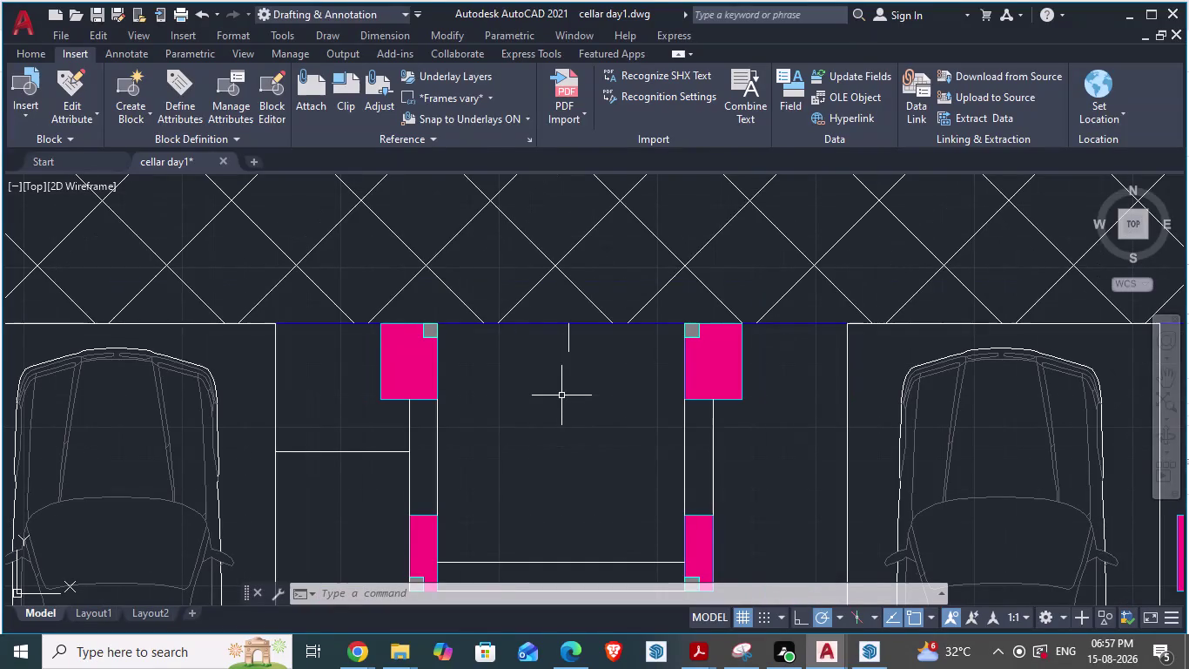
Draw a horizontal line from the right pink column's edge to the left column's edge.
scroll(up, 3)
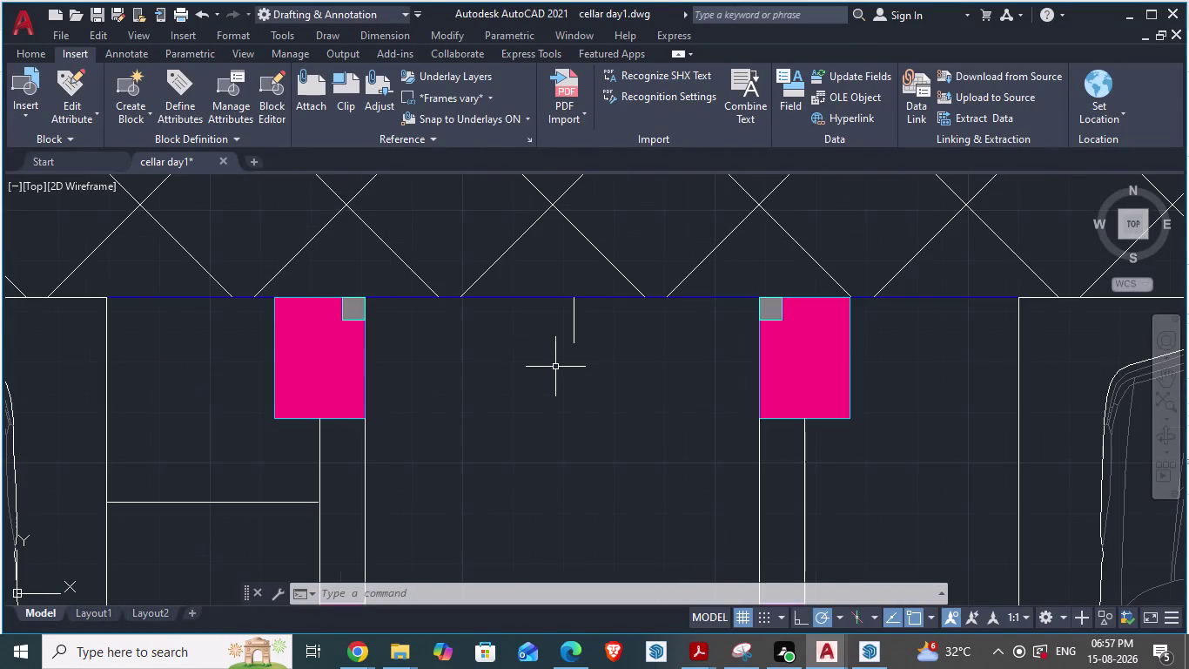
scroll(up, 3)
key(l)
key(Return)
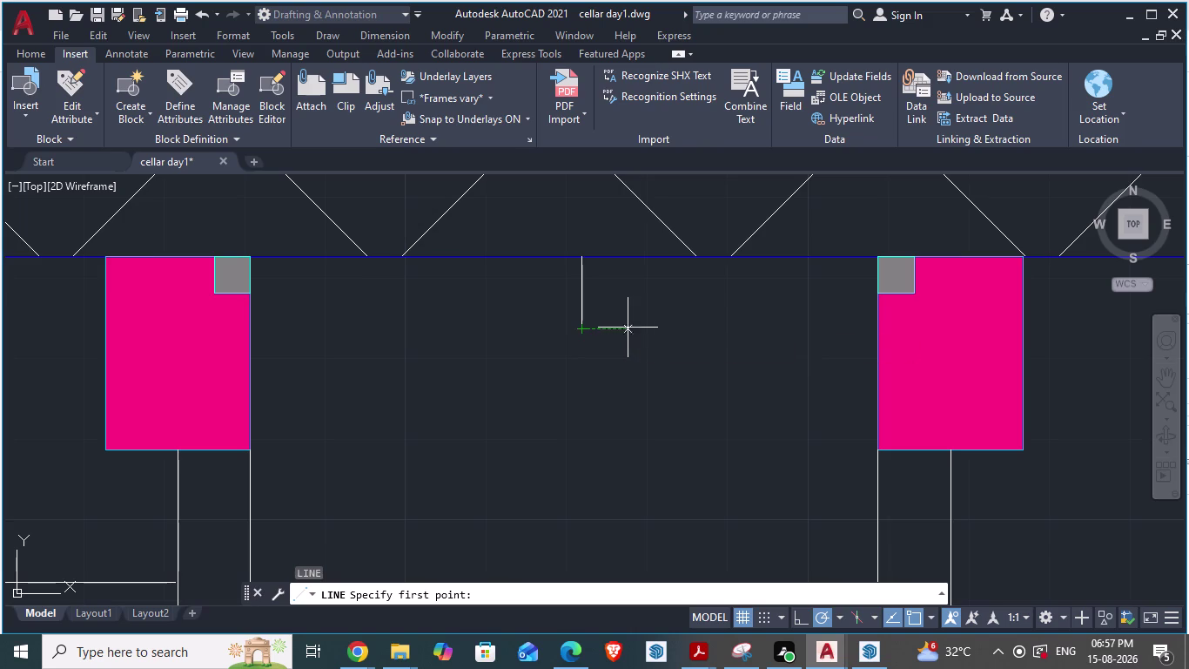
click(878, 331)
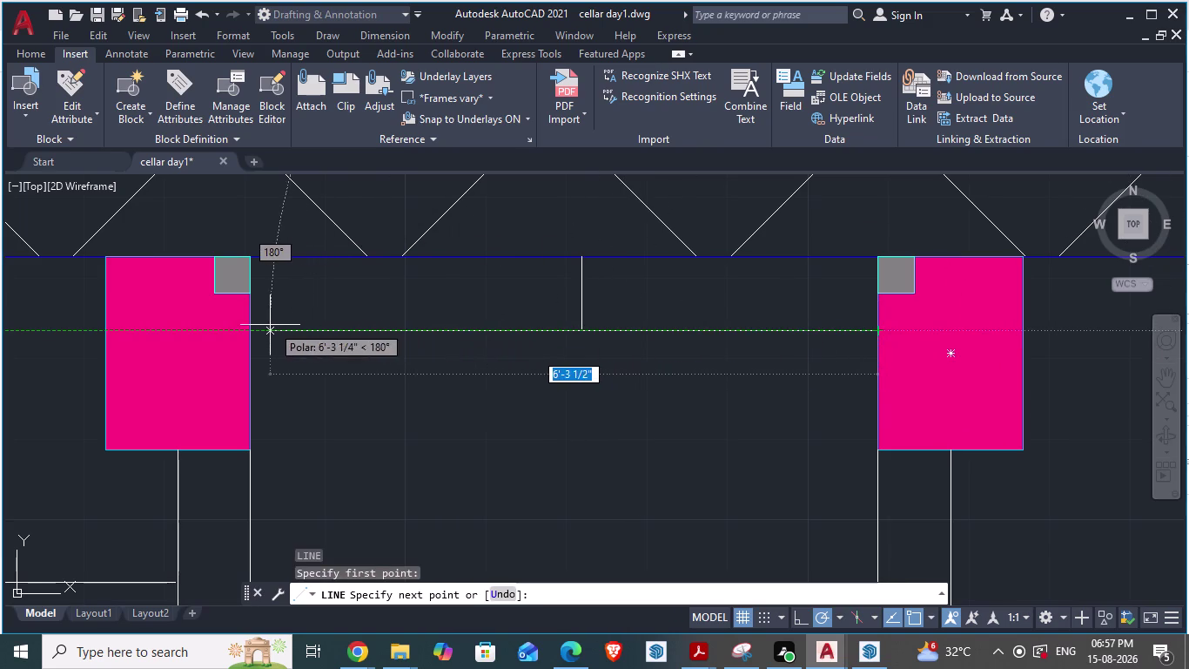
click(254, 326)
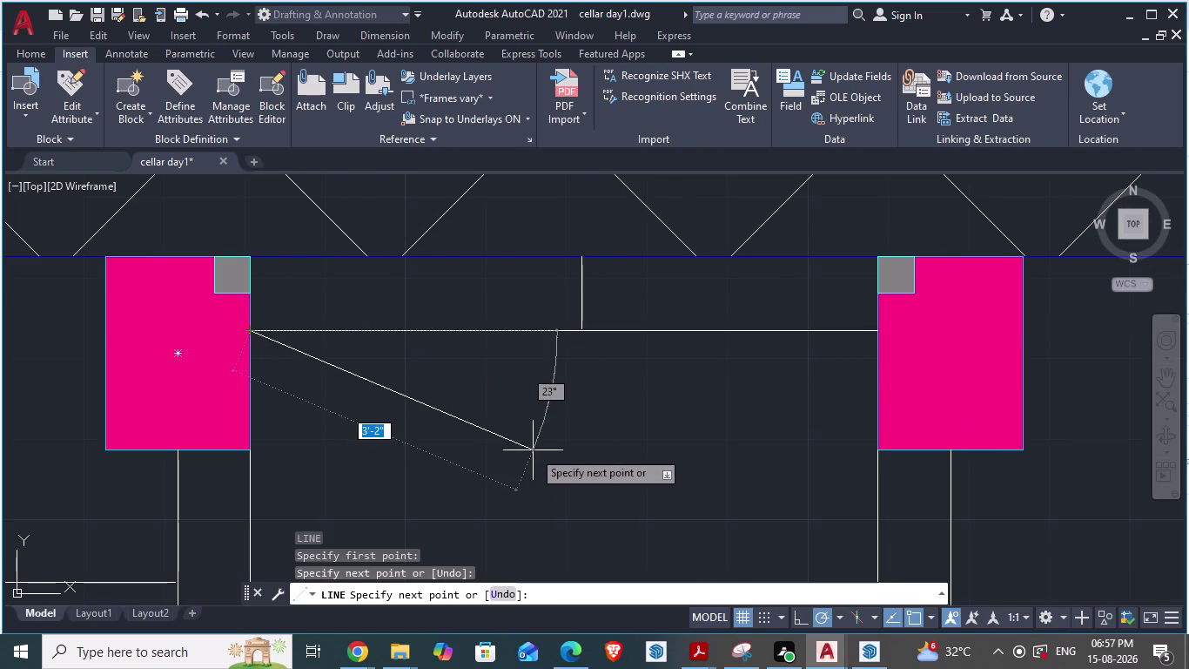
key(Escape)
Erase the short vertical line at the centre between the columns.
scroll(down, 3)
scroll(down, 3)
scroll(up, 3)
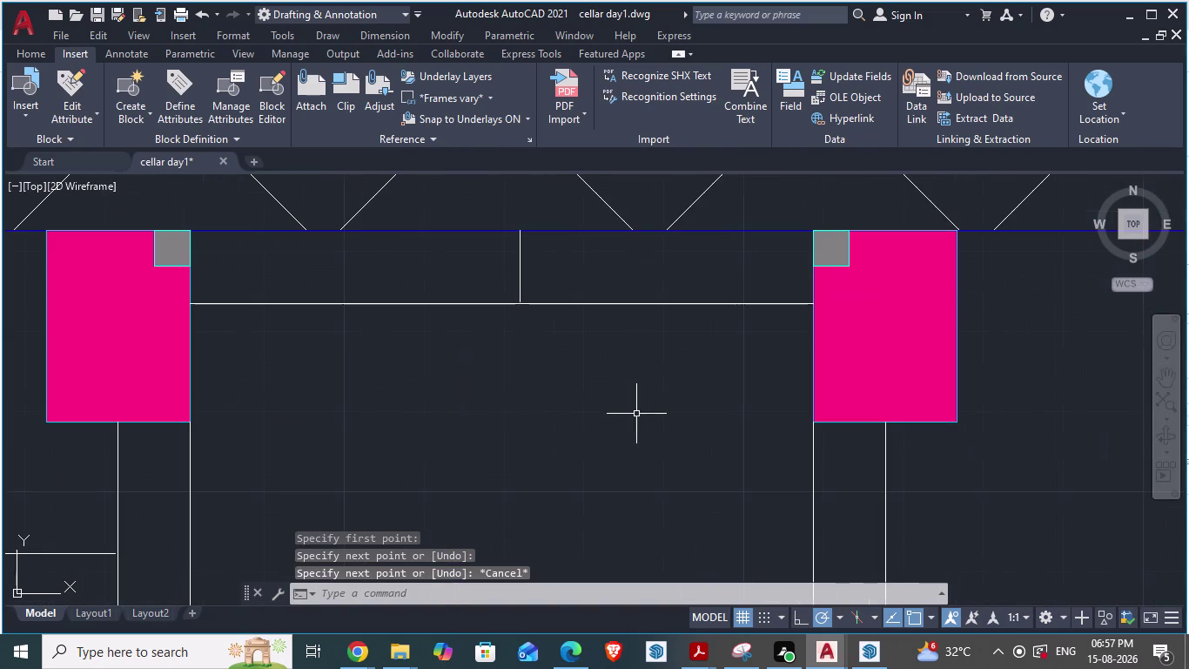
key(Escape)
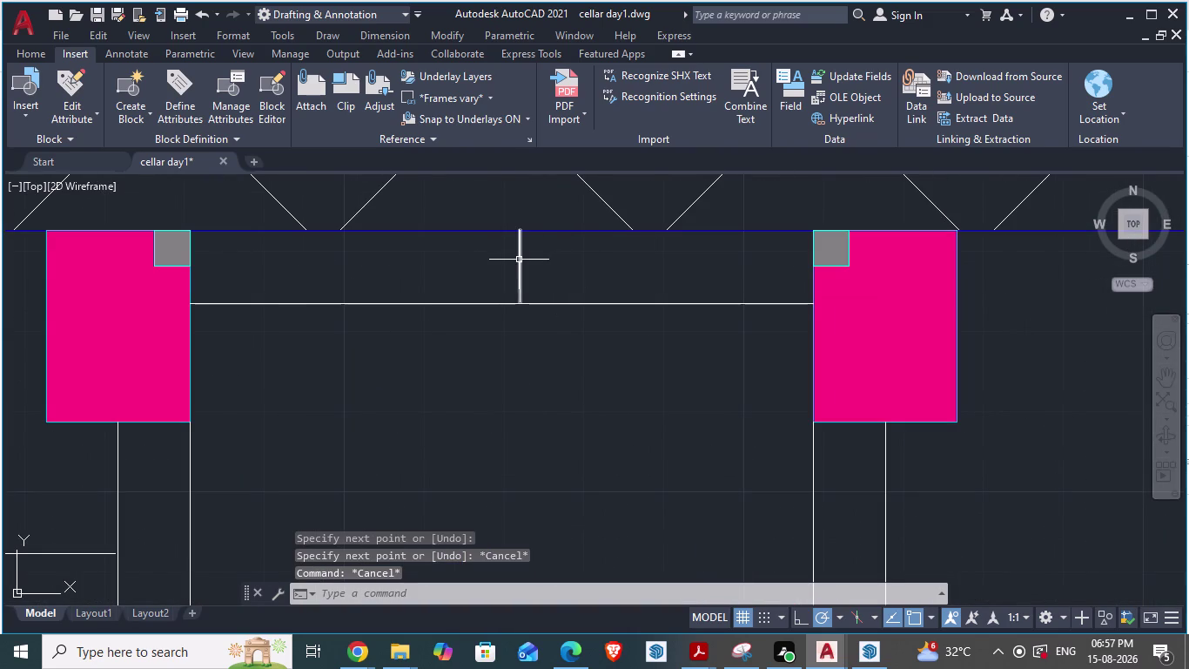
click(518, 259)
key(Delete)
scroll(down, 3)
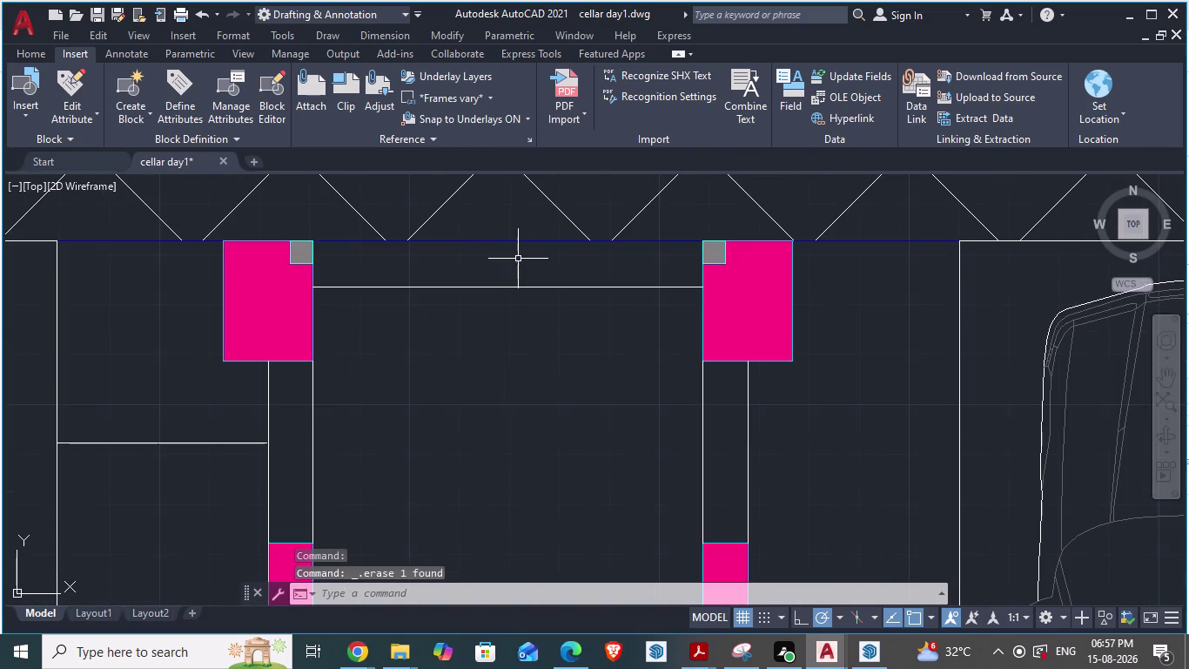
scroll(down, 3)
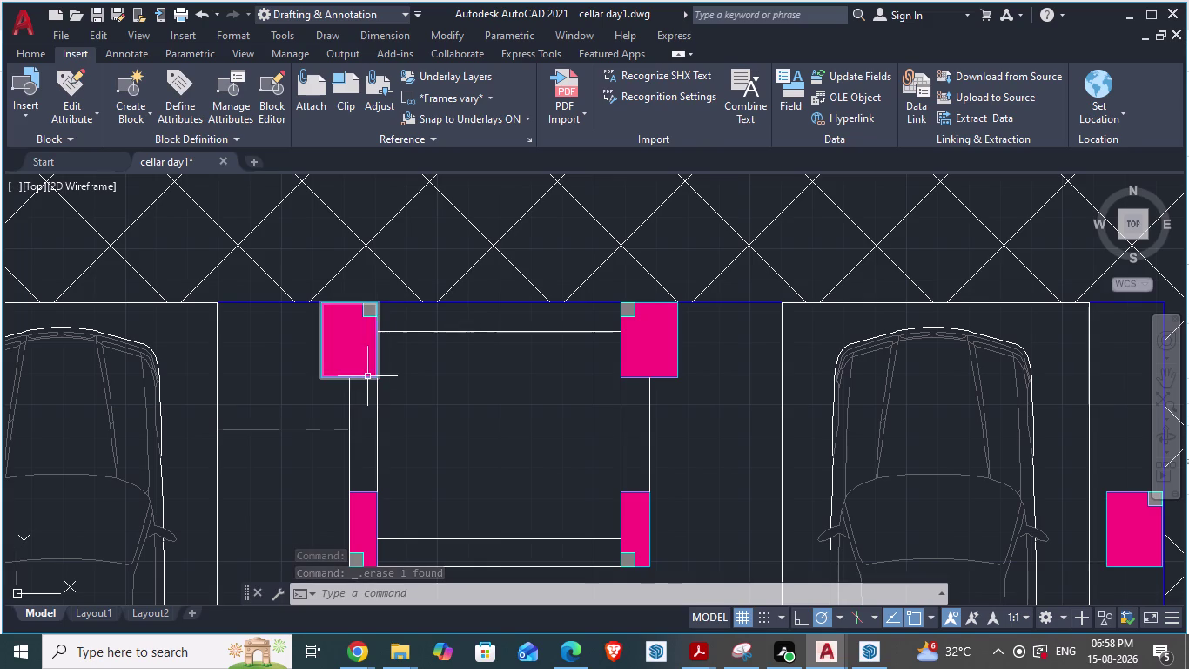
key(Escape)
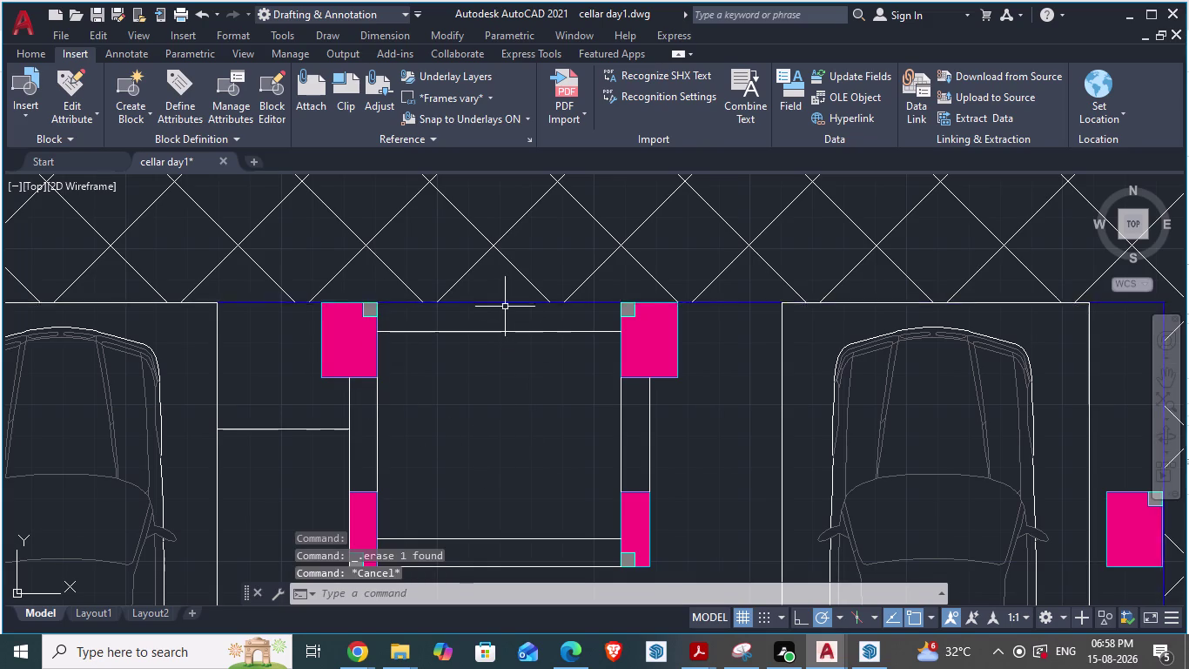
Start the HATCH command with the H alias.
scroll(up, 3)
click(492, 335)
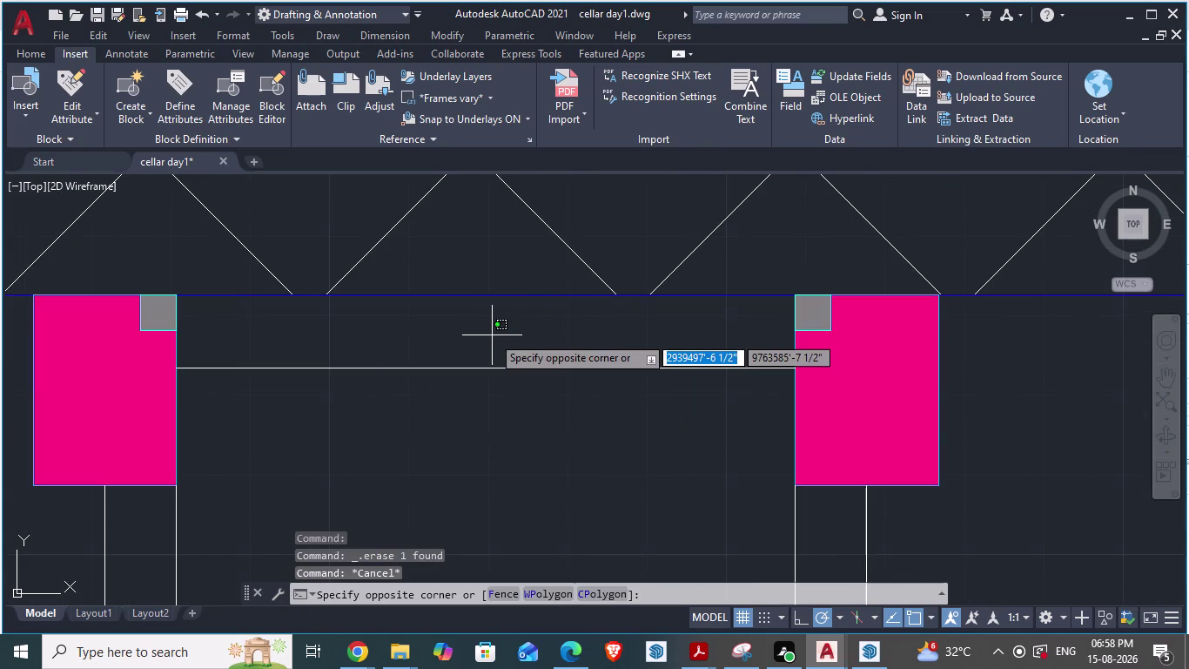
key(h)
key(Return)
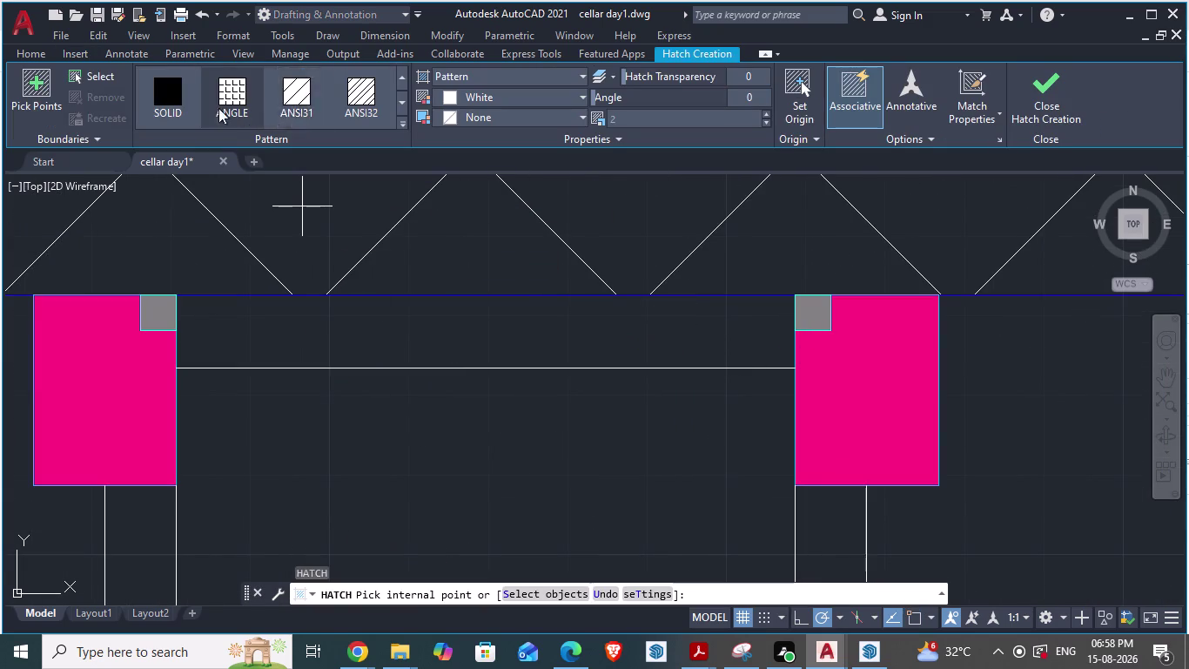
Apply a trial SOLID hatch to the strip between the columns.
click(164, 91)
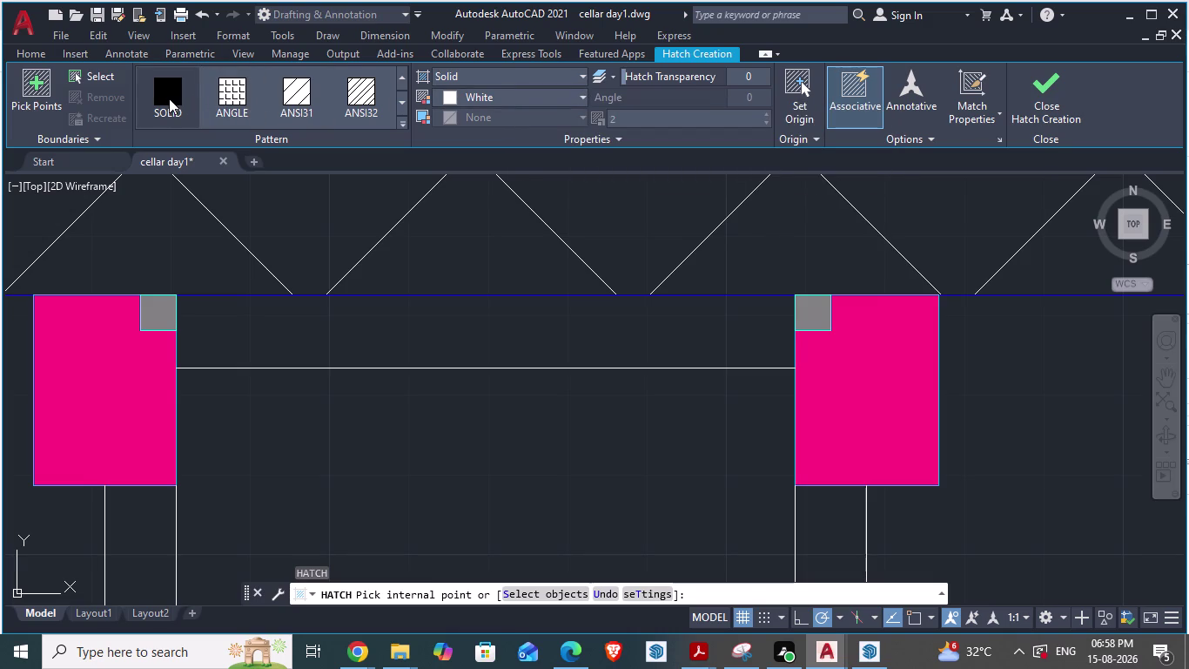
click(430, 322)
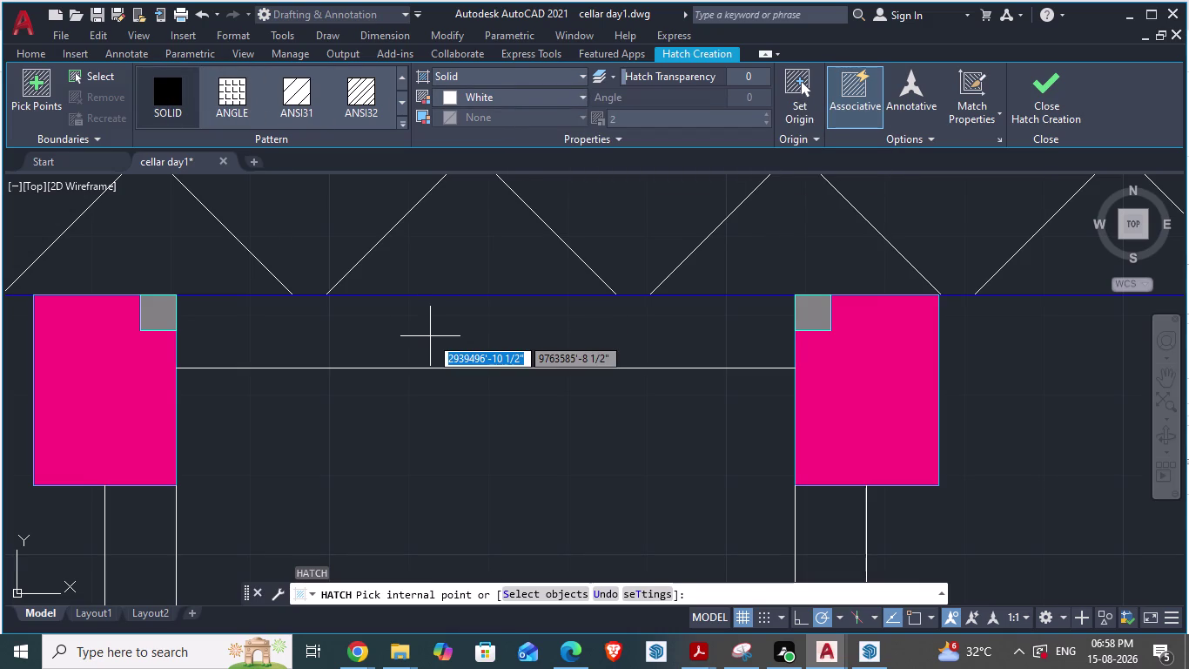
right_click(430, 323)
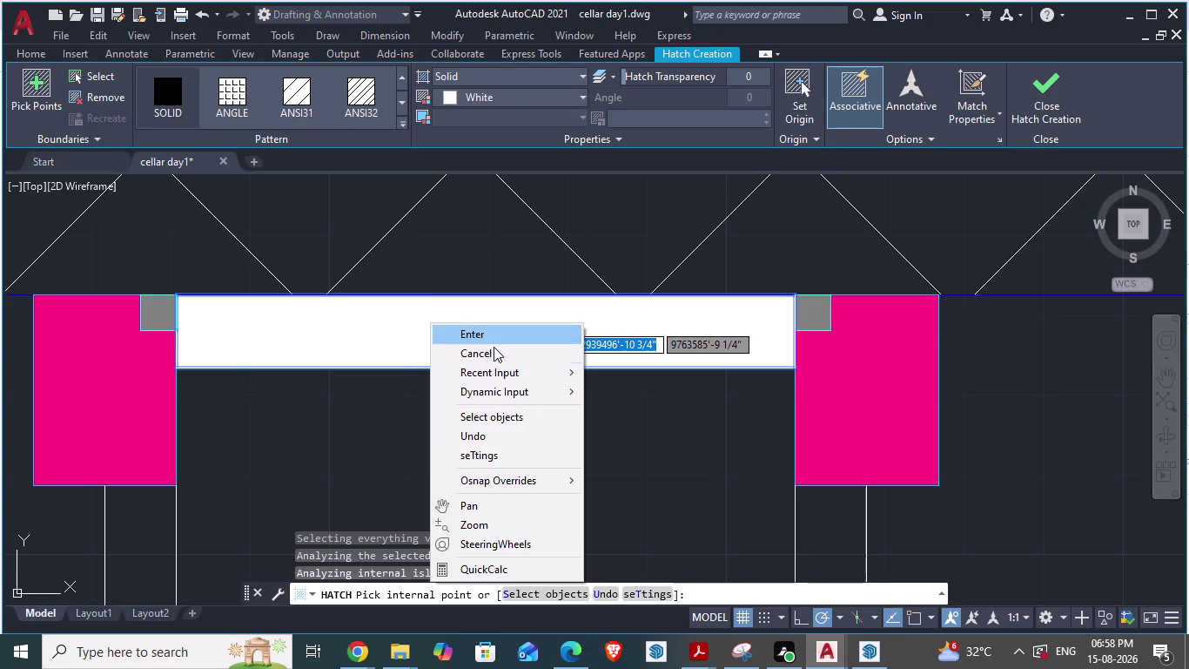
key(Escape)
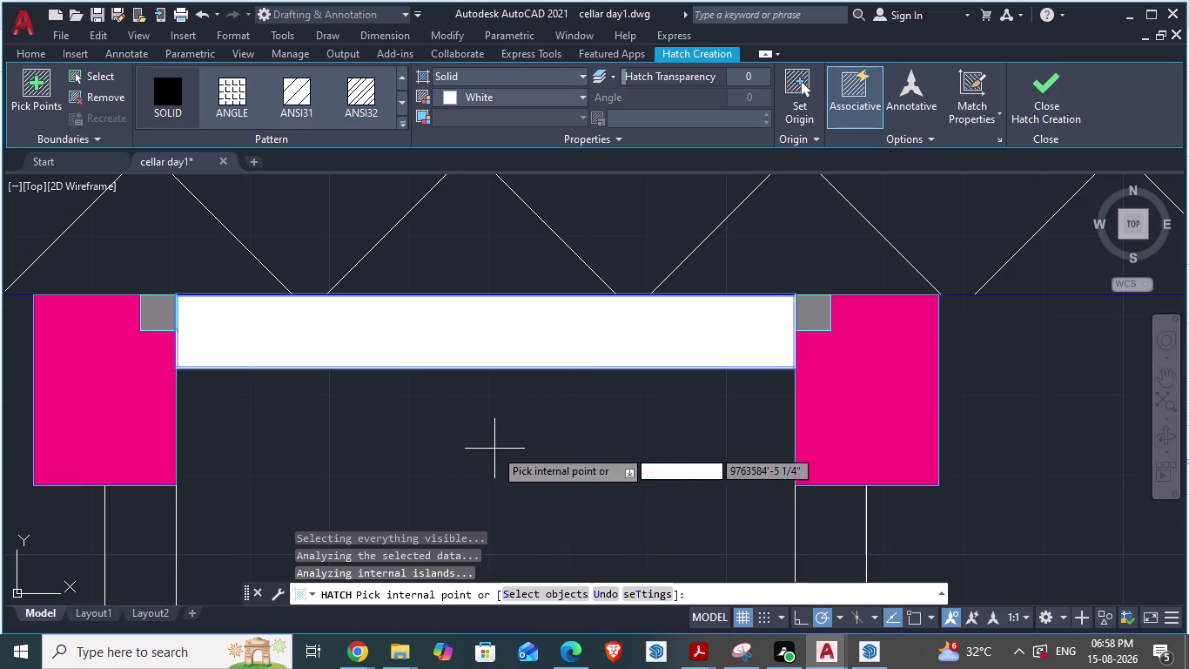
Undo the solid fill and switch to the reference drawing window.
key(ctrl+z)
scroll(down, 3)
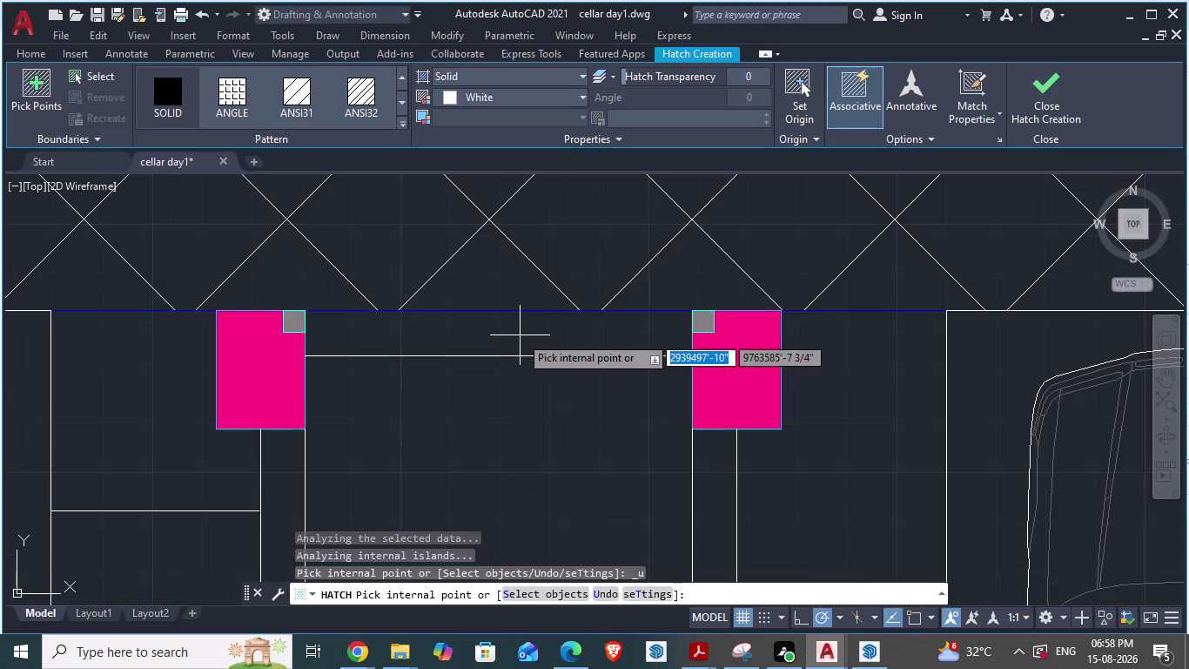
key(alt+Tab)
key(alt+Tab)
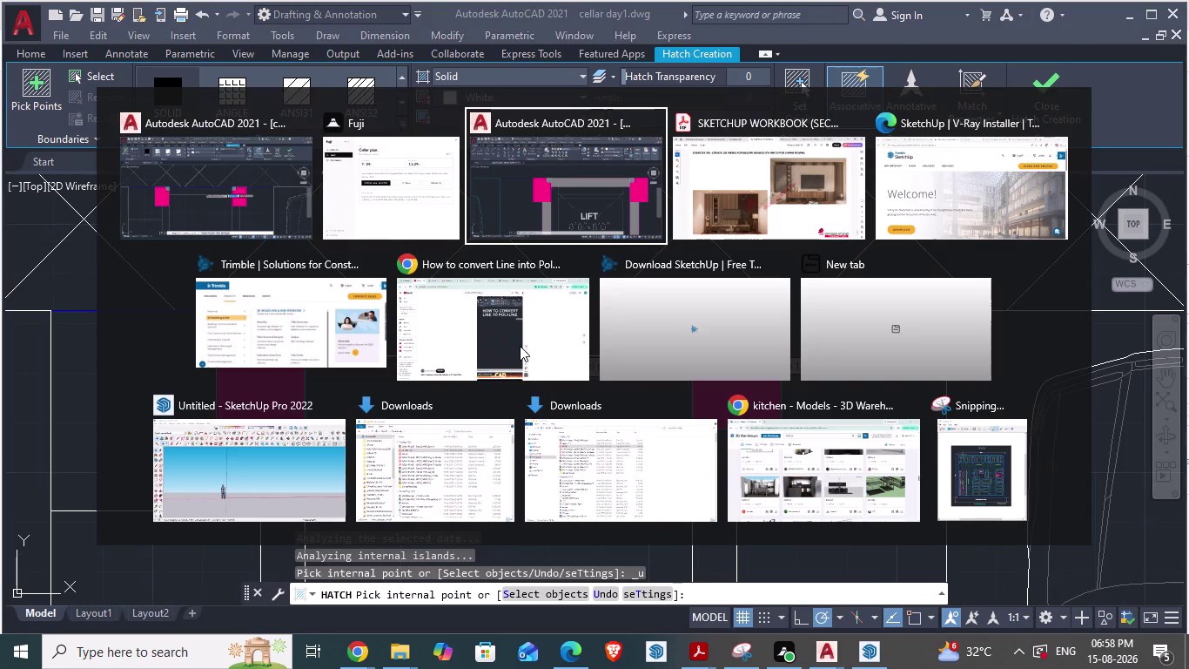
Open the lift's grey hatch in ARCH PLANS and inspect its colour without changing it.
scroll(down, 3)
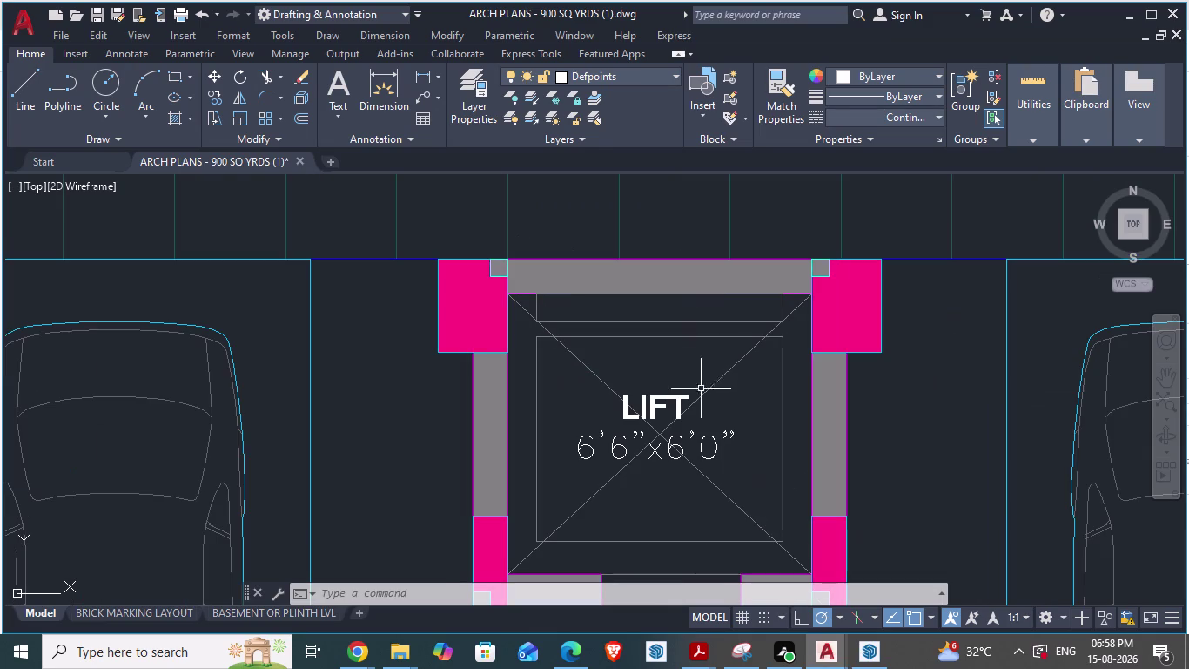
scroll(up, 3)
click(619, 203)
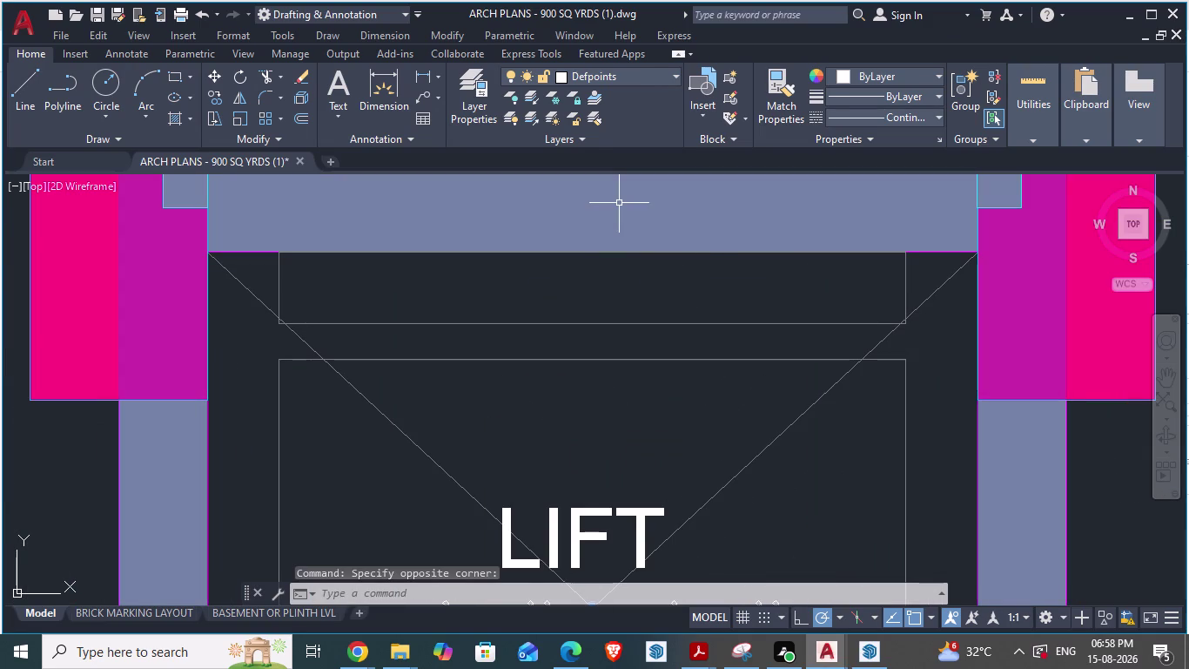
scroll(down, 3)
double_click(498, 323)
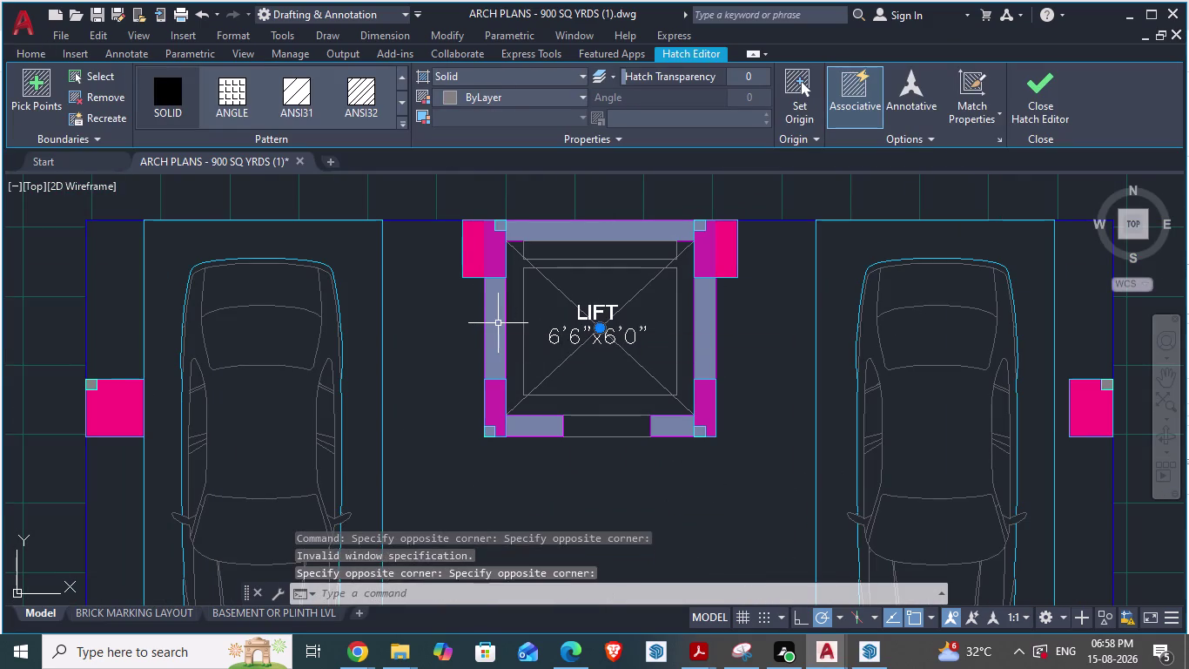
click(498, 323)
click(498, 323)
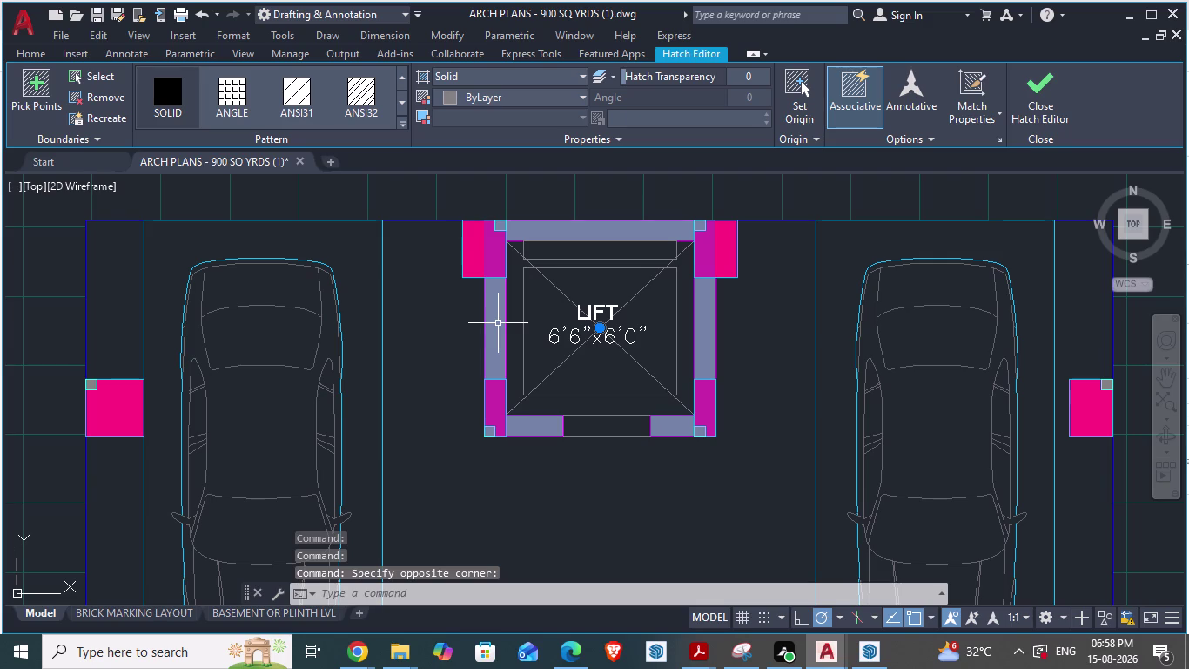
click(582, 97)
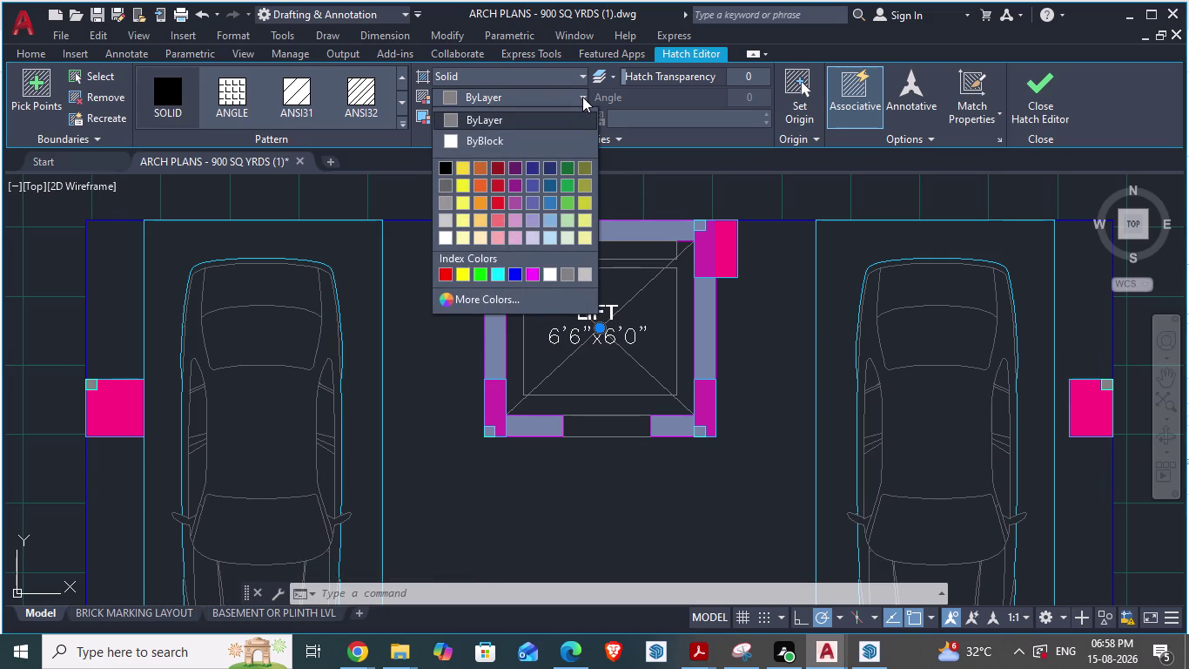
click(766, 420)
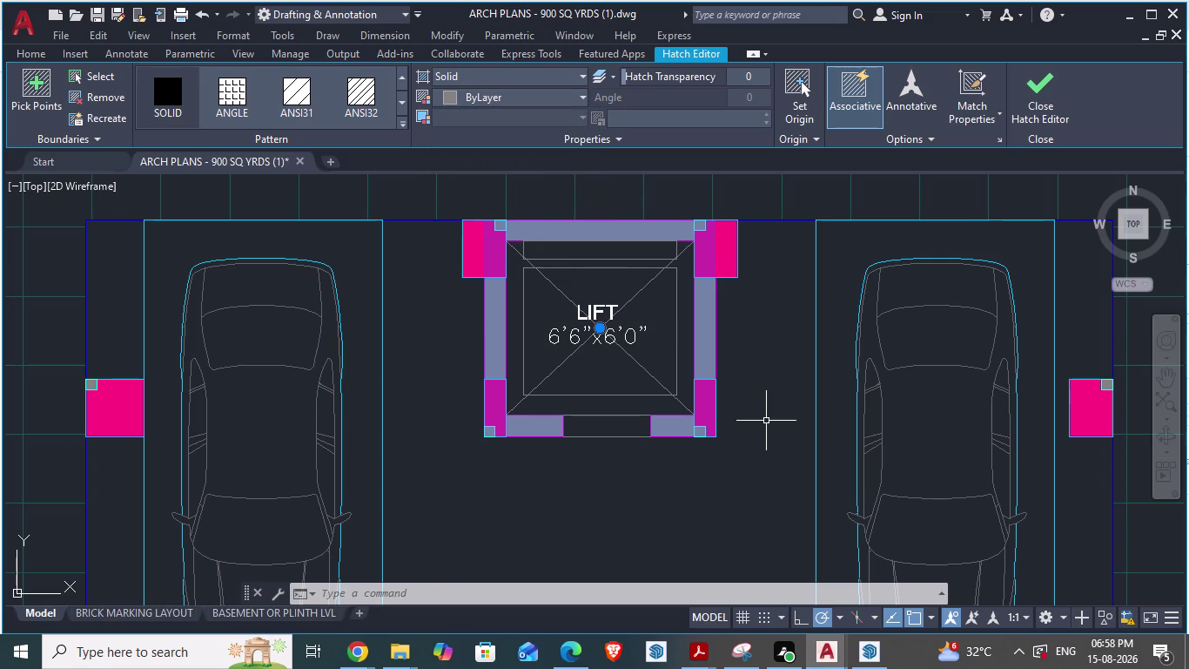
key(Escape)
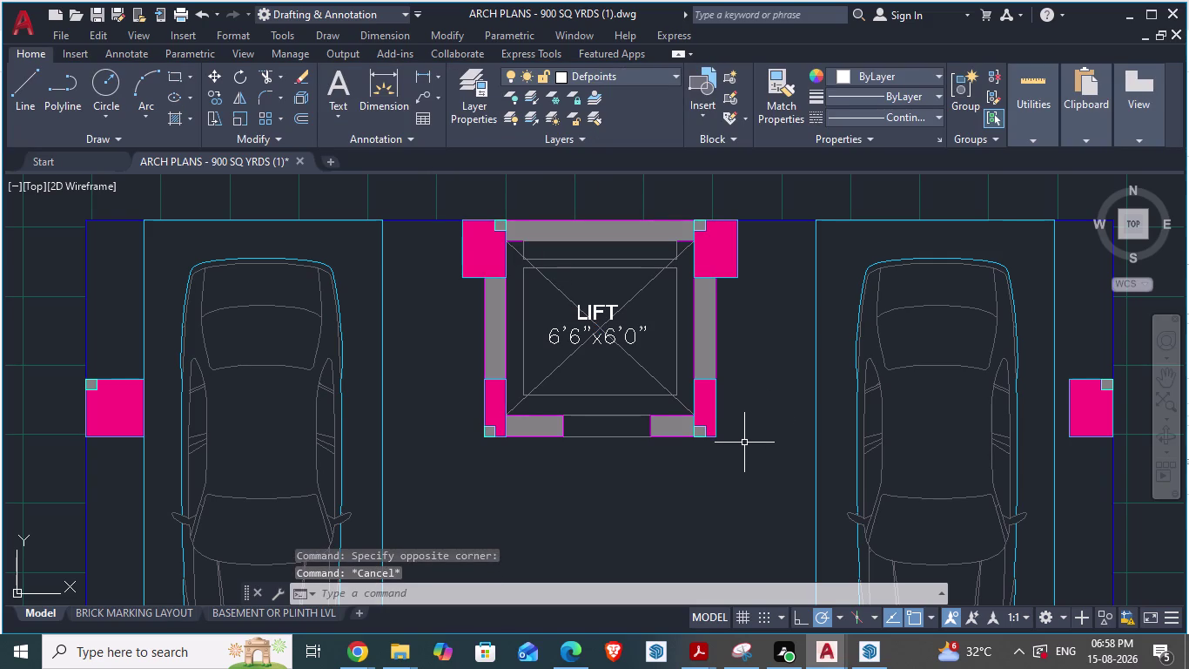
Select the inner top line of the lift.
scroll(up, 3)
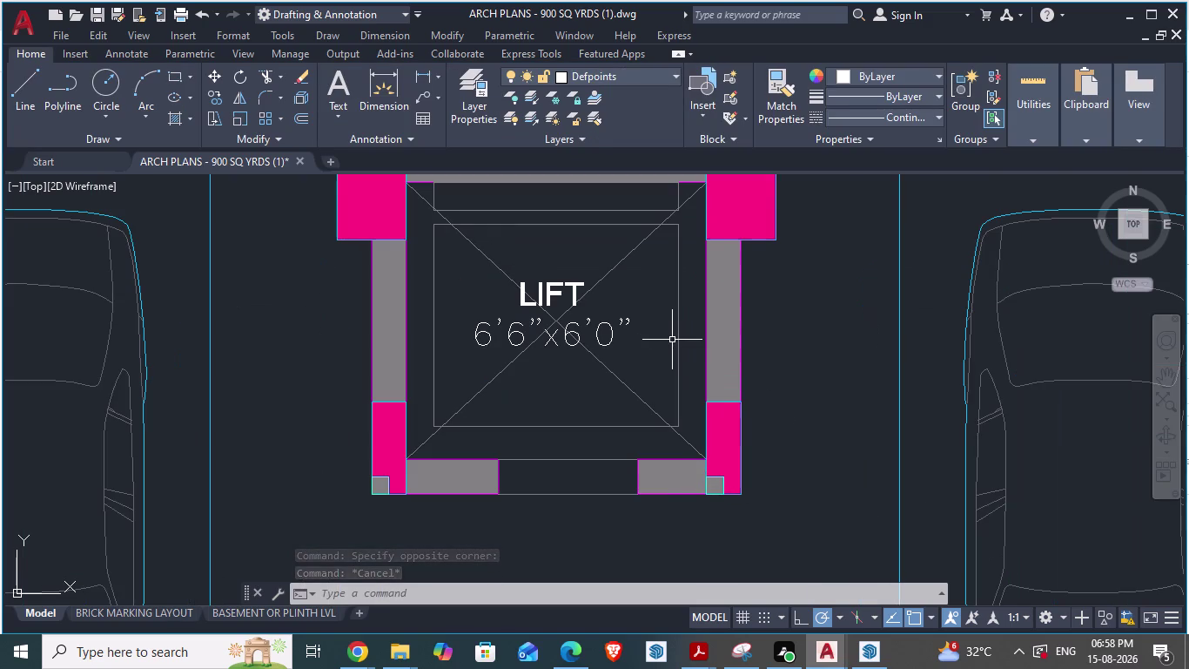
scroll(down, 3)
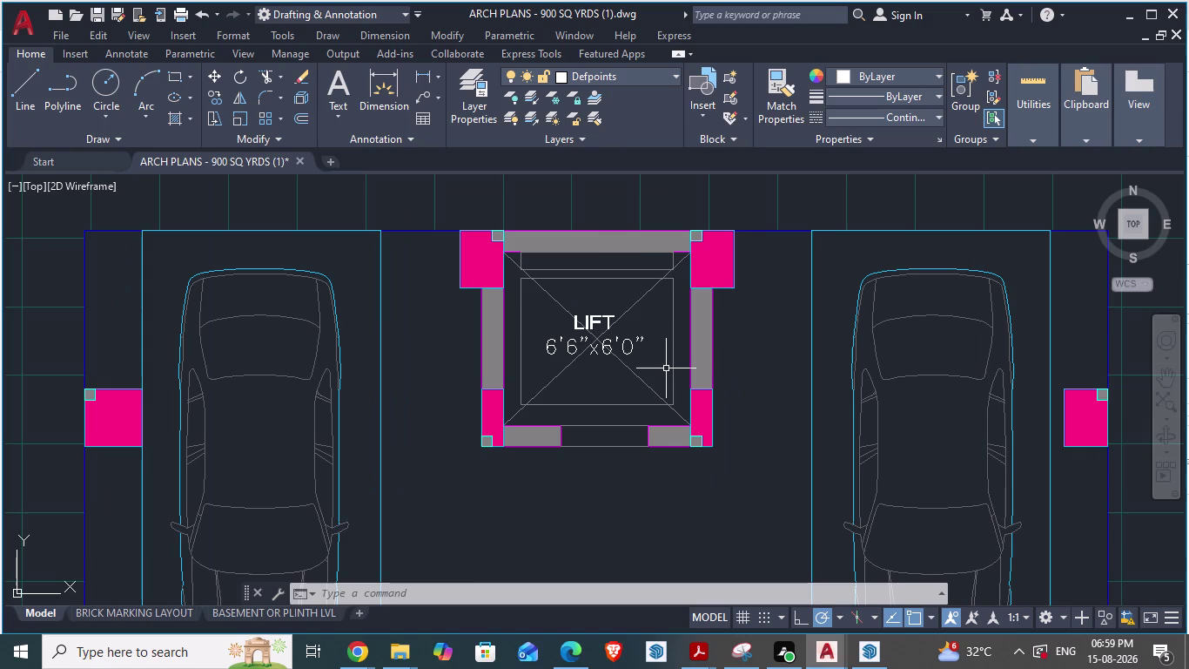
scroll(up, 3)
scroll(down, 3)
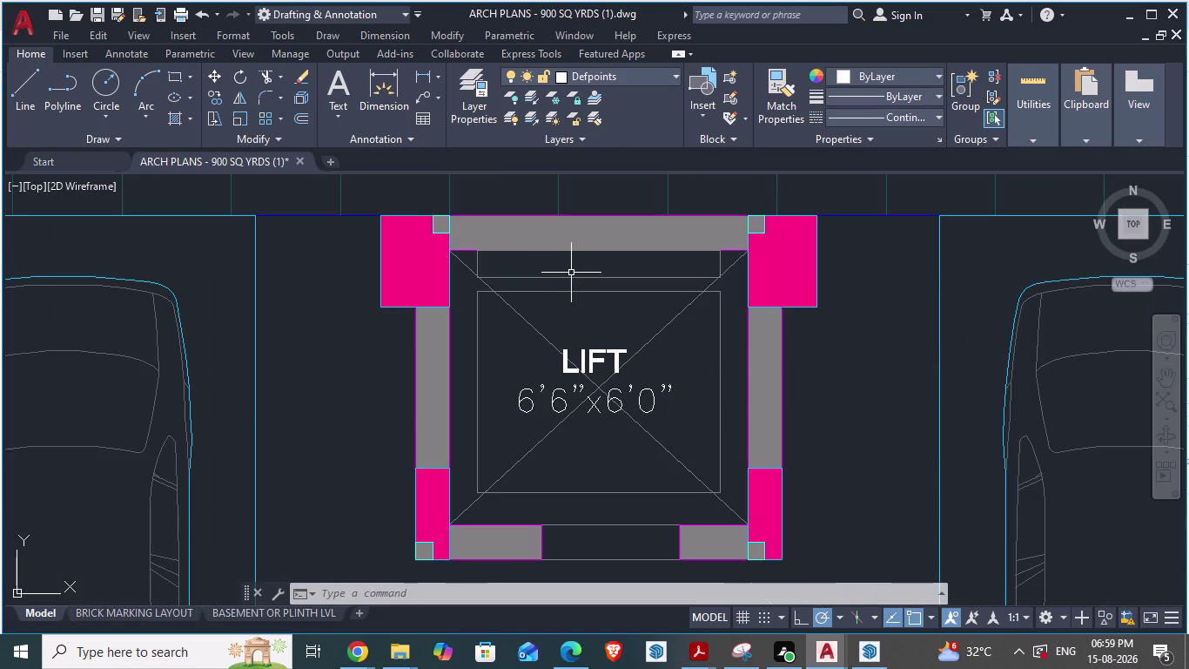
click(567, 278)
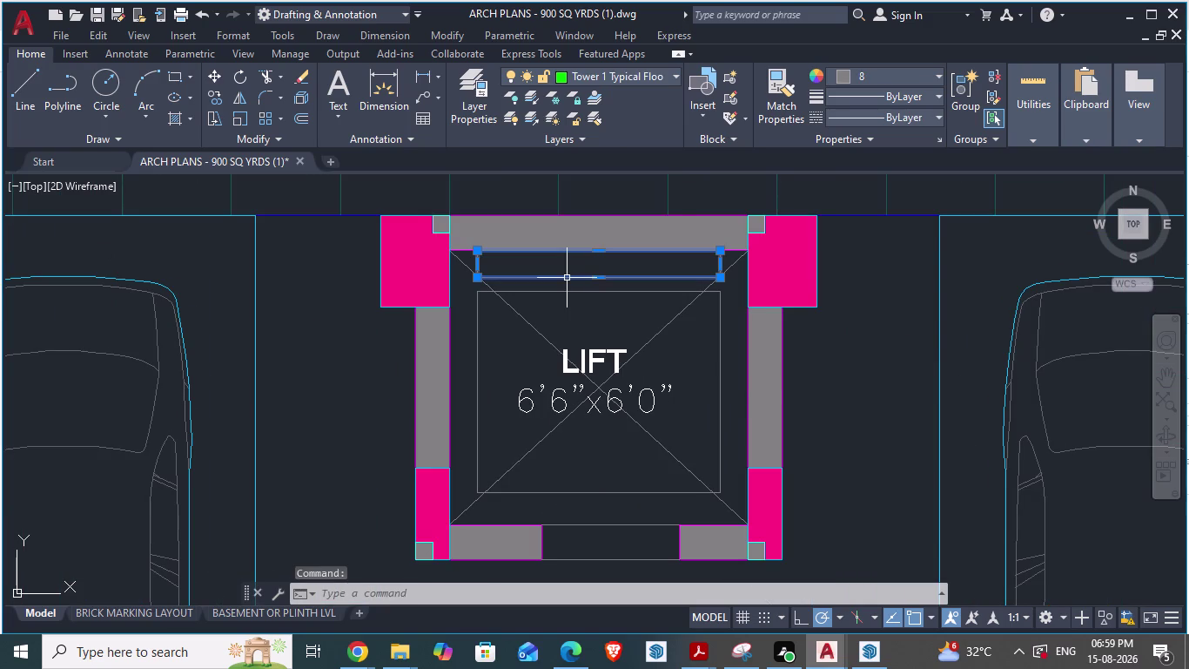
Start an aligned dimension at the lift's inner top corner, then cancel it.
key(Escape)
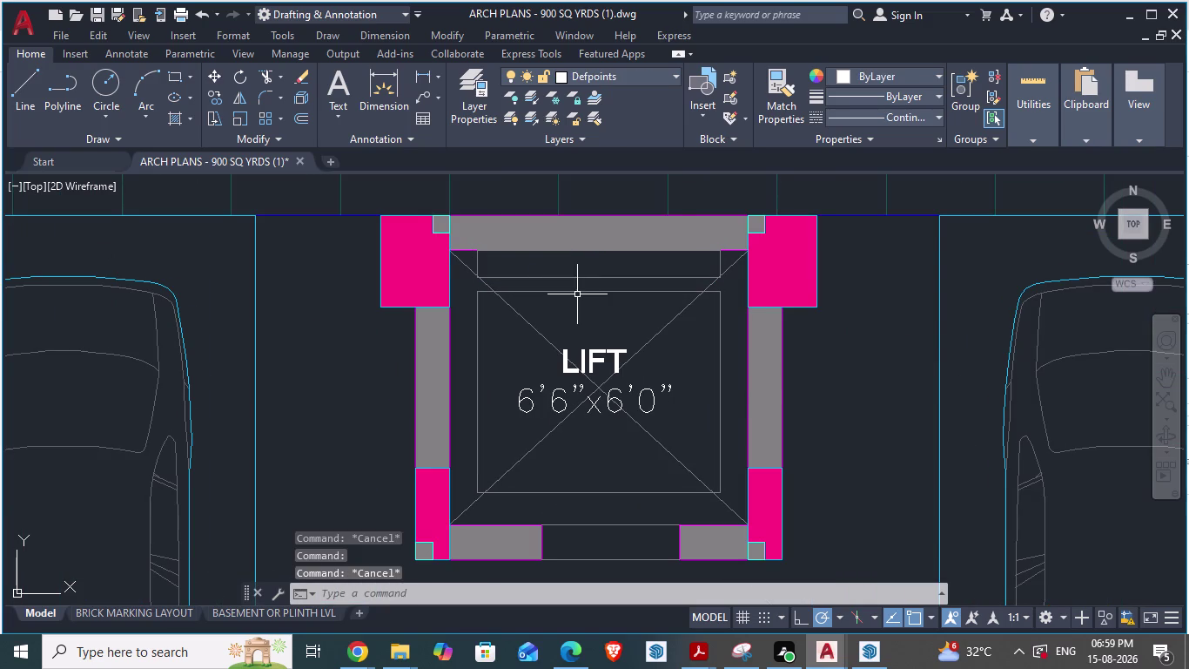
text(da)
key(Return)
scroll(up, 3)
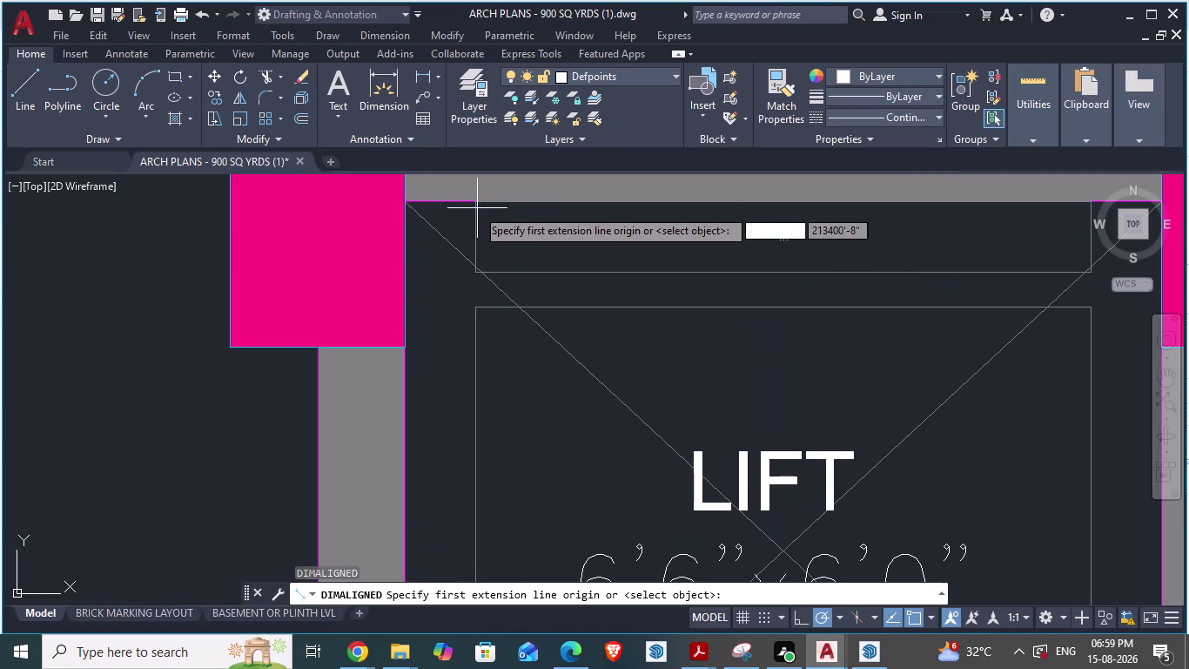
click(471, 208)
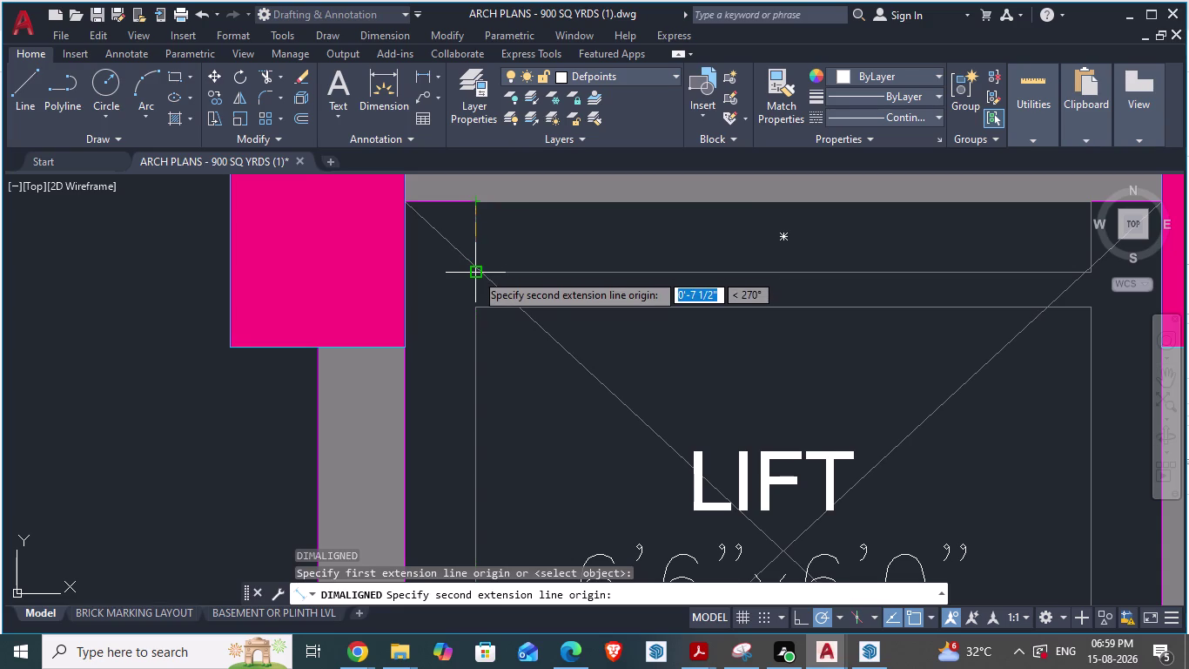
scroll(up, 3)
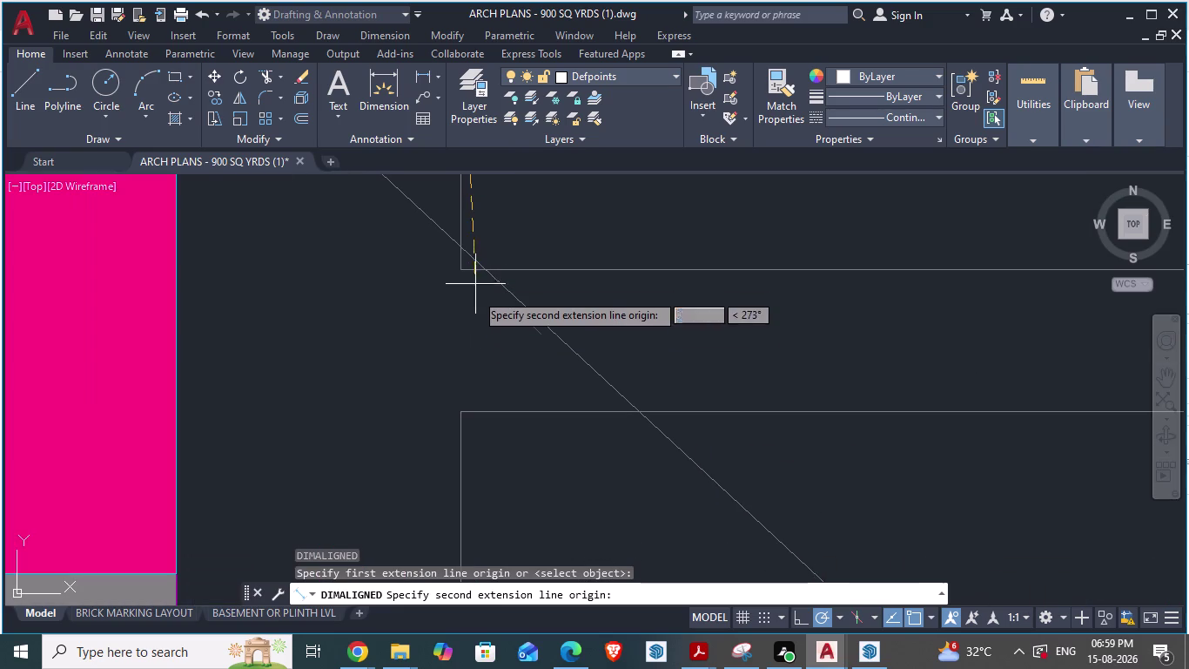
key(Escape)
scroll(down, 3)
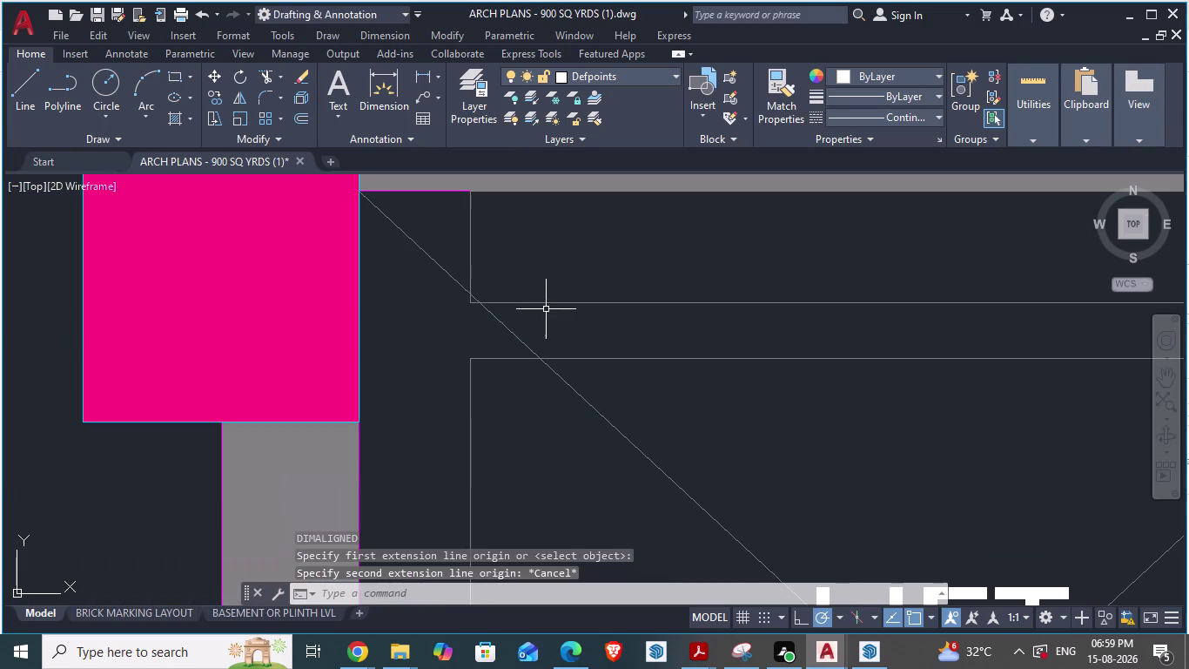
Select the handrail rectangle above the lift, then start and cancel another aligned dimension.
click(546, 304)
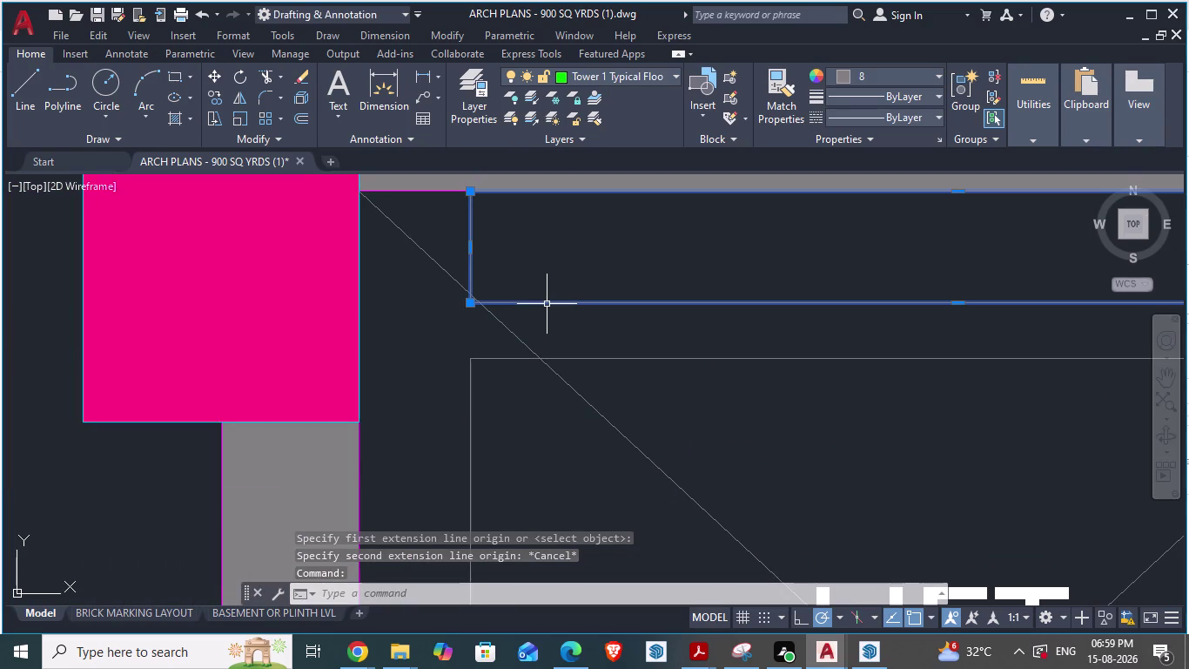
text(d)
text(a)
key(Return)
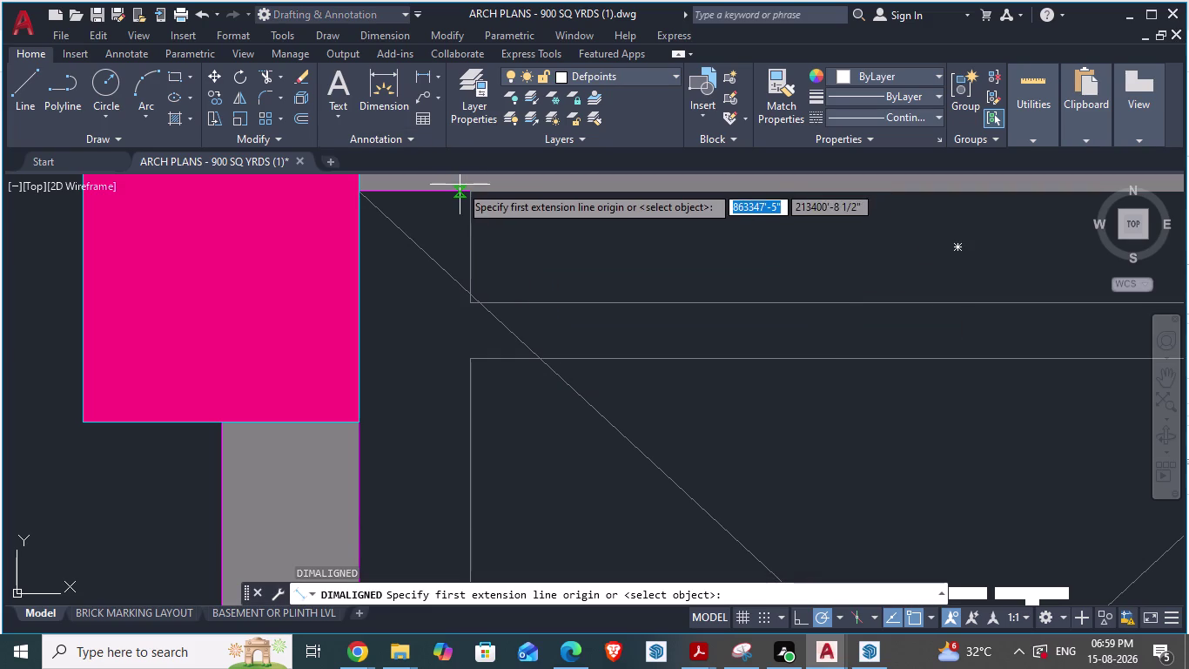
scroll(up, 3)
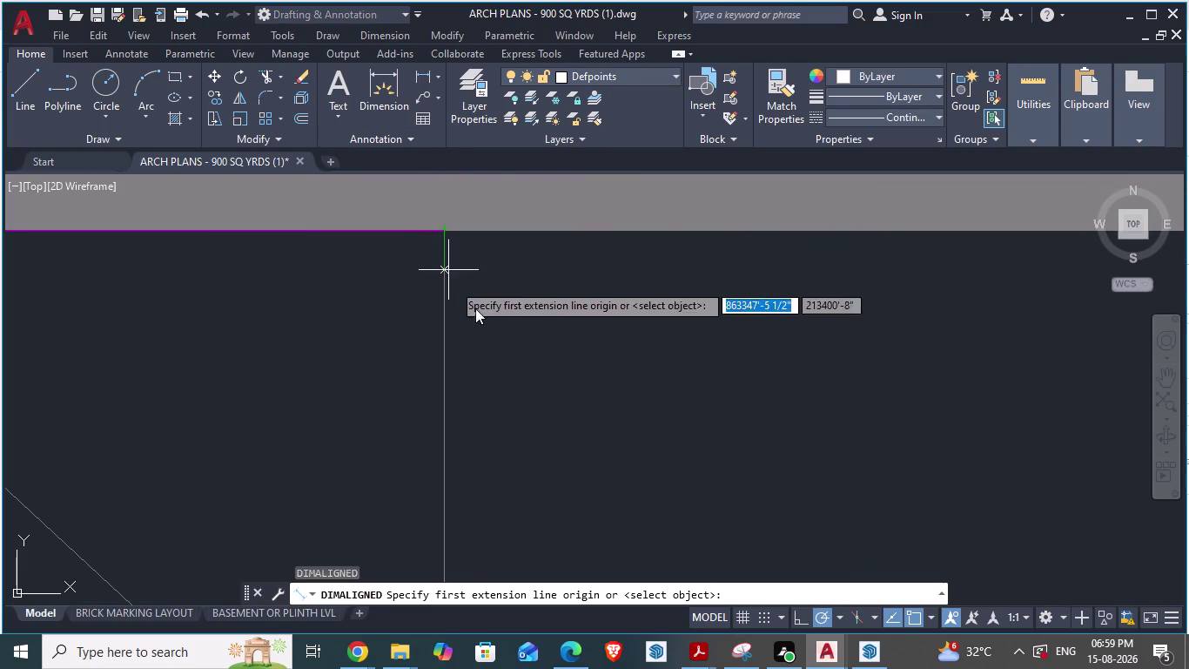
key(Escape)
Select the long vertical line and open the handrail rectangle's right-click menu.
click(442, 315)
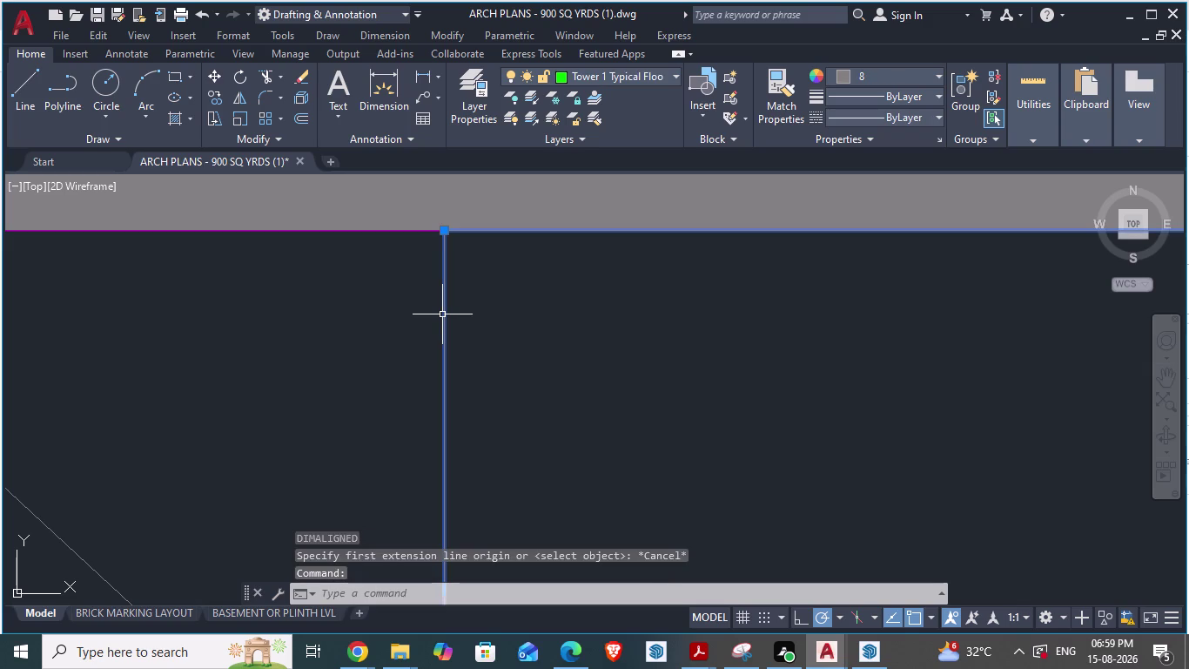
scroll(down, 3)
scroll(down, 3)
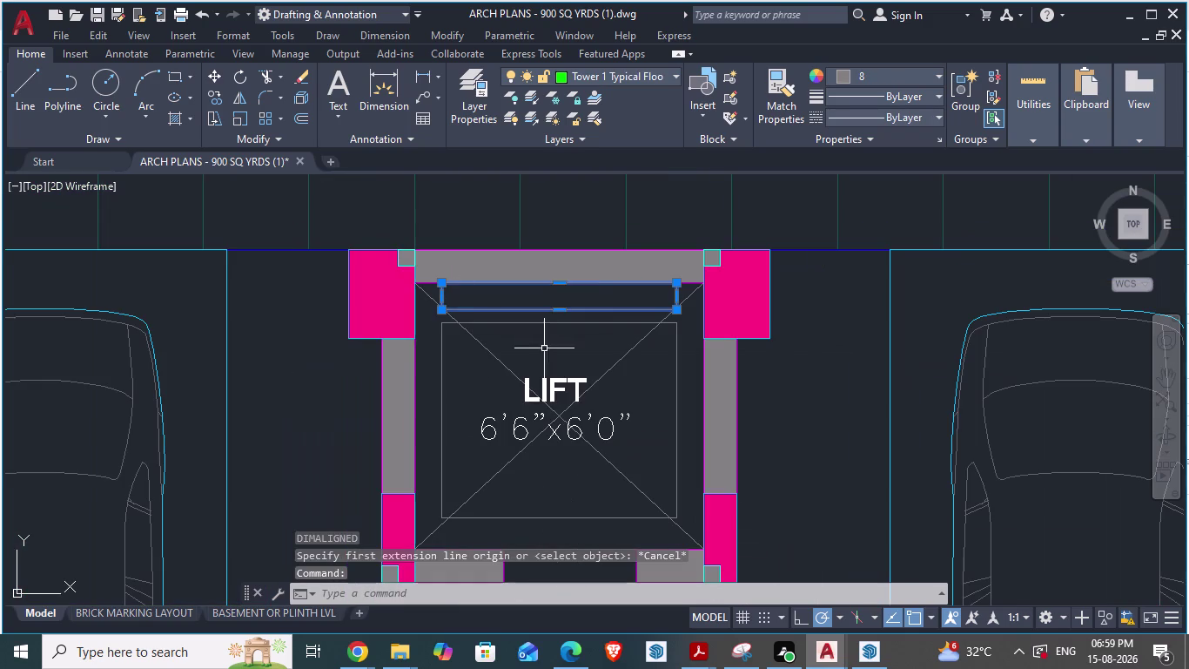
right_click(560, 306)
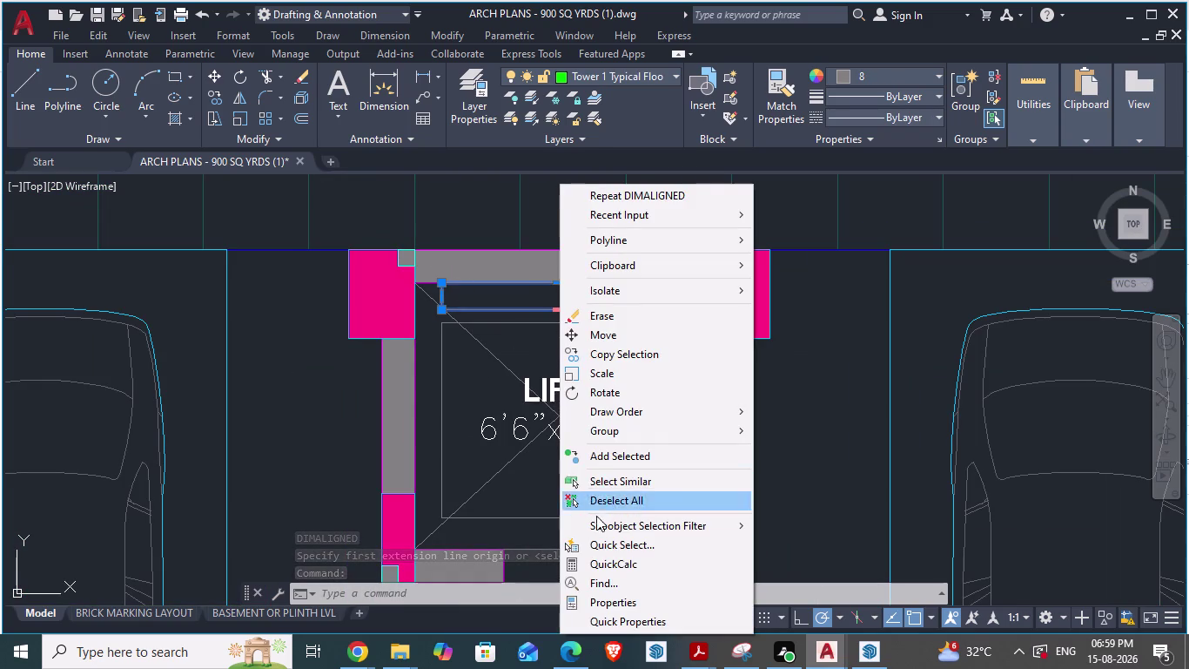
Read the handrail rectangle's properties, including its 11'-9 1/2" length, then close the palette.
click(604, 600)
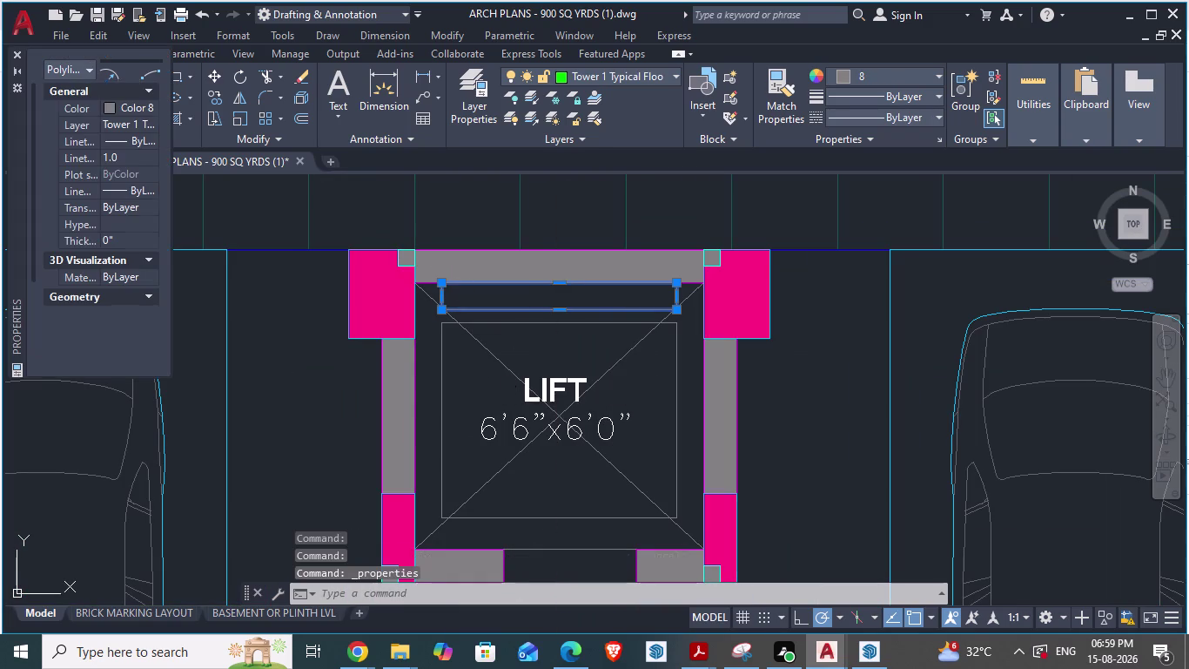
drag(171, 120, 471, 156)
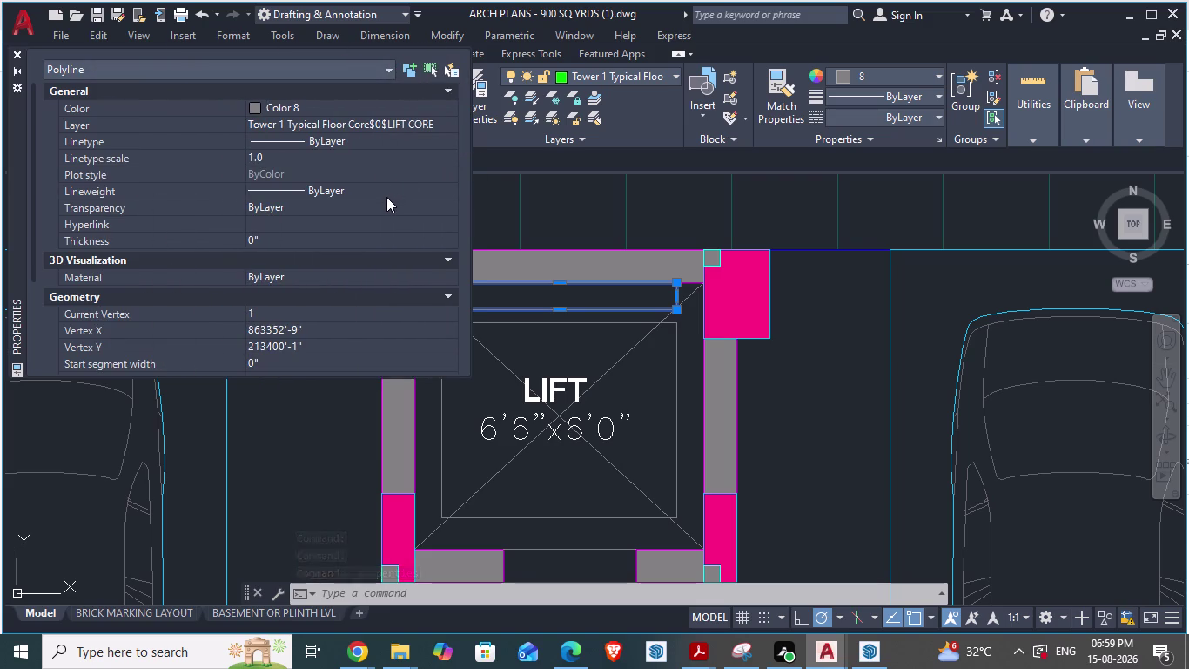
scroll(up, 3)
scroll(down, 3)
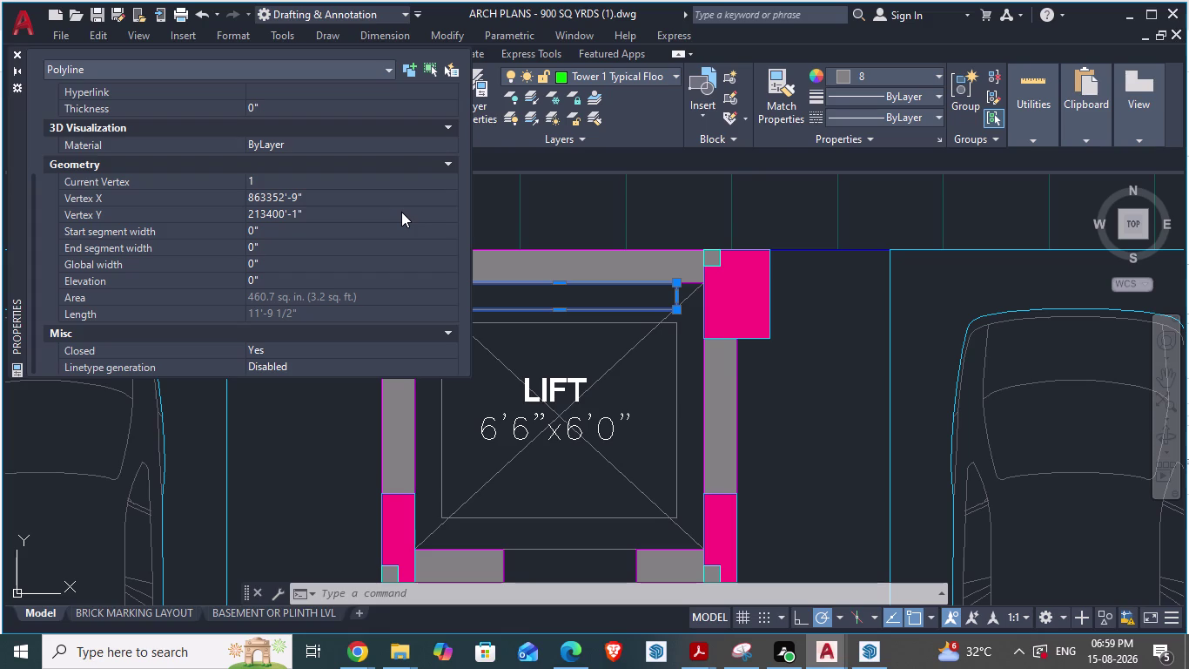
scroll(down, 3)
scroll(down, 3)
key(Escape)
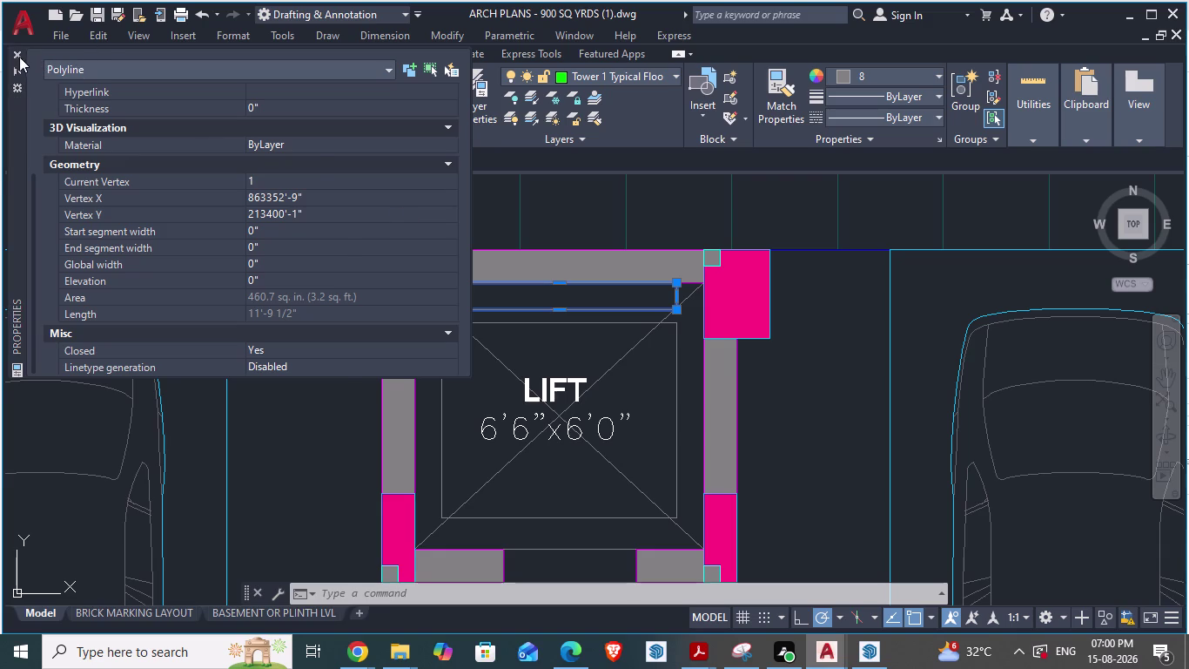
click(18, 56)
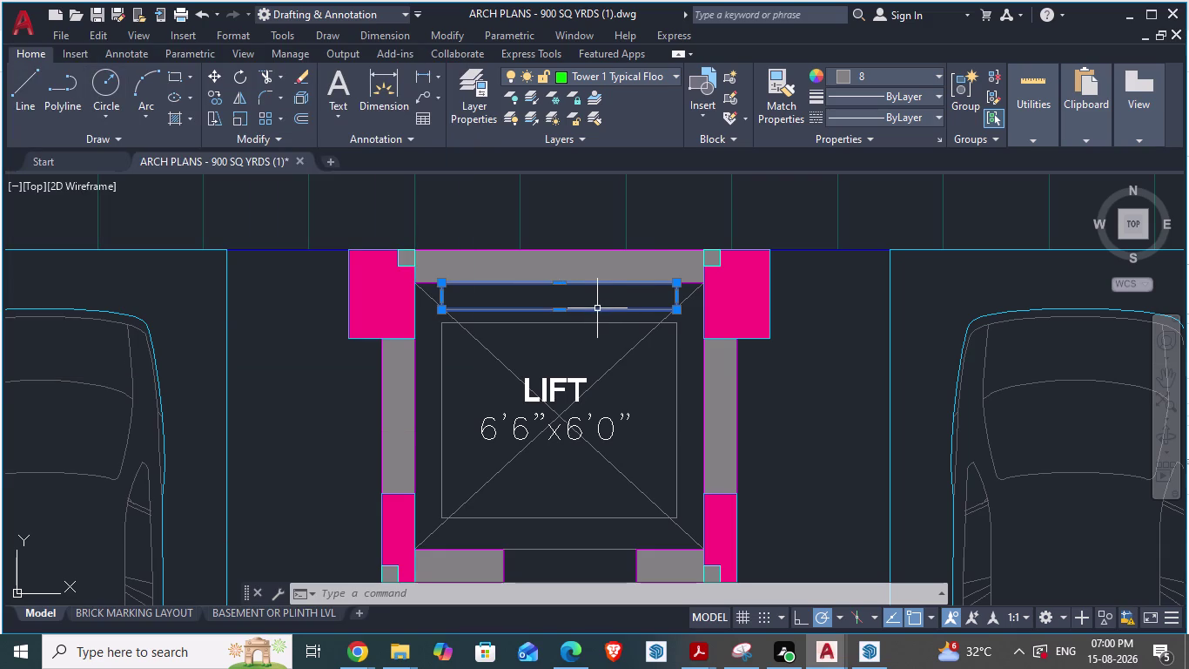
Cancel the accidental Move of the walls.
key(m)
click(635, 347)
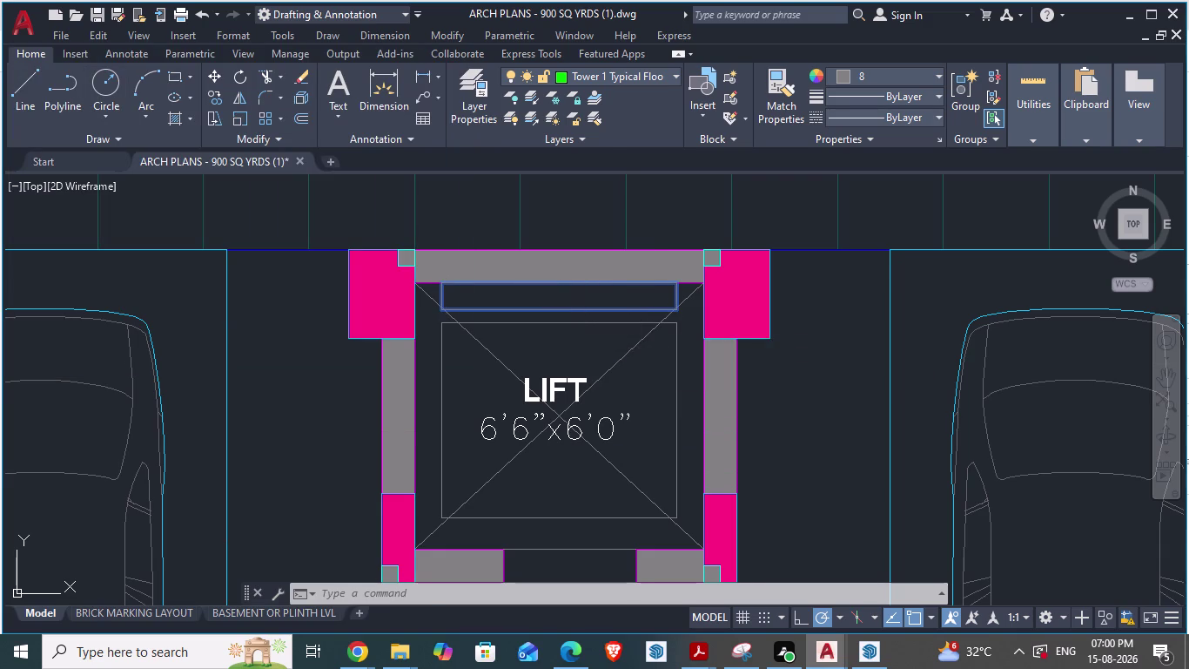
drag(676, 316, 700, 320)
click(700, 320)
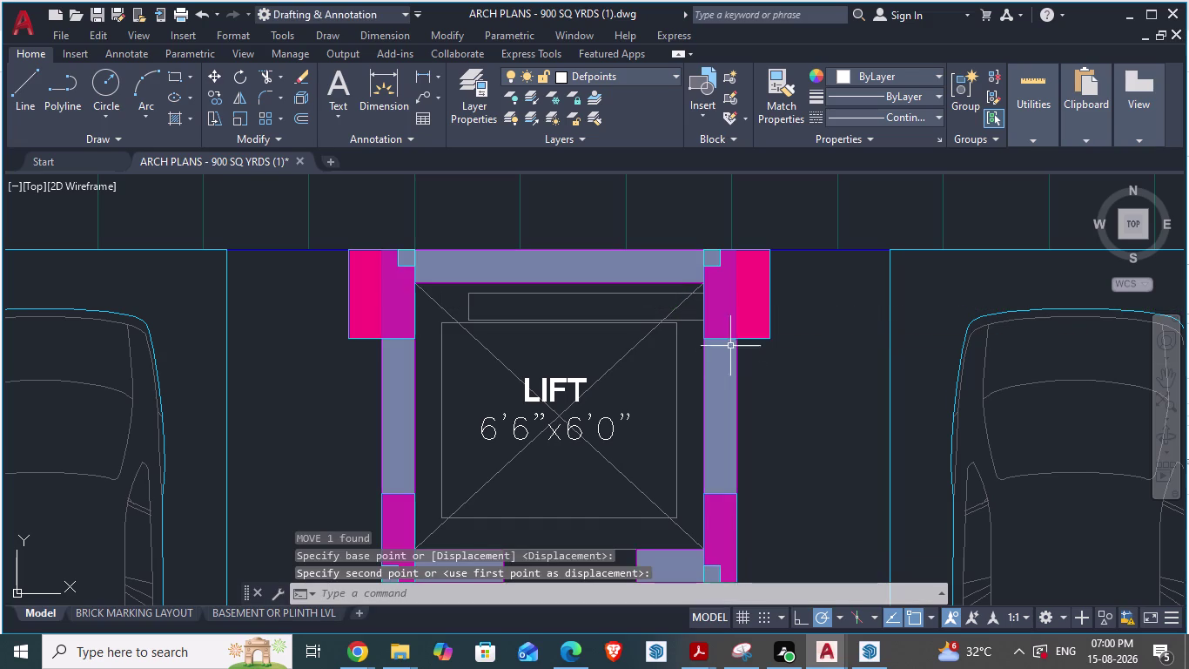
key(Escape)
scroll(up, 3)
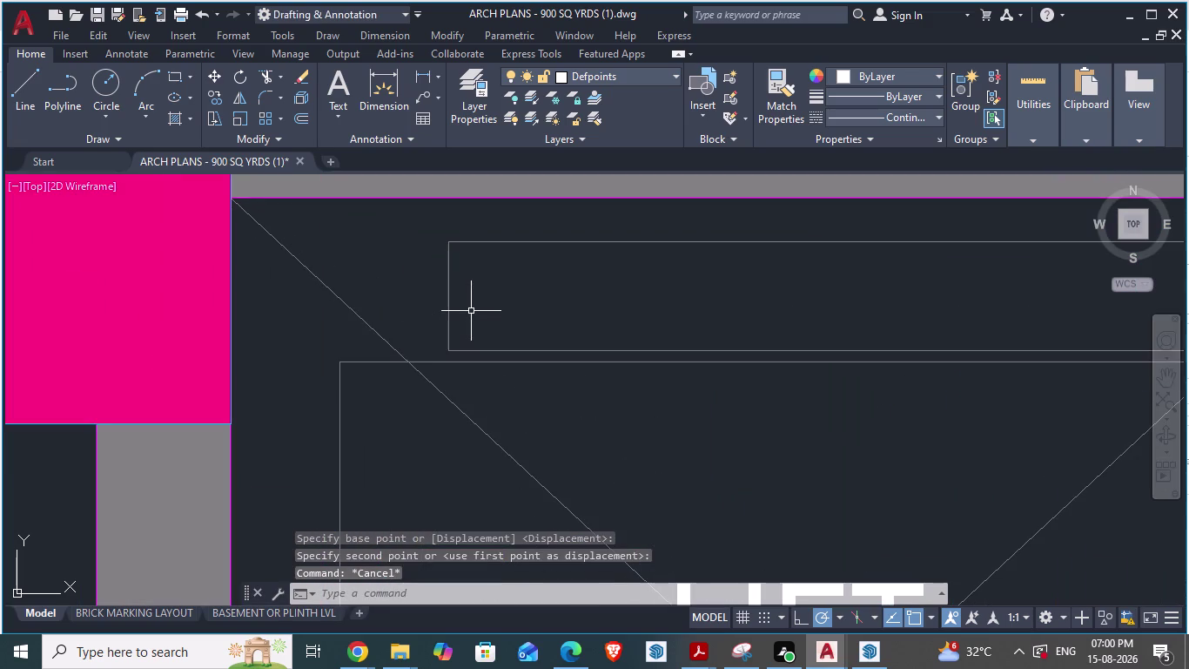
Dimension the rectangle's left end between its top-left and bottom-left corners, reading 7 1/4".
text(da)
key(Return)
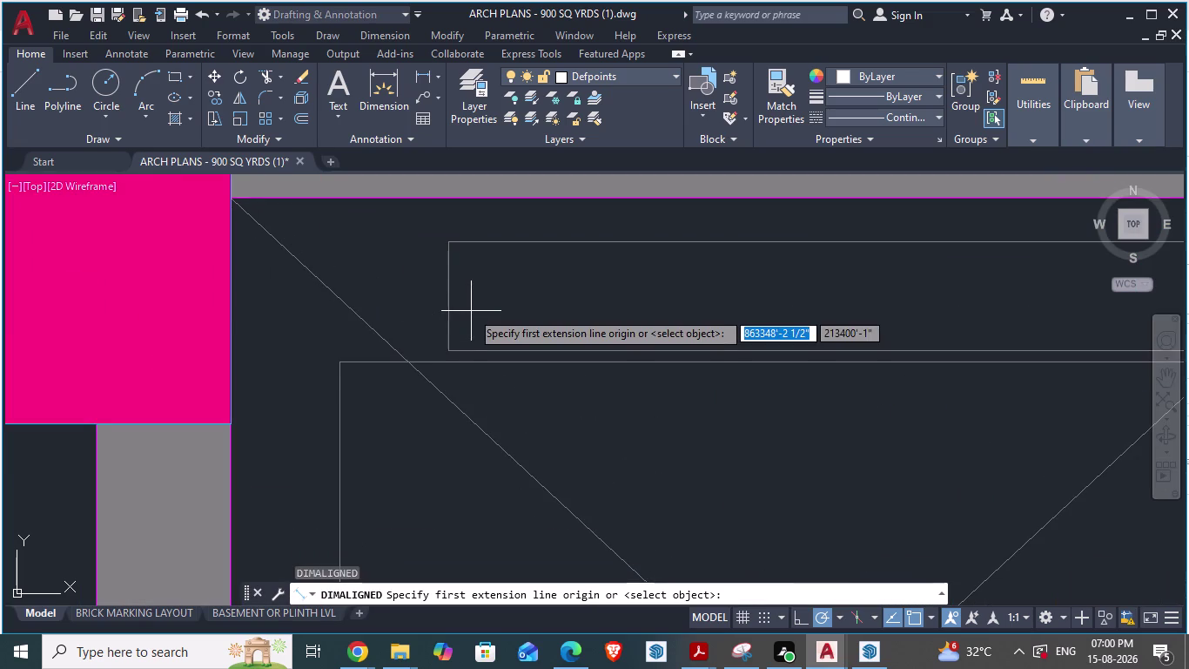
click(449, 243)
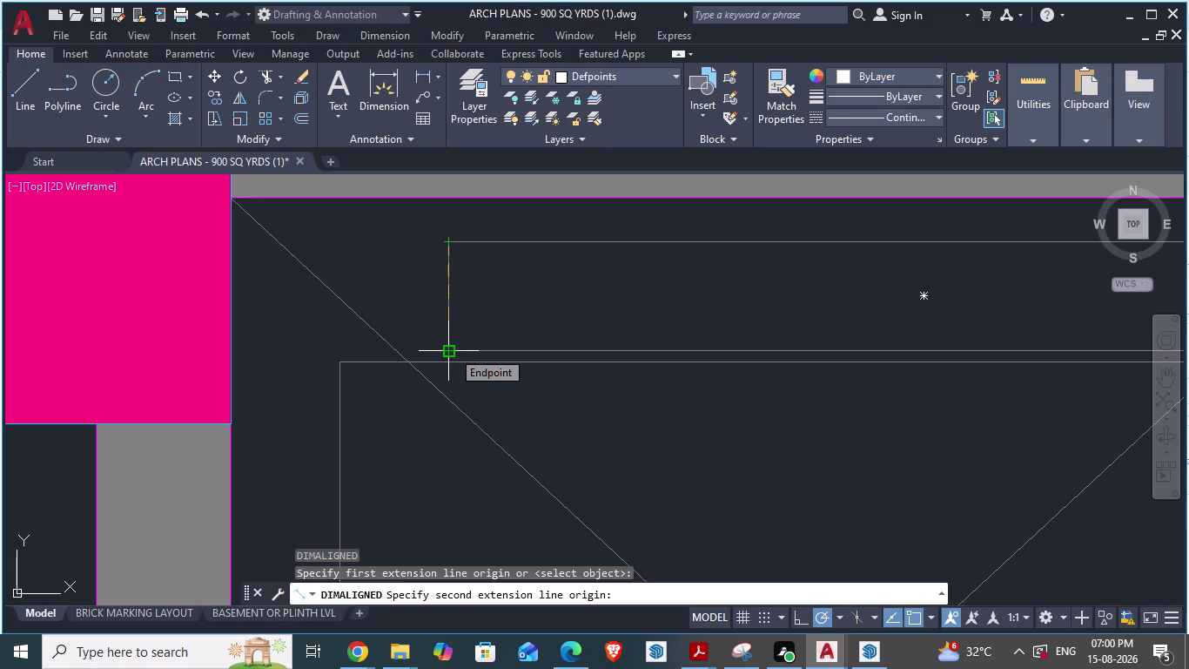
click(452, 350)
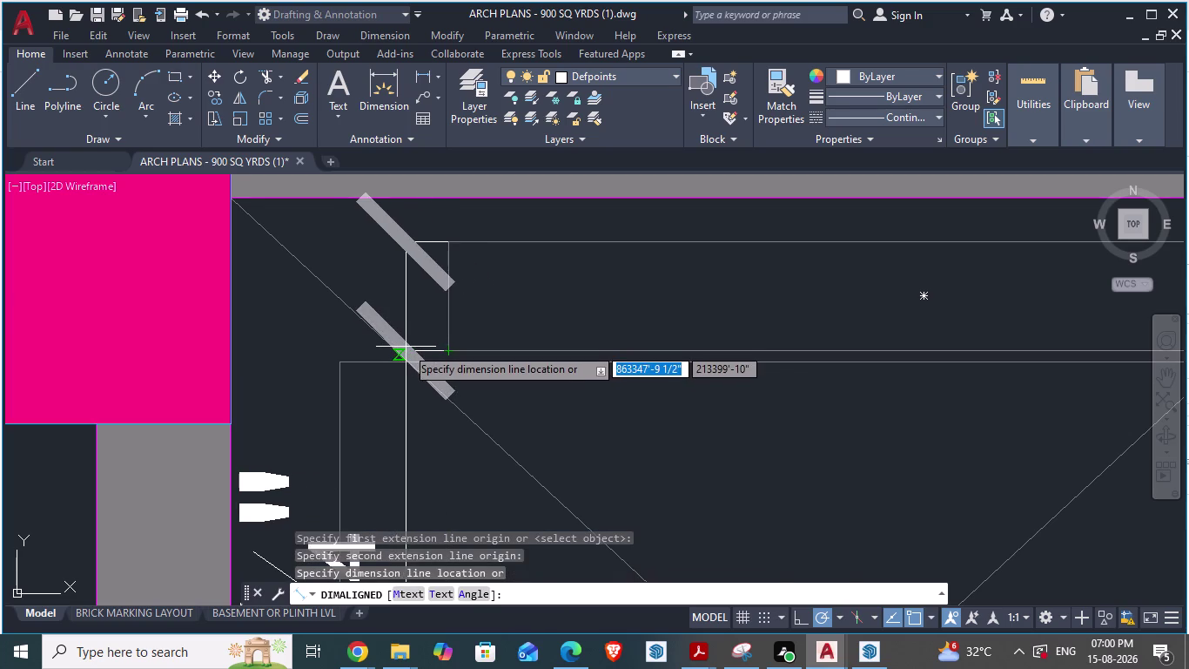
click(405, 346)
scroll(down, 3)
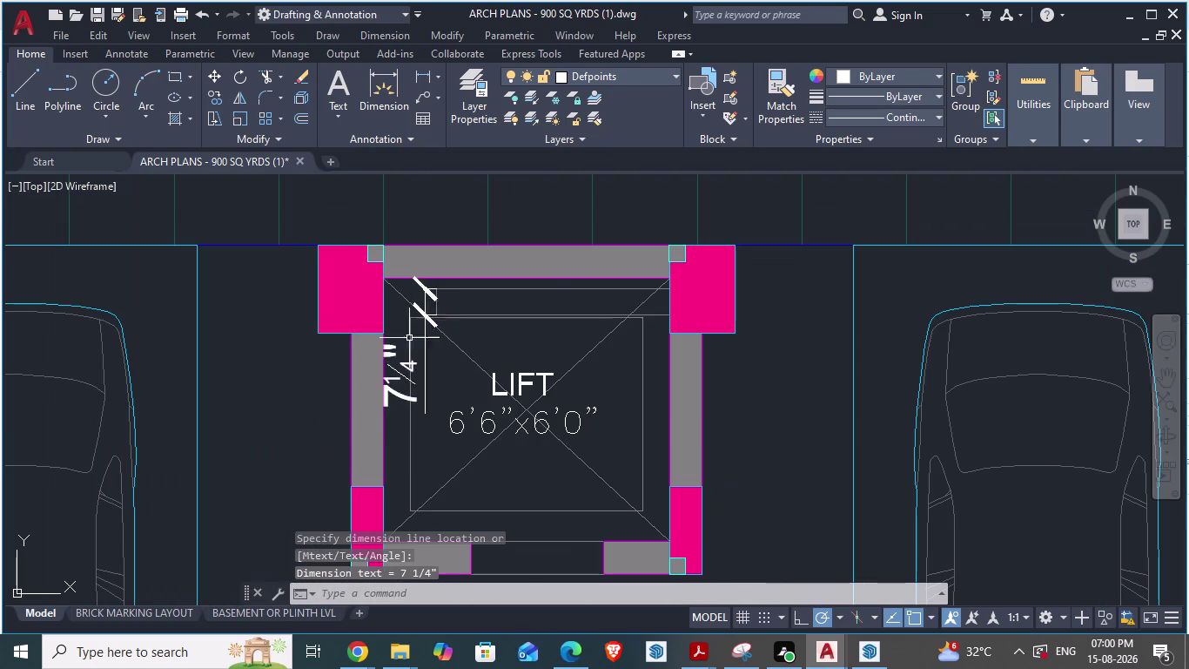
scroll(up, 3)
scroll(up, 3)
scroll(down, 3)
scroll(down, 3)
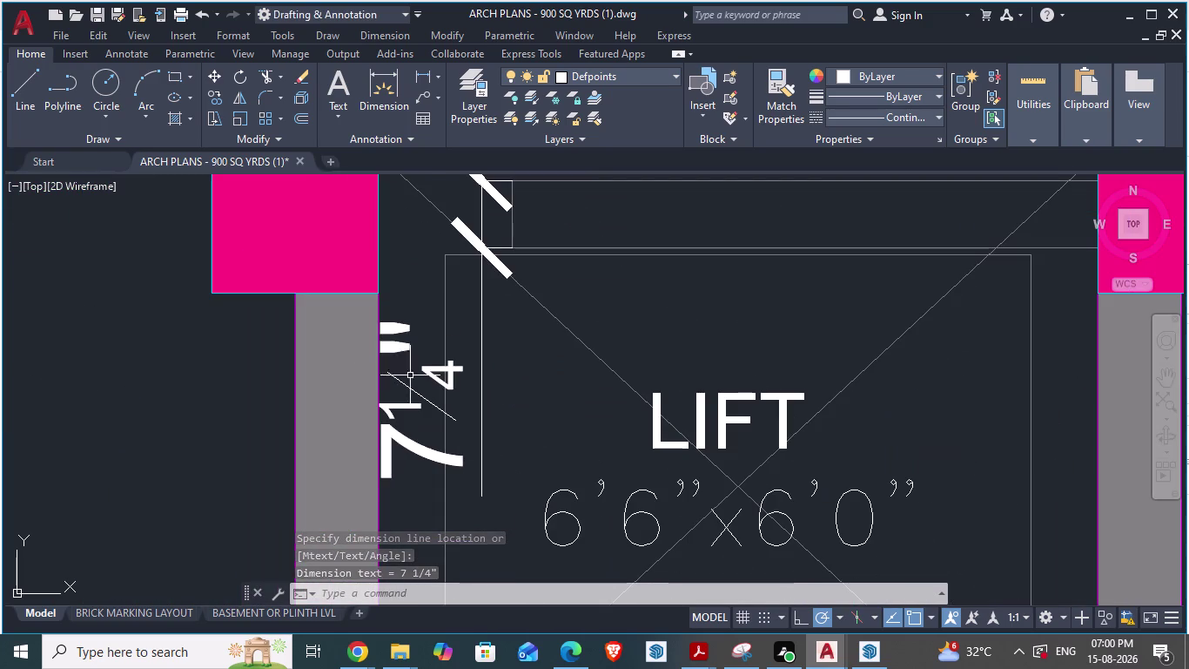
scroll(down, 3)
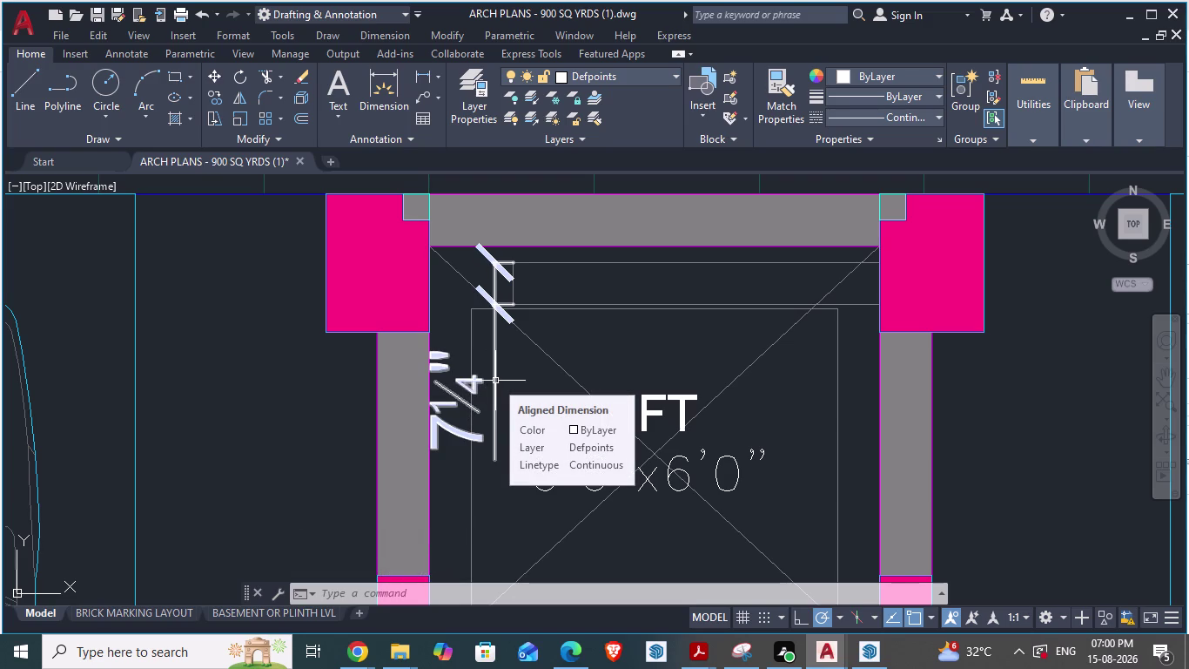
key(ctrl+z)
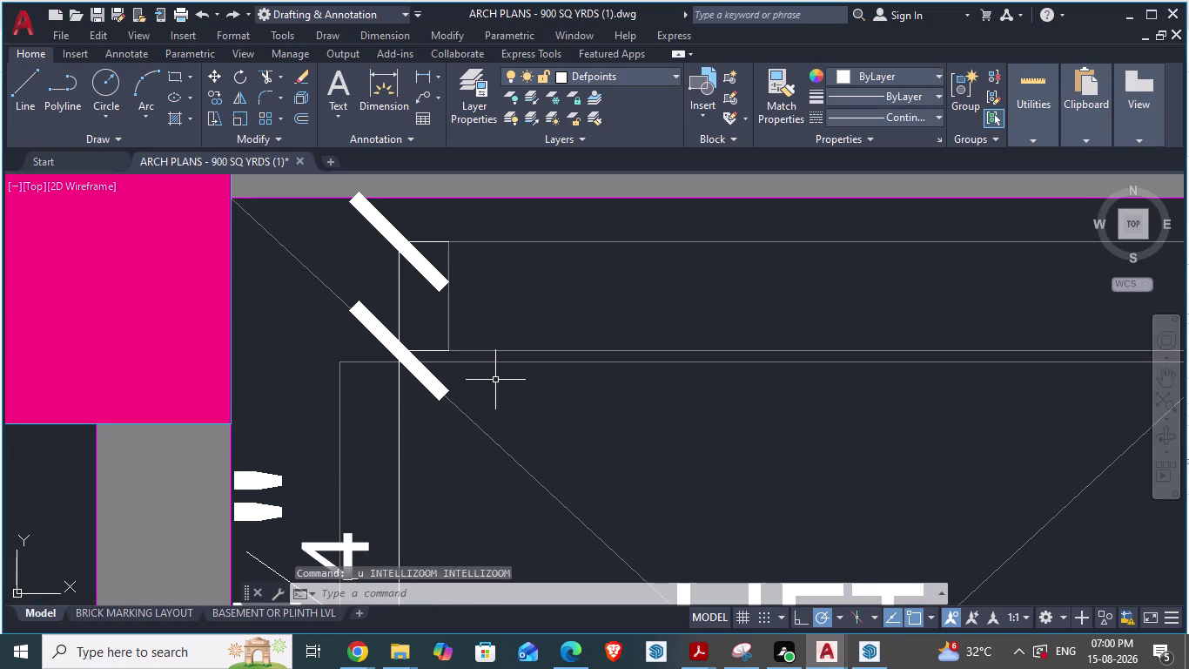
Undo the 7 1/4" dimension, re-pick the left corners, then cancel before placing it.
key(ctrl+z)
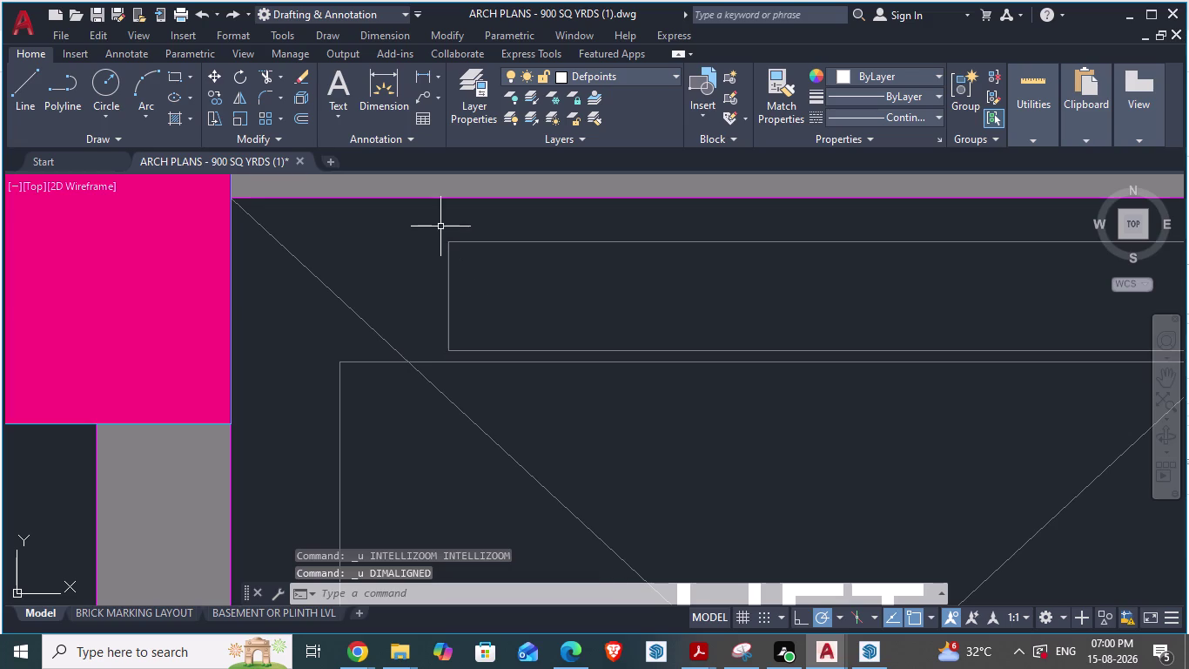
text(da)
key(Return)
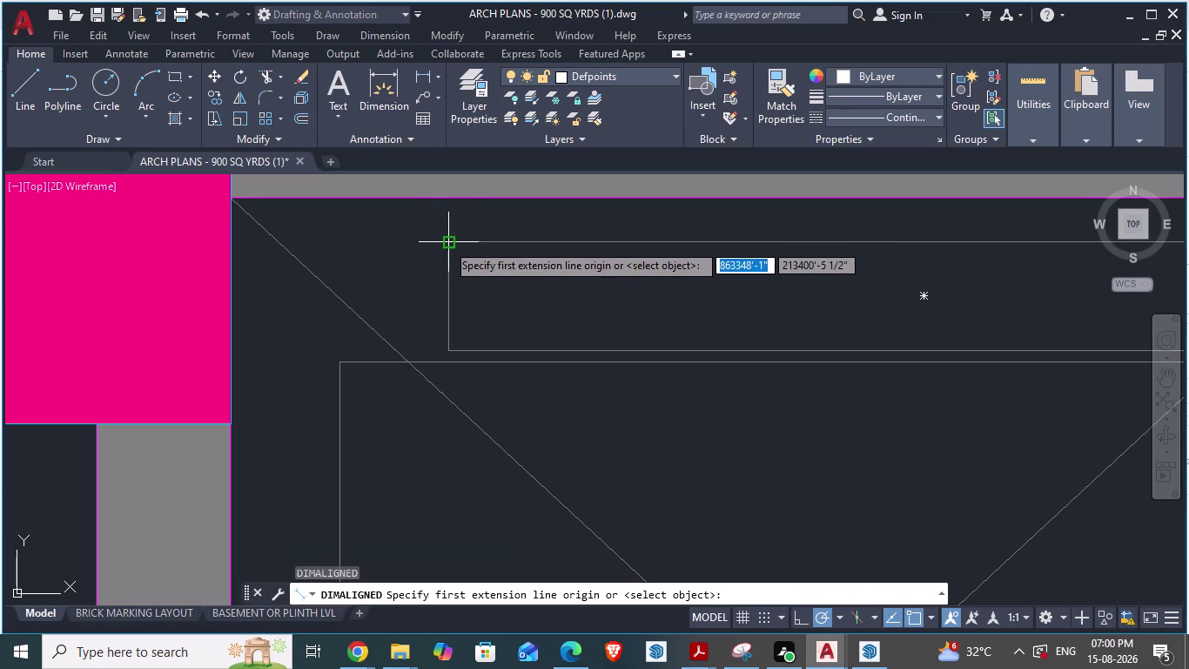
click(447, 243)
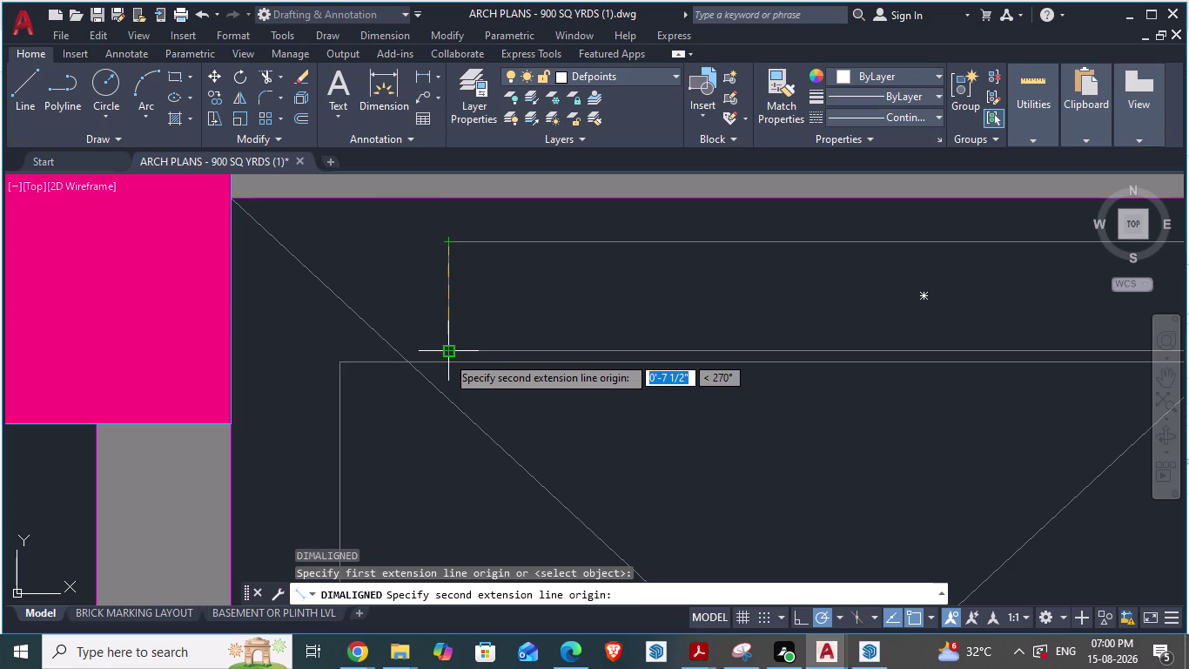
click(446, 355)
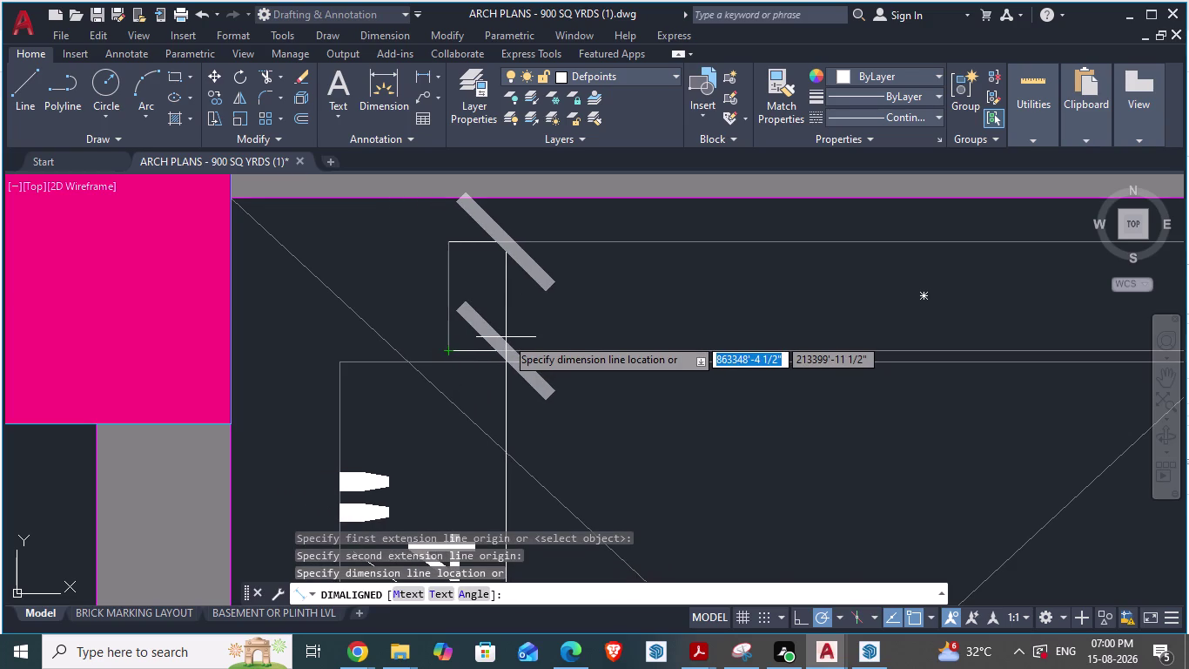
key(Escape)
Start another aligned dimension from a point at the left, then cancel it.
scroll(down, 3)
scroll(down, 3)
text(da)
key(Return)
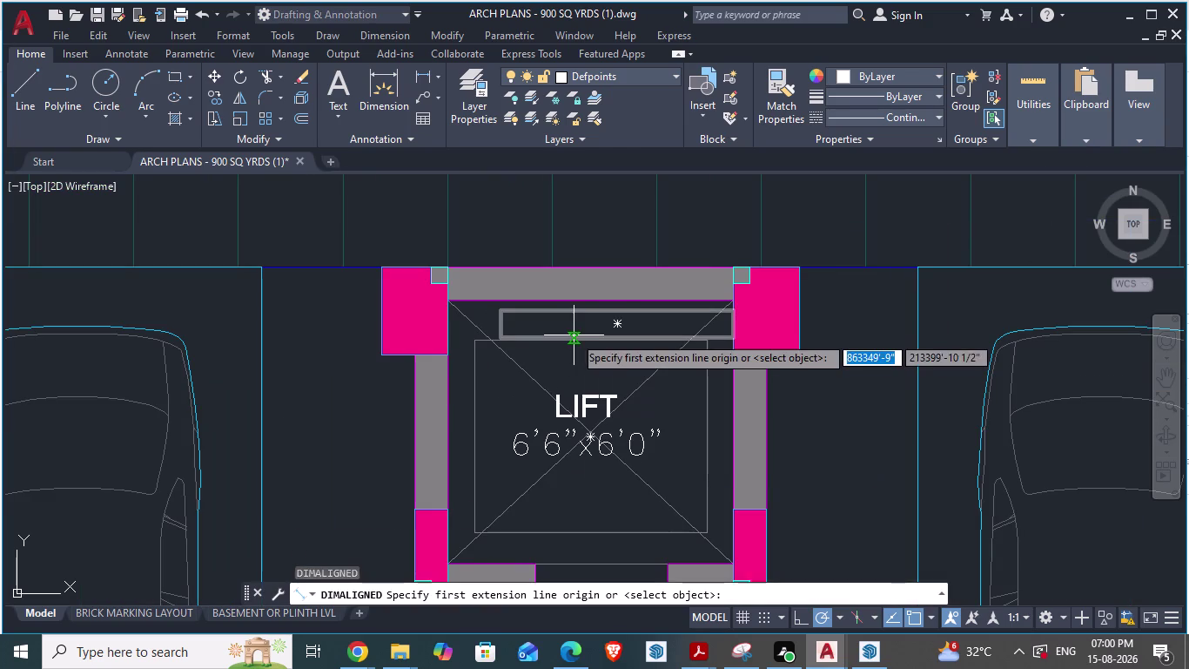
scroll(up, 3)
scroll(down, 3)
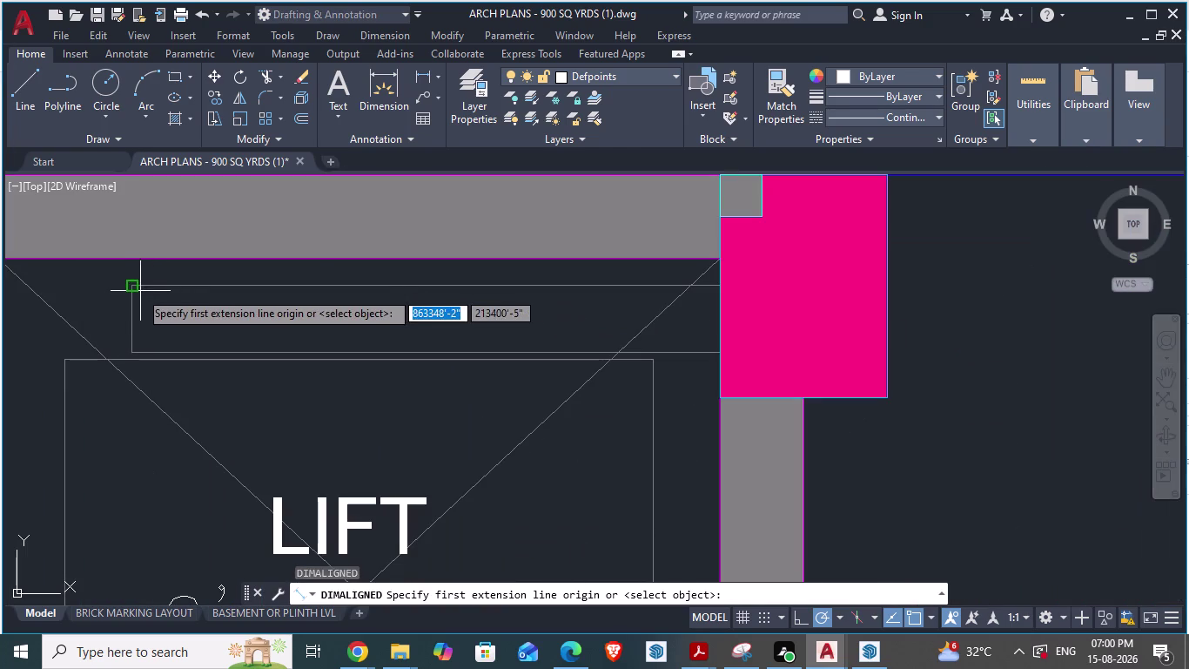
click(129, 288)
scroll(up, 3)
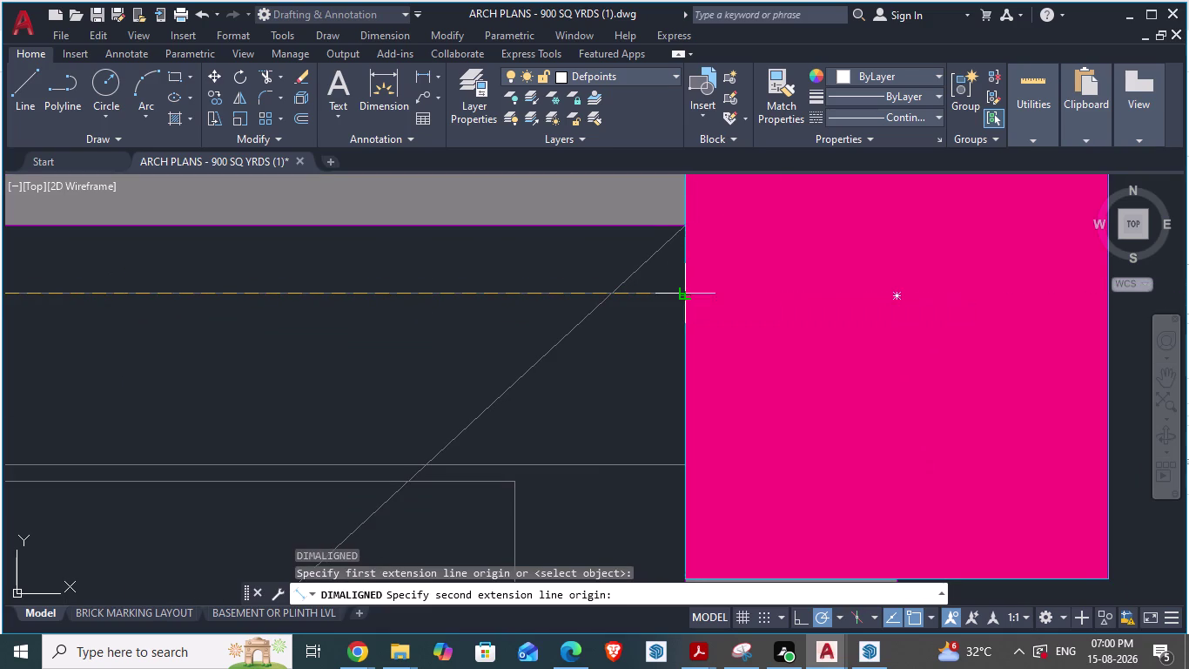
key(Escape)
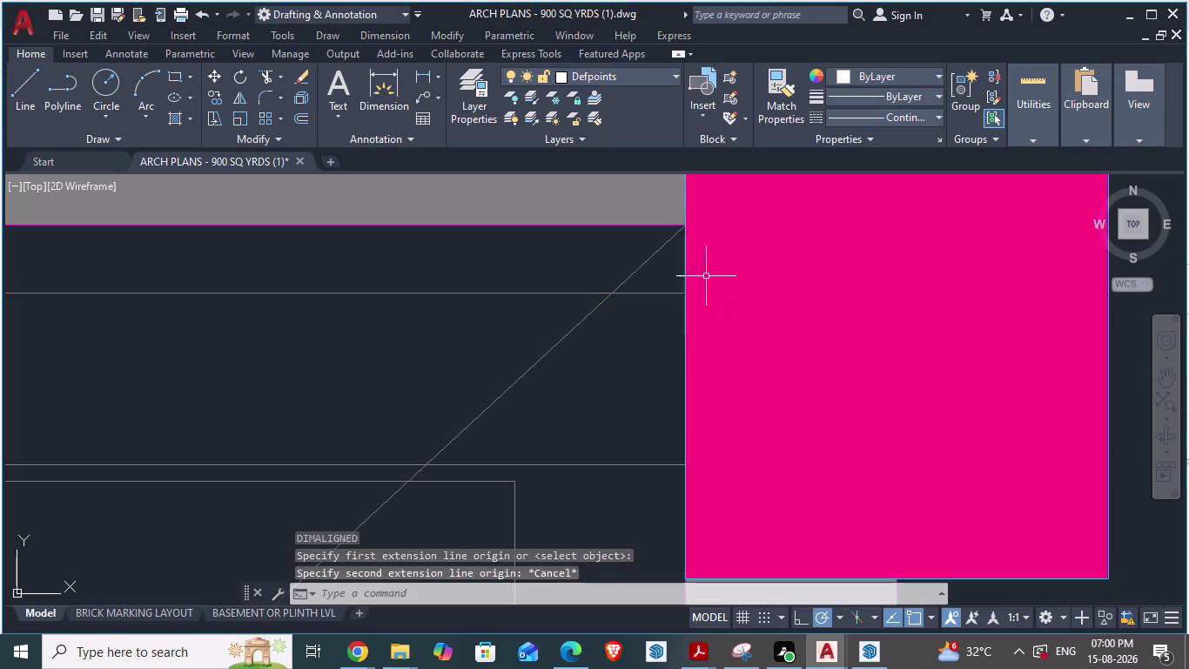
Save the ARCH PLANS - 900 SQ YRDS (1) drawing using the SA (Save As) command.
scroll(down, 3)
scroll(up, 3)
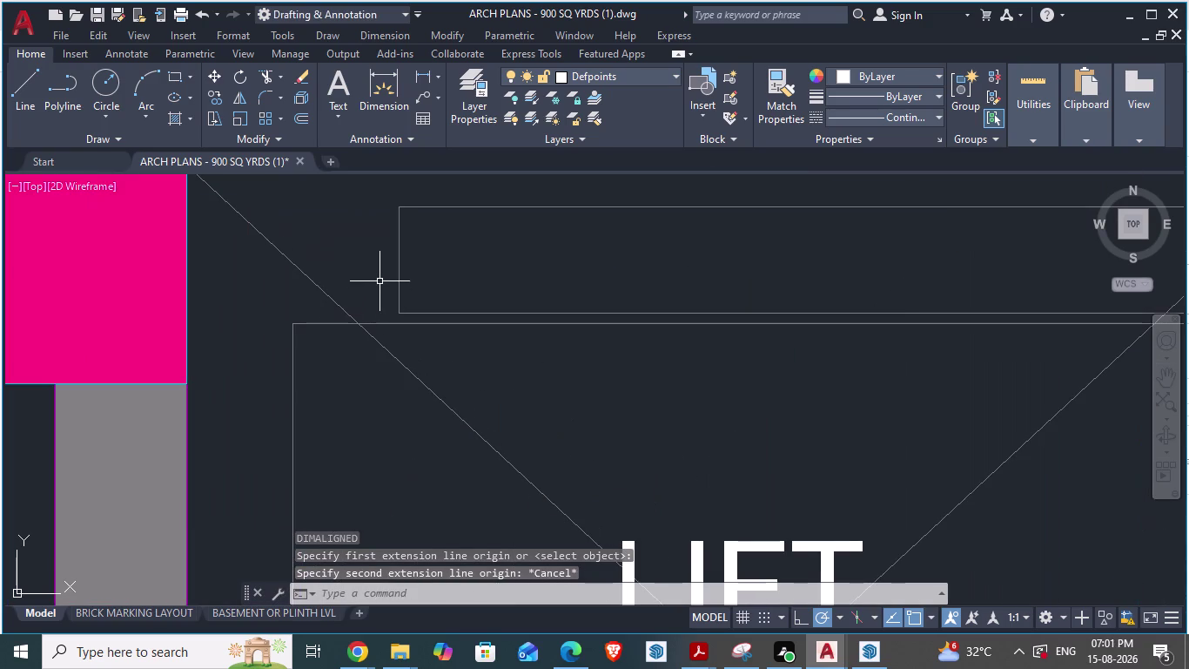
text(sa)
key(Return)
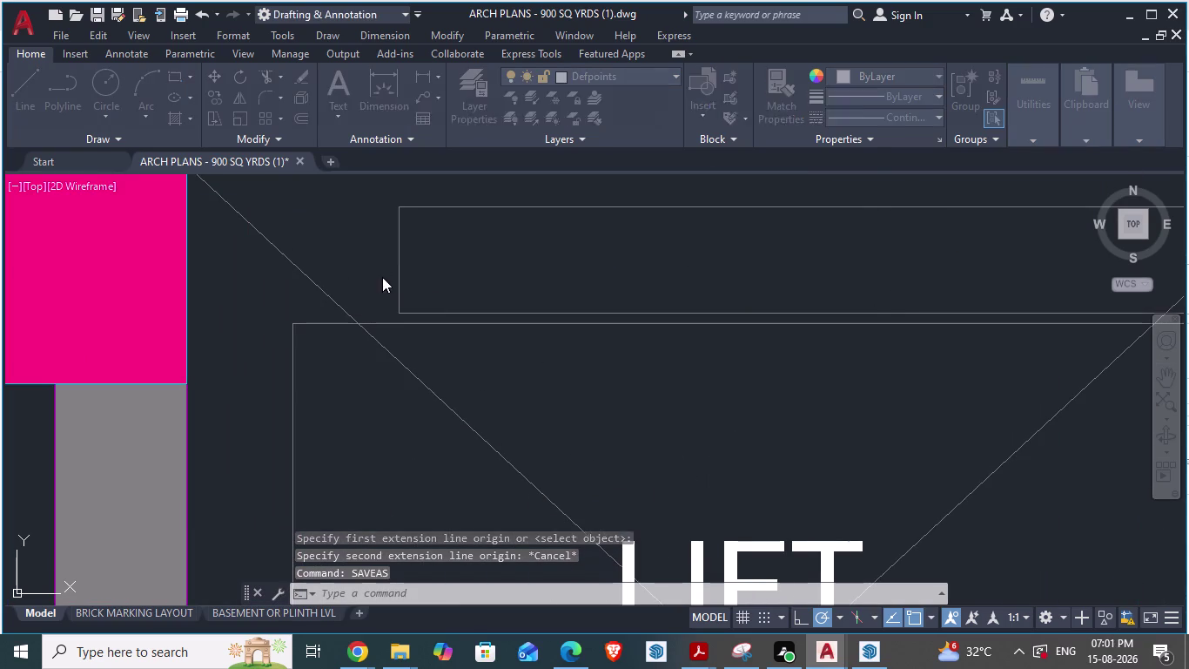
click(821, 516)
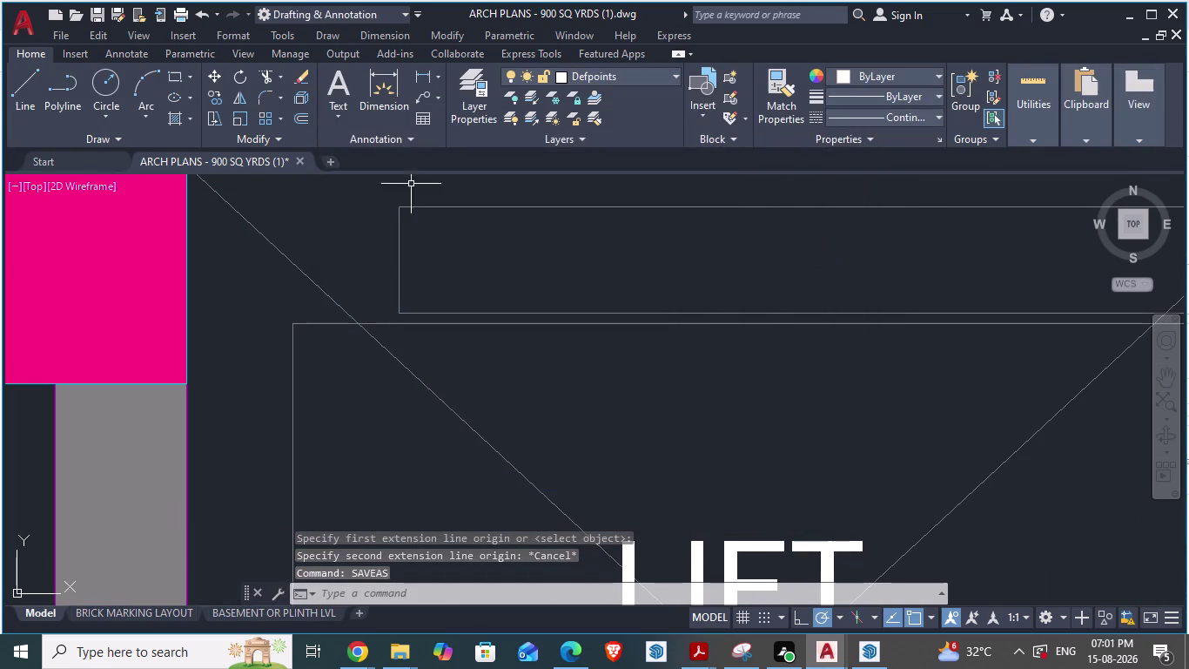
click(400, 206)
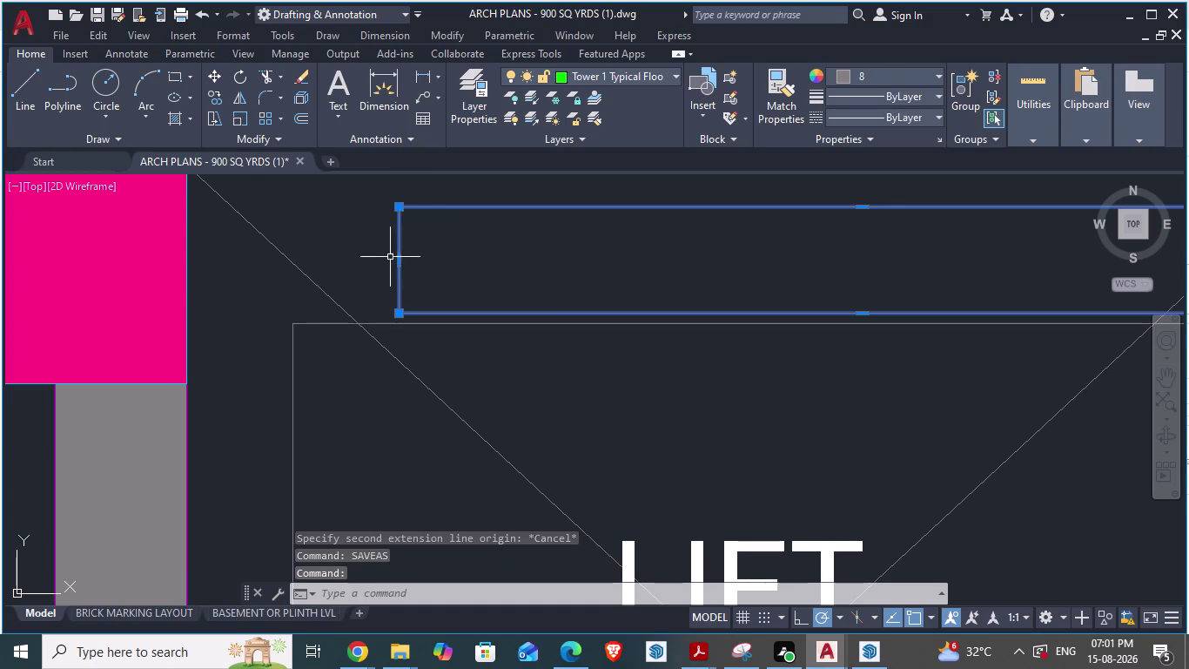
click(402, 209)
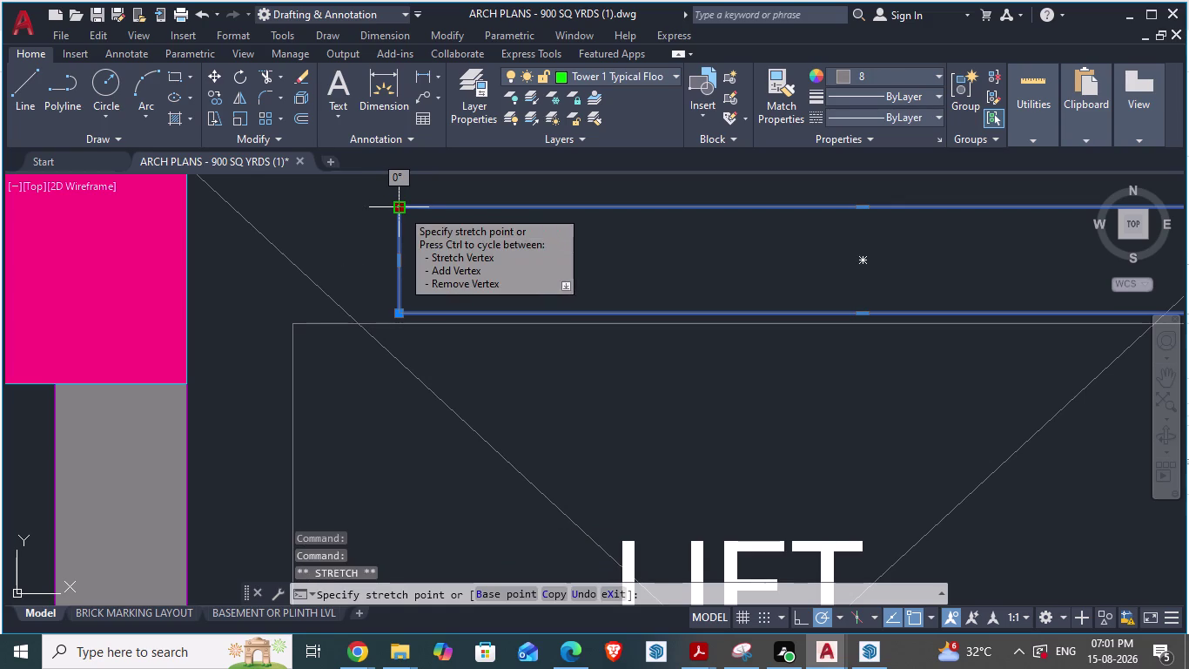
click(399, 210)
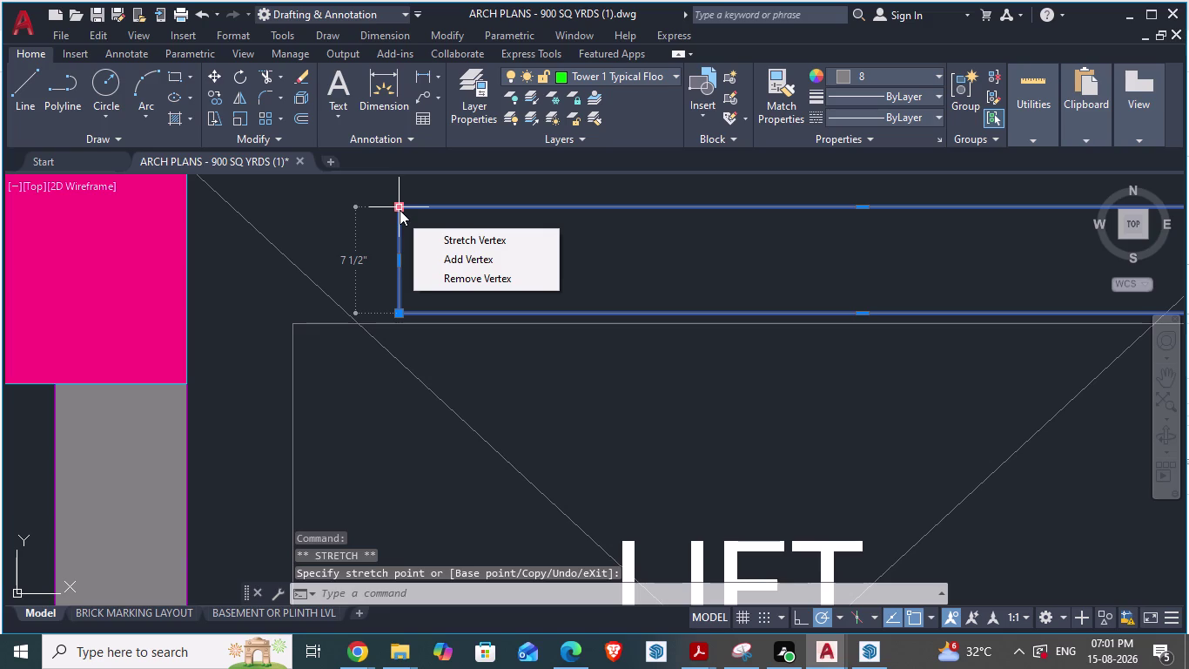
scroll(down, 3)
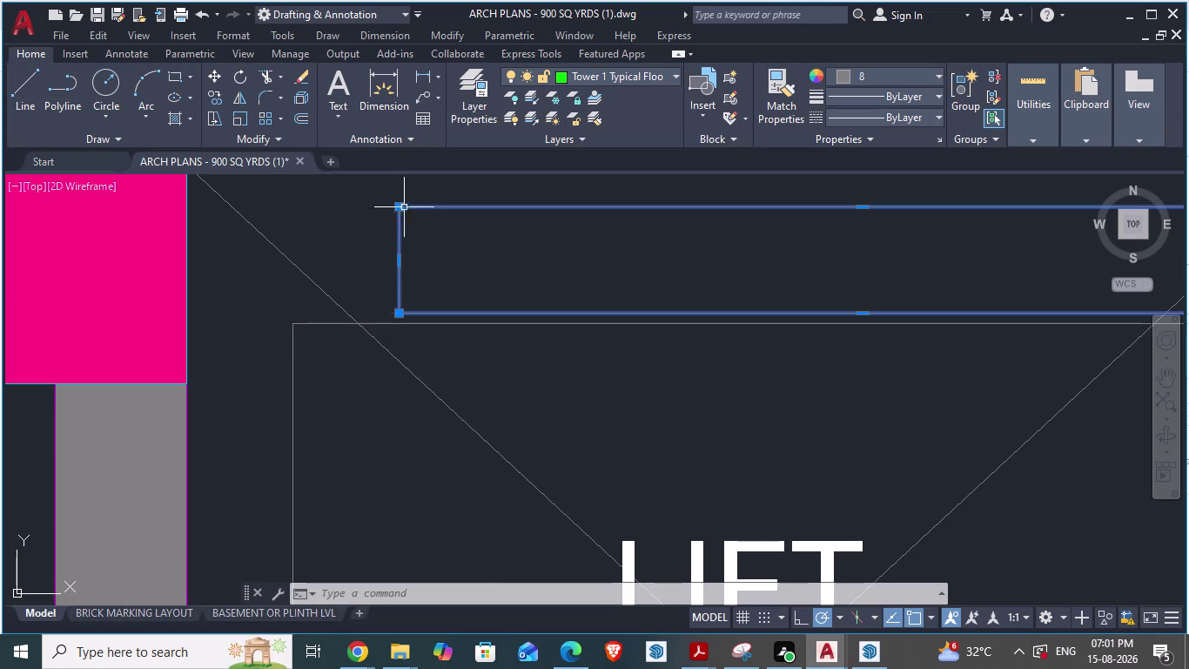
scroll(down, 3)
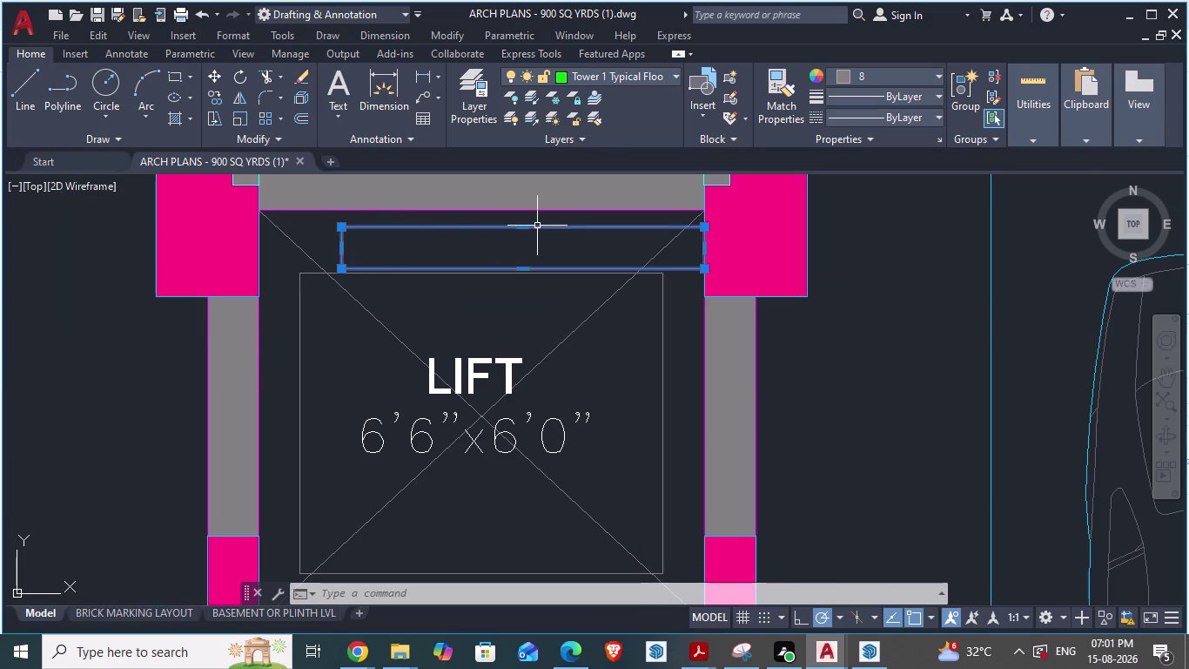
scroll(down, 3)
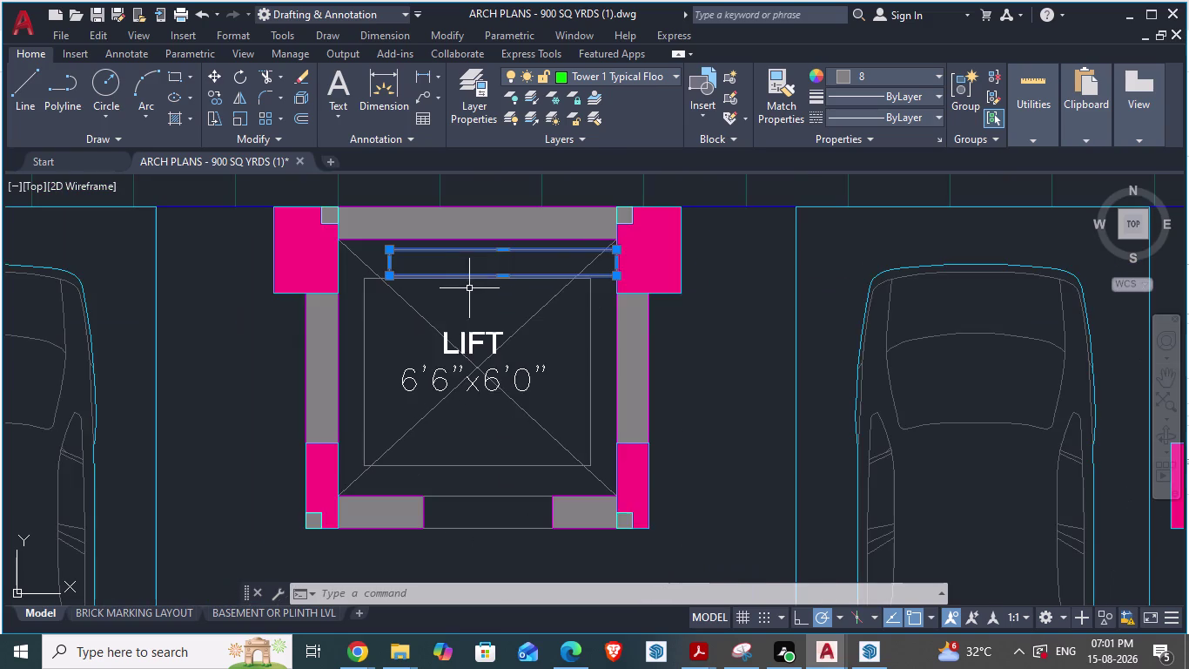
scroll(up, 3)
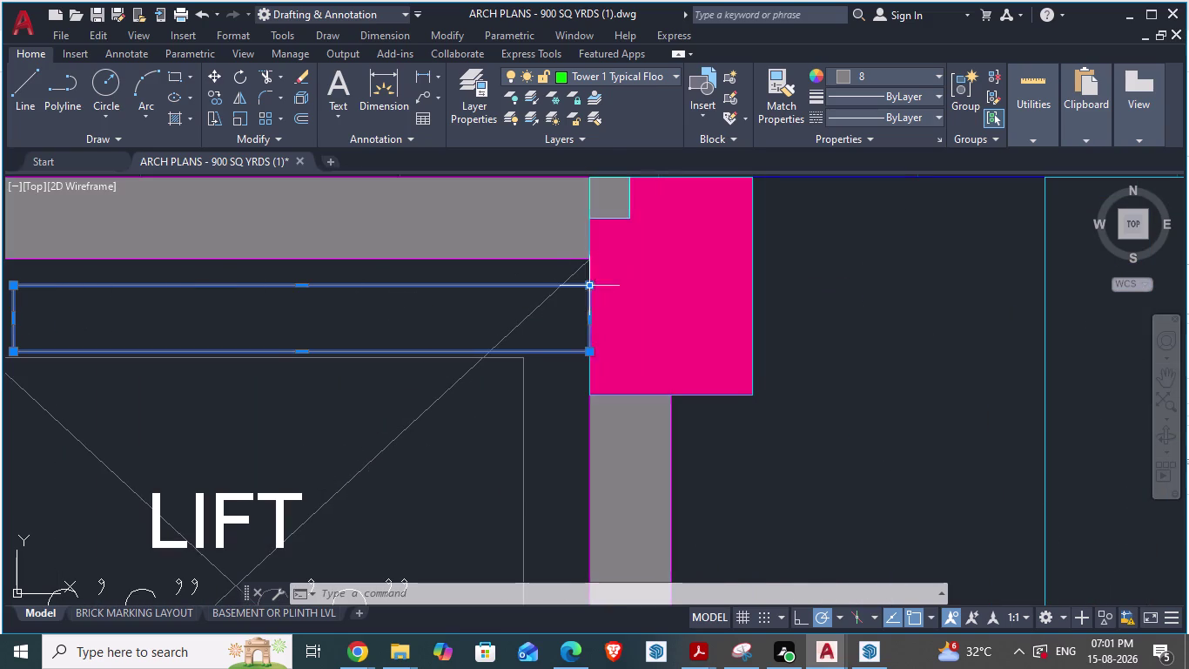
click(586, 289)
scroll(down, 3)
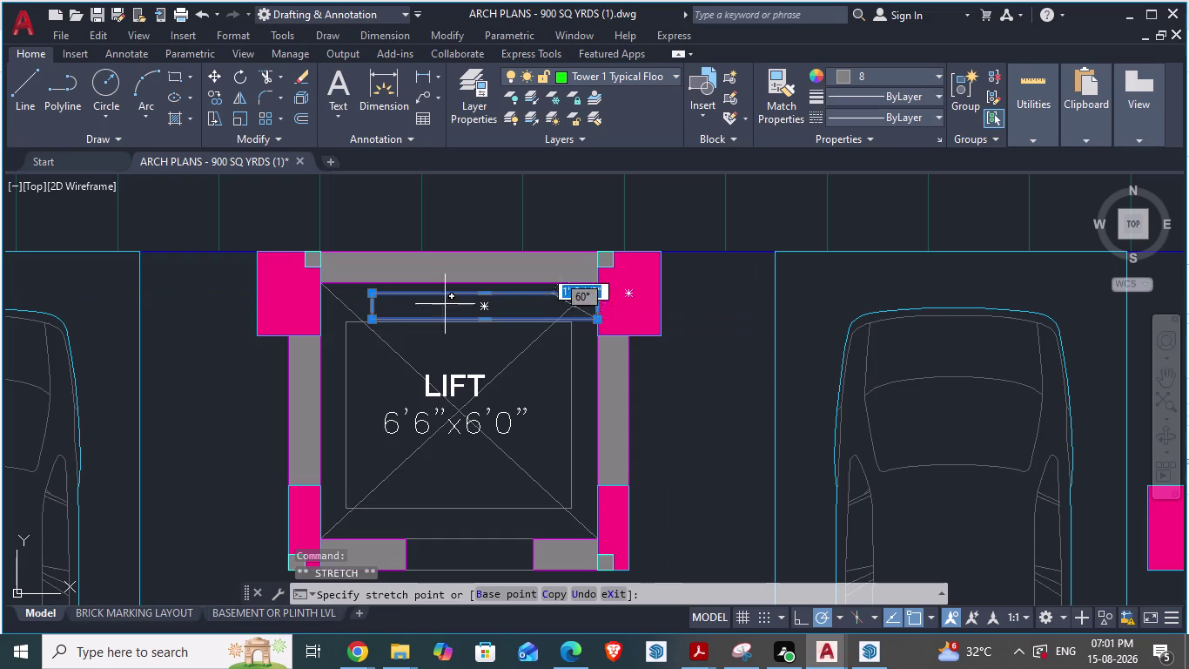
scroll(up, 3)
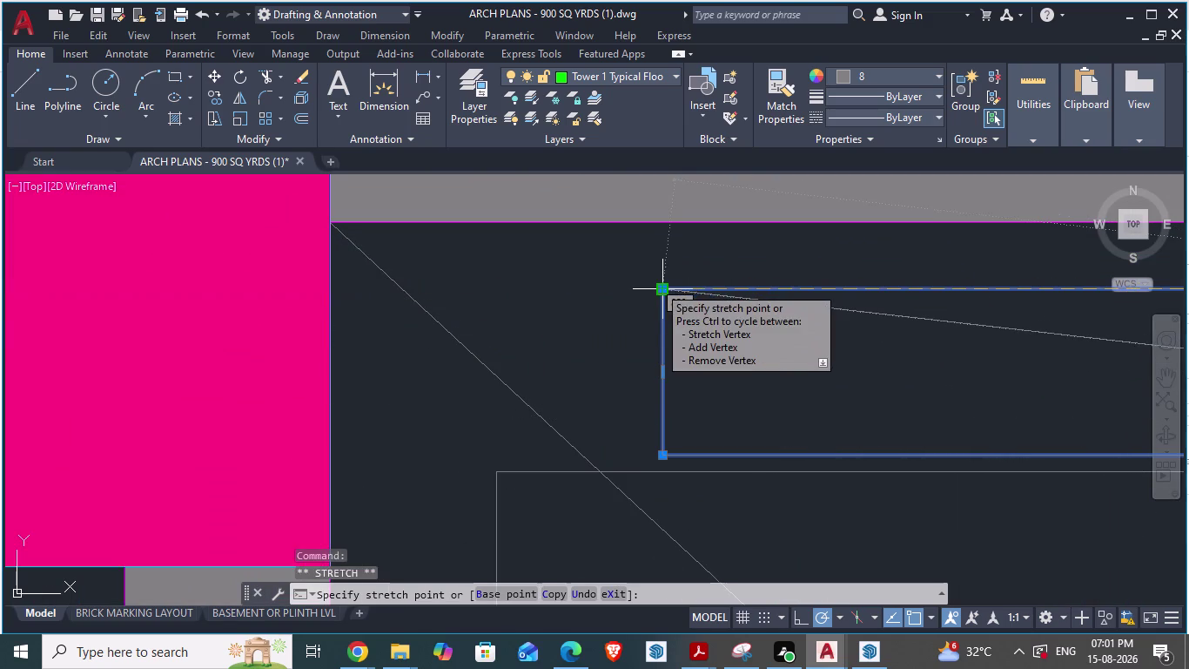
click(658, 286)
scroll(down, 3)
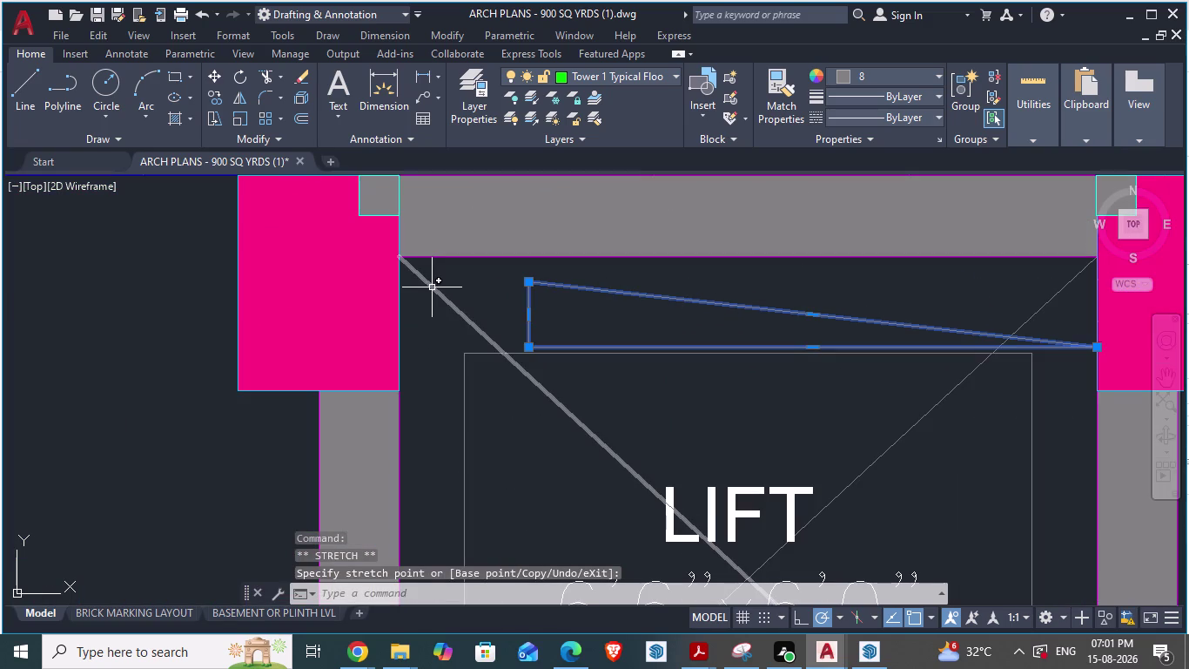
key(ctrl+z)
key(ctrl+z)
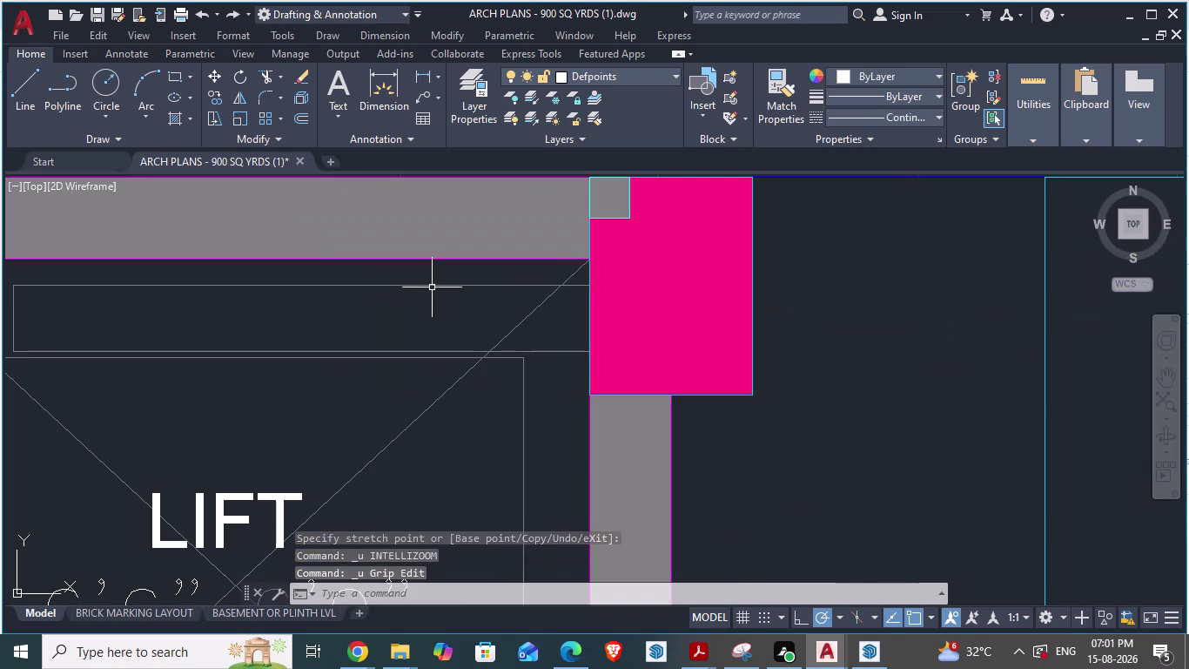
scroll(down, 3)
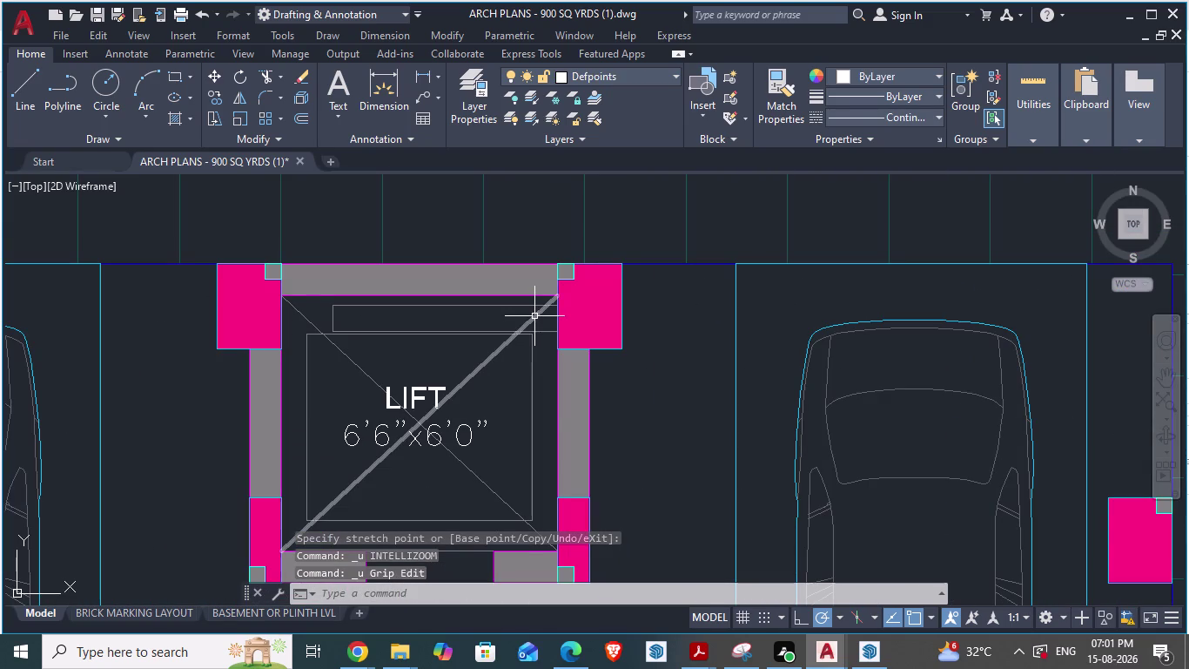
key(alt+Tab)
scroll(up, 3)
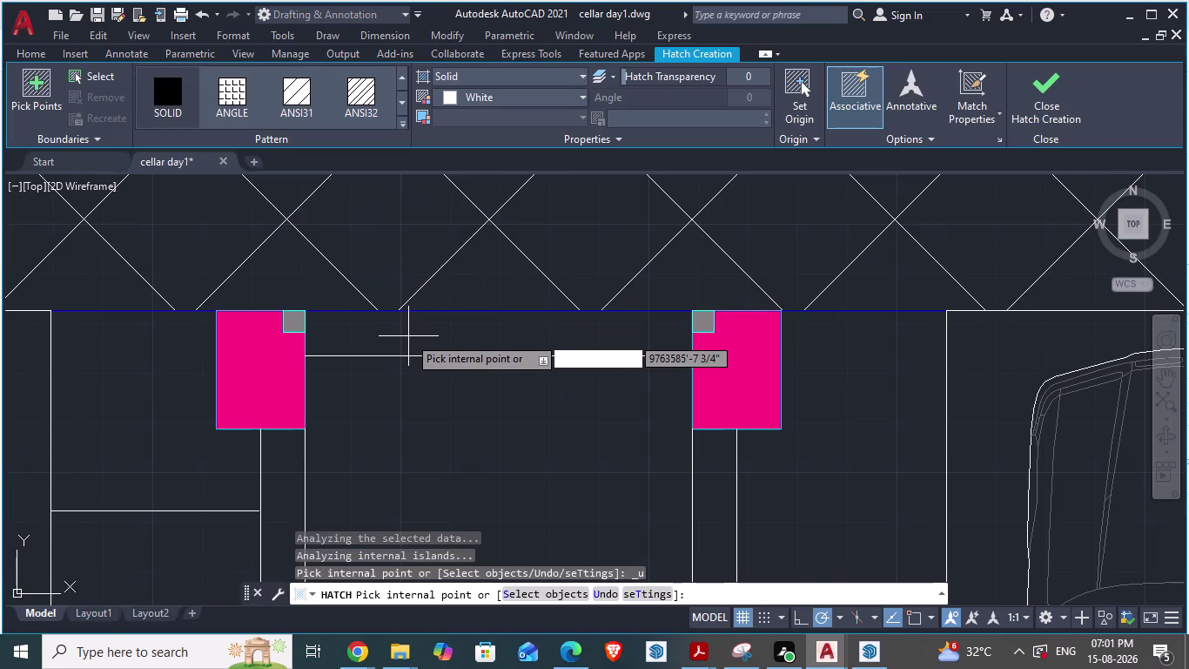
scroll(up, 3)
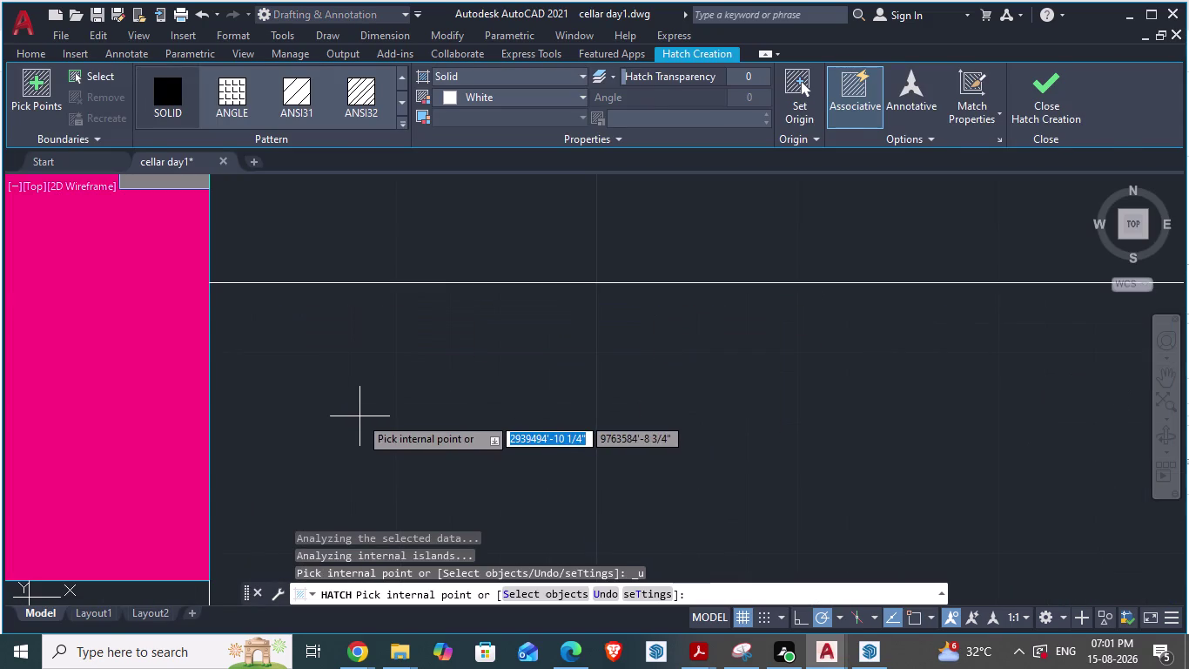
key(Escape)
scroll(down, 3)
scroll(down, 3)
scroll(up, 3)
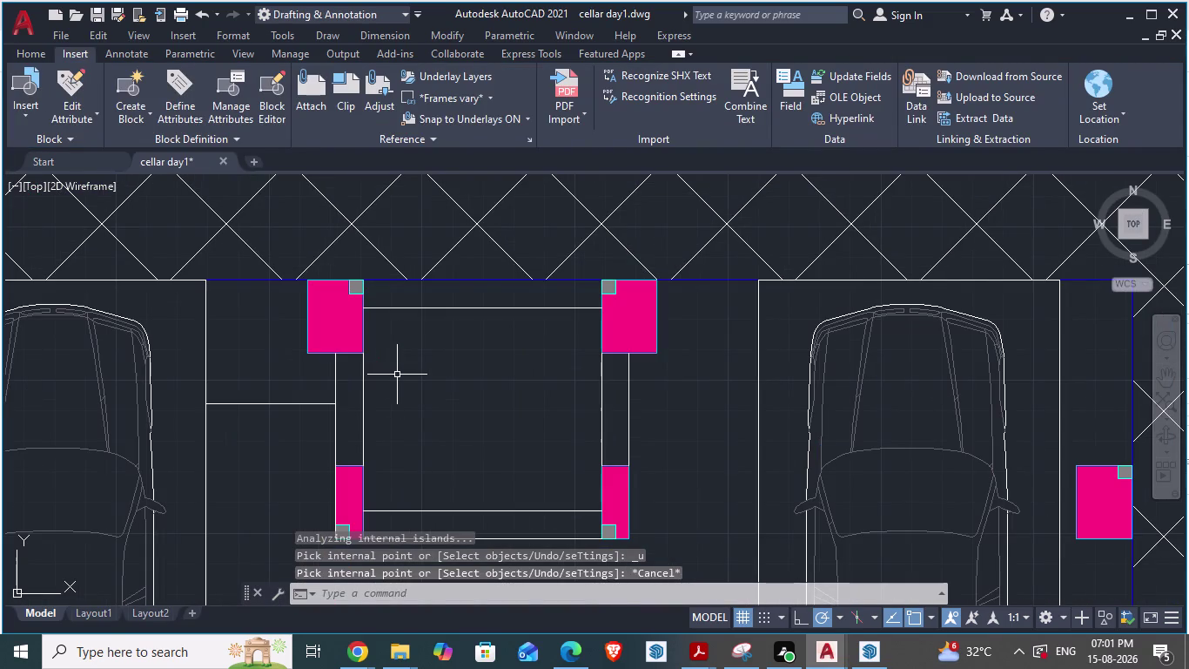
key(alt+Tab)
scroll(up, 3)
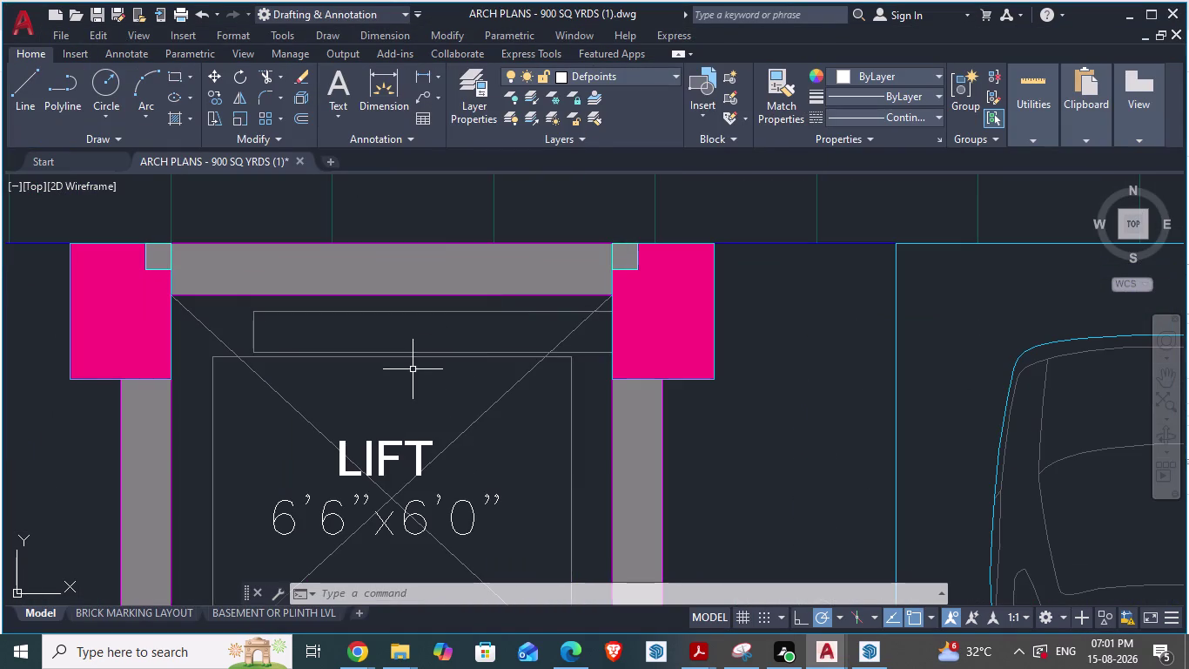
Try an aligned dimension from the handrail rectangle's corner, then cancel it.
click(404, 350)
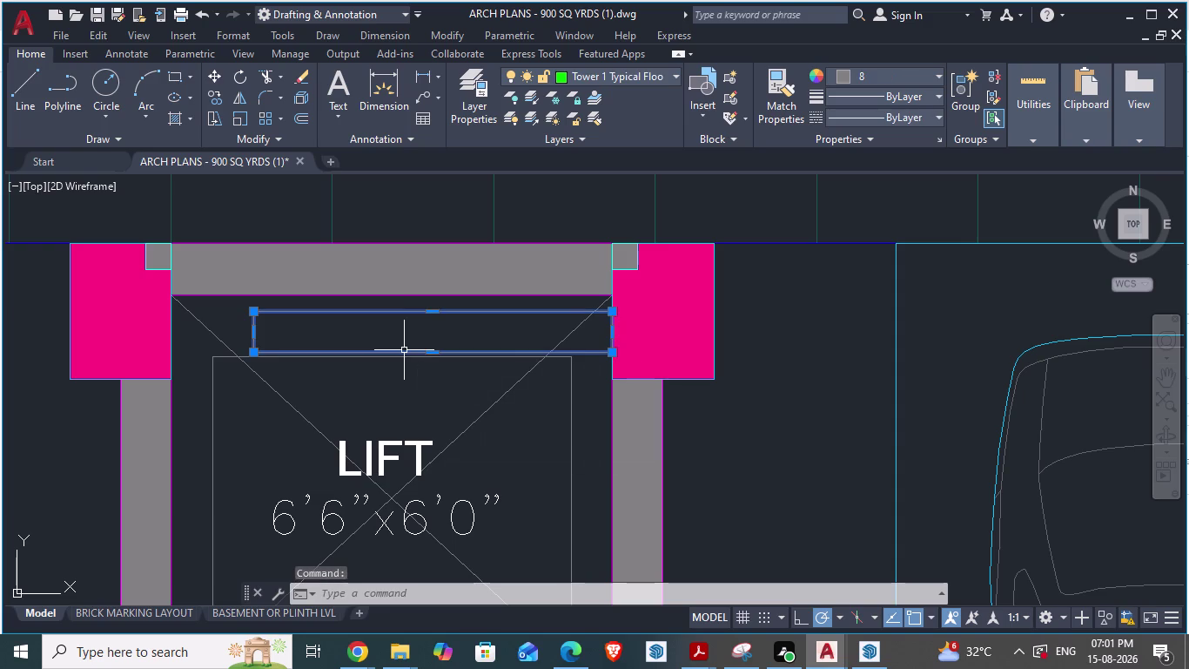
text(da)
key(Return)
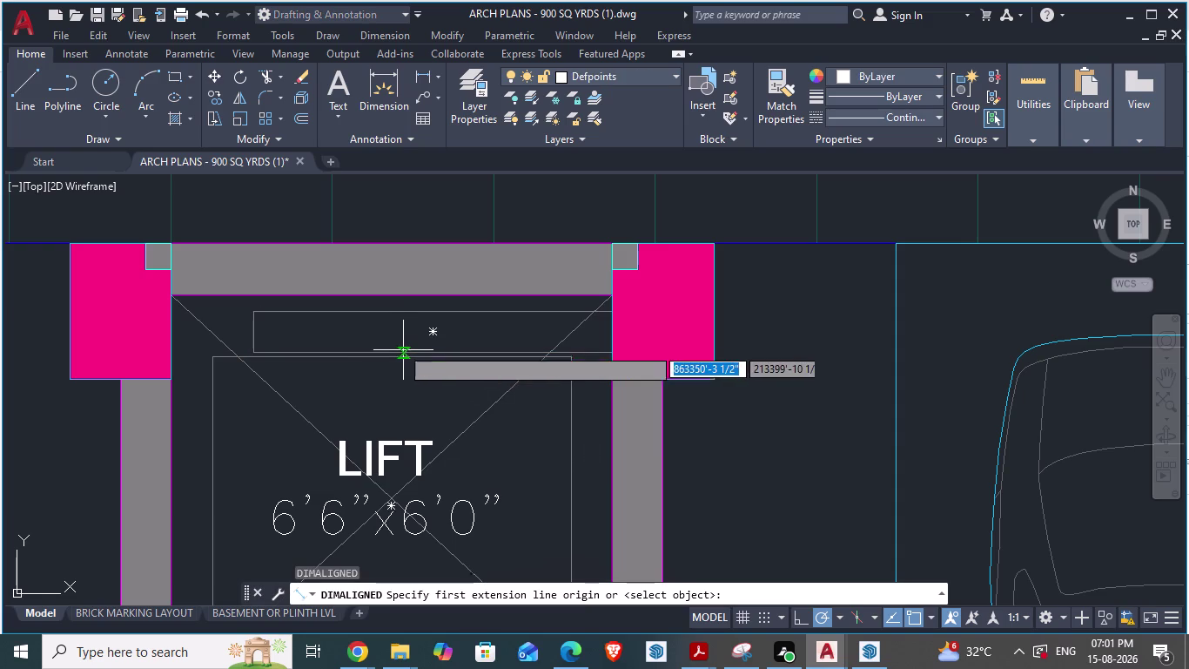
scroll(up, 3)
click(178, 360)
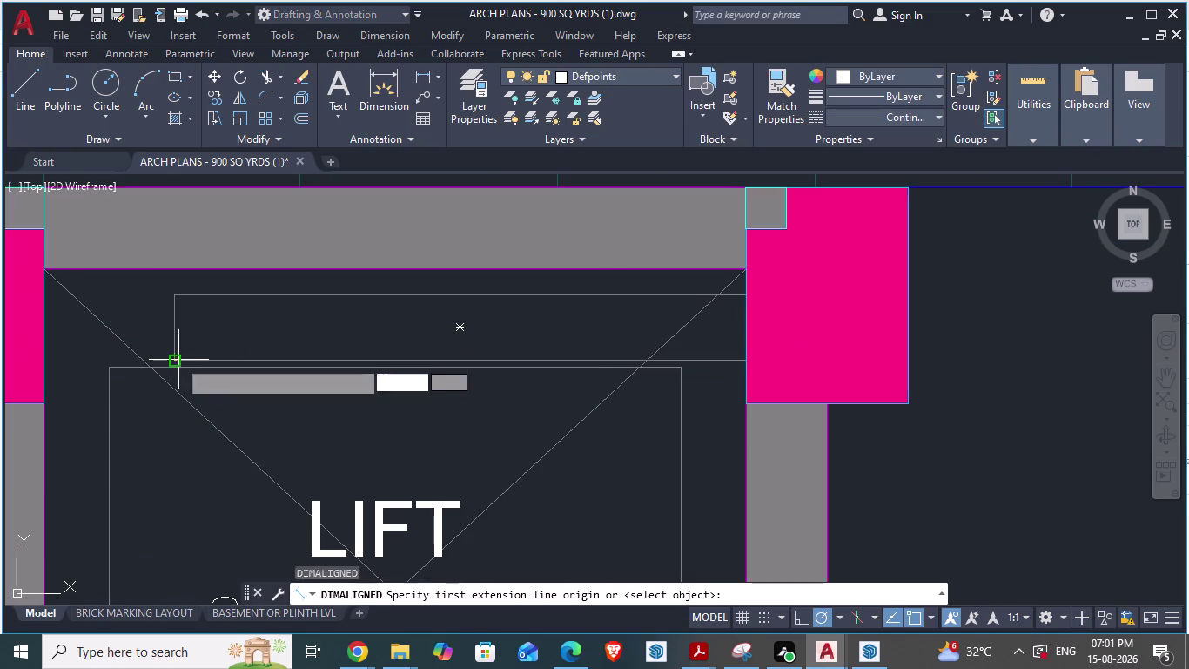
scroll(up, 3)
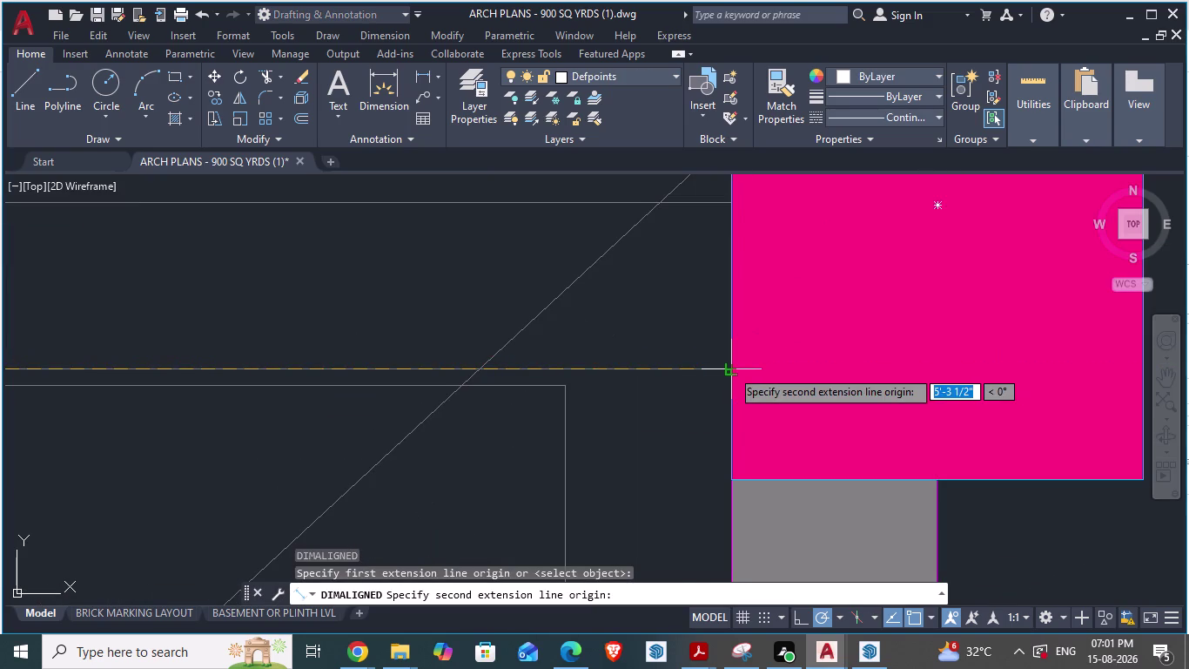
scroll(up, 3)
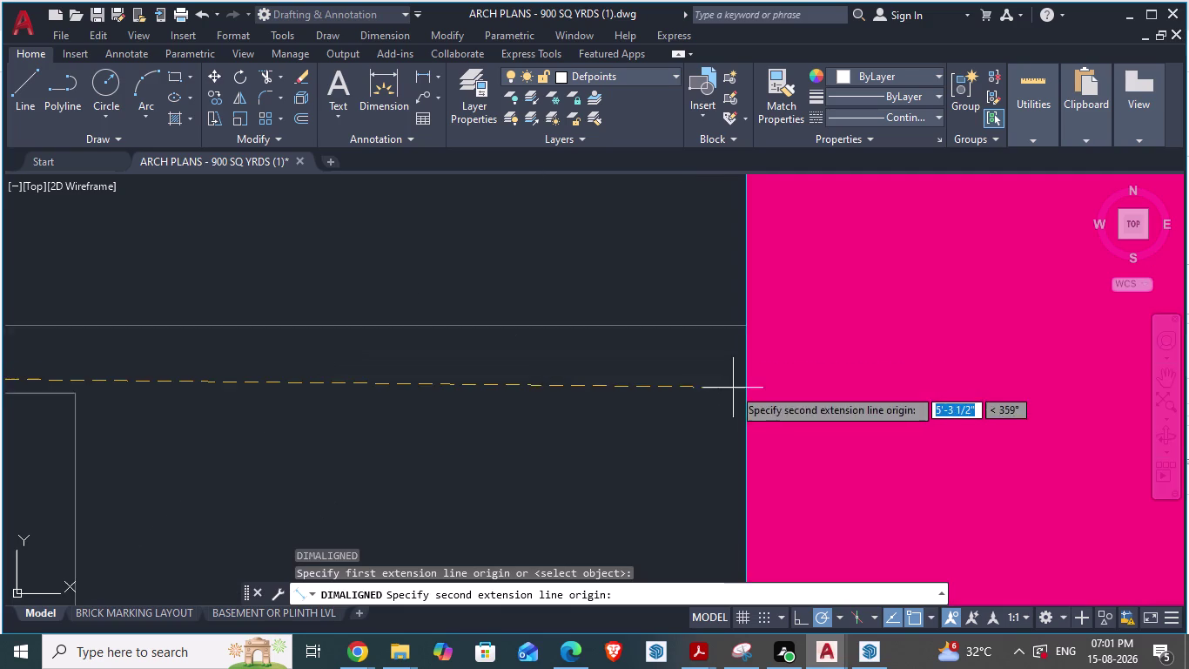
scroll(up, 3)
scroll(up, 3)
scroll(up, 3)
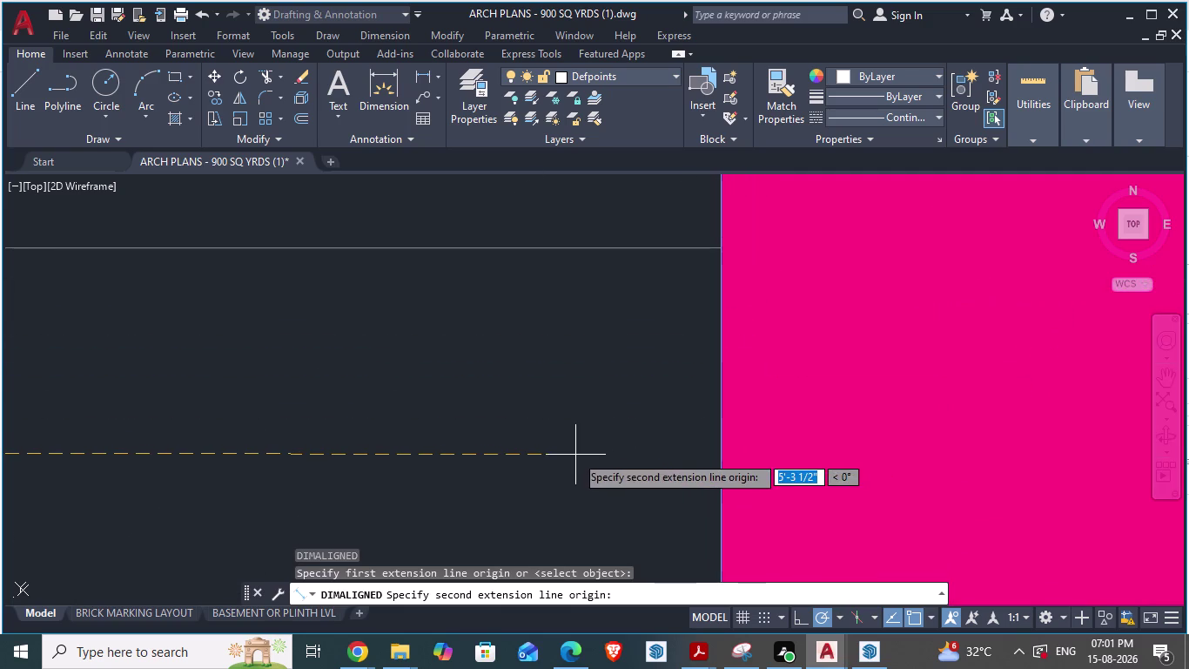
key(Escape)
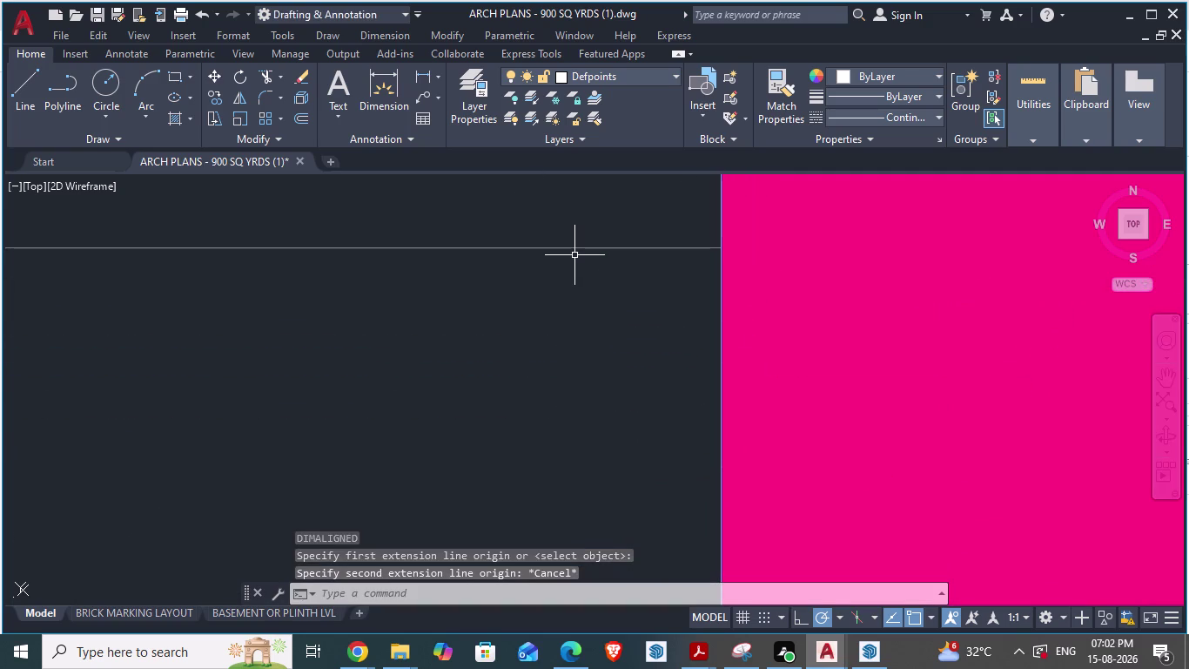
Select the handrail line beside the wall and begin moving it, then cancel the move.
drag(572, 249, 559, 252)
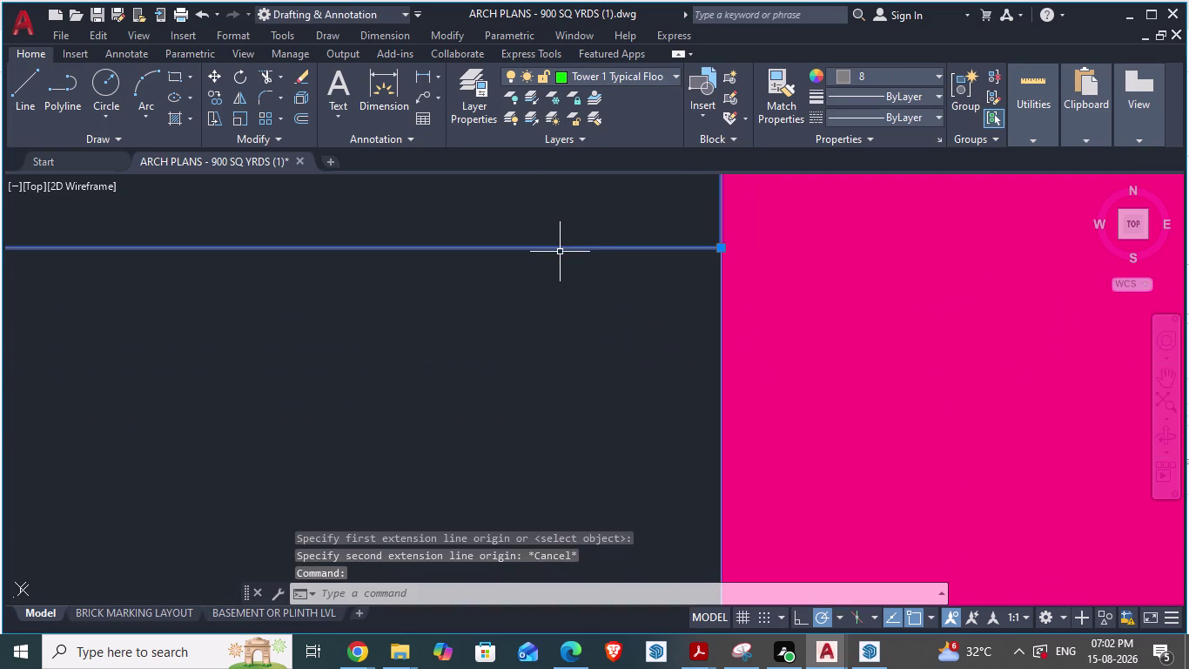
key(m)
key(Return)
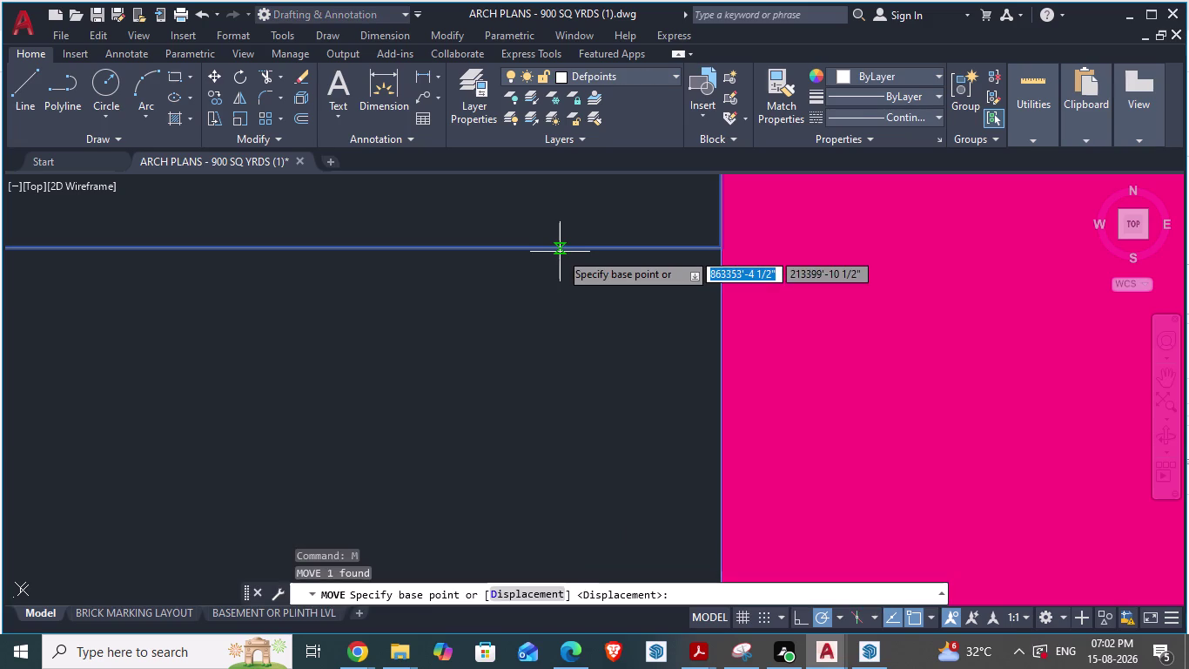
drag(560, 251, 548, 257)
click(546, 261)
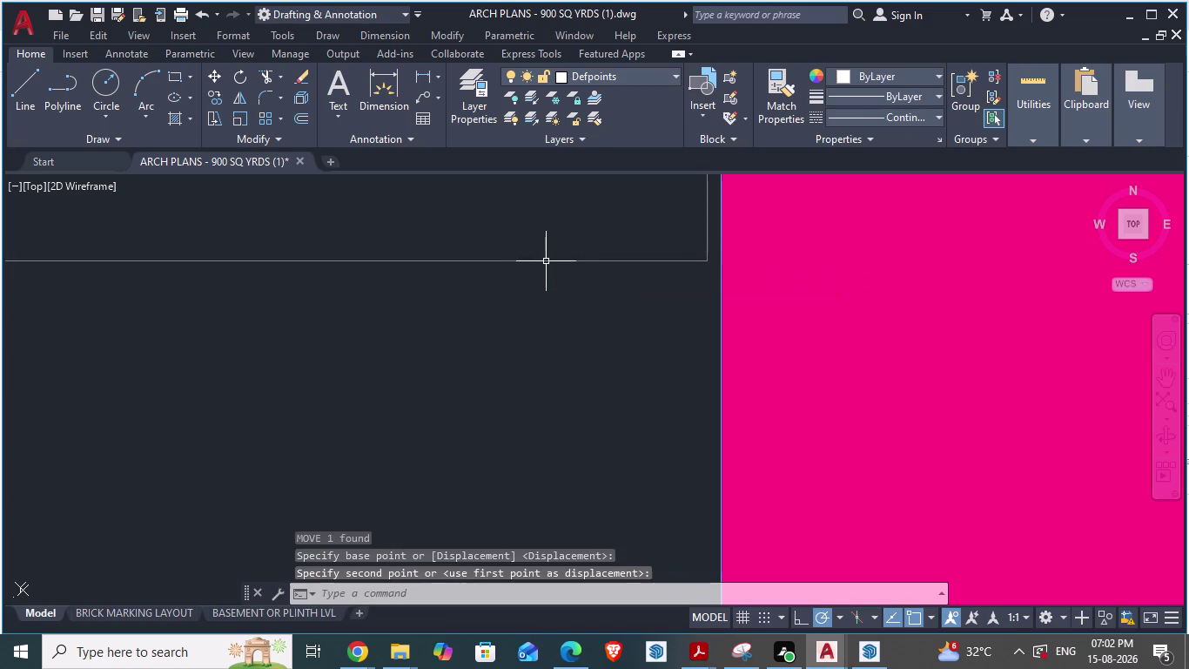
key(Escape)
scroll(down, 3)
scroll(down, 3)
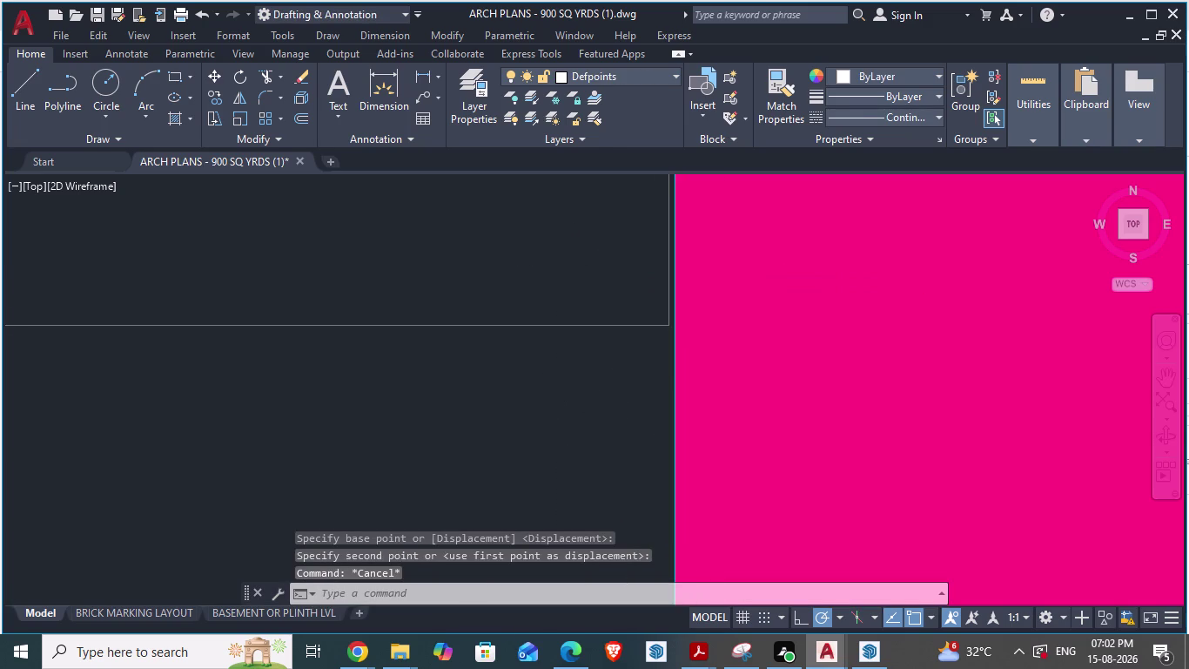
scroll(down, 3)
scroll(down, 3)
scroll(down, 3)
scroll(down, 3)
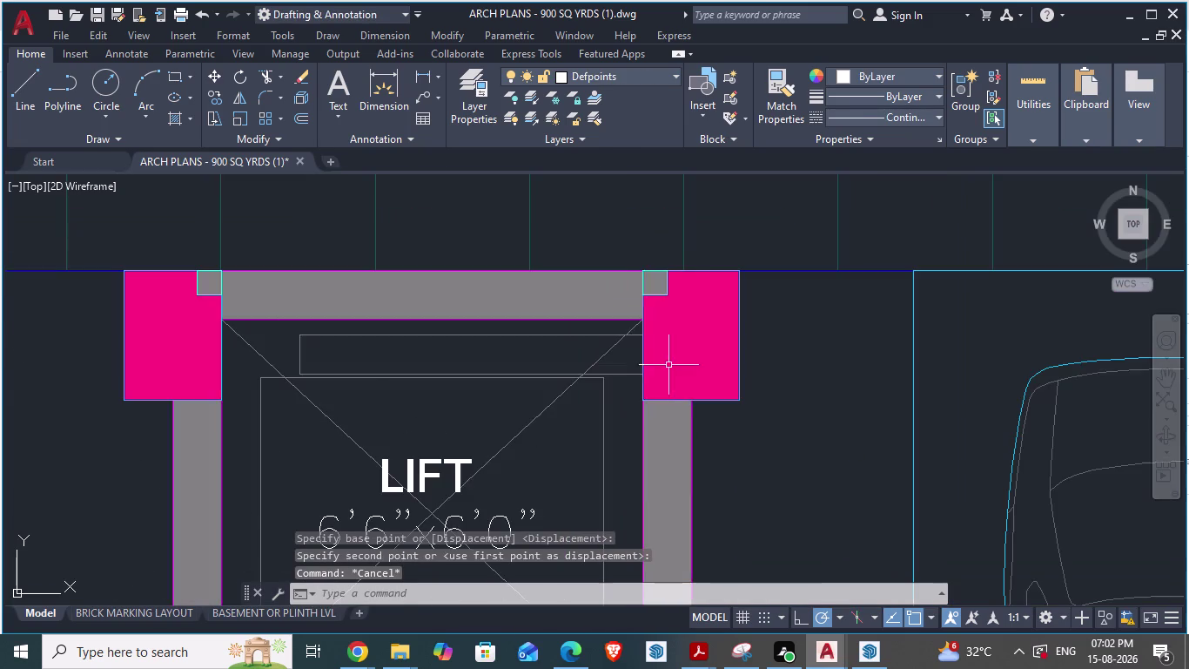
scroll(up, 3)
Read a line's length with an aligned dimension to its far endpoint, without placing it.
text(da)
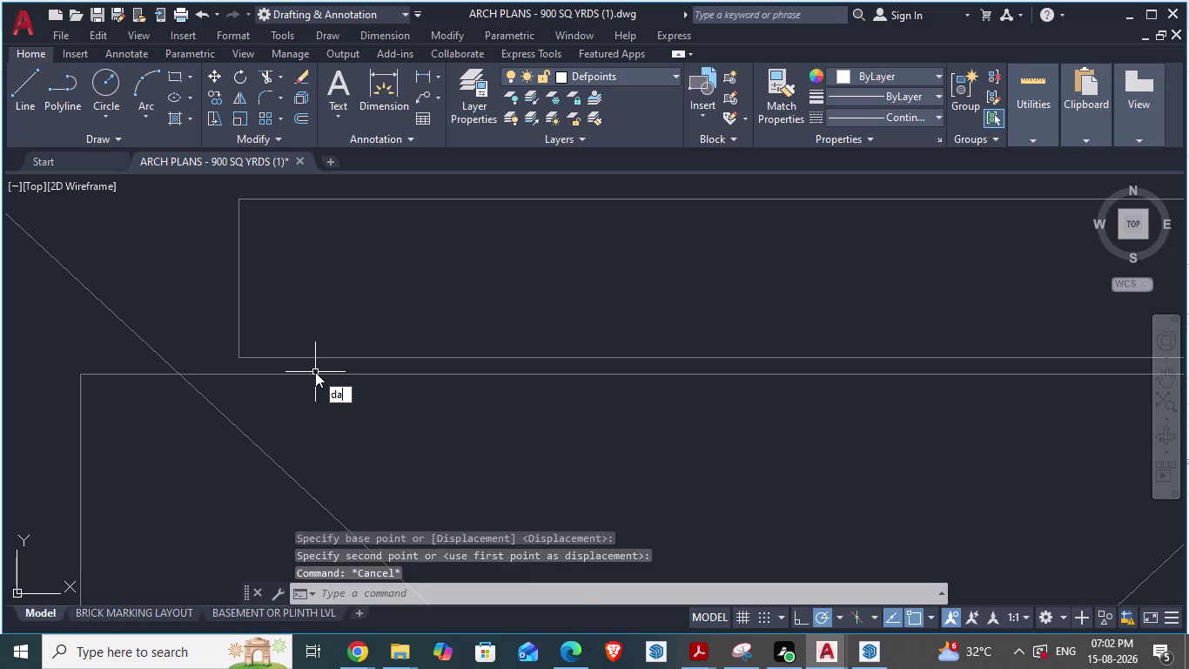
key(Return)
scroll(up, 3)
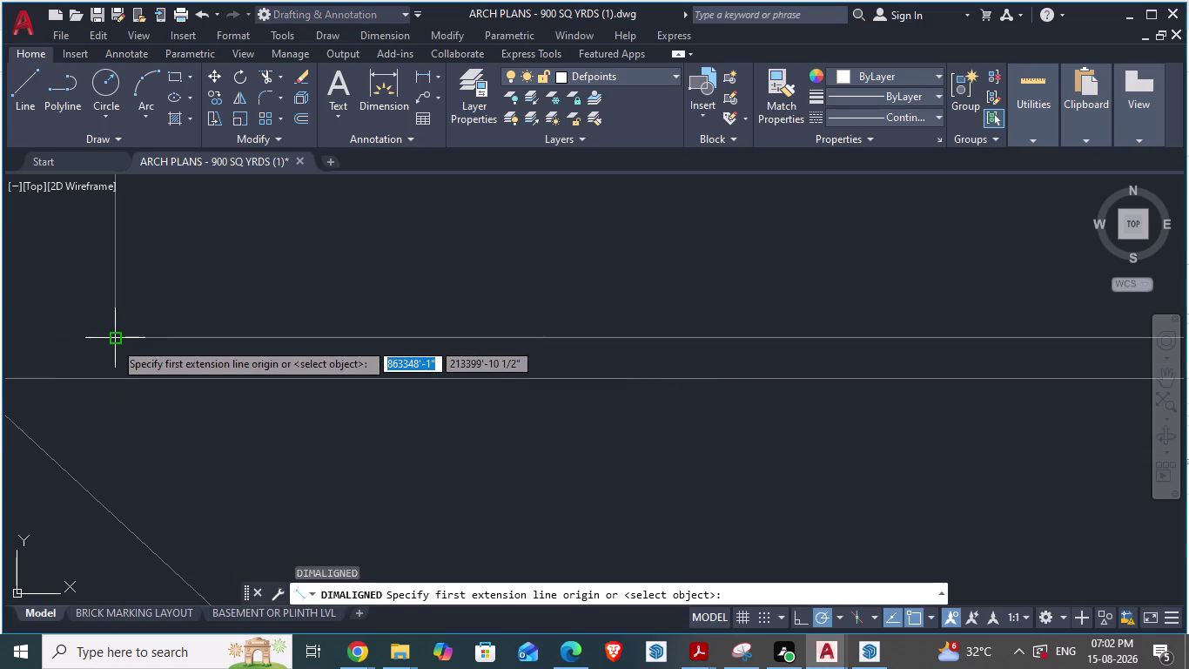
click(120, 342)
scroll(down, 3)
scroll(up, 3)
scroll(down, 3)
scroll(down, 3)
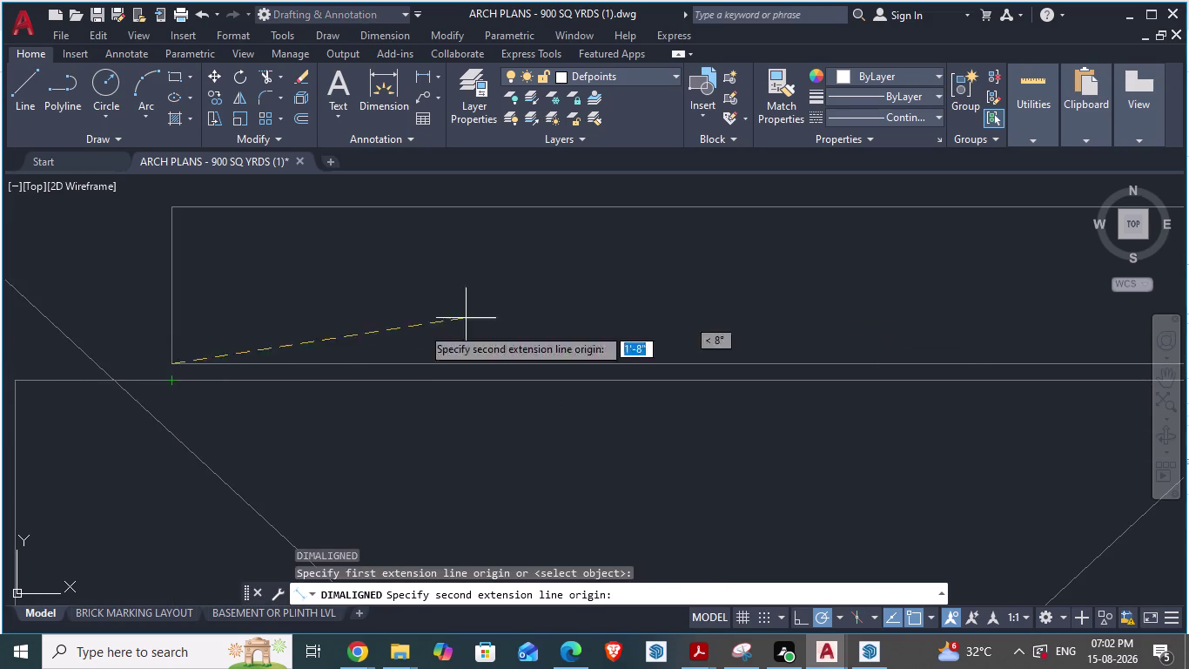
scroll(down, 3)
scroll(up, 3)
scroll(up, 3)
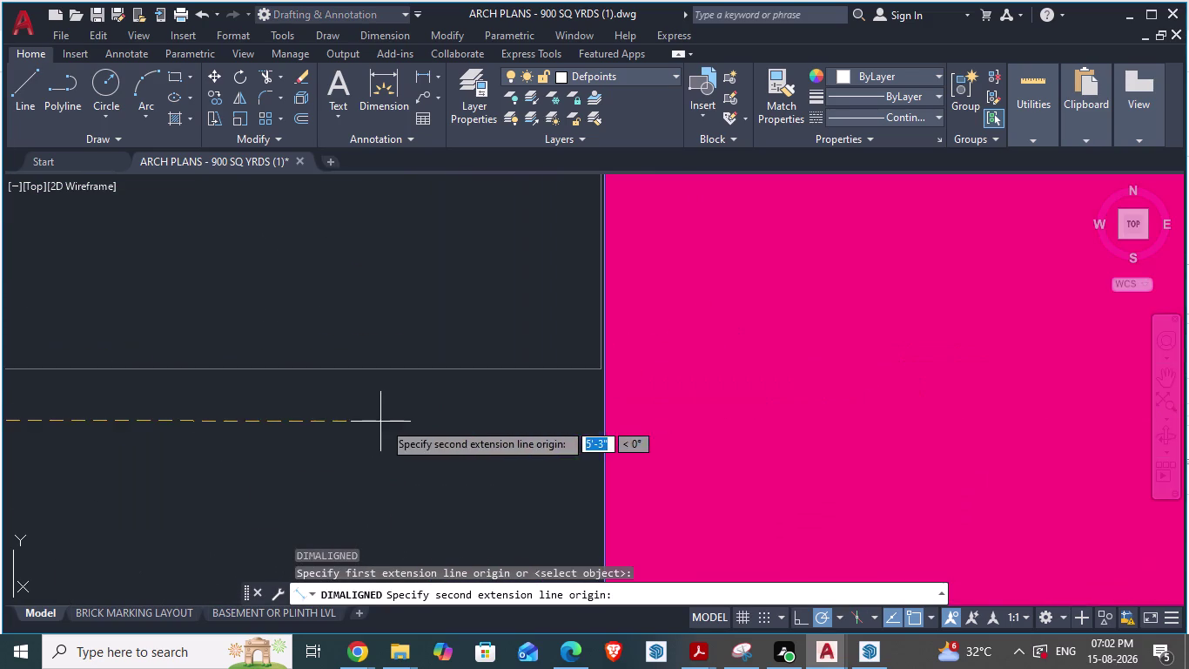
scroll(up, 3)
scroll(up, 3)
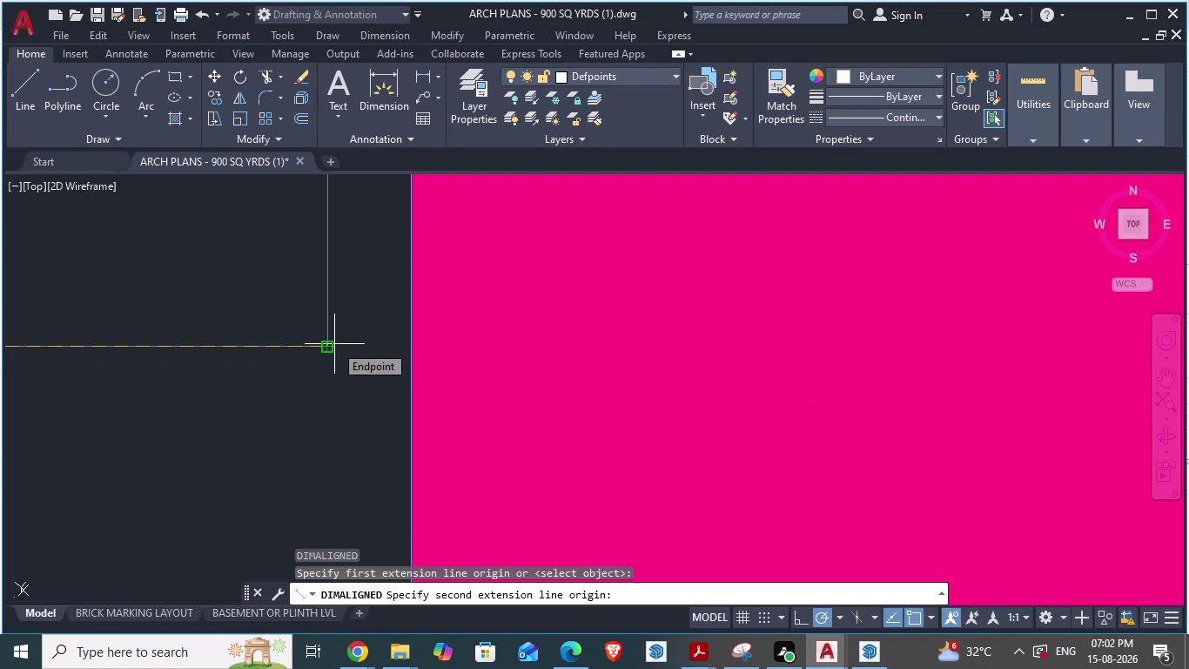
click(335, 344)
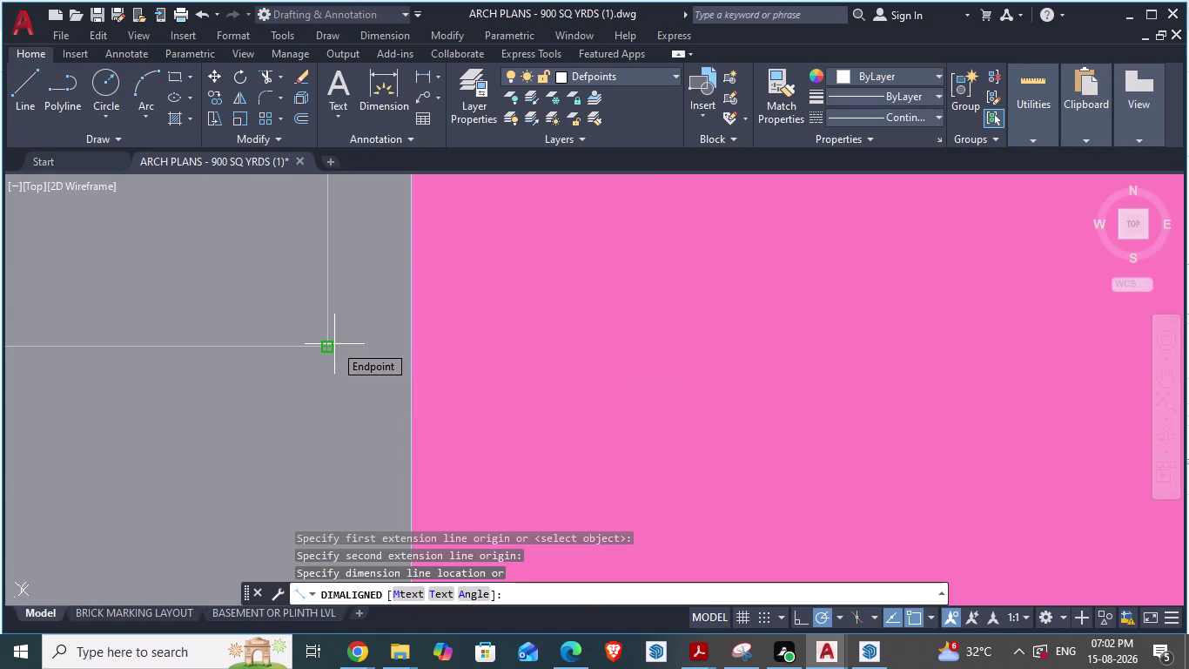
key(Escape)
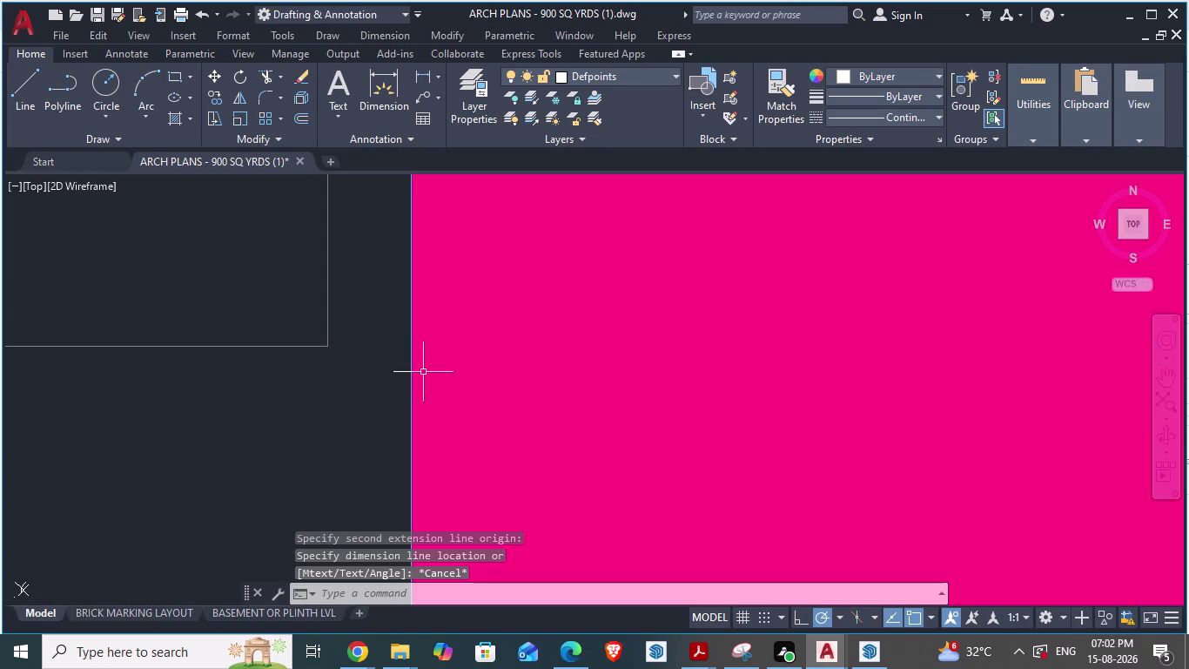
scroll(down, 3)
scroll(down, 3)
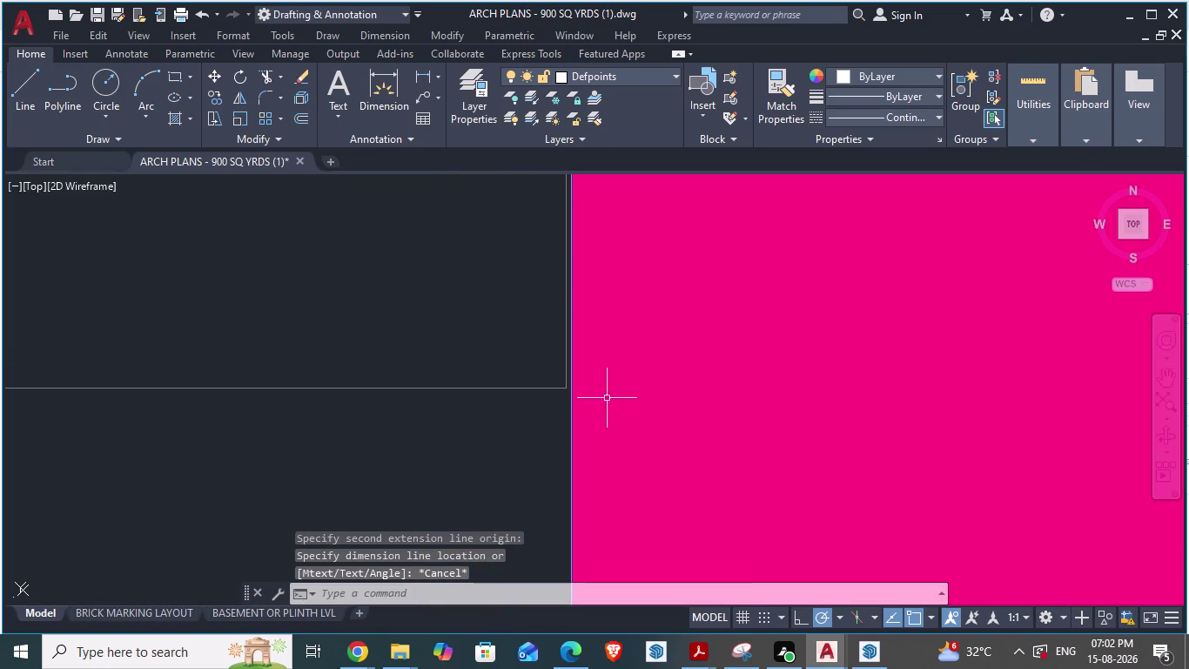
Measure another line between its two endpoints with DA, cancelling before placement.
text(da)
key(Return)
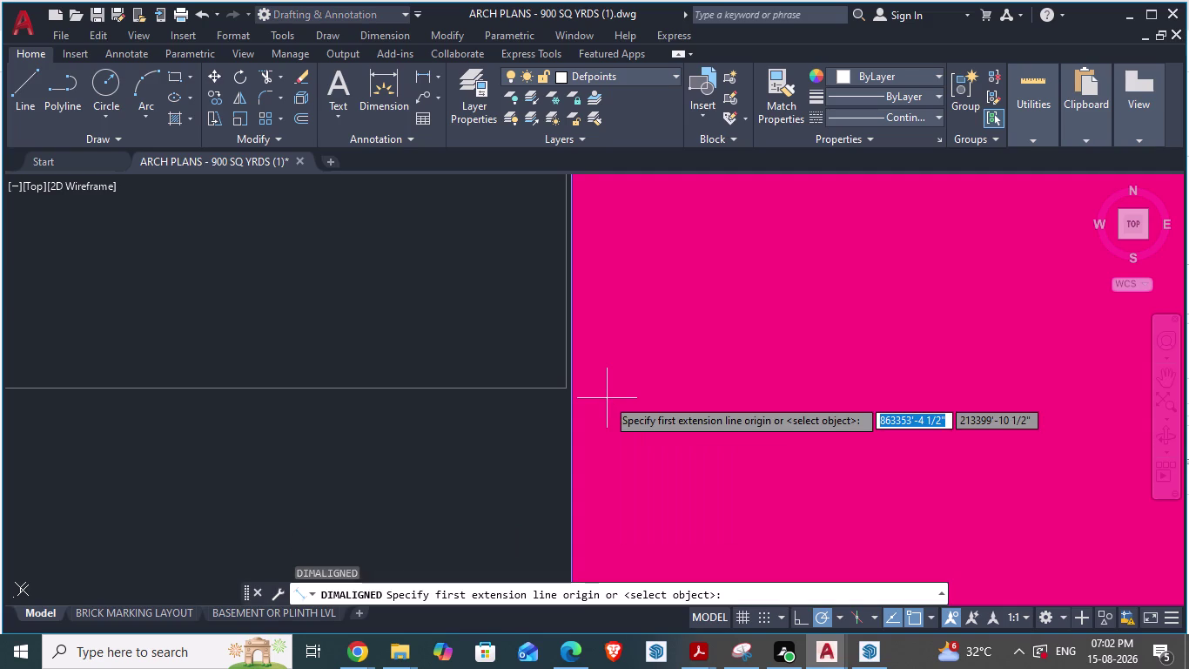
scroll(down, 3)
scroll(down, 3)
scroll(up, 3)
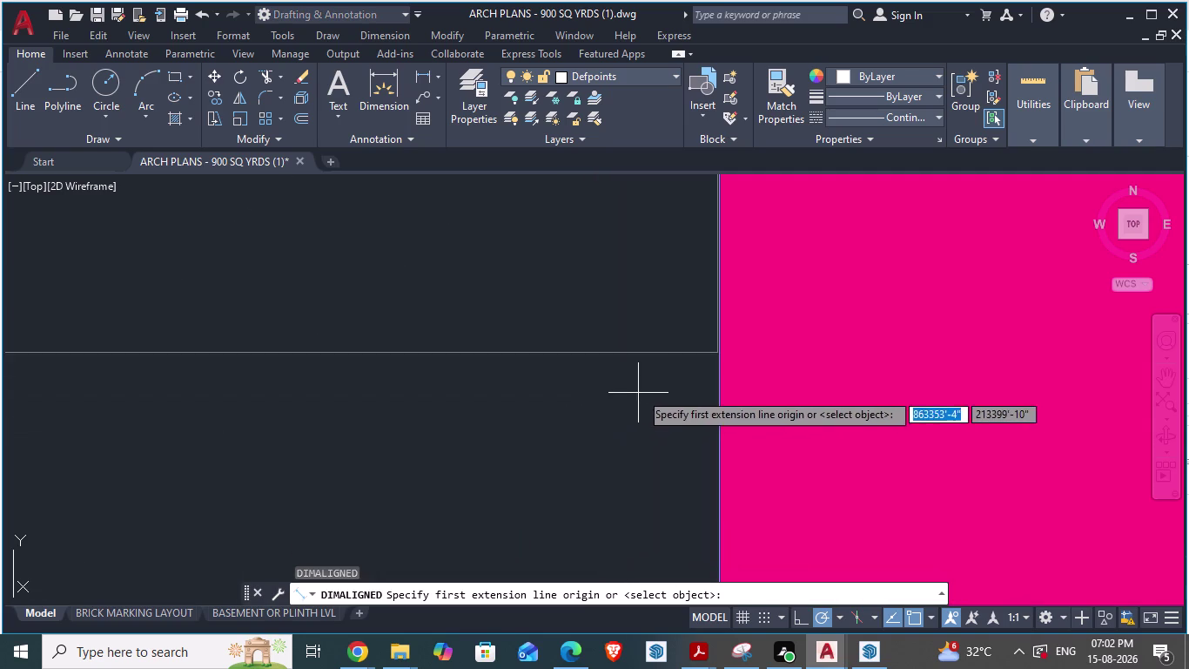
scroll(up, 3)
click(481, 412)
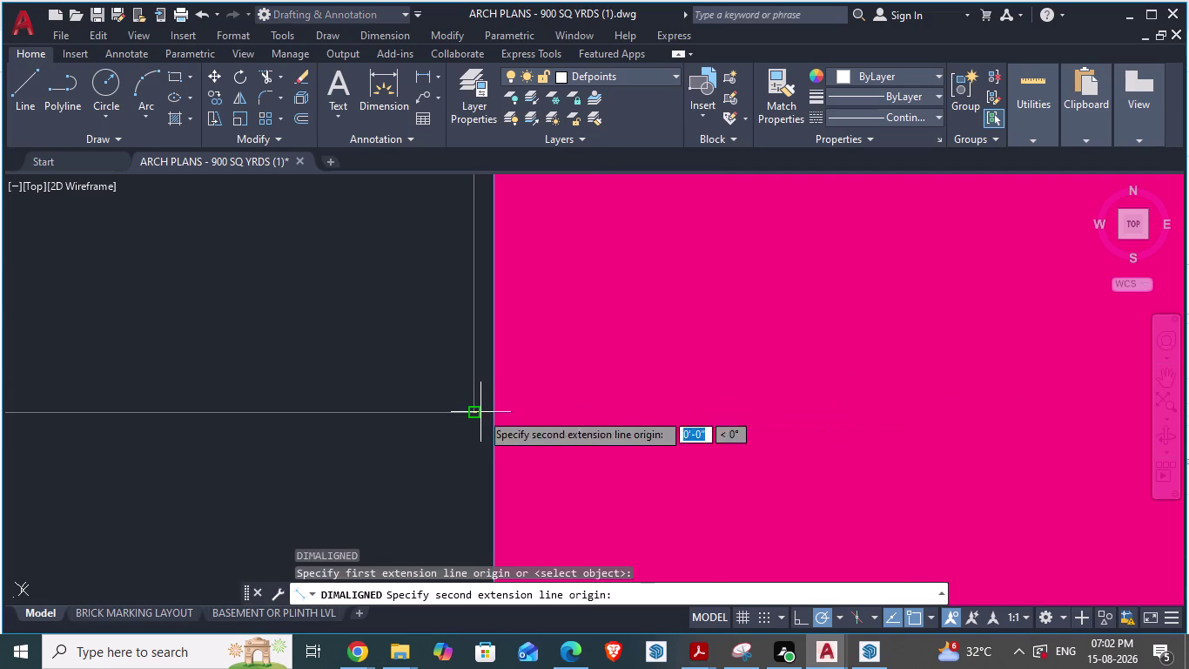
scroll(down, 3)
scroll(up, 3)
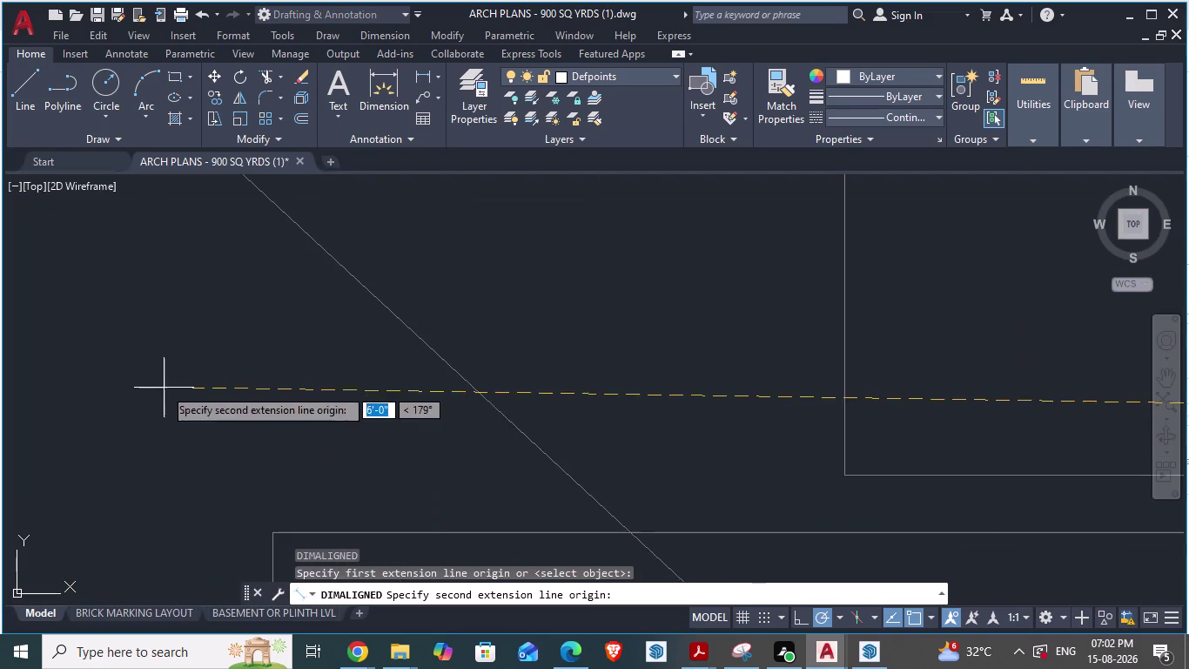
scroll(up, 3)
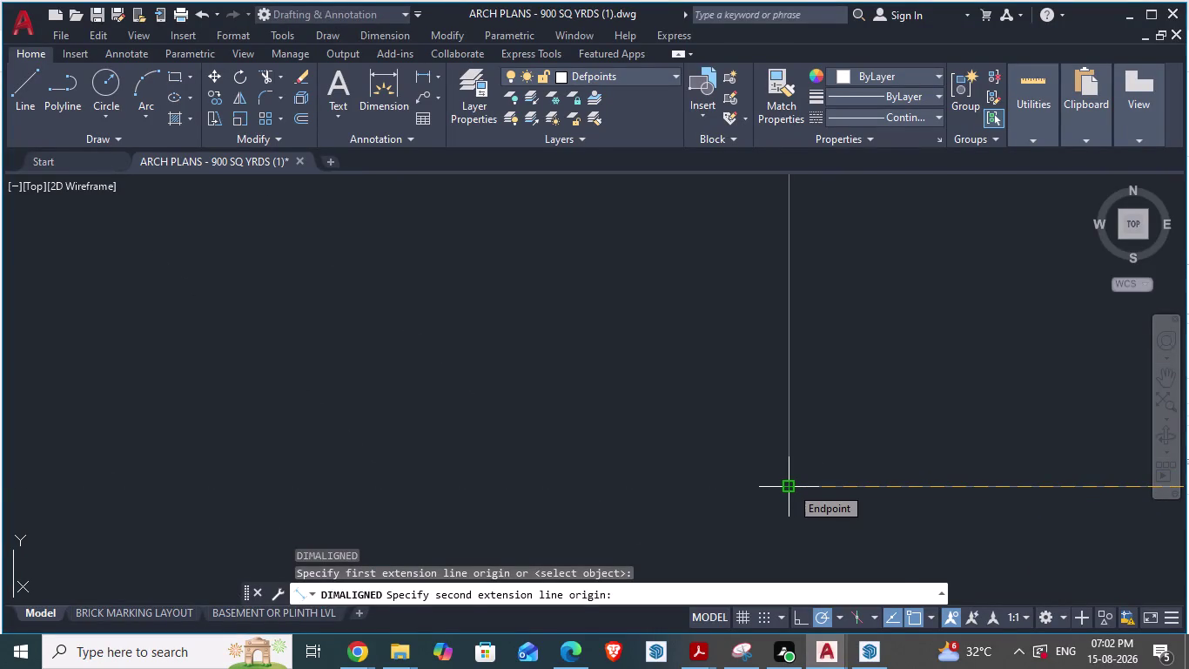
click(791, 486)
scroll(down, 3)
scroll(up, 3)
scroll(down, 3)
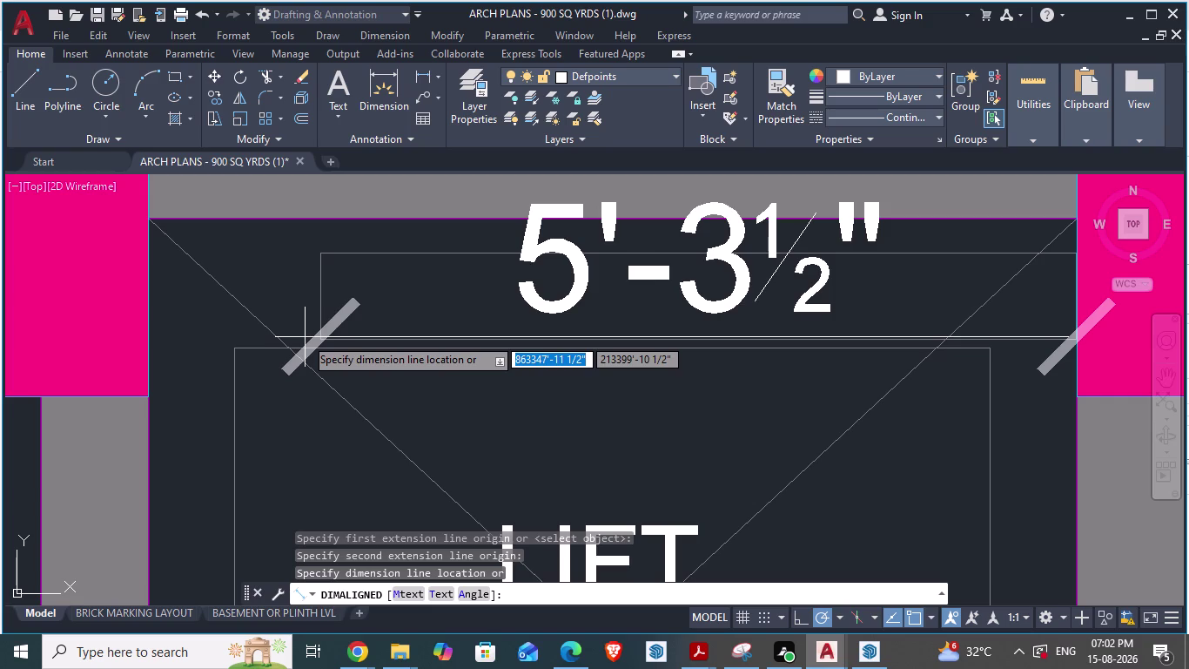
key(Escape)
Start a dimension at the short vertical line's top, cancel it, and bring up the window list.
text(d)
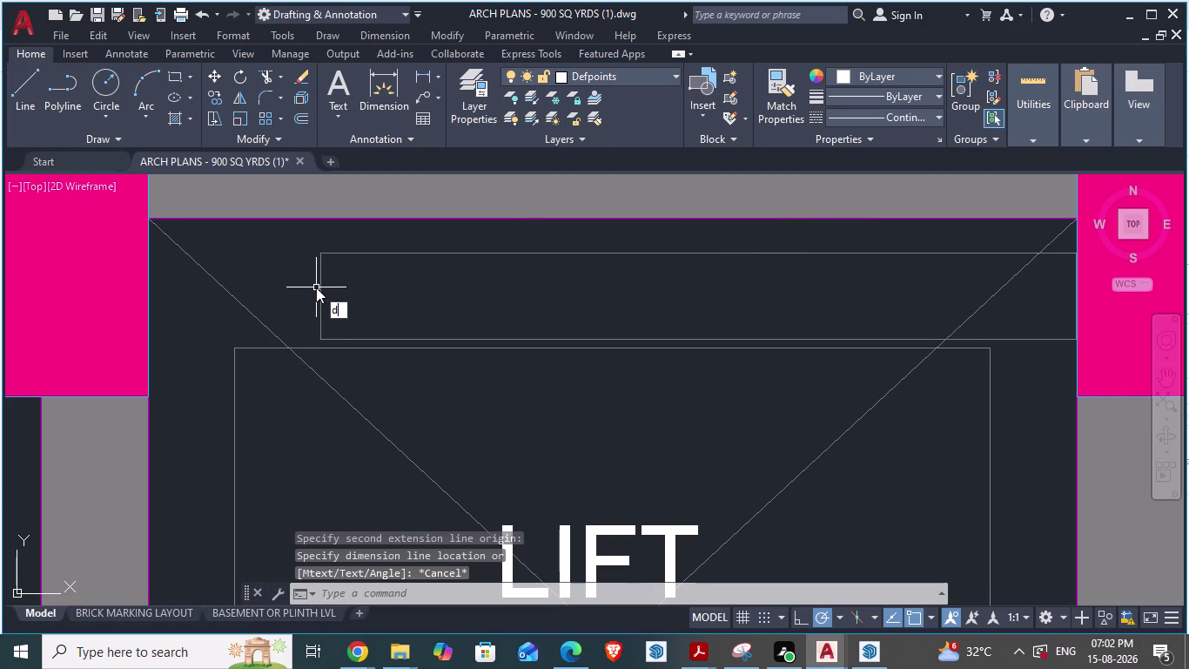
text(a)
key(Return)
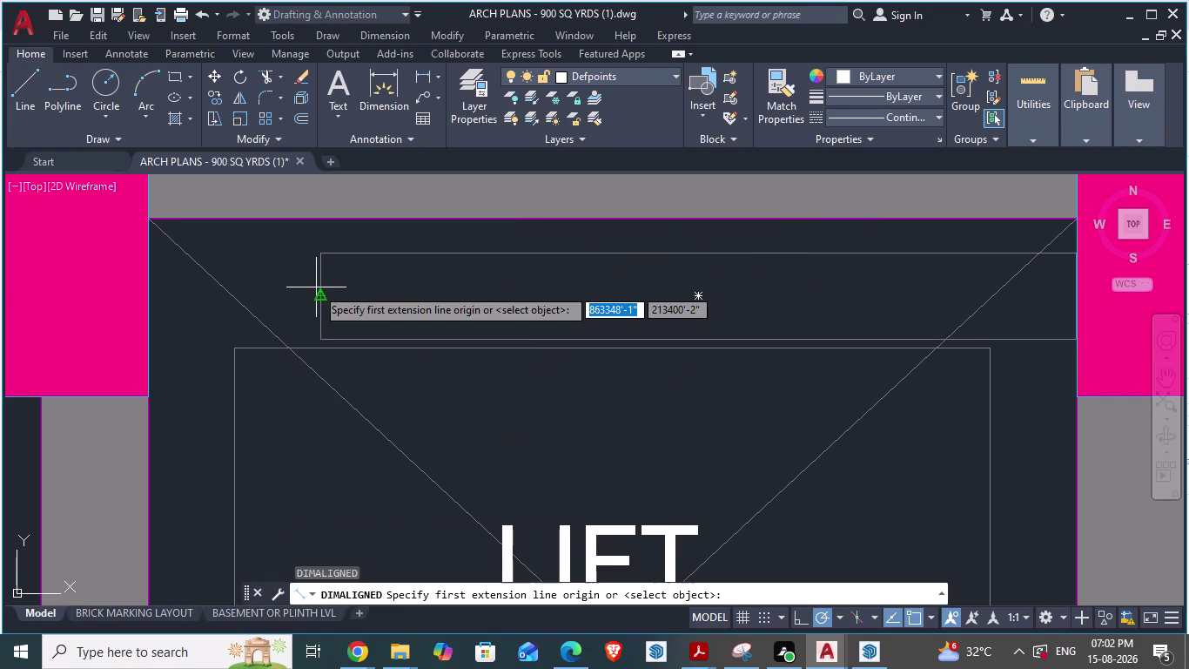
click(320, 258)
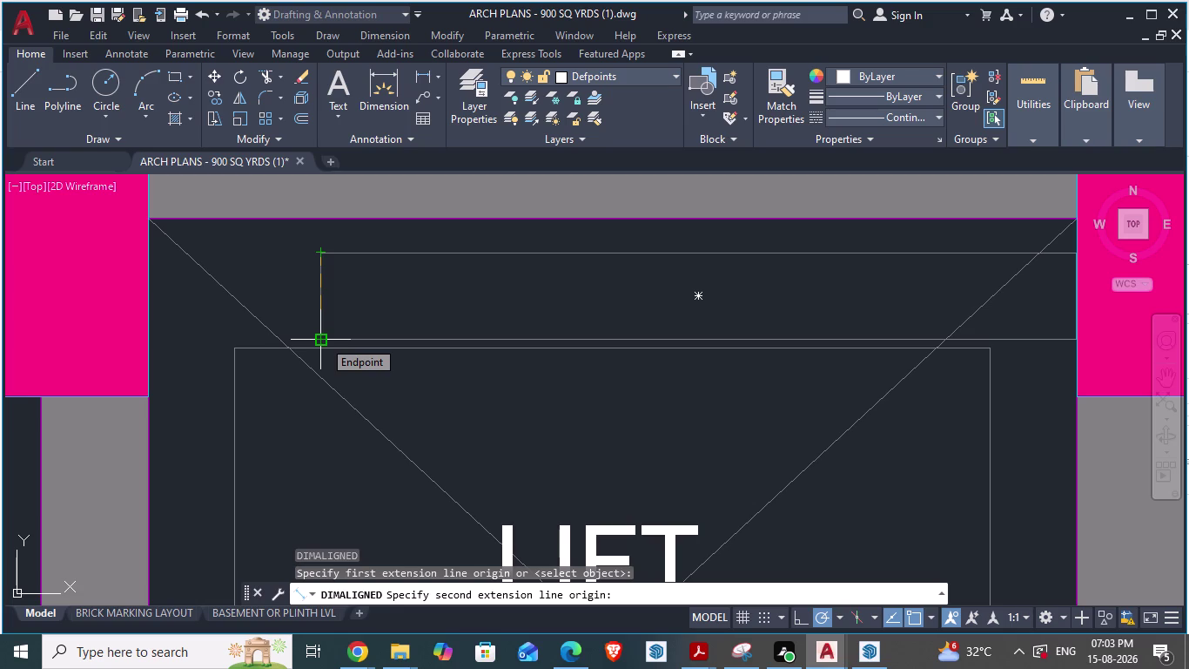
key(Escape)
key(alt+Tab)
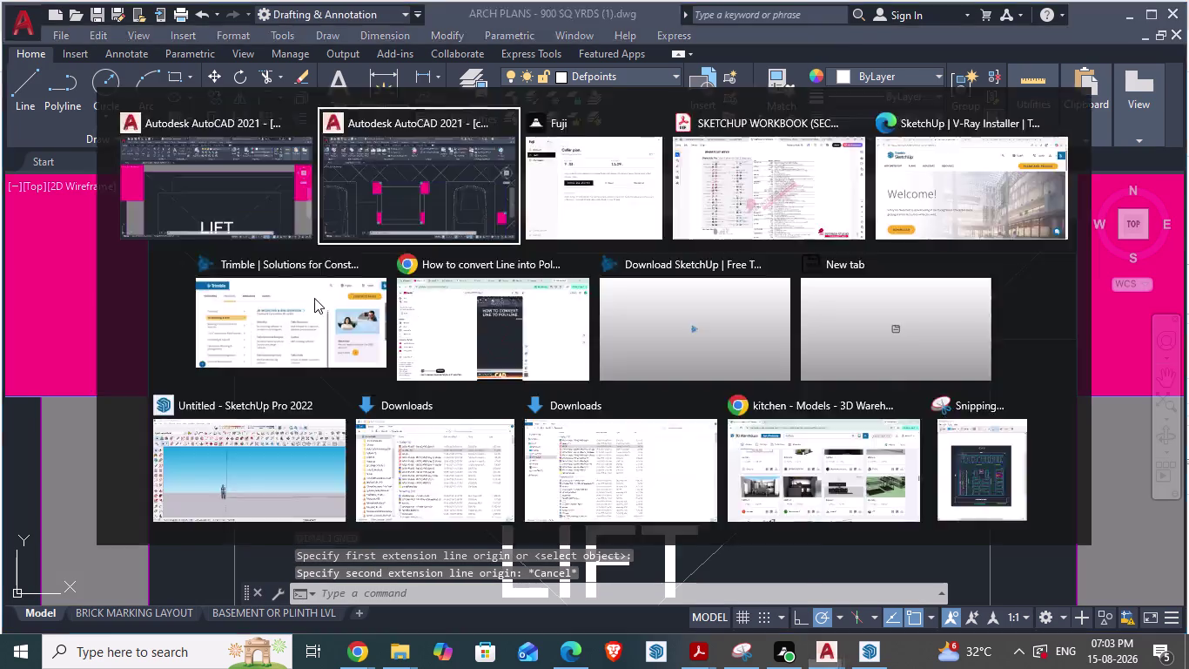
Draw a trial rectangle between the pillars with a 7'0.5" width.
scroll(down, 3)
scroll(up, 3)
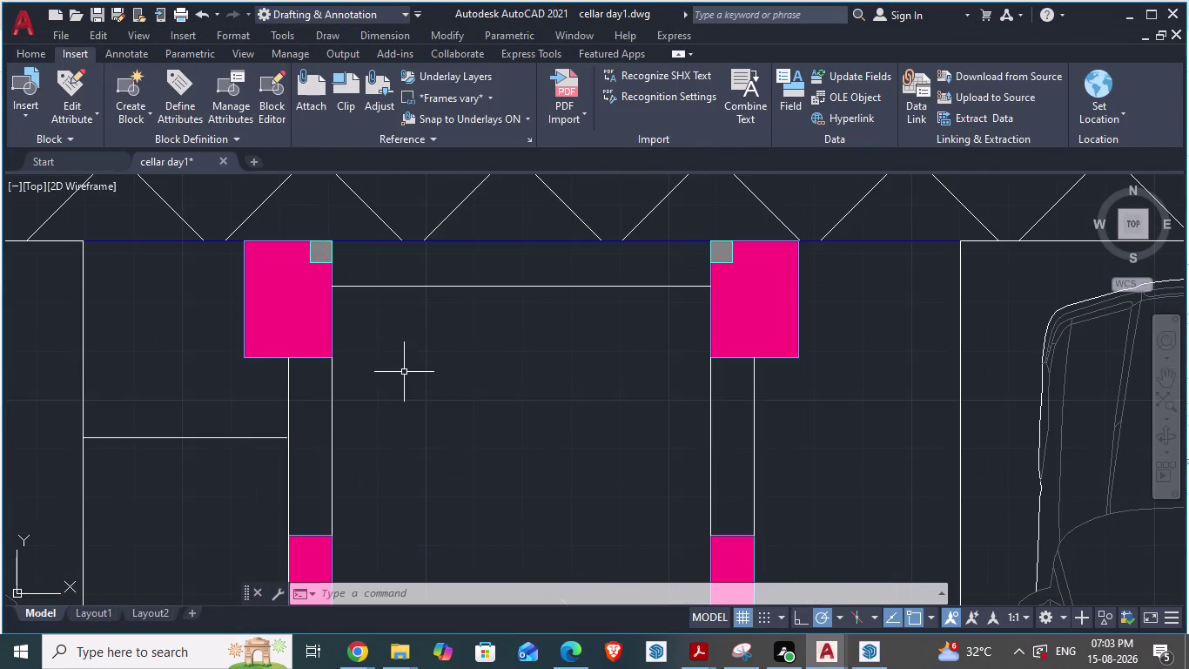
text(rec)
key(Return)
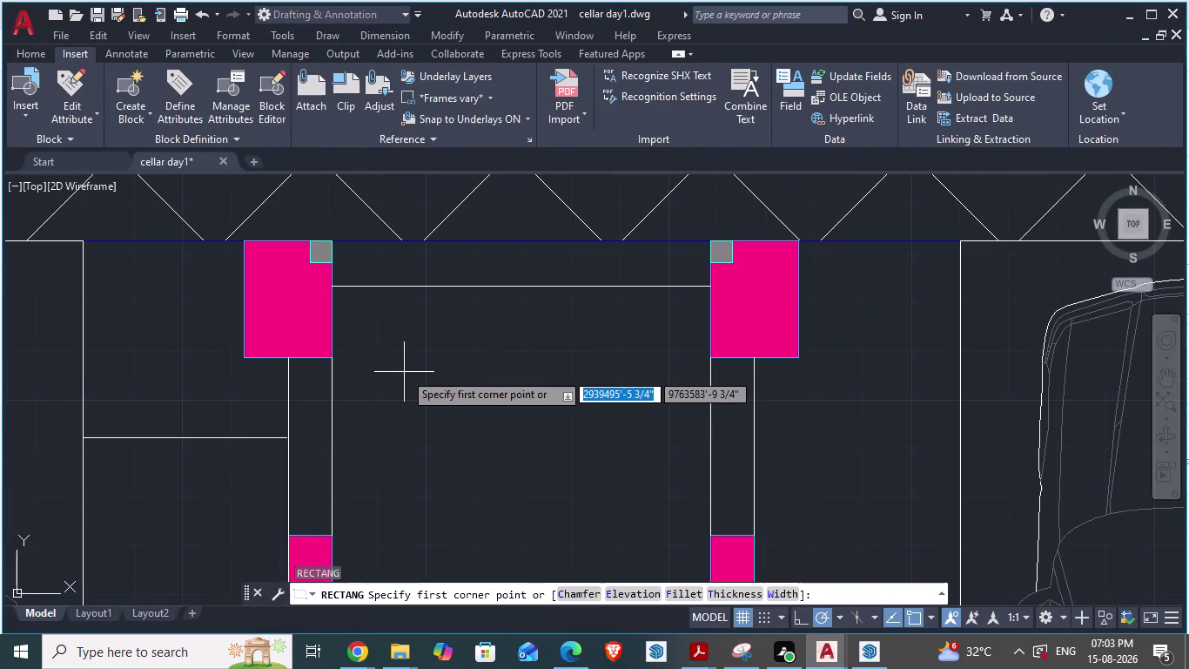
click(406, 336)
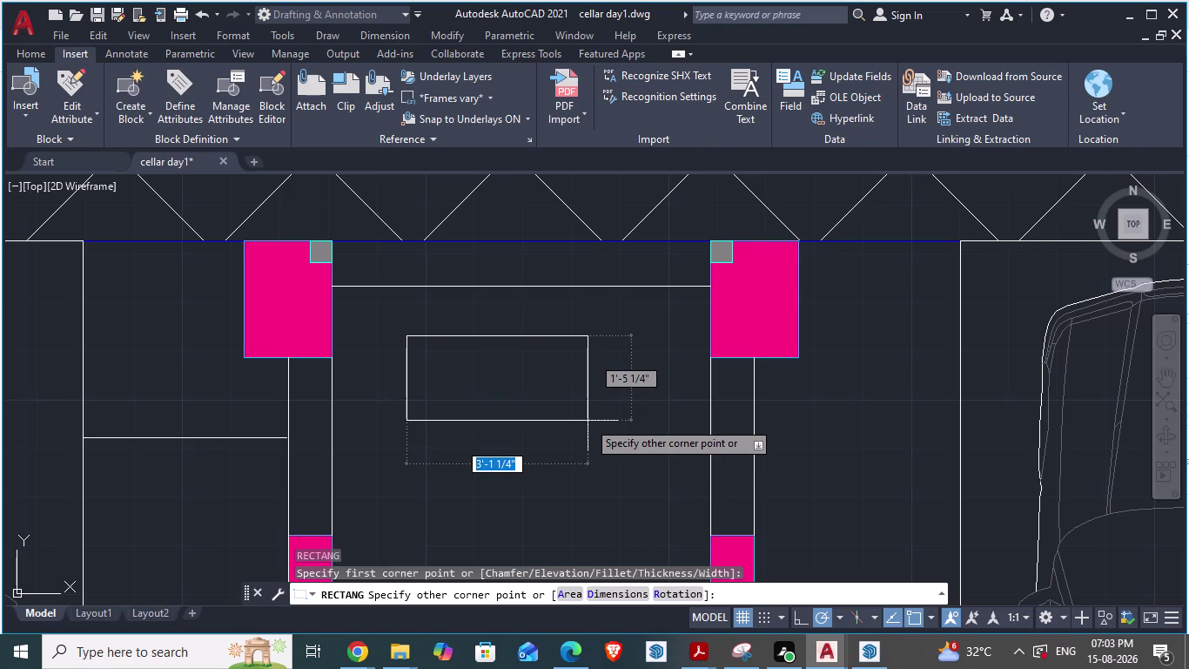
text(5')
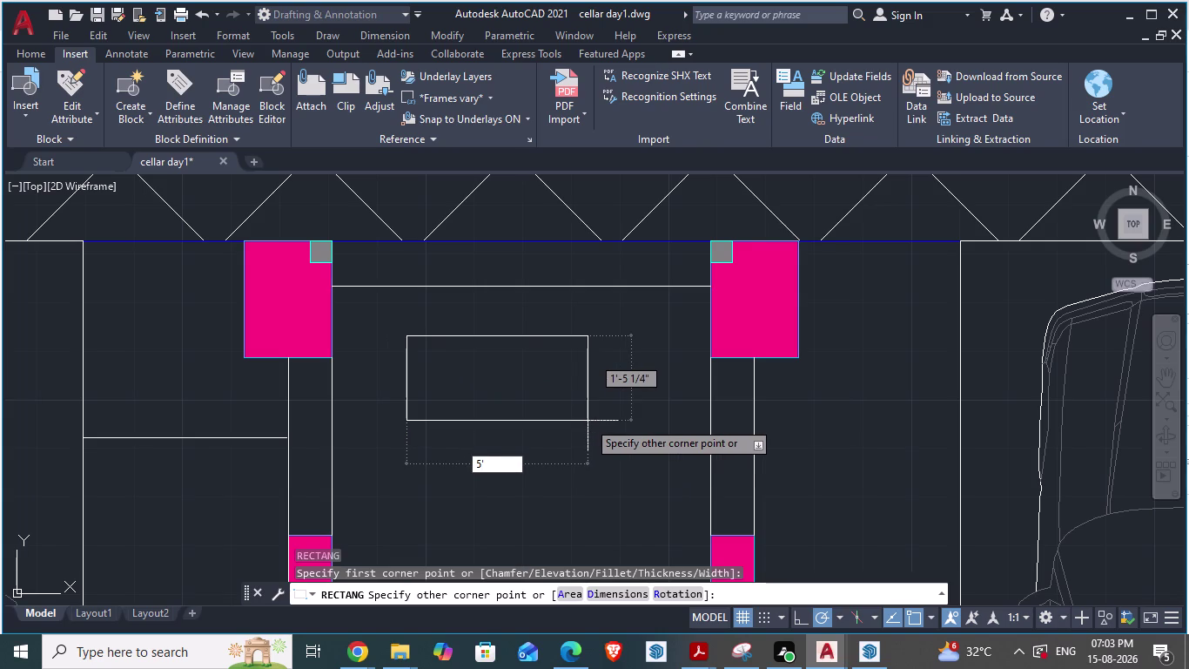
key(BackSpace)
key(BackSpace)
key(BackSpace)
text(7)
text(')
text(0)
text(.5")
key(Return)
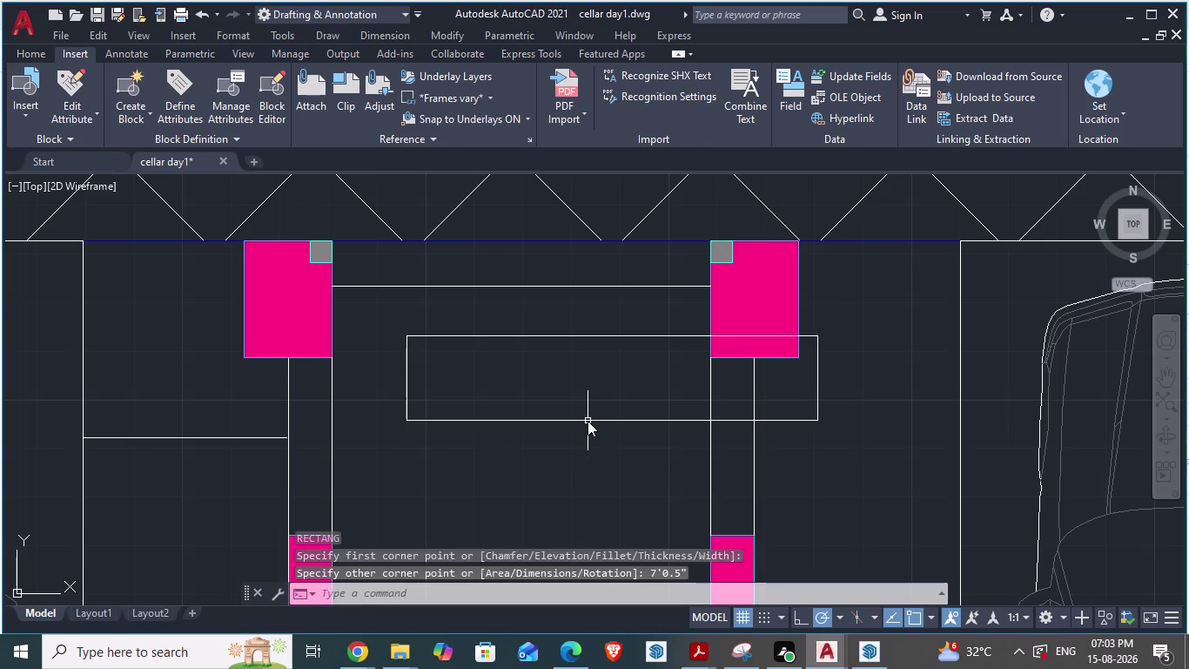
Compare the trial rectangle against the reference plan, then delete it.
key(alt+Tab)
scroll(down, 3)
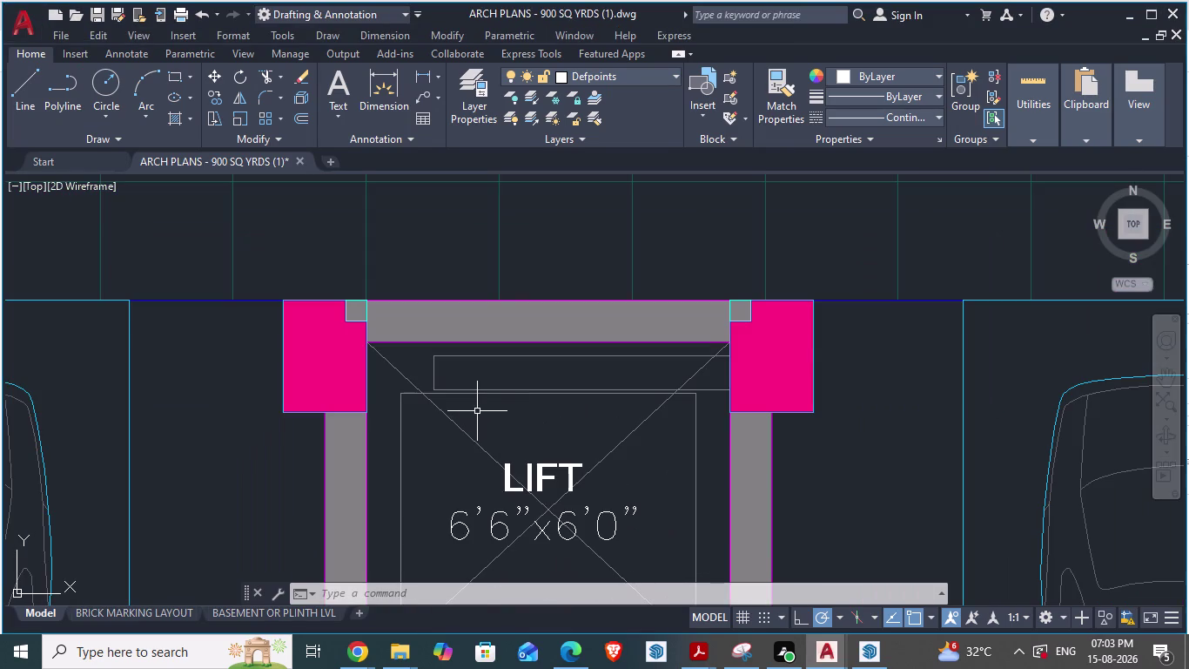
key(alt+Tab)
click(501, 422)
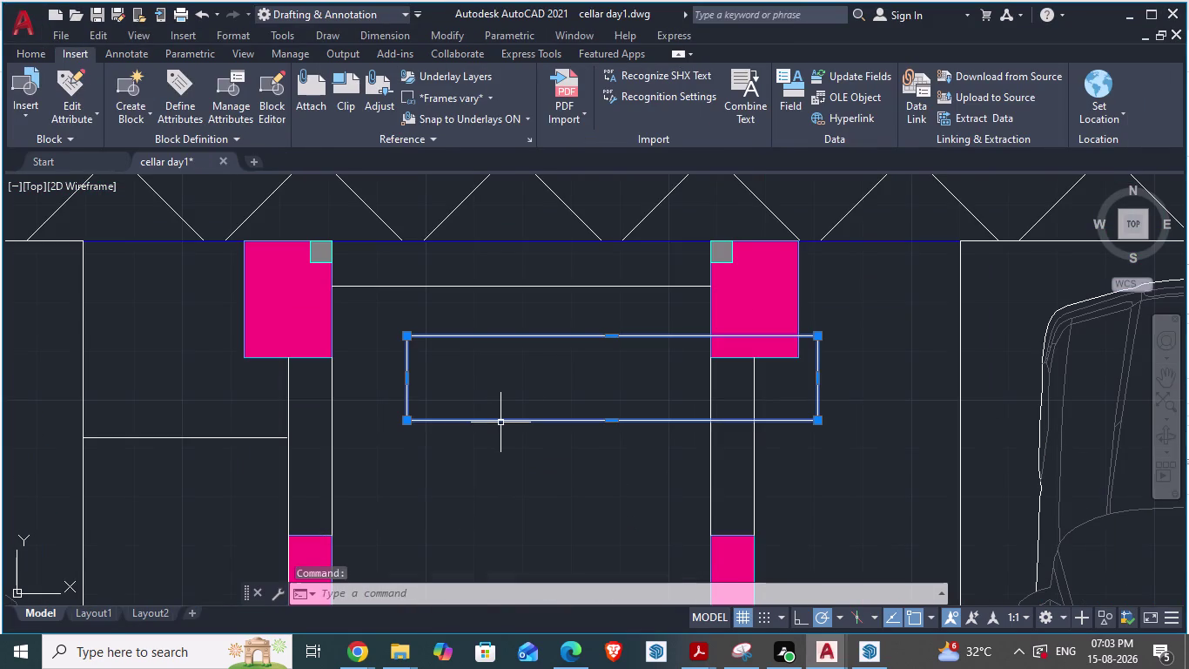
key(Delete)
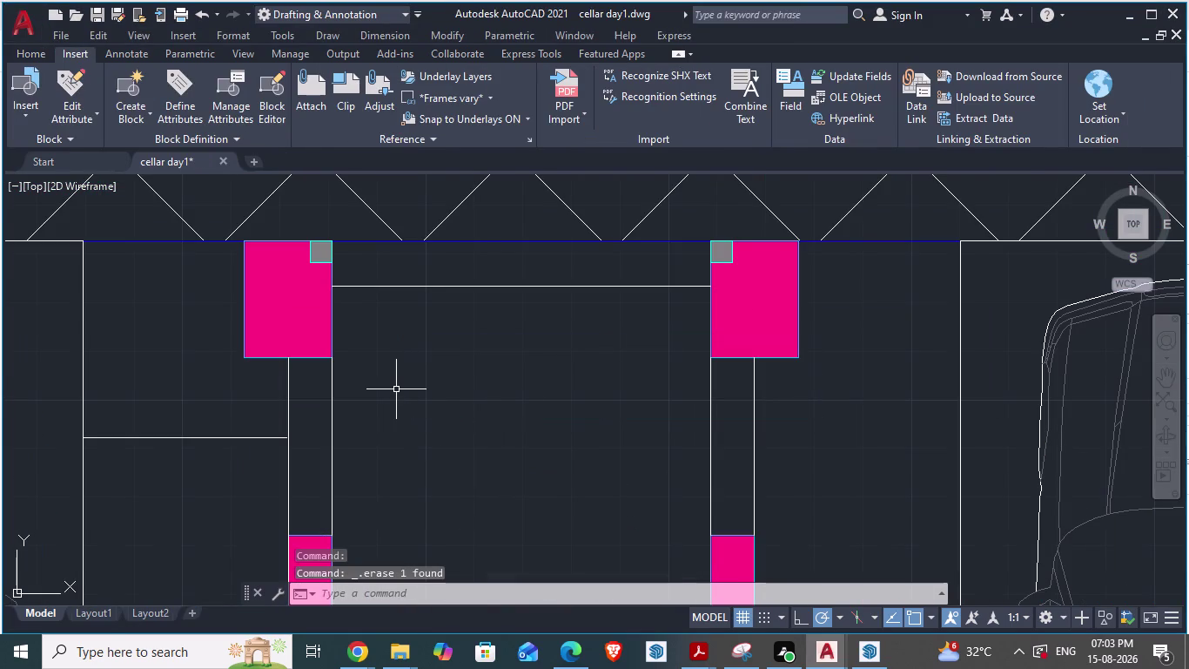
scroll(down, 3)
Start a new rectangle with its first corner between the columns.
text(rec)
key(Return)
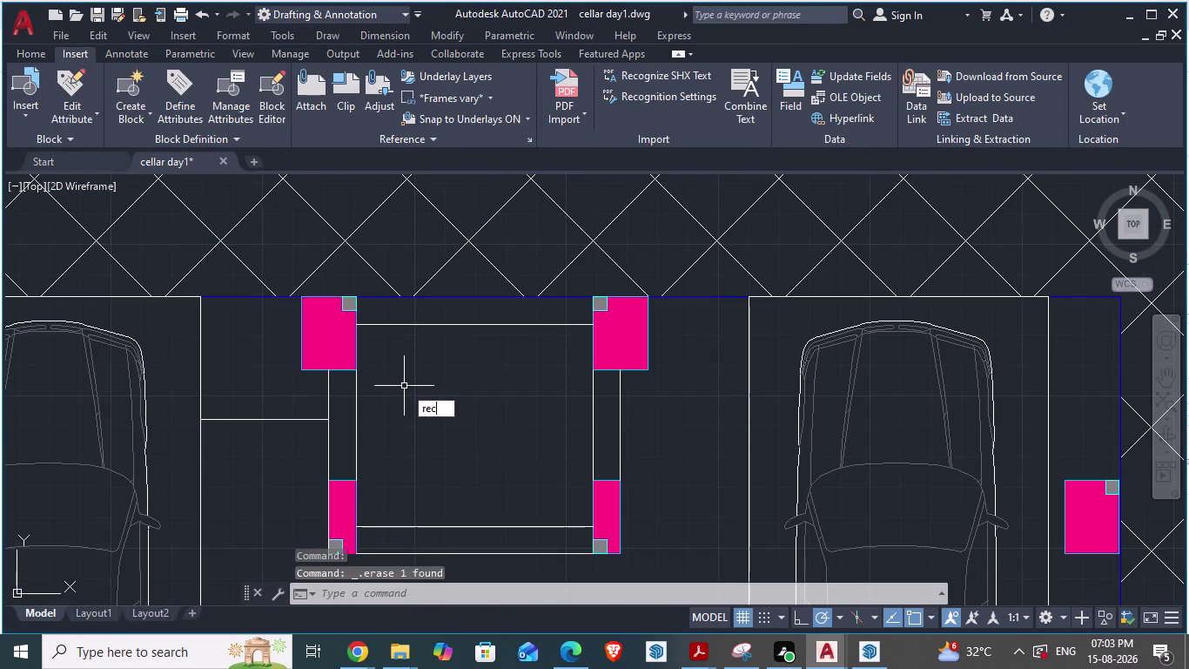
click(404, 358)
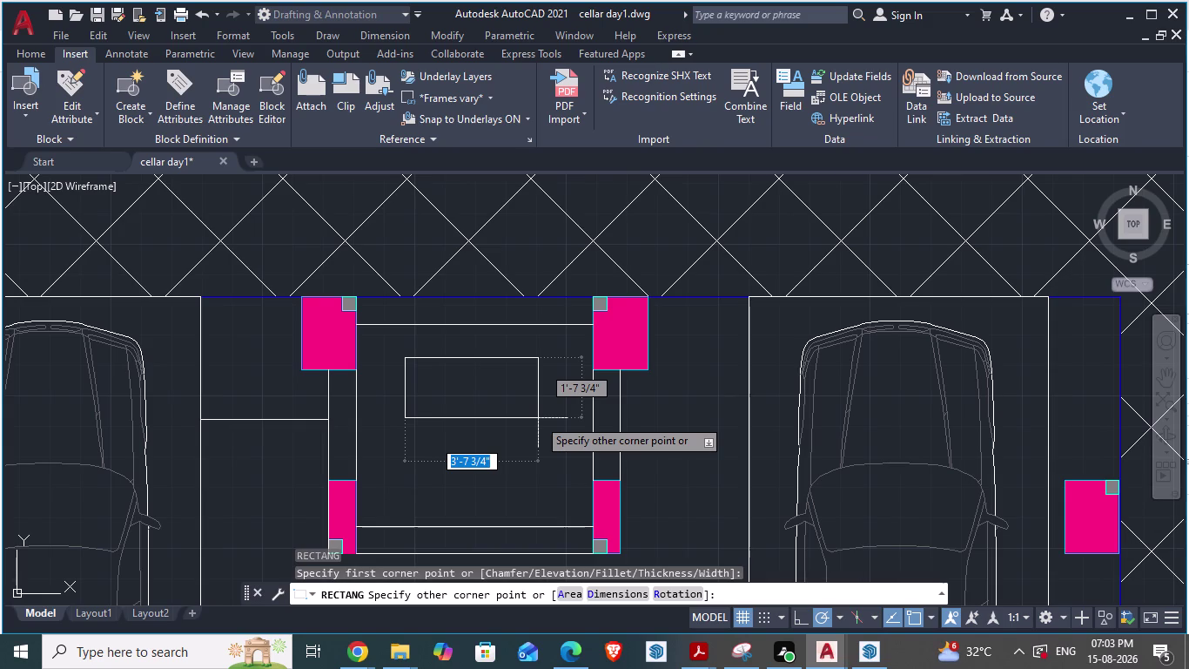
In the reference plan, measure the line above the lift with DA (about 5'-3 1/2").
key(alt+Tab)
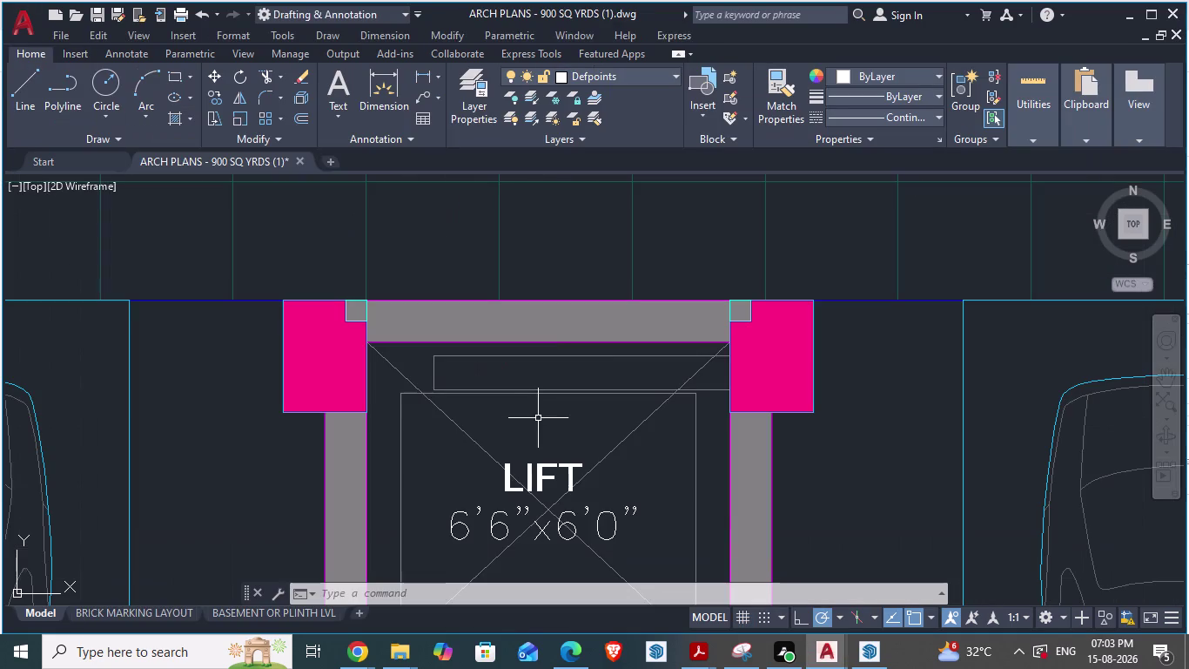
scroll(down, 3)
scroll(up, 3)
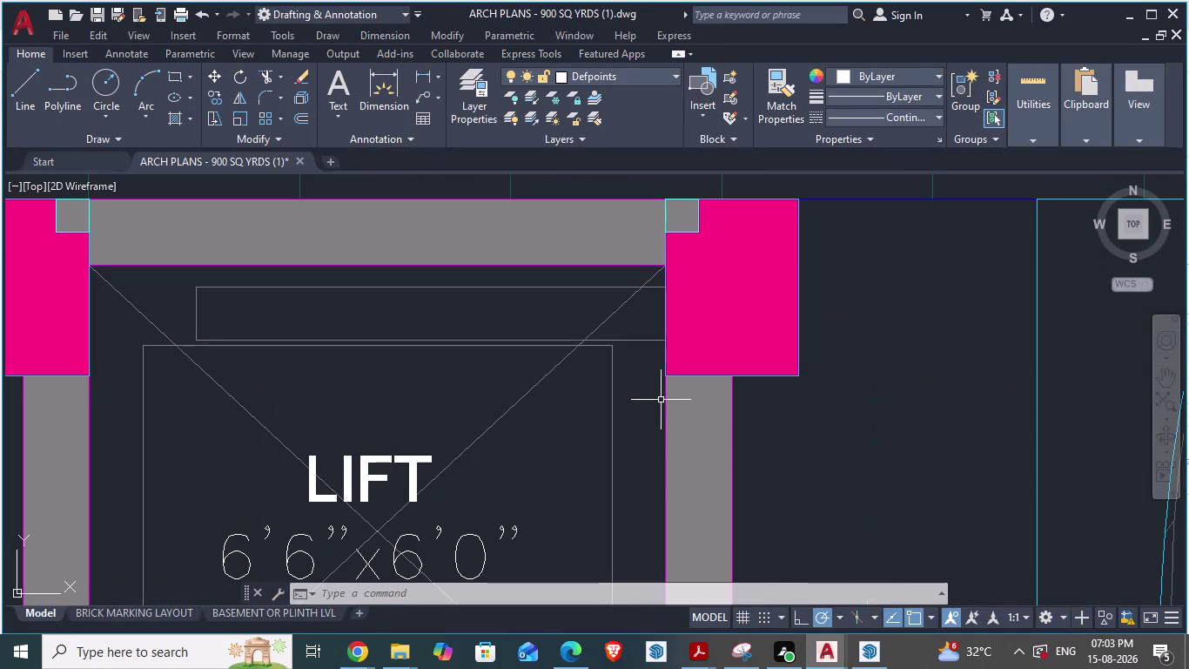
text(da)
key(Return)
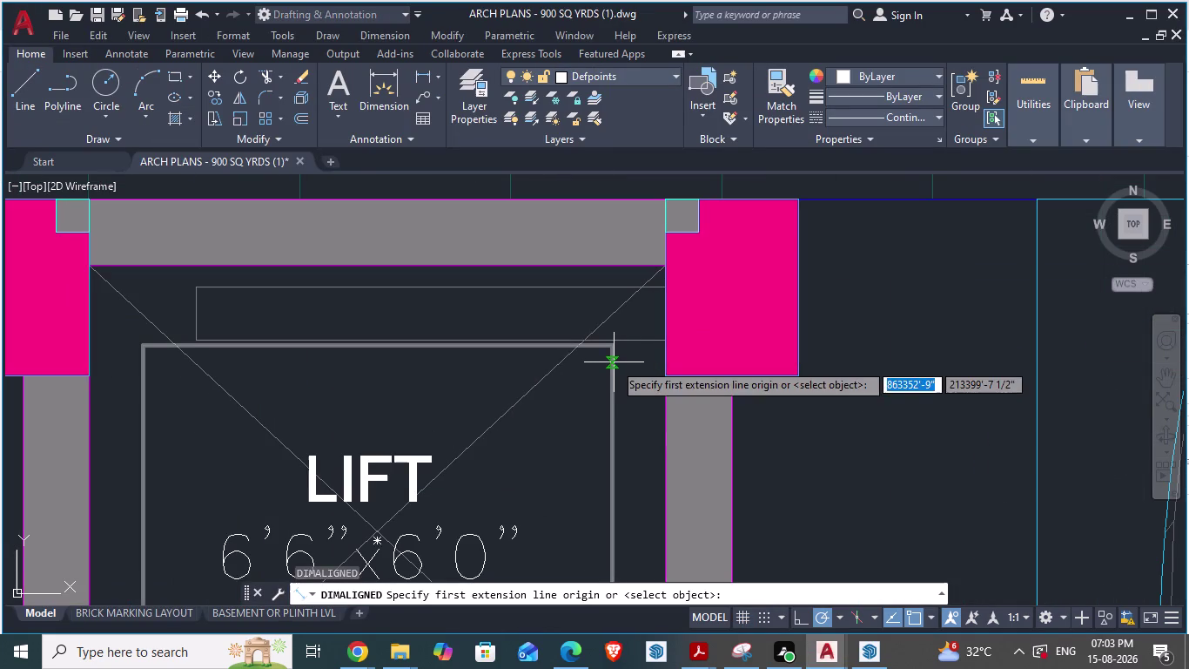
click(195, 284)
scroll(up, 3)
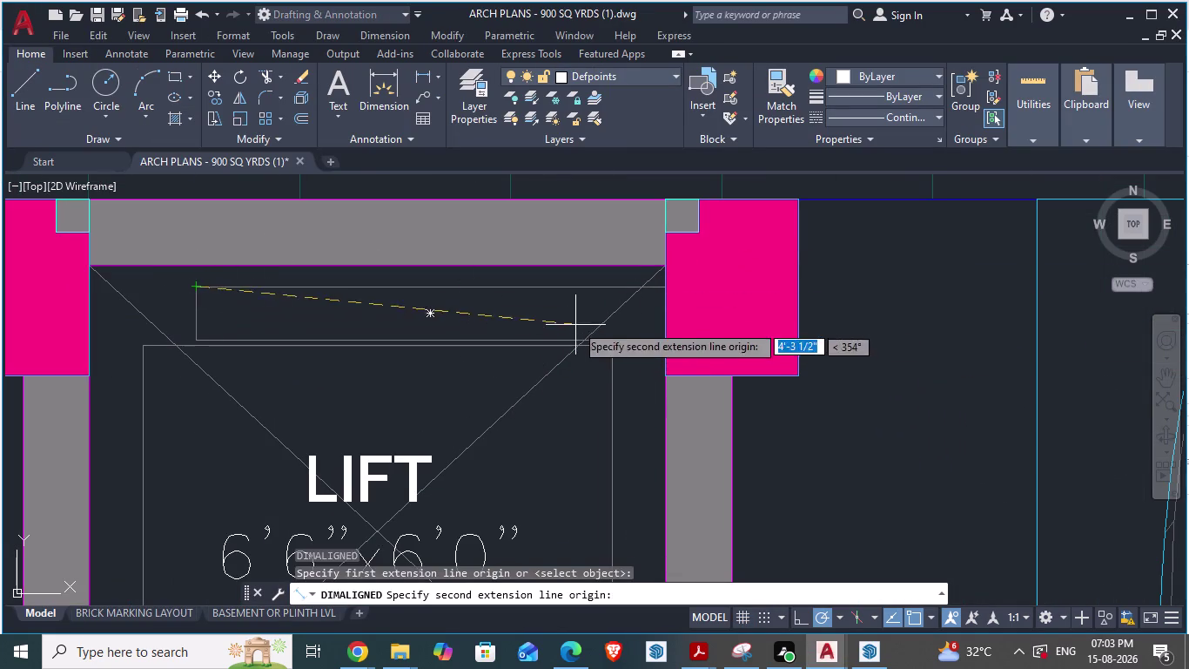
scroll(up, 3)
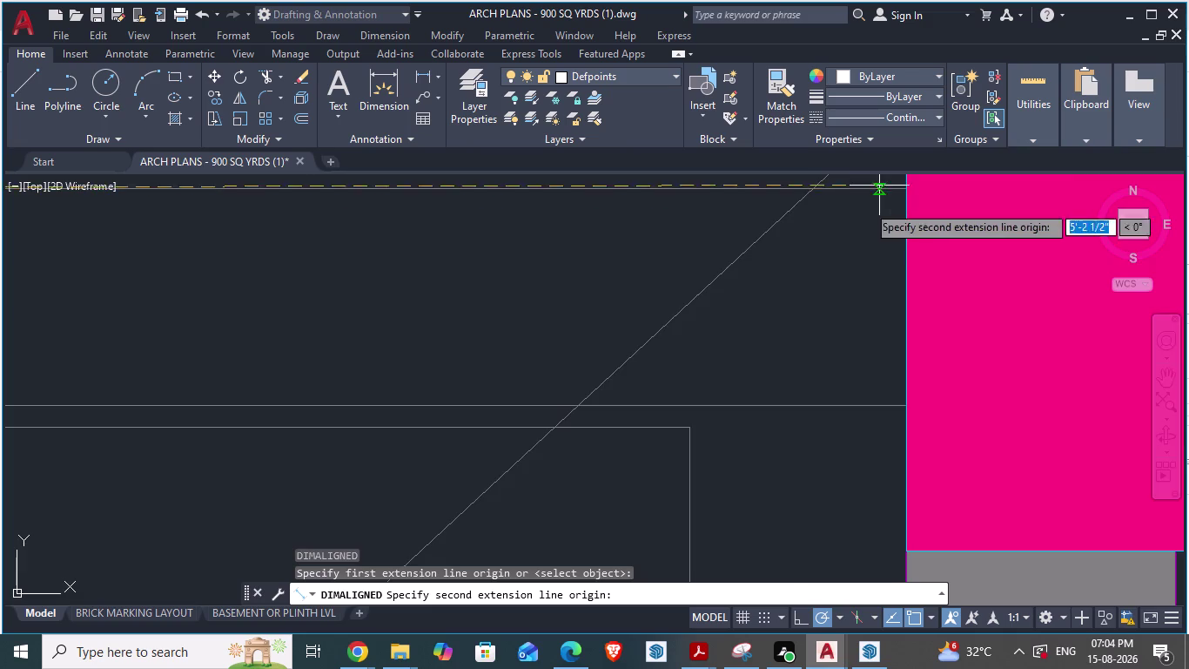
scroll(down, 3)
scroll(up, 3)
scroll(down, 3)
scroll(up, 3)
scroll(up, 3)
scroll(up, 3)
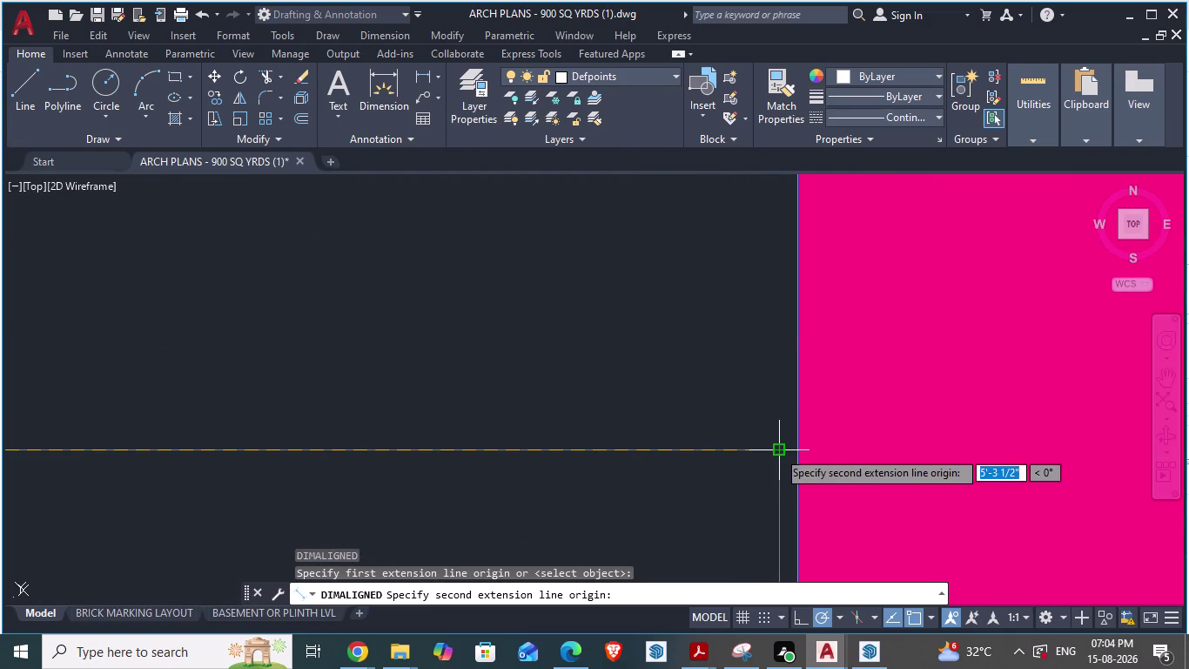
key(alt+Tab)
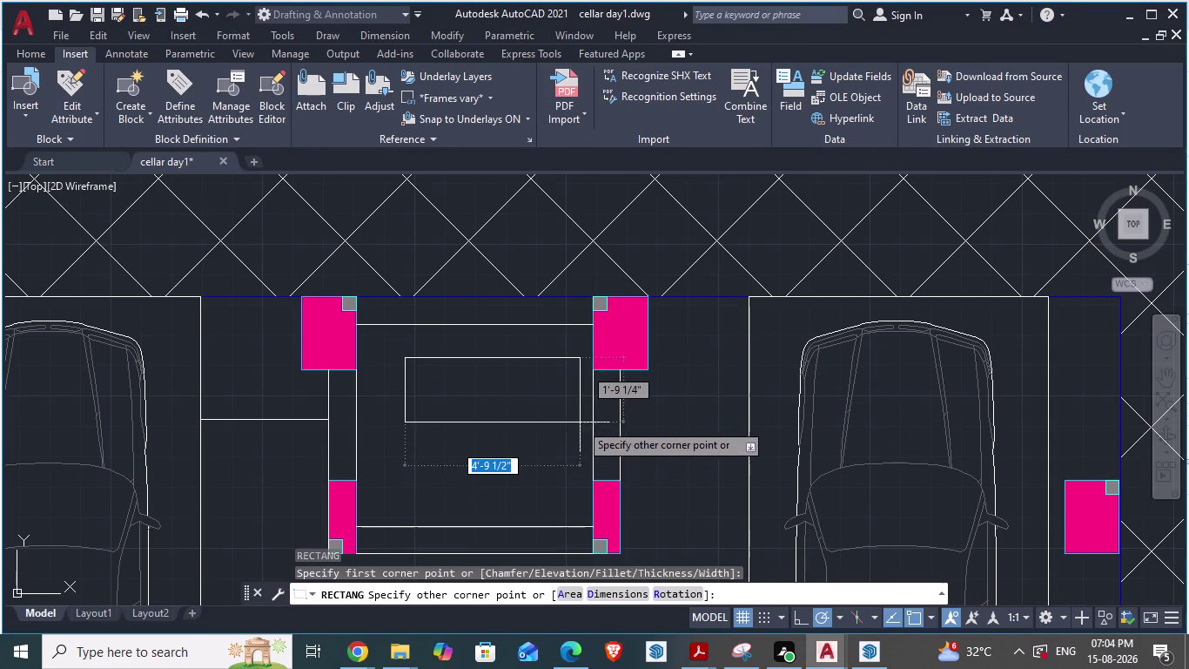
Complete the rectangle at 5'3.5" wide by 7.5" high.
text(5')
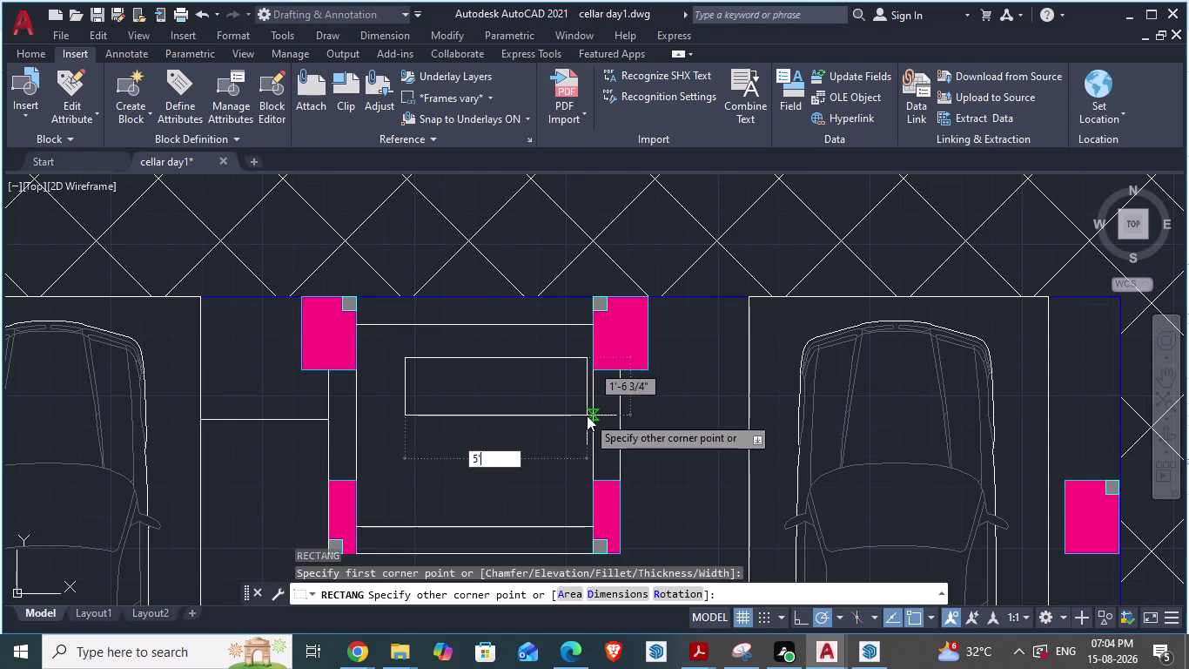
text(3)
text(.5)
key(shift+quotedbl)
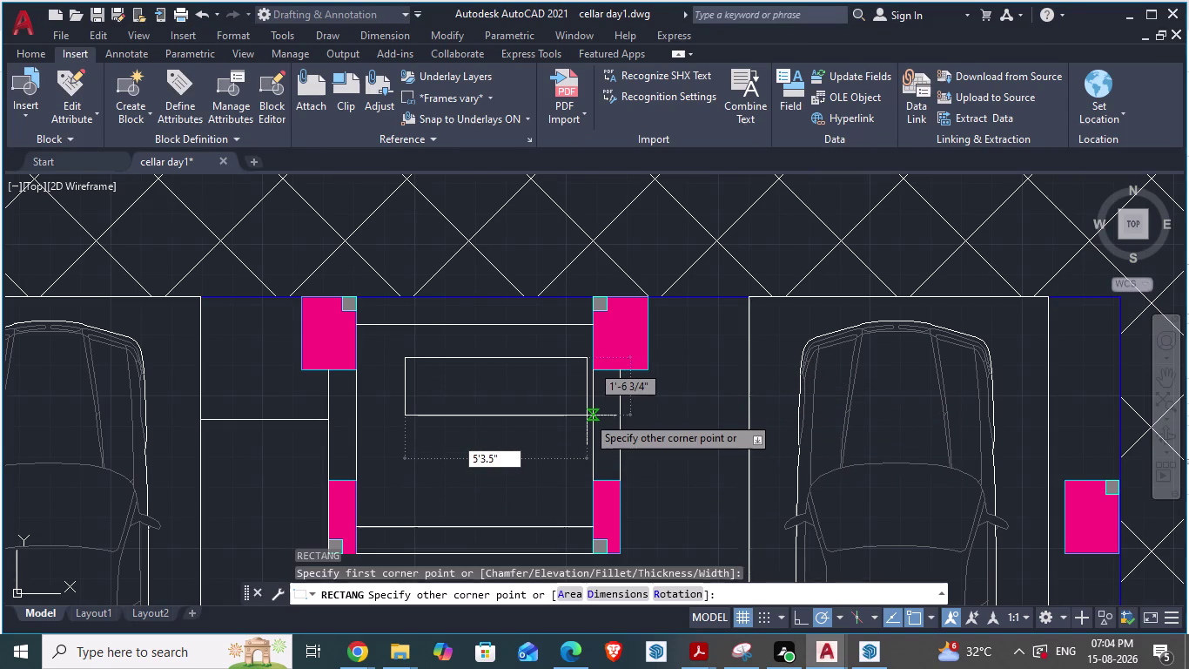
key(comma)
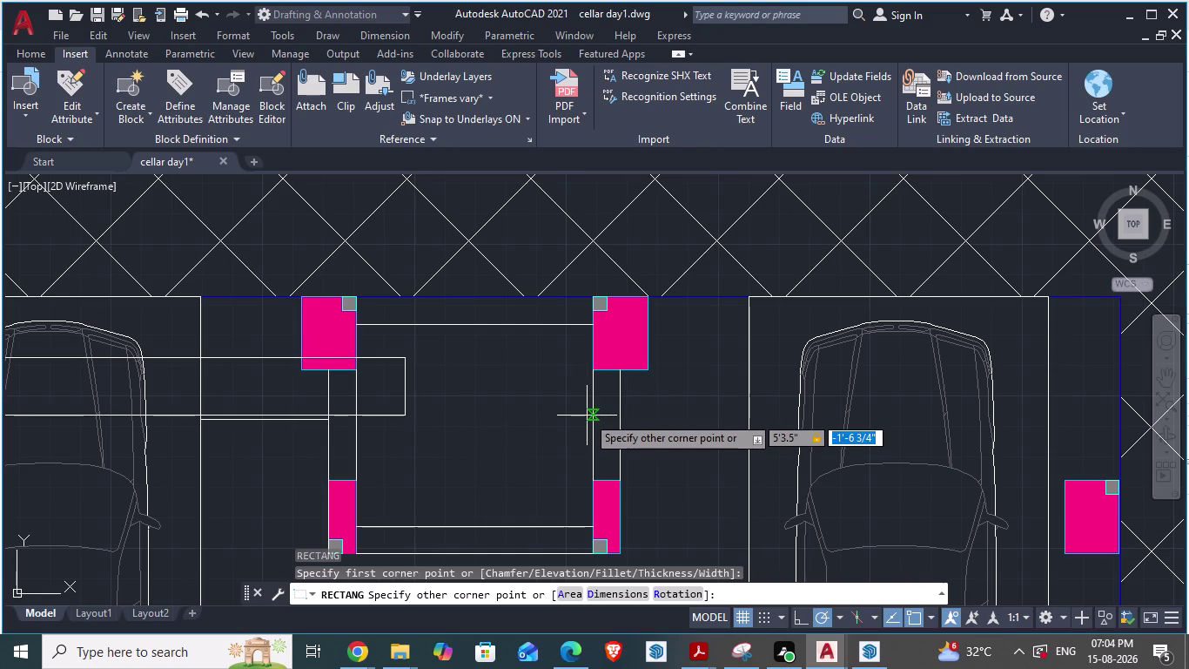
text(7.5)
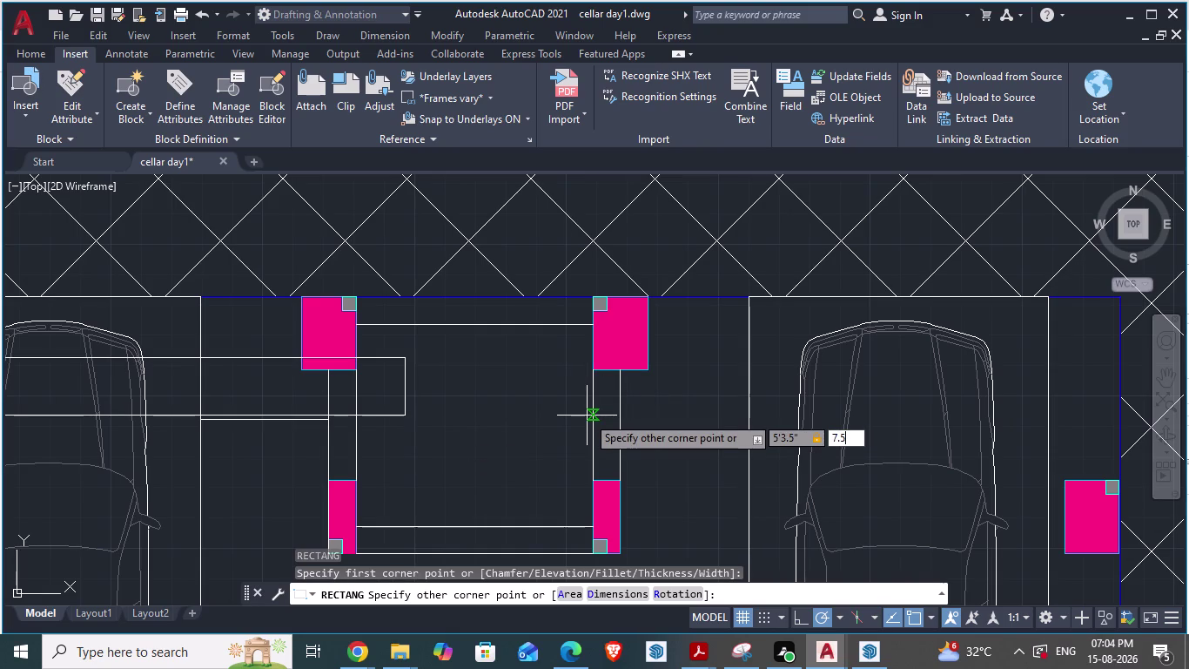
key(shift+quotedbl)
key(Return)
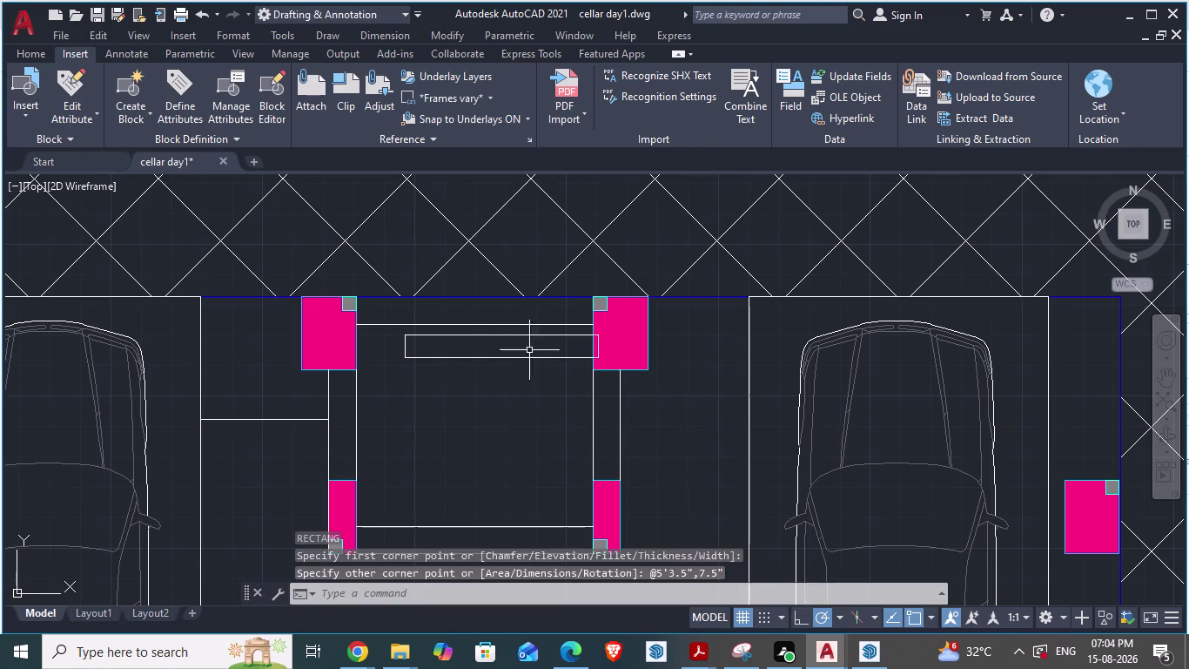
Select the rectangle and start moving it, using its corner as the base point.
scroll(up, 3)
click(484, 427)
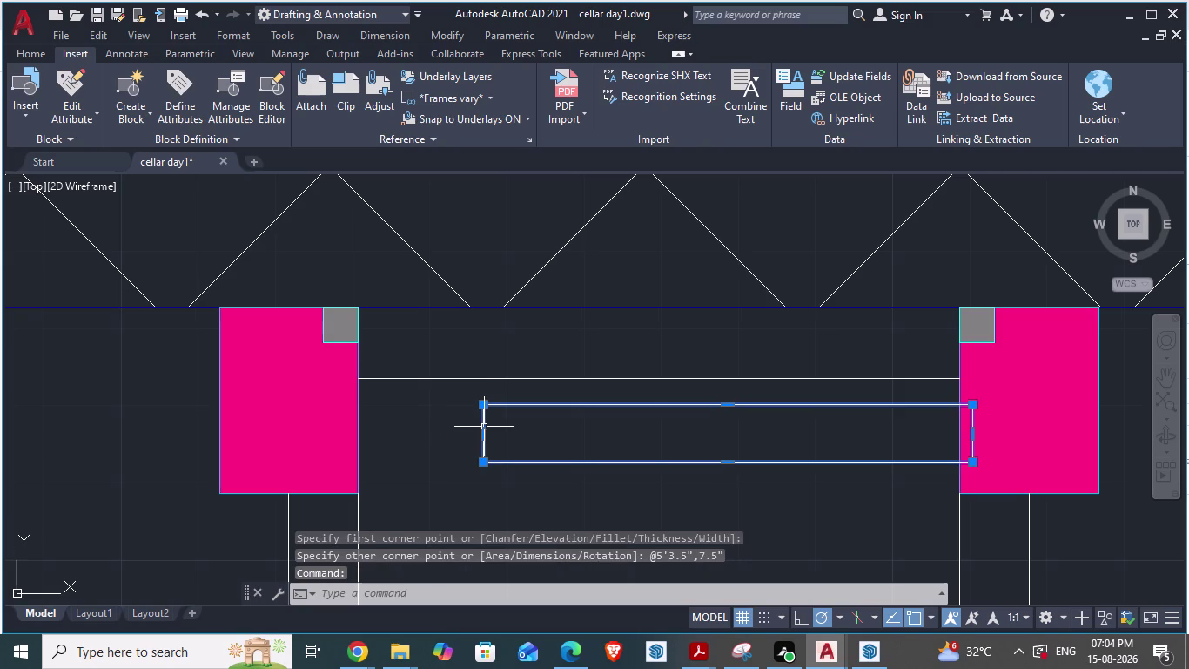
key(m)
key(Return)
scroll(up, 3)
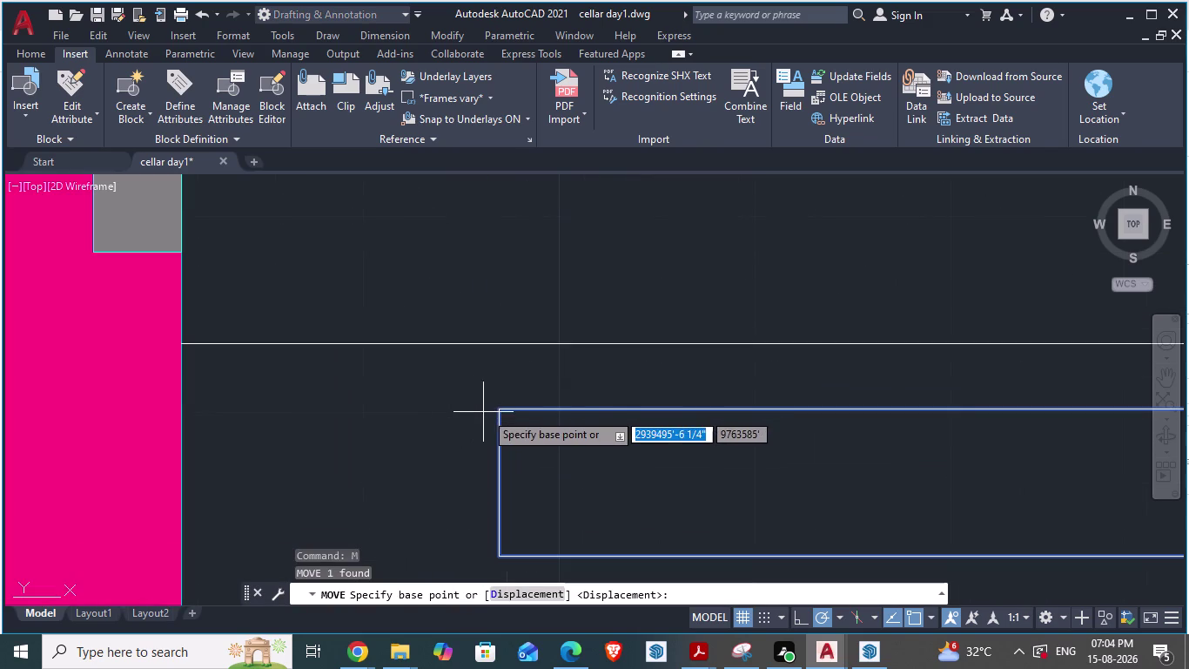
drag(495, 409, 333, 346)
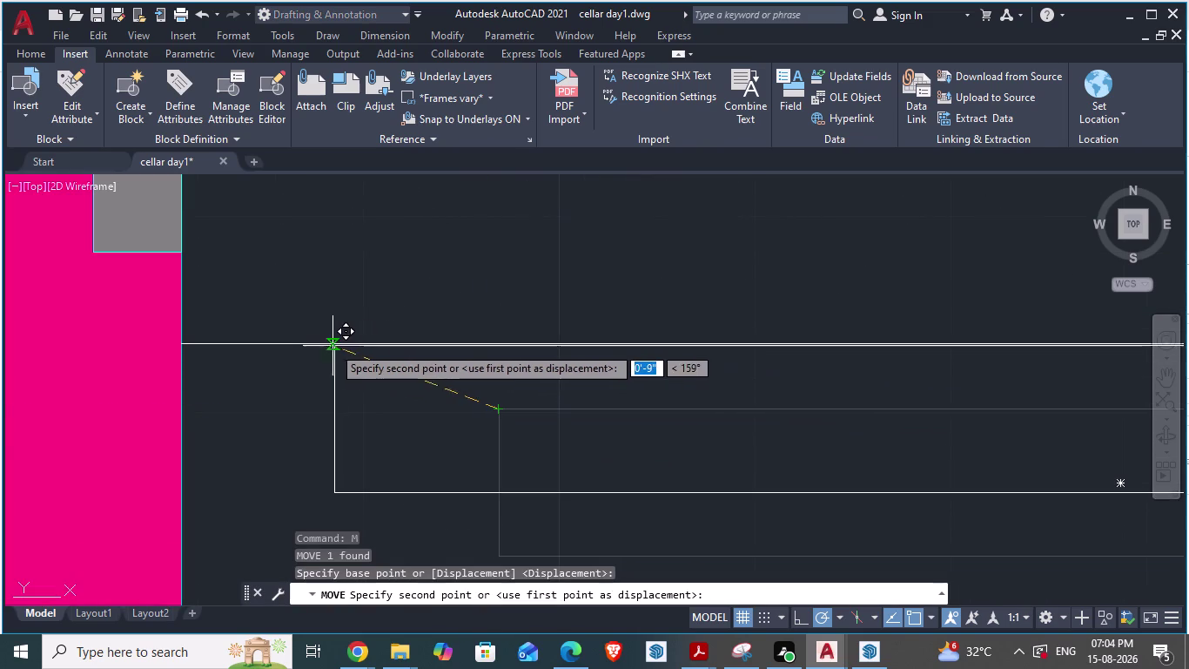
drag(332, 346, 290, 343)
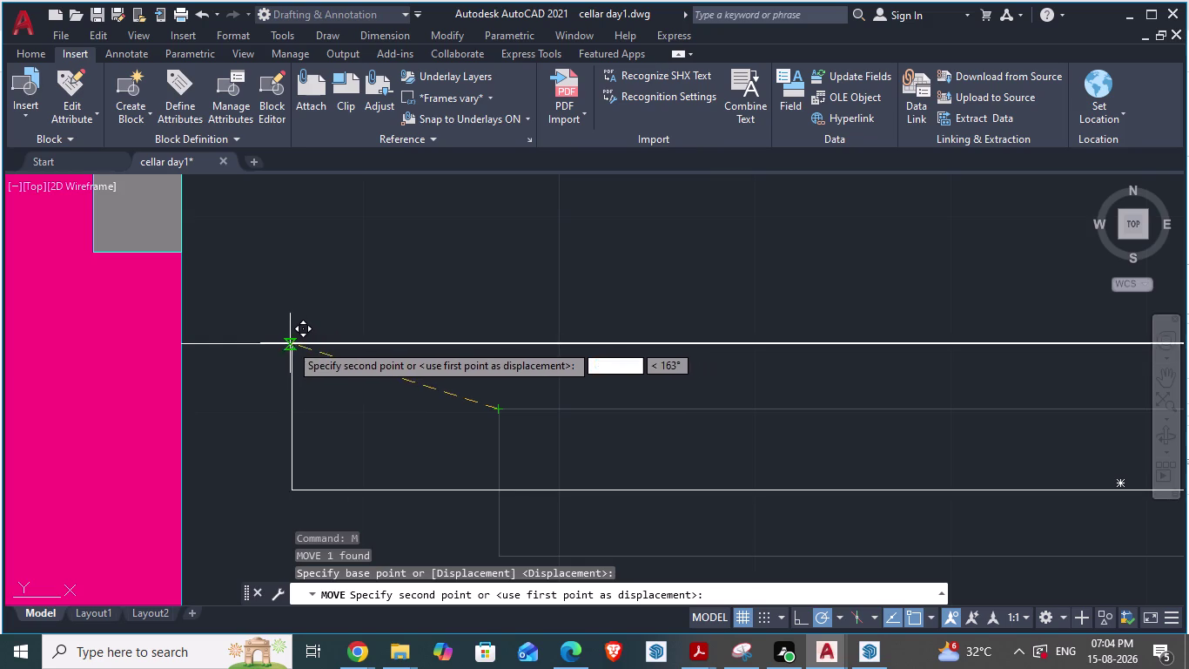
drag(290, 343, 186, 347)
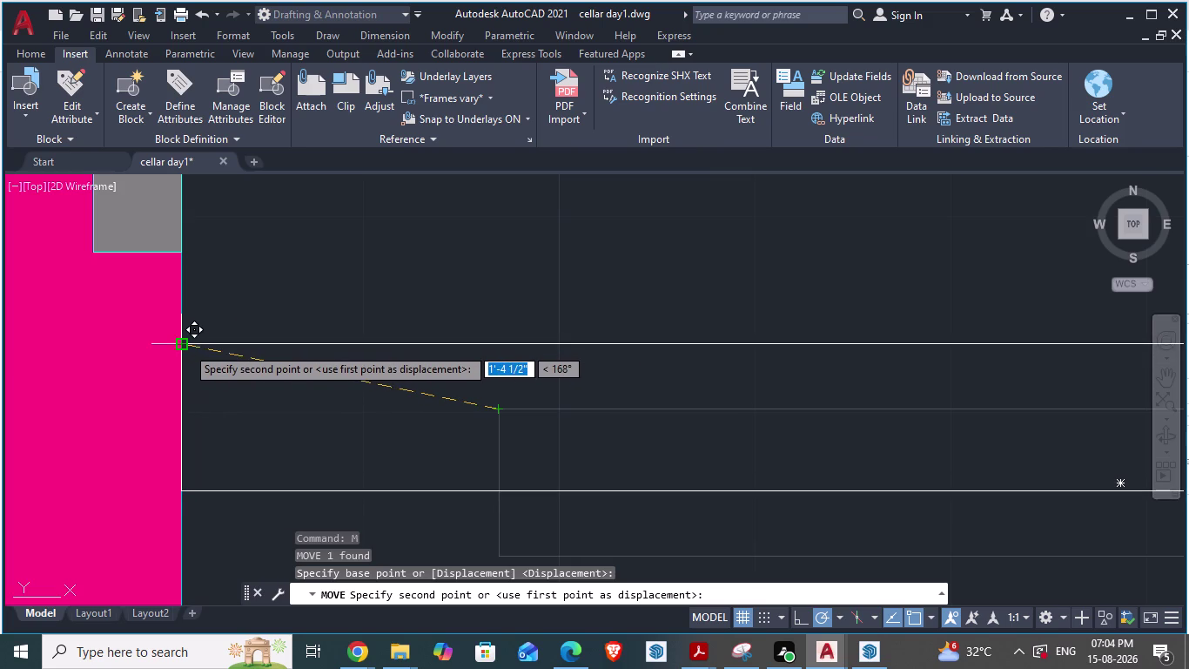
drag(187, 346, 177, 345)
Place the rectangle against the column face, then switch to the reference plan.
scroll(down, 3)
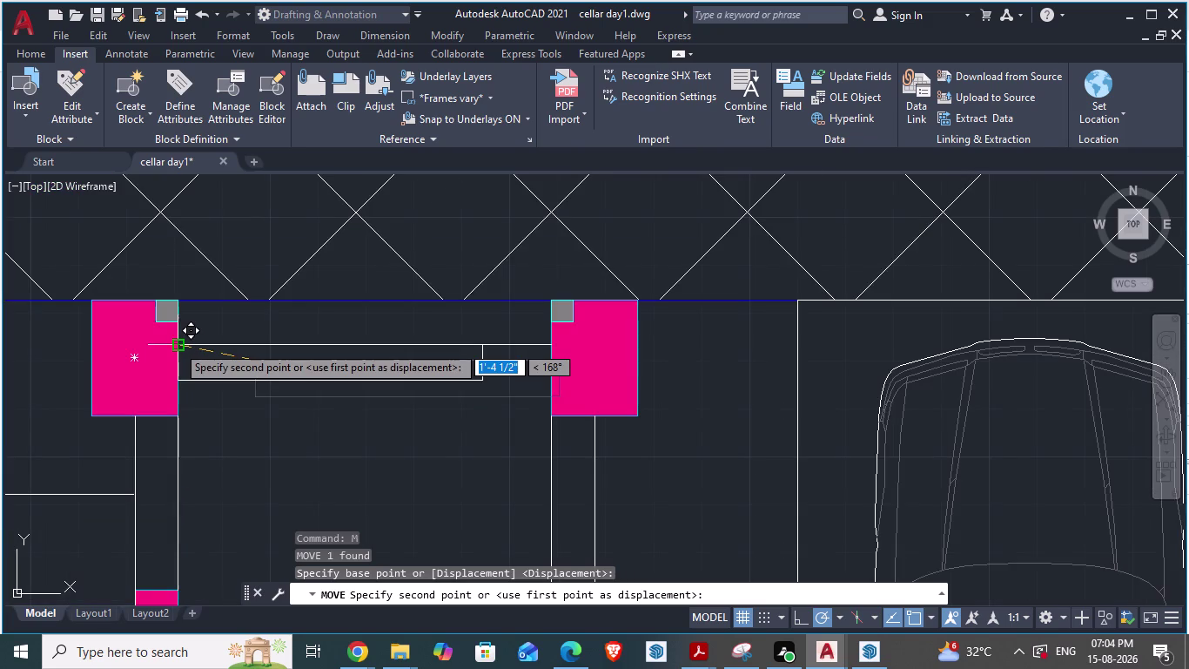
scroll(up, 3)
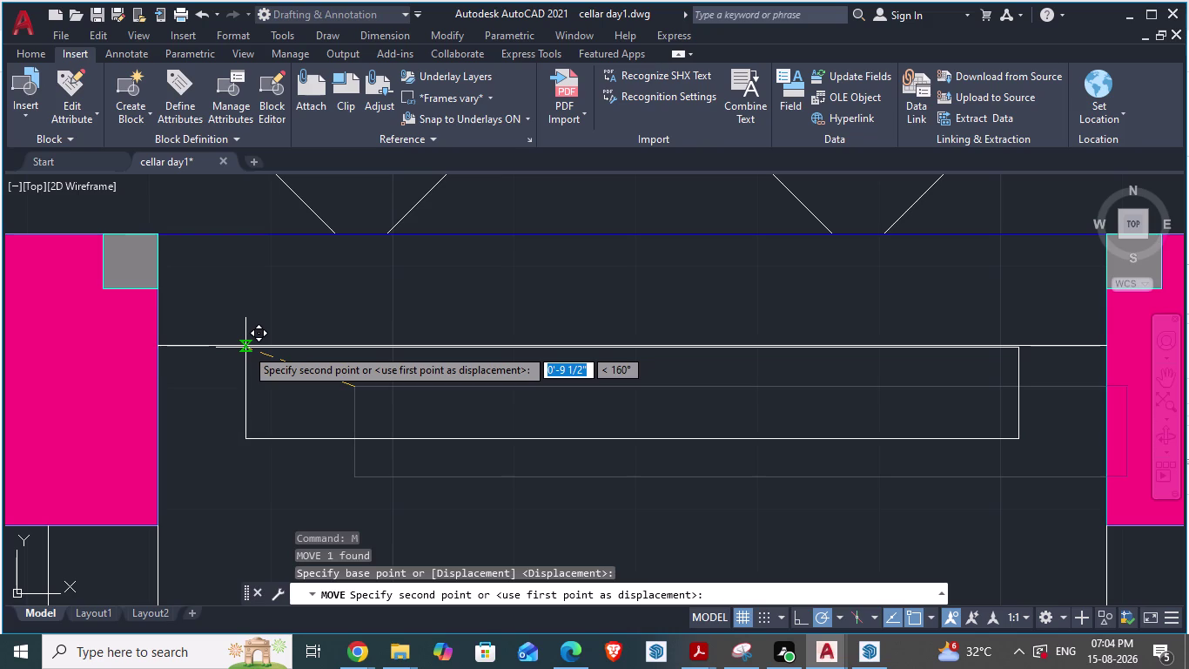
scroll(up, 3)
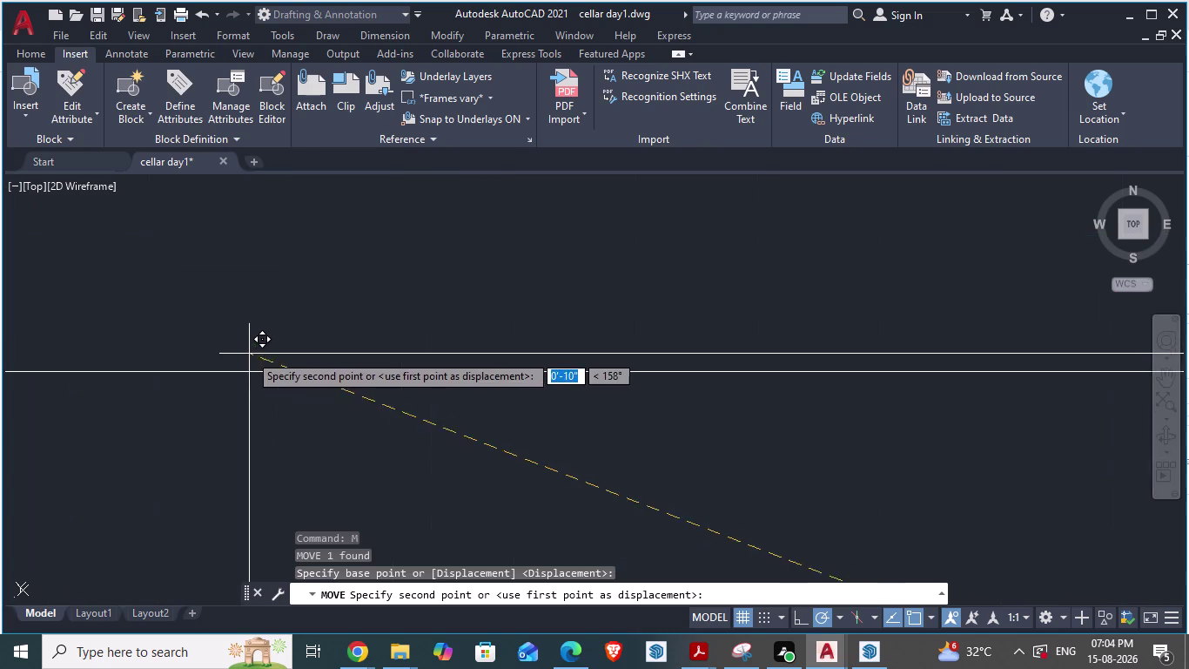
scroll(up, 3)
scroll(down, 3)
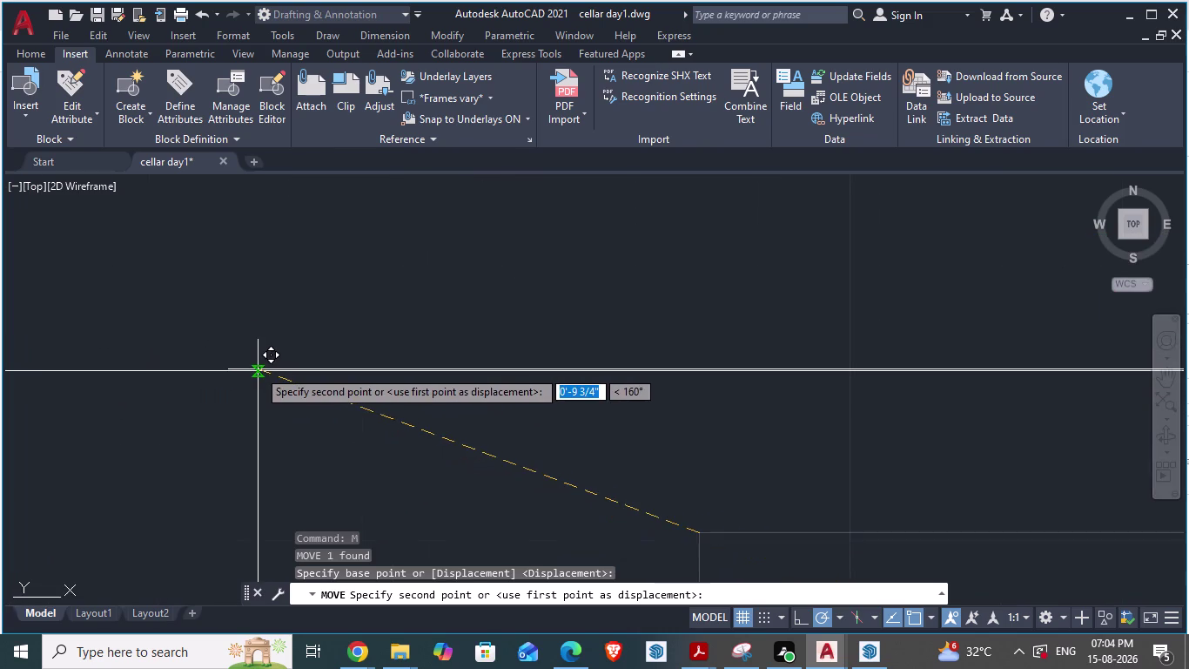
scroll(down, 3)
scroll(up, 3)
scroll(up, 3)
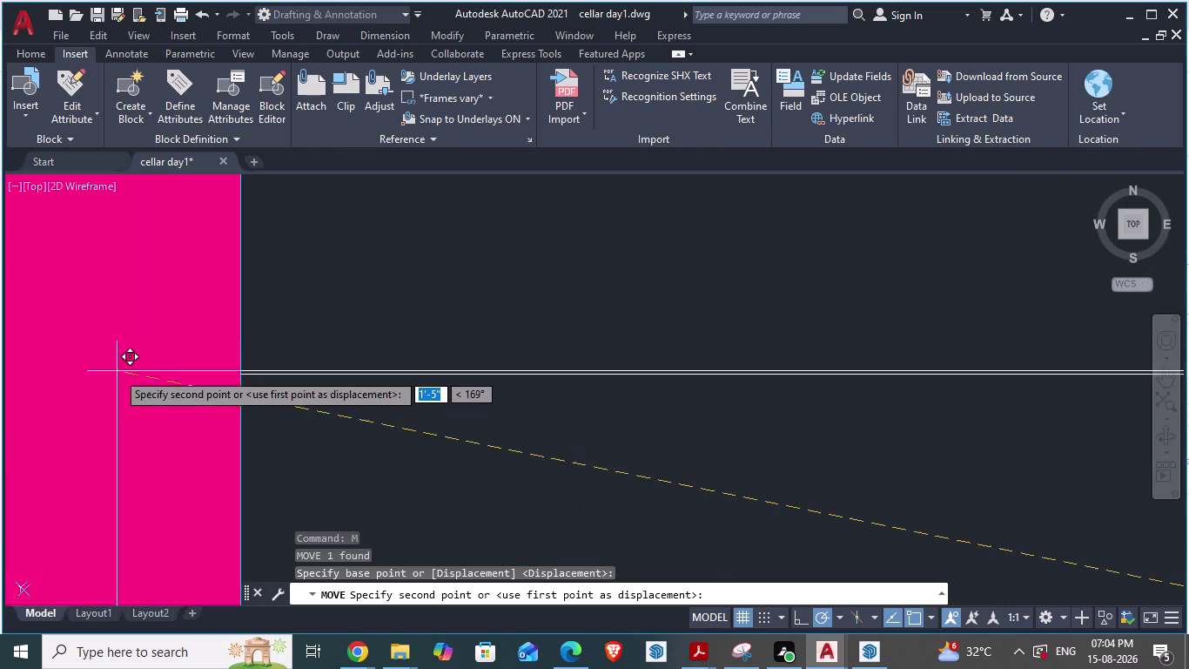
scroll(up, 3)
scroll(down, 3)
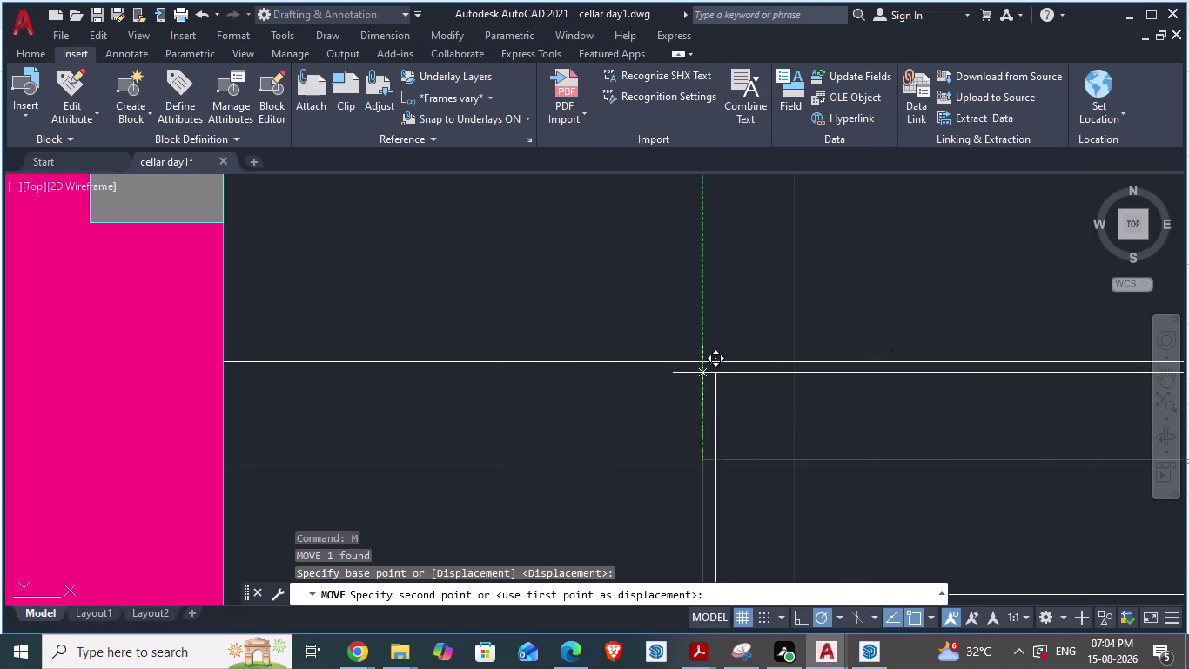
scroll(down, 3)
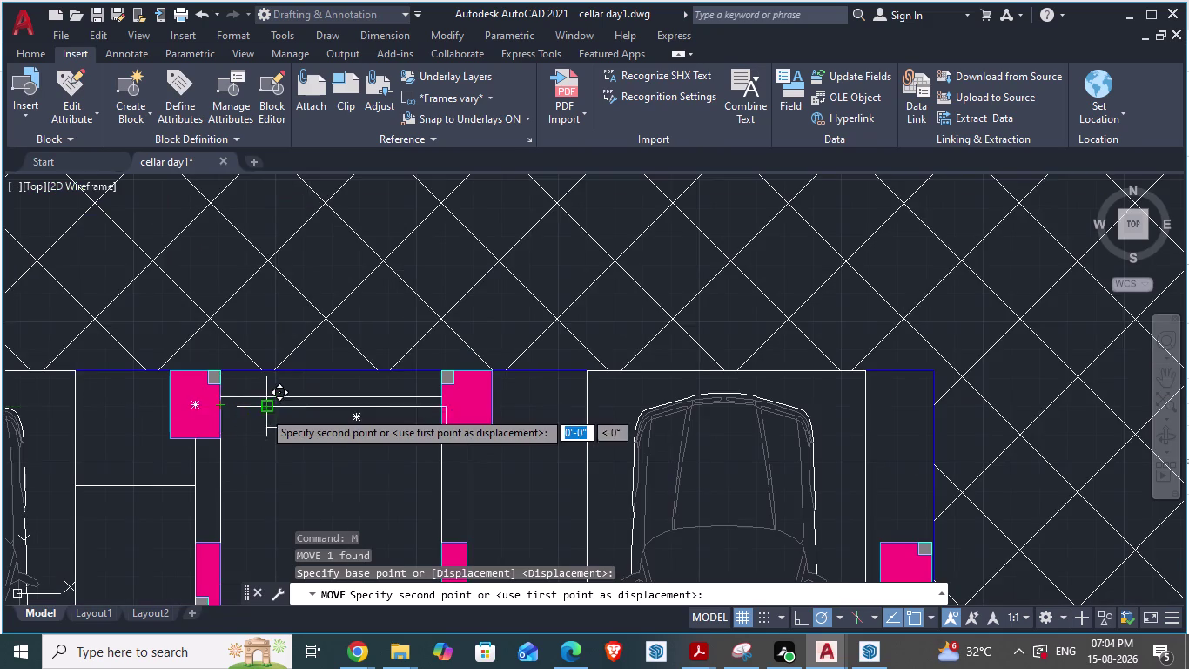
scroll(up, 3)
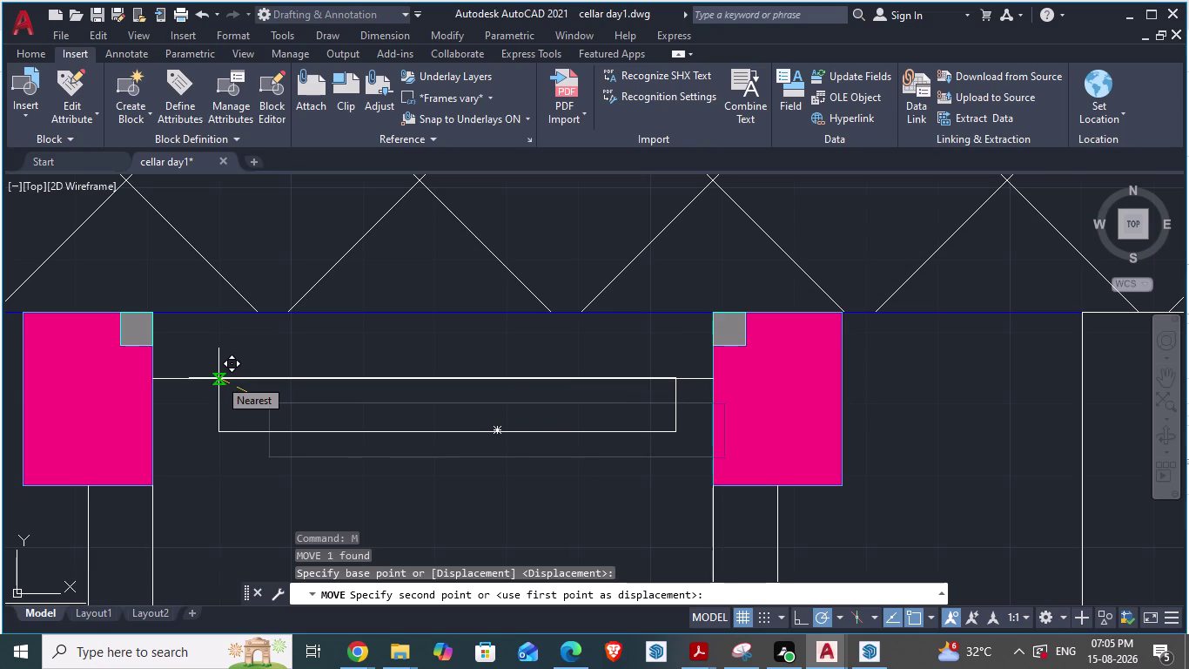
click(219, 378)
scroll(down, 3)
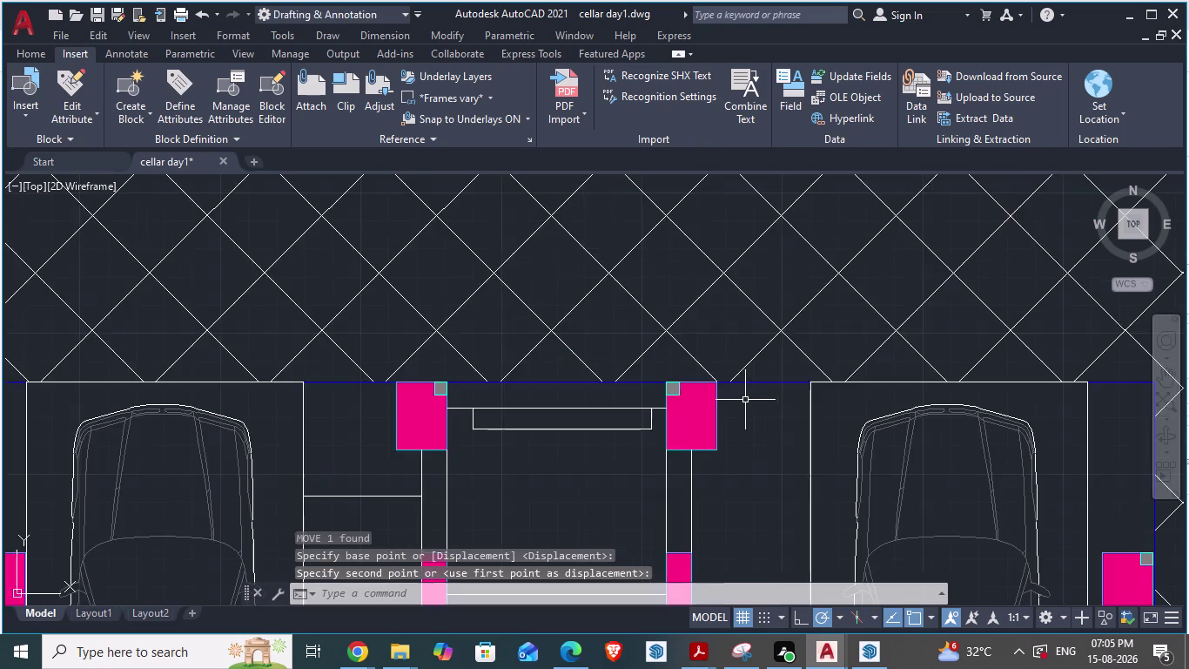
scroll(up, 3)
key(alt+Tab)
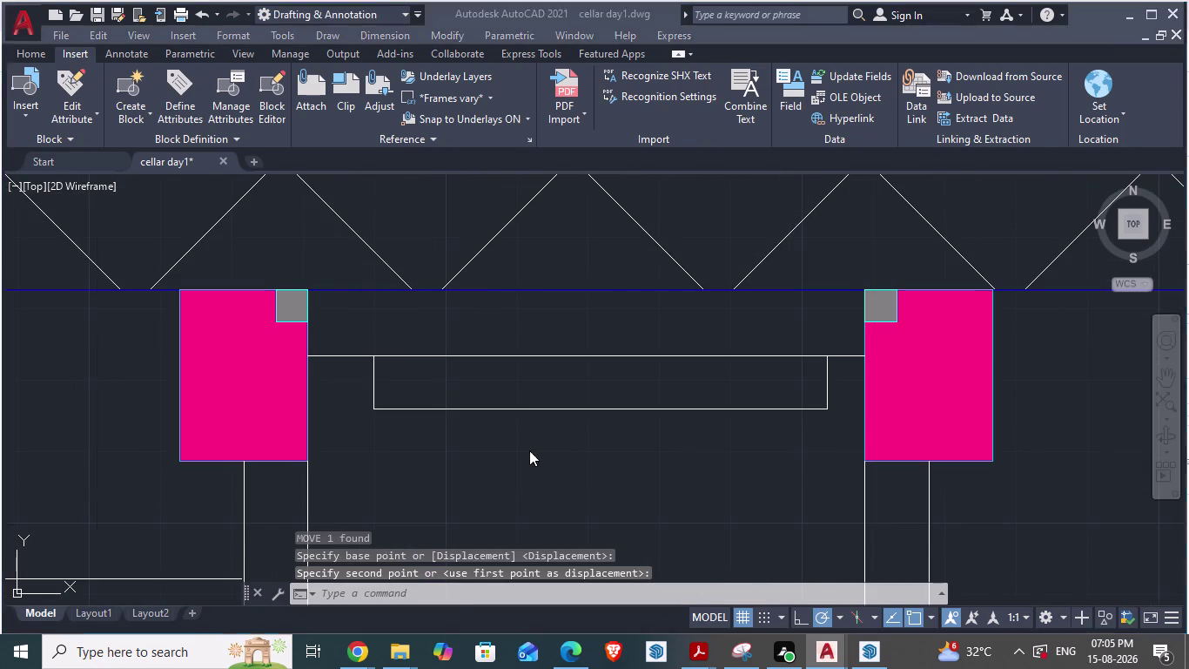
scroll(down, 3)
Cancel the aligned dimension in the reference plan and undo eight recent steps.
scroll(down, 3)
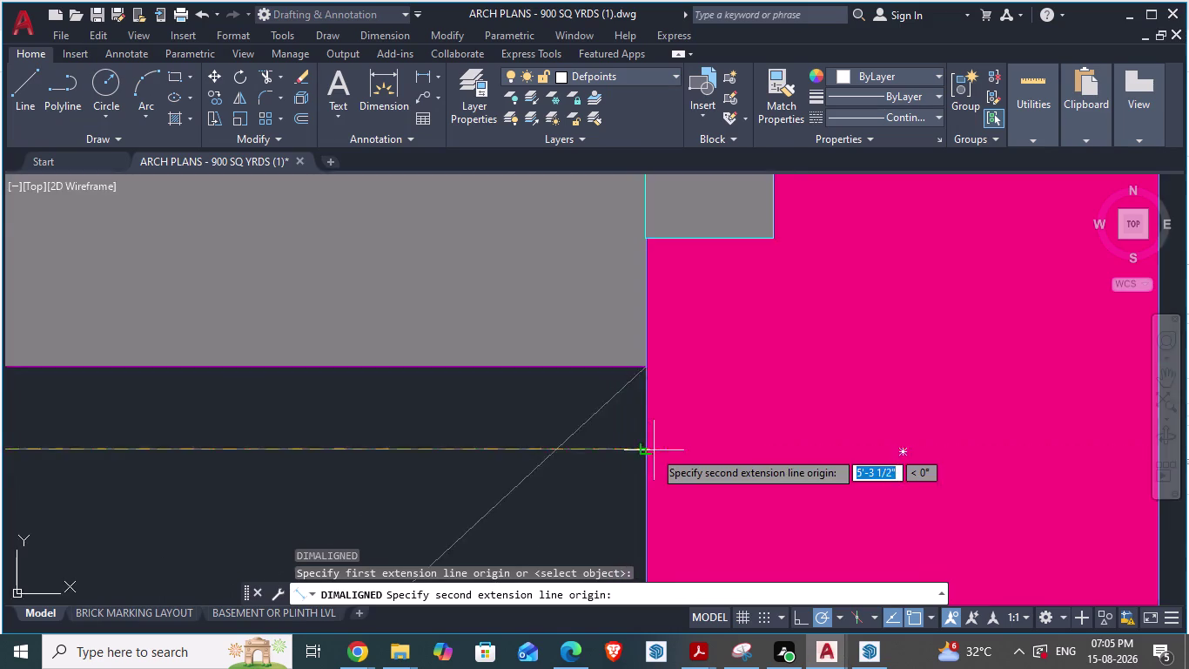
scroll(down, 3)
scroll(up, 3)
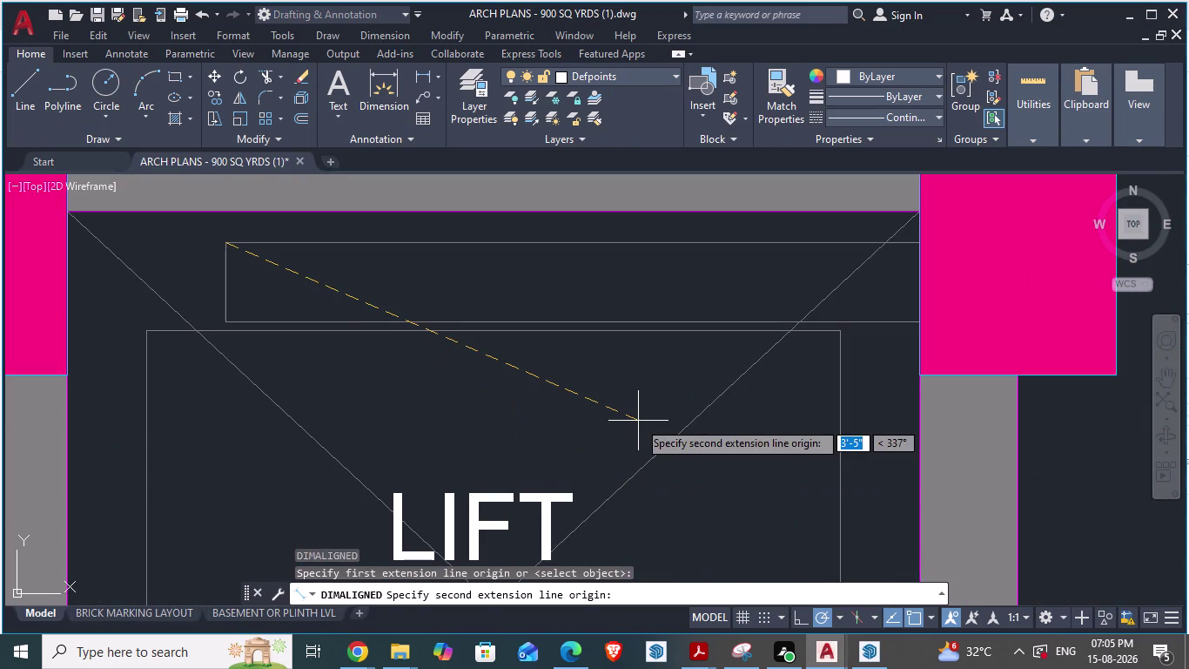
key(Escape)
key(ctrl+z)
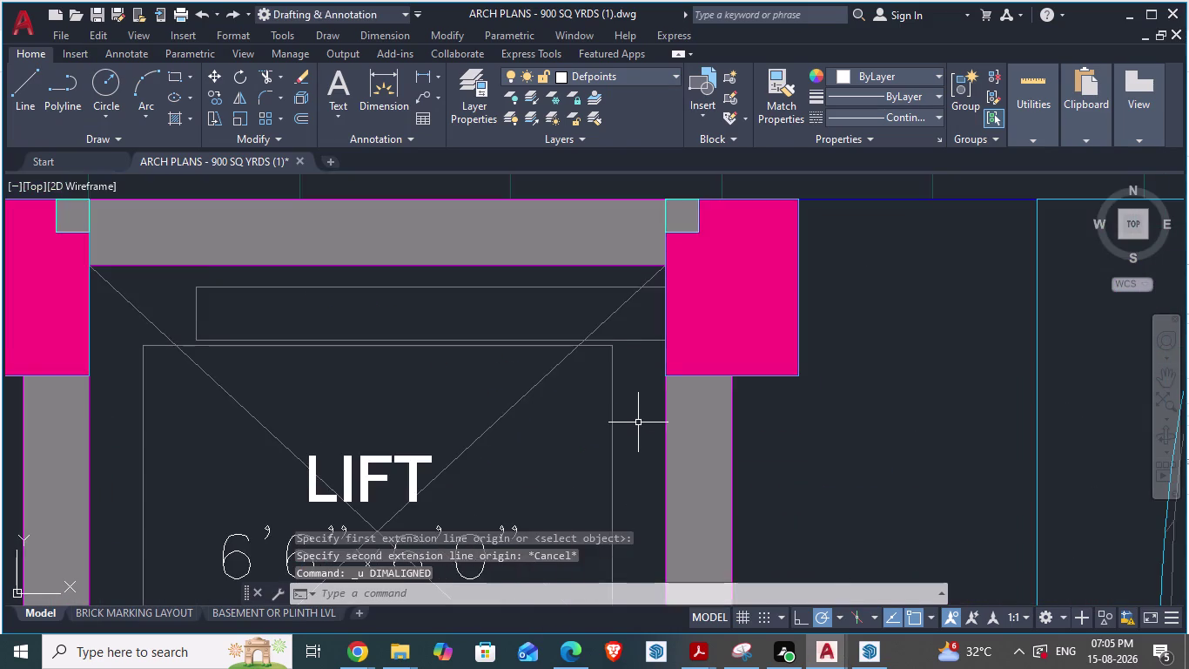
key(ctrl+z)
key(ctrl+z)
key(ctrl+z)
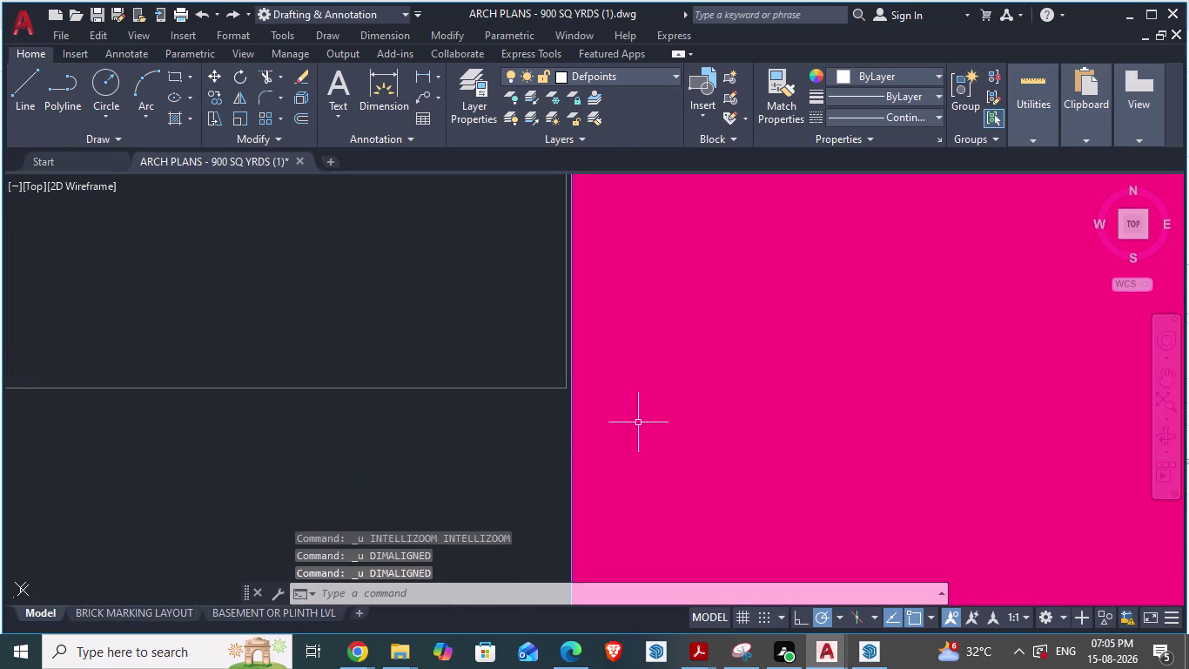
key(ctrl+z)
key(ctrl+z)
key(ctrl+z)
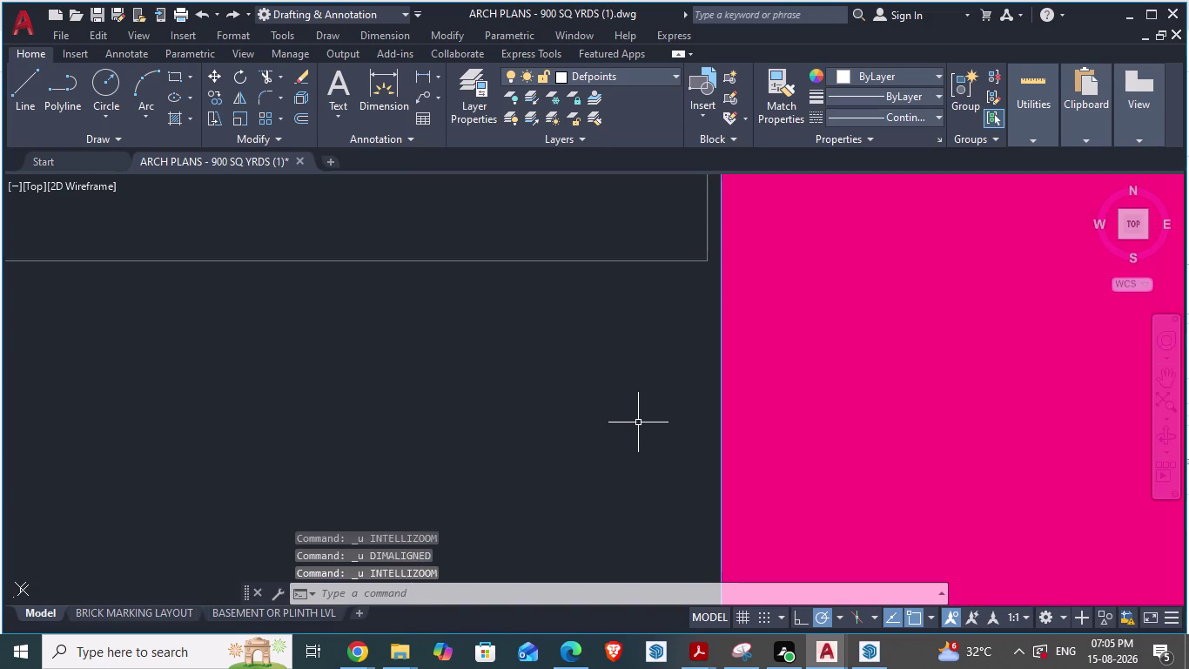
key(ctrl+z)
Undo thirteen more earlier edits in the reference plan, including the earlier move.
scroll(down, 3)
scroll(down, 3)
scroll(down, 3)
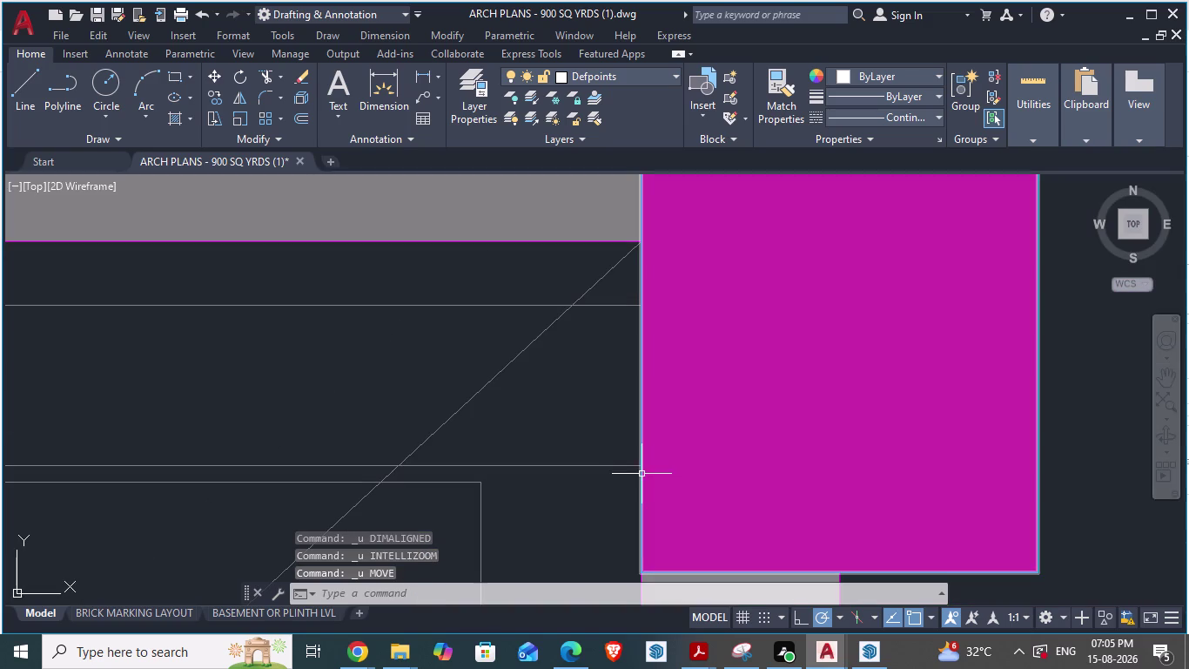
scroll(down, 3)
key(ctrl+z)
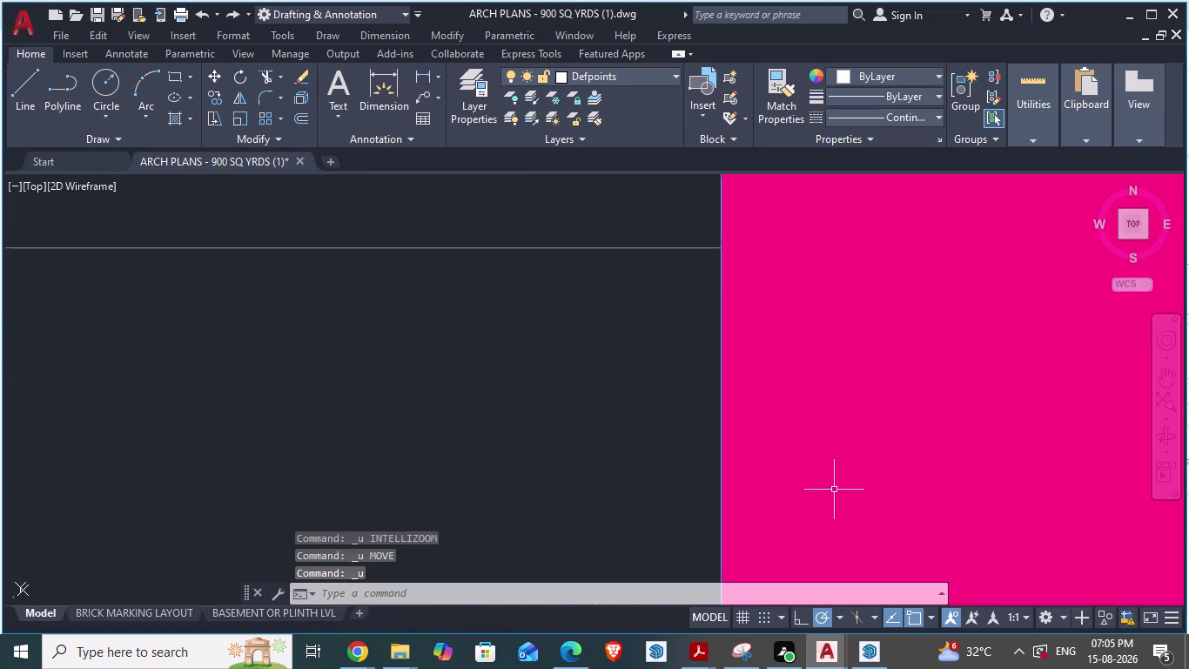
key(ctrl+z)
key(ctrl+z)
key(ctrl+z)
key(ctrl+z)
key(ctrl+z)
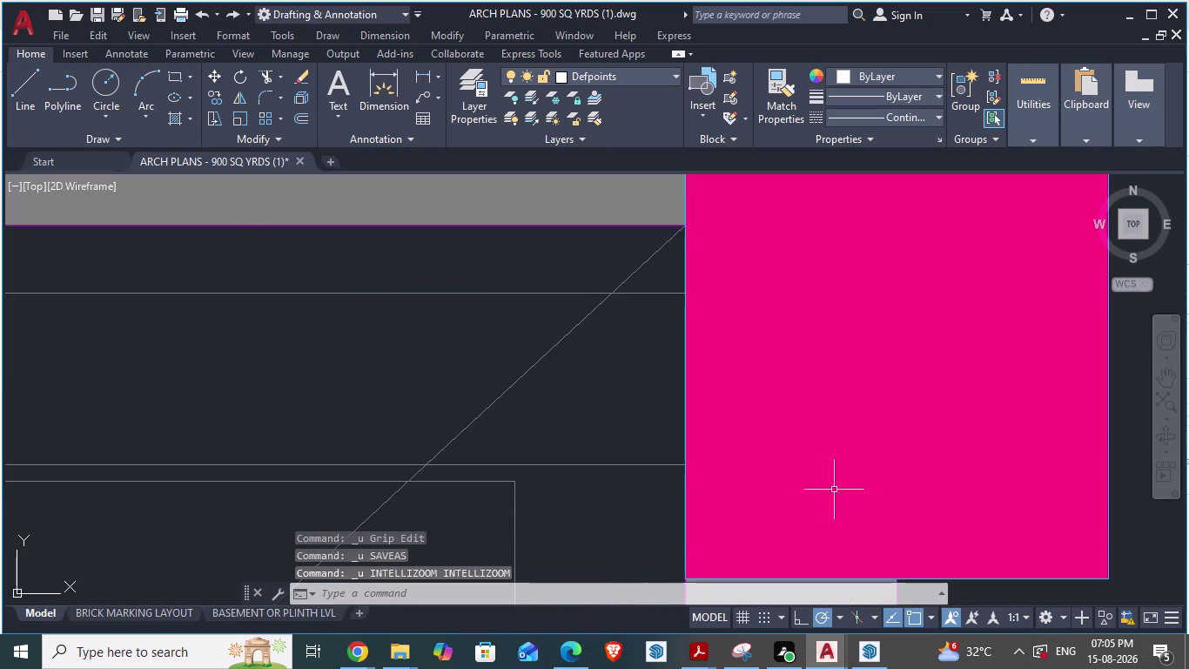
key(ctrl+z)
key(ctrl+z)
key(ctrl+z)
key(ctrl+z)
key(ctrl+z)
key(ctrl+z)
key(ctrl+z)
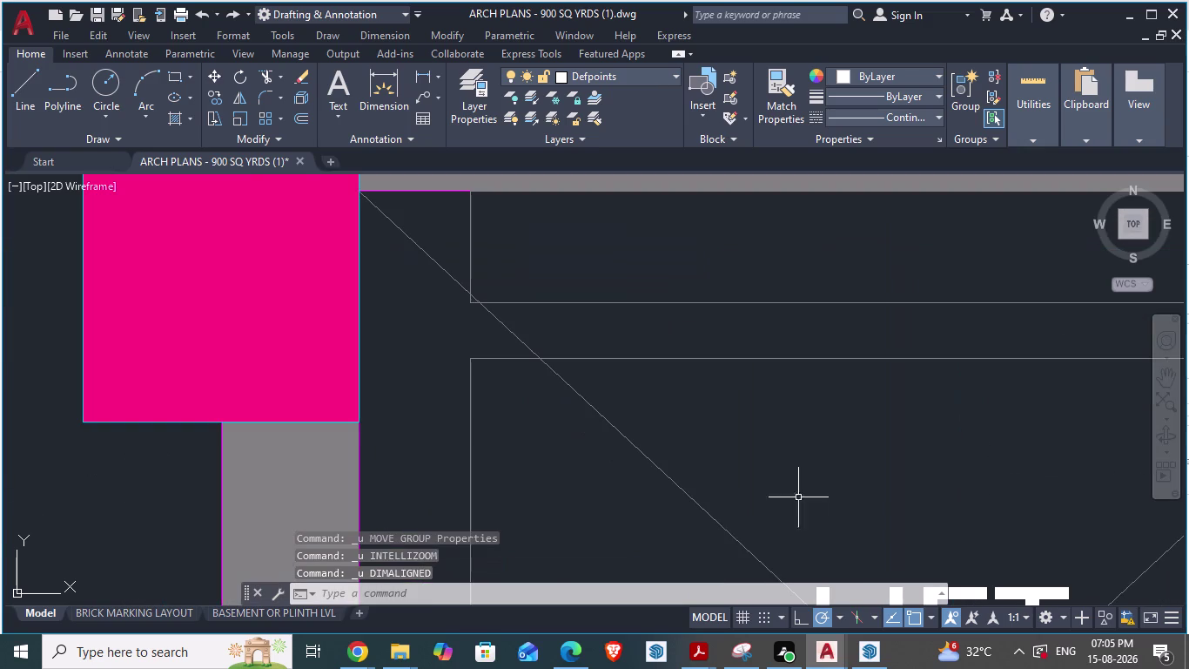
scroll(down, 3)
scroll(up, 3)
scroll(up, 3)
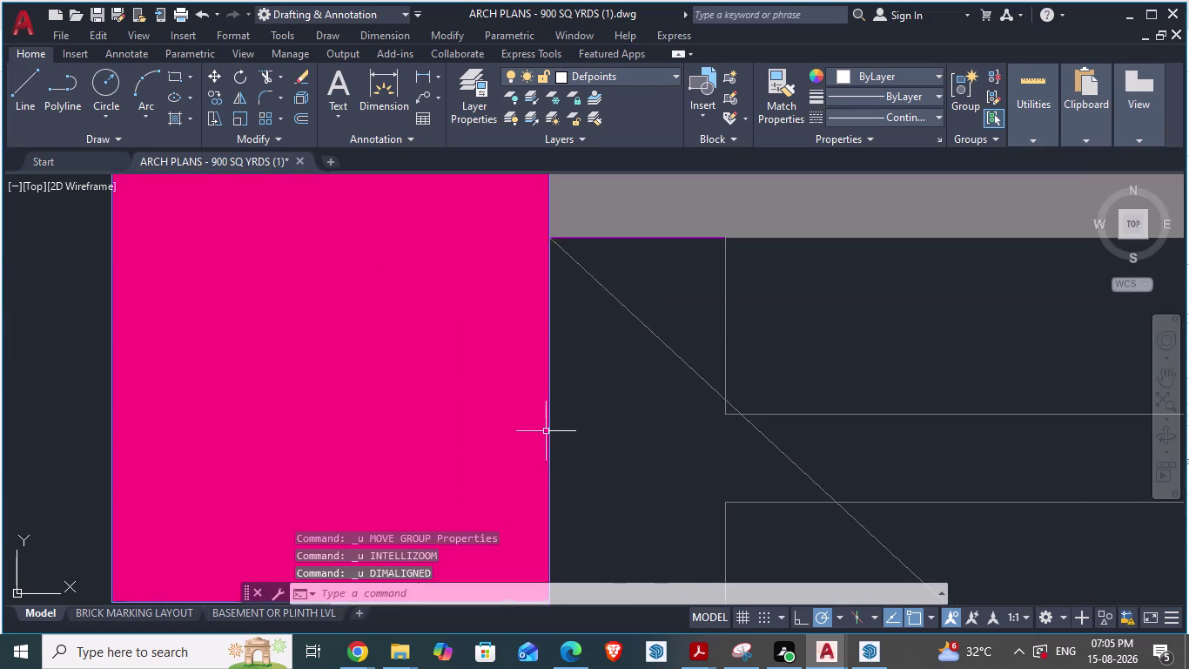
scroll(down, 3)
scroll(up, 3)
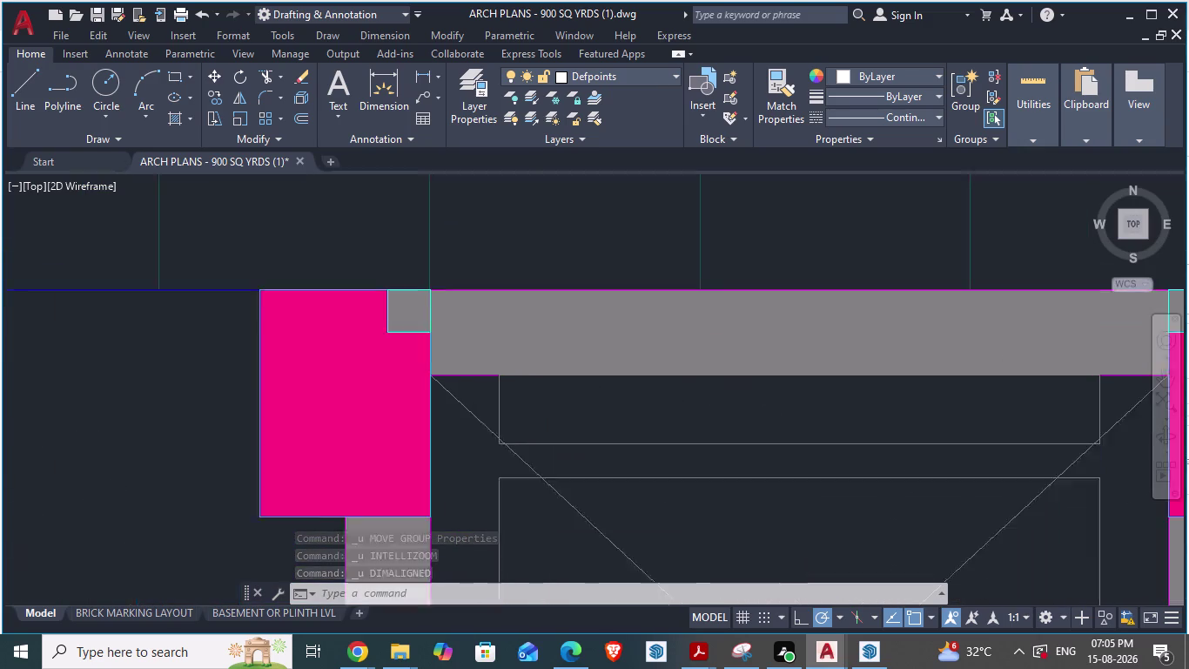
Start a line at the wall corner, cancel it, and switch to the cellar day1 drawing.
key(l)
key(Return)
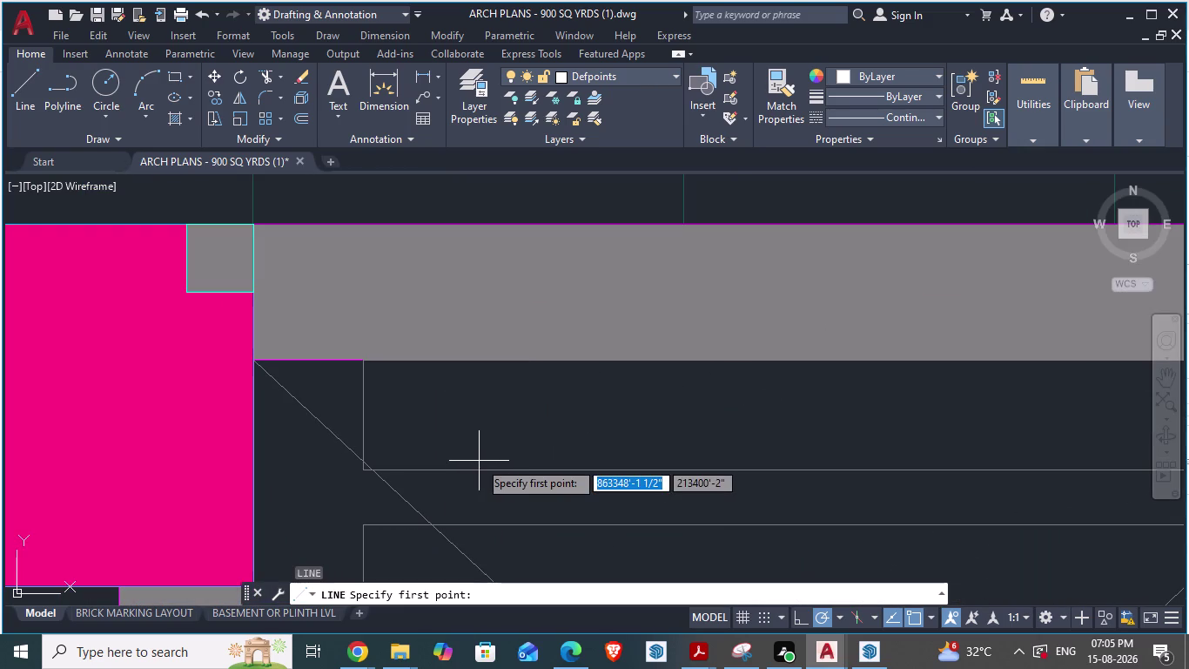
click(253, 430)
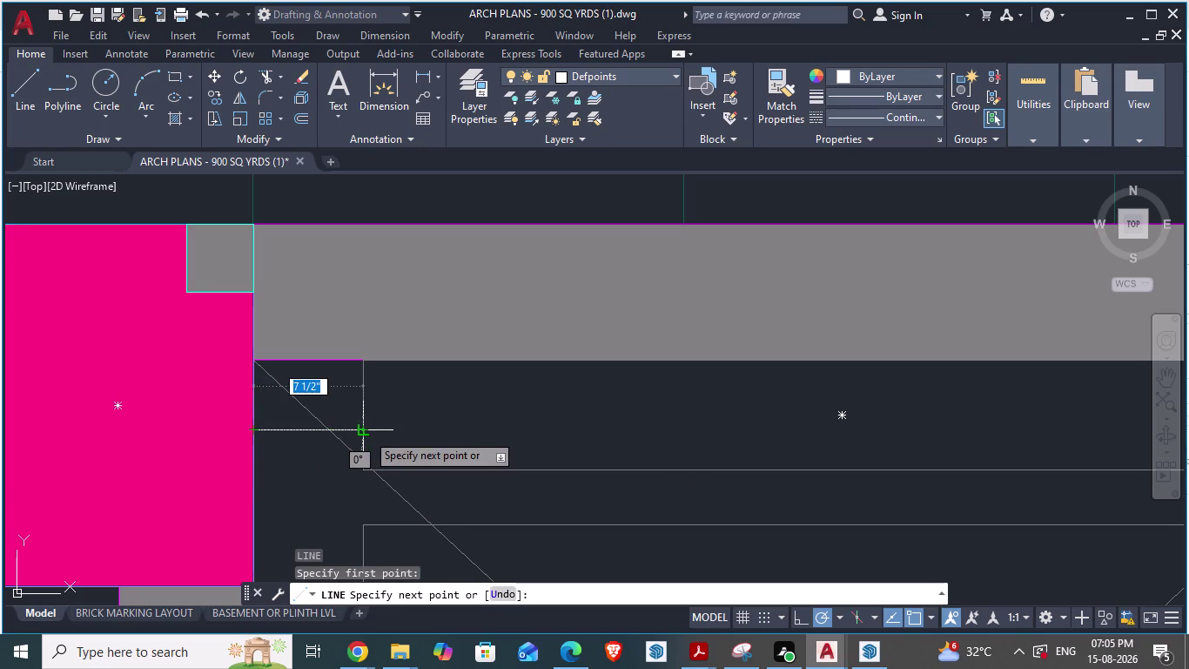
key(Escape)
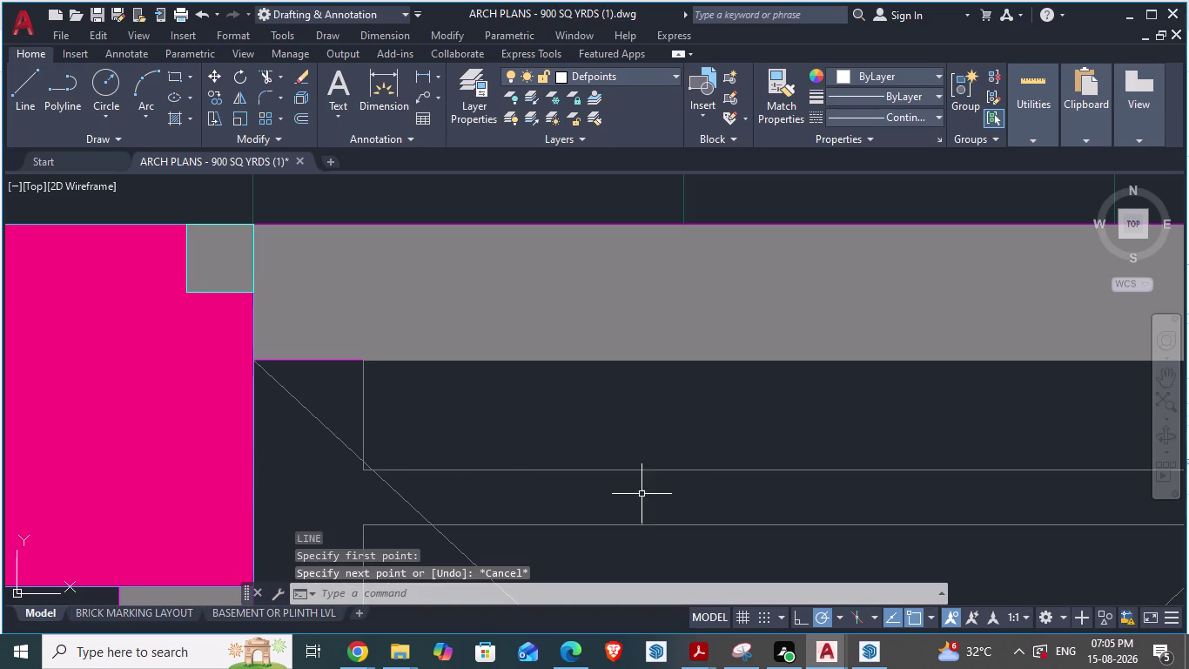
key(alt+Tab)
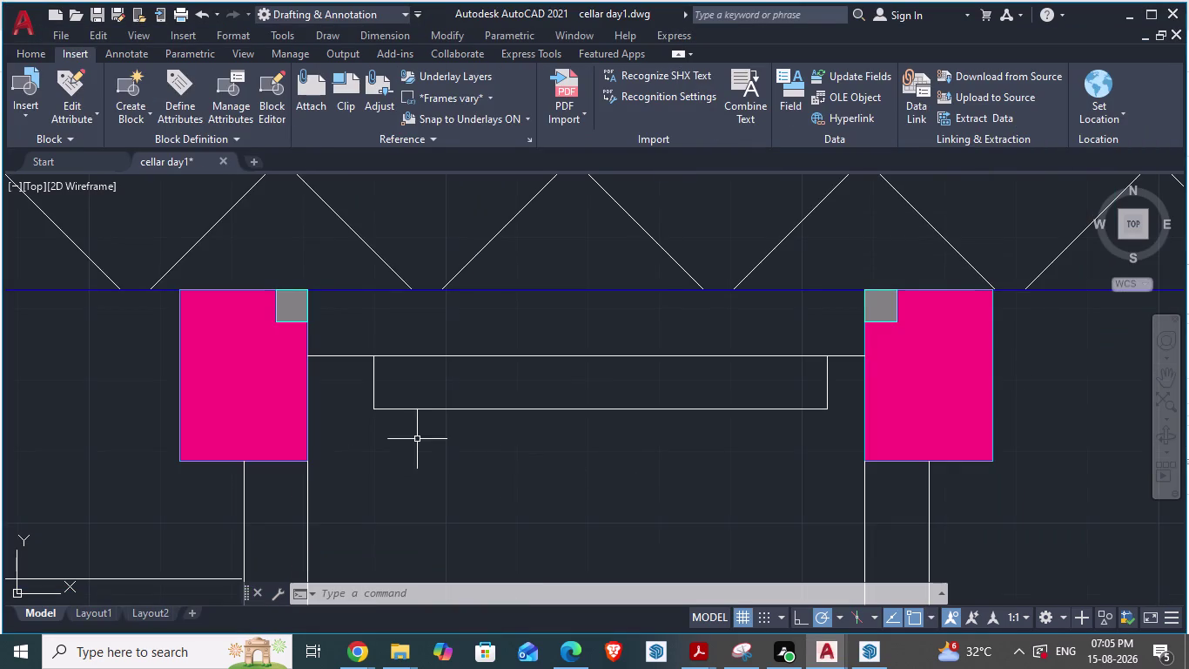
Place a 7 1/2" aligned dimension starting from the pink column's edge.
scroll(up, 3)
text(d)
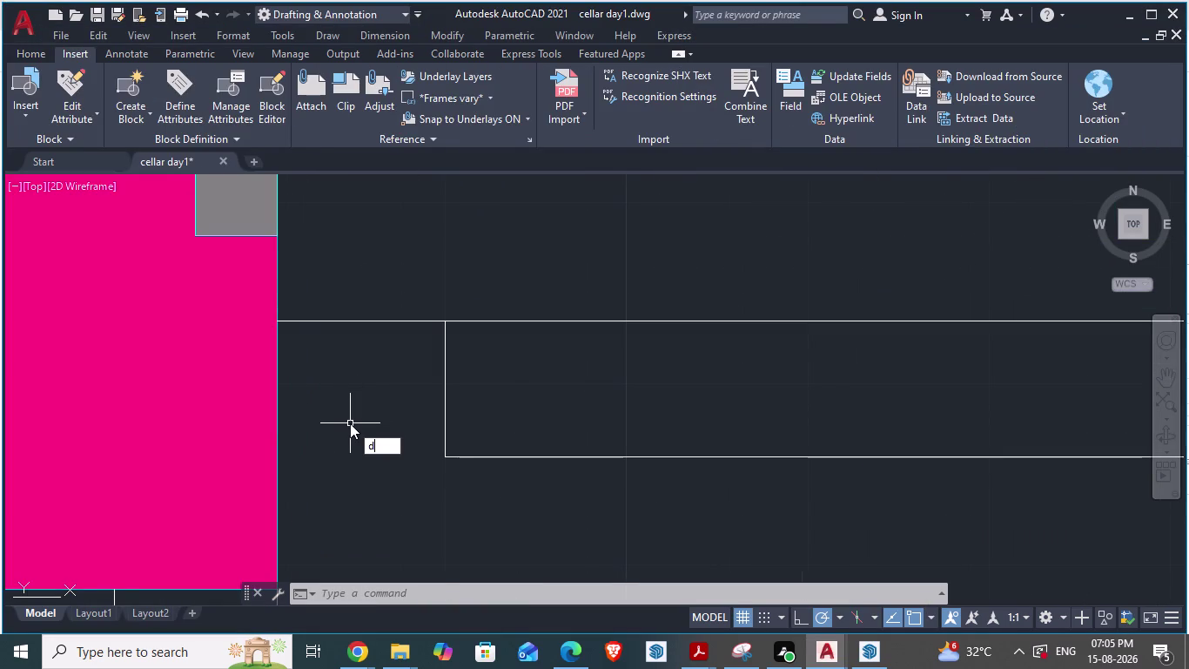
text(a)
key(Return)
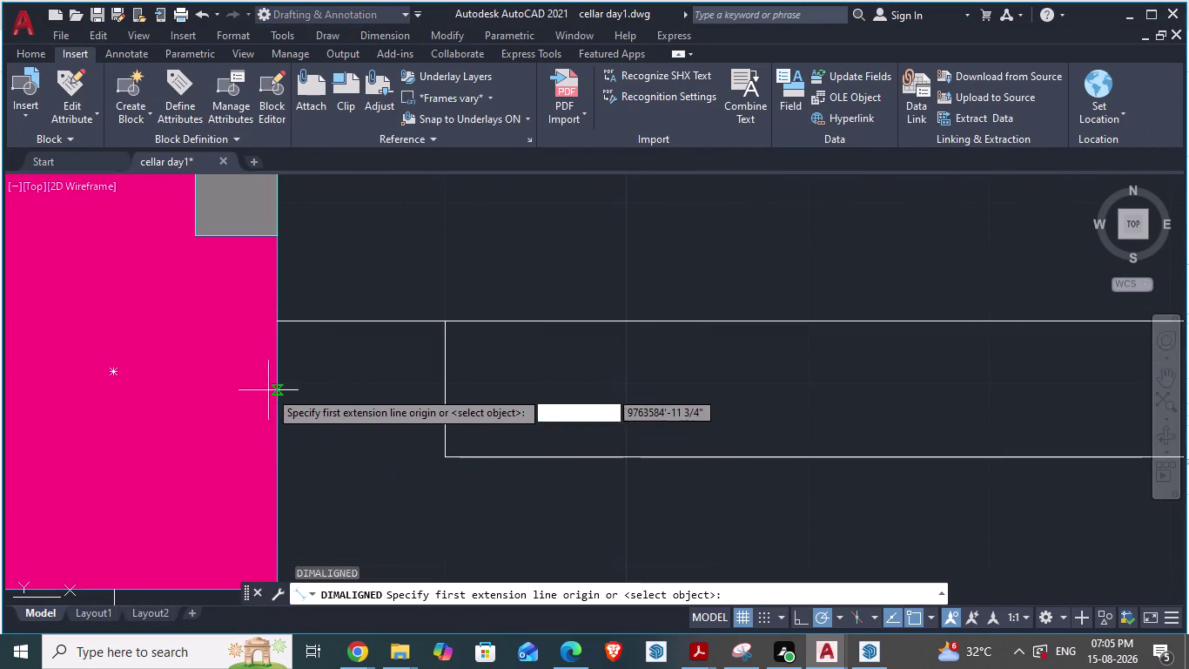
click(276, 390)
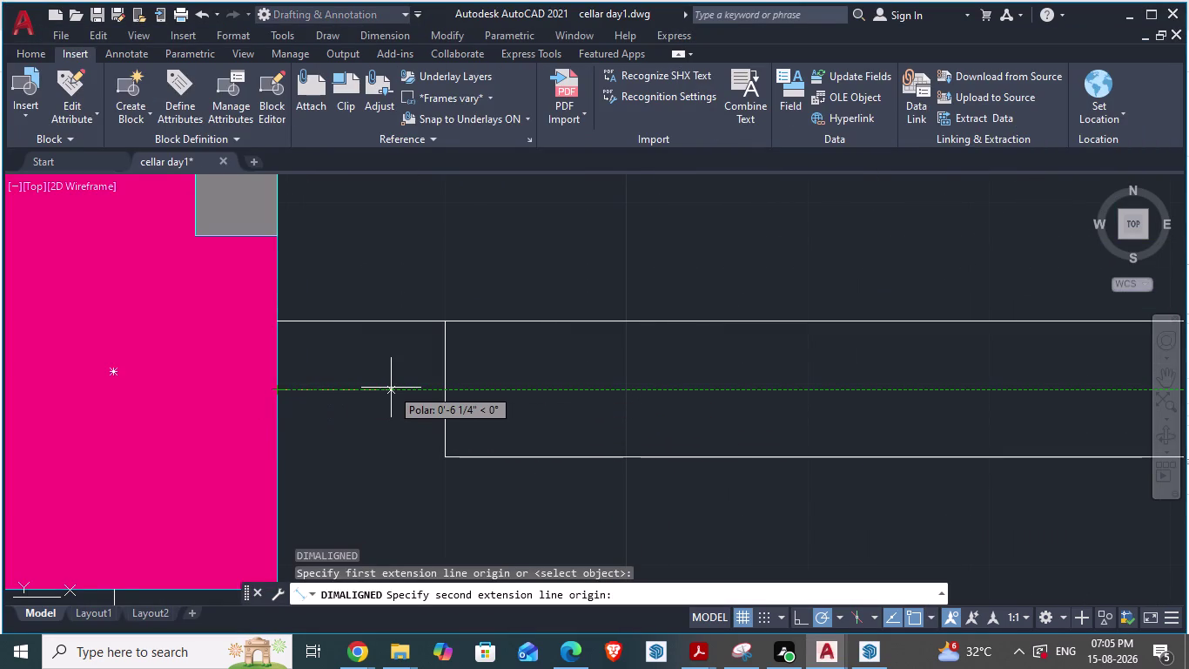
text(7.)
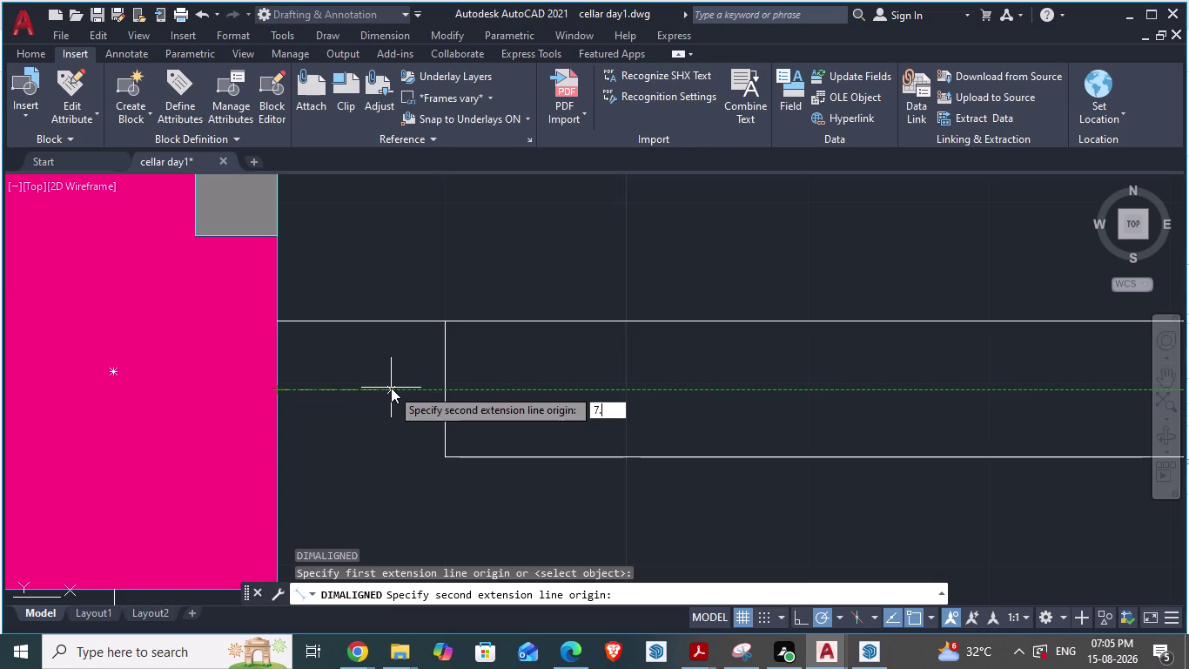
text(5")
key(Return)
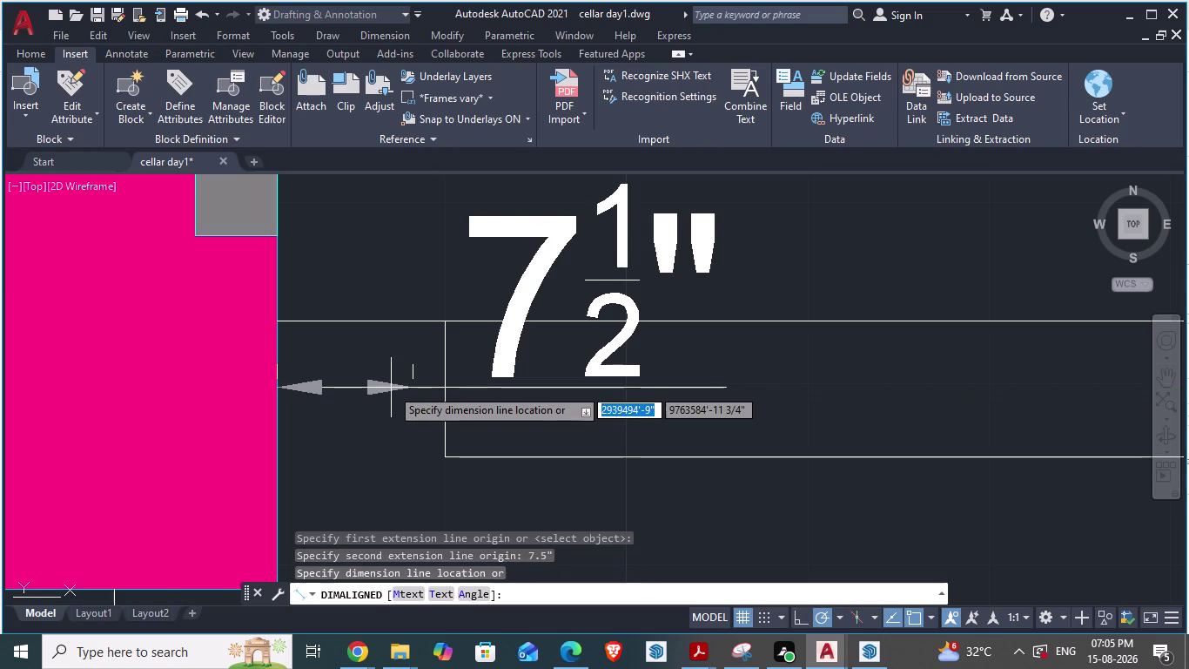
click(416, 447)
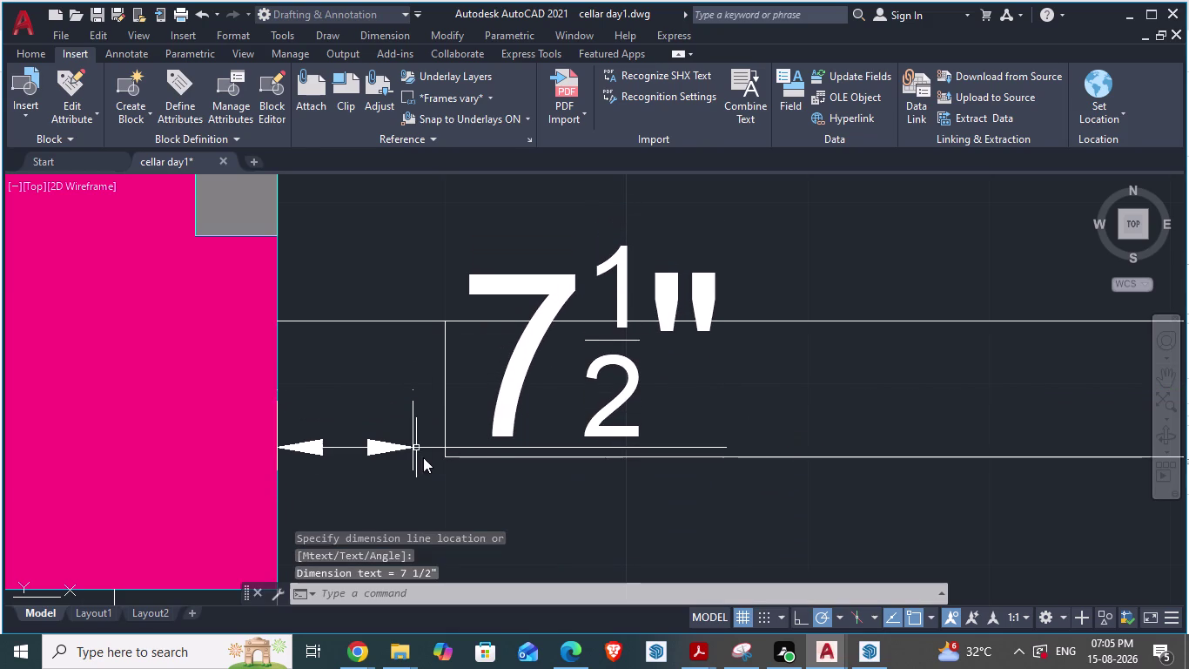
Select the handrail rectangle and start moving it with M.
key(Escape)
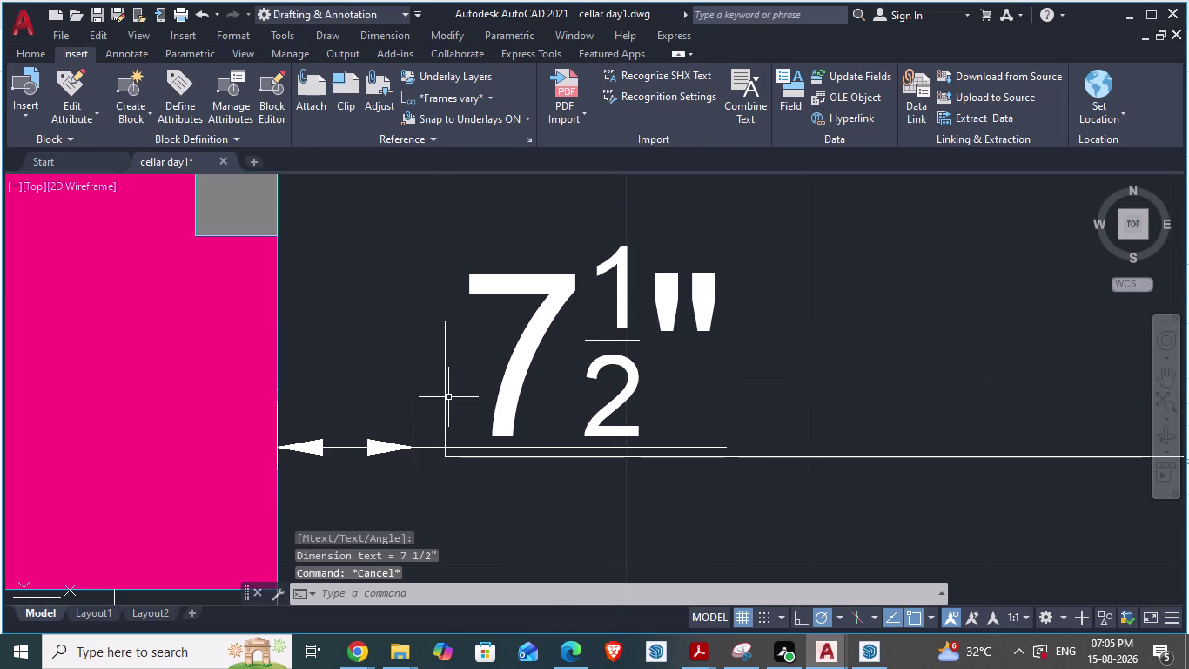
click(448, 397)
click(443, 403)
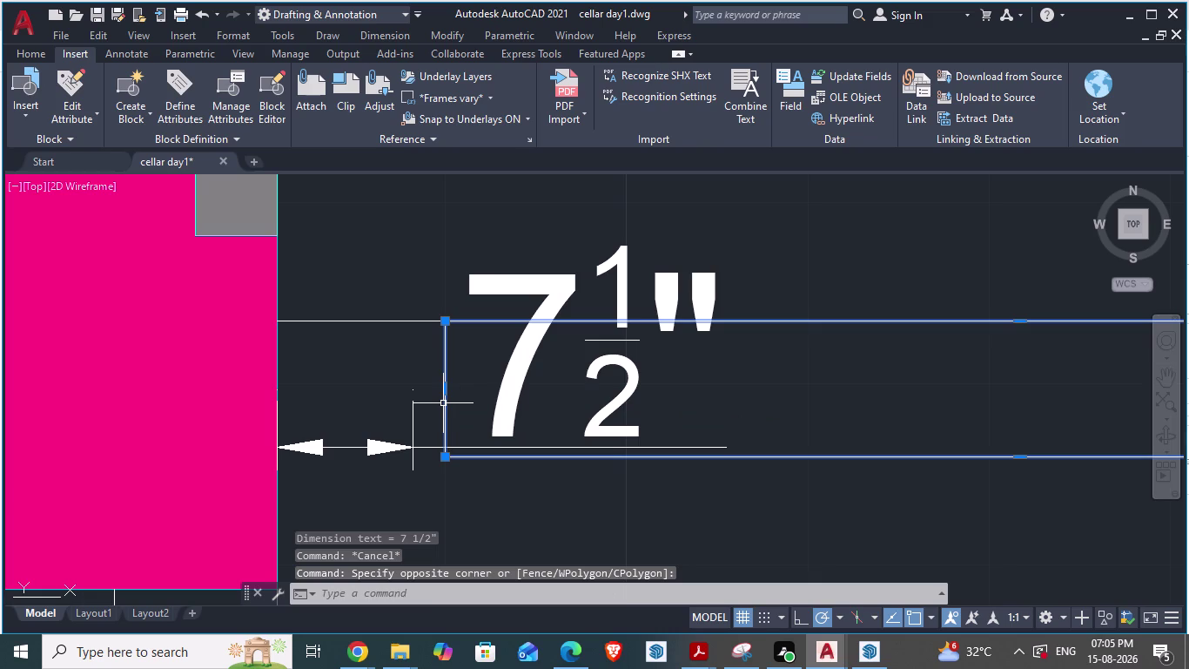
key(m)
key(Return)
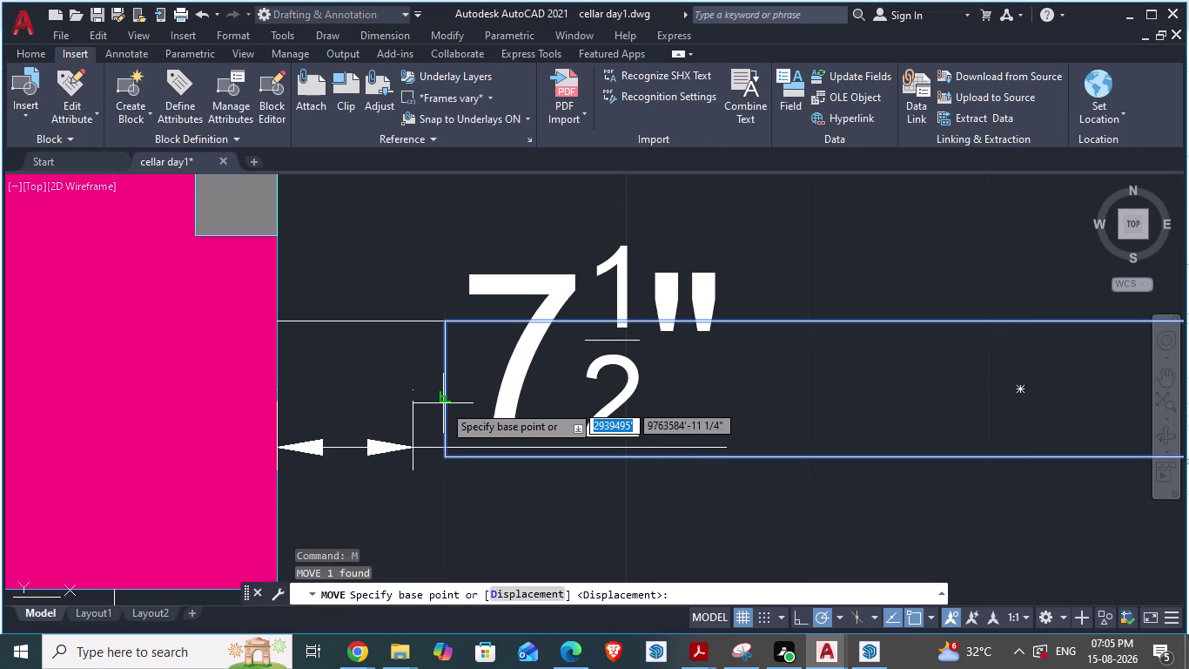
Move the handrail rectangle from its corner up to the dimension's end.
scroll(up, 3)
drag(450, 321, 372, 520)
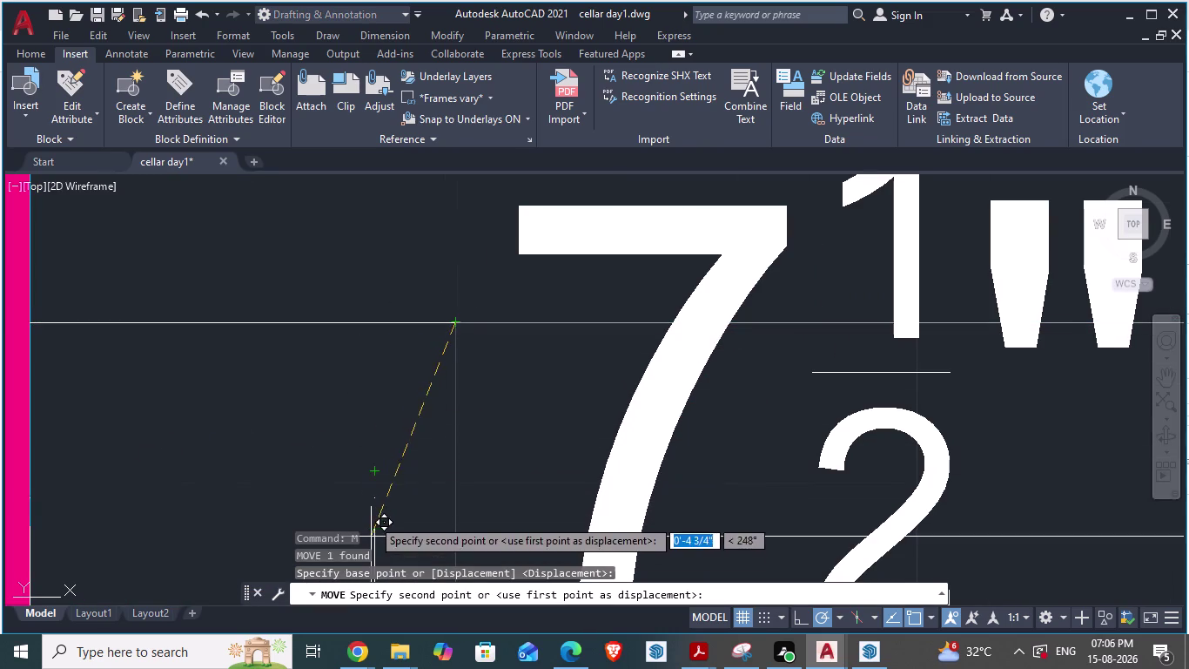
drag(372, 520, 368, 332)
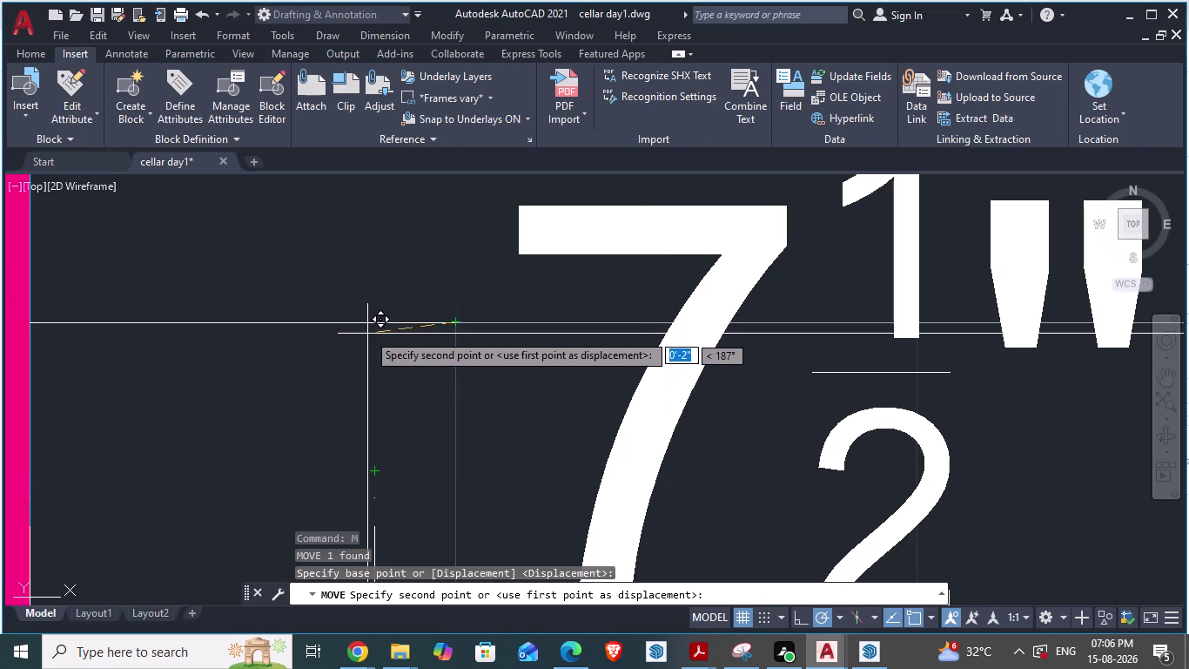
drag(367, 333, 368, 329)
click(367, 329)
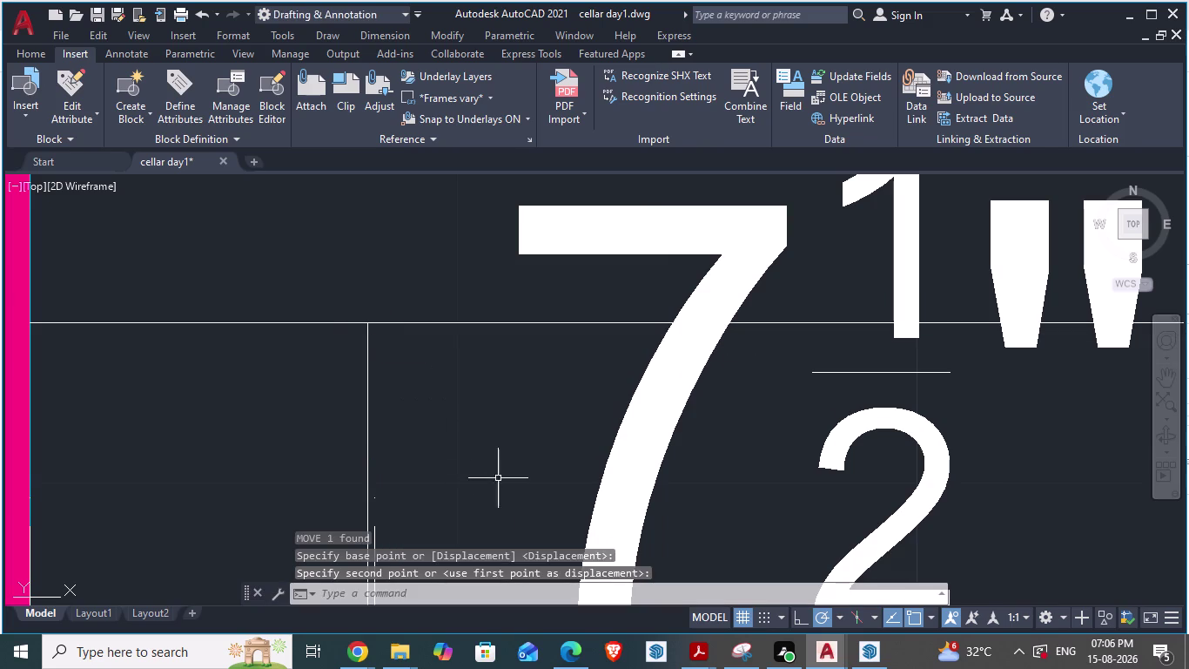
Reselect the handrail rectangle and nudge it slightly with a second move.
scroll(down, 3)
scroll(up, 3)
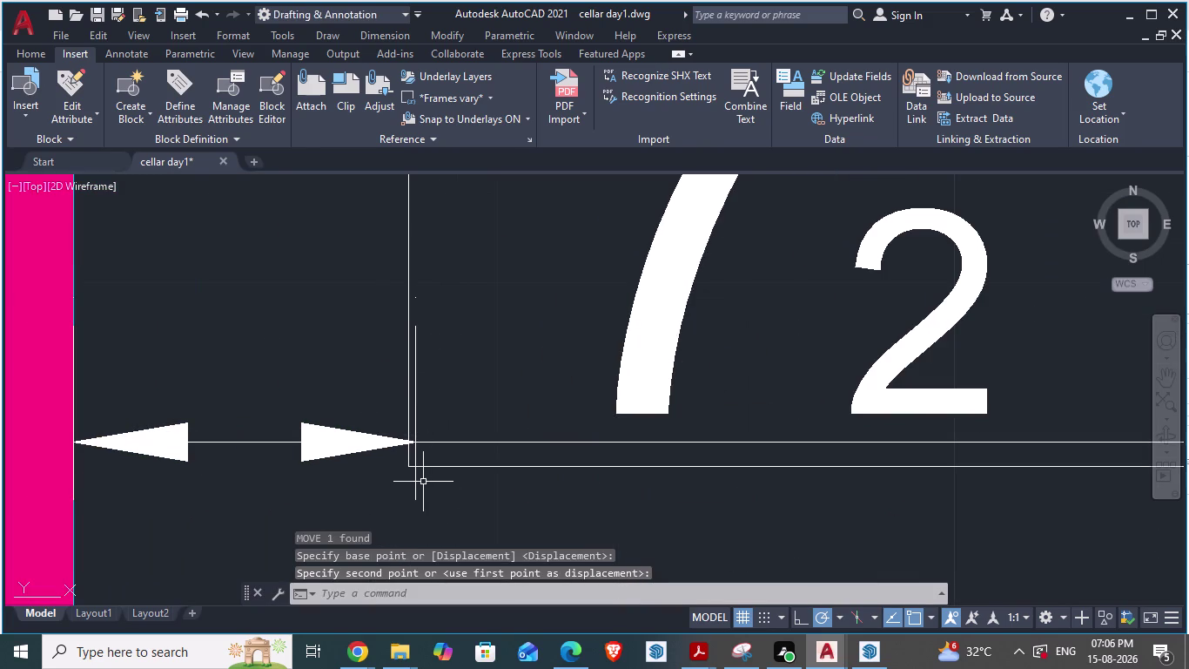
scroll(down, 3)
scroll(down, 3)
scroll(up, 3)
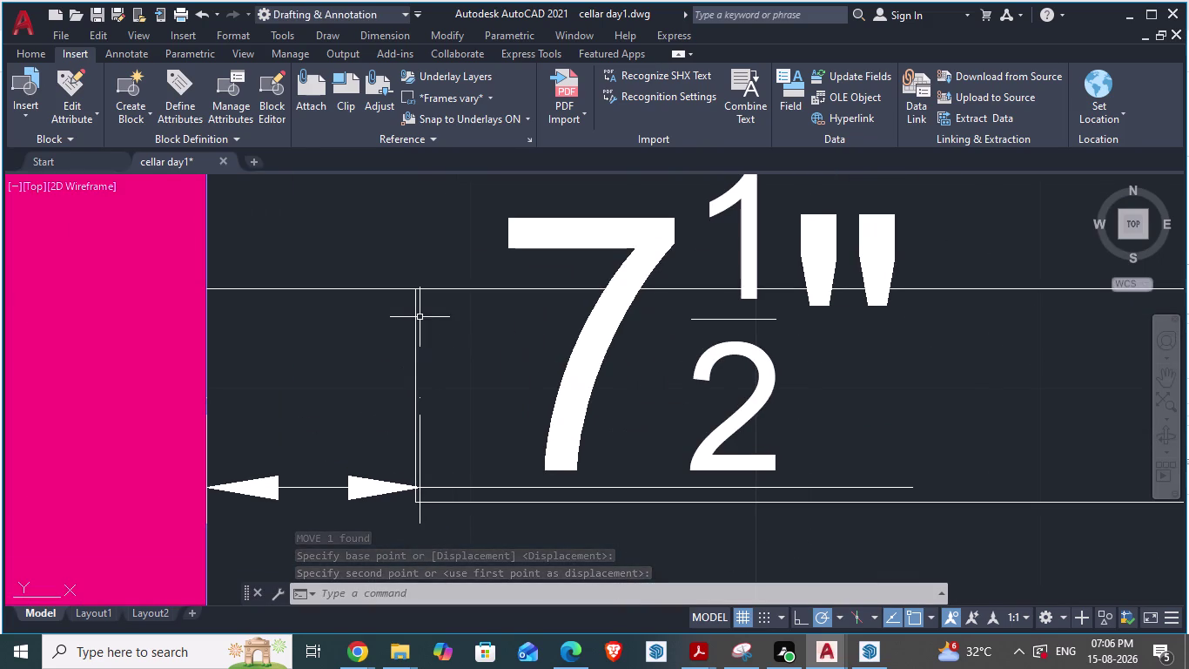
click(414, 321)
key(m)
key(Return)
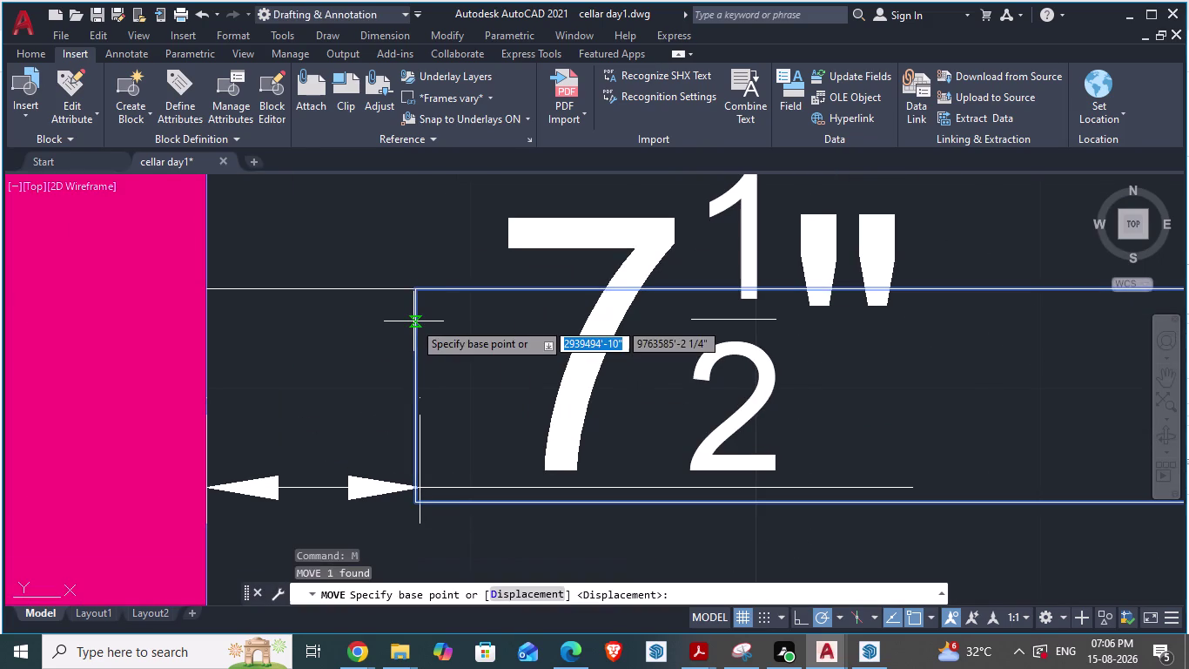
scroll(up, 3)
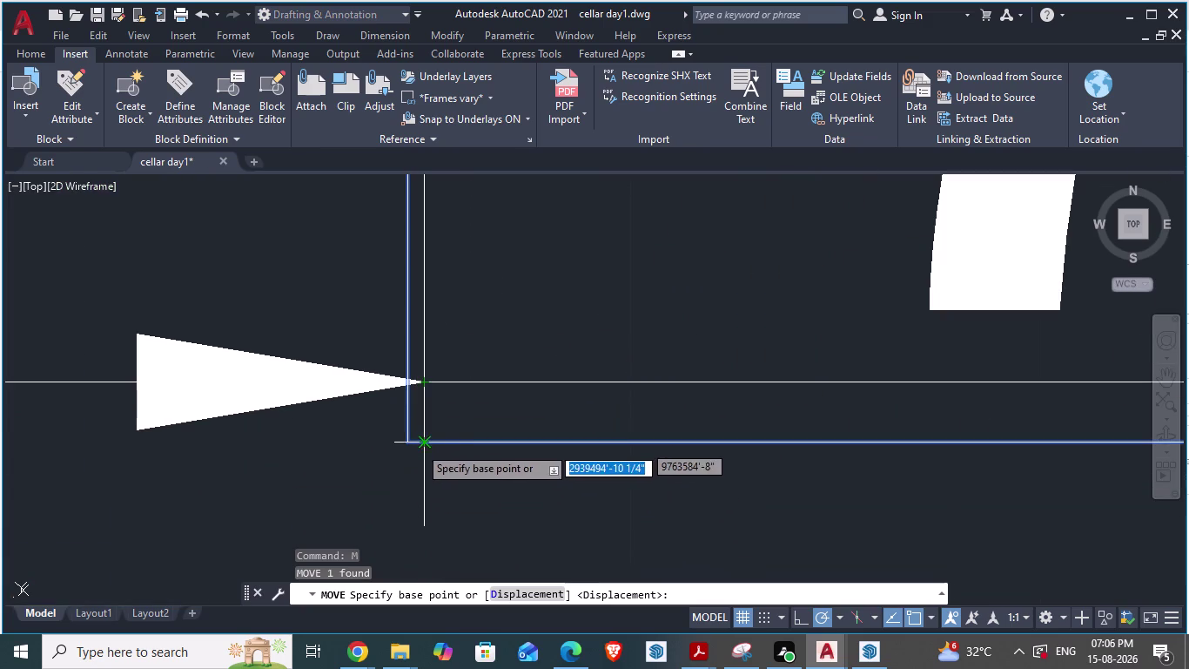
scroll(down, 3)
scroll(down, 3)
scroll(down, 3)
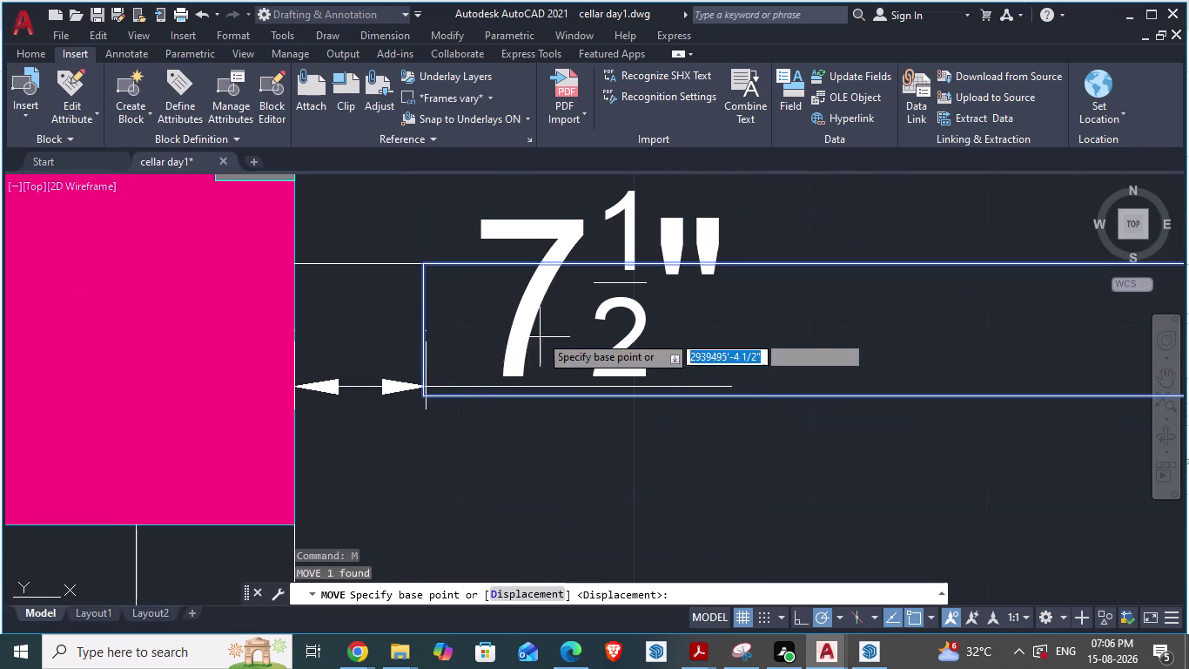
scroll(up, 3)
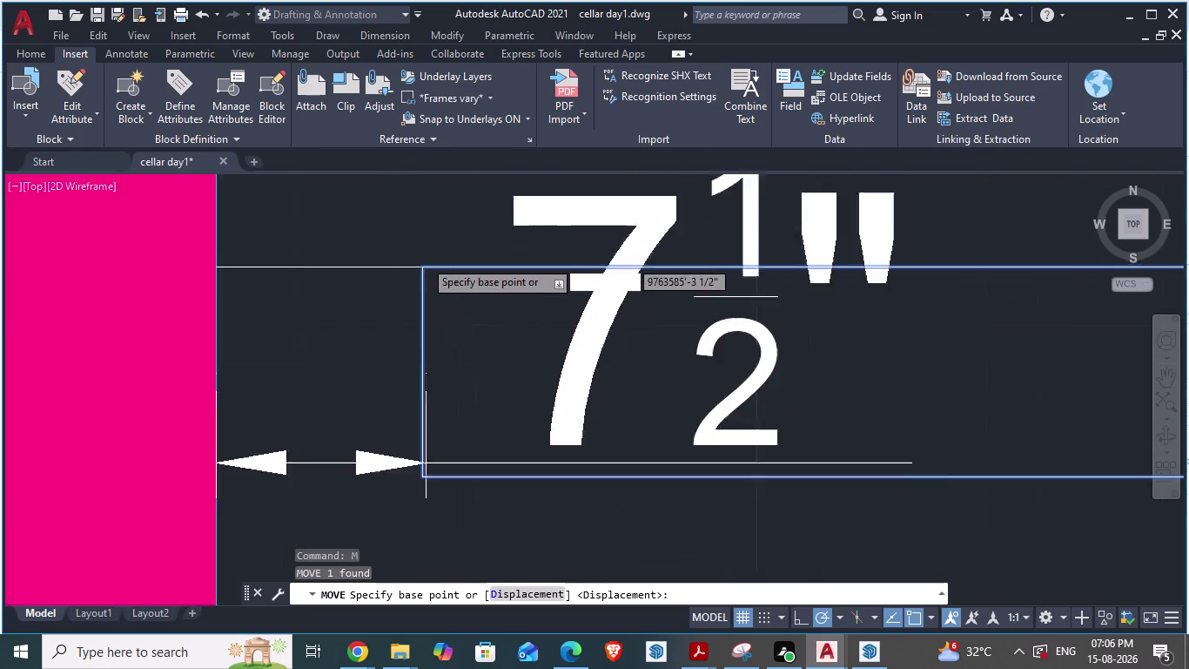
click(421, 273)
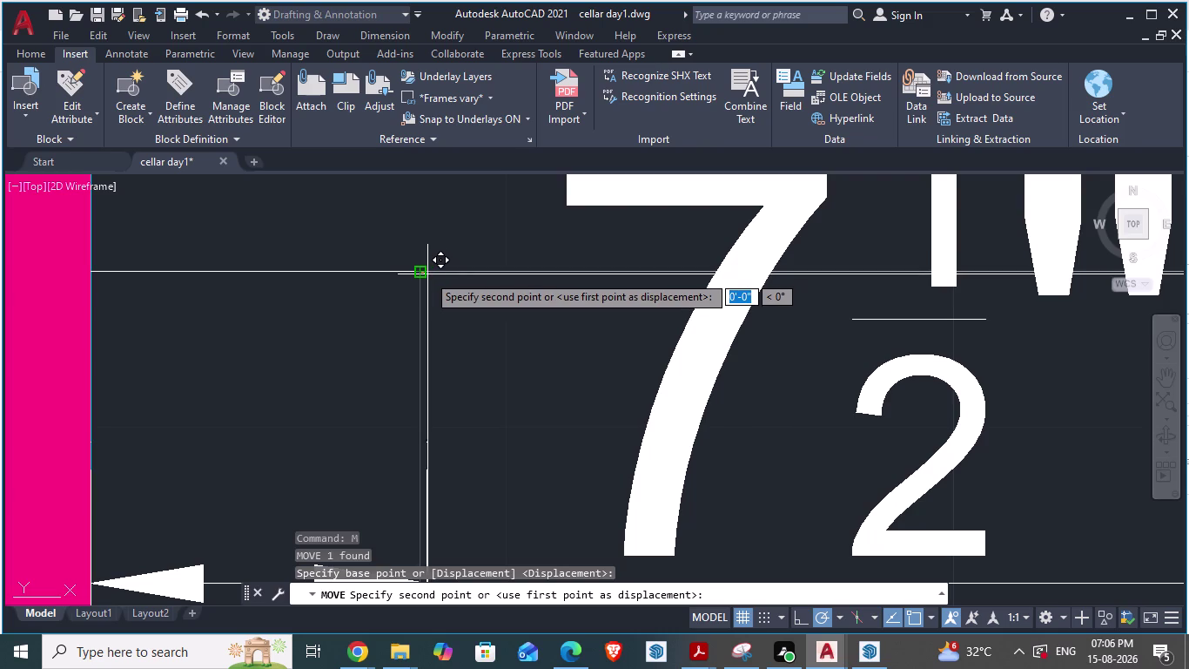
click(426, 275)
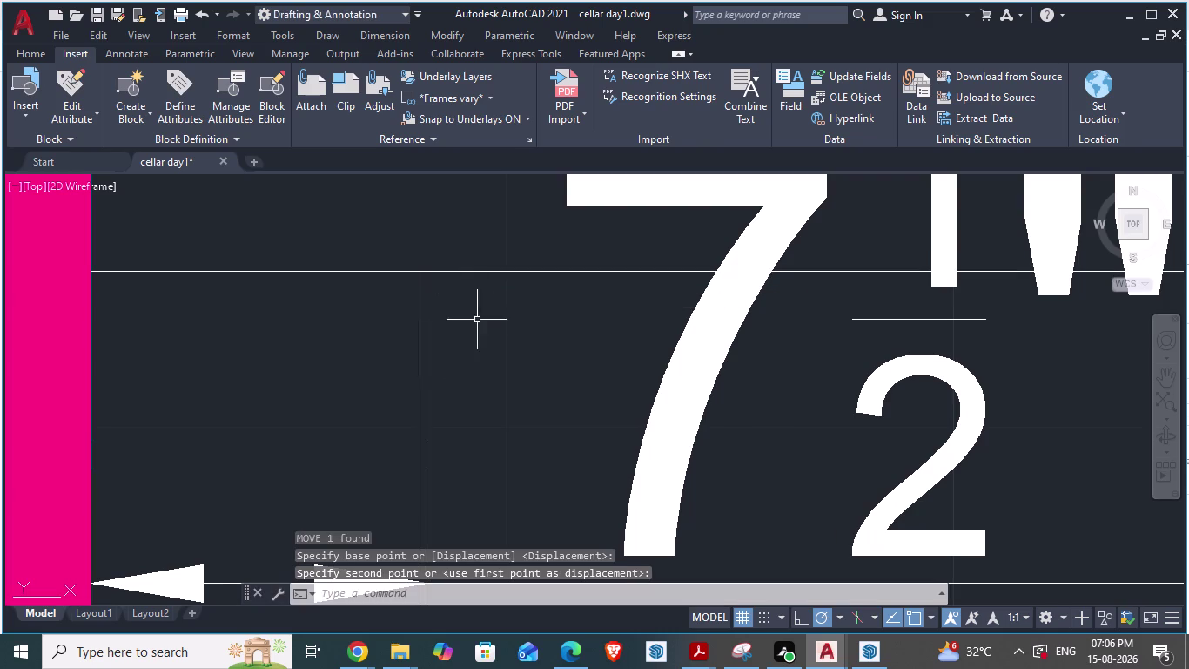
Start and cancel several further move attempts, clearing the selection each time.
scroll(down, 3)
scroll(up, 3)
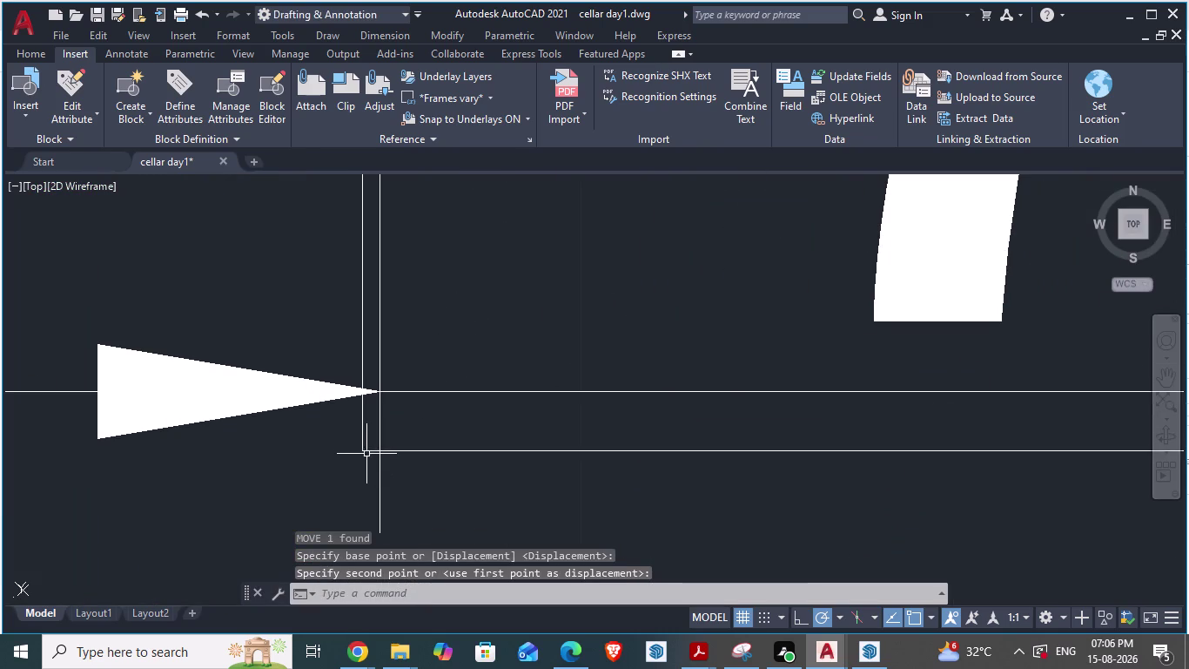
key(m)
key(Return)
key(Escape)
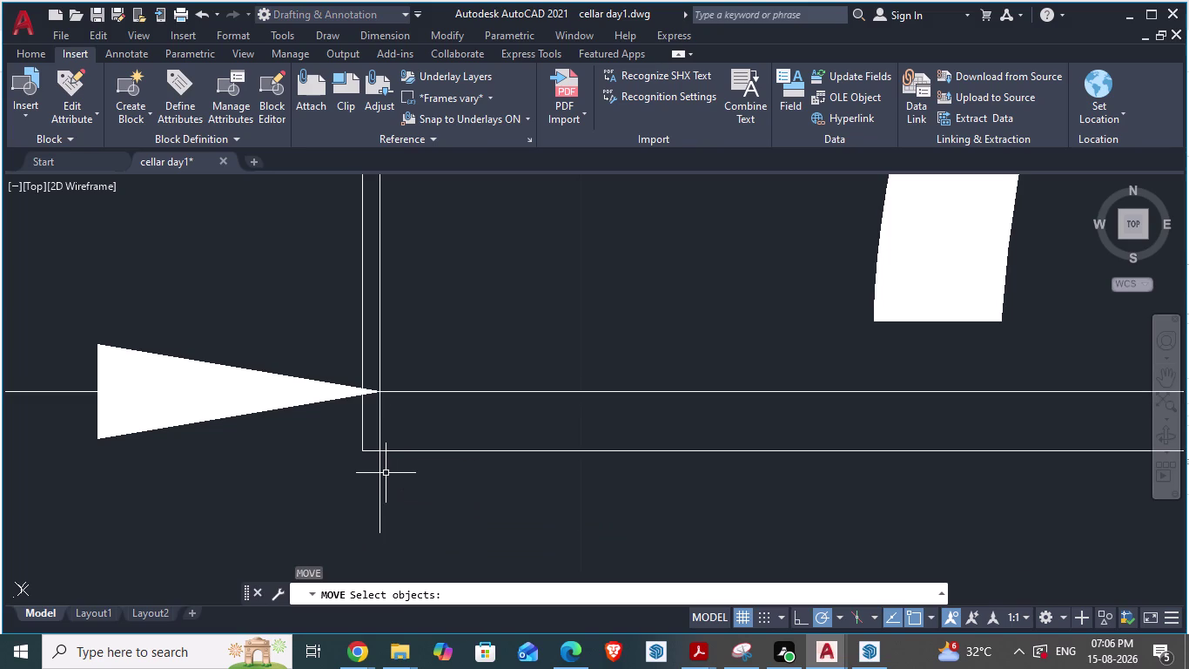
key(m)
key(Return)
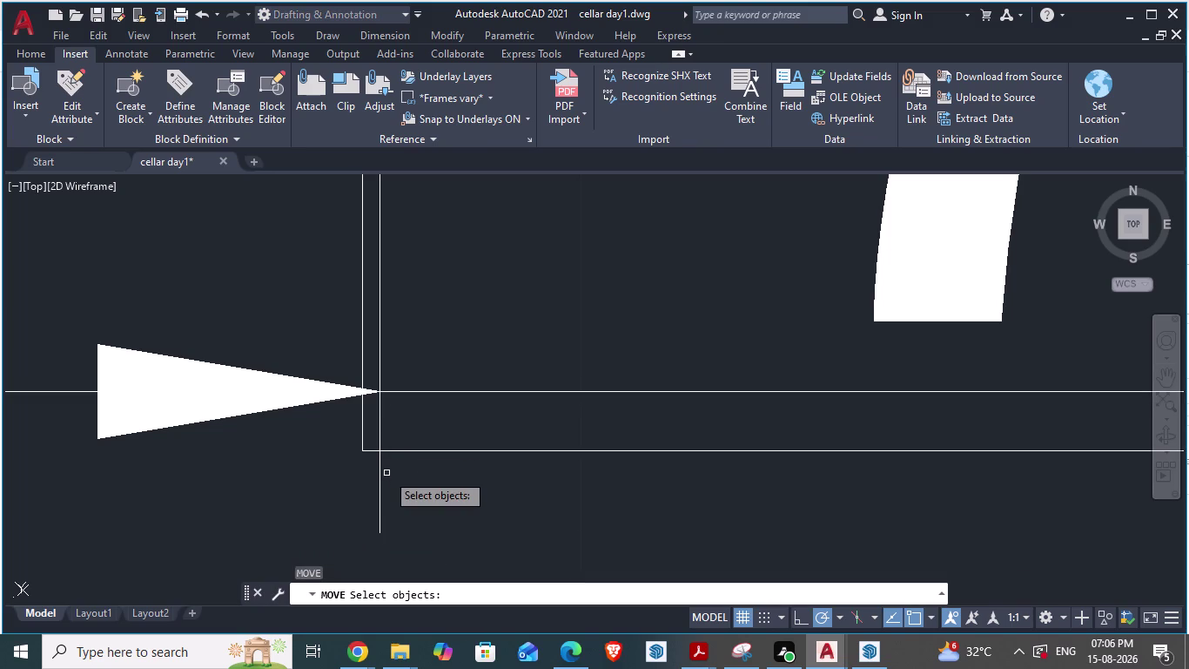
key(Escape)
key(Escape)
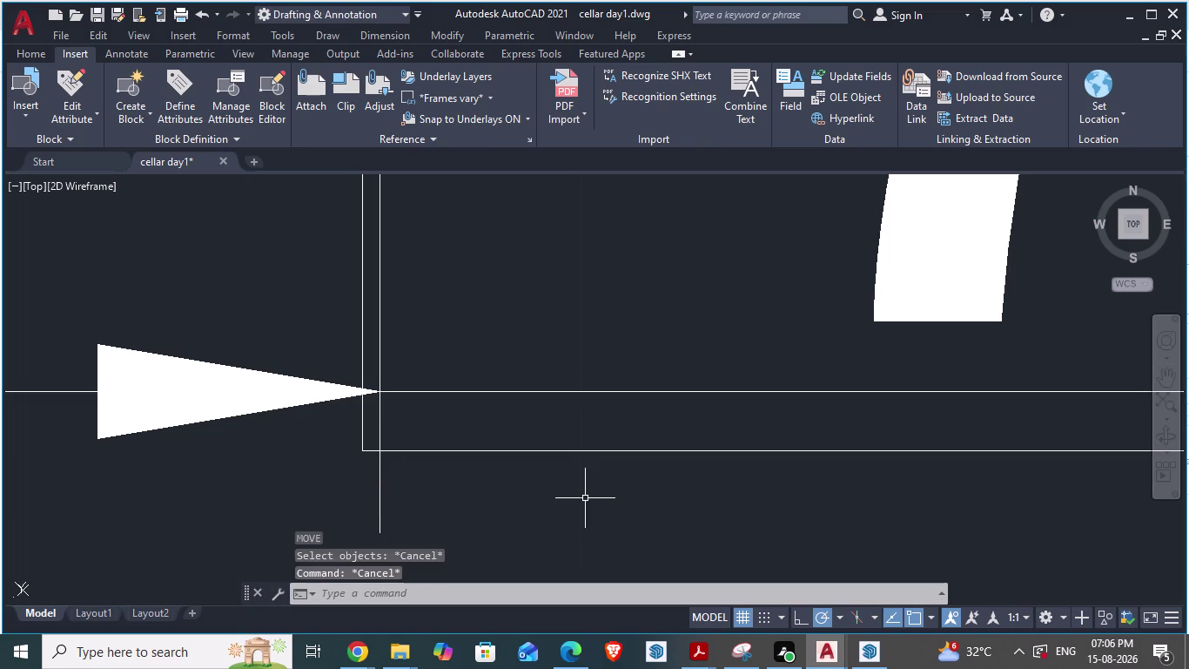
key(Escape)
key(m)
key(Return)
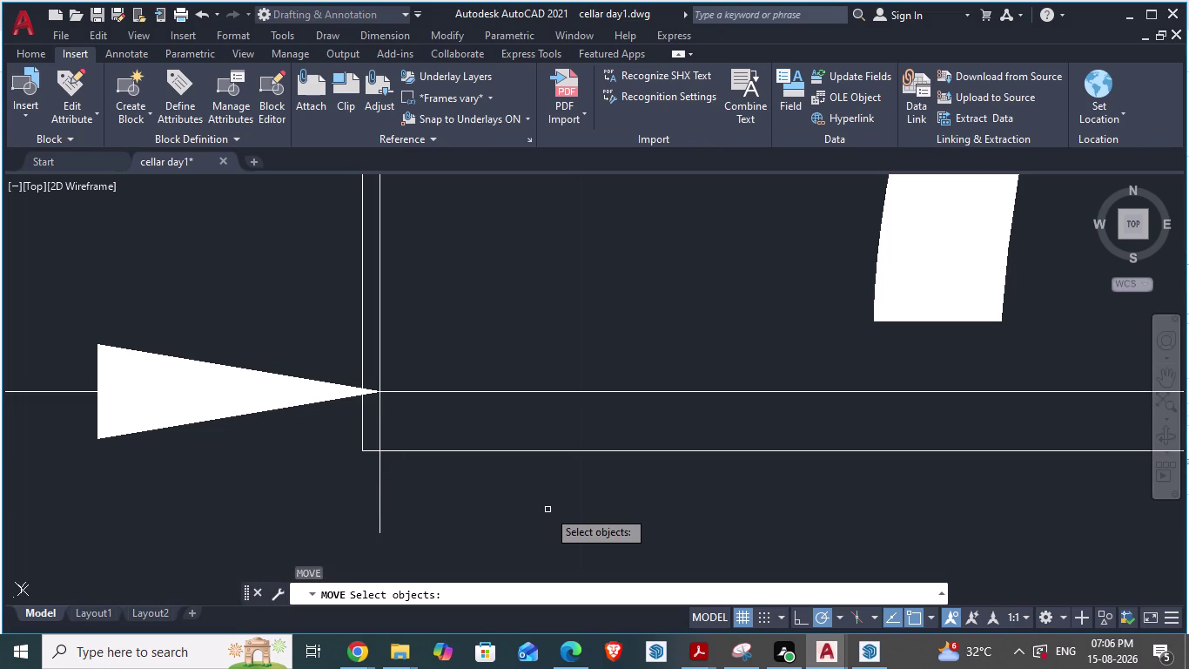
click(363, 449)
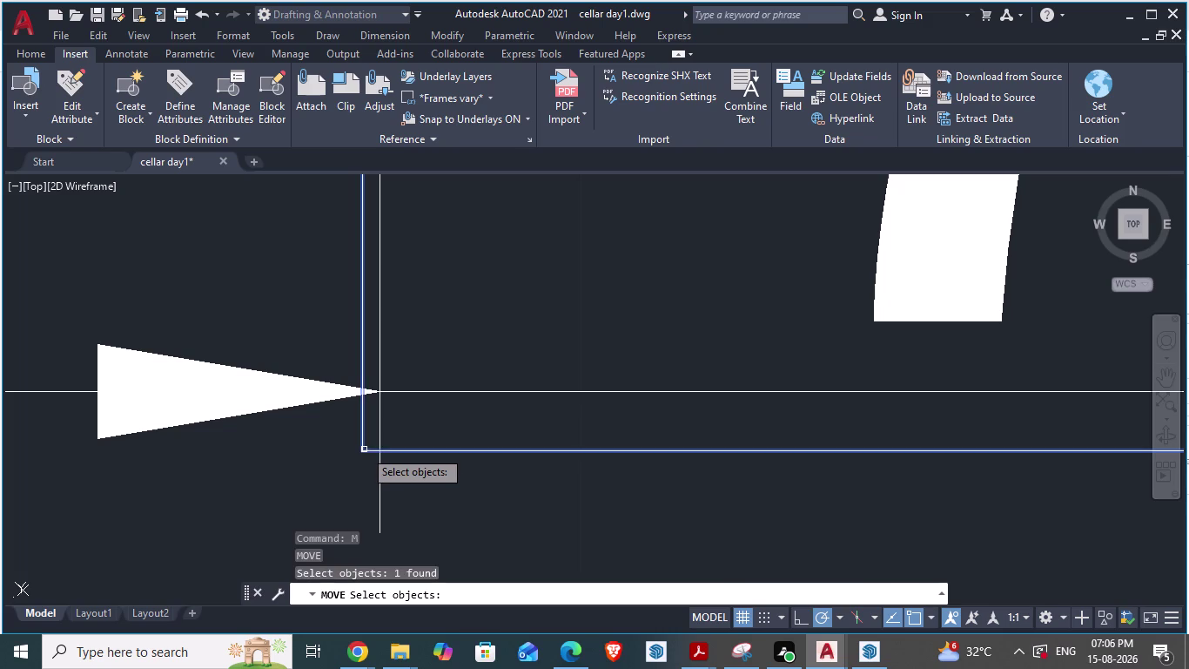
key(Escape)
key(Escape)
key(Escape)
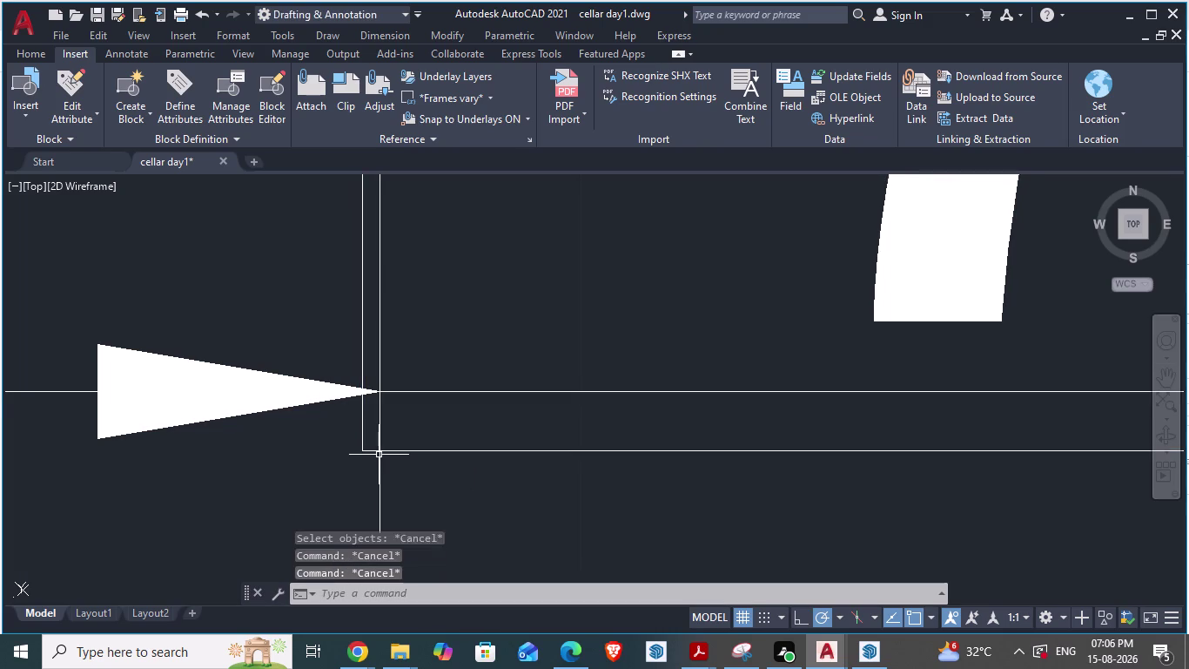
key(Escape)
key(Escape)
click(194, 545)
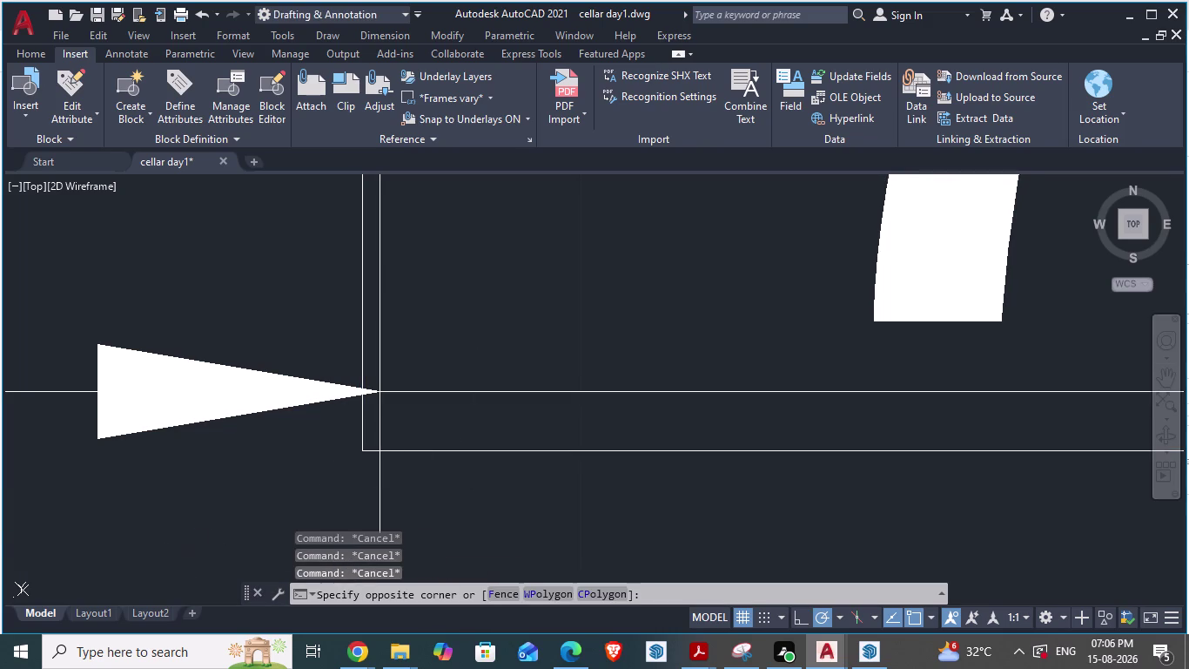
key(m)
key(Return)
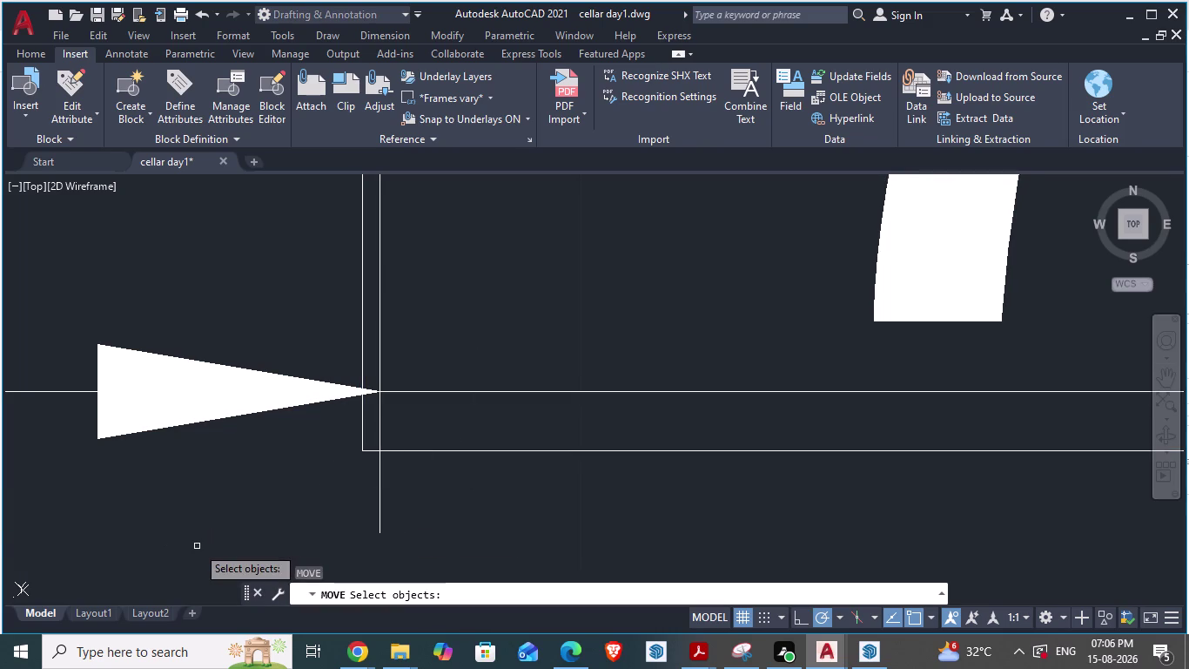
key(Escape)
key(Escape)
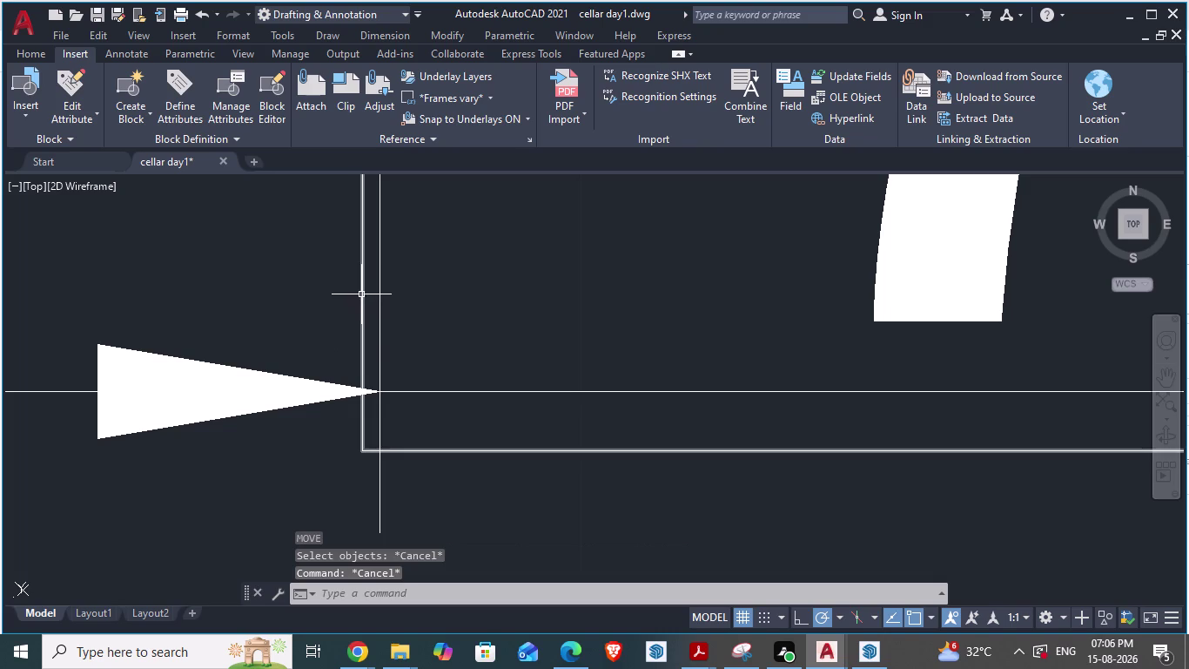
Move the vertical handrail line so its lower end meets the adjacent line's endpoint.
click(361, 295)
key(m)
key(Return)
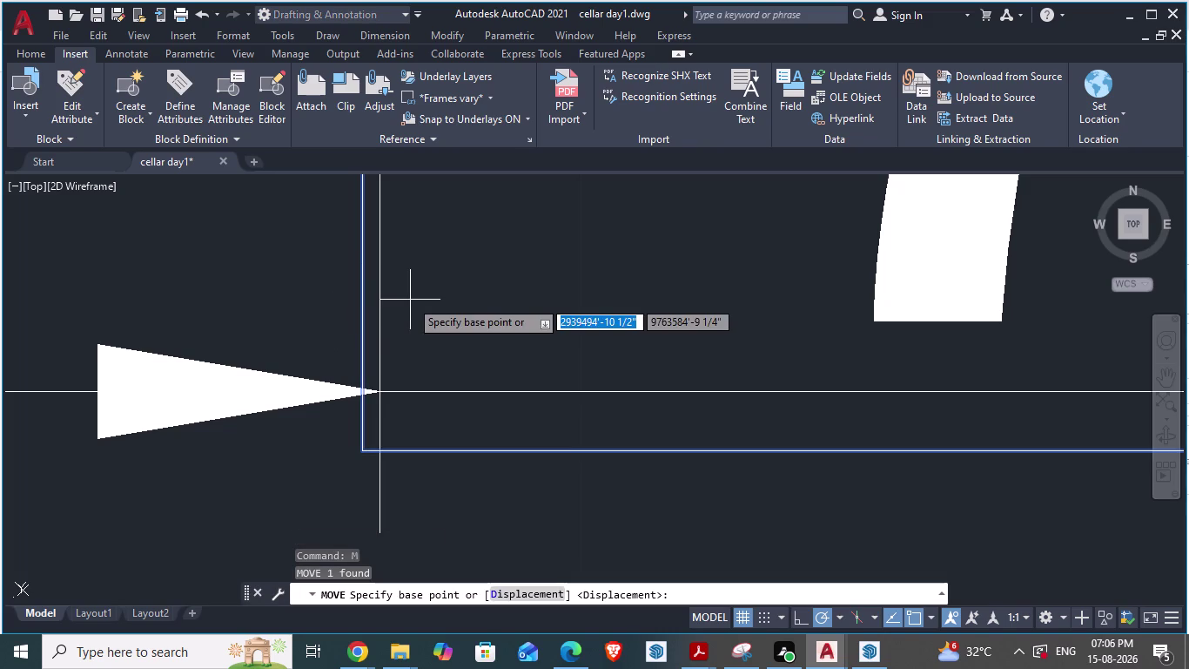
scroll(up, 3)
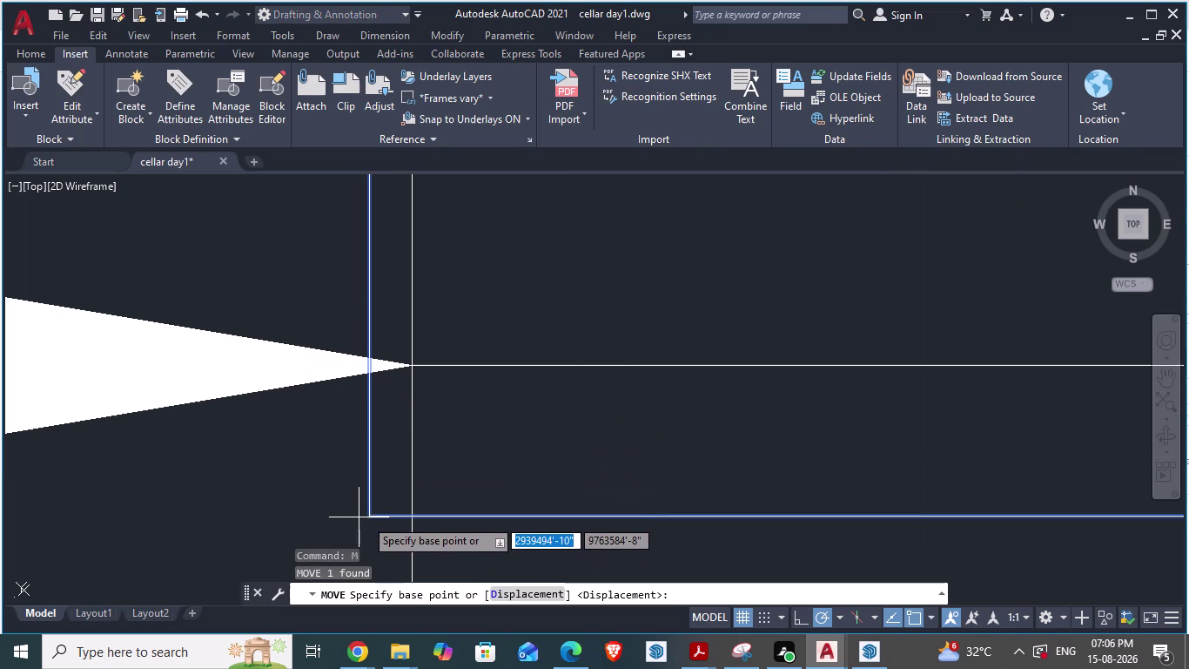
drag(375, 518, 406, 518)
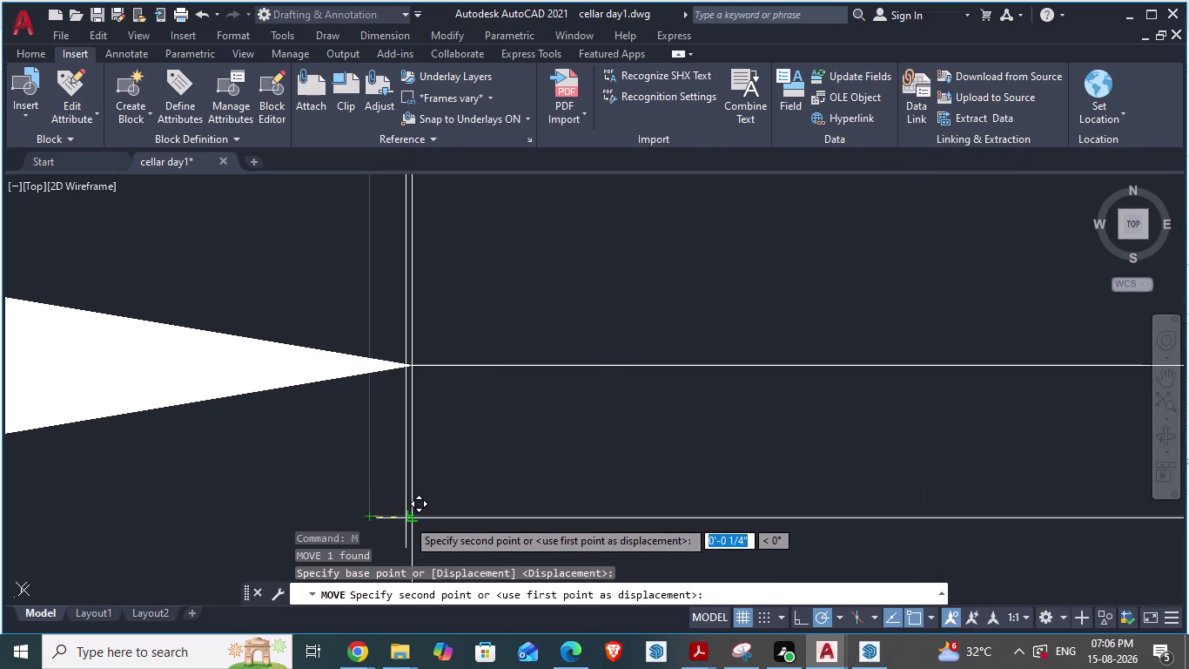
drag(406, 518, 417, 518)
click(417, 519)
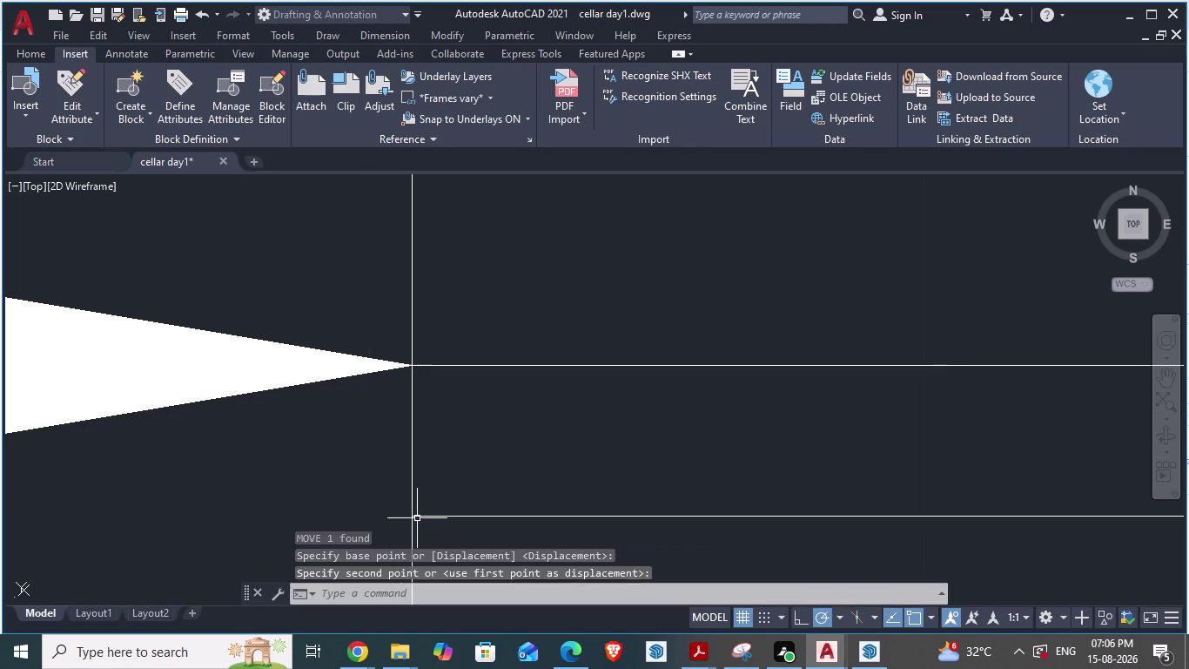
scroll(down, 3)
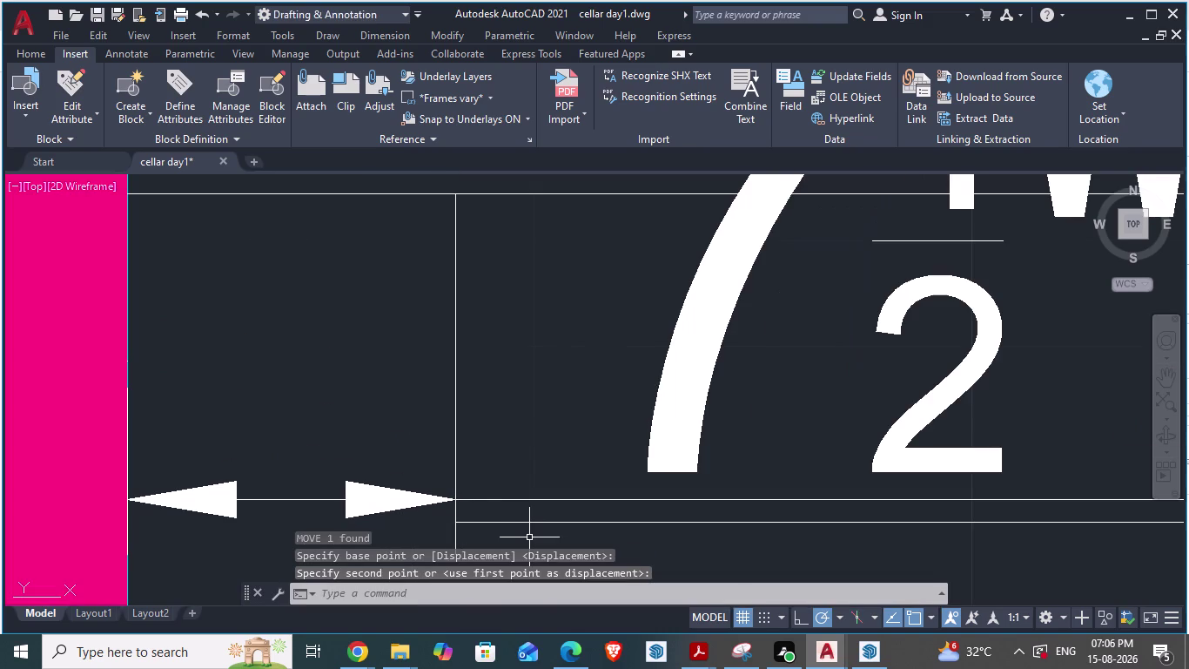
Select the 7½" dimension after a few missed selection windows and delete it.
key(Escape)
click(361, 501)
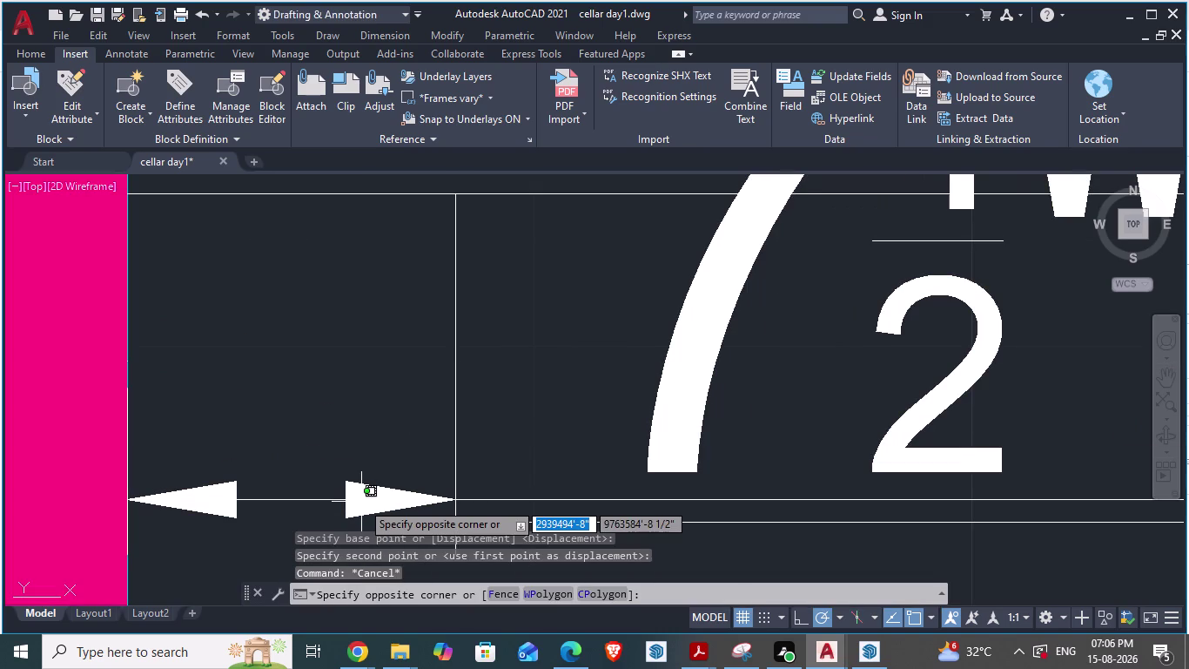
key(Delete)
key(Escape)
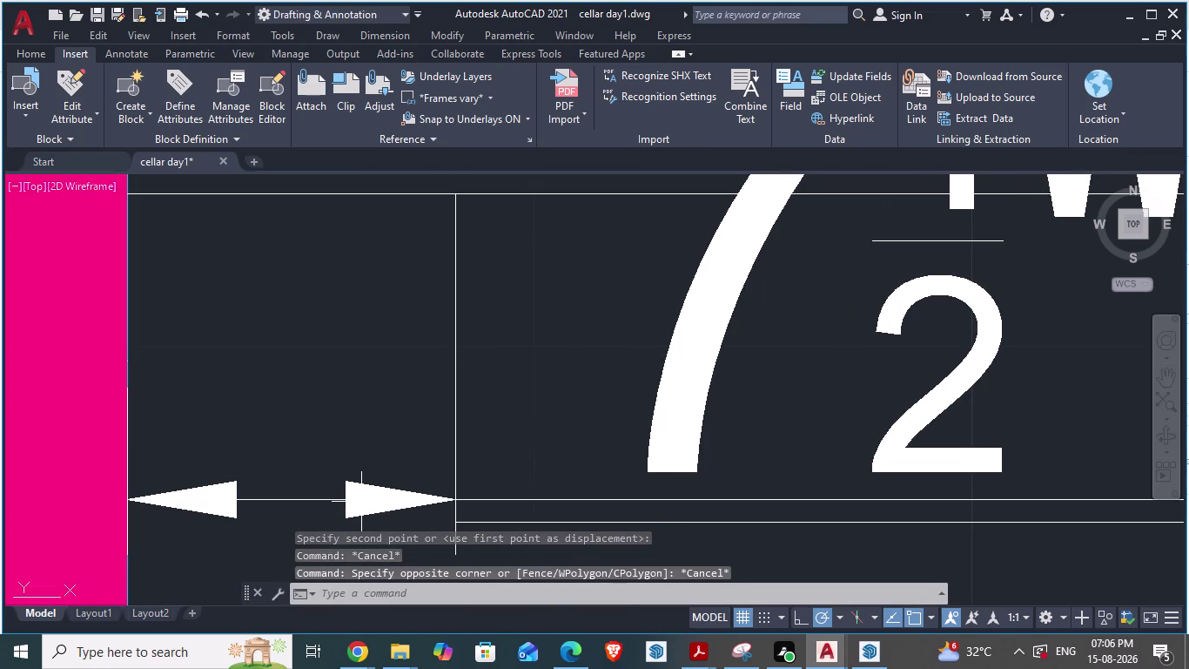
click(178, 503)
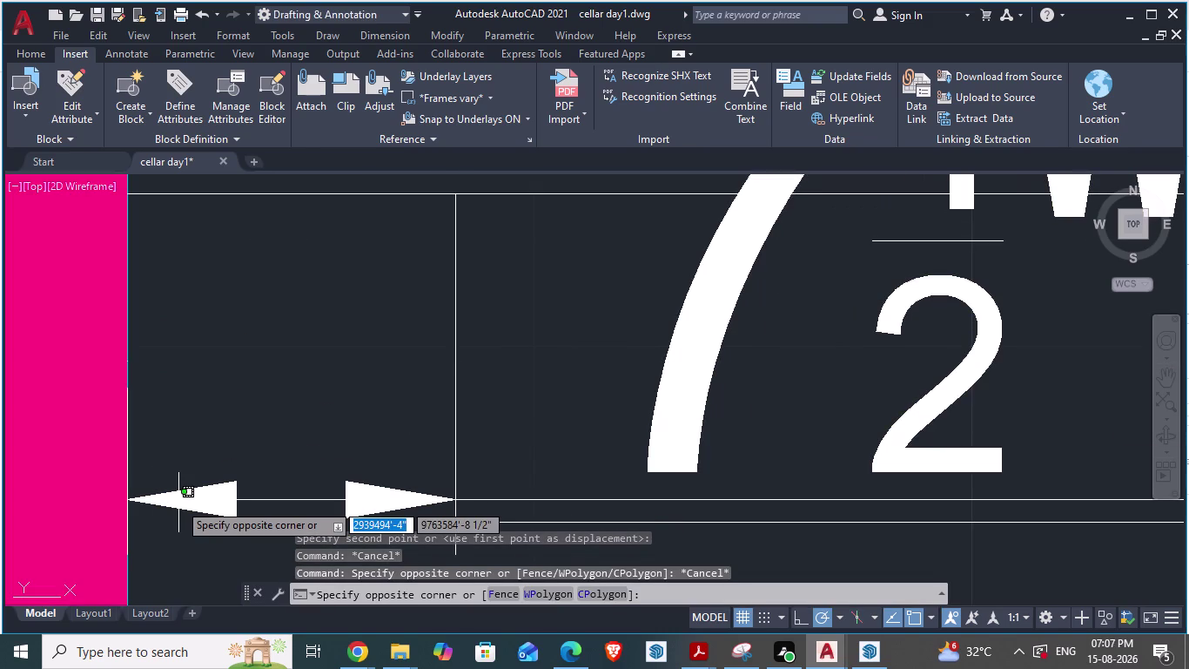
key(Escape)
key(Escape)
click(200, 503)
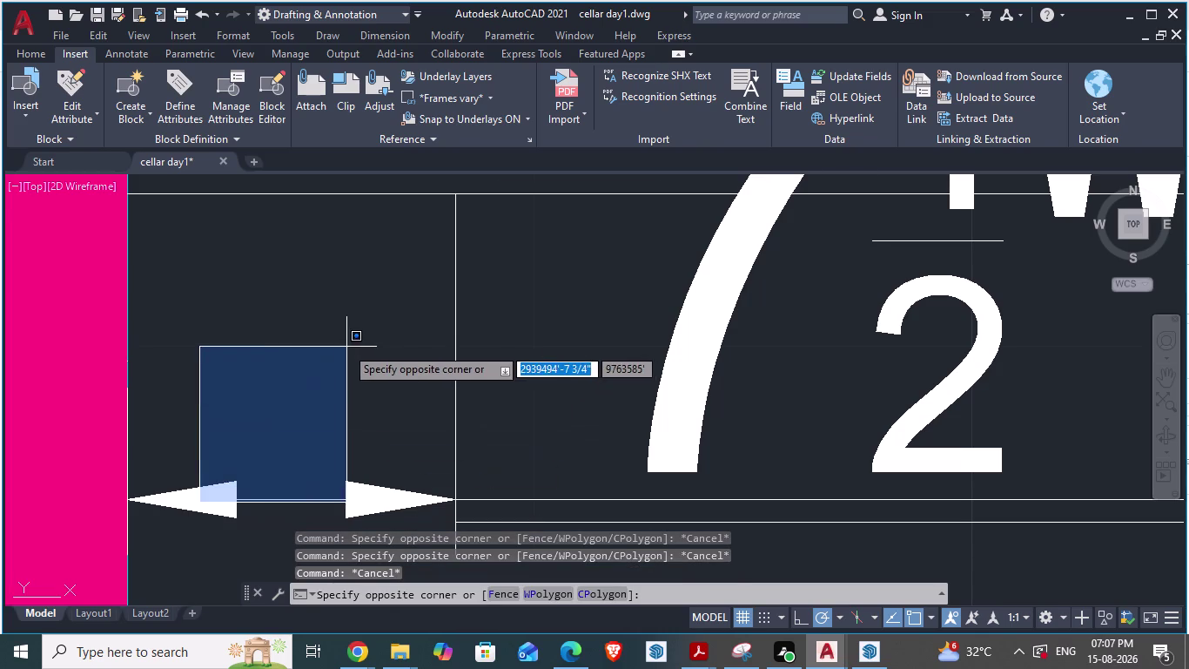
scroll(down, 3)
key(Escape)
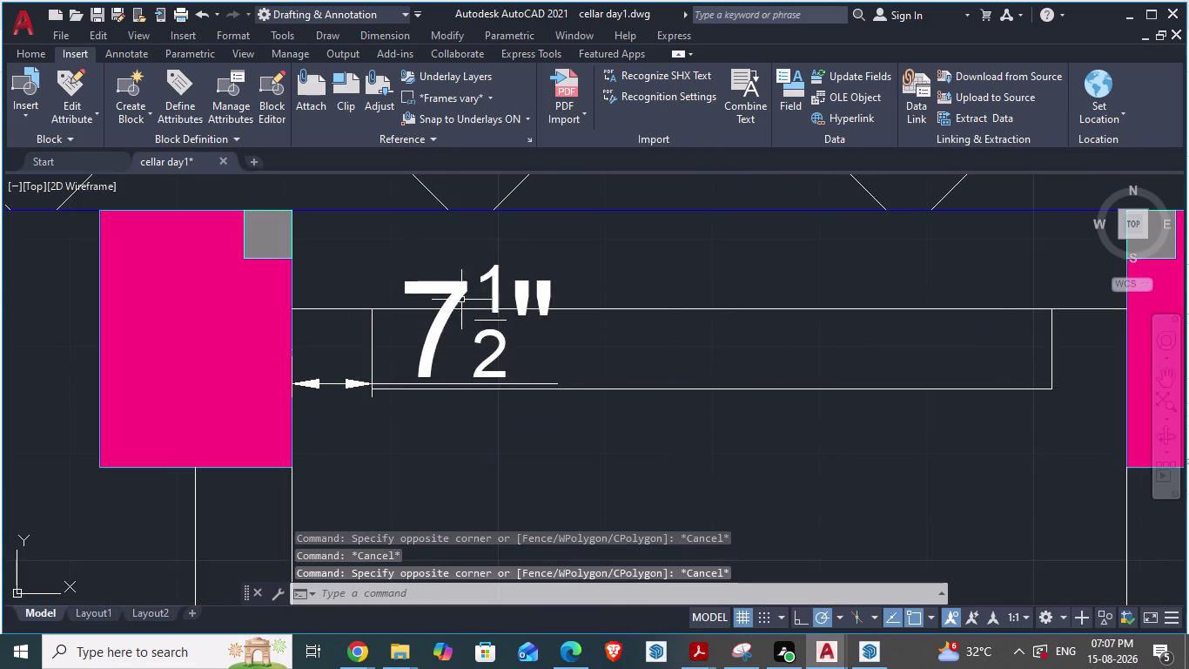
click(449, 294)
key(Delete)
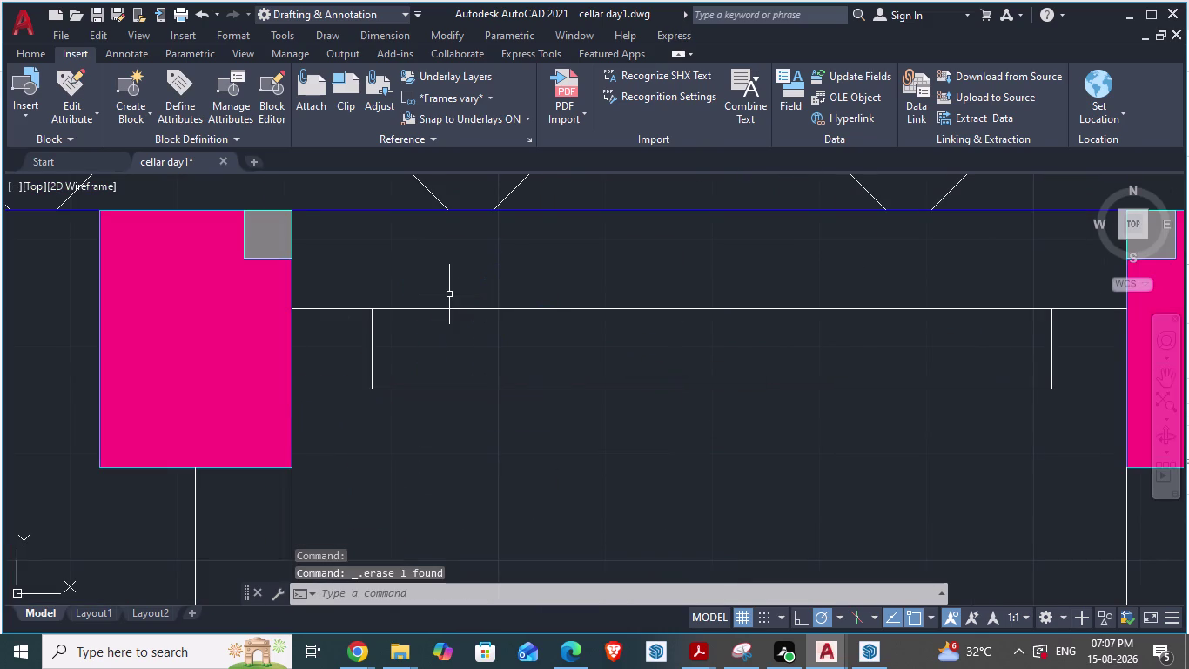
scroll(down, 3)
key(Escape)
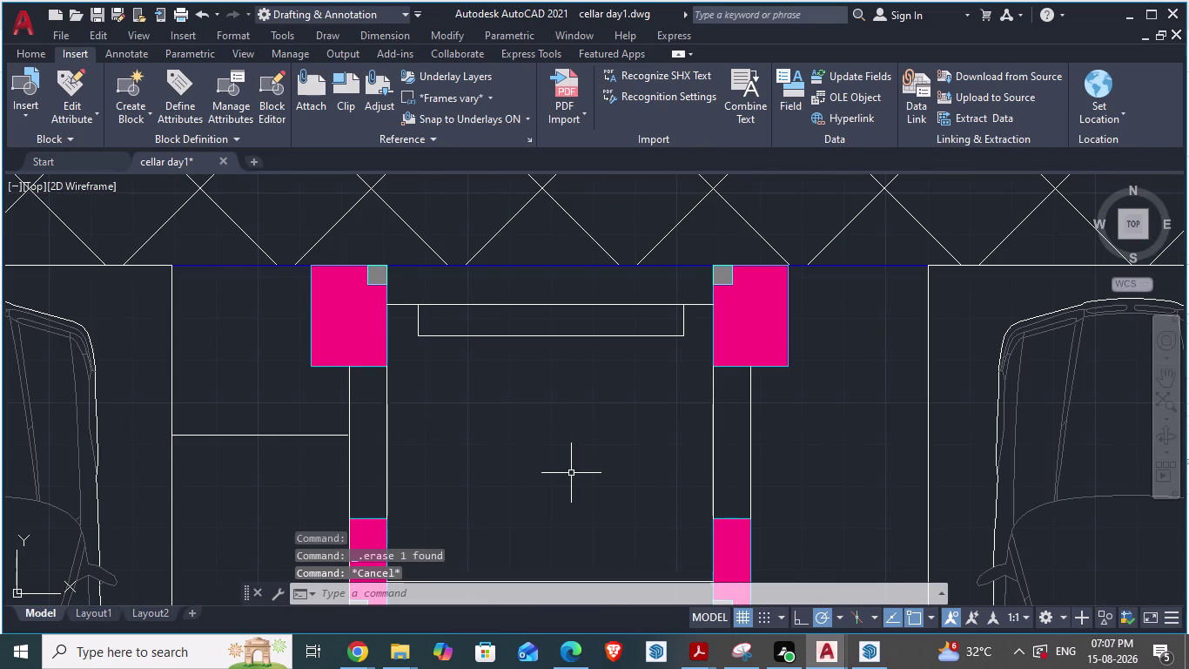
key(alt+Tab)
scroll(down, 3)
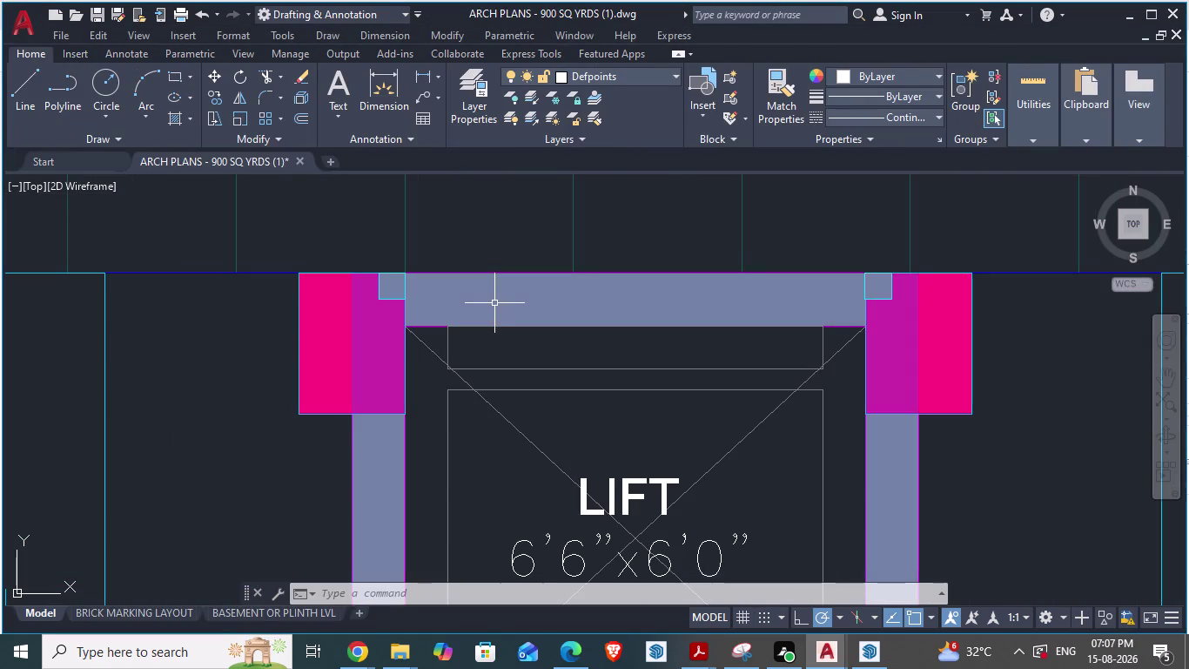
scroll(up, 3)
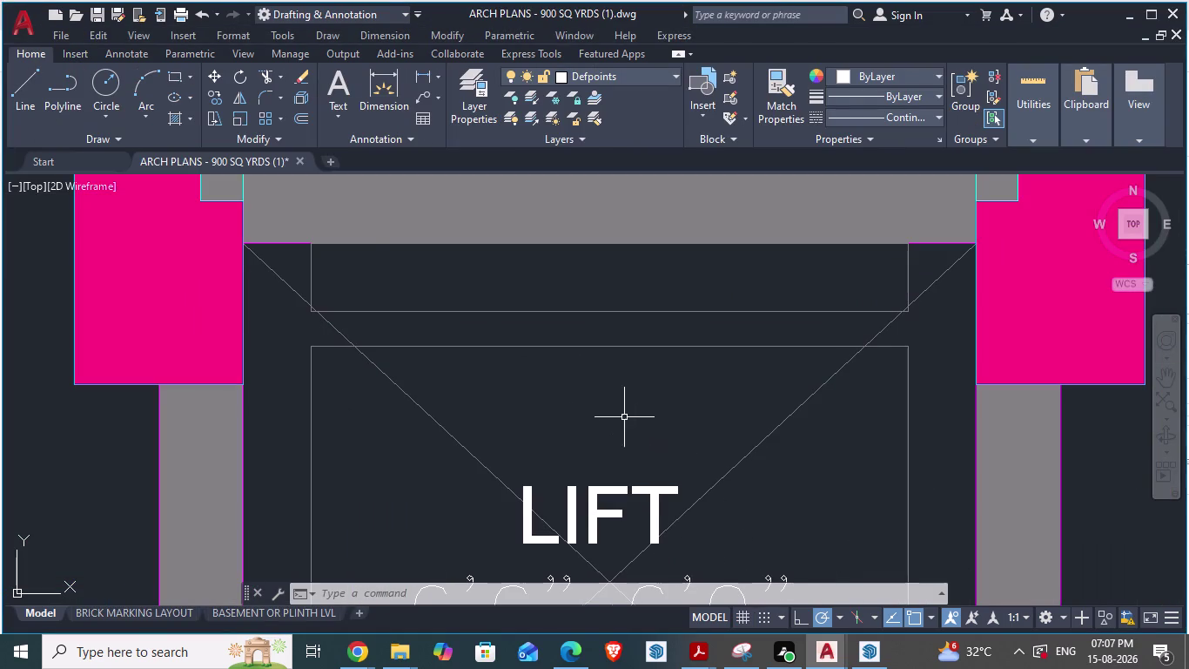
scroll(down, 3)
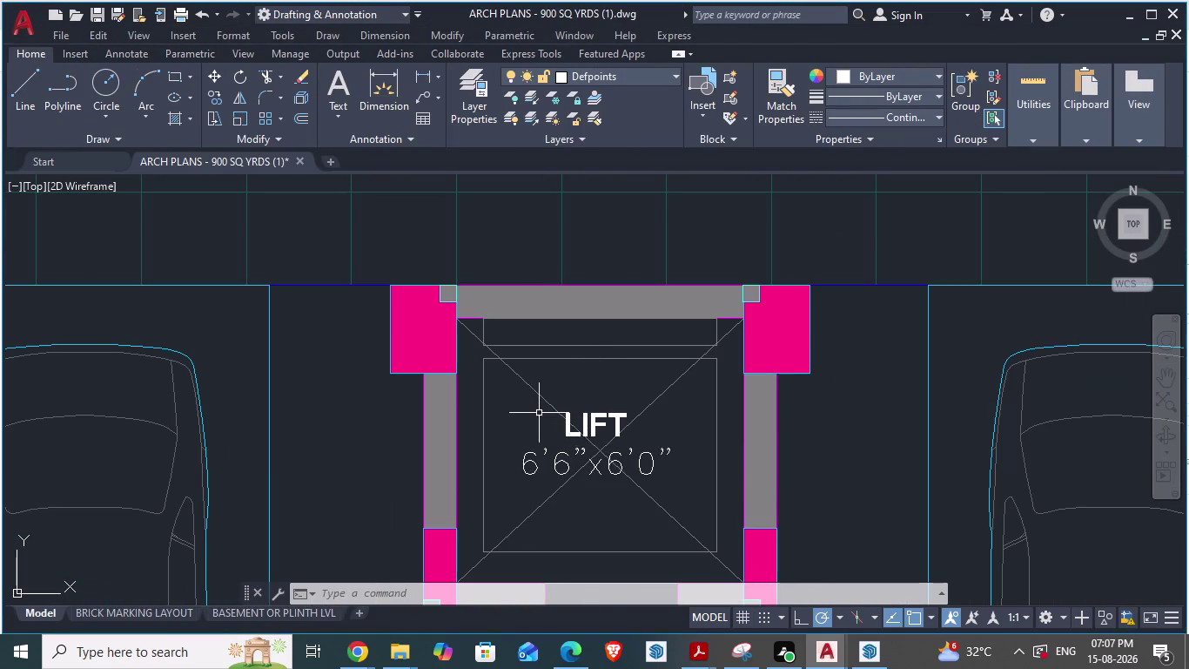
scroll(up, 3)
text(d)
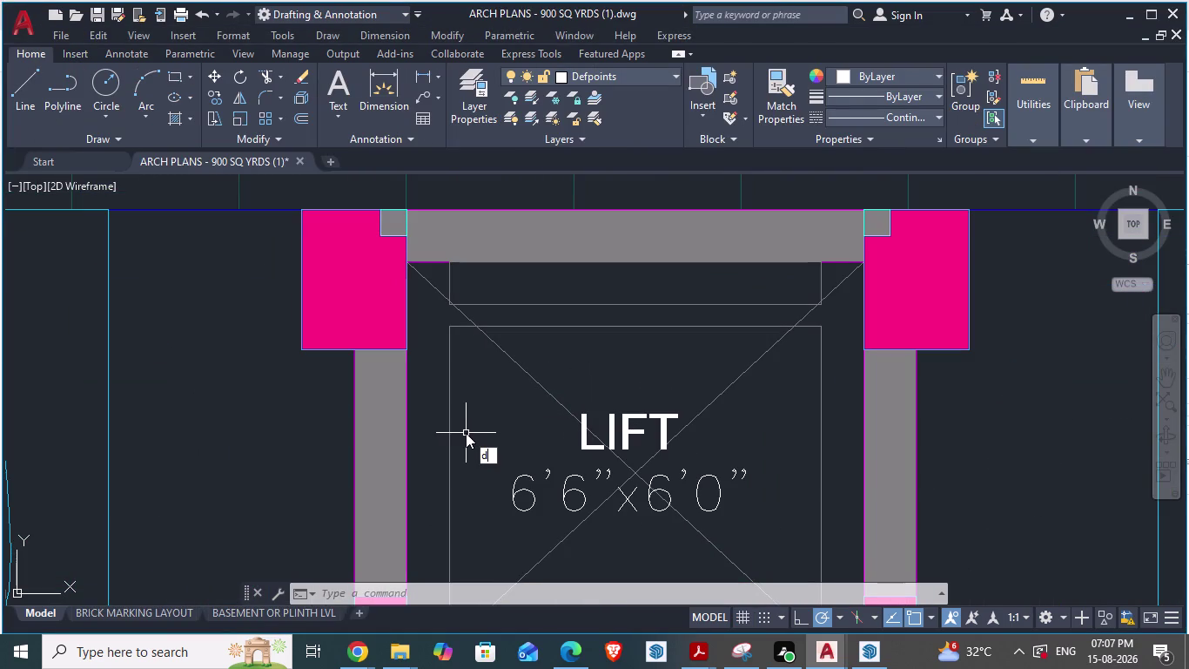
text(a)
key(Return)
scroll(up, 3)
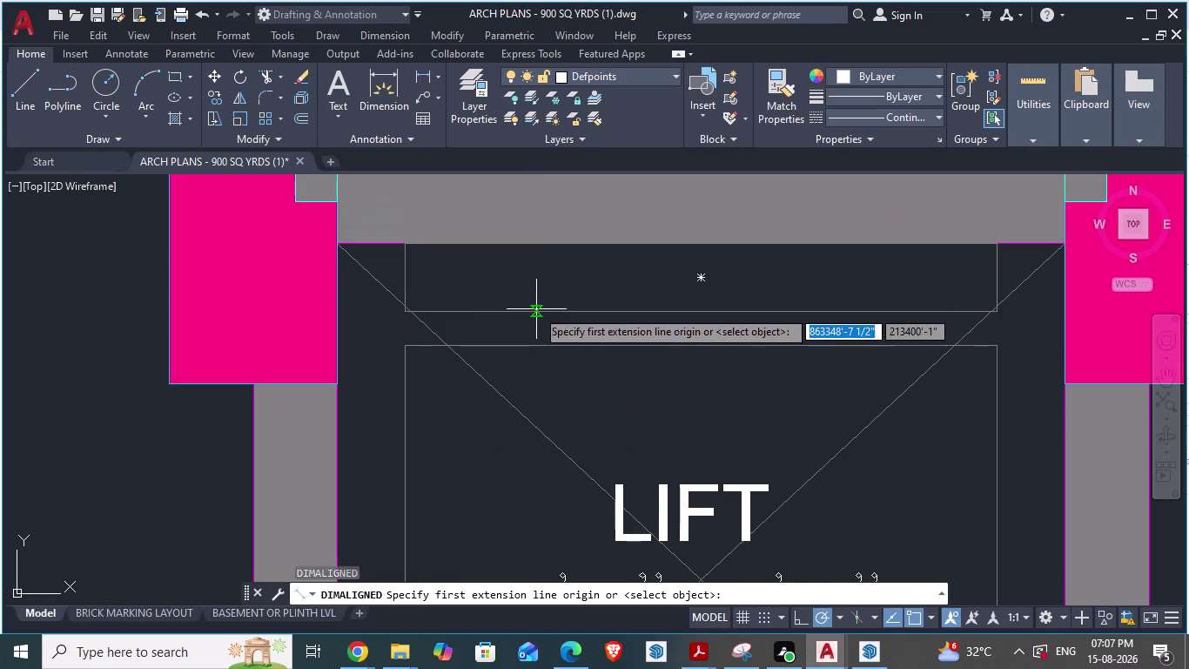
click(537, 309)
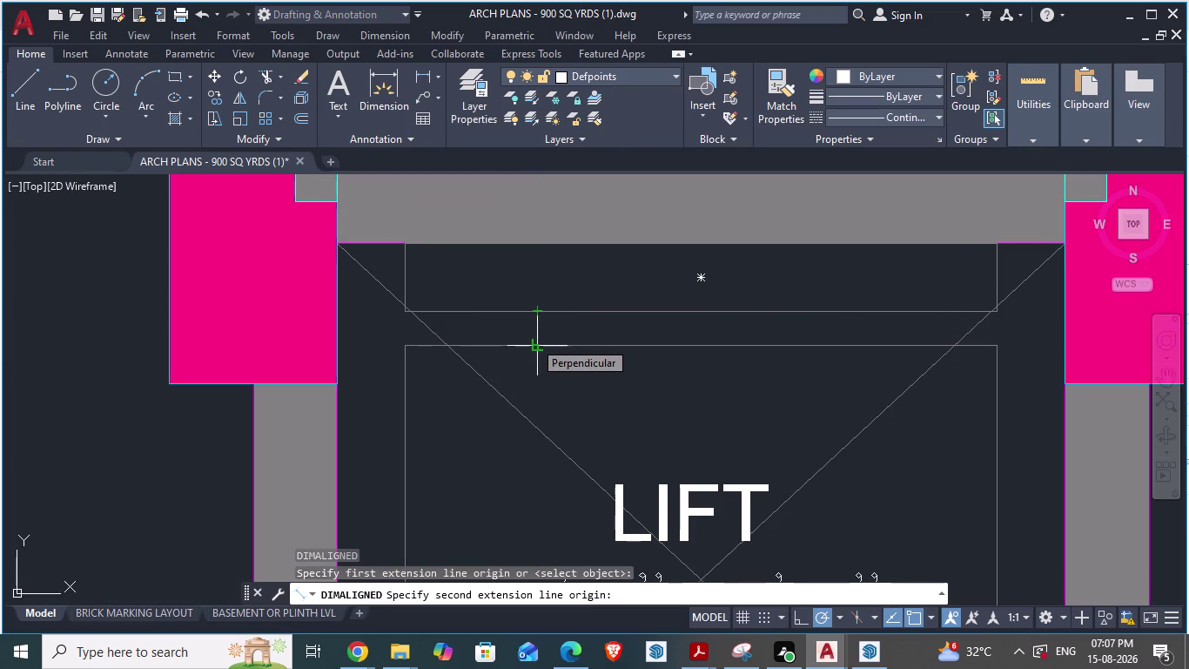
key(Escape)
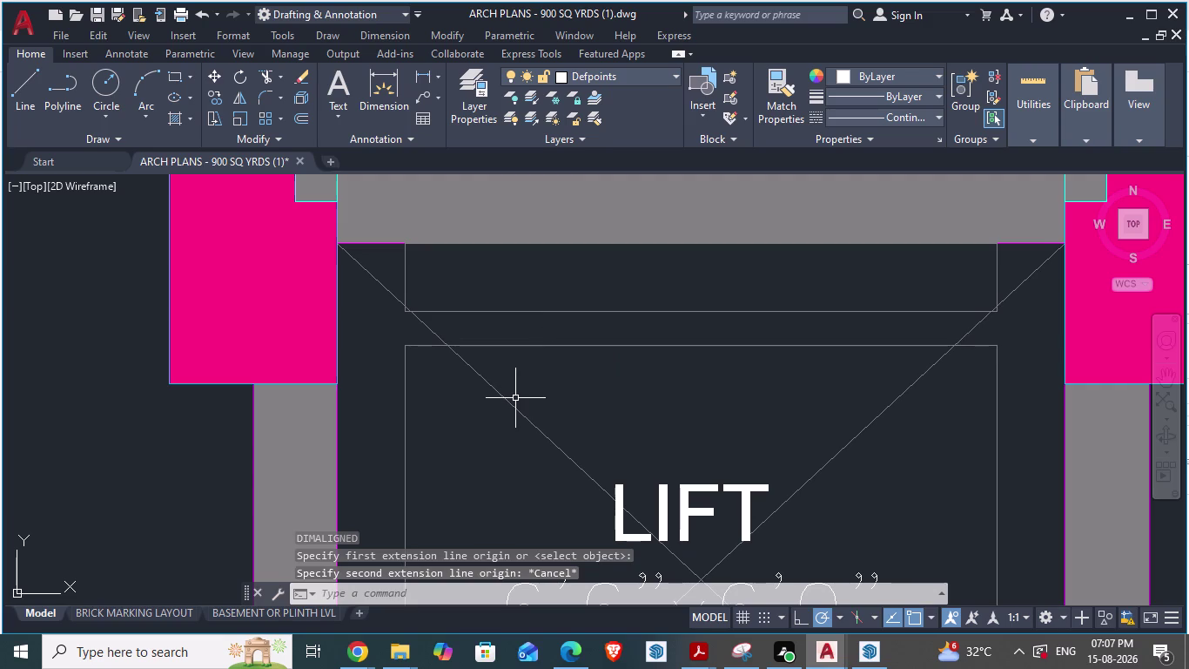
text(da)
key(Return)
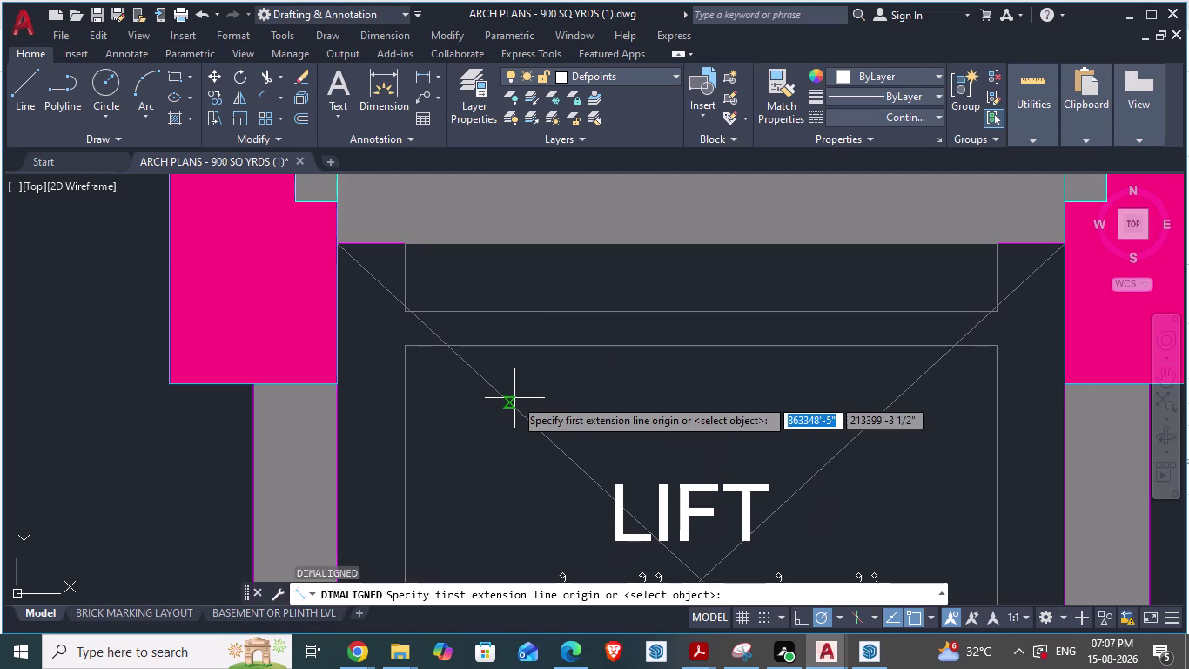
click(406, 351)
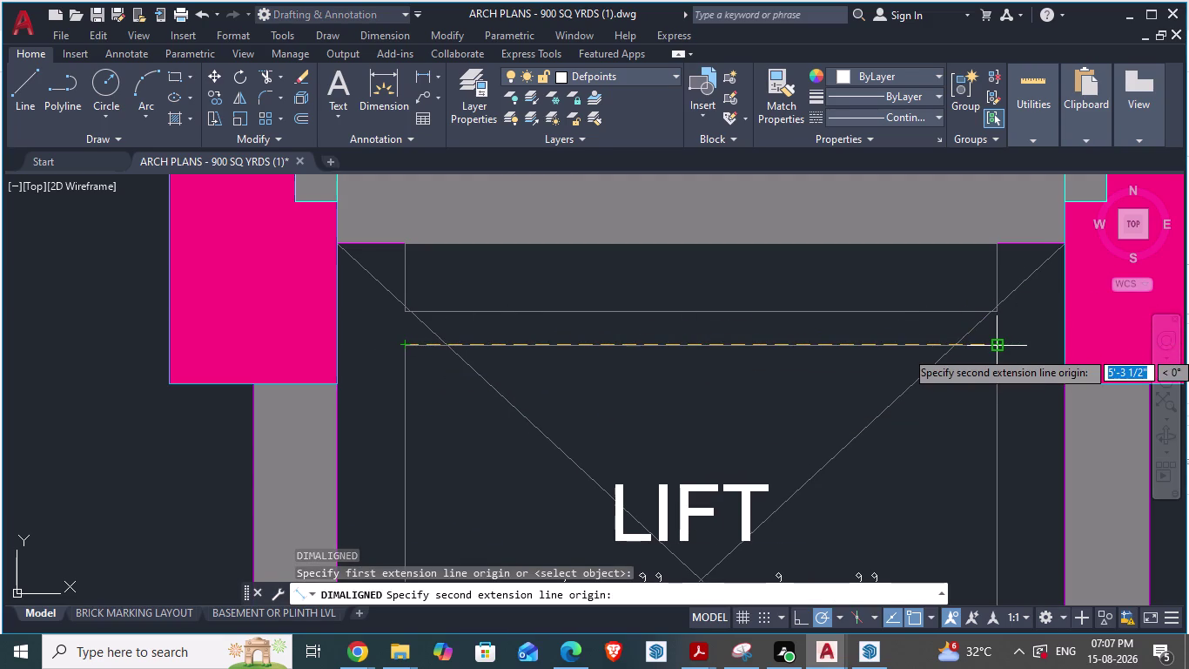
key(Escape)
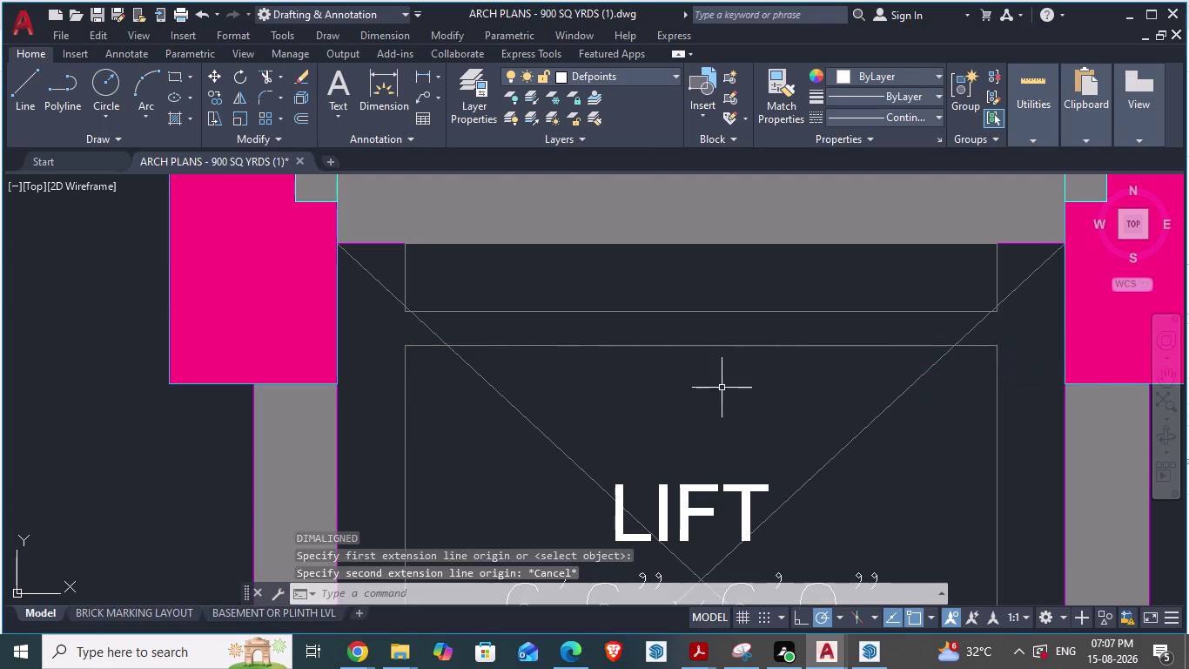
scroll(down, 3)
scroll(up, 3)
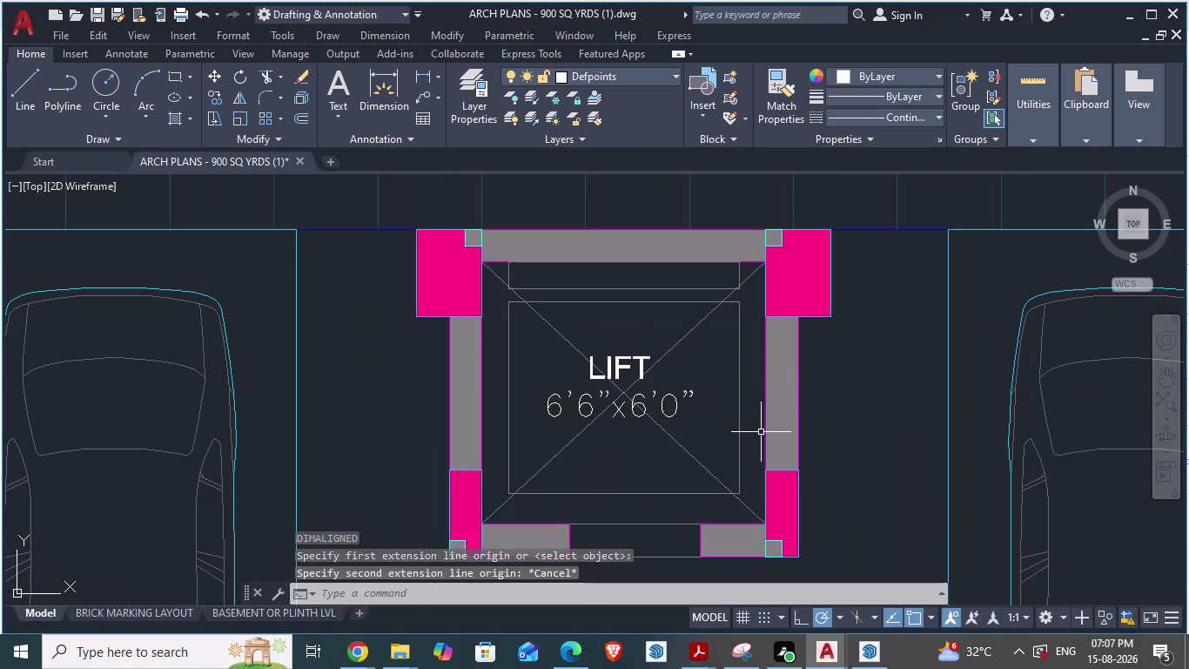
text(d)
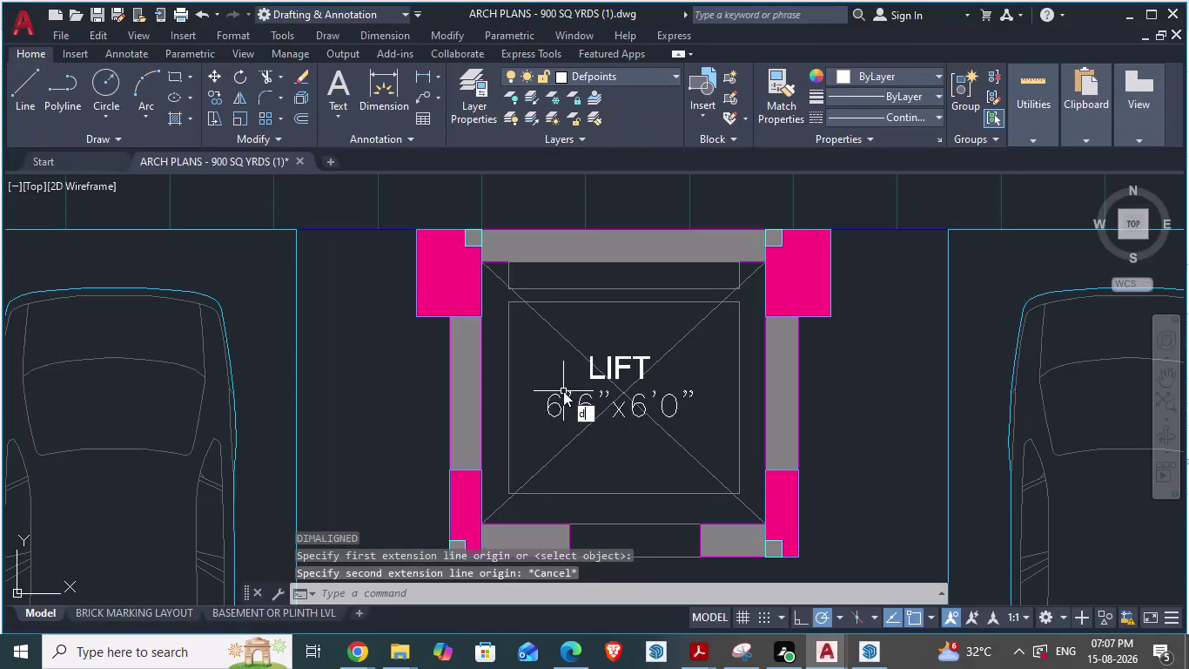
text(a)
key(Return)
scroll(up, 3)
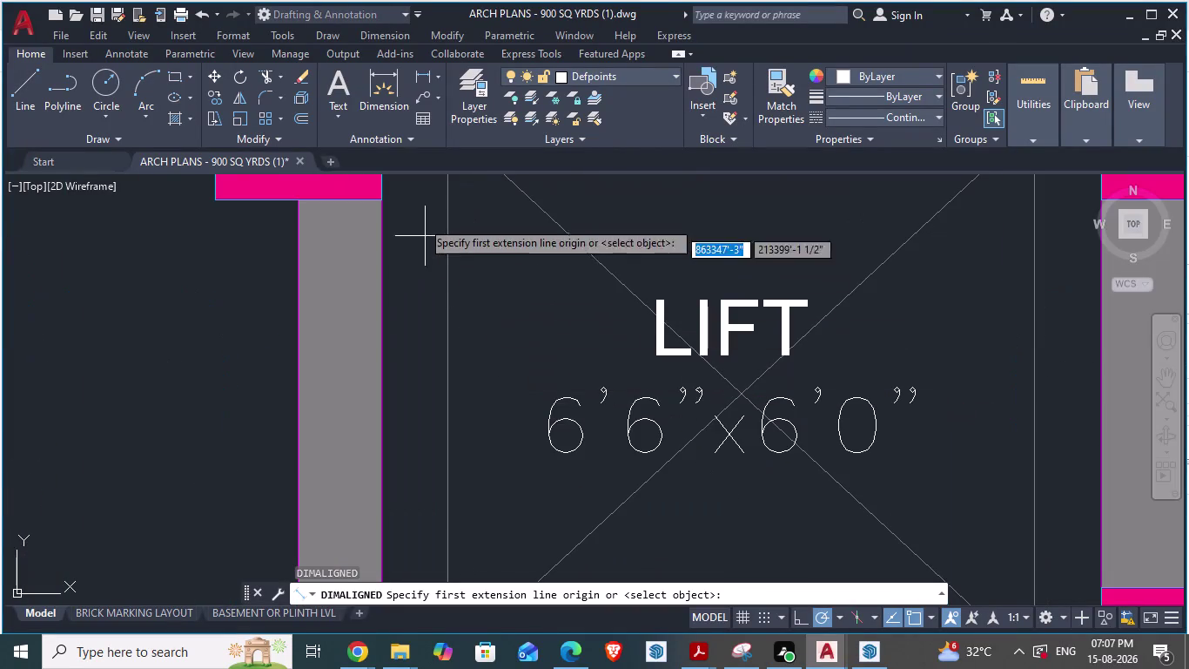
scroll(down, 3)
click(484, 251)
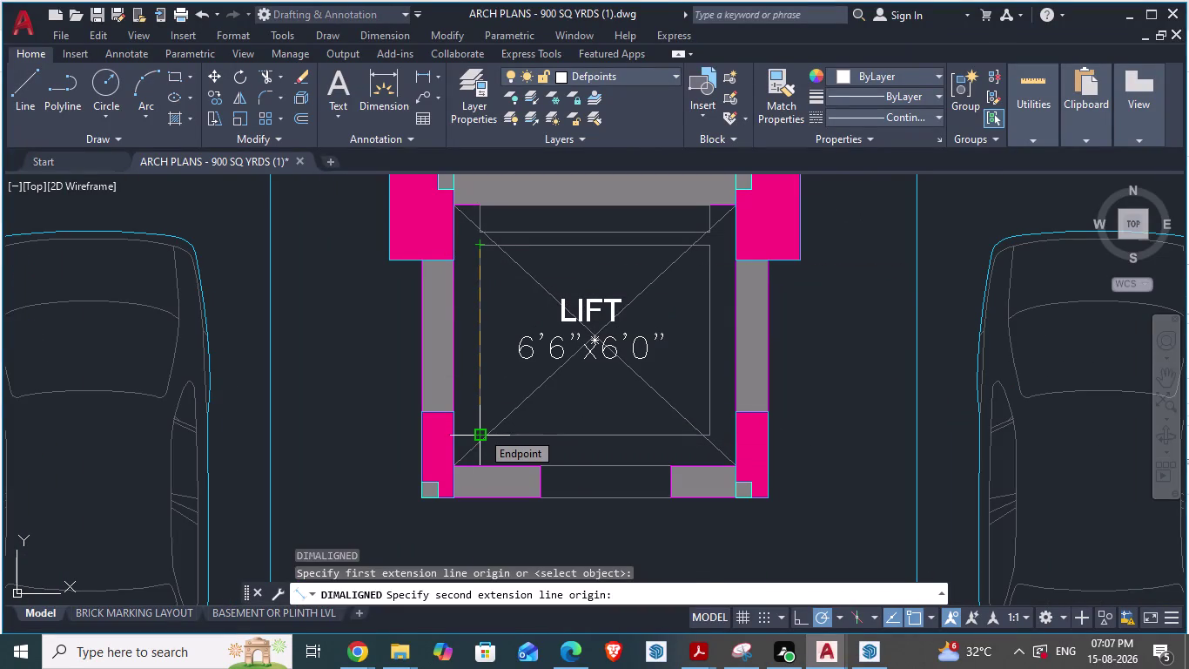
key(Escape)
key(alt+Tab)
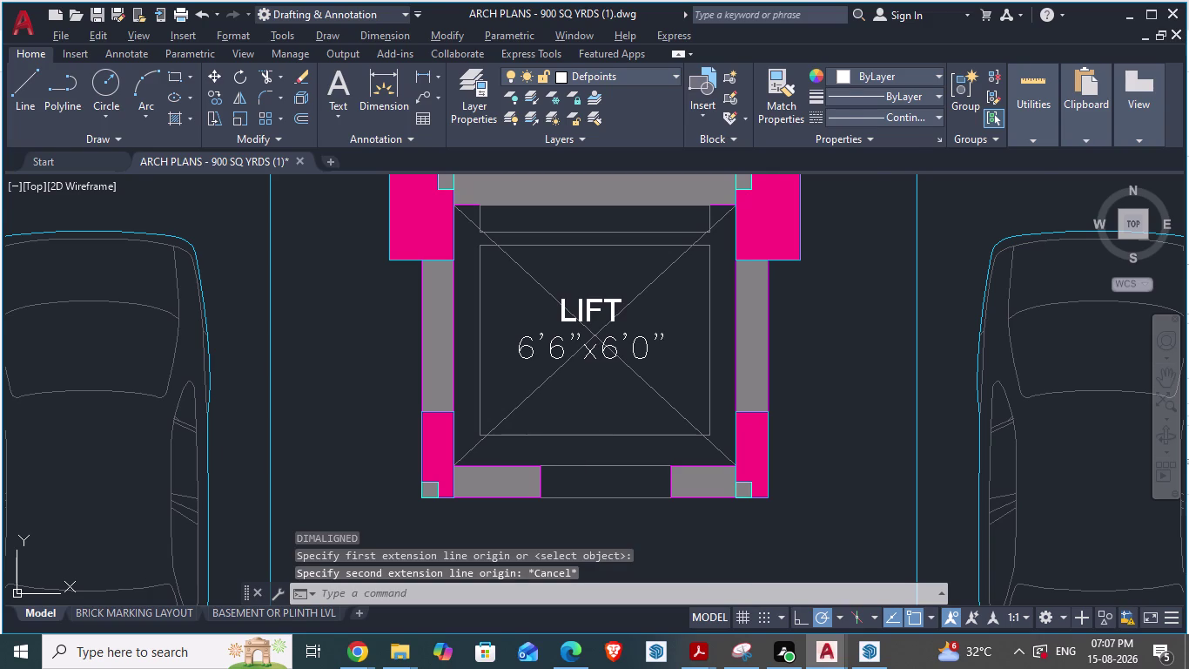
scroll(up, 3)
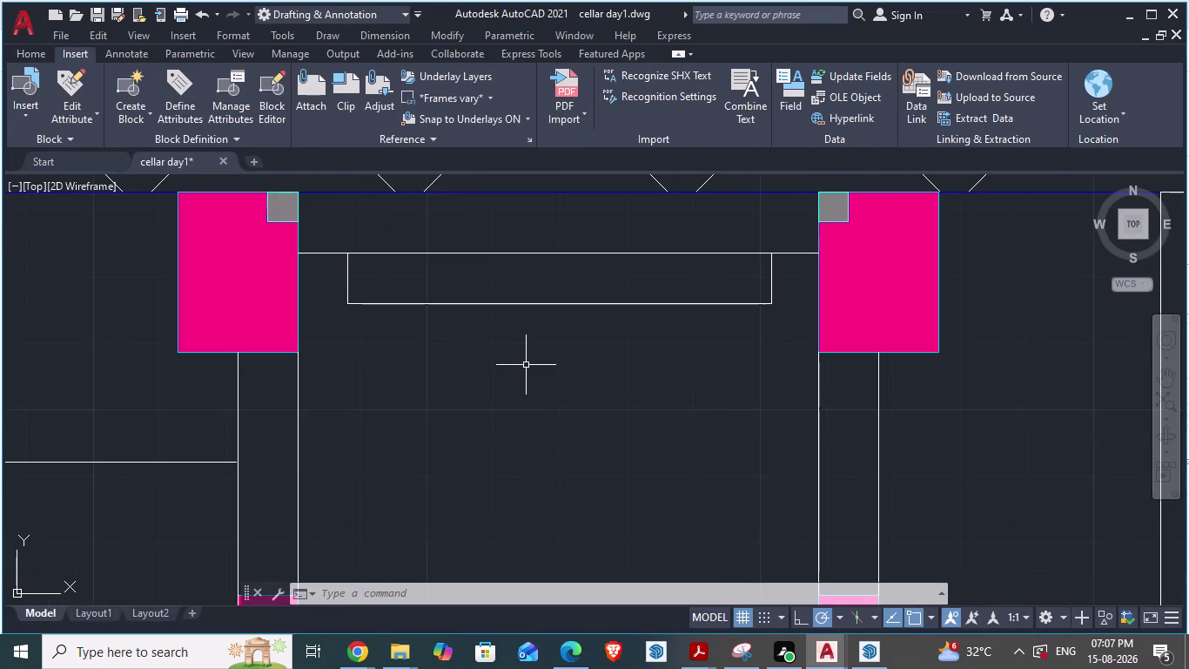
Draw a 3.5" line segment starting at the handrail edge.
key(l)
key(Return)
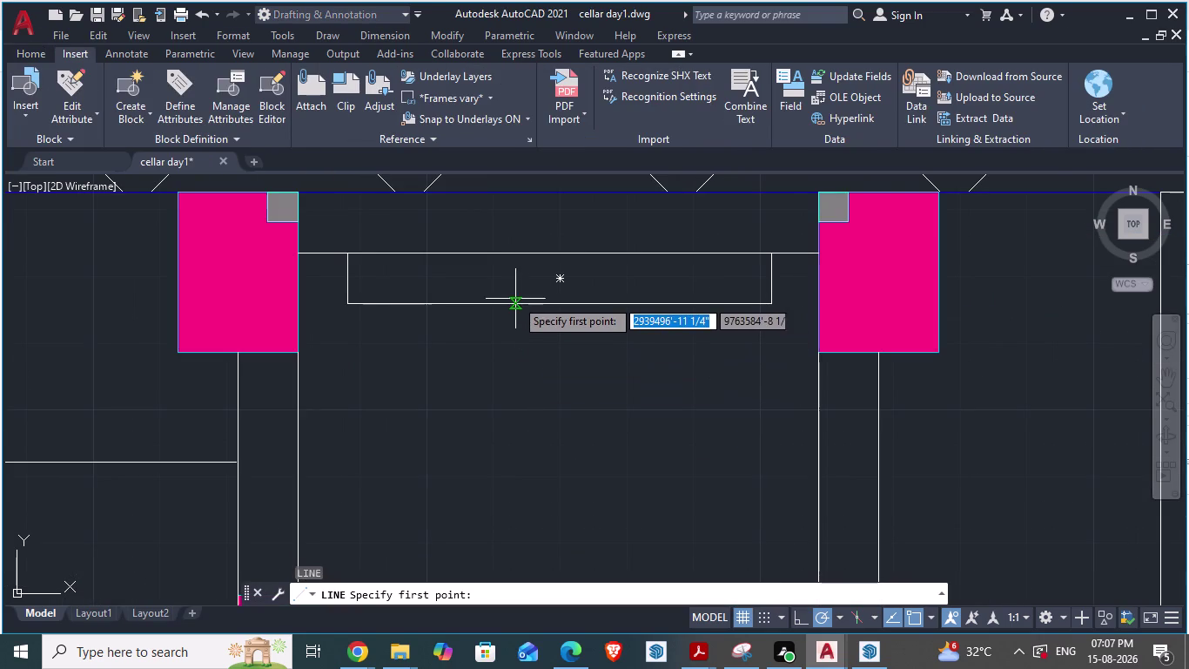
click(516, 306)
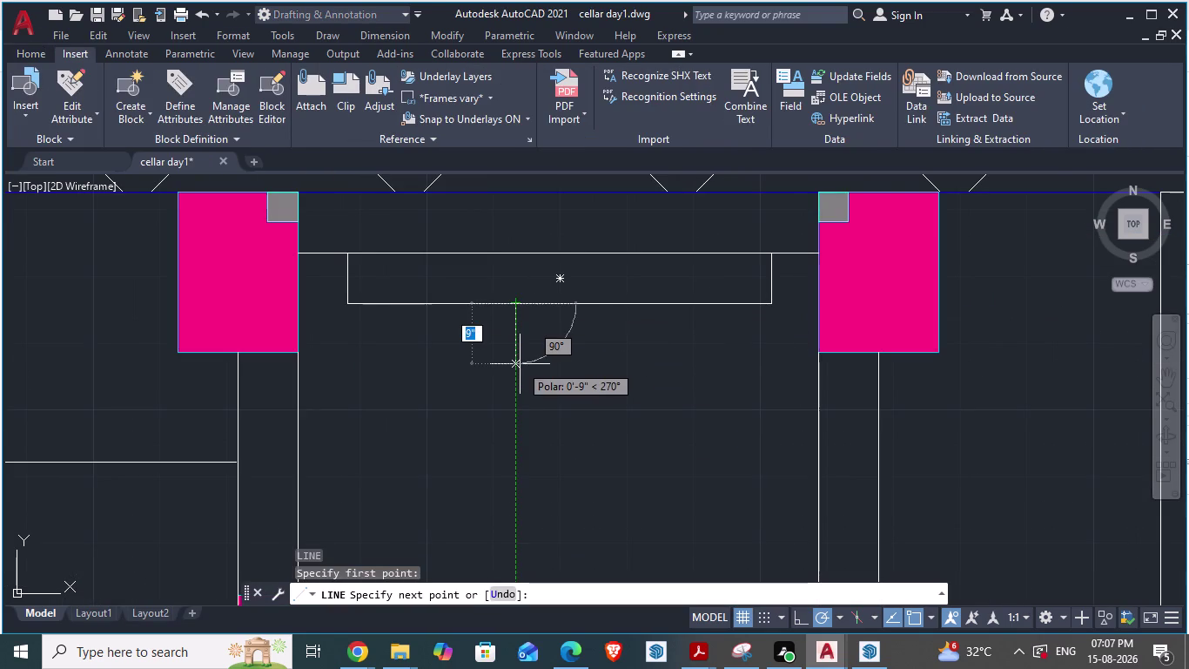
text(35)
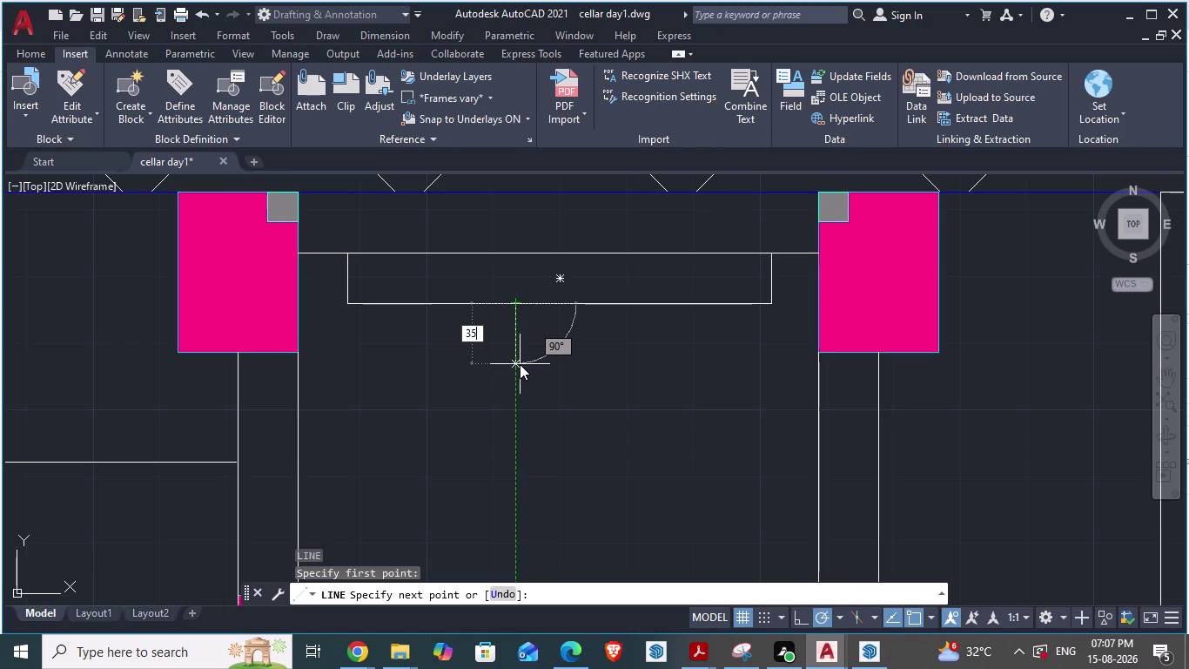
key(BackSpace)
key(period)
key(5)
key(shift+quotedbl)
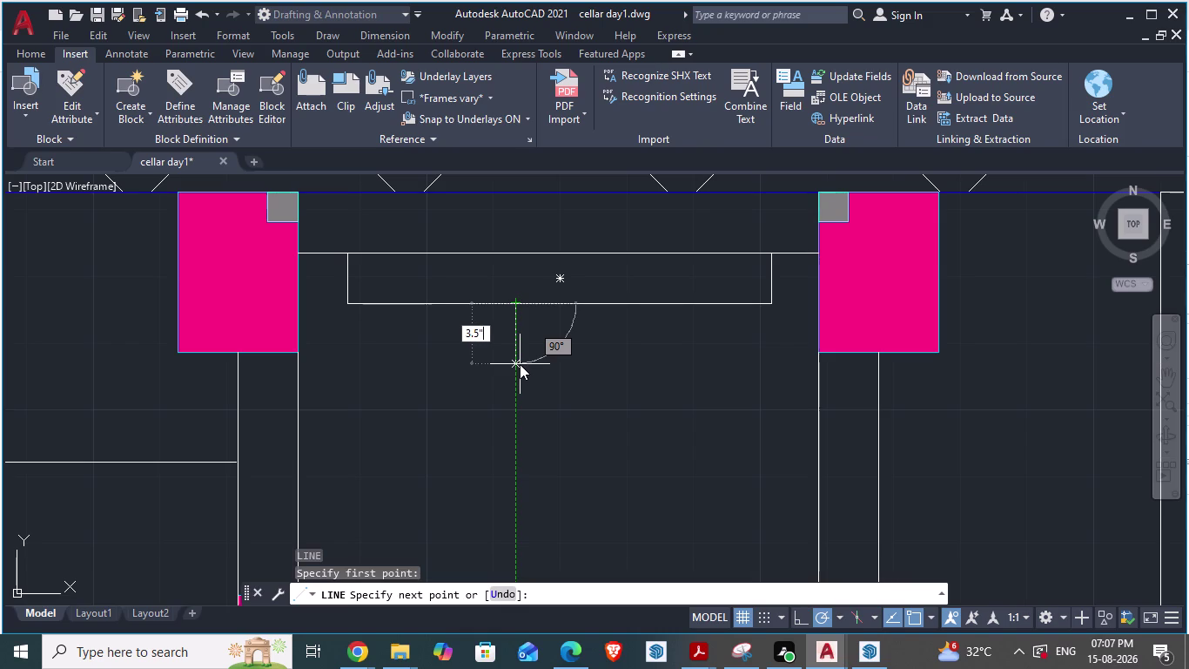
key(Return)
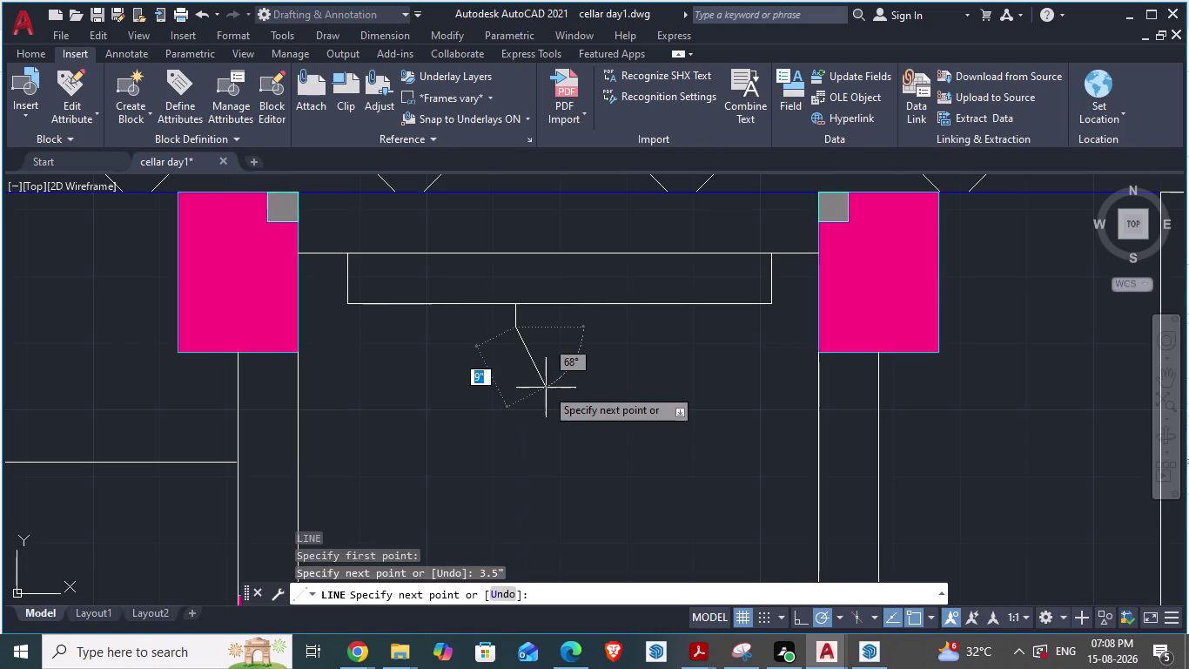
key(Escape)
scroll(down, 3)
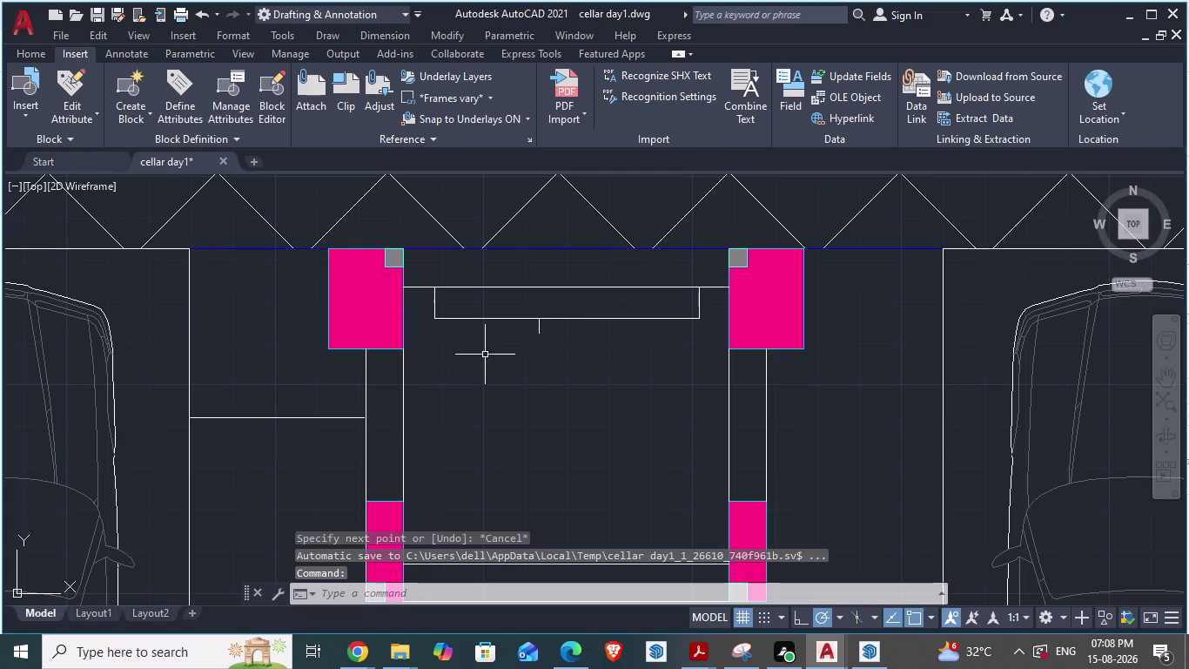
Draw a horizontal line from the left edge to the right edge under the rectangle.
key(l)
key(Return)
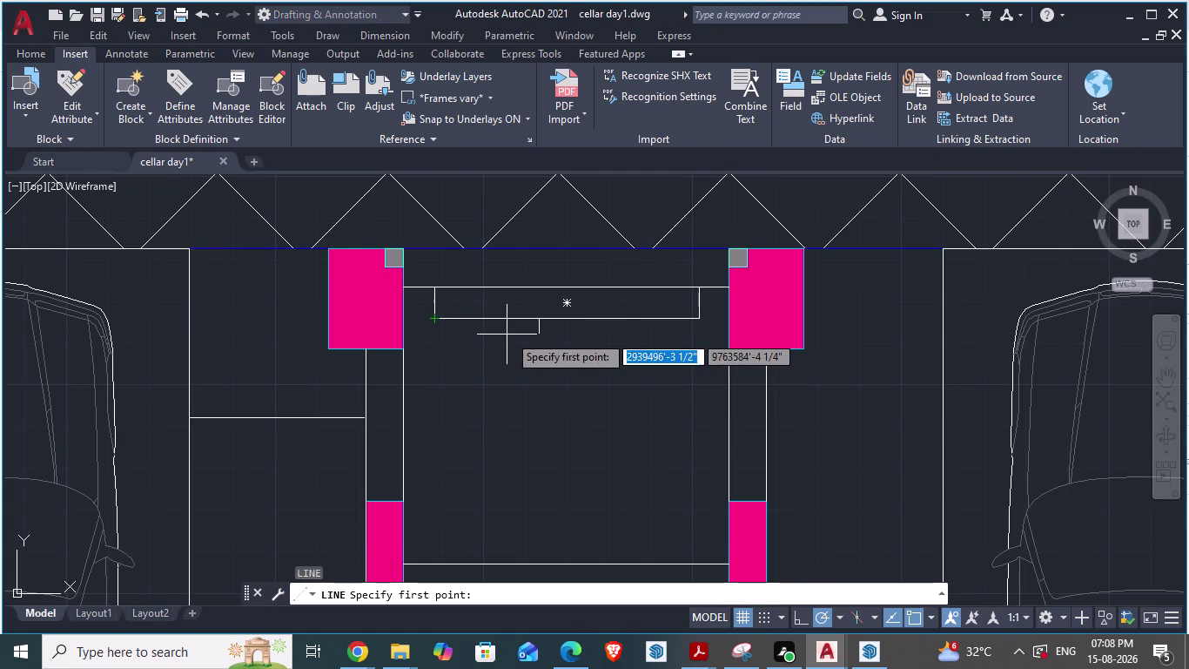
scroll(up, 3)
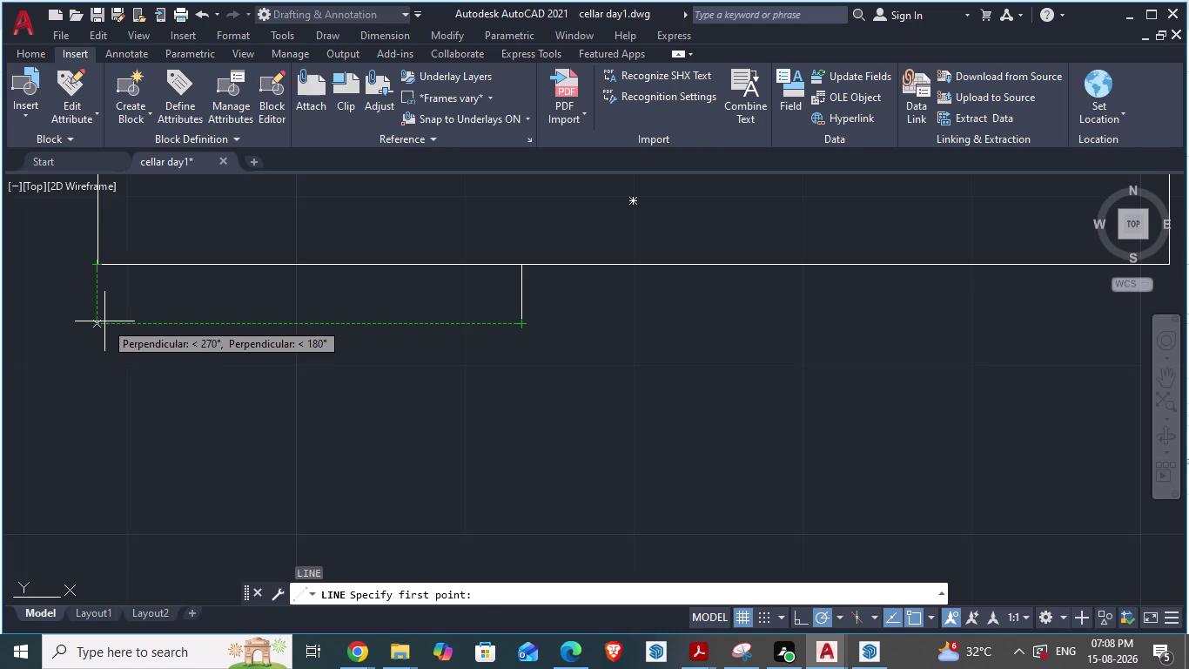
click(104, 321)
scroll(down, 3)
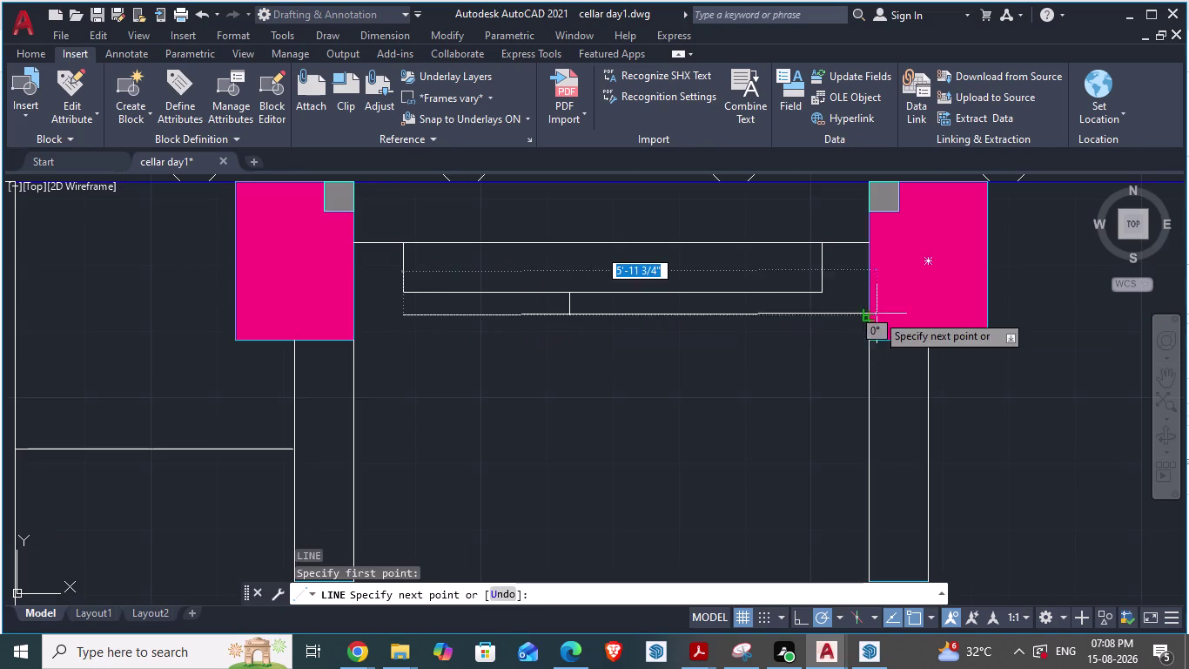
scroll(up, 3)
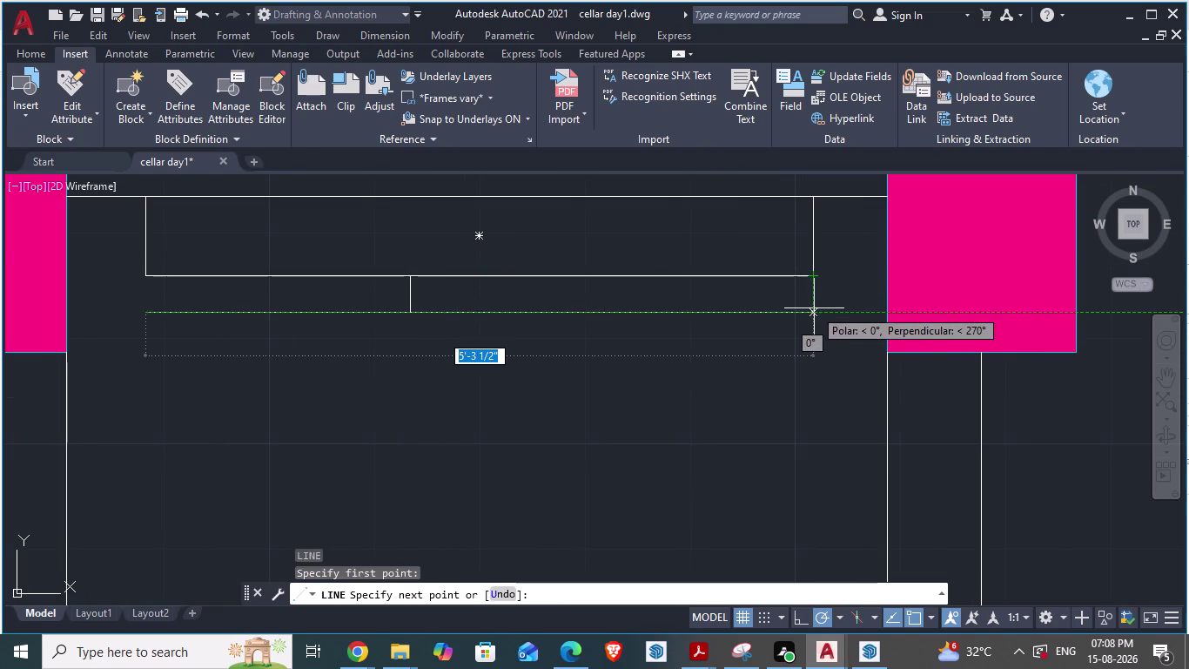
click(814, 308)
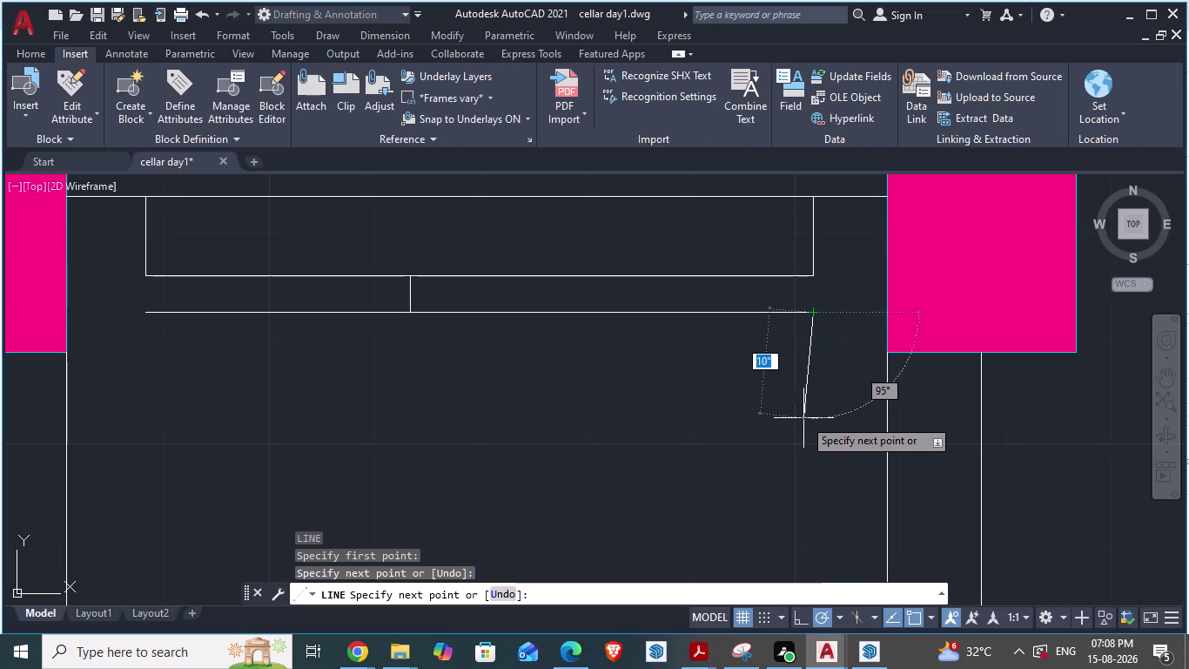
key(Escape)
scroll(down, 3)
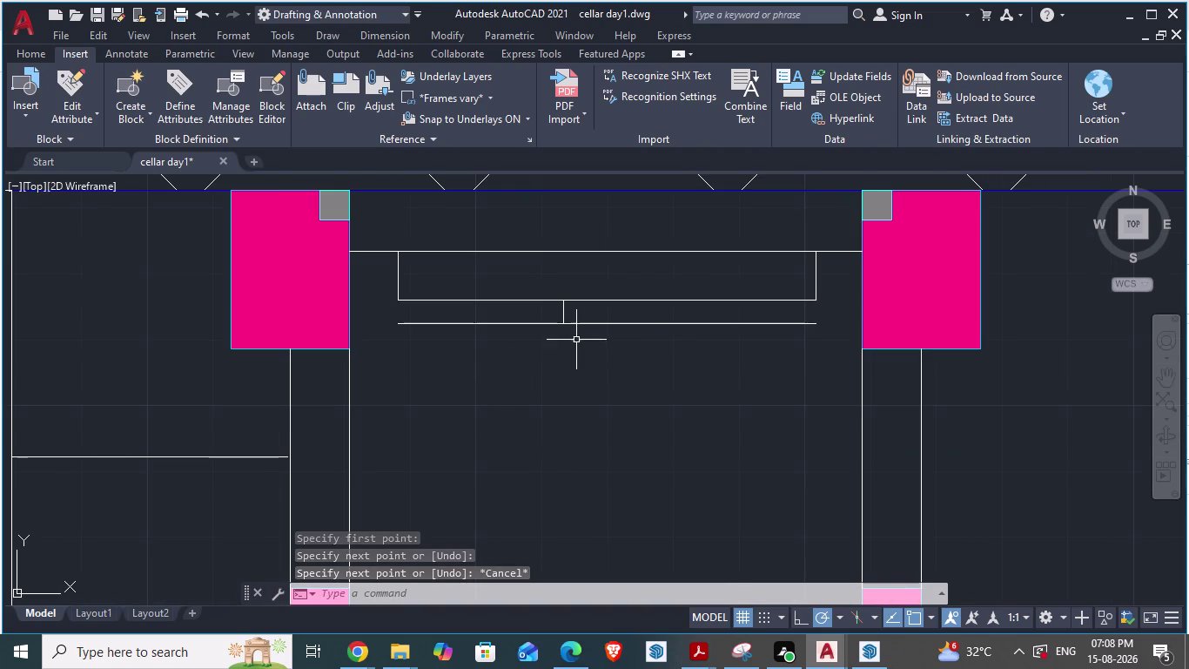
Erase the short 3.5" vertical stub.
key(Escape)
click(564, 312)
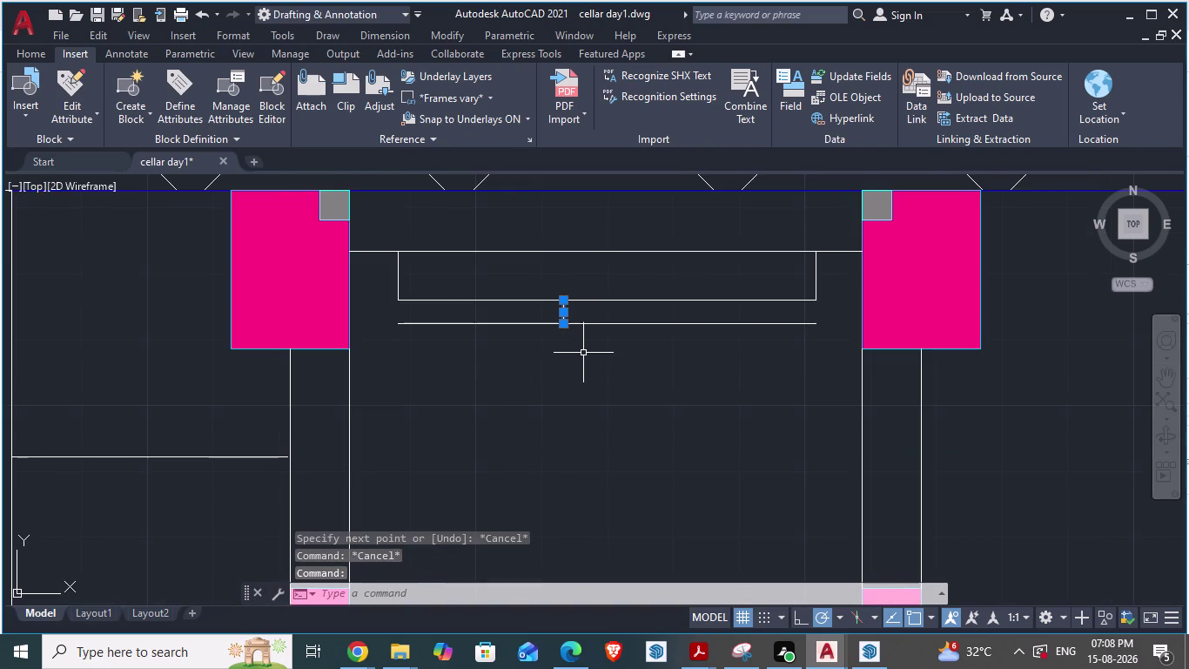
key(Delete)
scroll(down, 3)
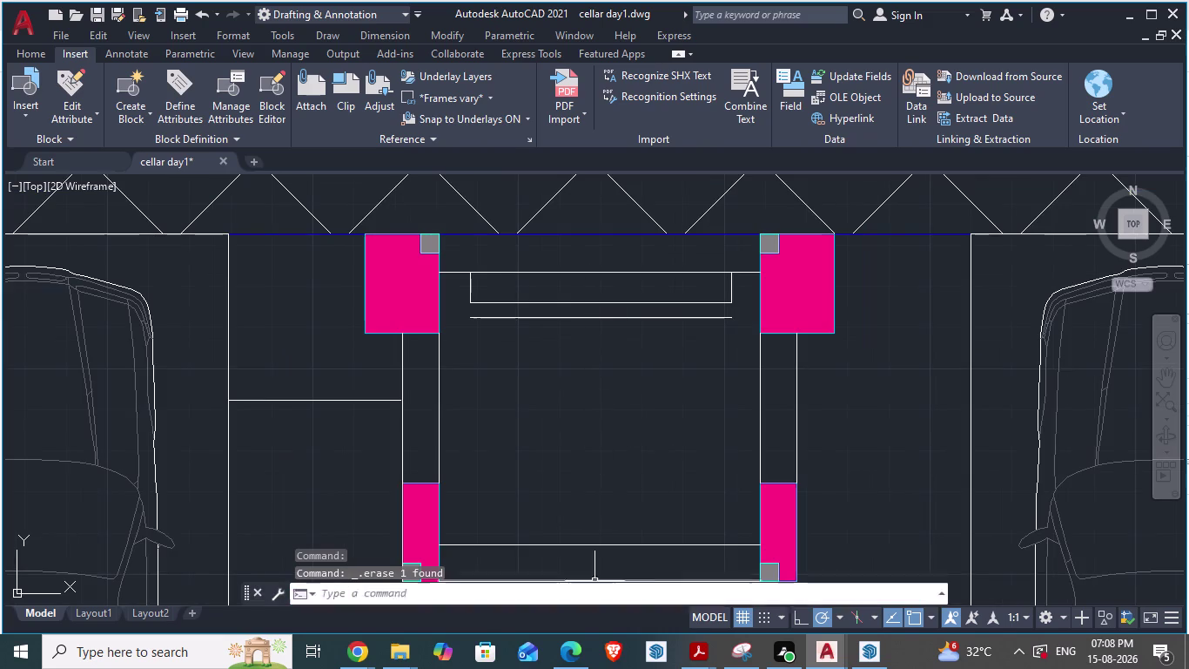
key(alt+Tab)
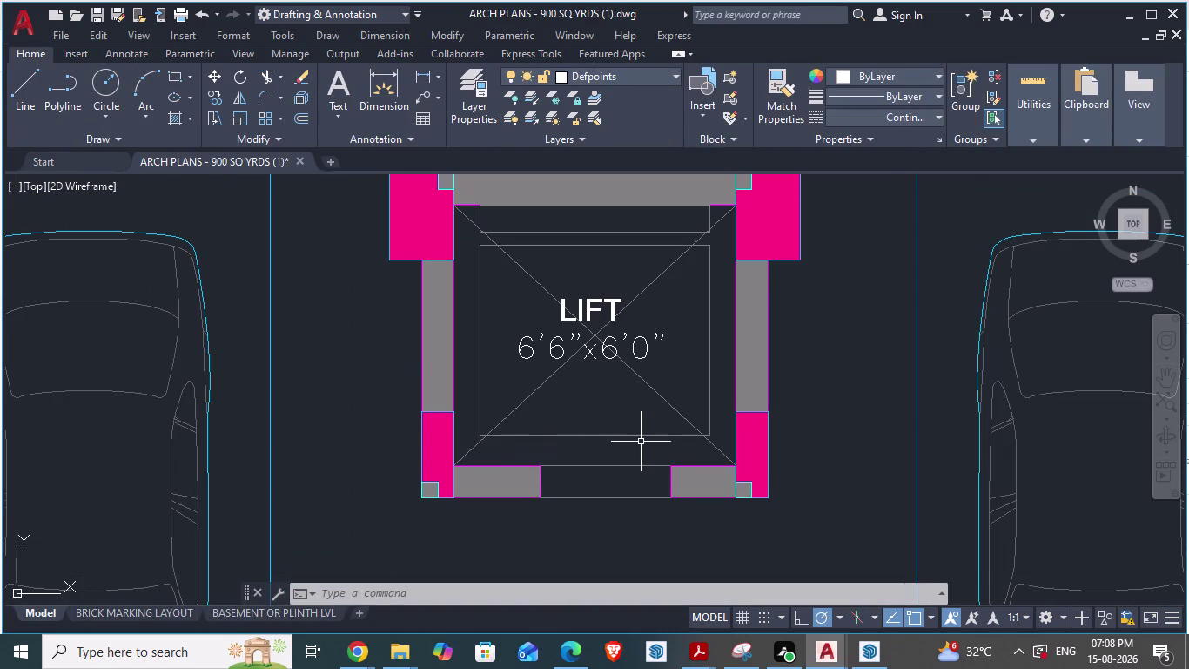
text(da)
key(Return)
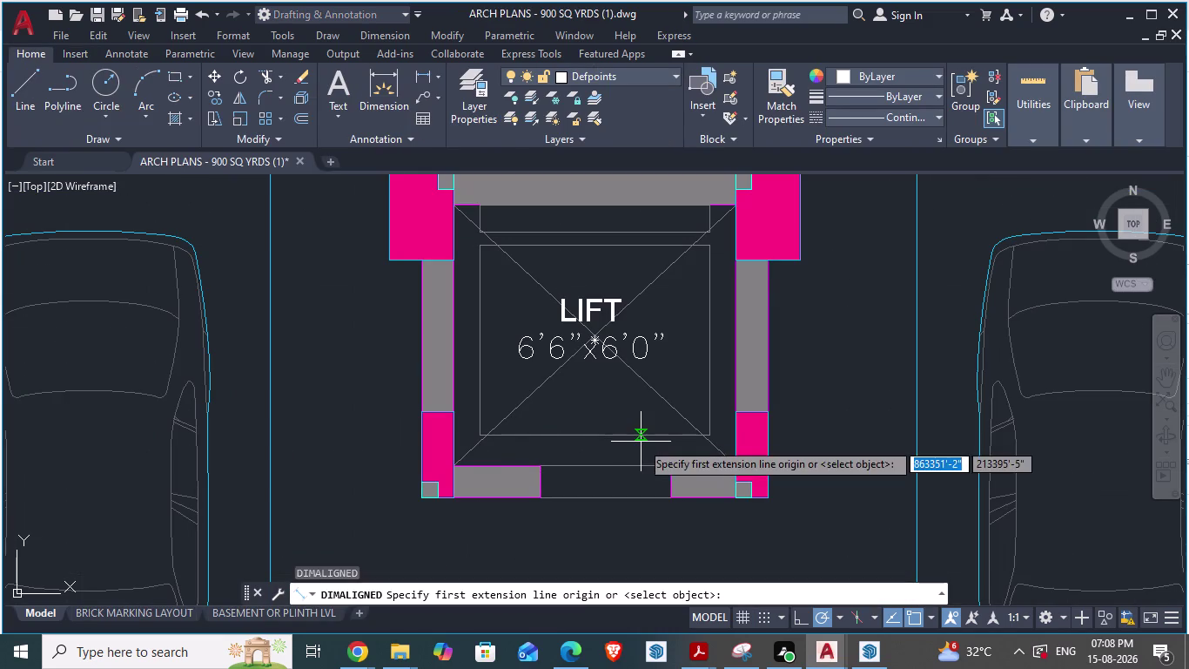
click(479, 251)
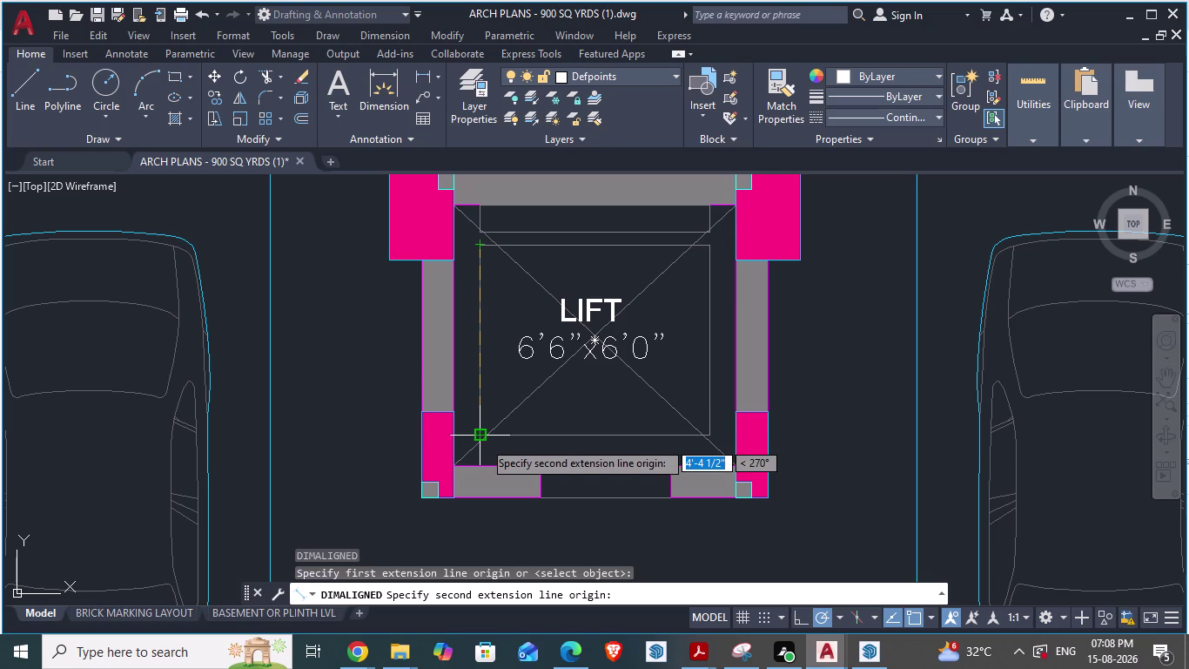
key(alt+Tab)
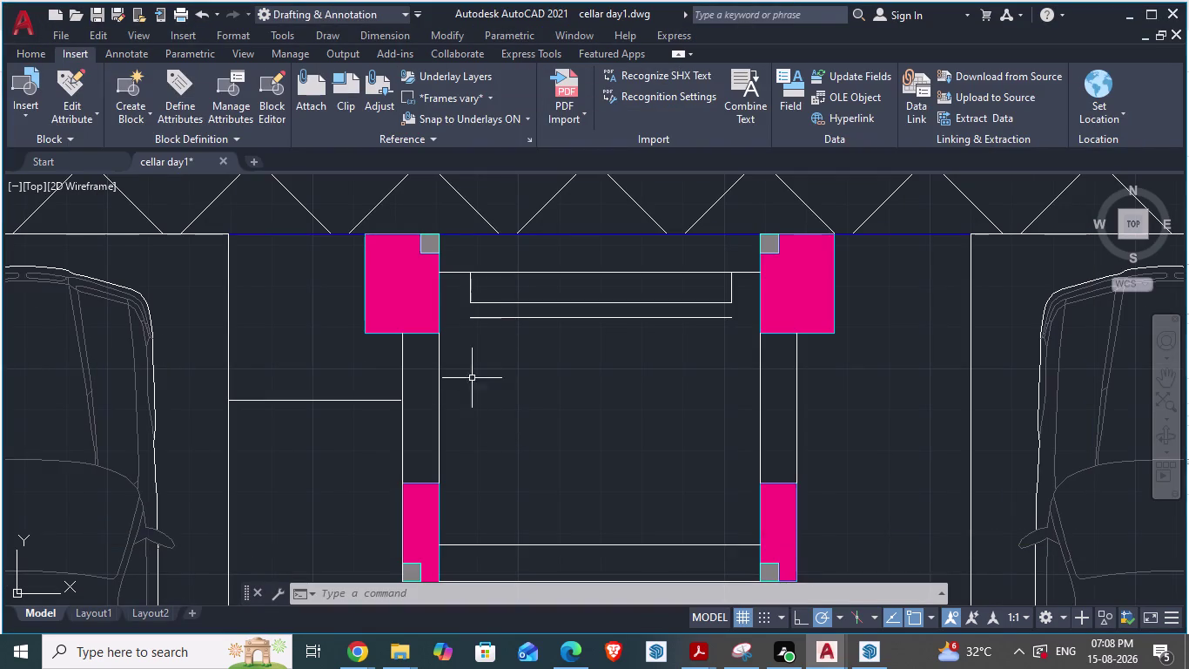
key(Escape)
key(l)
Draw the lift outline below the landing line with a 4'-4 1/2" downward side, closing its corners.
key(Return)
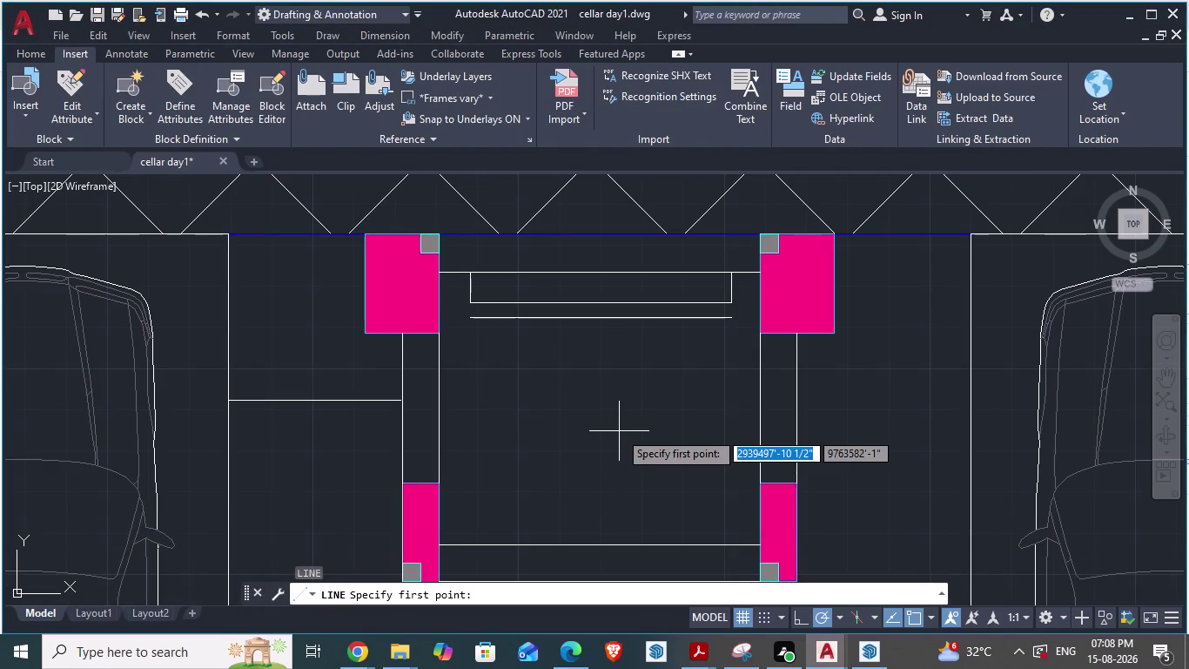
click(473, 317)
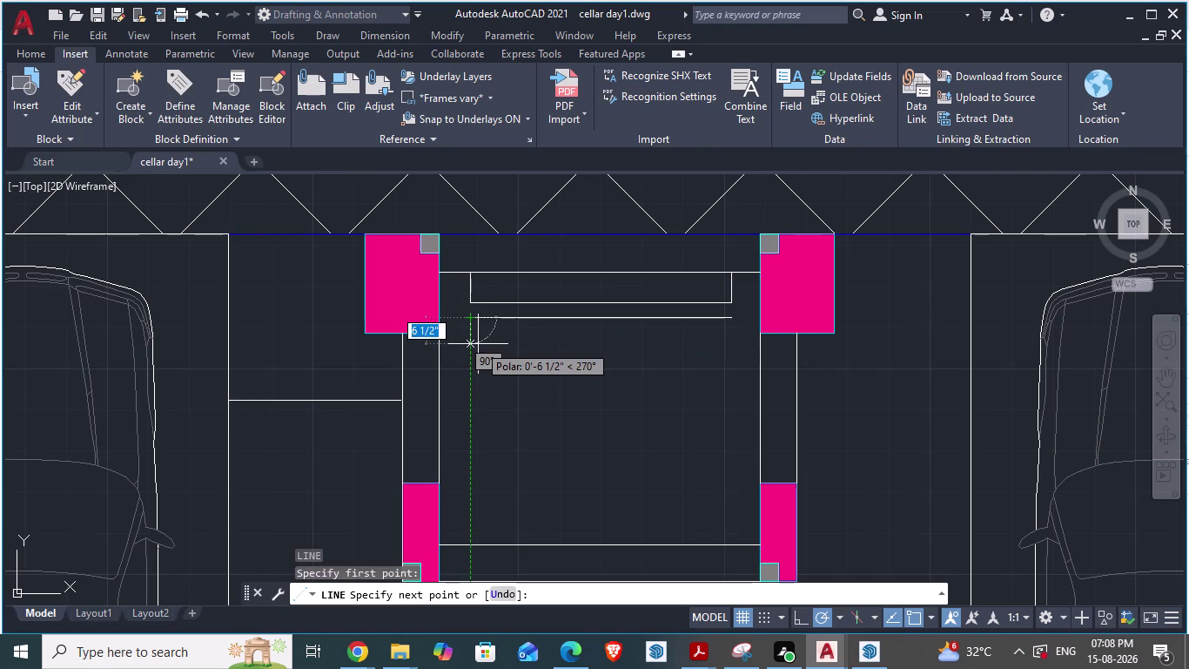
text(4')
text(4.)
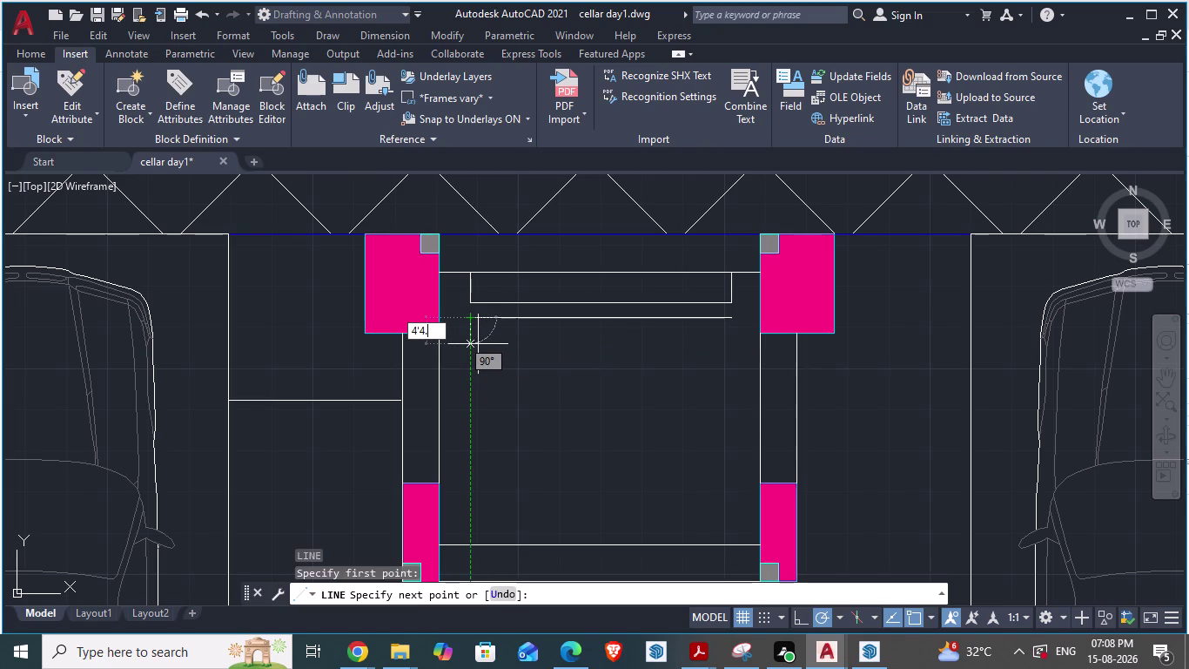
text(5")
key(Return)
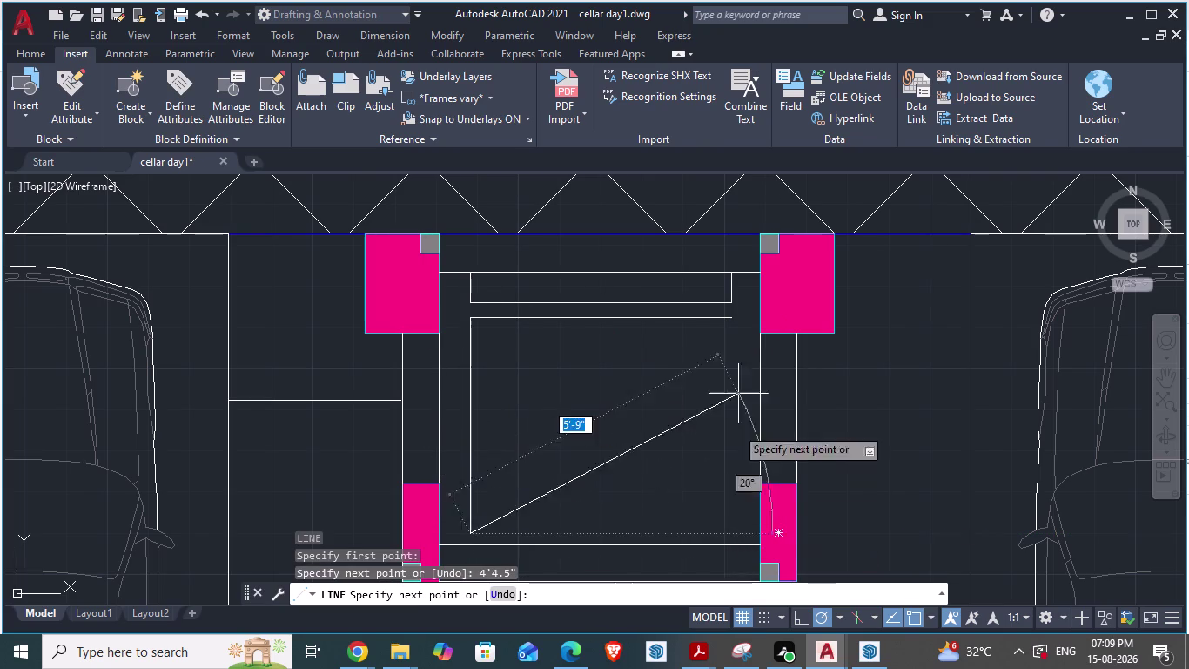
scroll(down, 3)
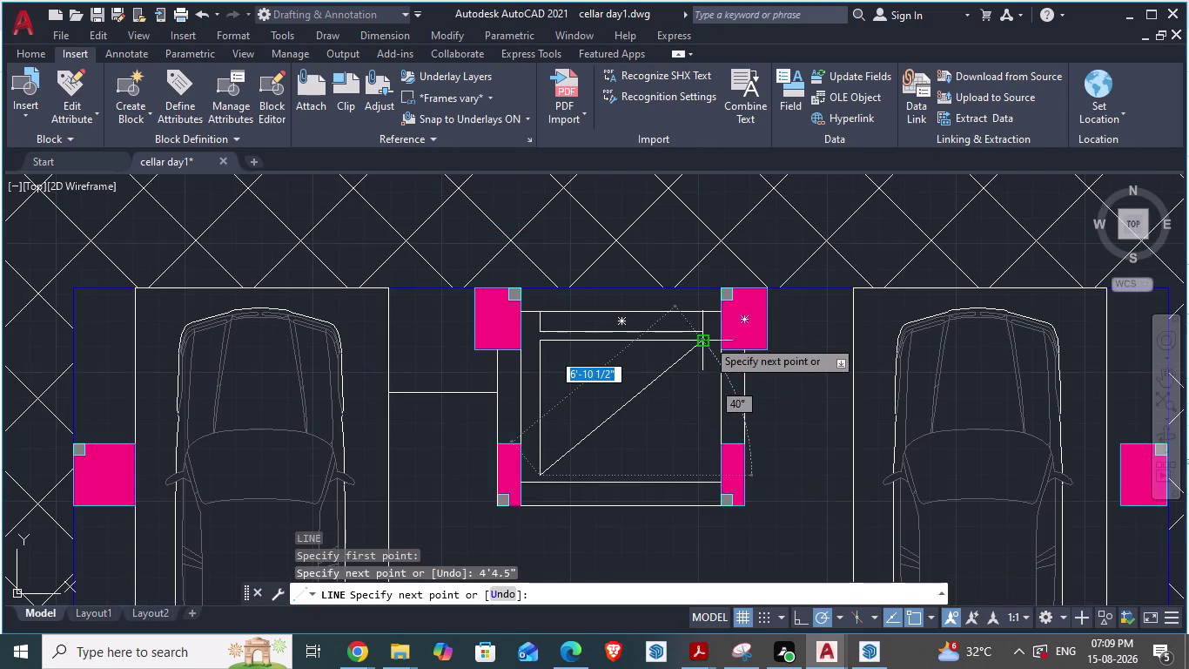
click(705, 468)
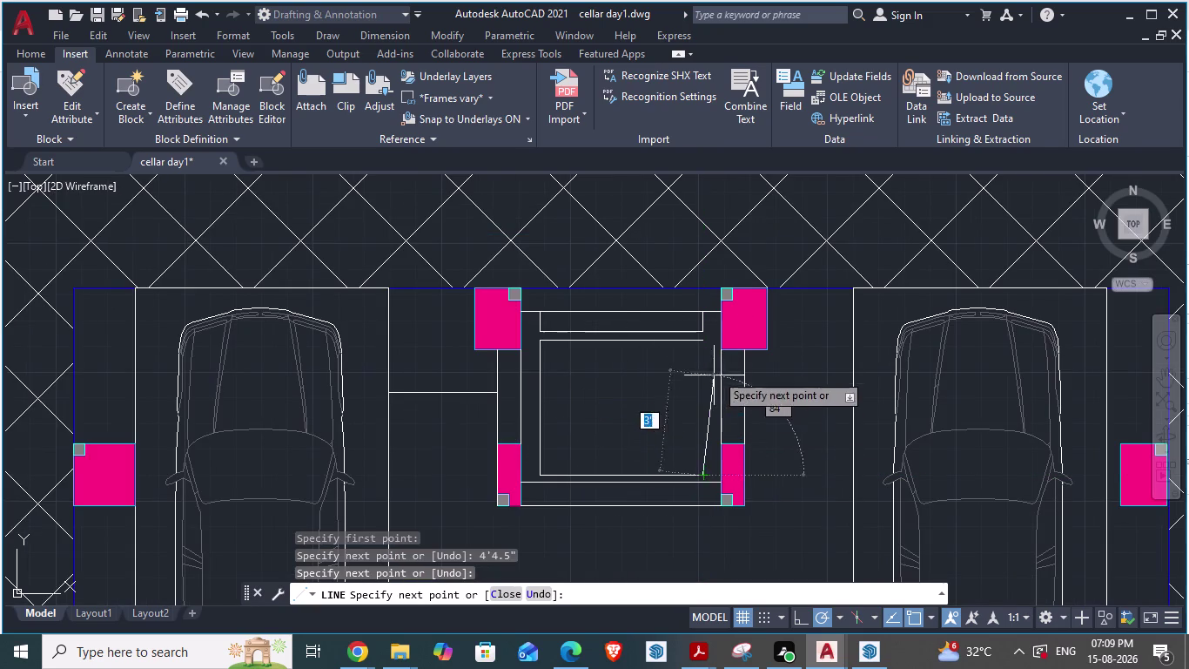
click(702, 346)
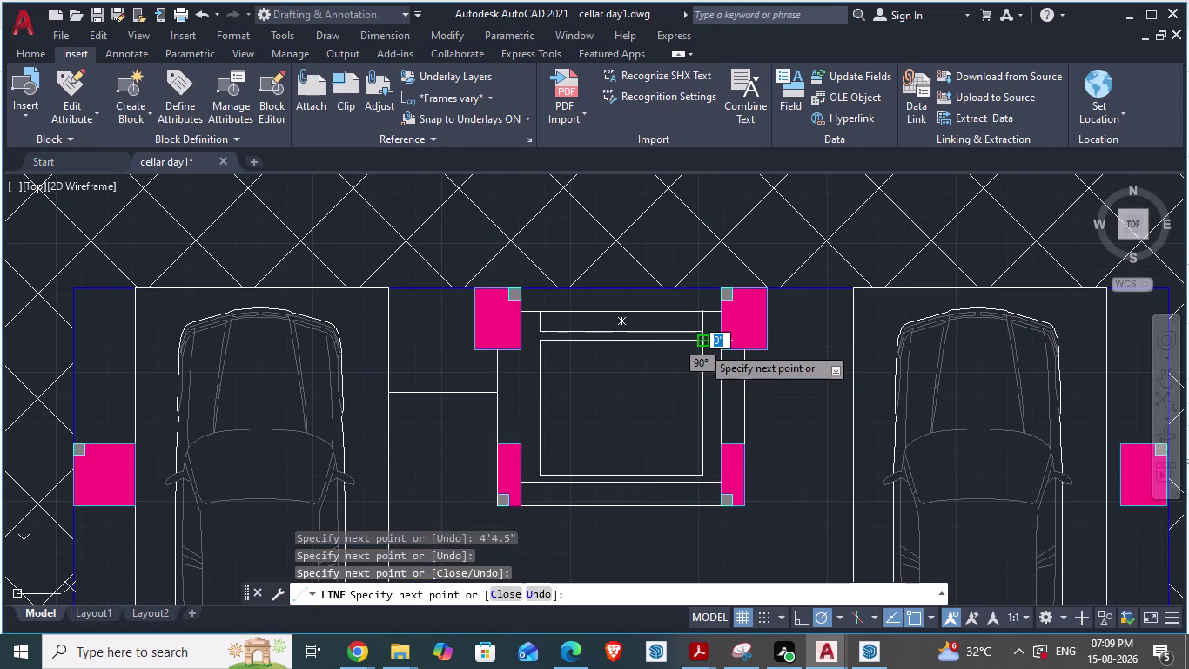
key(Escape)
scroll(up, 3)
scroll(down, 3)
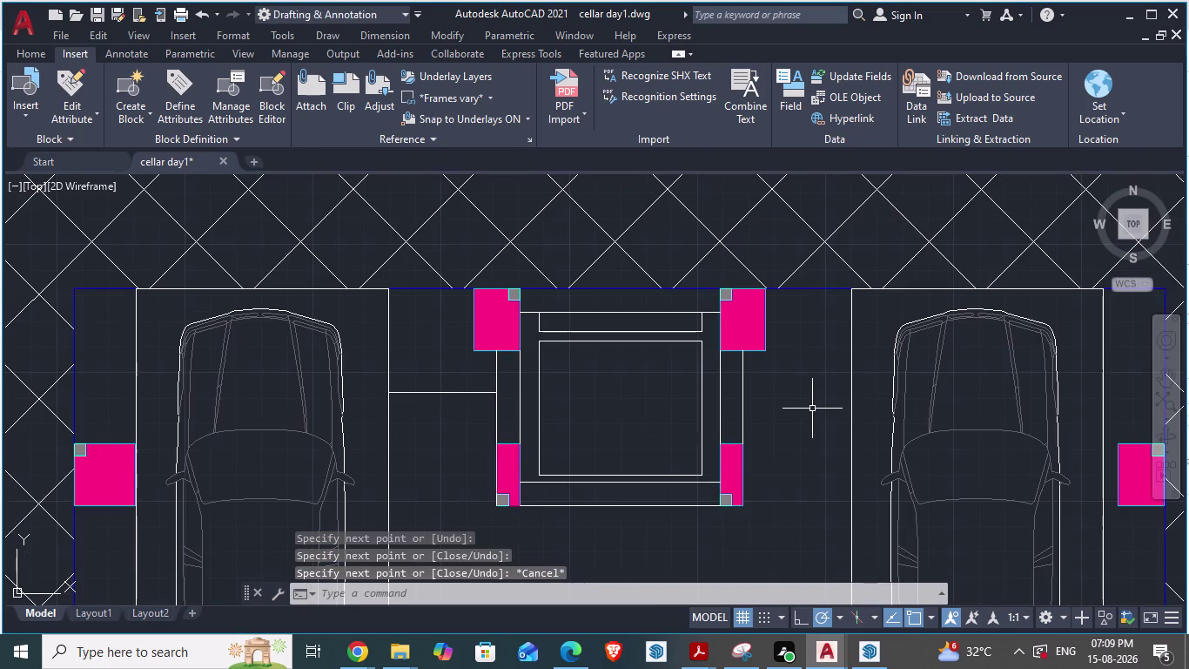
key(alt+Tab)
Try an aligned dimension (DA) from the rectangle's top inner corner, then cancel it.
key(alt+Tab)
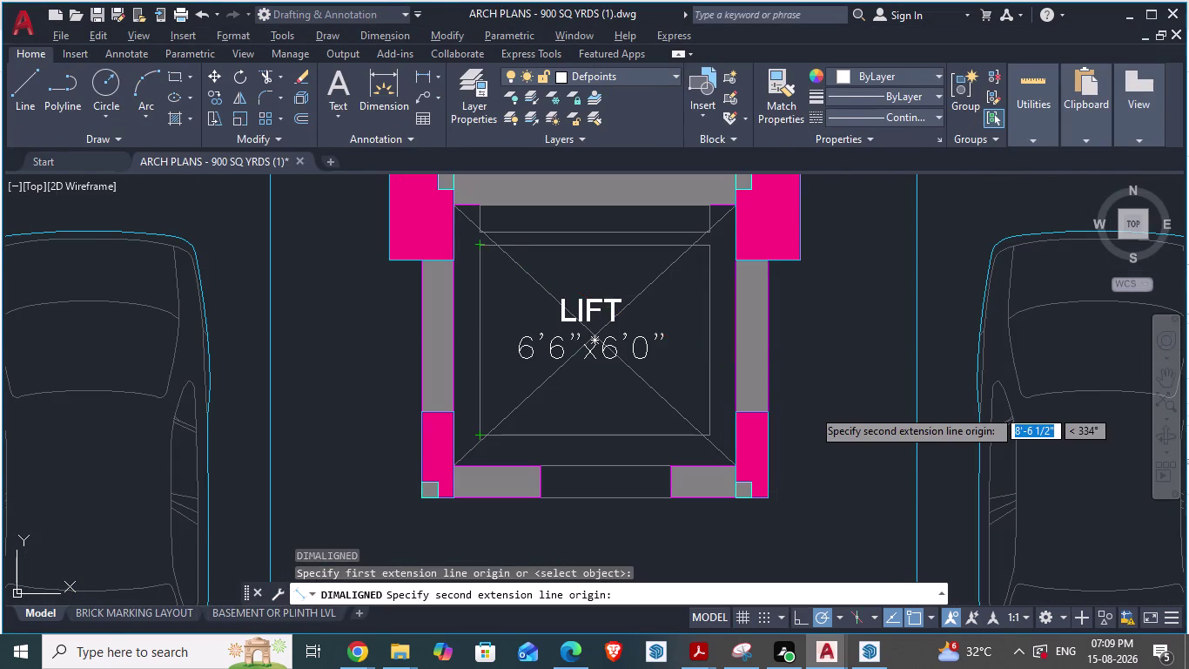
scroll(down, 3)
scroll(up, 3)
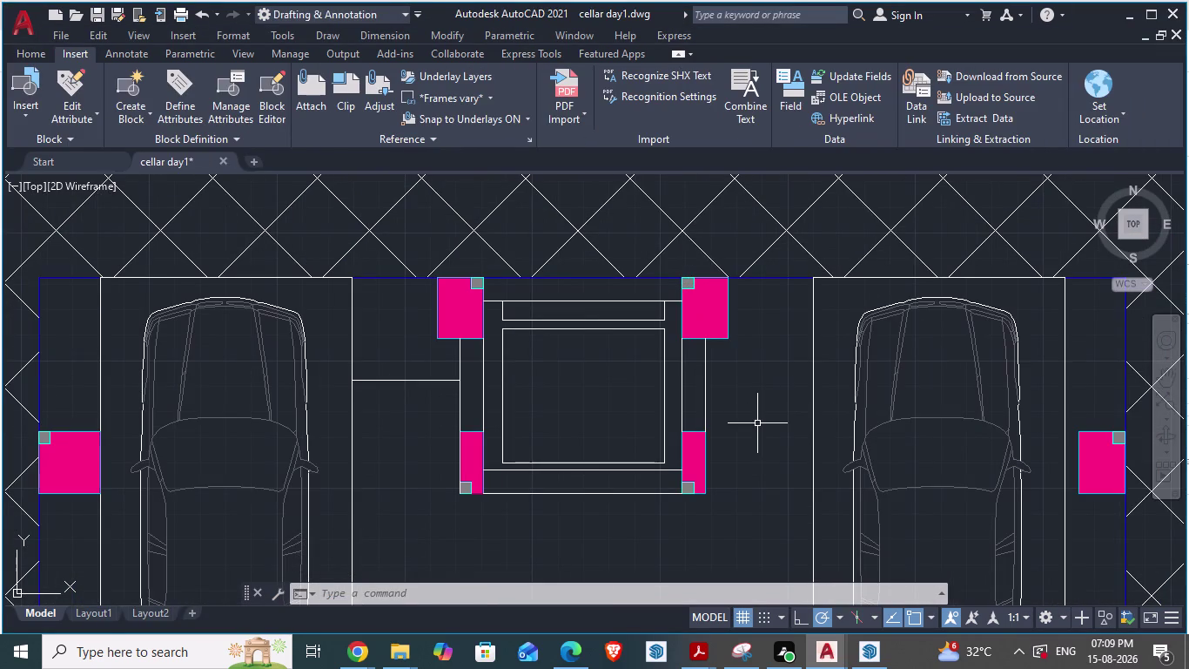
text(da)
key(Return)
scroll(down, 3)
scroll(up, 3)
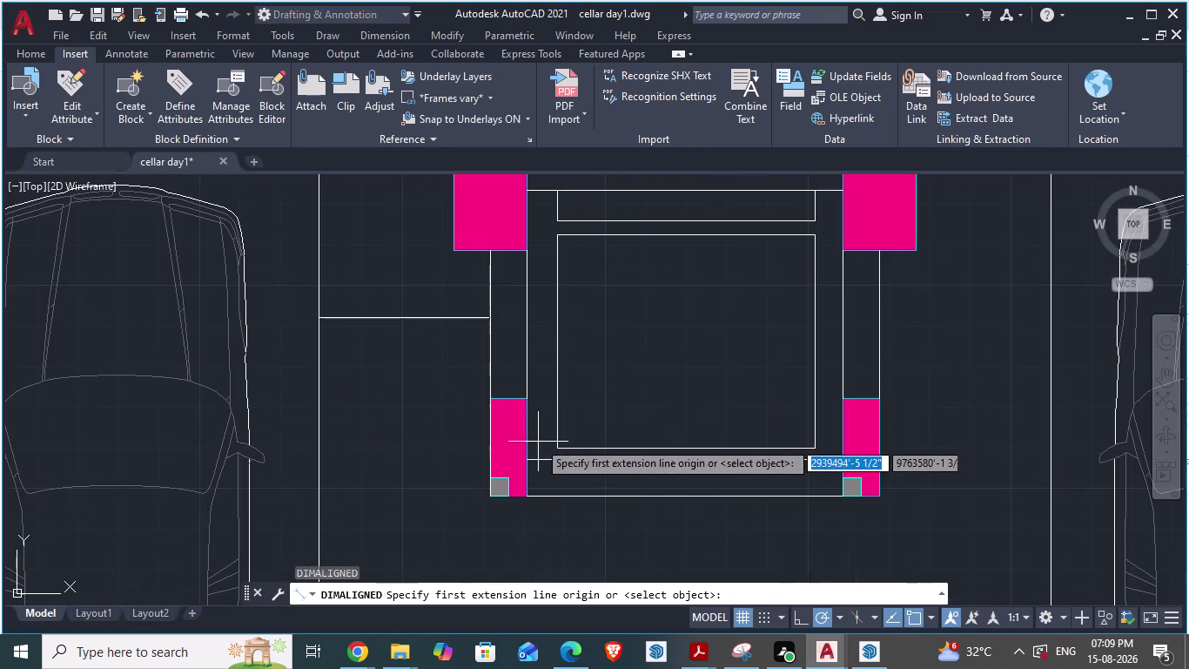
click(557, 238)
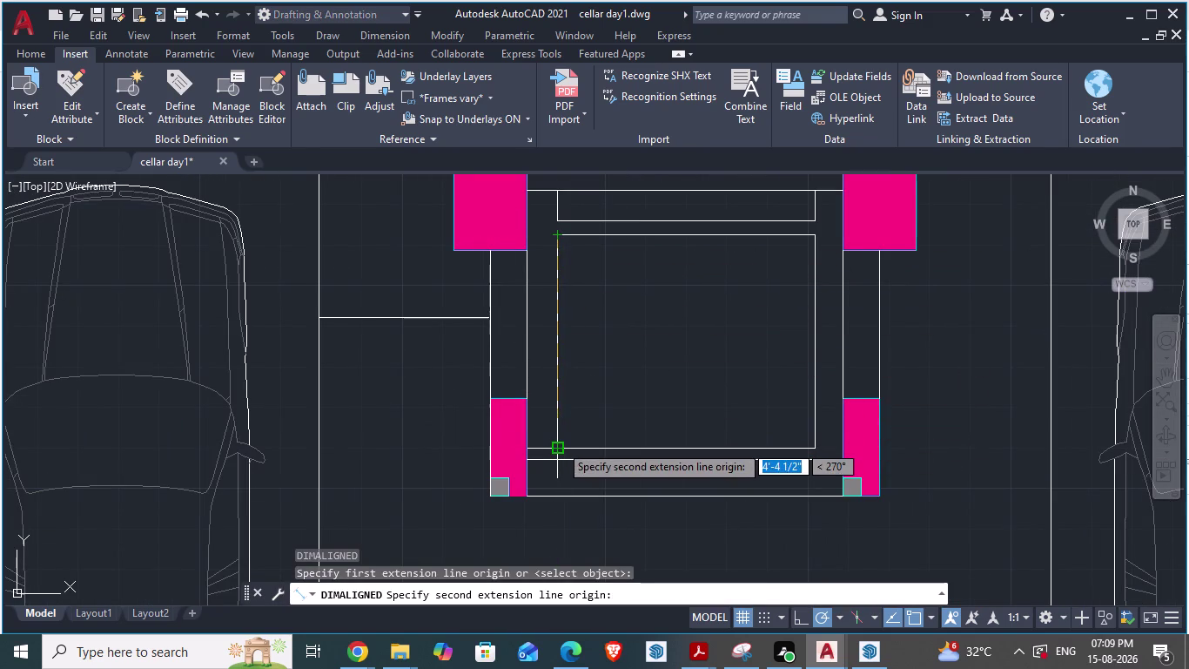
key(Escape)
scroll(down, 3)
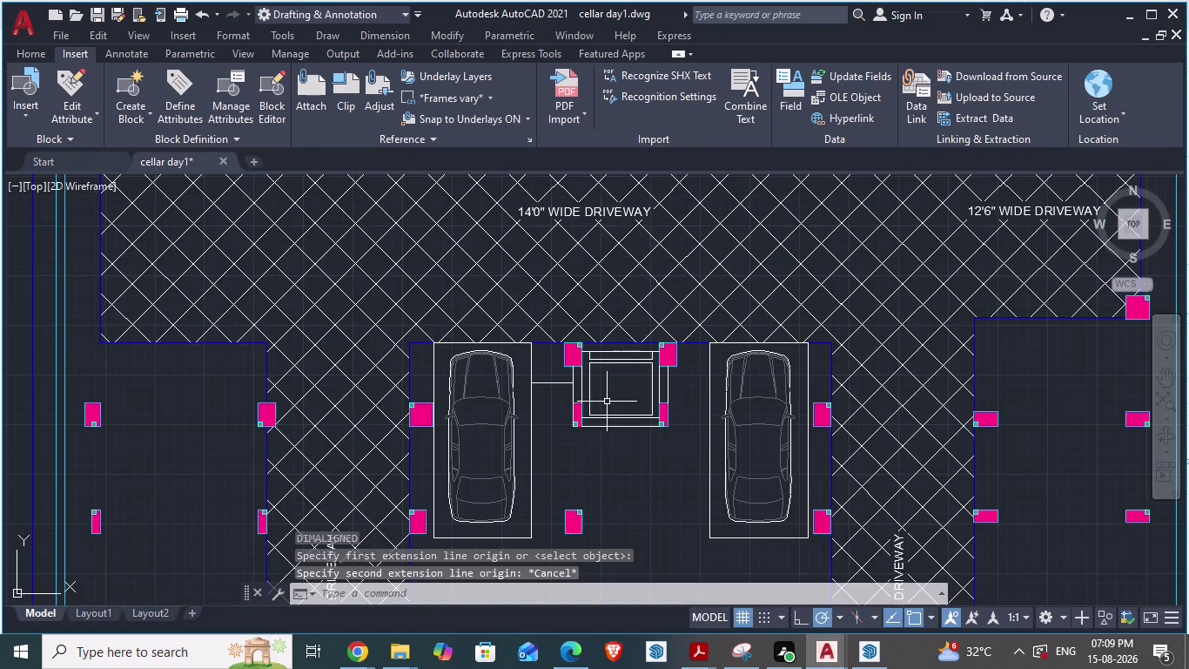
Cancel the reference-plan measurement, return to cellar day1 and start a new line.
key(alt+Tab)
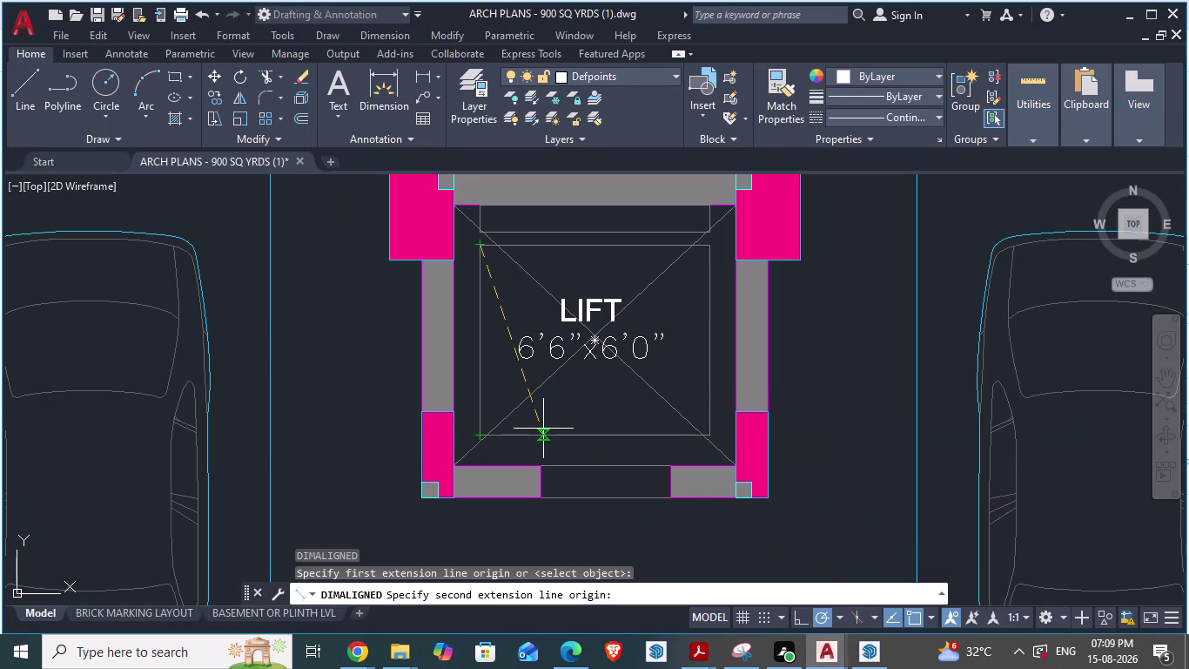
key(Escape)
scroll(down, 3)
scroll(up, 3)
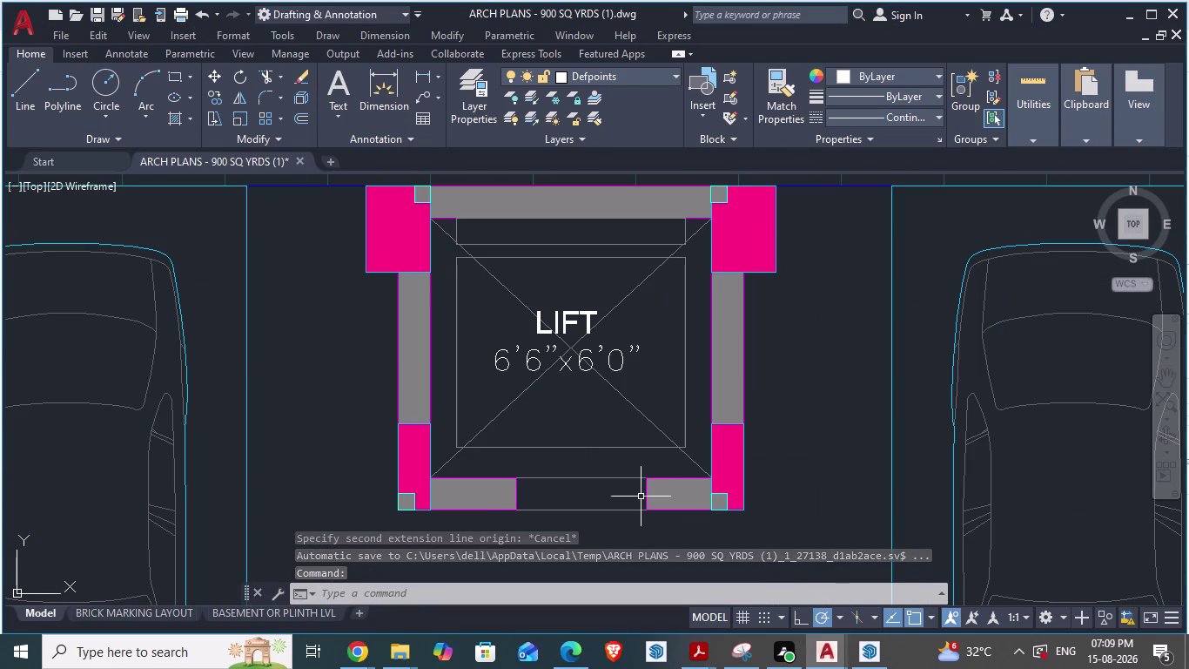
key(alt+Tab)
scroll(up, 3)
scroll(up, 3)
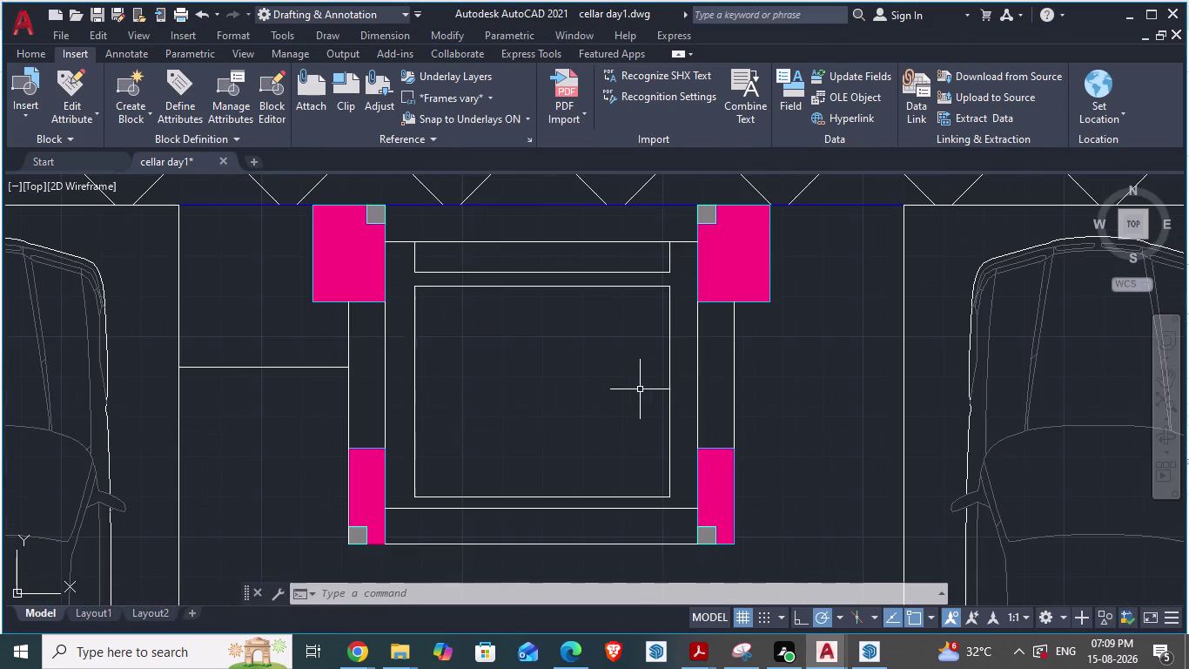
key(alt+Tab)
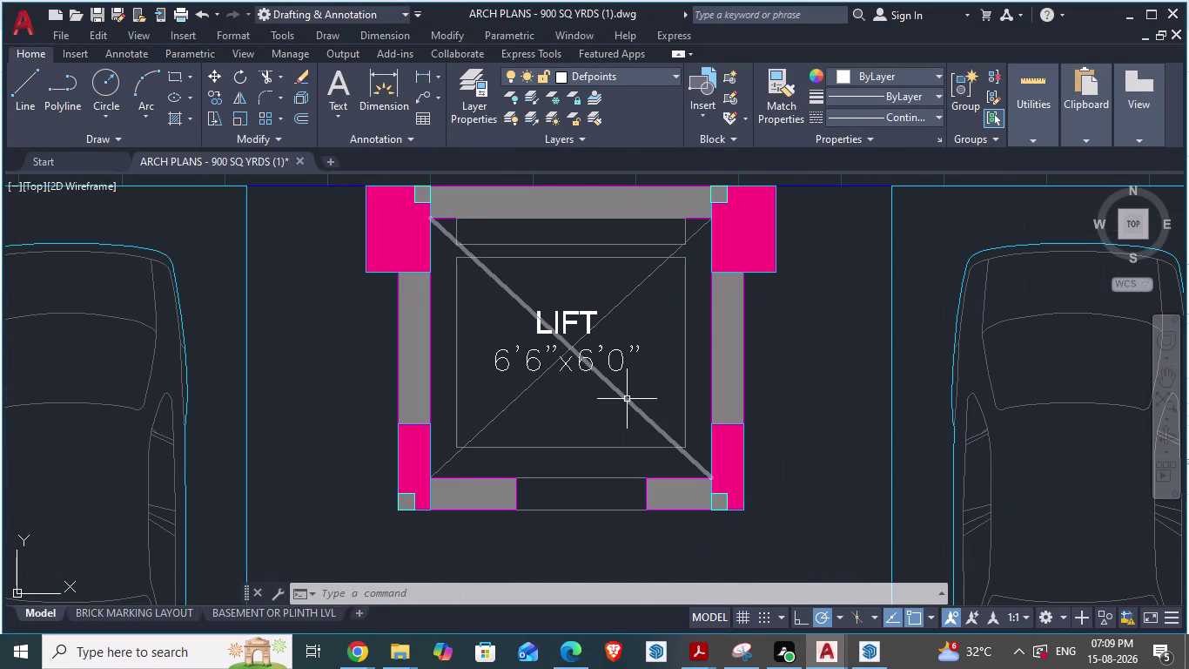
key(alt+Tab)
key(l)
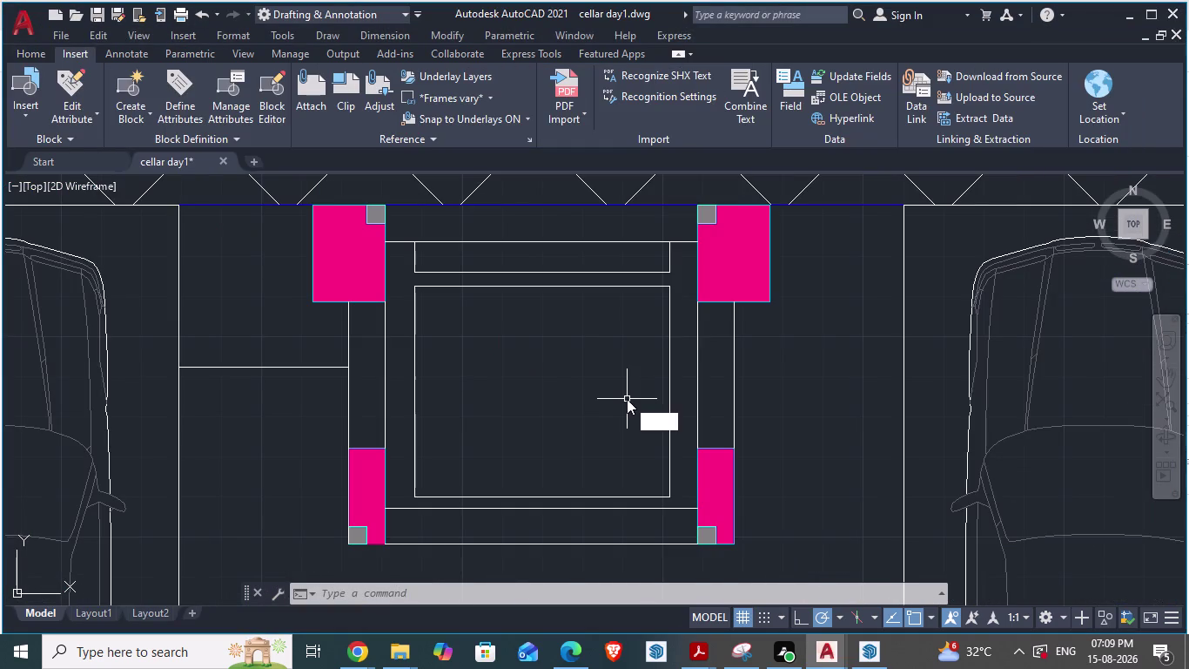
key(Return)
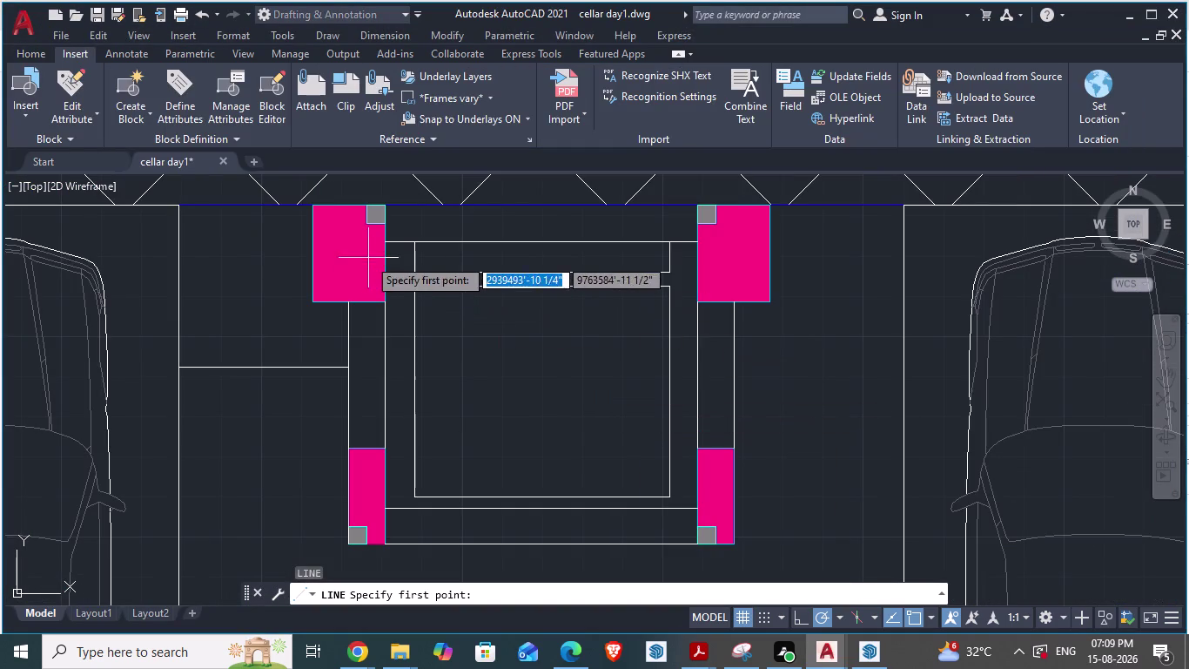
Draw both corner-to-corner diagonals across the lift outline, forming an X.
click(391, 242)
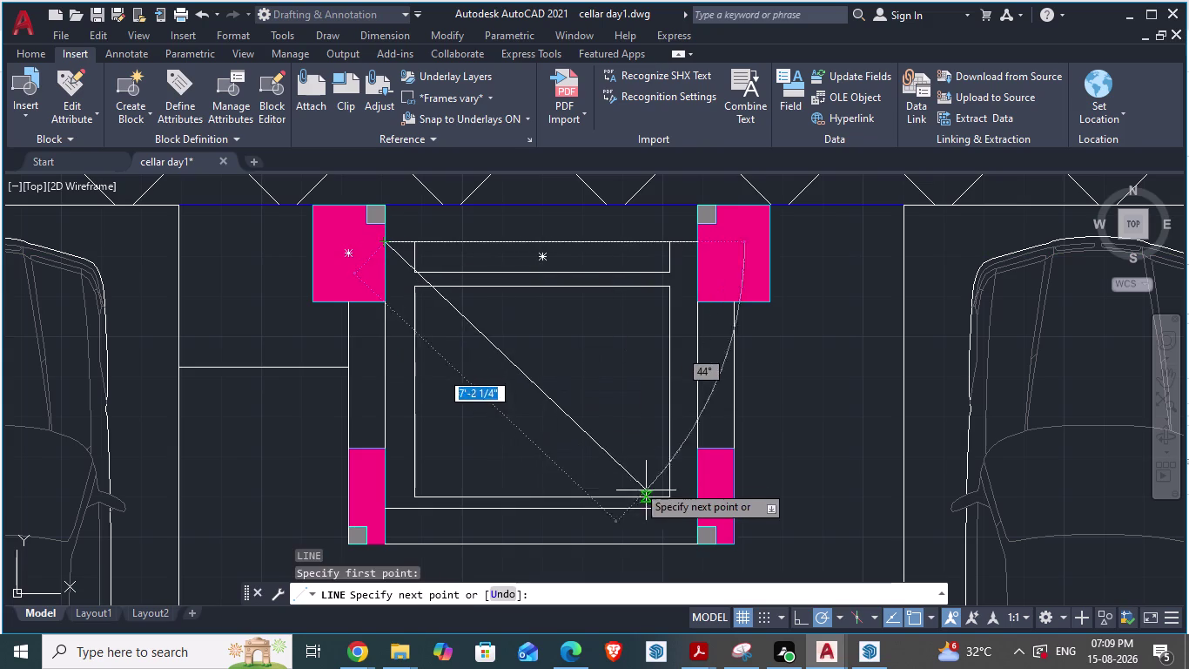
click(694, 511)
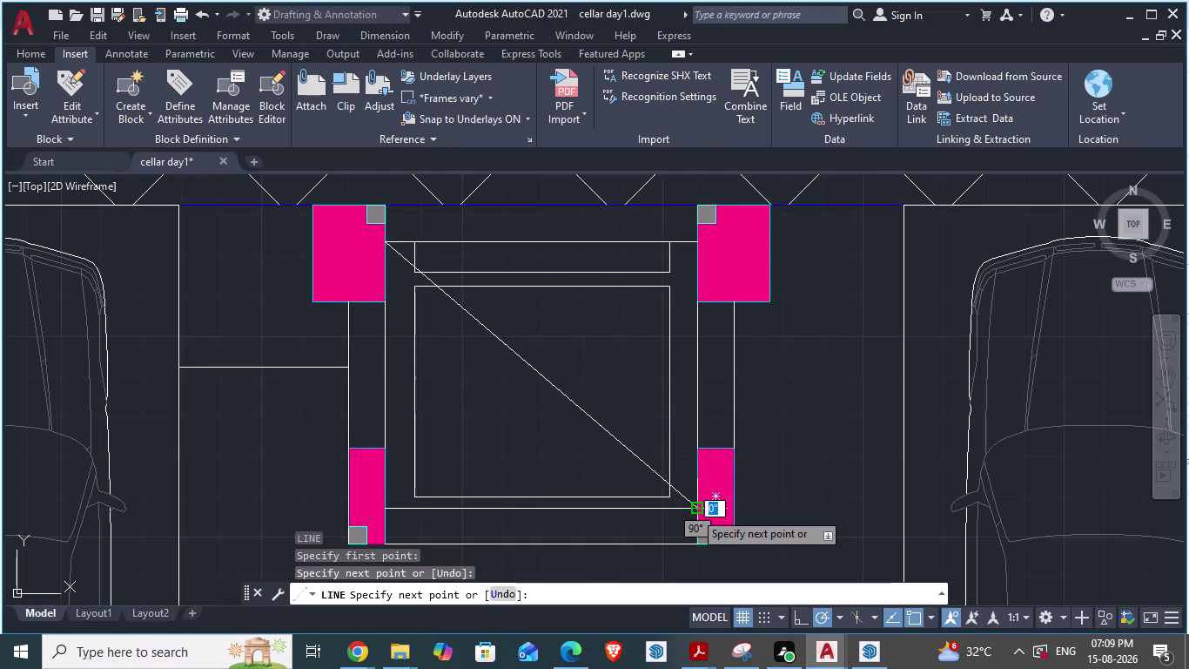
key(Escape)
key(l)
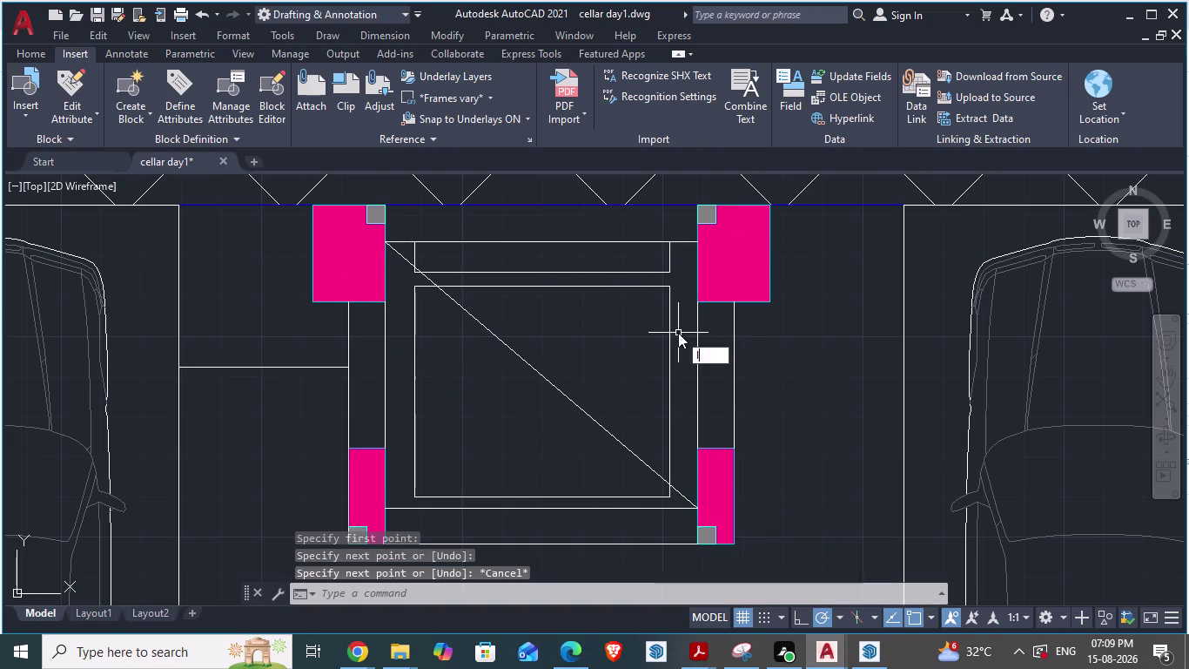
key(Return)
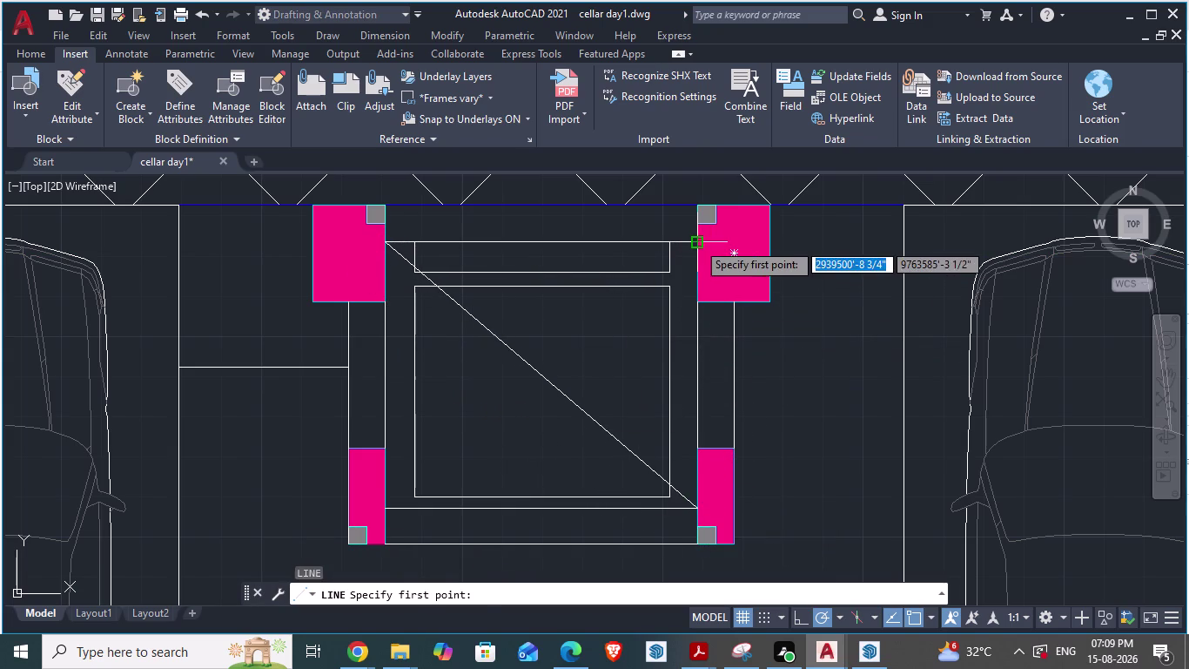
click(697, 242)
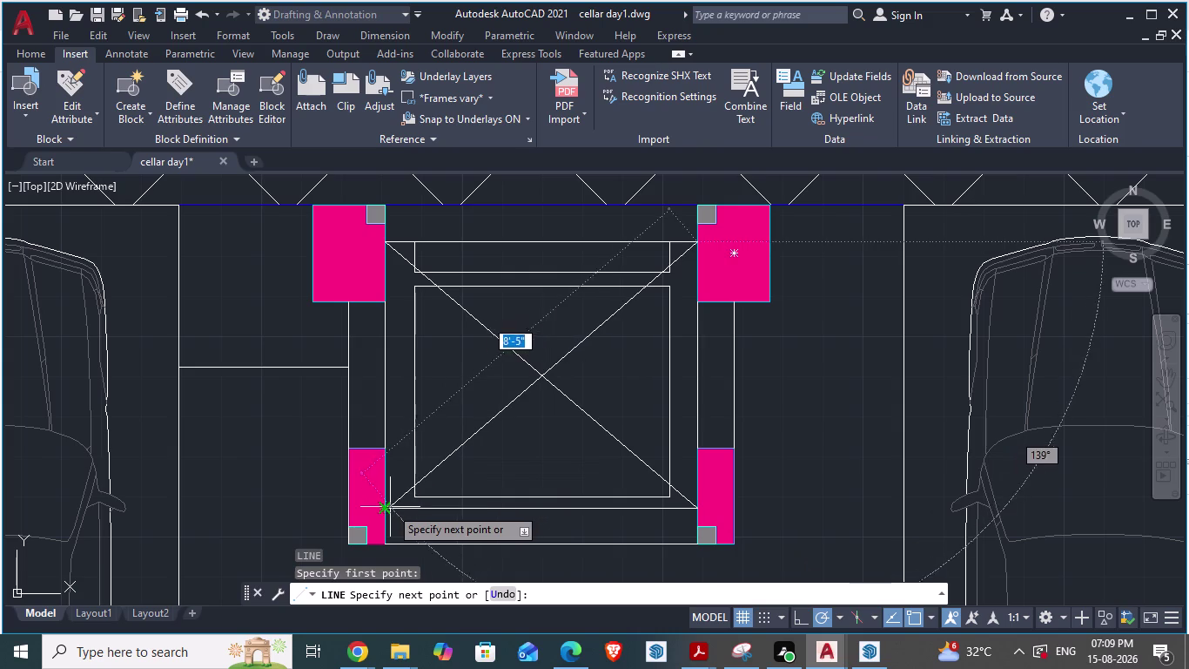
click(390, 507)
key(Escape)
scroll(down, 3)
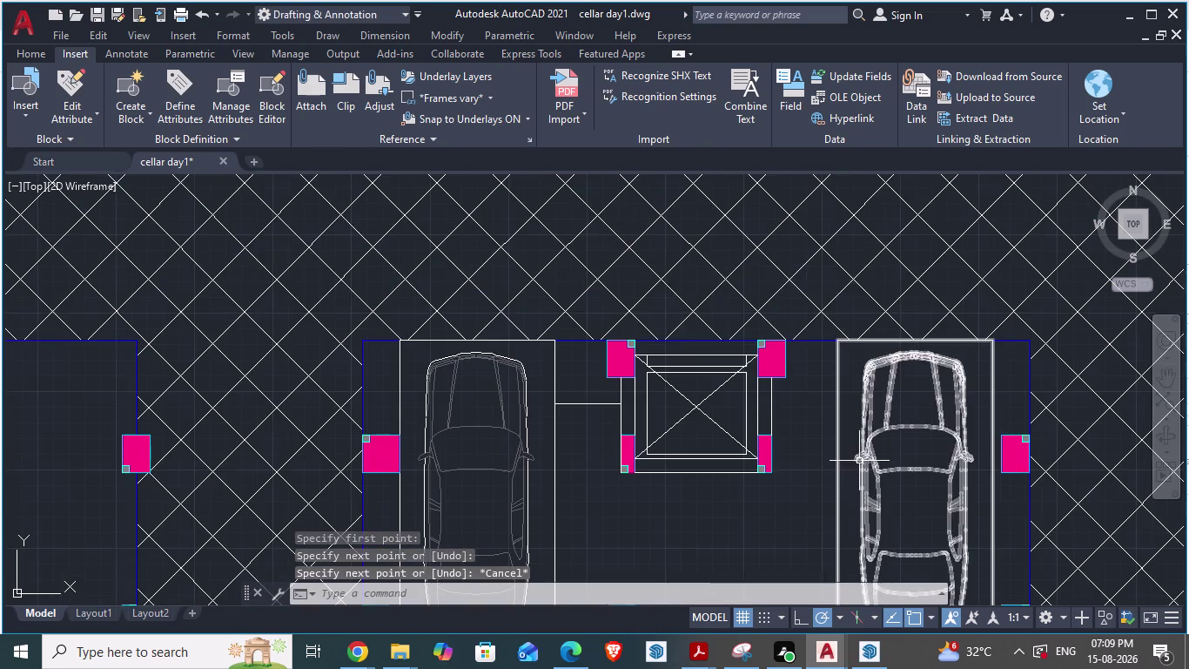
scroll(up, 3)
Compare the crossed lift with the reference plan and return to cellar day1.
key(alt+Tab)
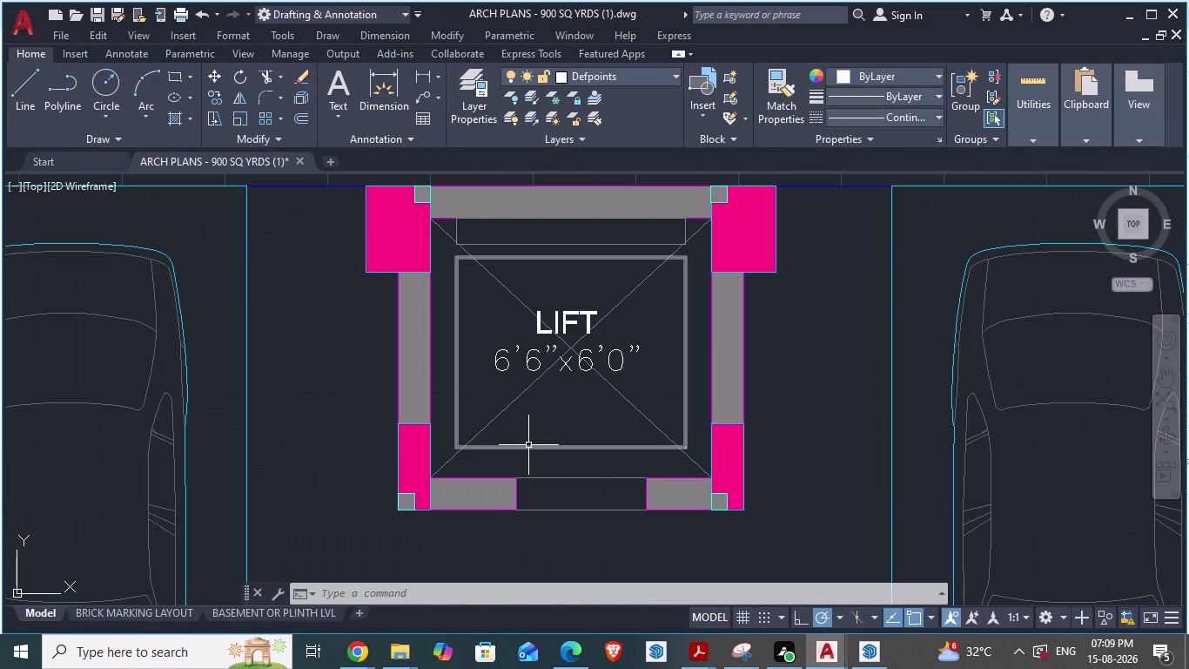
key(alt+Tab)
scroll(down, 3)
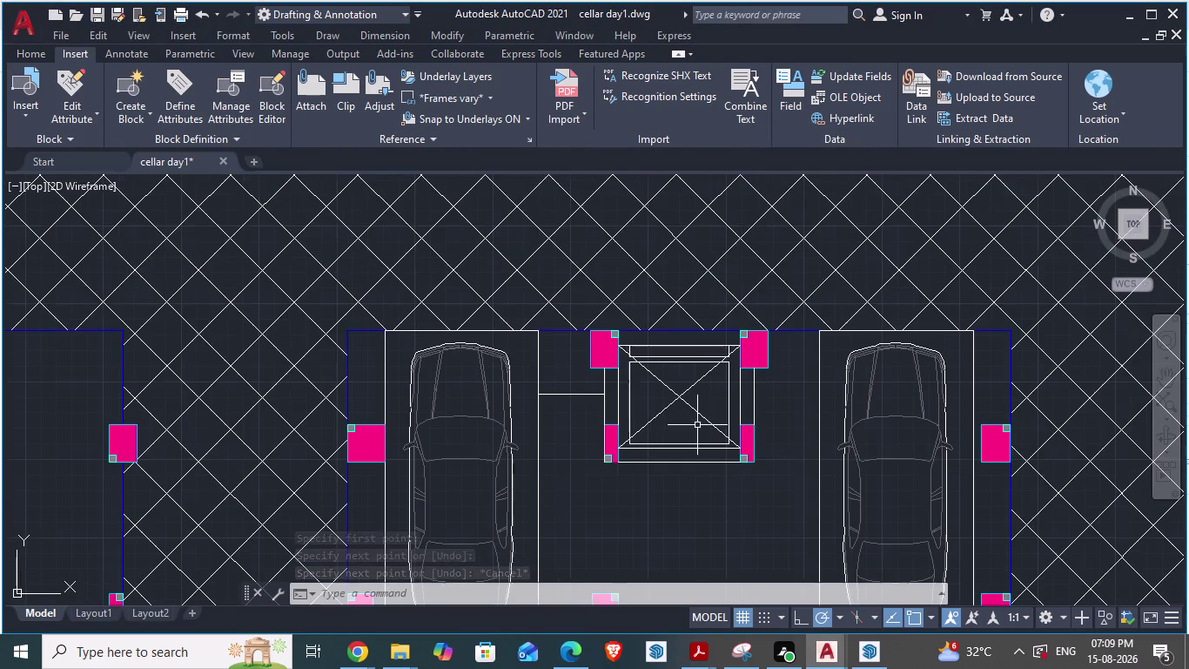
key(Escape)
scroll(up, 3)
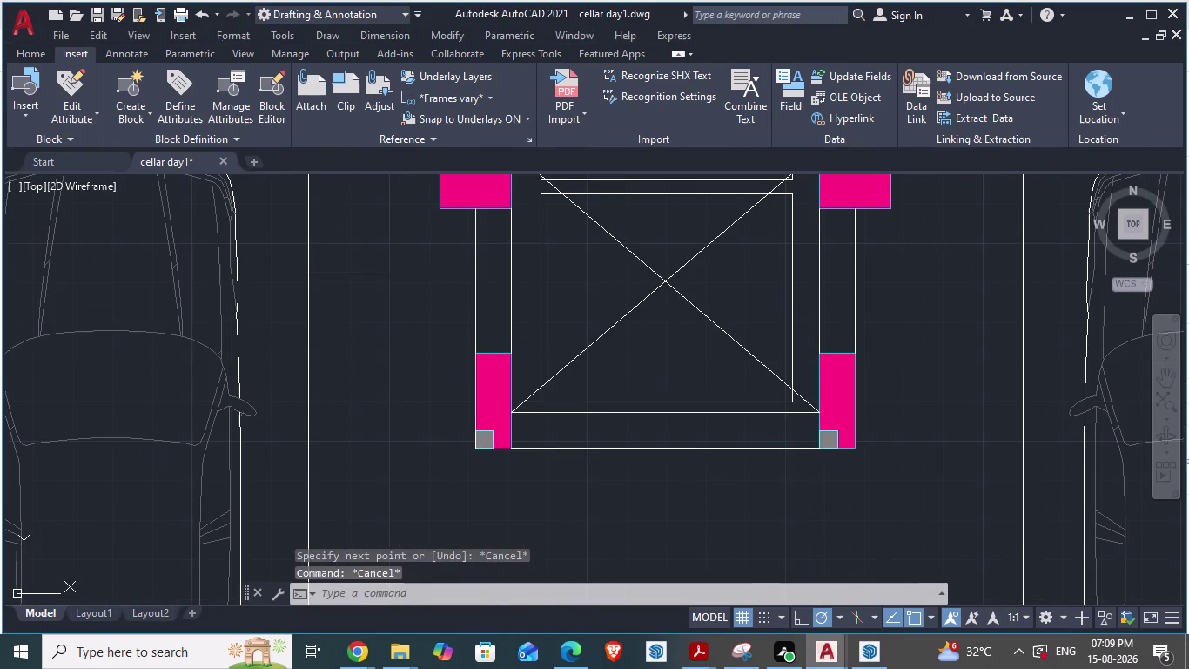
key(alt+Tab)
key(alt+Tab)
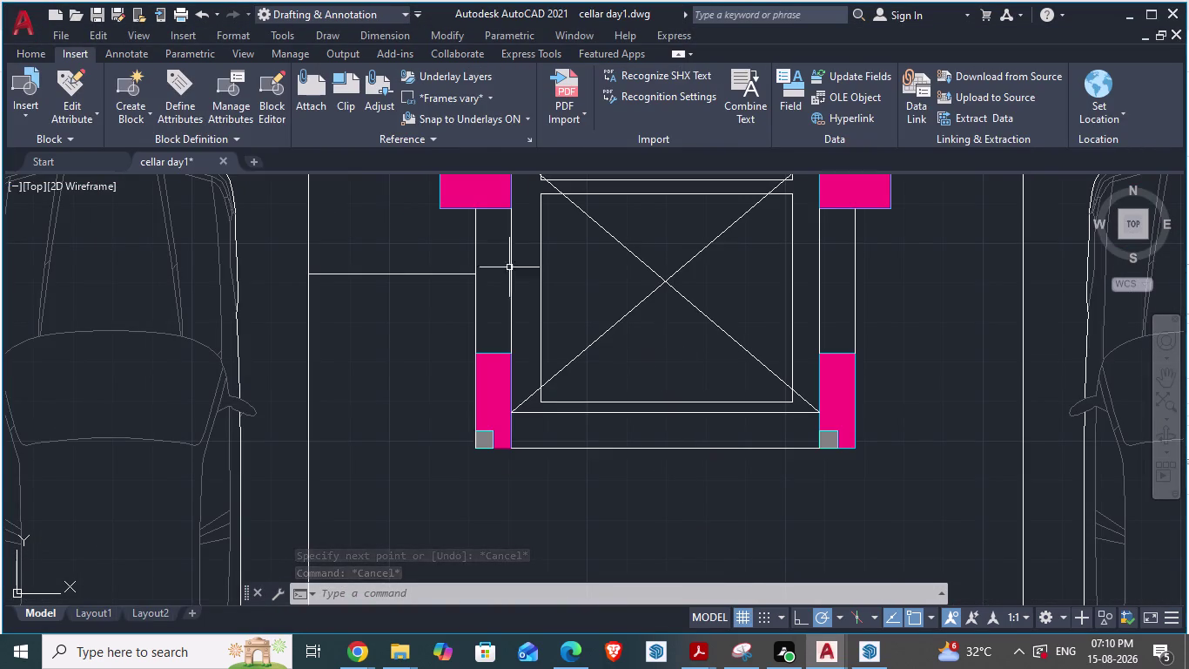
click(25, 53)
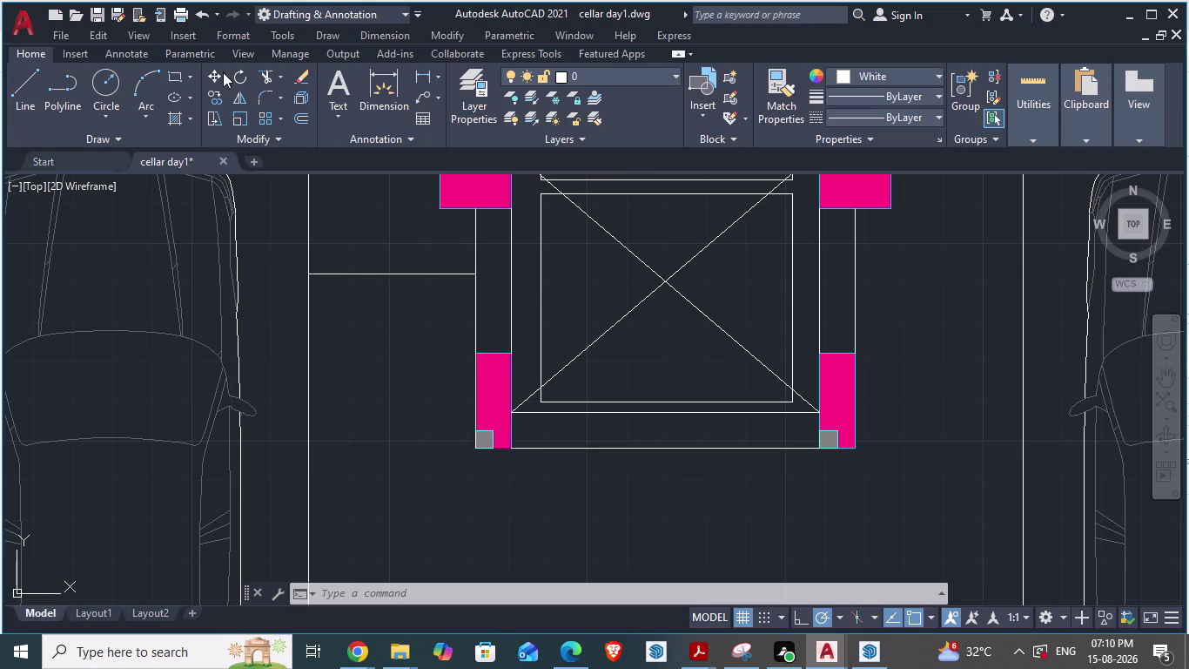
Start a multiline text box inside the lift, then cancel it.
click(347, 92)
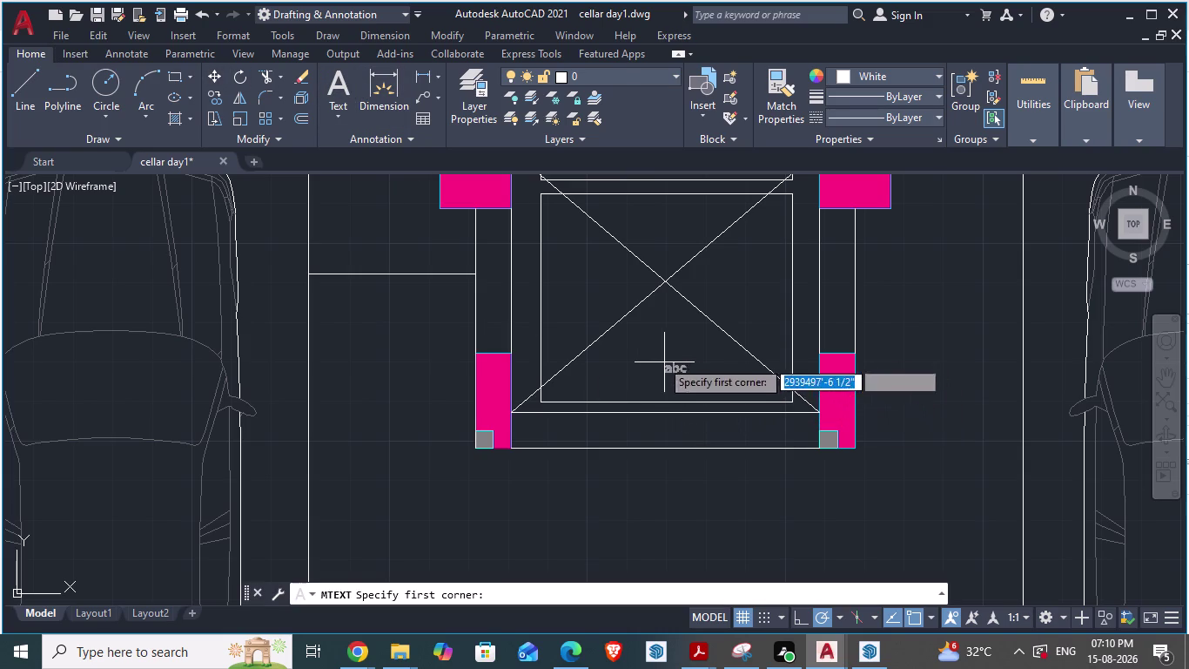
click(630, 332)
click(712, 367)
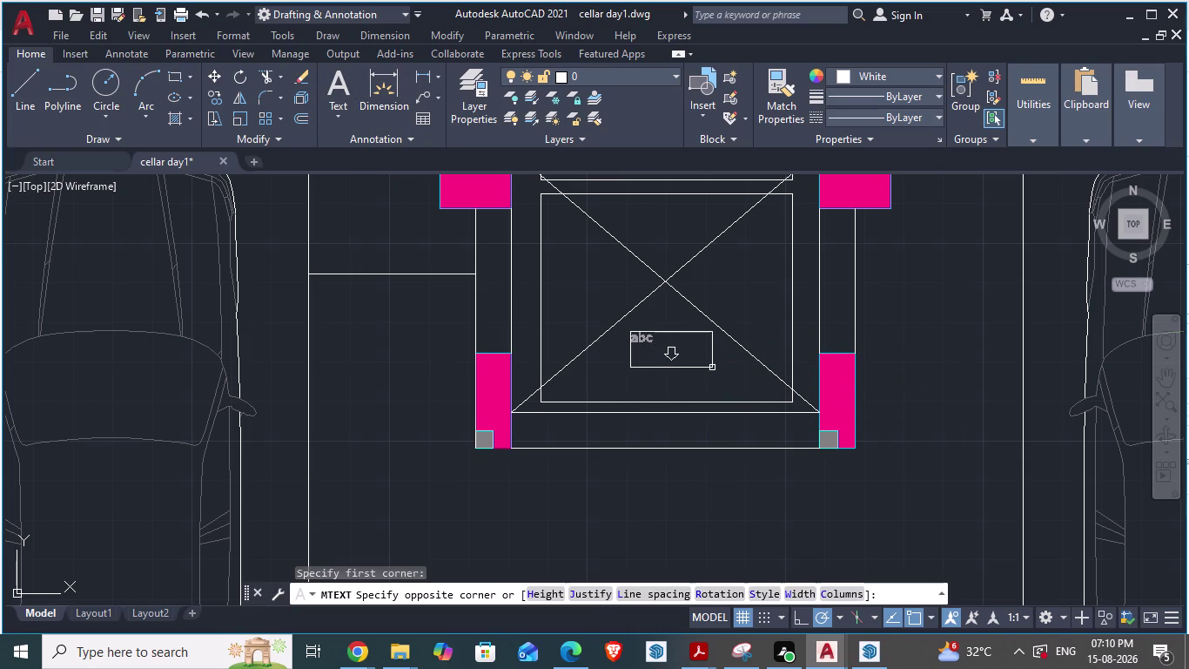
click(713, 367)
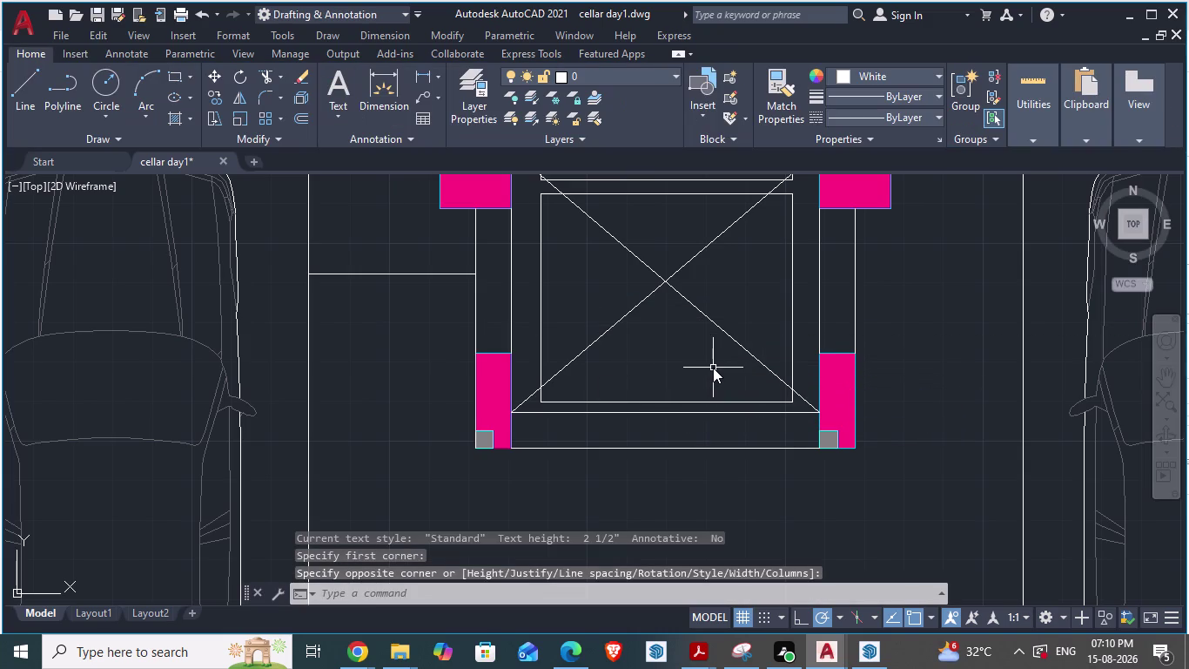
key(Escape)
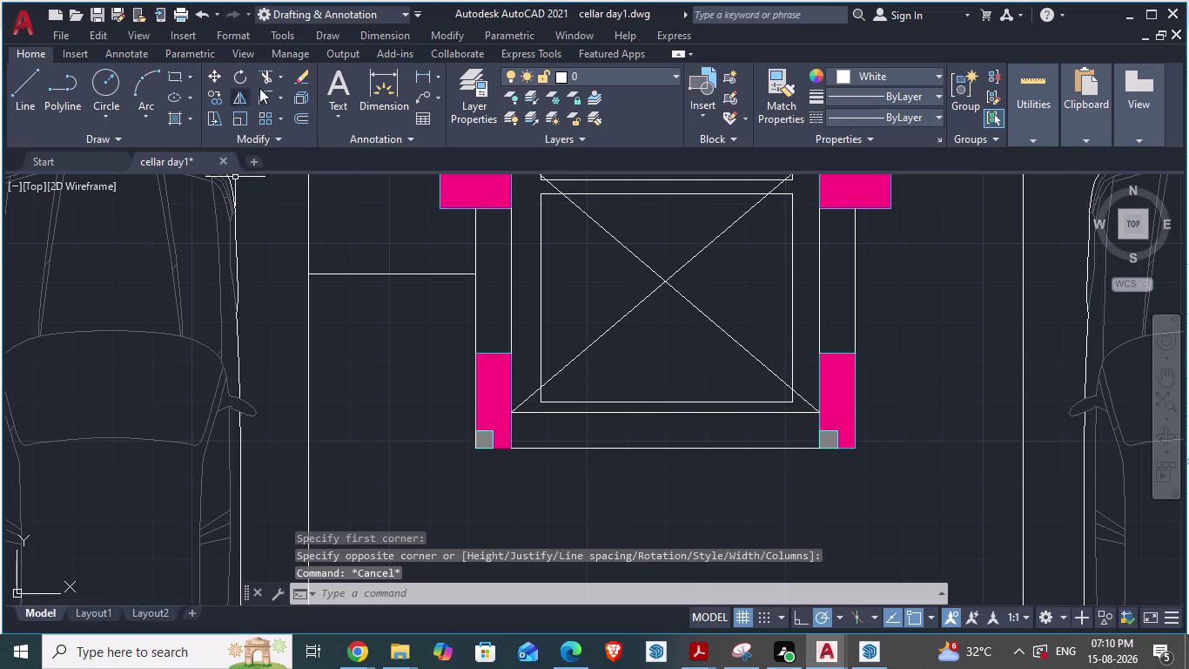
Type LIFT in a text box inside the lift and choose its text height.
click(330, 92)
click(596, 350)
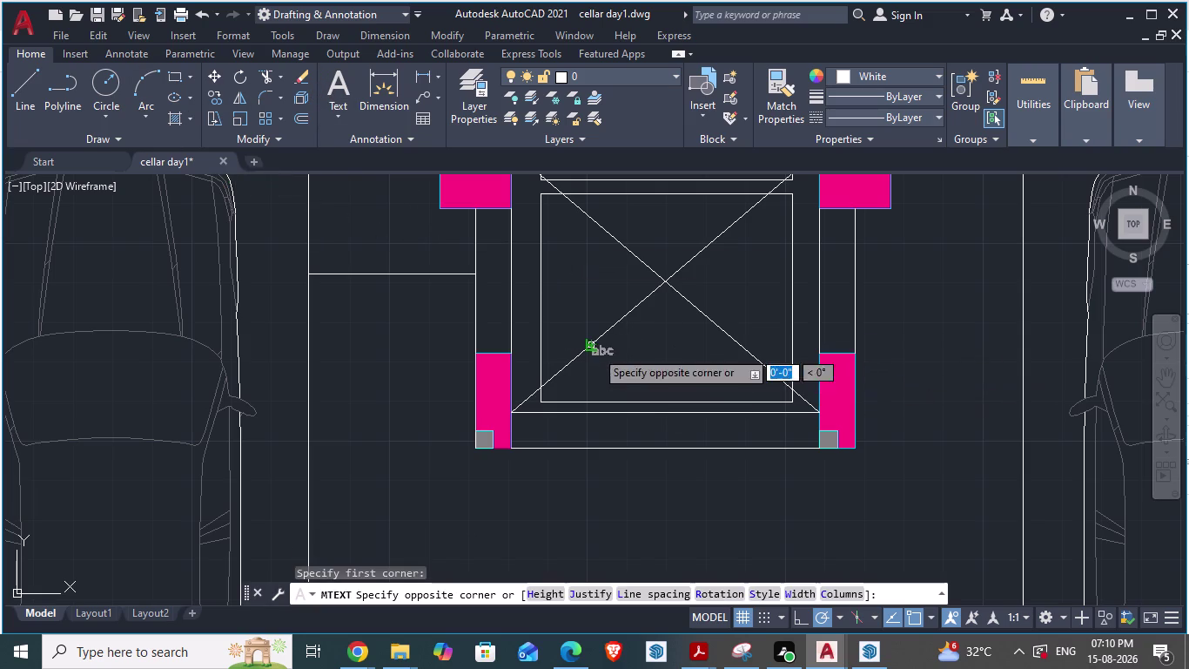
click(732, 386)
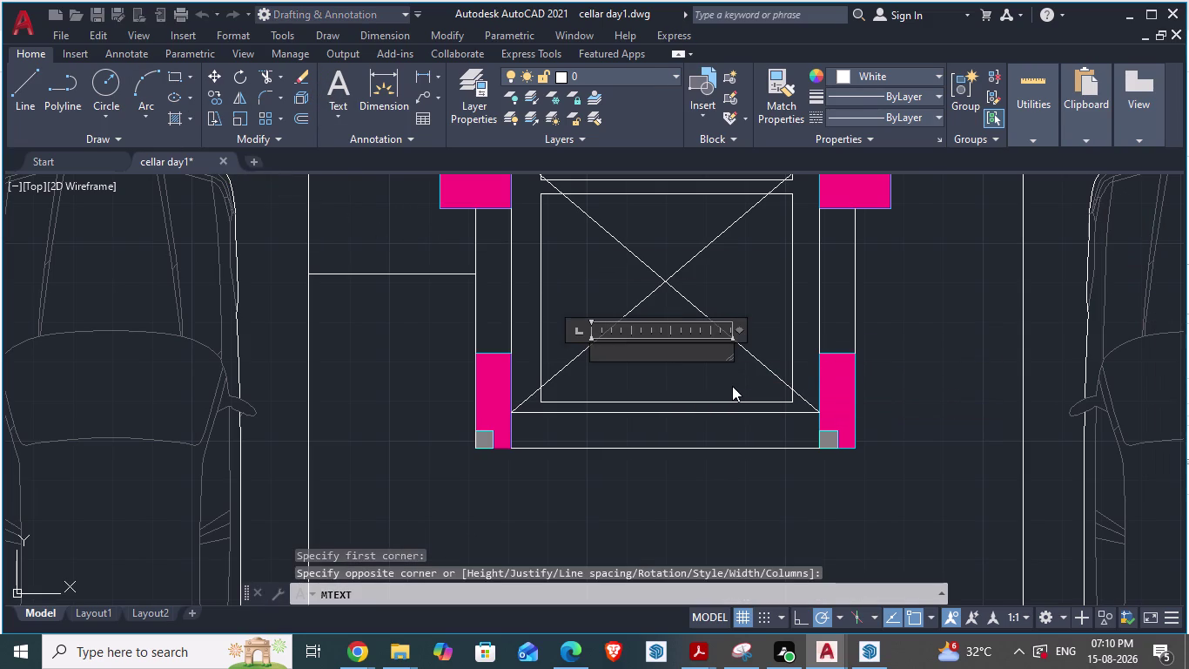
text(L)
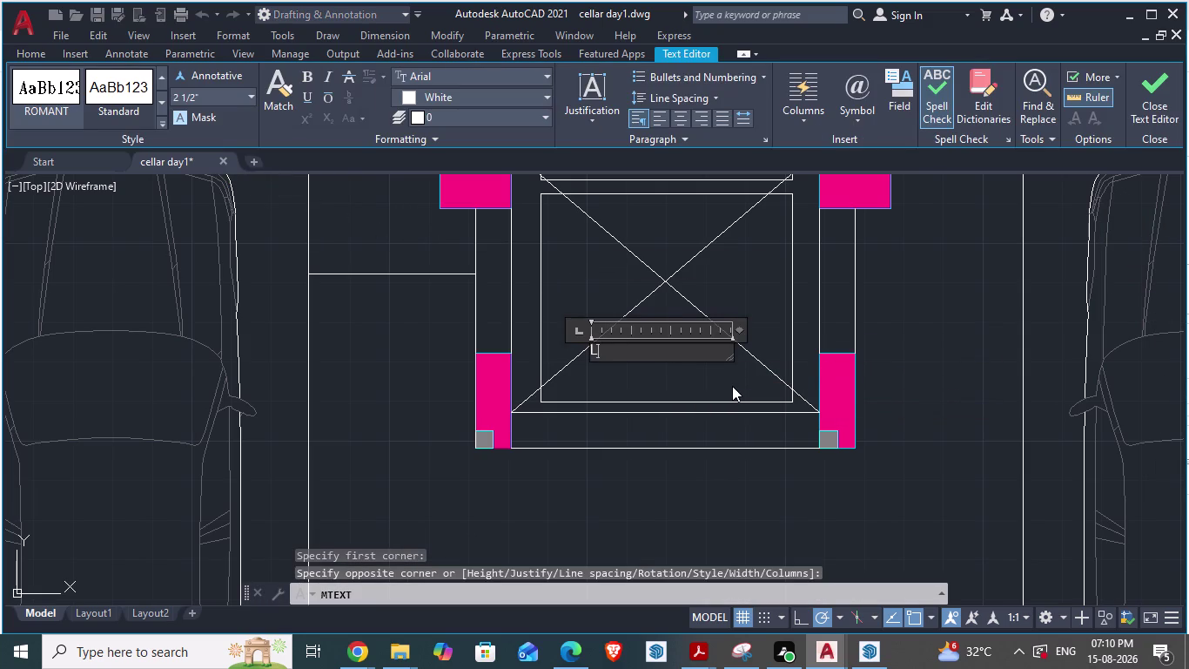
text(IFT)
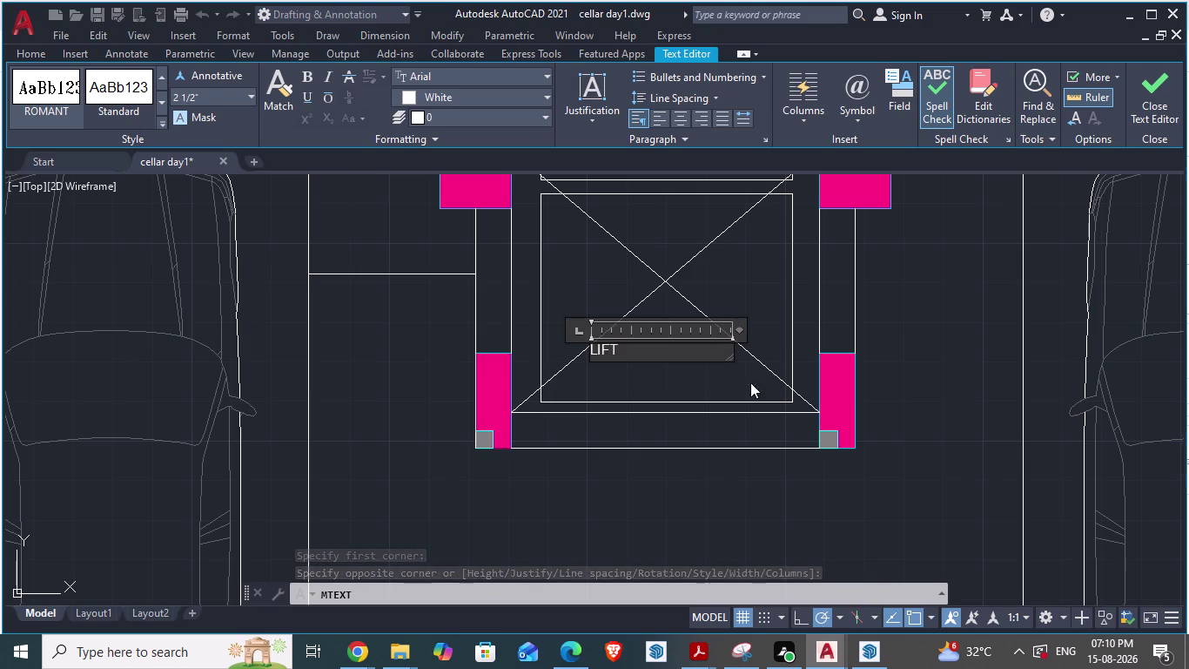
click(253, 95)
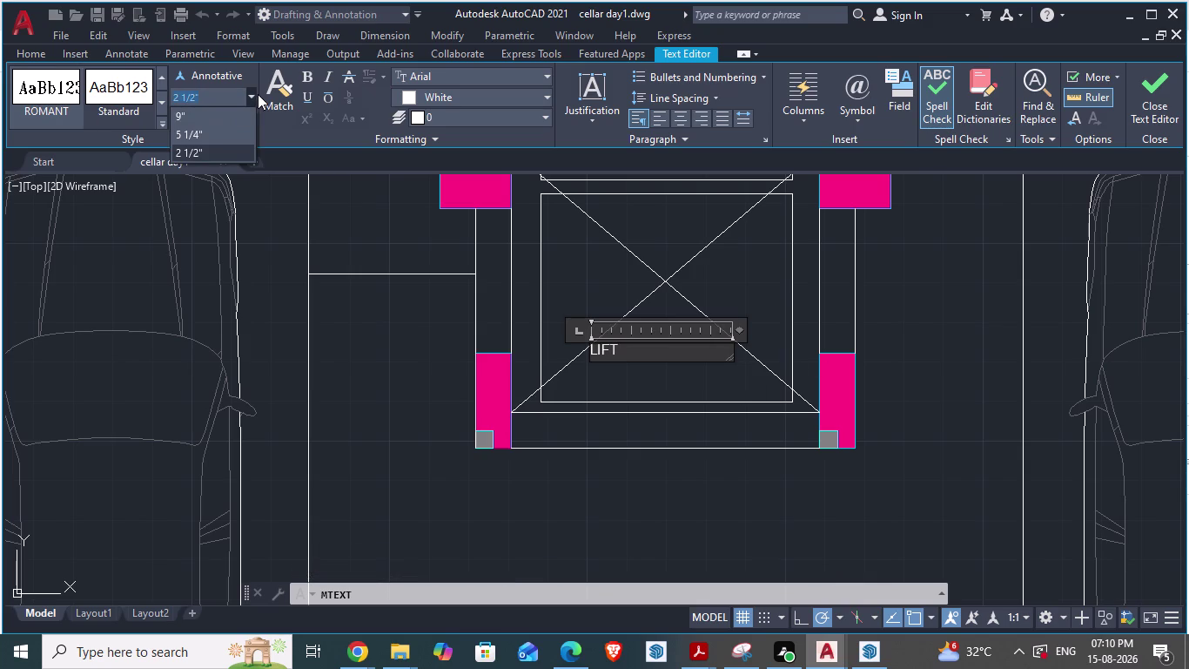
click(207, 116)
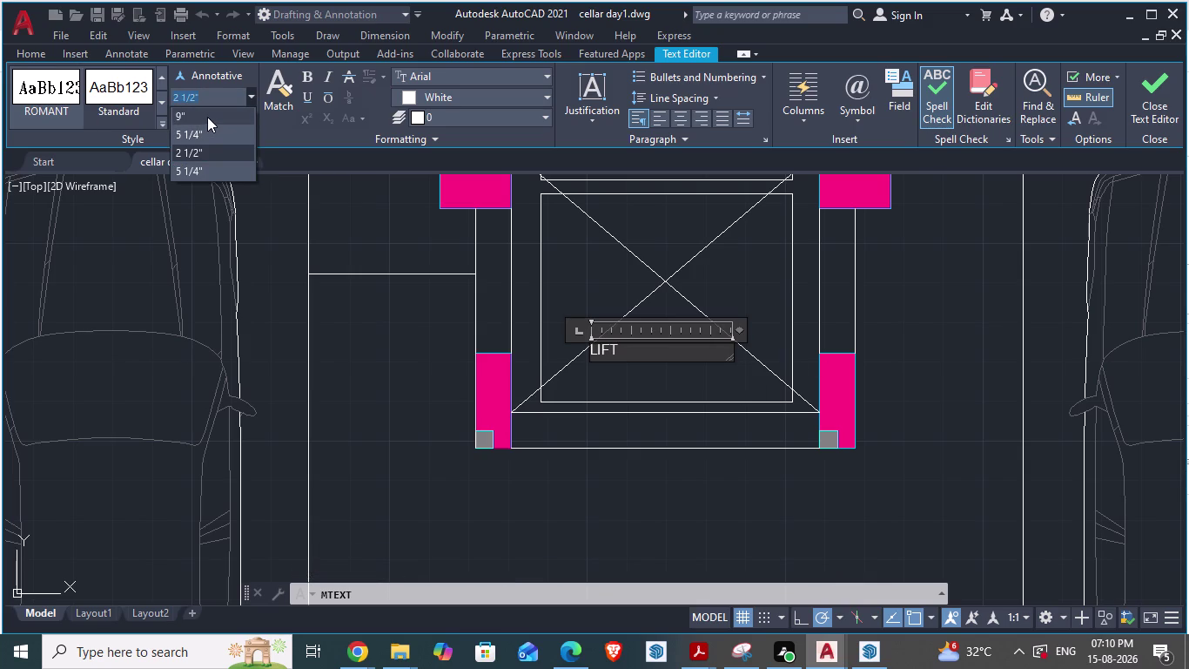
click(707, 373)
click(608, 350)
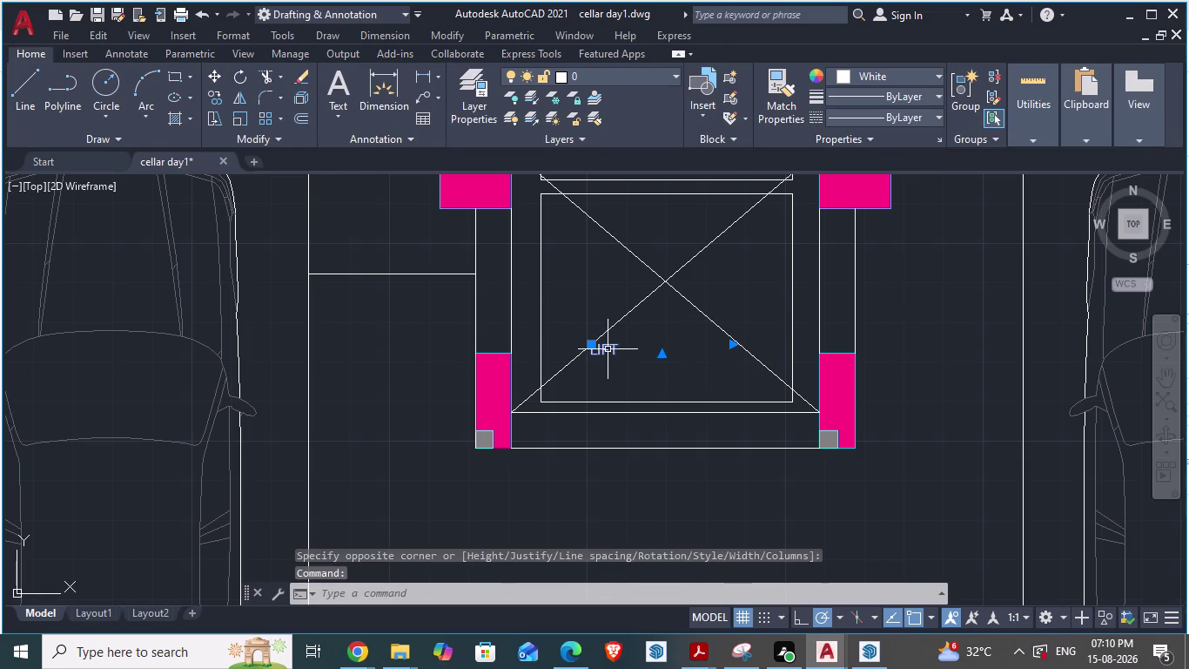
double_click(604, 345)
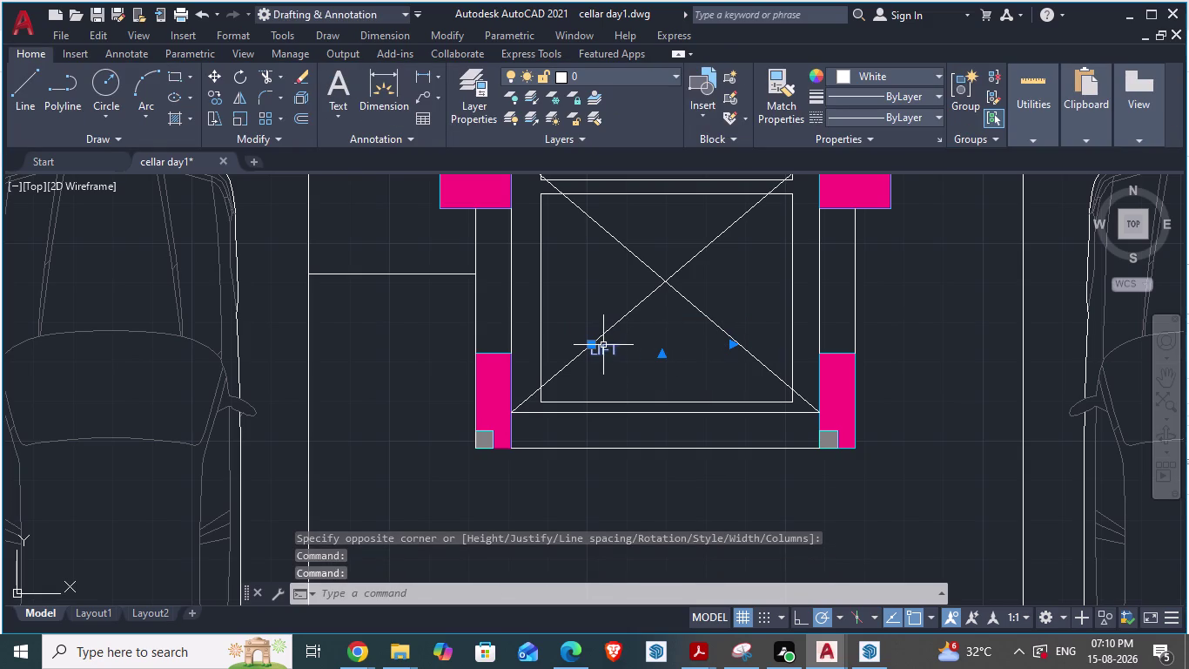
Close the LIFT label editor and select the label.
drag(737, 331, 625, 337)
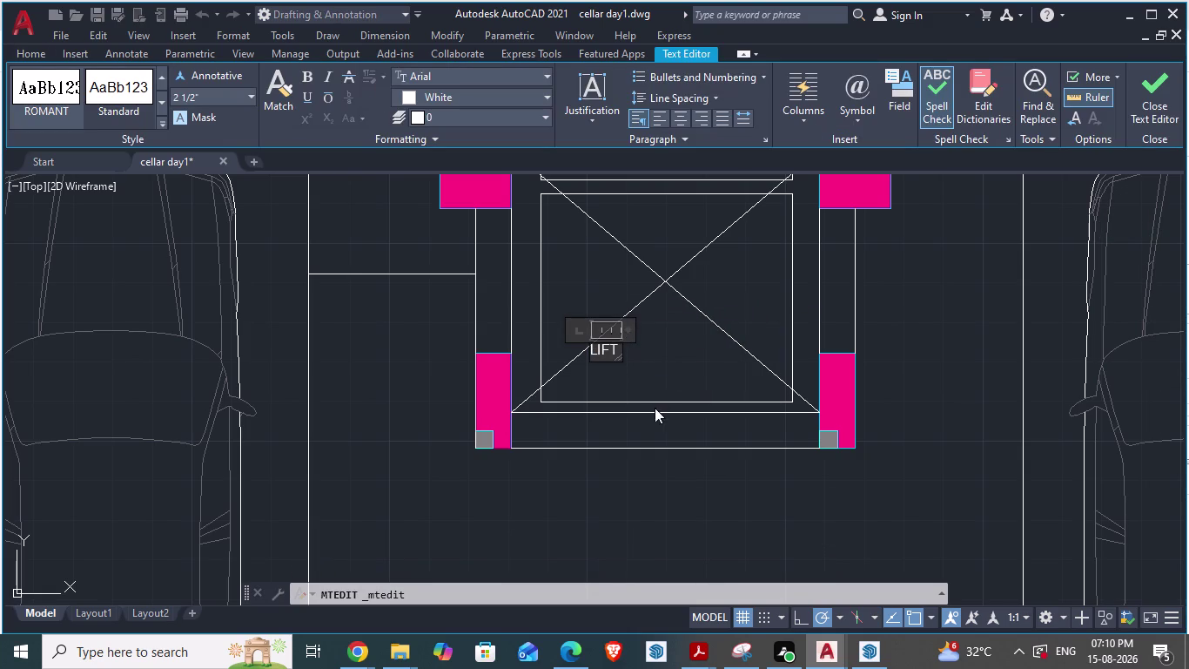
key(Escape)
click(756, 326)
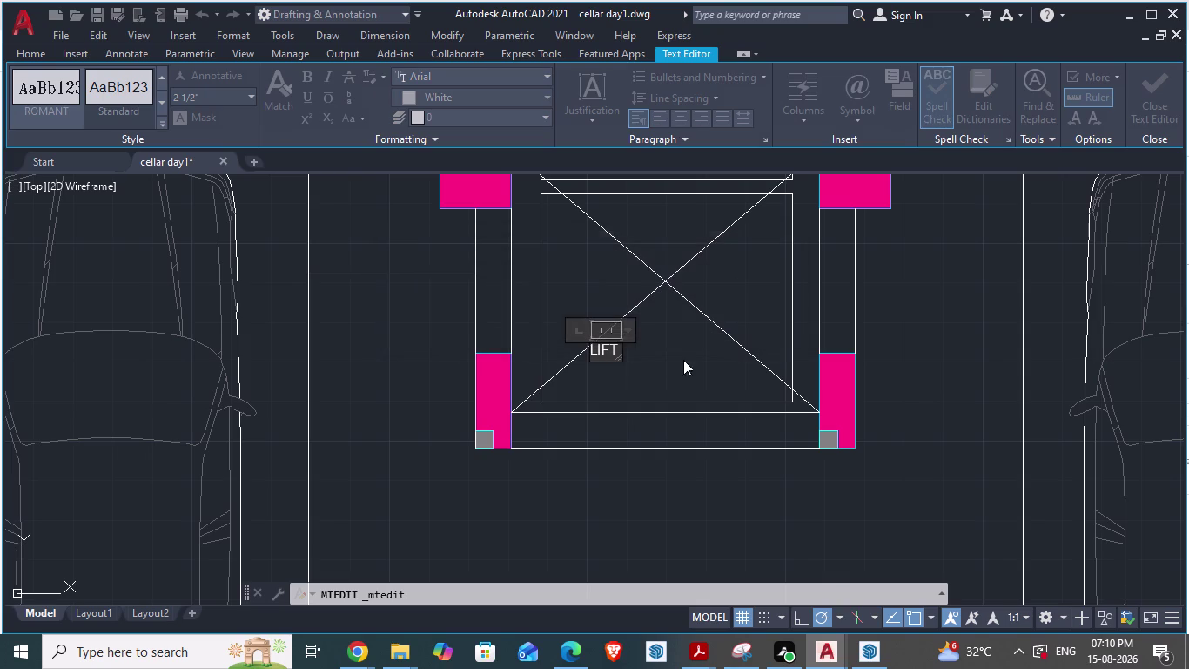
click(614, 383)
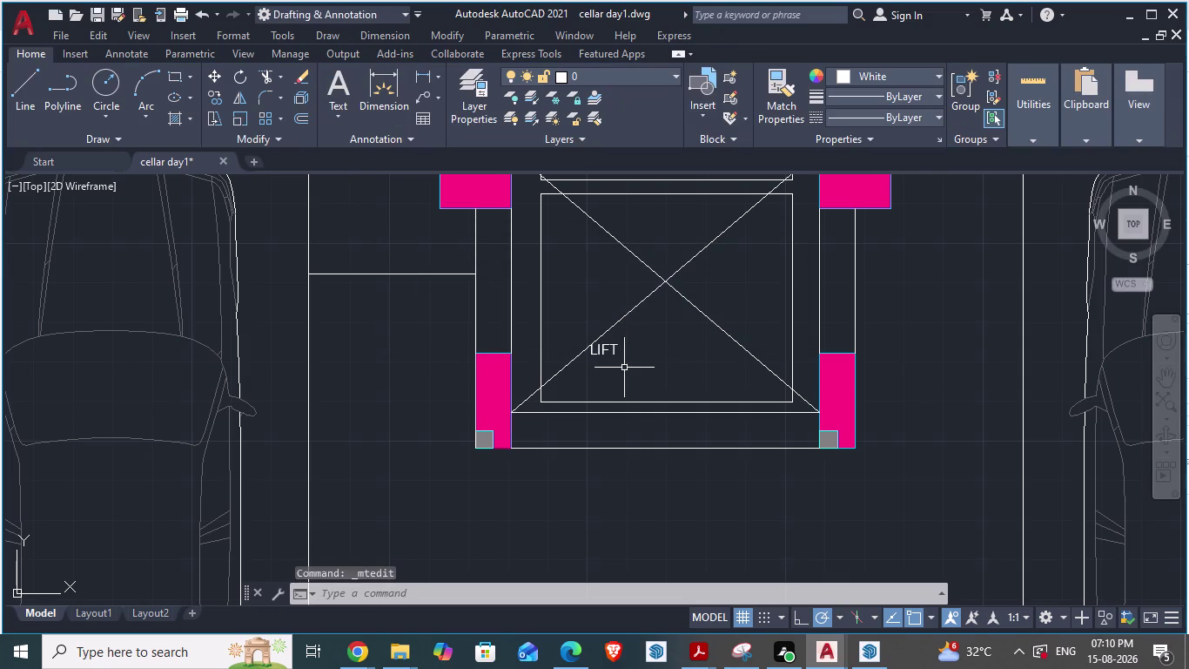
click(617, 352)
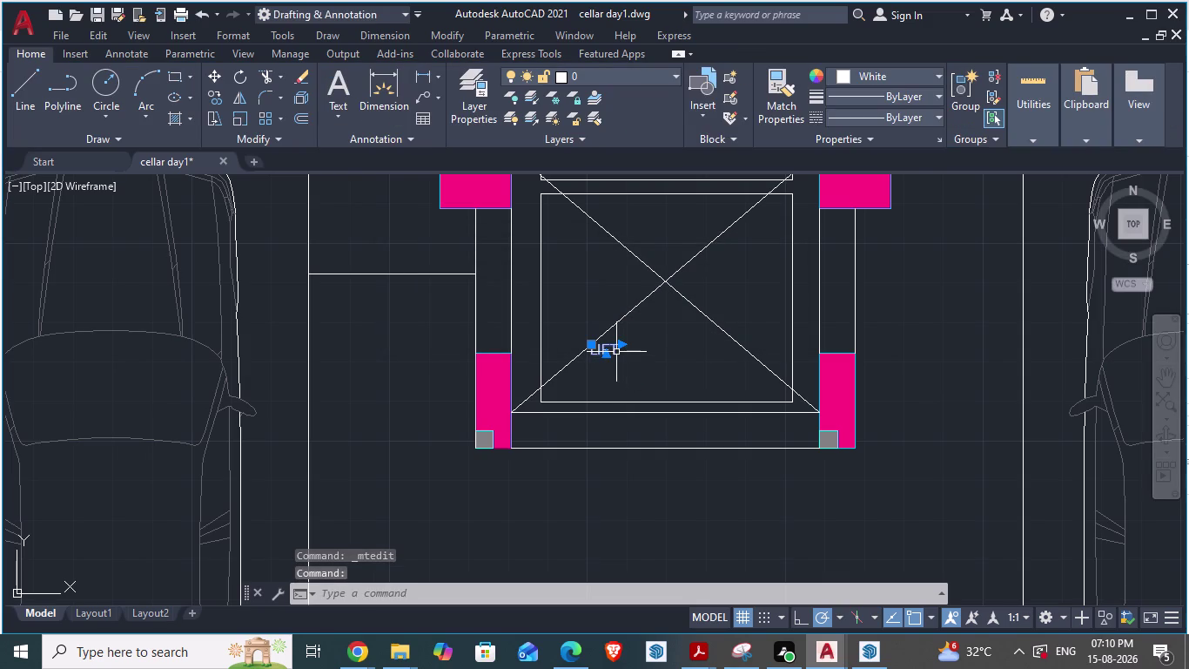
Move the LIFT label (M) toward the middle of the crossed lift outline.
key(m)
key(Return)
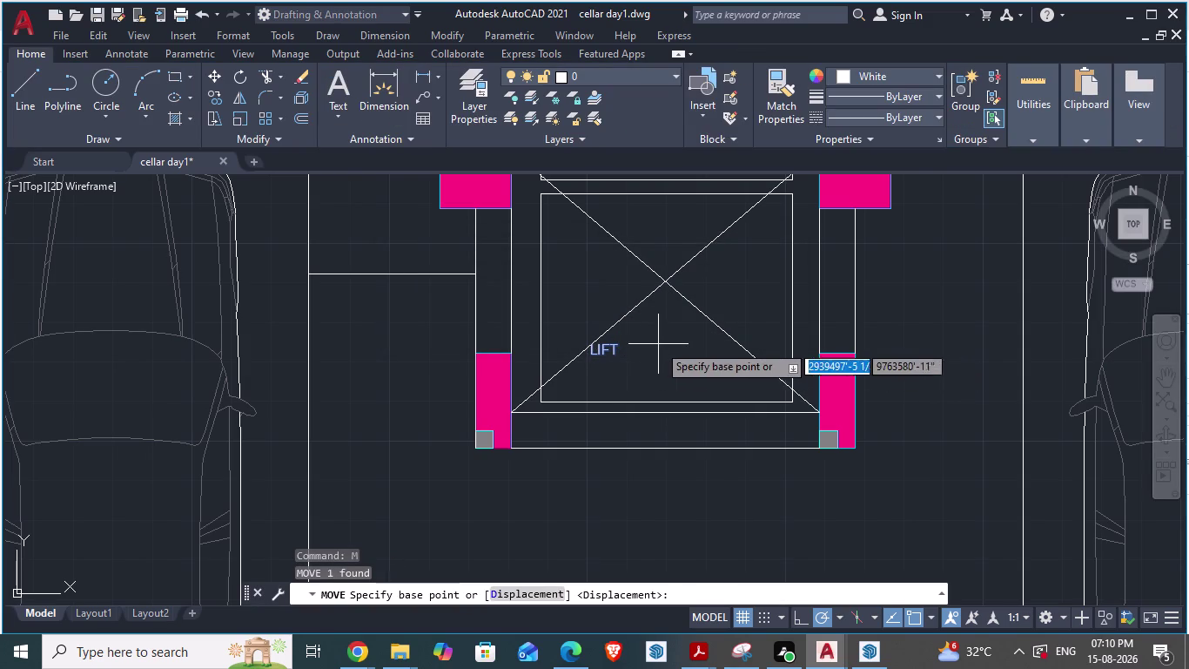
scroll(up, 3)
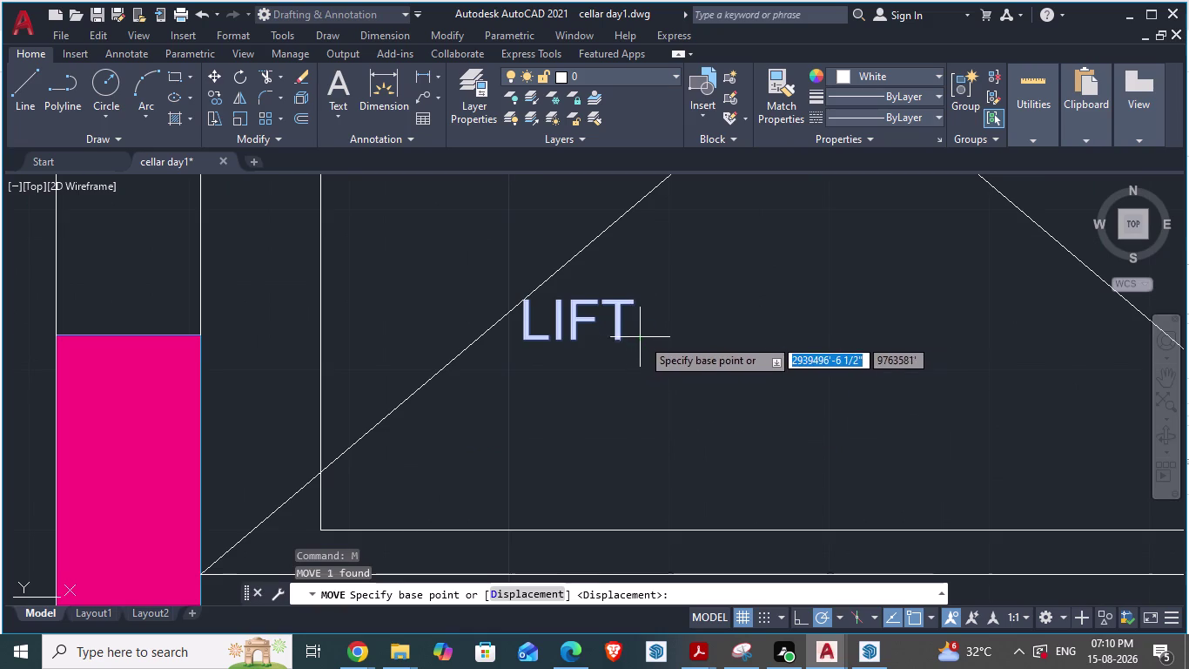
drag(642, 338, 902, 301)
click(902, 301)
scroll(down, 3)
scroll(down, 3)
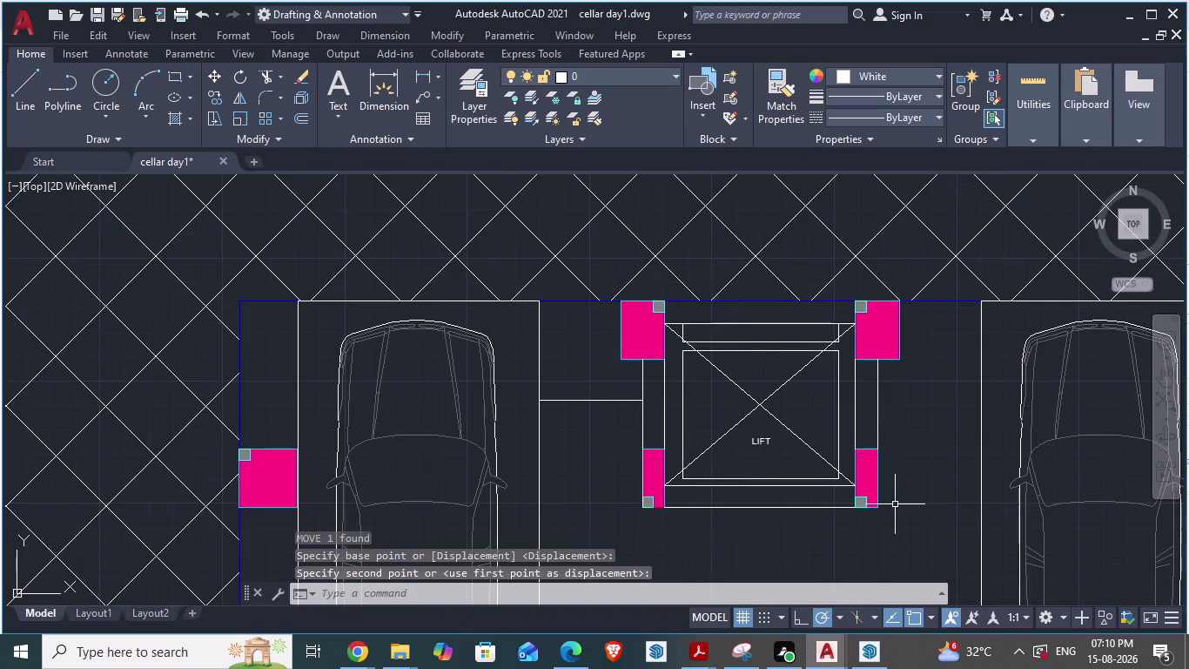
Save cellar day1, zoom around the ARCH PLANS cellar floor, then return to cellar day1.
key(ctrl+s)
key(alt+Tab)
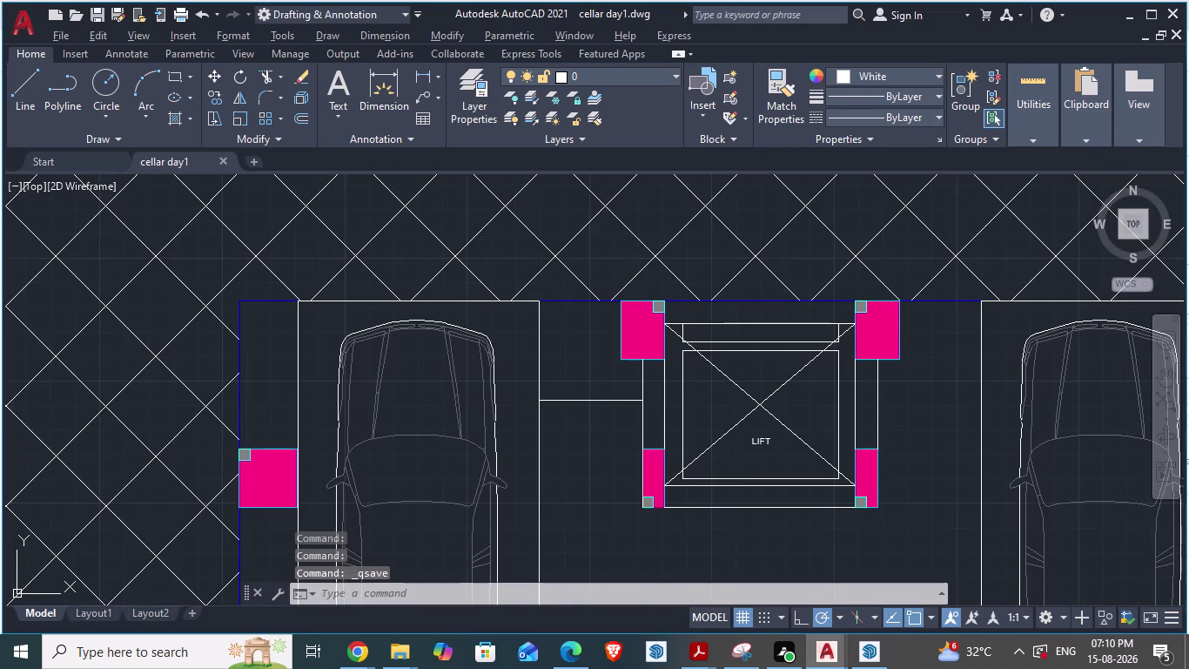
scroll(down, 3)
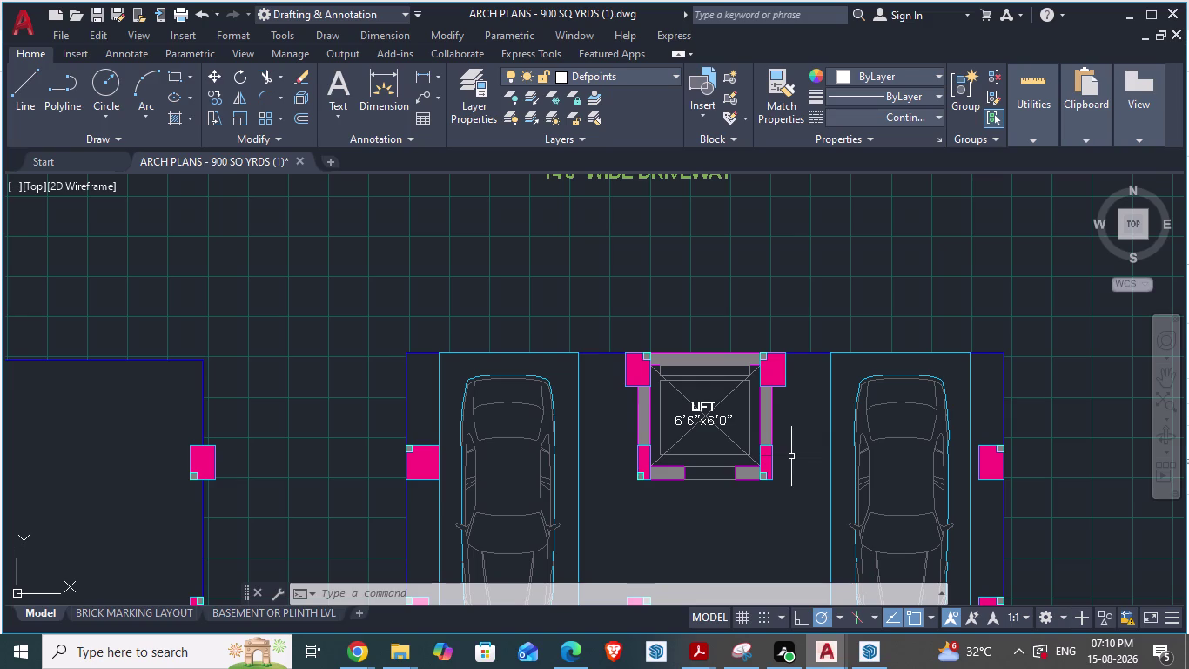
scroll(down, 3)
scroll(down, 3)
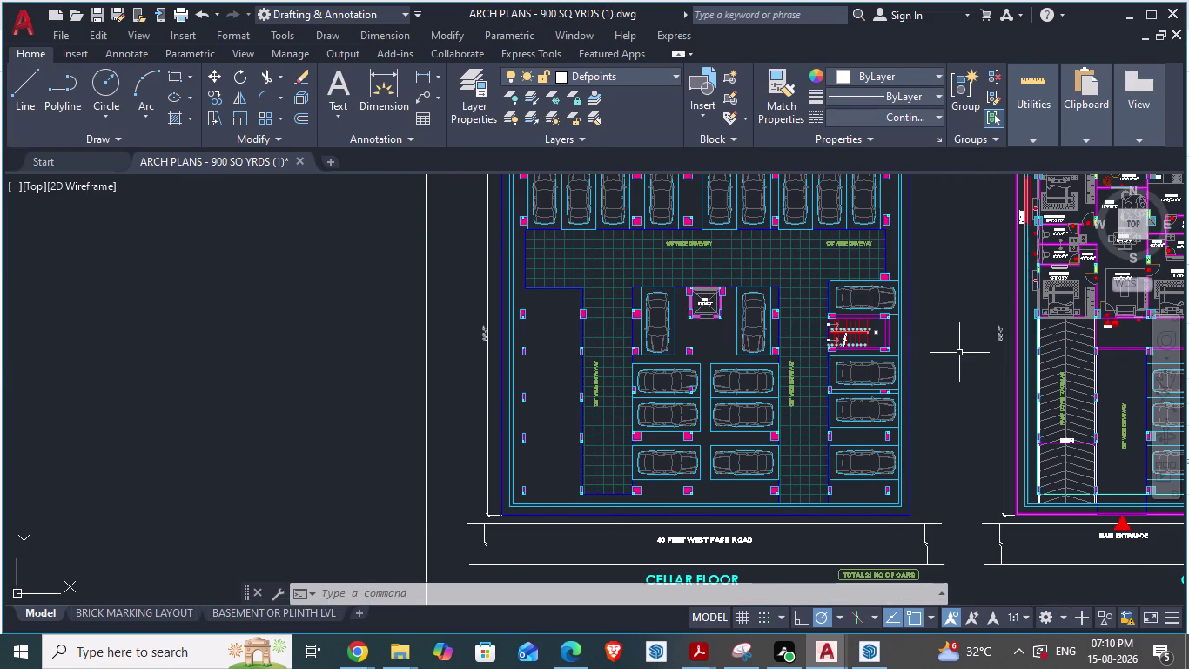
scroll(up, 3)
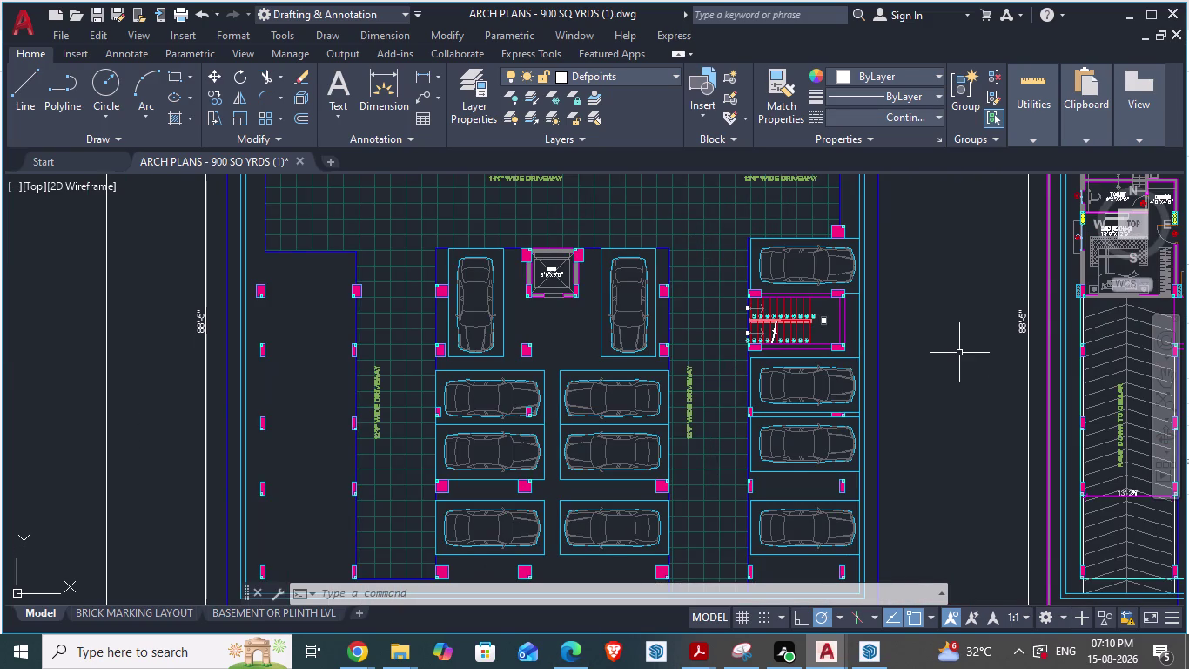
scroll(up, 3)
scroll(down, 3)
scroll(up, 3)
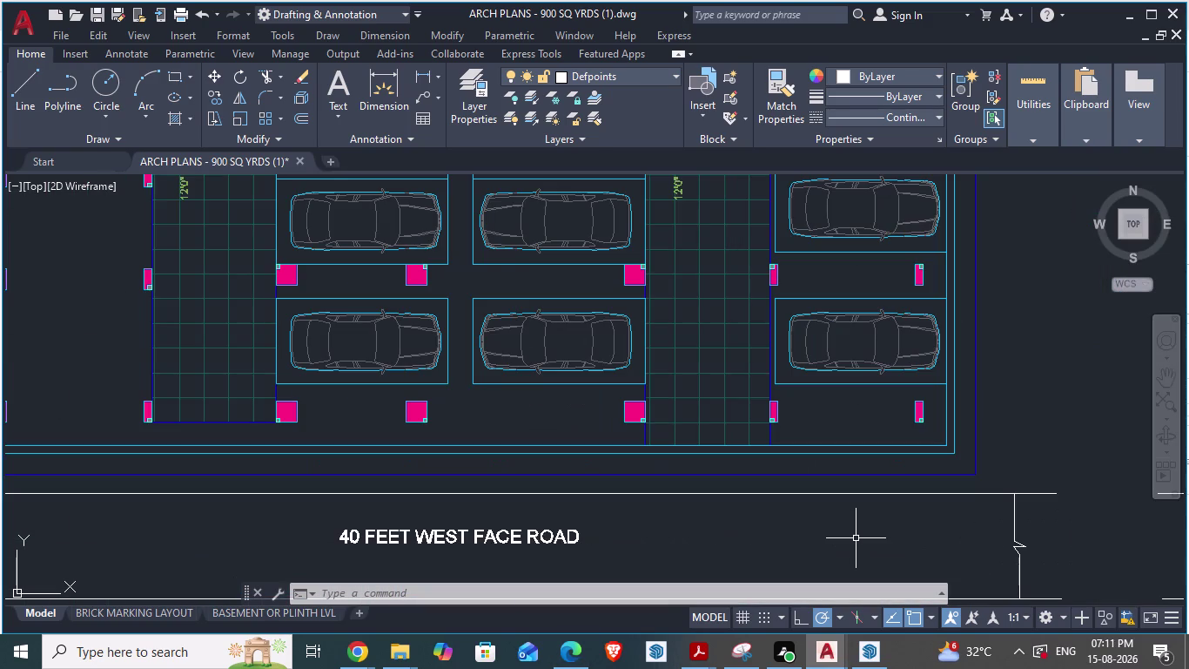
scroll(down, 3)
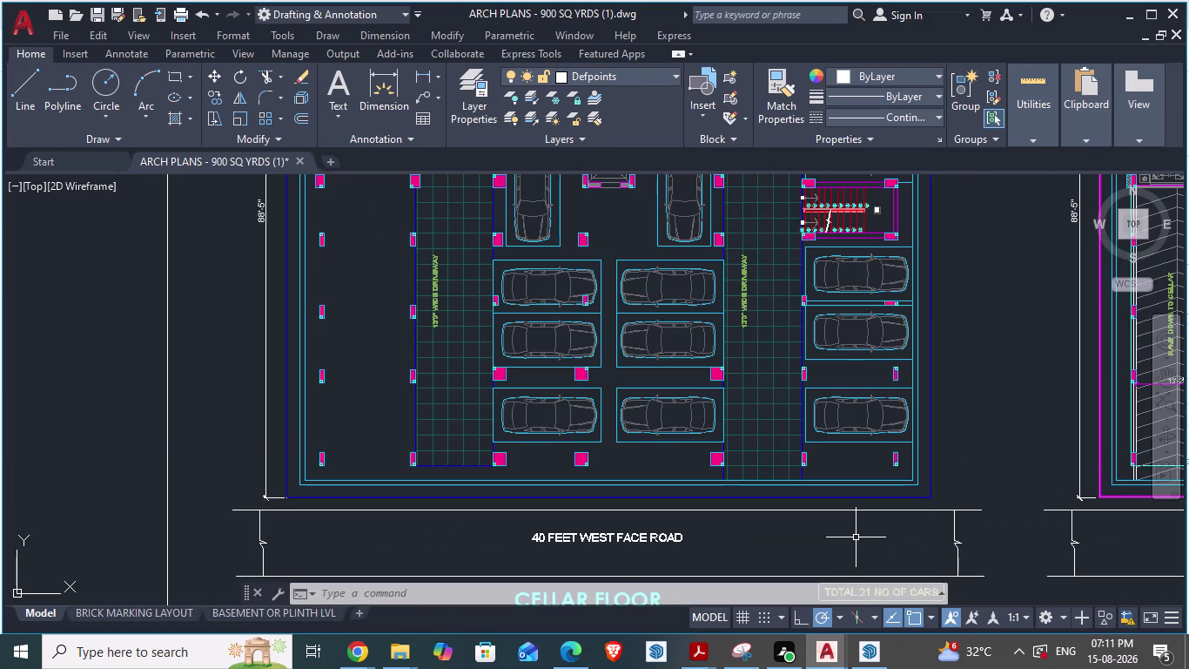
key(alt+Tab)
scroll(down, 3)
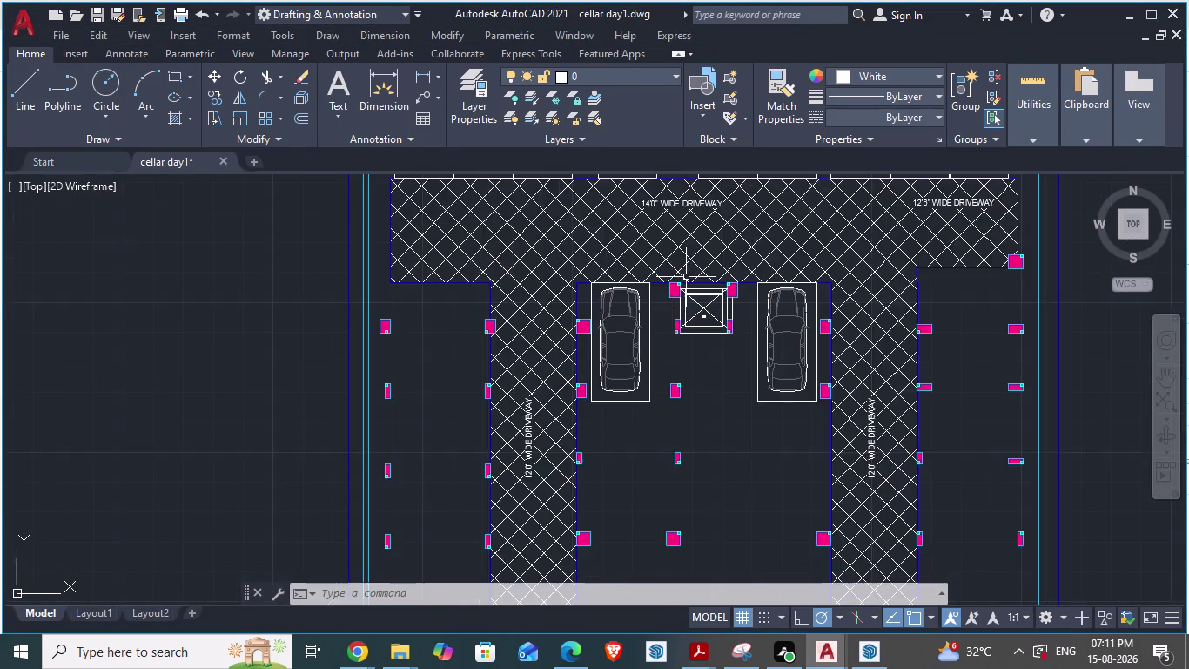
Draw a vertical guide line between the upper and lower columns.
scroll(down, 3)
scroll(up, 3)
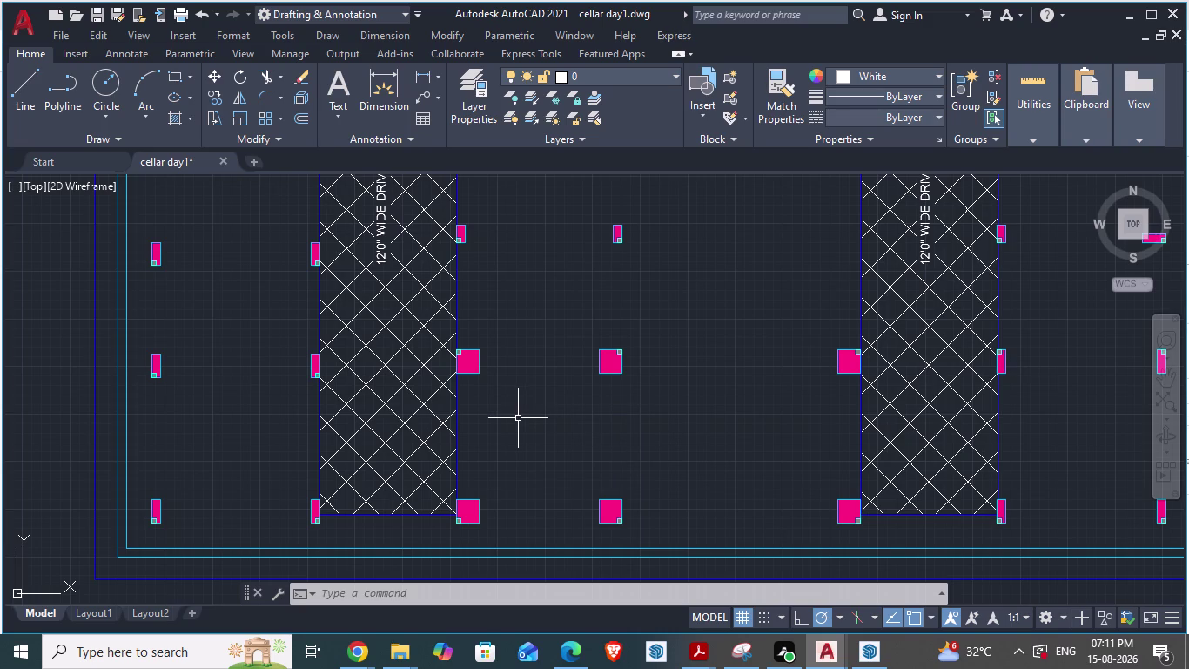
key(l)
key(Return)
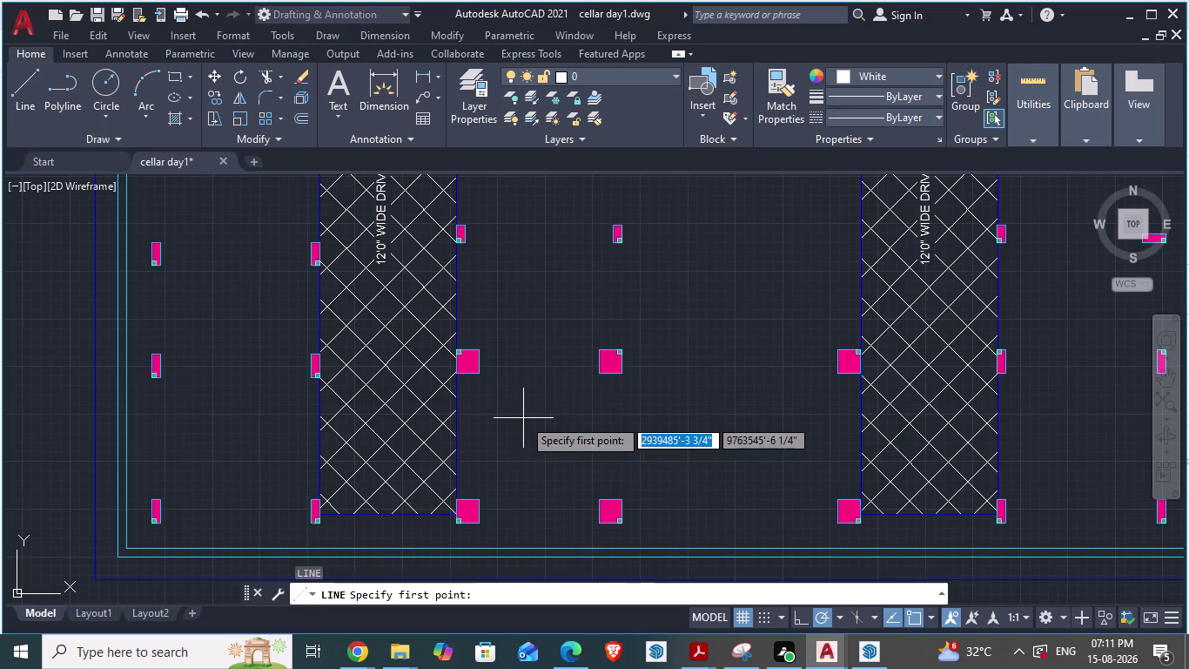
click(480, 373)
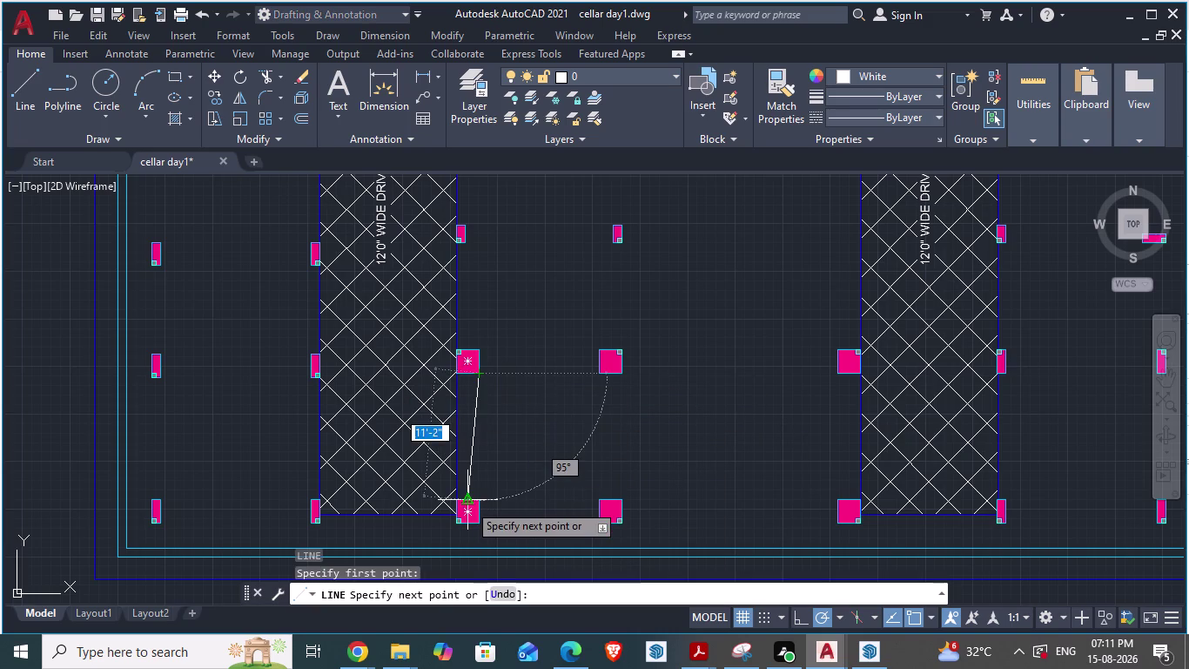
click(479, 500)
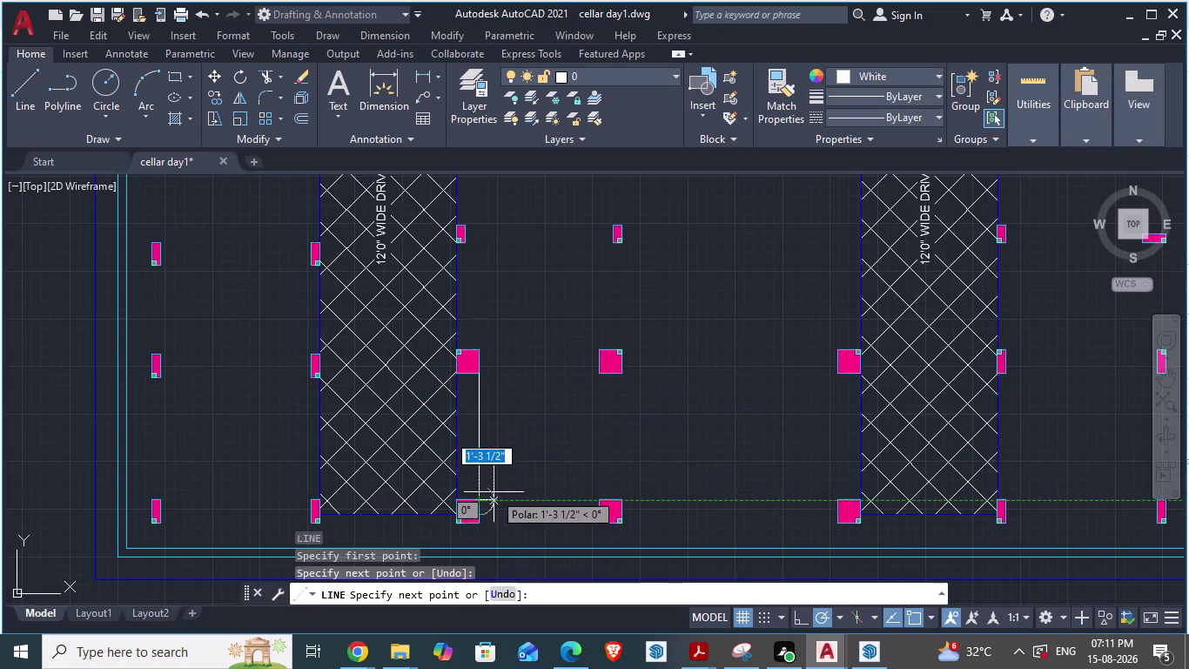
key(Escape)
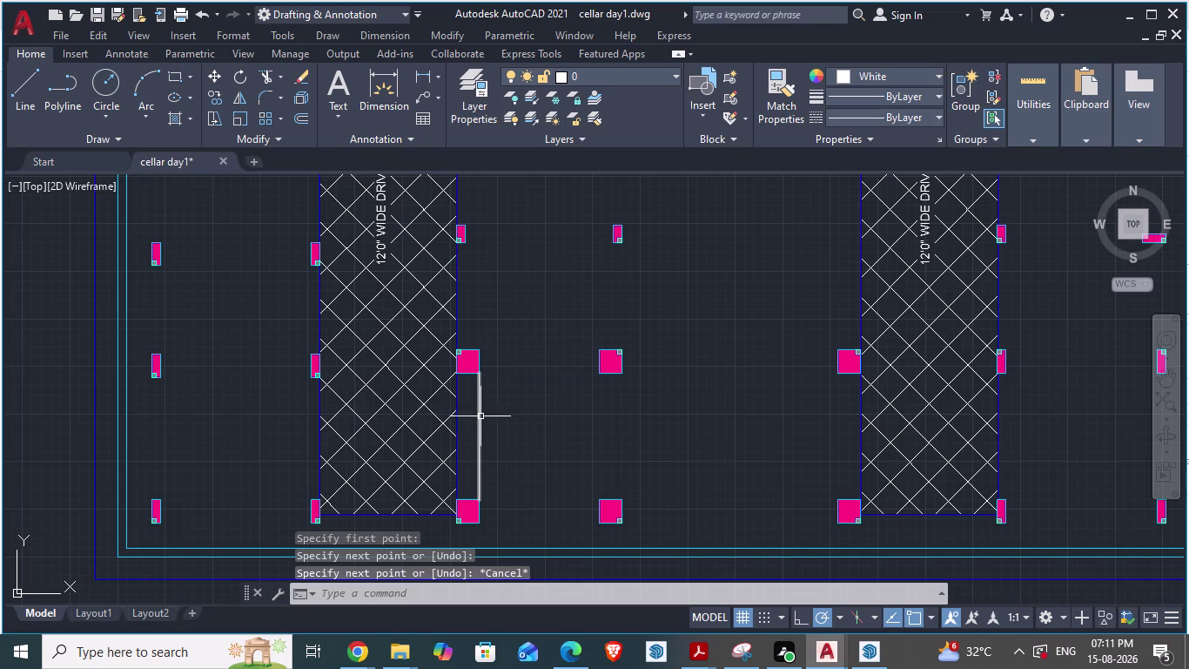
Draw a horizontal line across the bay from the guide line's midpoint.
scroll(up, 3)
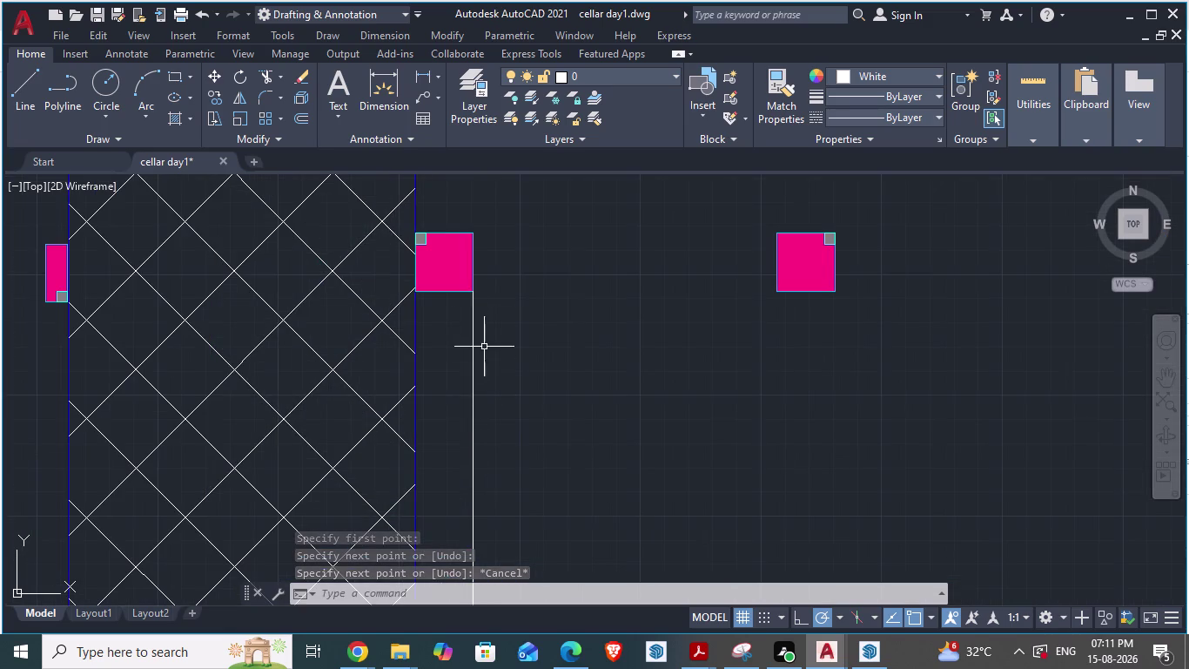
scroll(down, 3)
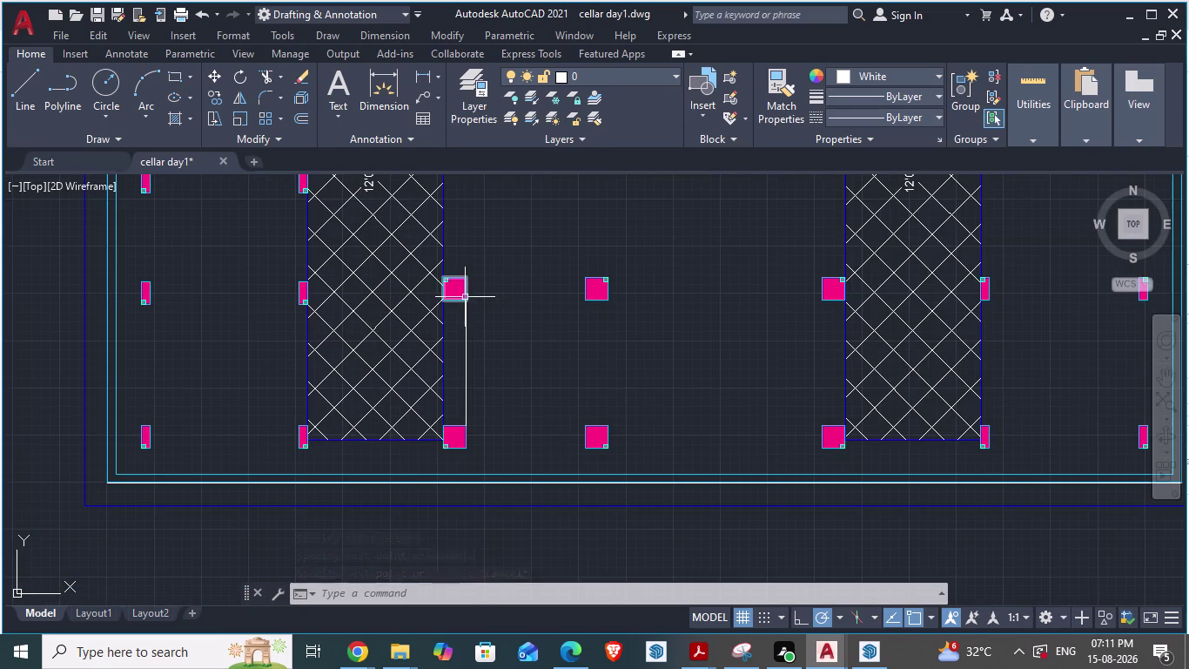
click(463, 337)
click(464, 335)
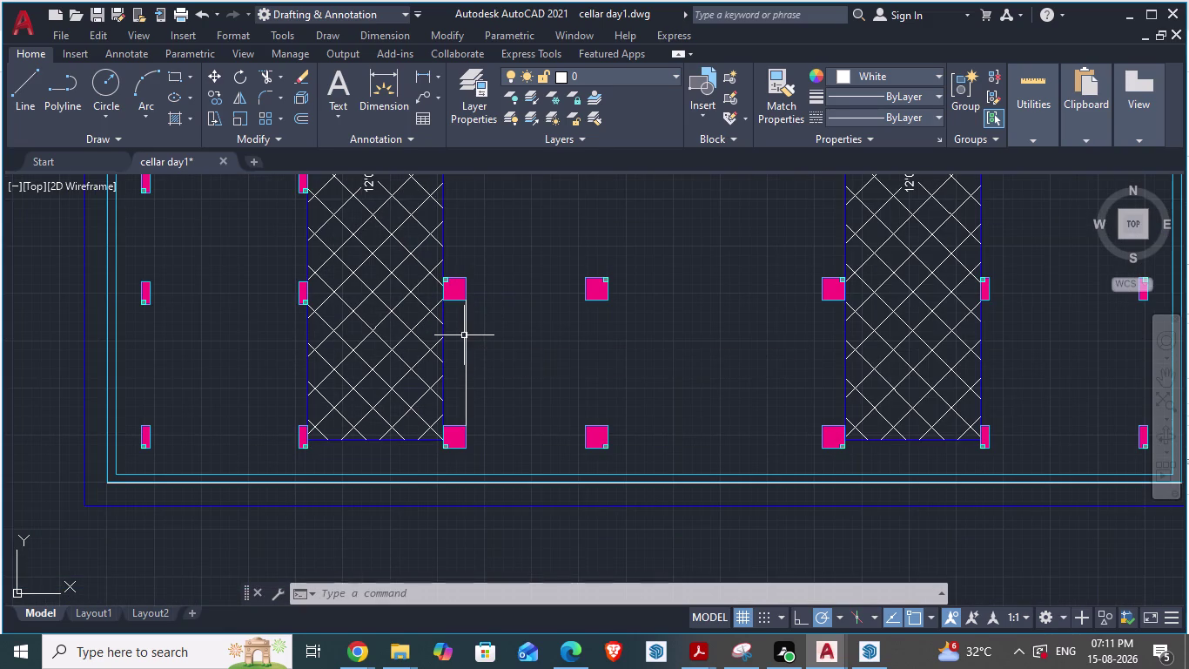
click(465, 364)
scroll(up, 3)
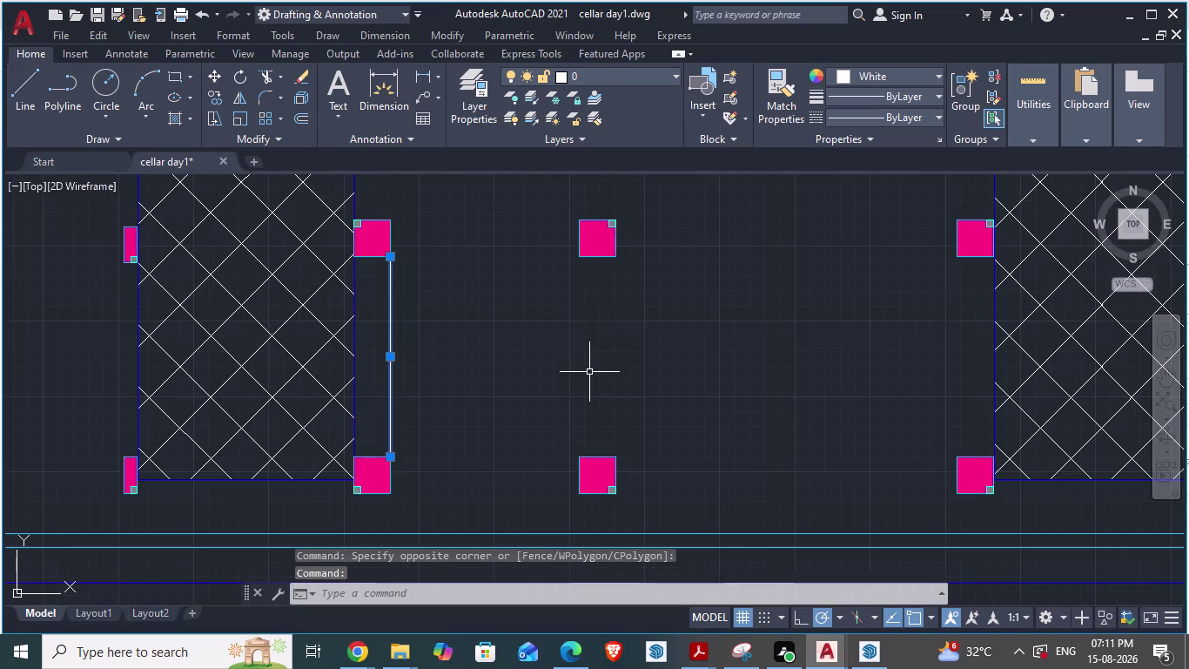
key(l)
key(Return)
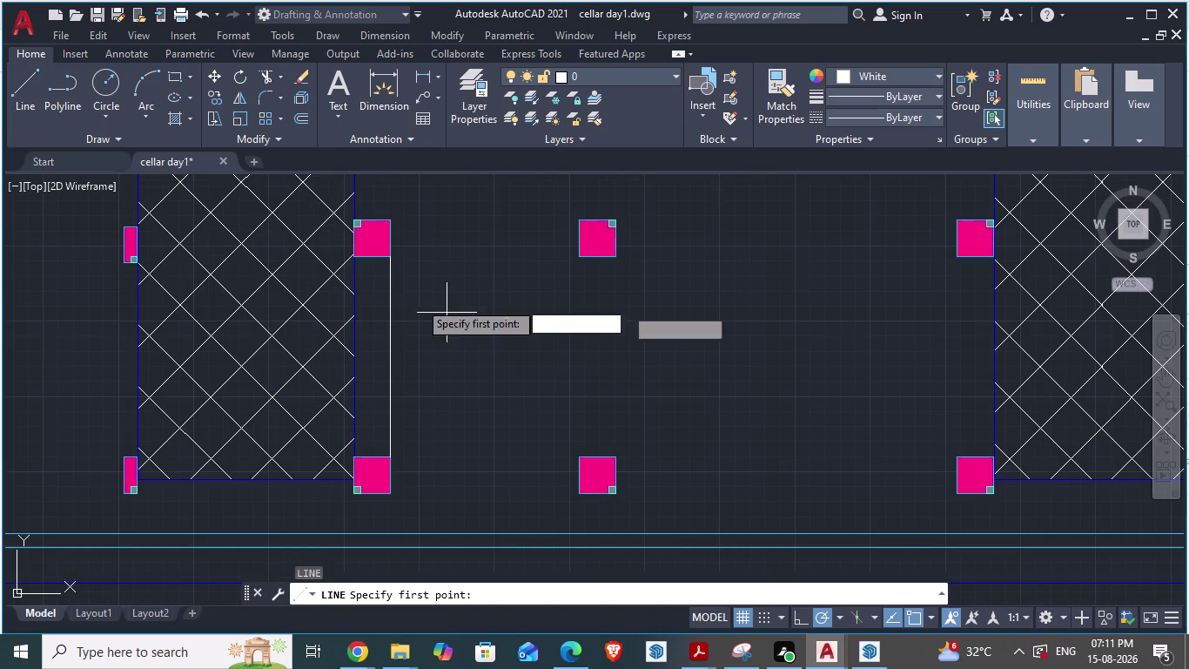
click(391, 359)
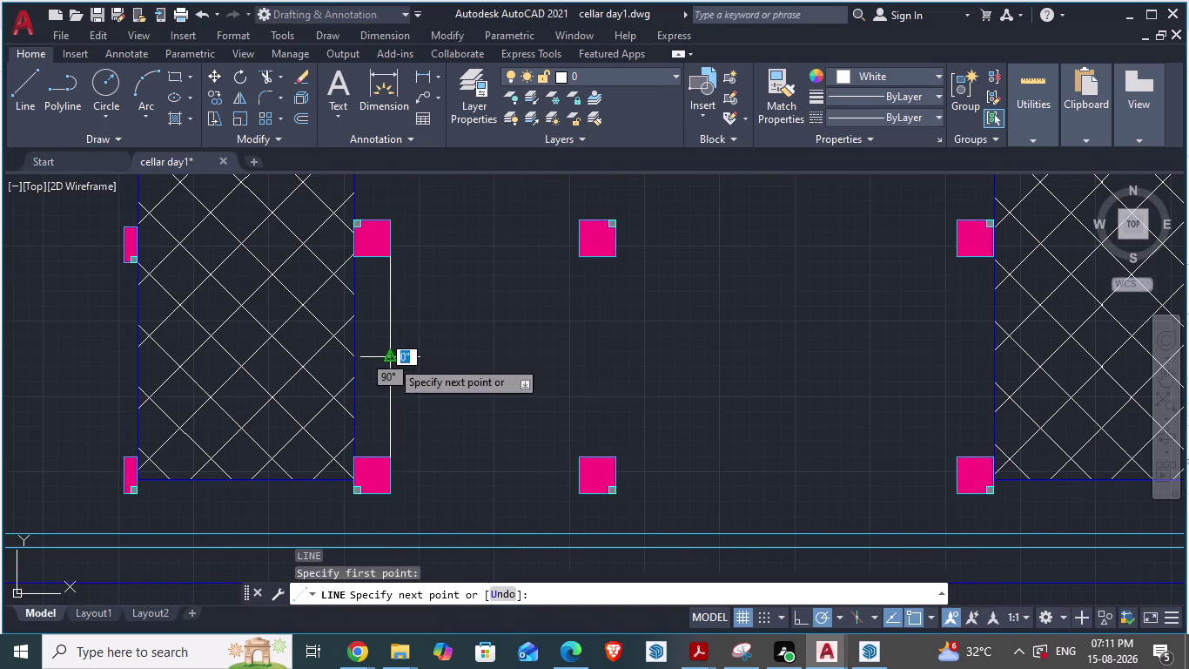
click(976, 359)
key(Escape)
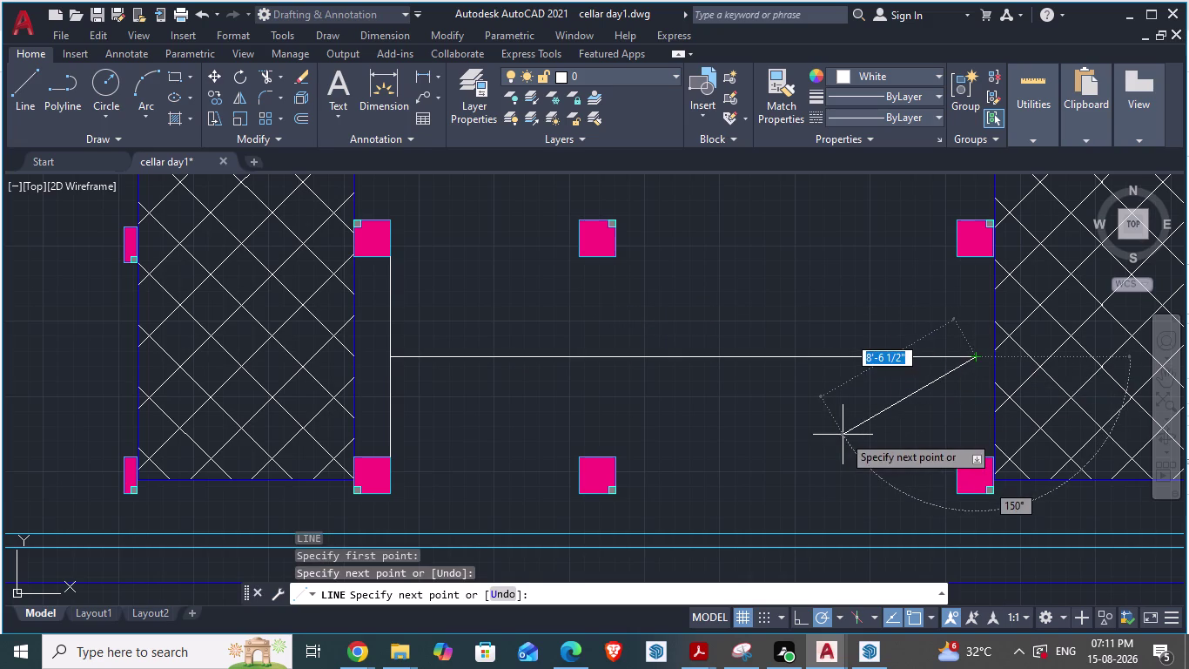
scroll(down, 3)
scroll(down, 3)
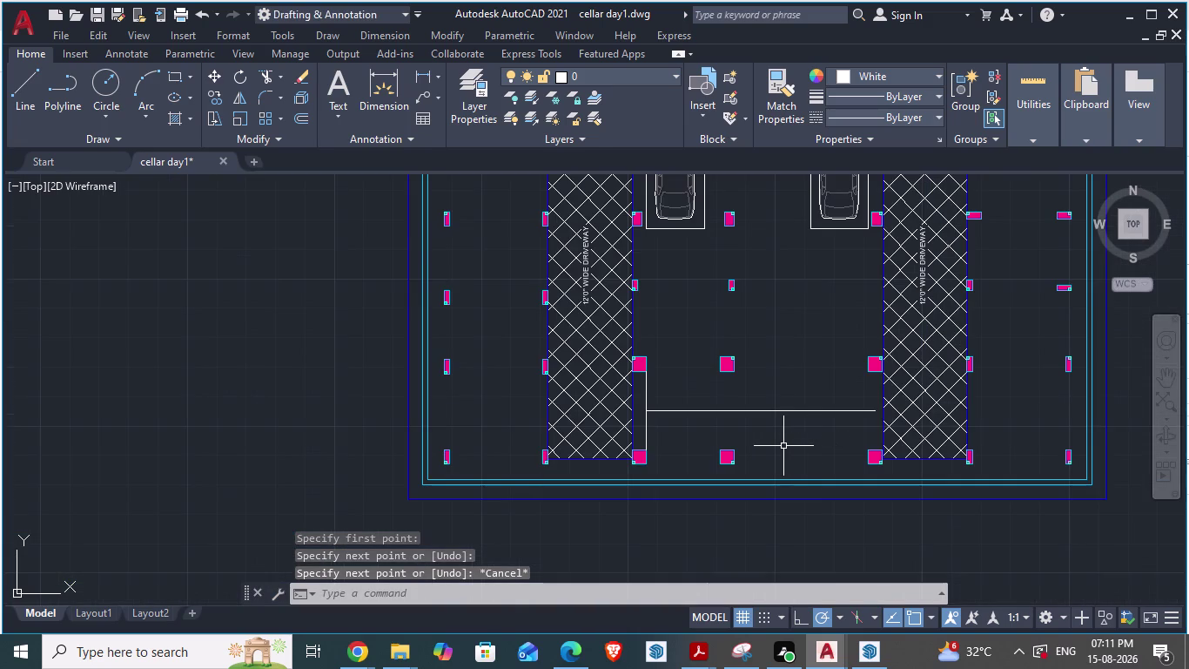
Check against the reference plan, then delete the short vertical guide line.
key(alt+Tab)
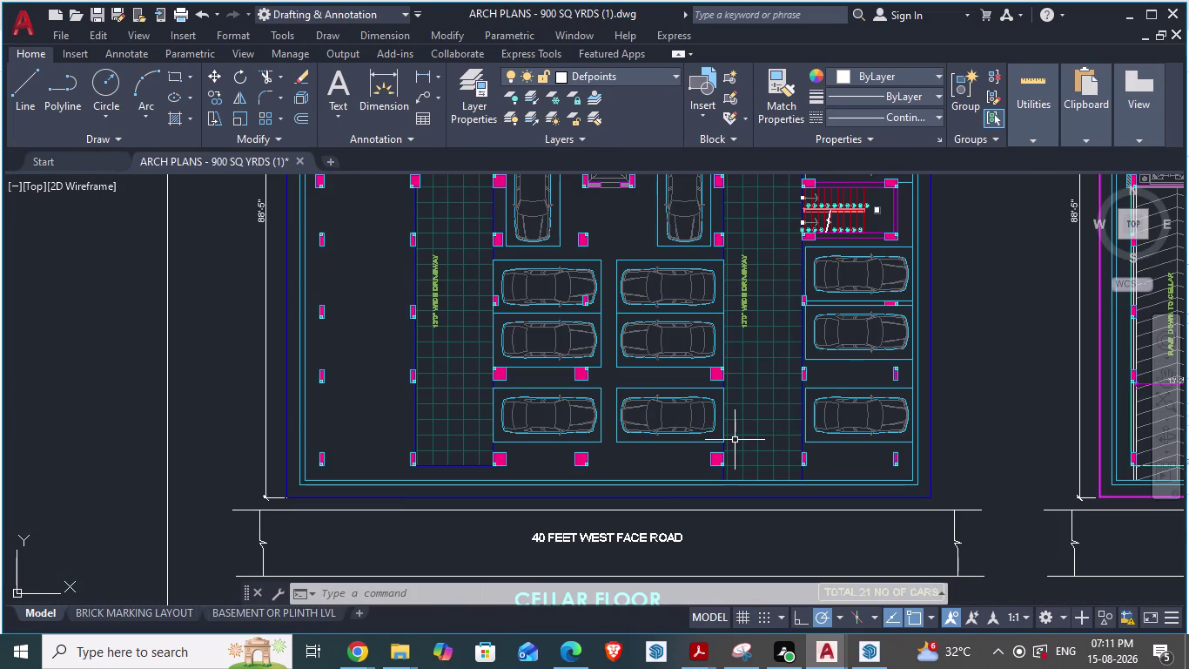
key(alt+Tab)
scroll(down, 3)
scroll(up, 3)
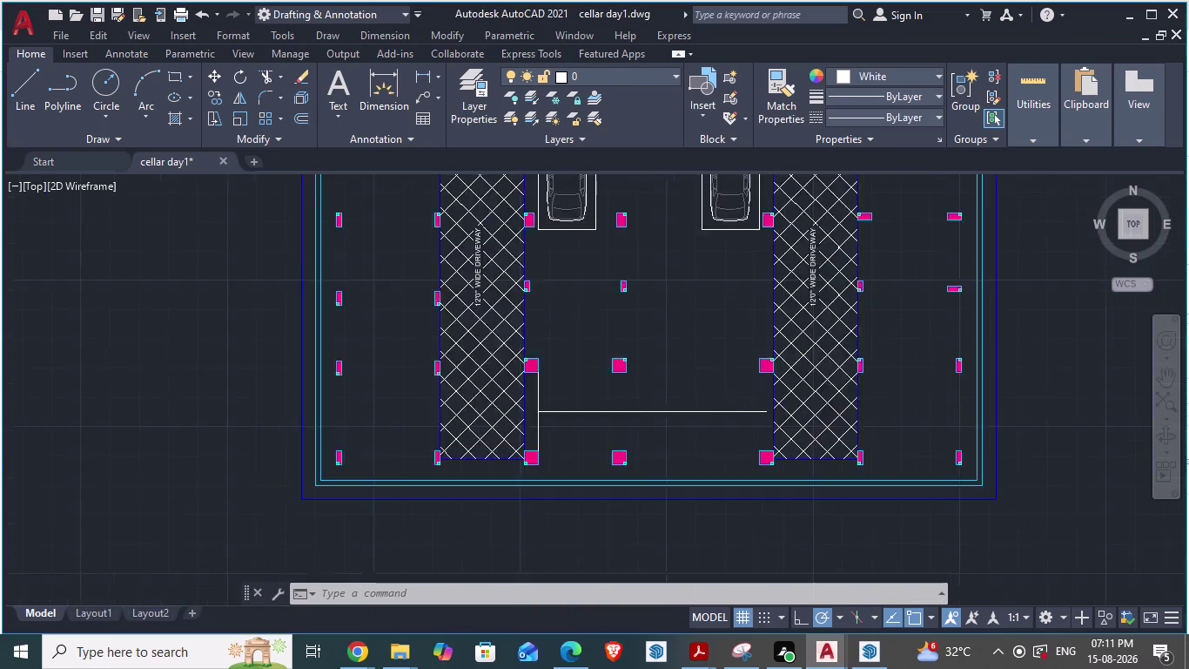
key(Escape)
click(419, 430)
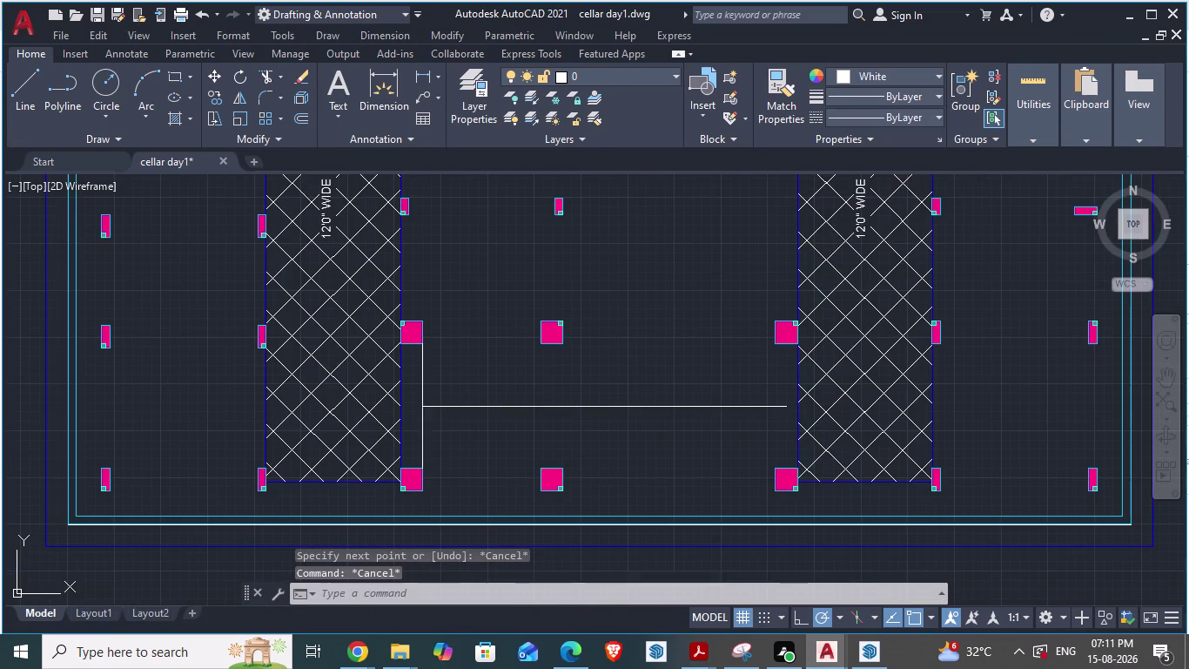
click(423, 430)
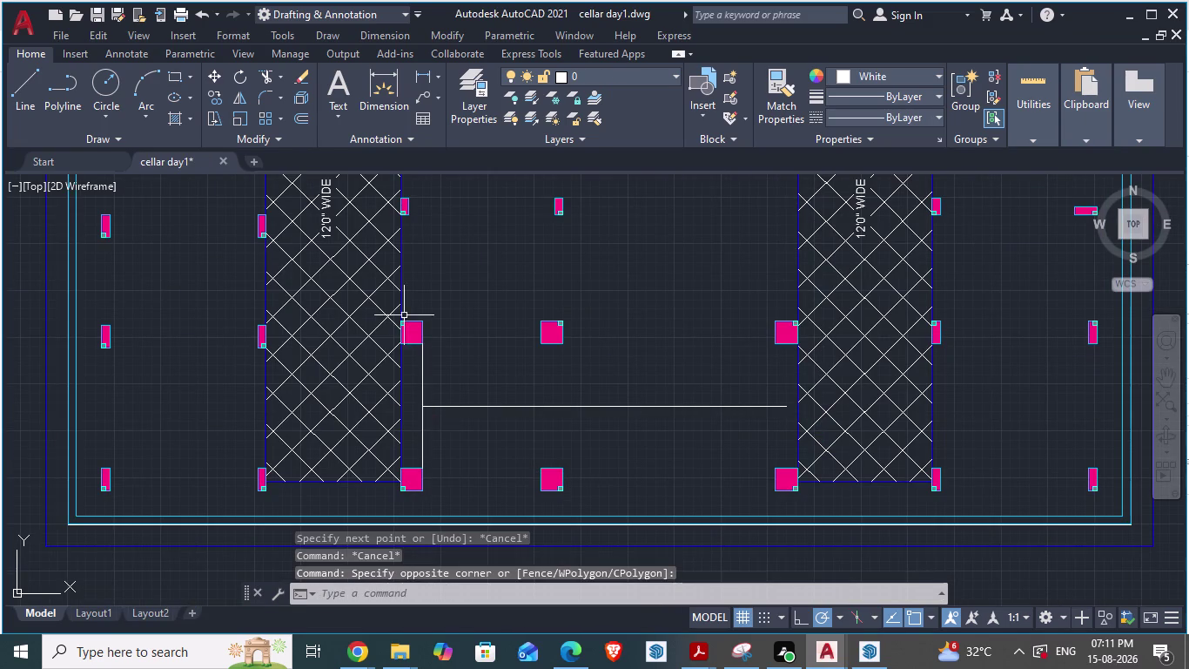
scroll(up, 3)
click(430, 373)
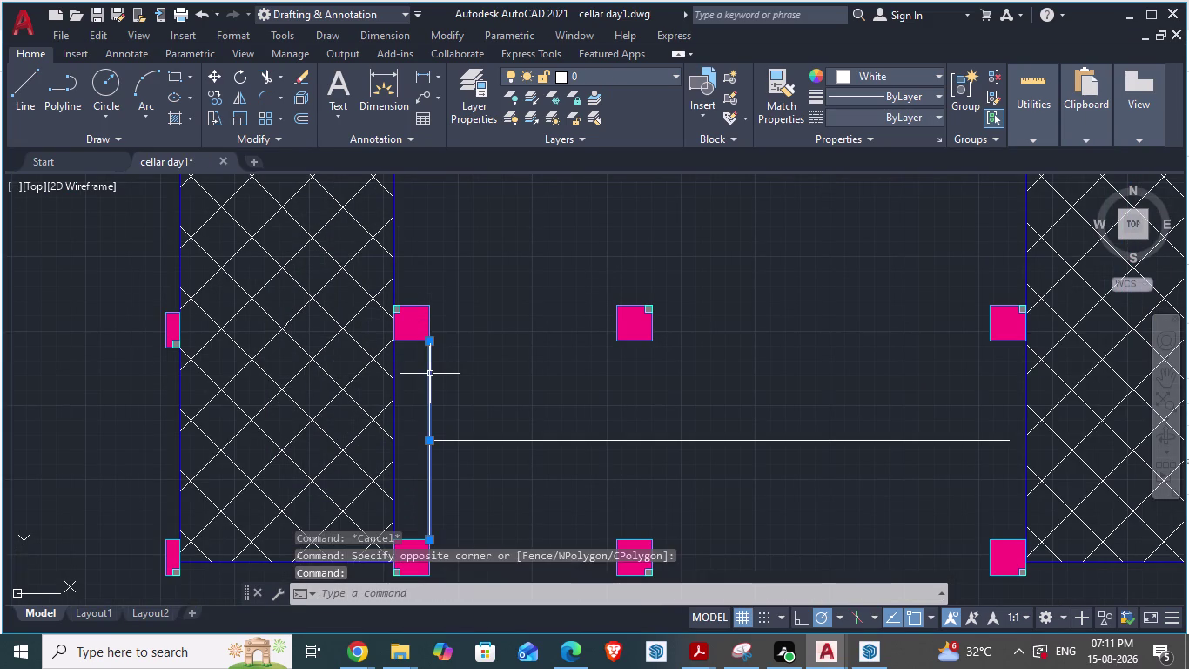
key(Delete)
scroll(down, 3)
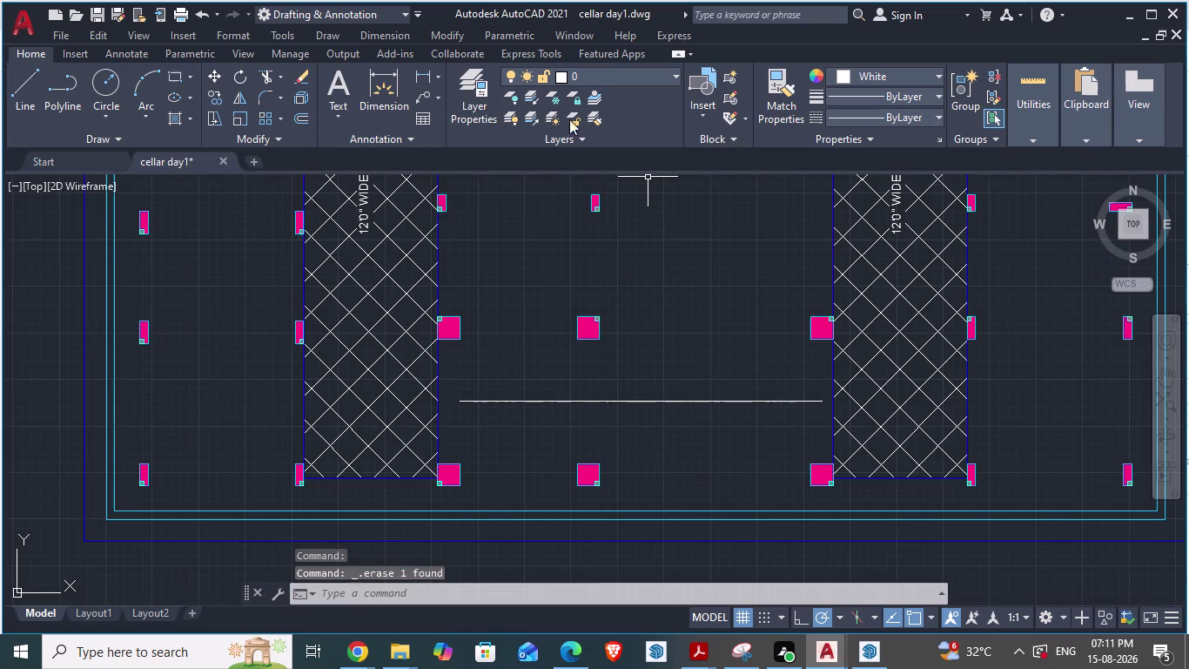
Insert the car block between the columns of the parking bay.
click(704, 110)
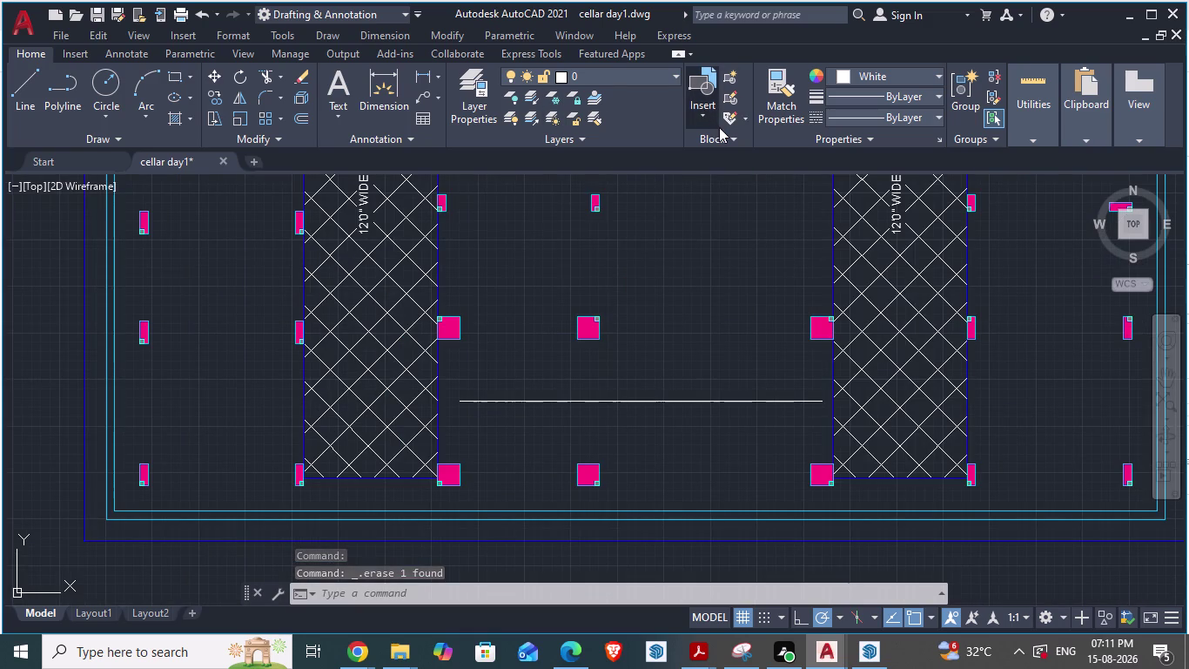
click(847, 254)
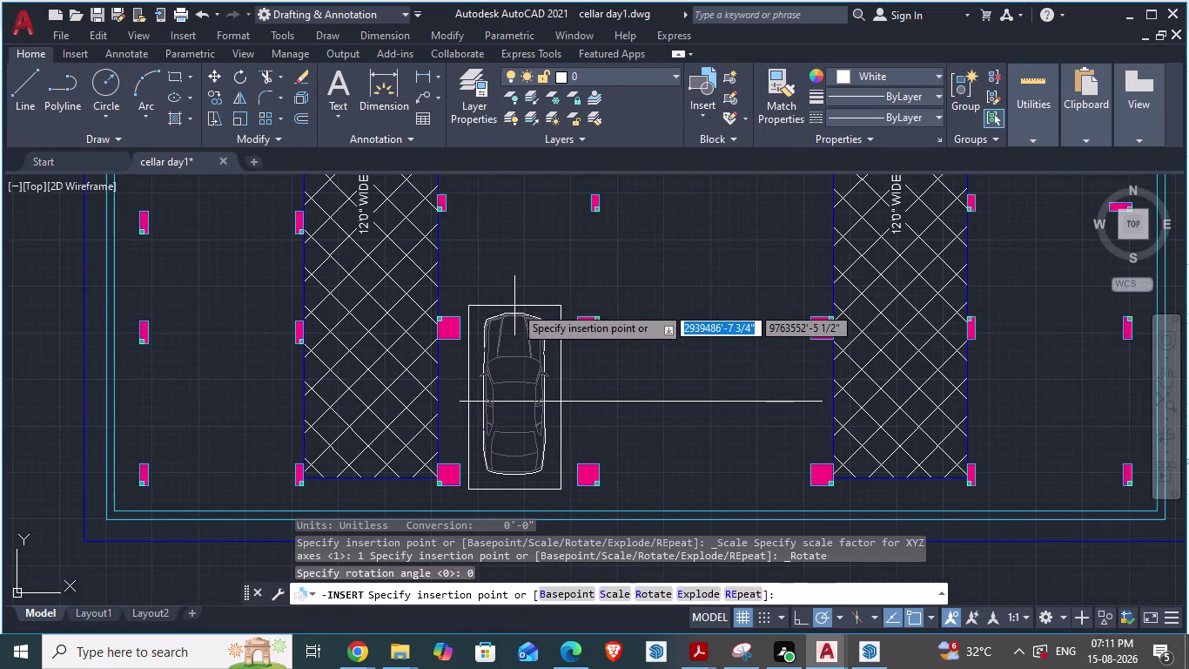
click(515, 305)
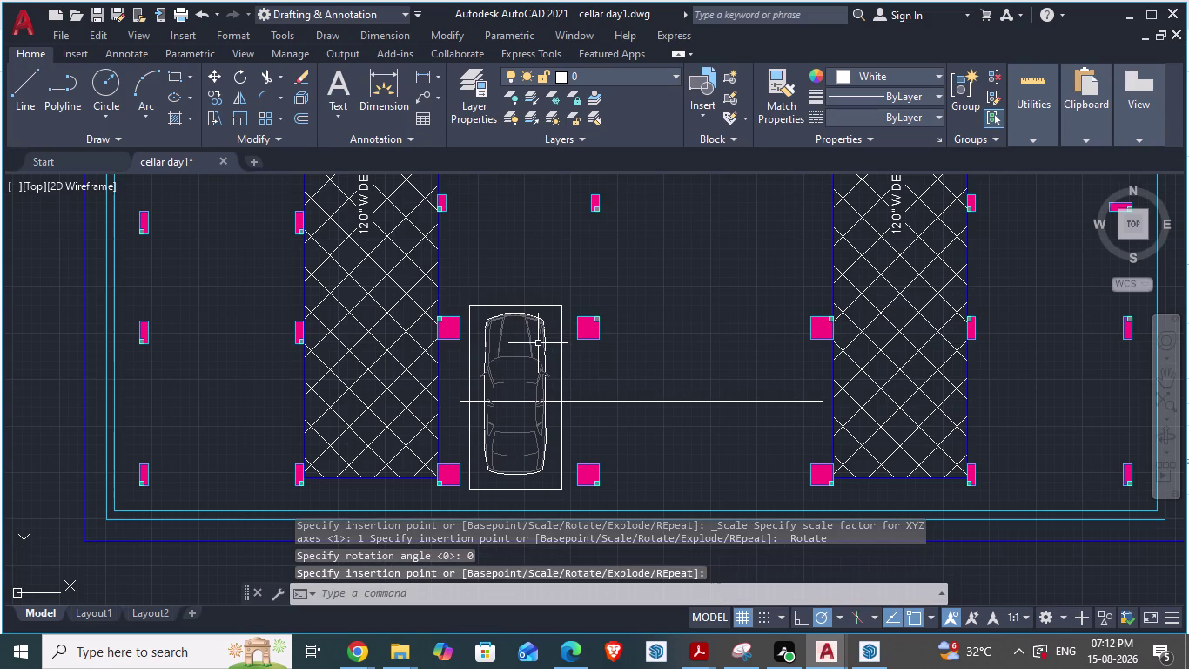
Try a first rotation of the inserted car with ROT, then cancel it.
text(ROT)
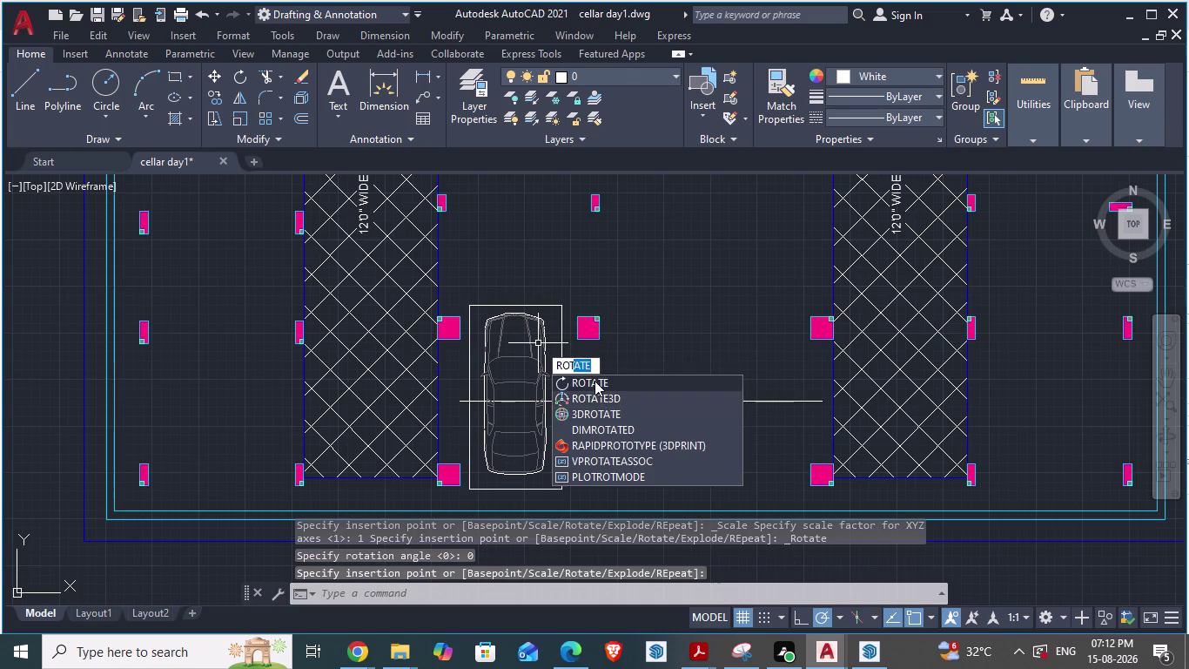
click(594, 381)
click(553, 305)
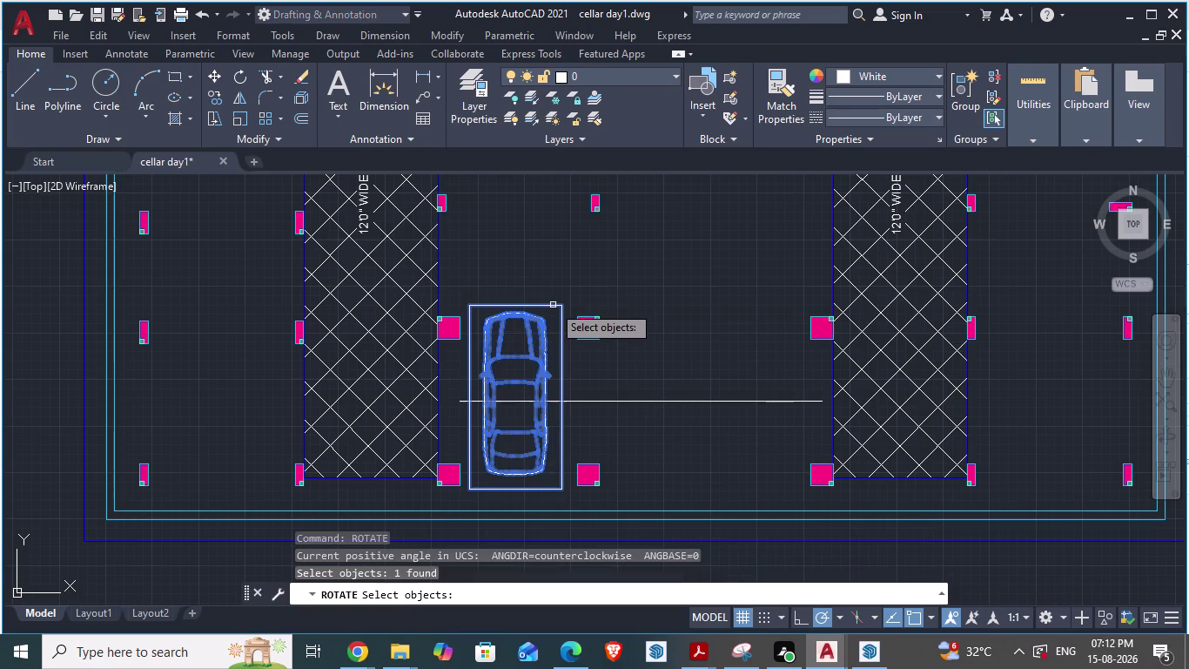
double_click(558, 318)
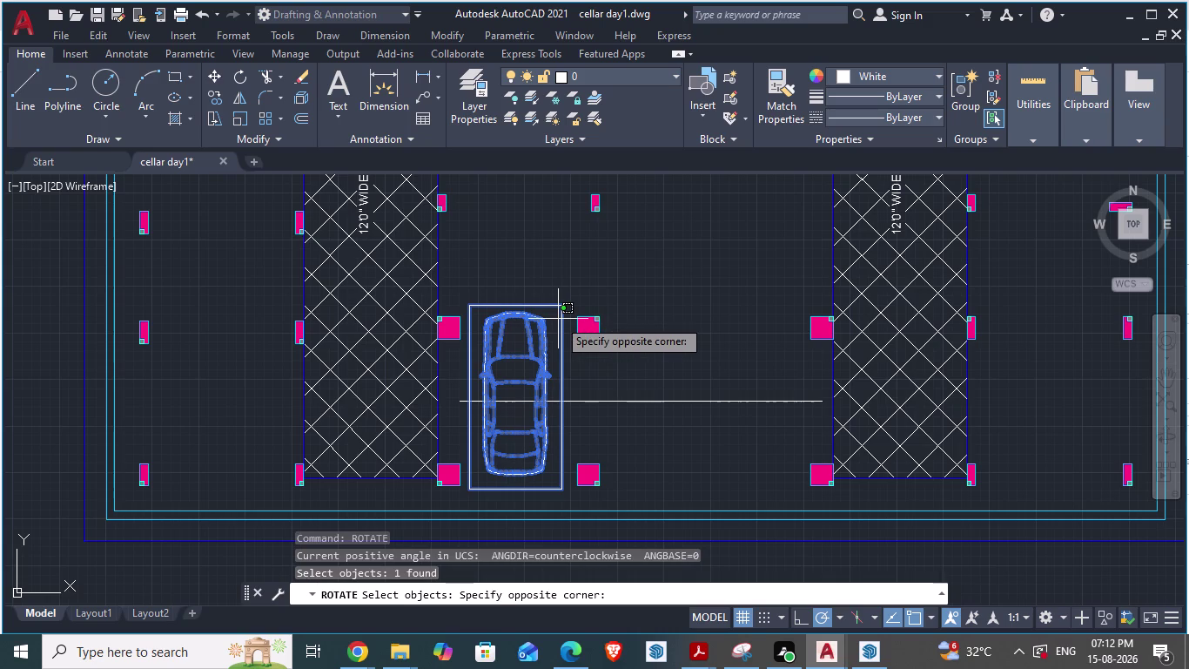
key(r)
key(o)
key(t)
key(Escape)
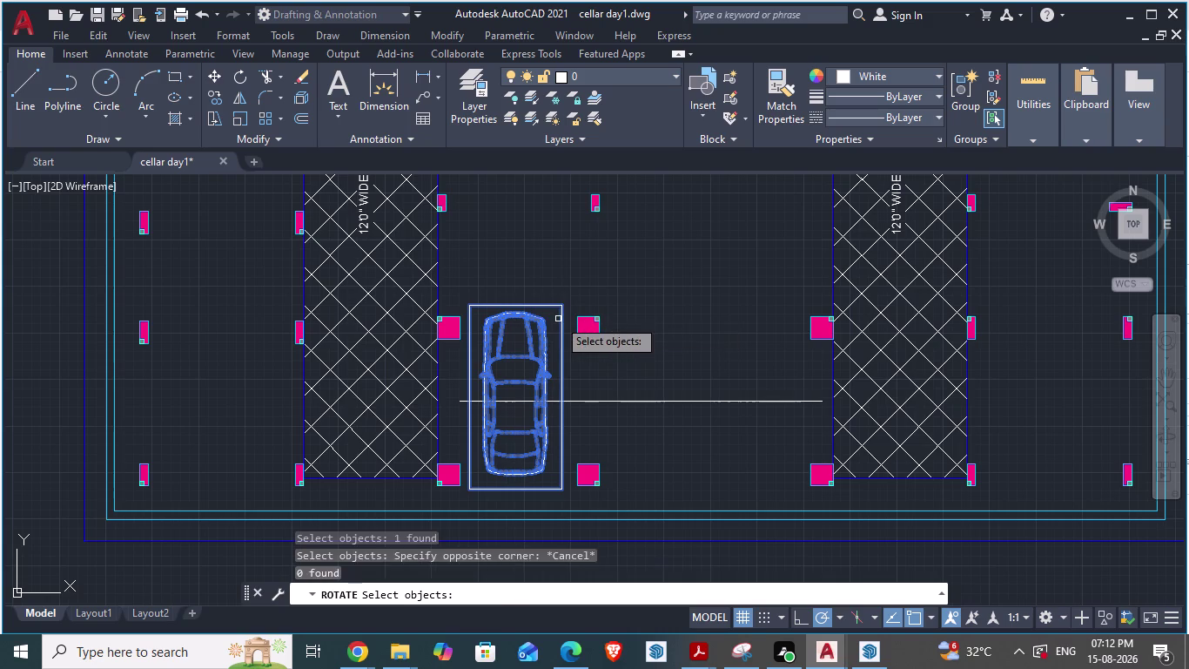
key(Escape)
Rotate the upright car 90° about its front so it lies horizontally.
click(519, 304)
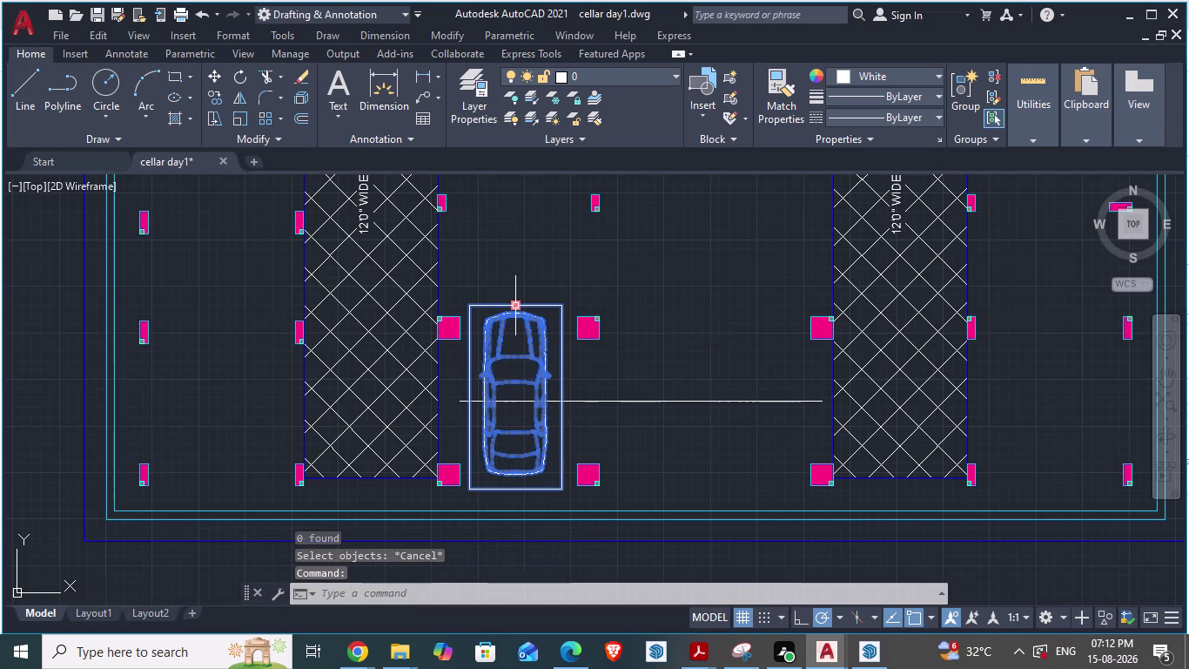
text(ROT)
key(Return)
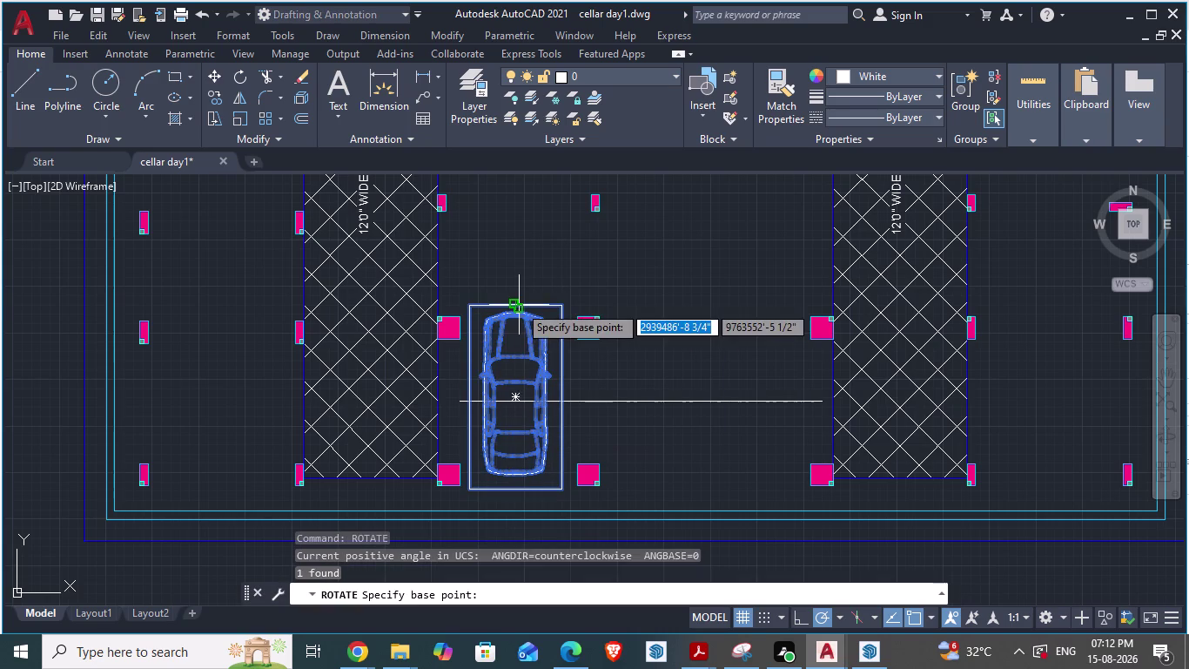
drag(497, 302, 535, 356)
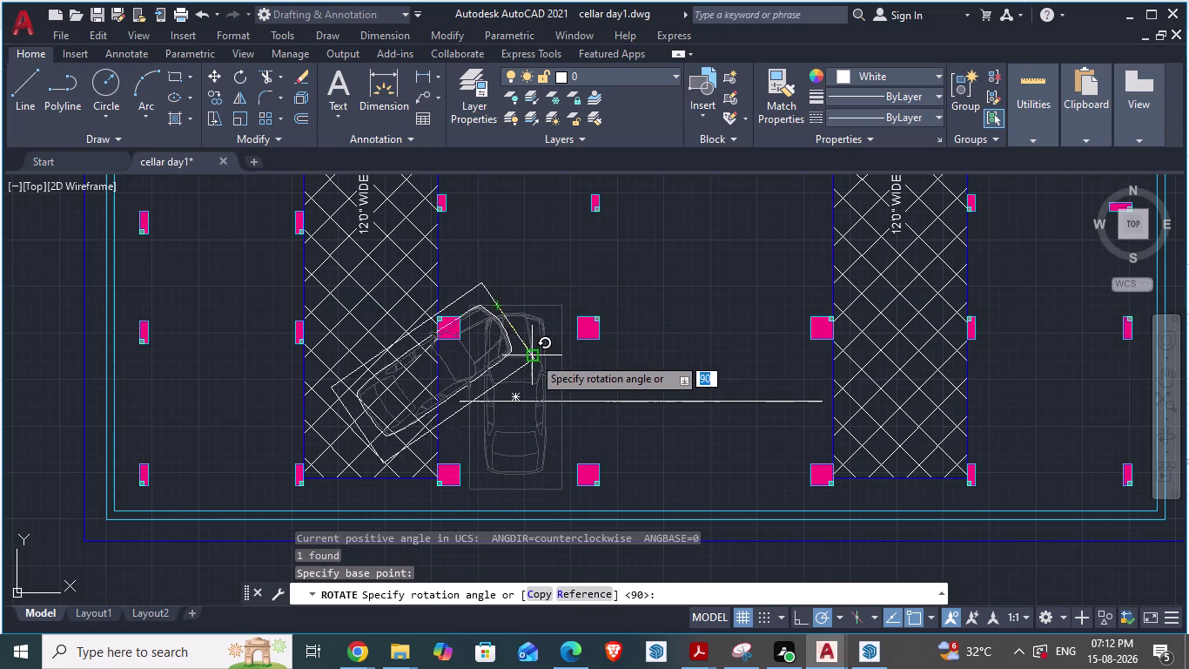
drag(535, 355, 500, 360)
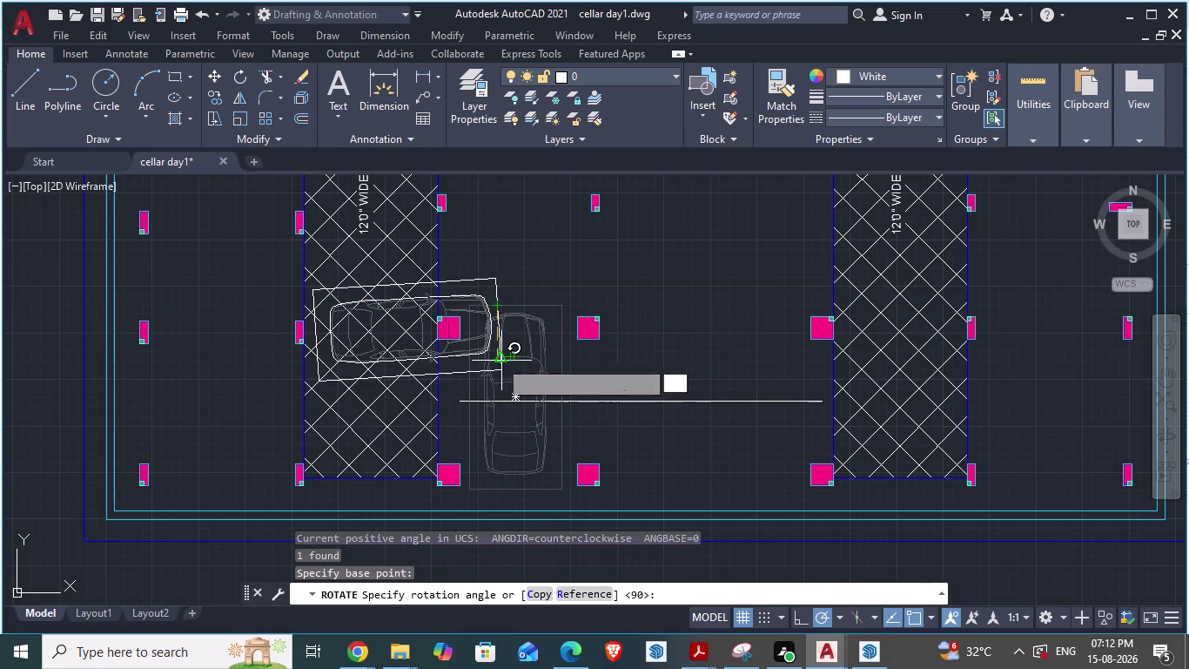
drag(500, 361, 495, 360)
text(9)
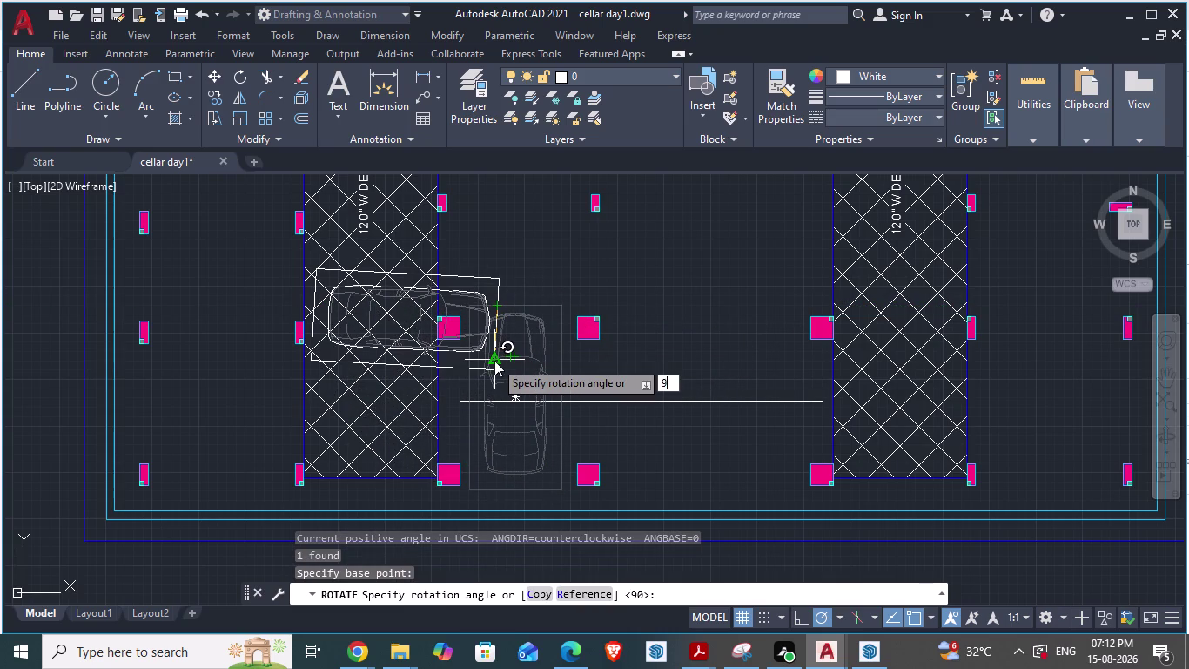
text(0)
key(Return)
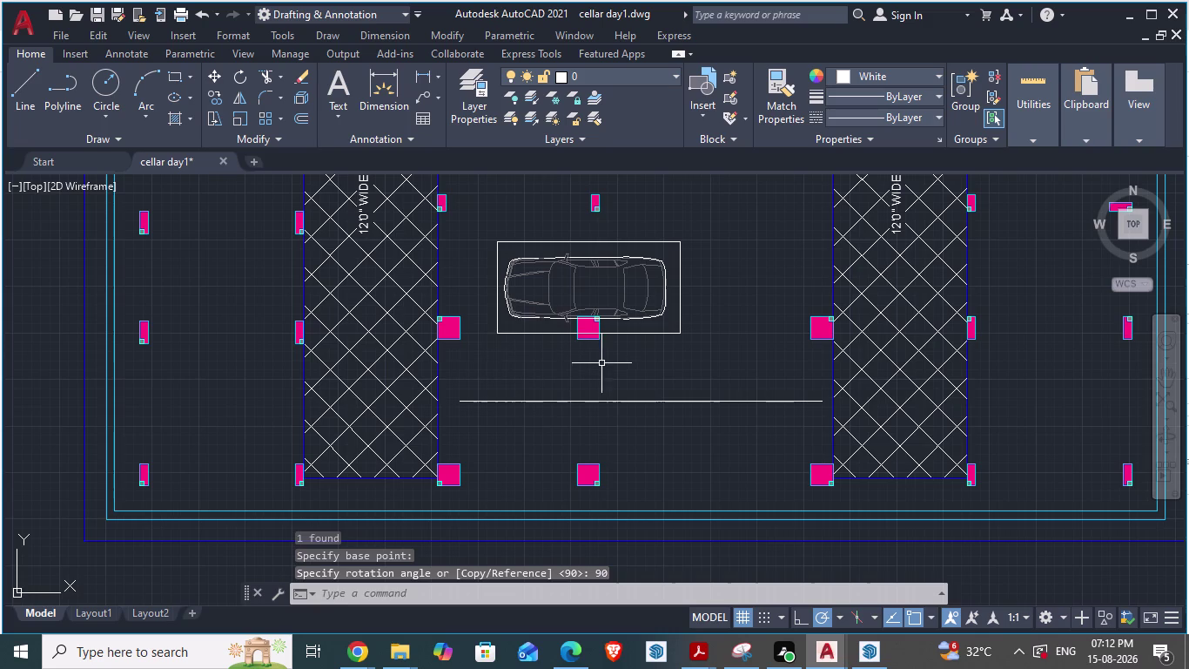
key(alt+Tab)
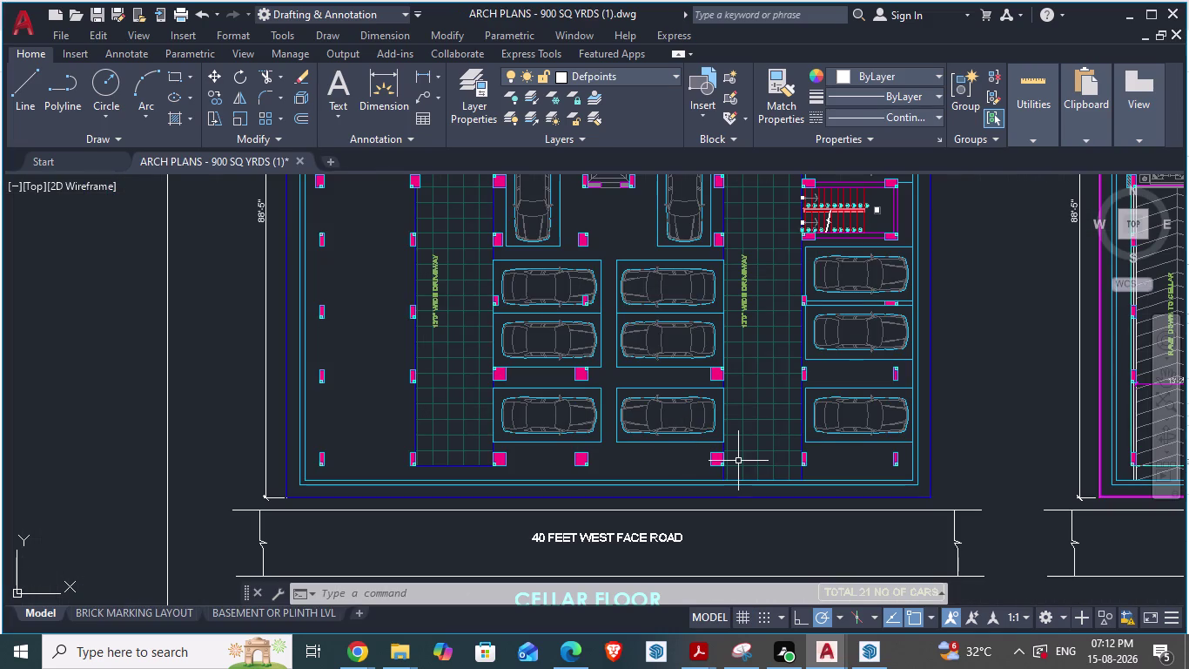
Move the horizontal car down onto the centre line beside the right hatched driveway.
key(alt+Tab)
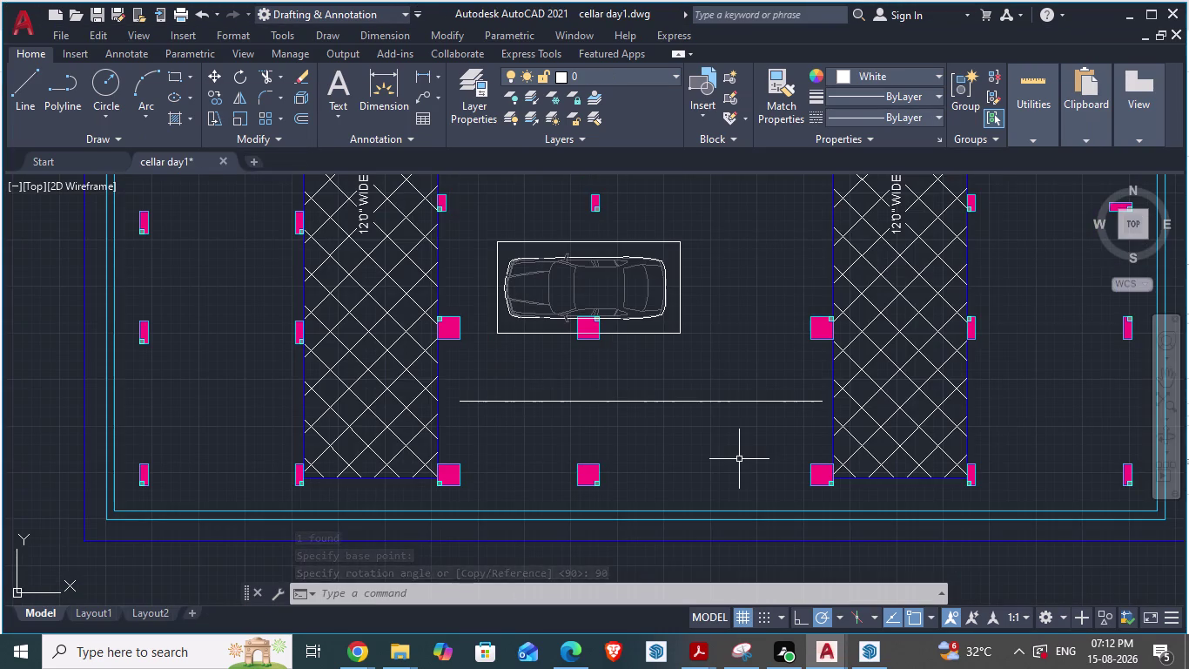
click(646, 321)
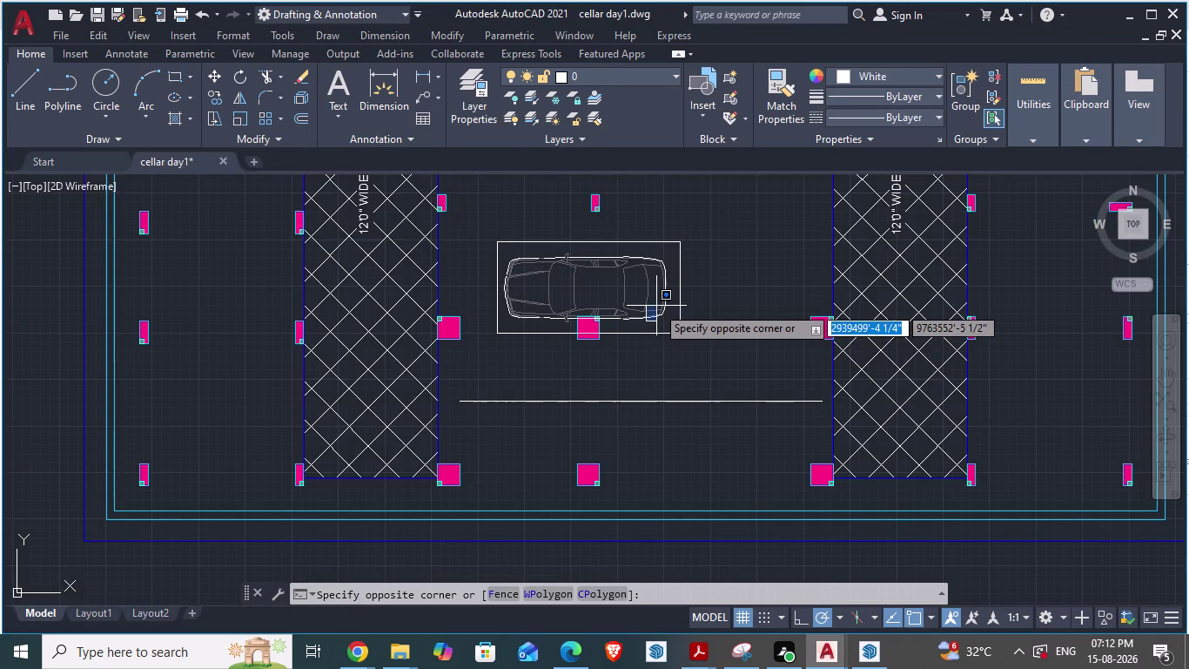
key(Escape)
click(657, 311)
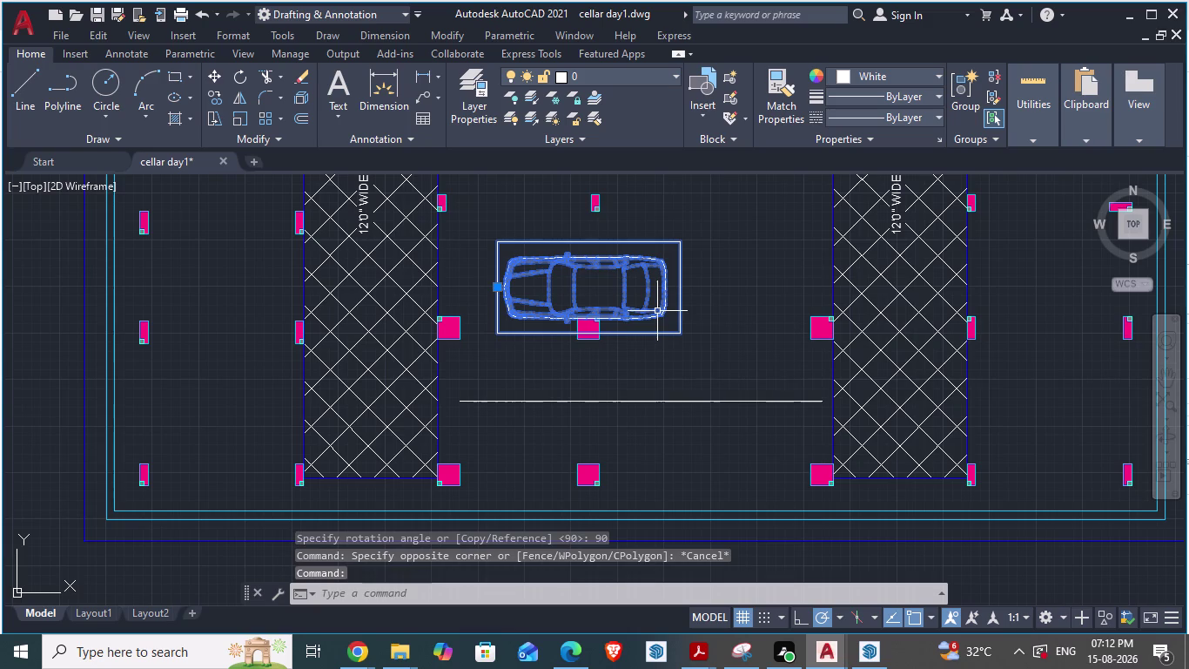
key(m)
key(Return)
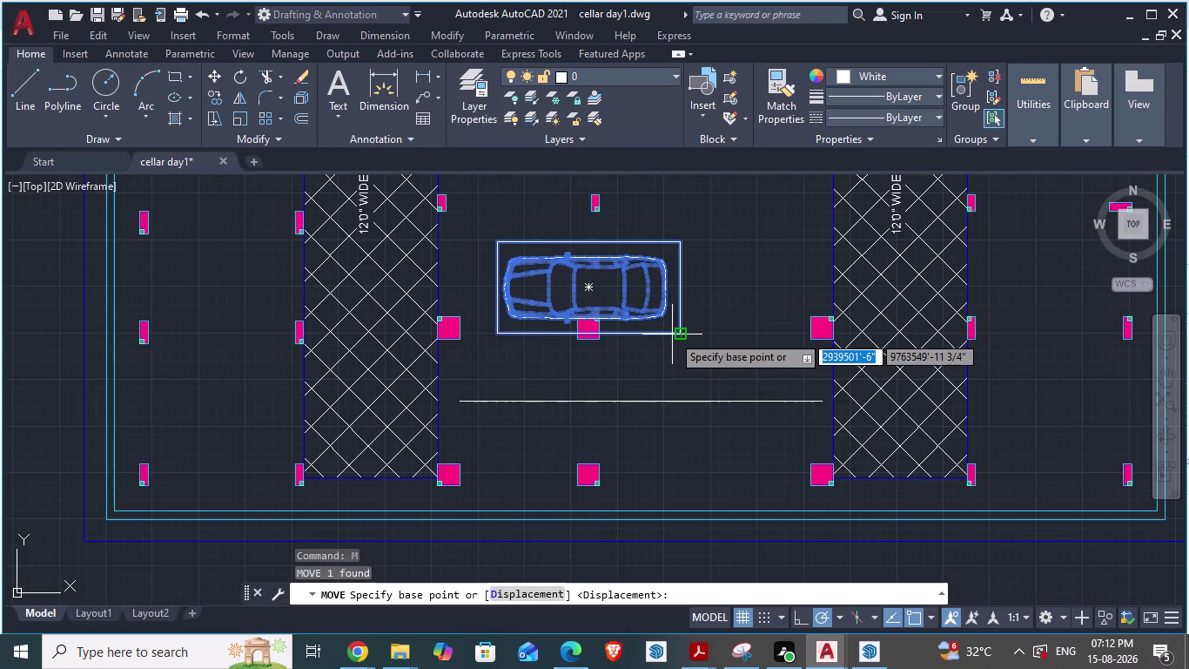
drag(680, 335, 826, 437)
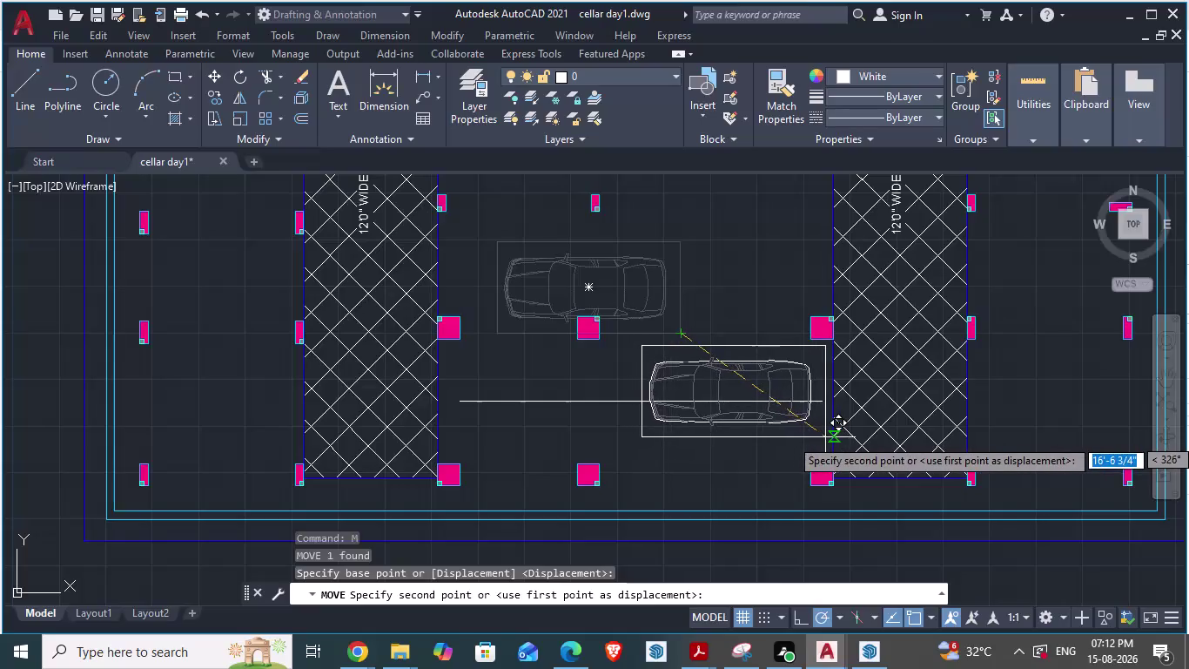
drag(825, 438, 825, 446)
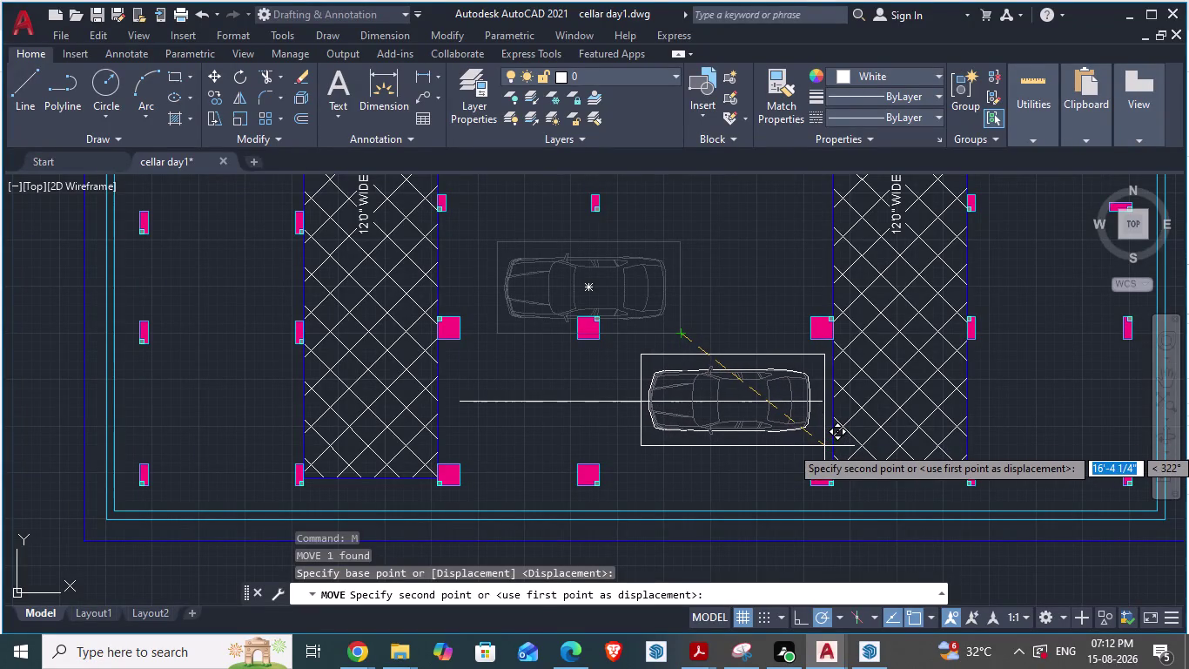
drag(824, 446, 829, 448)
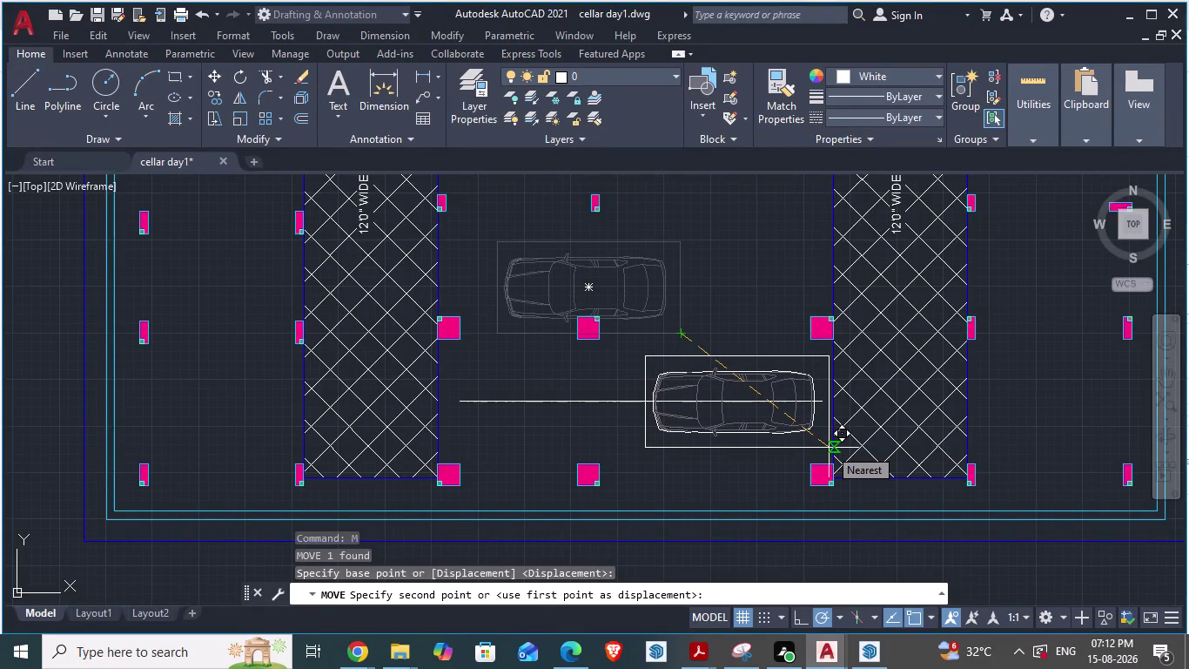
drag(829, 448, 831, 448)
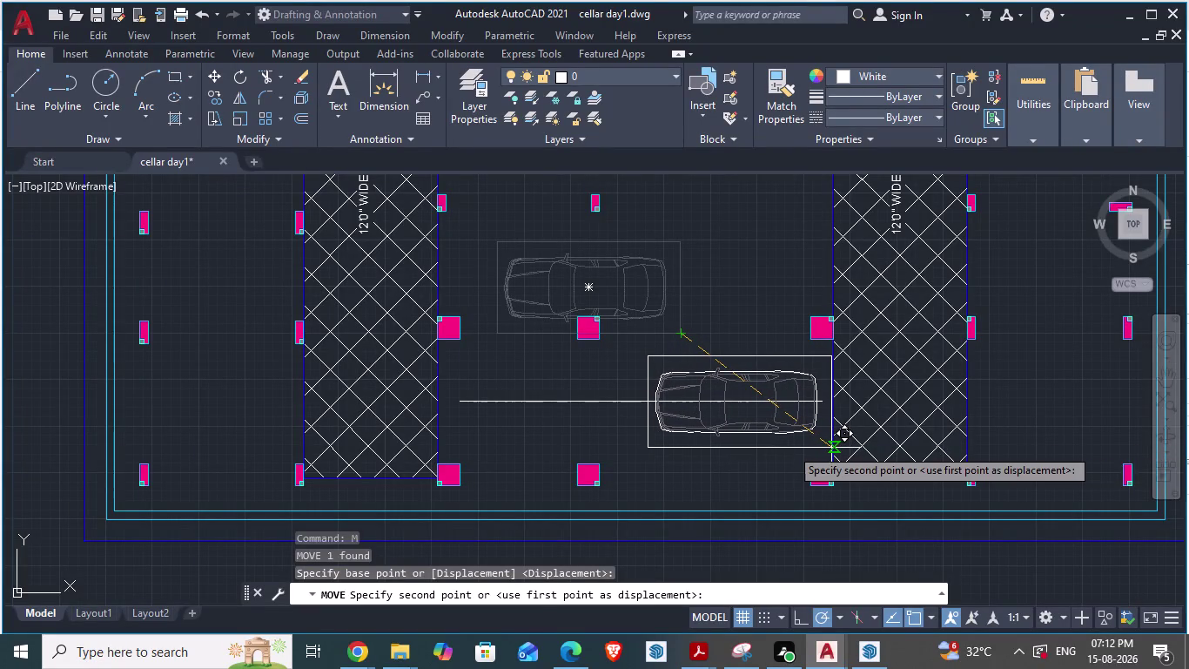
click(831, 447)
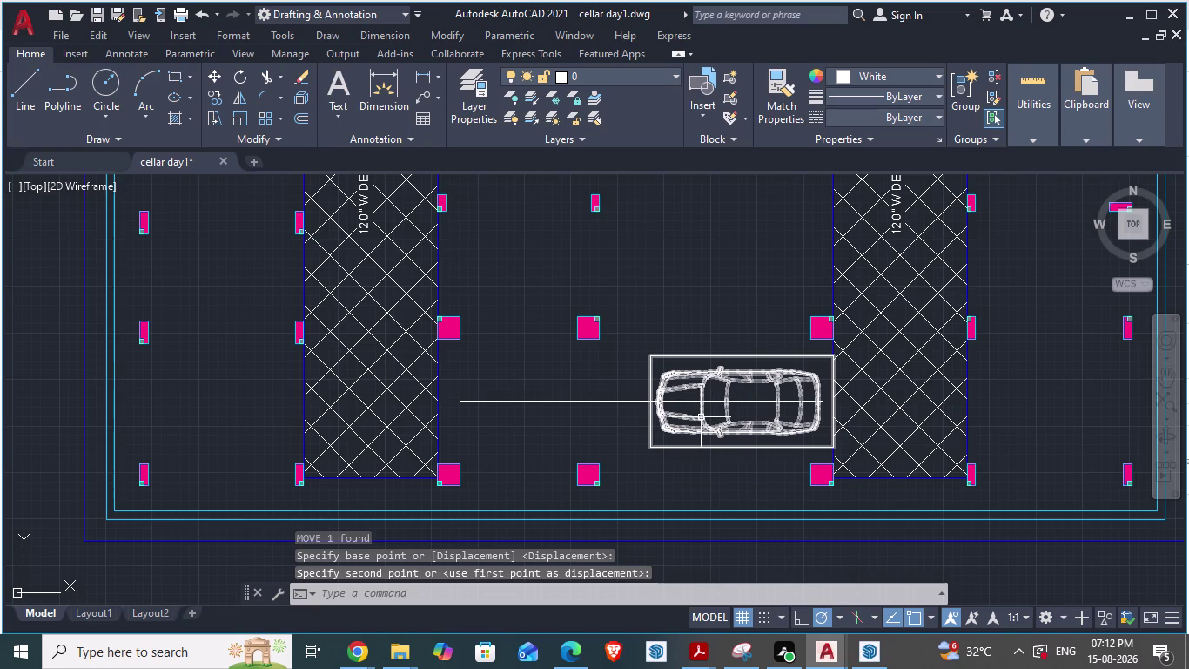
Clear a stray selection window and reselect the moved car.
key(Escape)
click(702, 483)
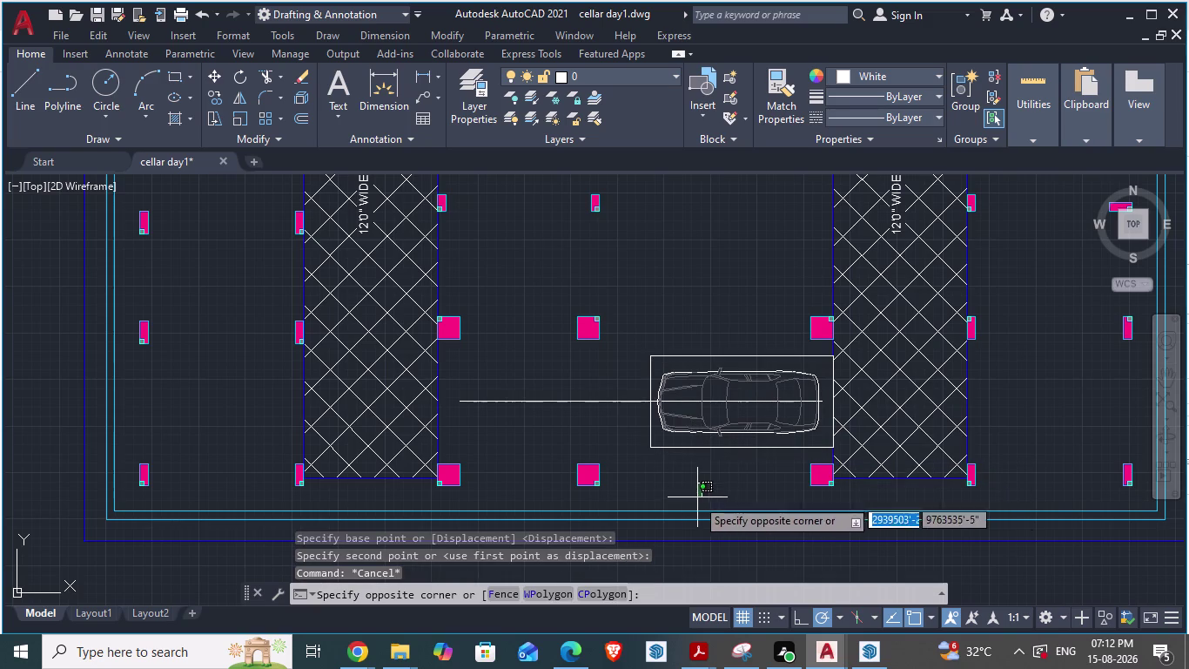
key(Escape)
click(698, 431)
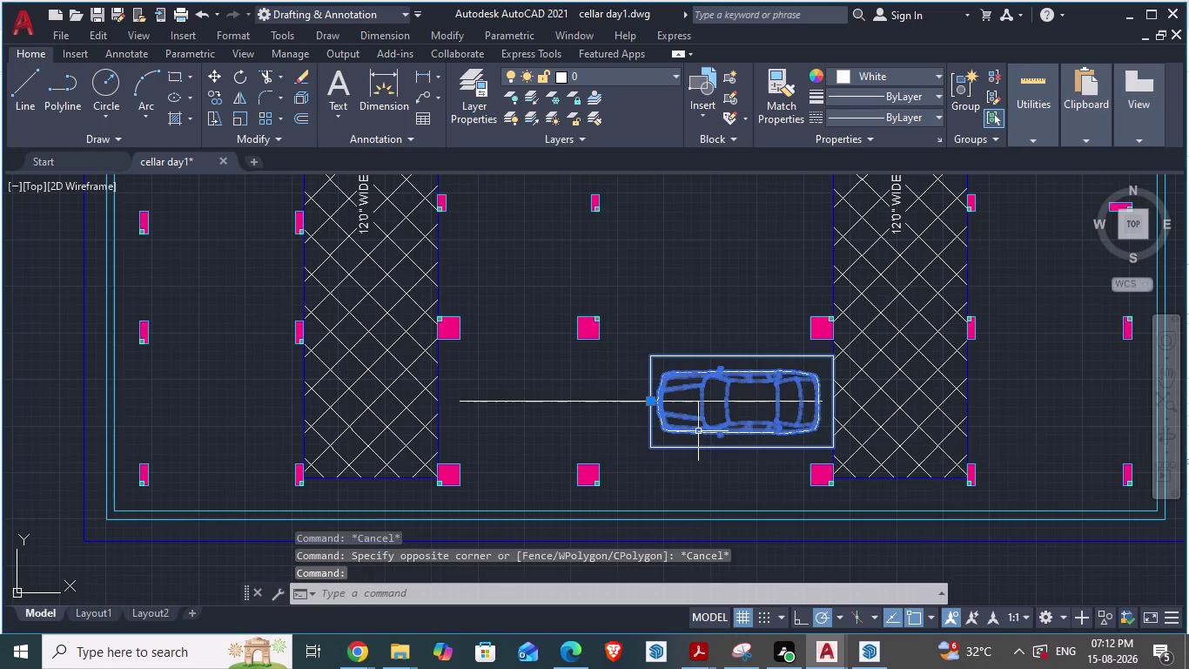
click(235, 95)
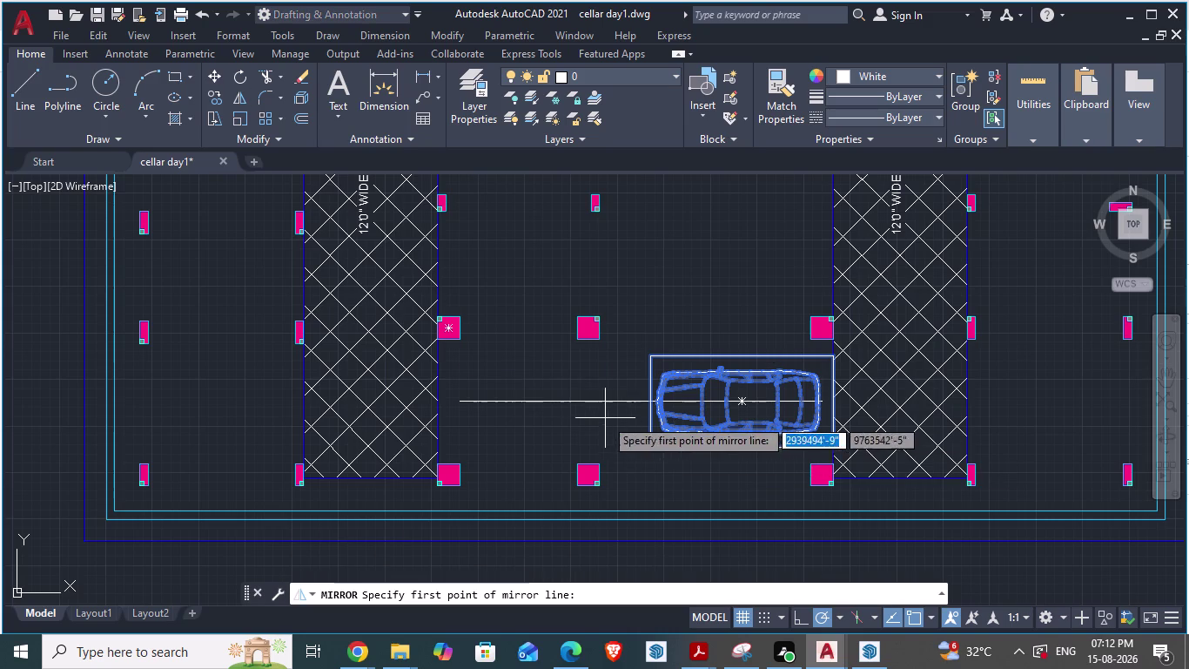
click(649, 368)
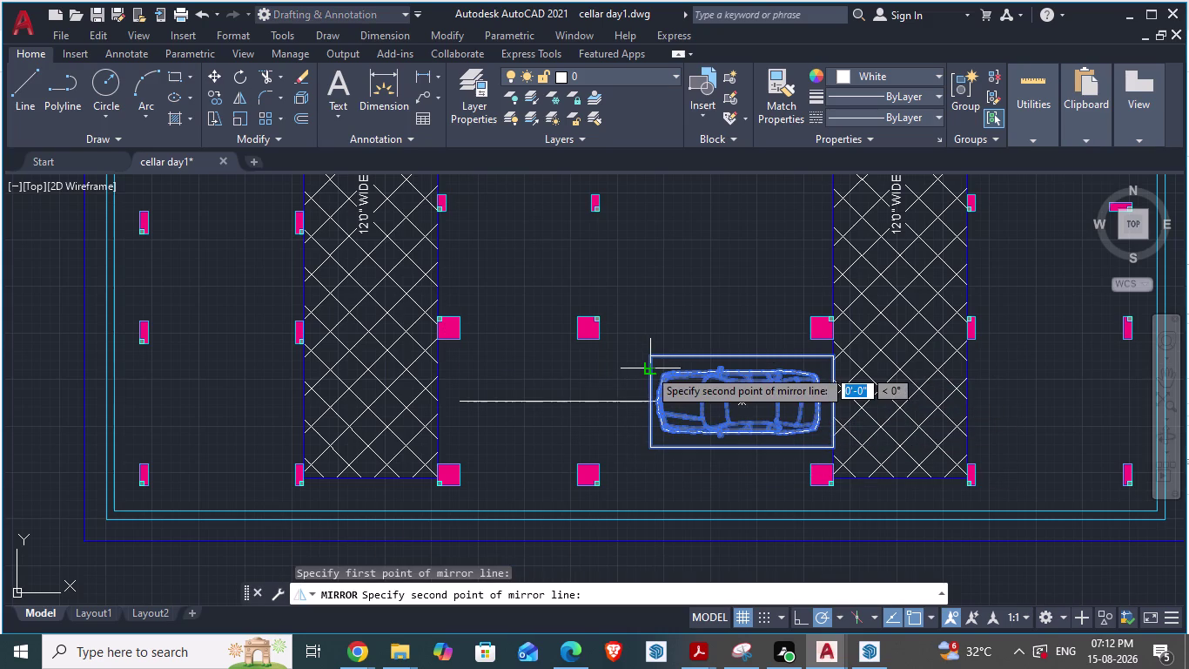
click(648, 501)
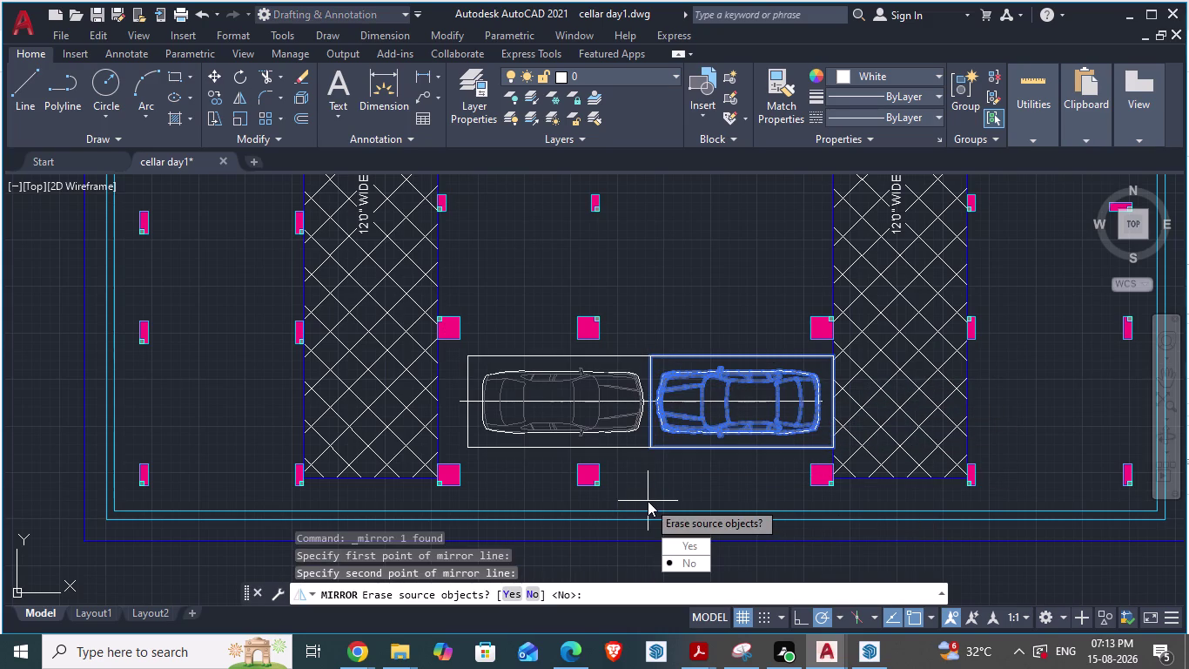
key(Escape)
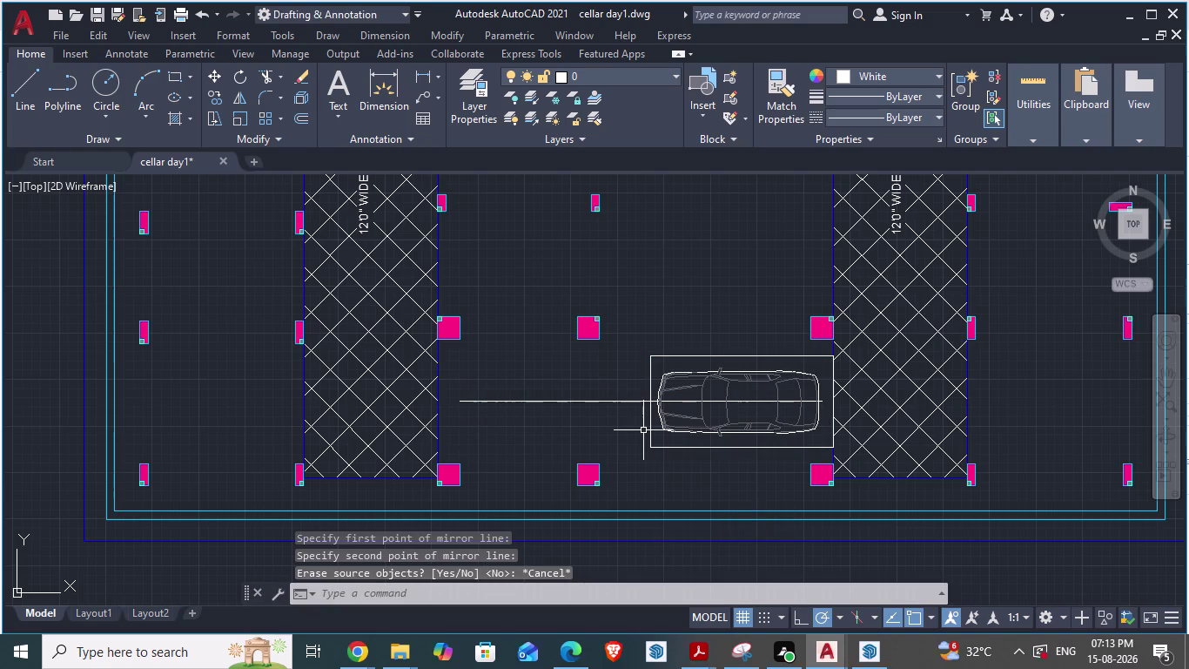
click(651, 363)
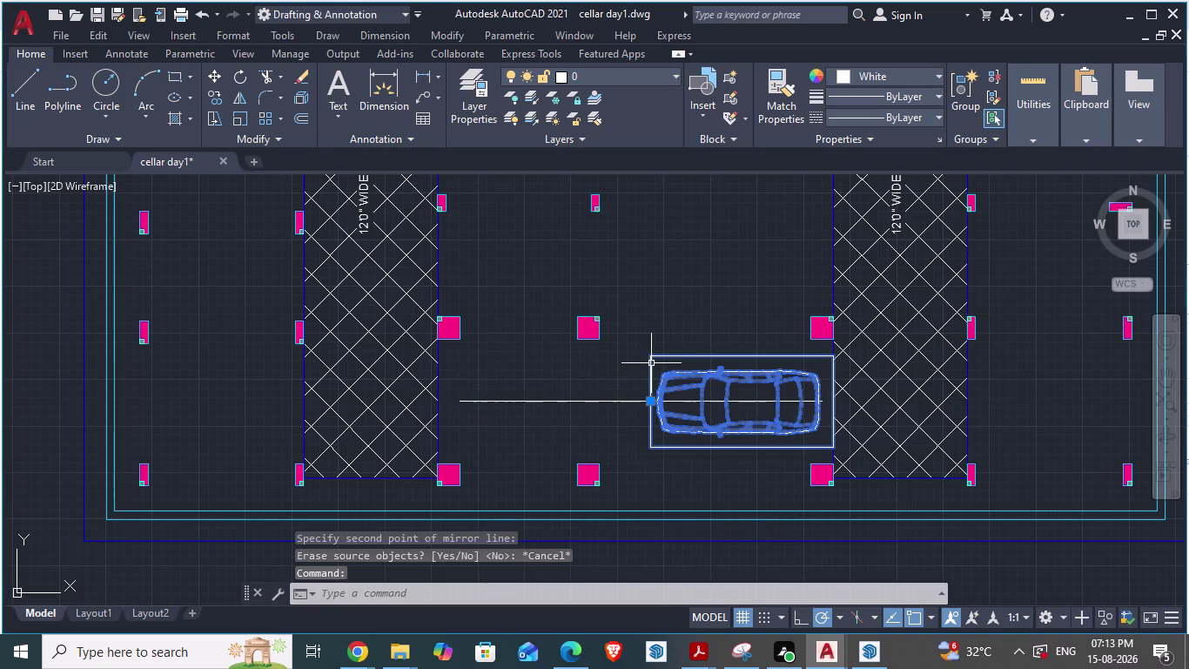
click(244, 96)
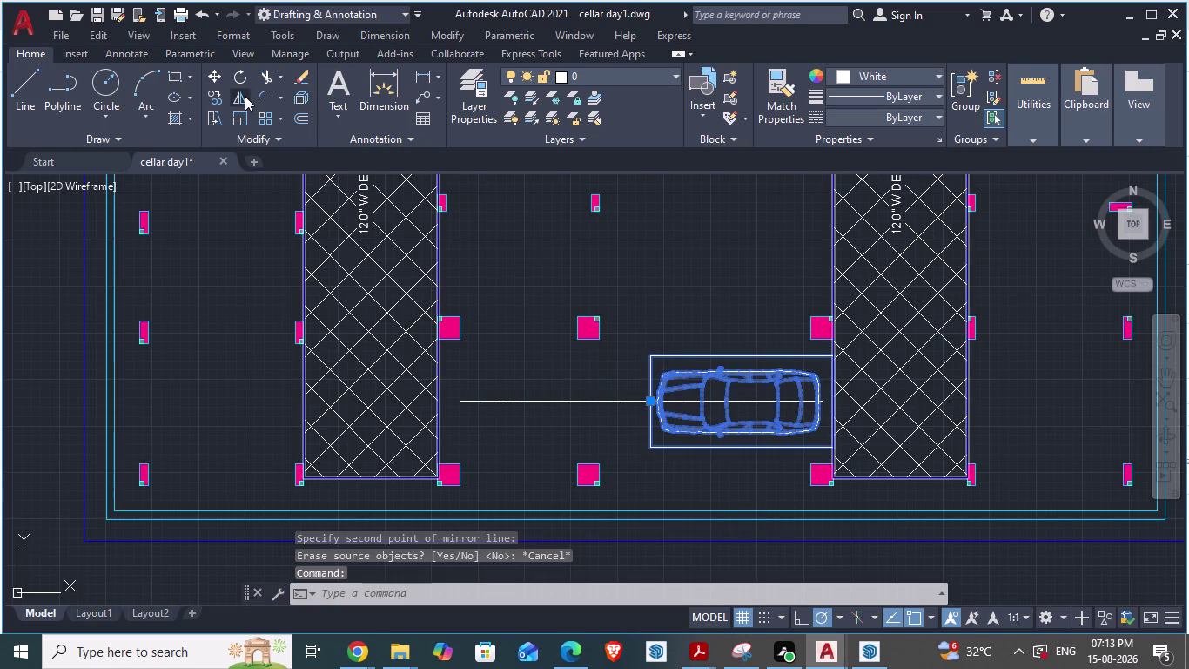
click(572, 402)
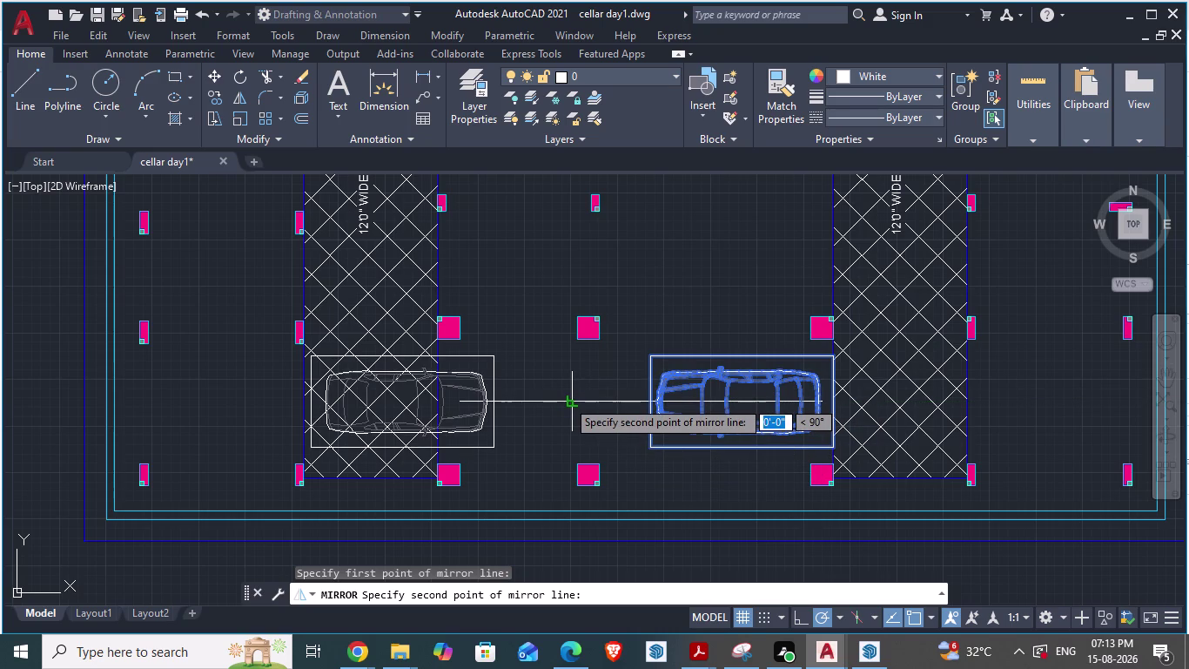
click(567, 400)
click(567, 400)
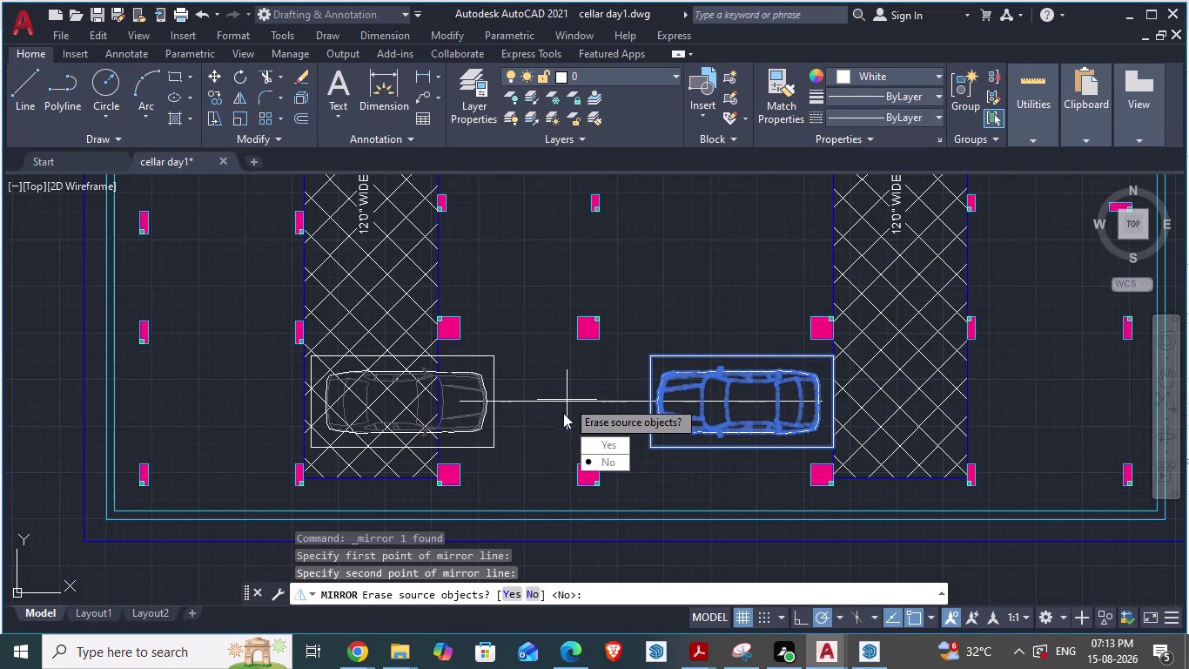
click(495, 424)
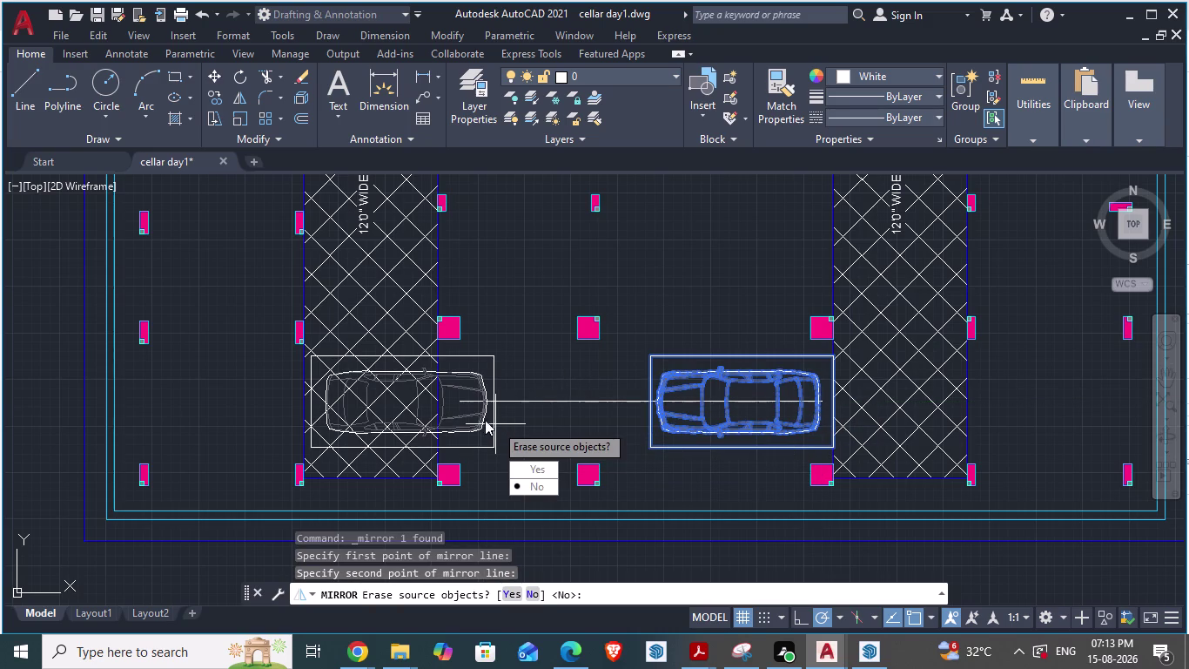
click(462, 382)
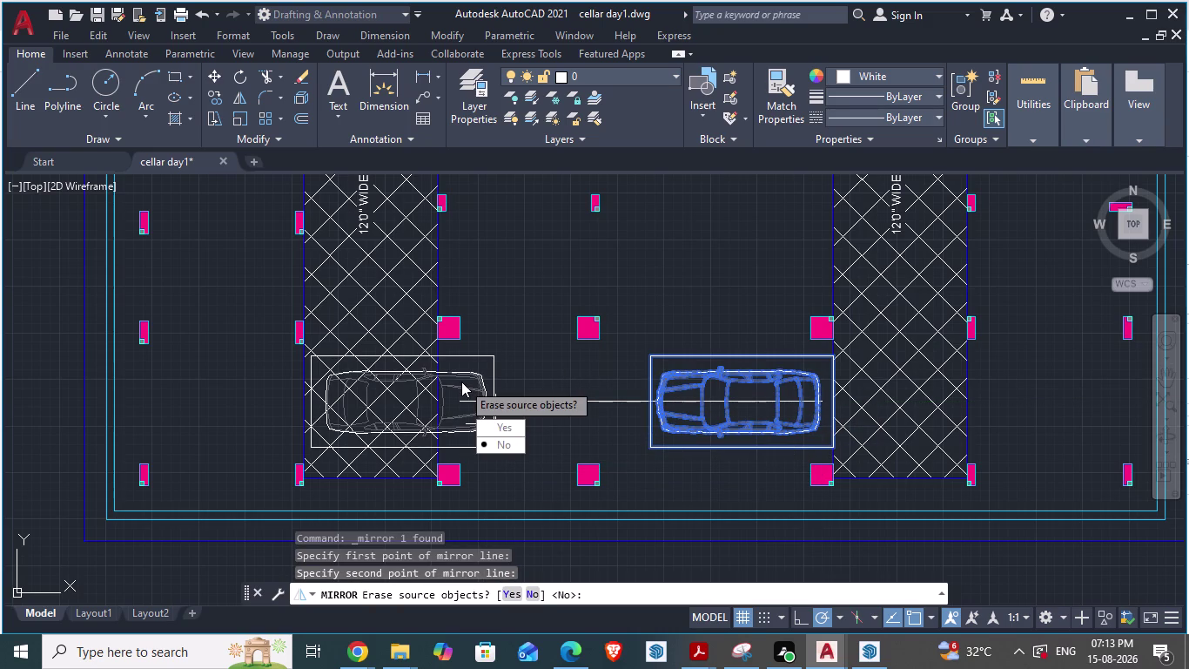
key(Escape)
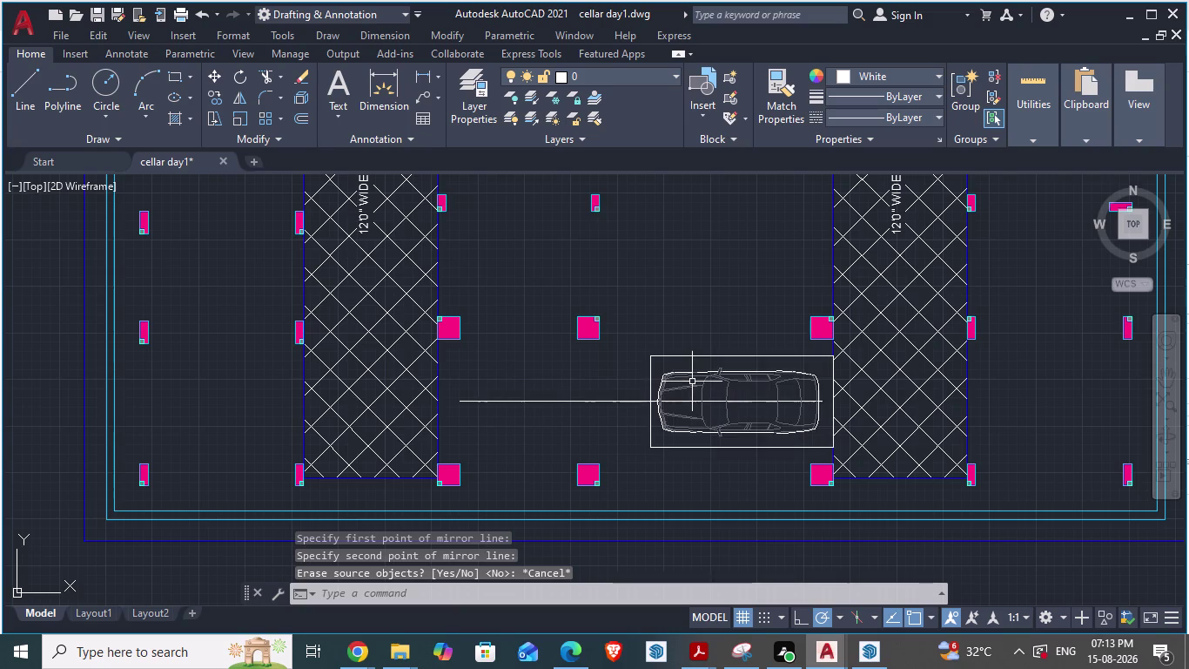
click(650, 364)
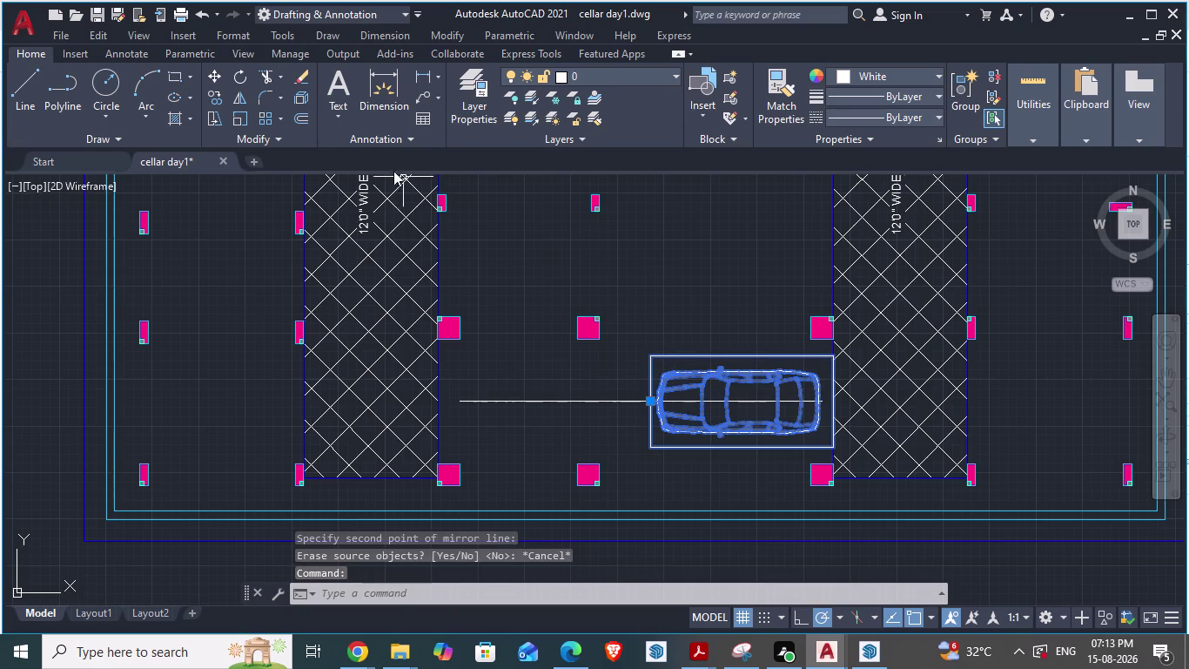
click(236, 97)
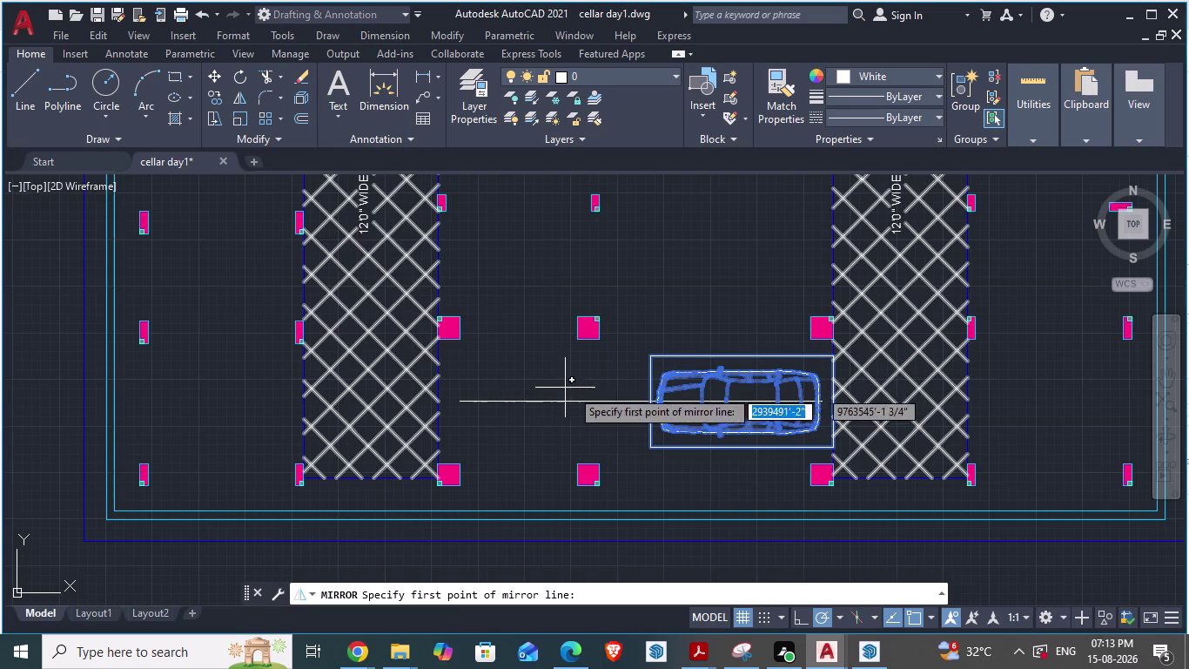
click(586, 401)
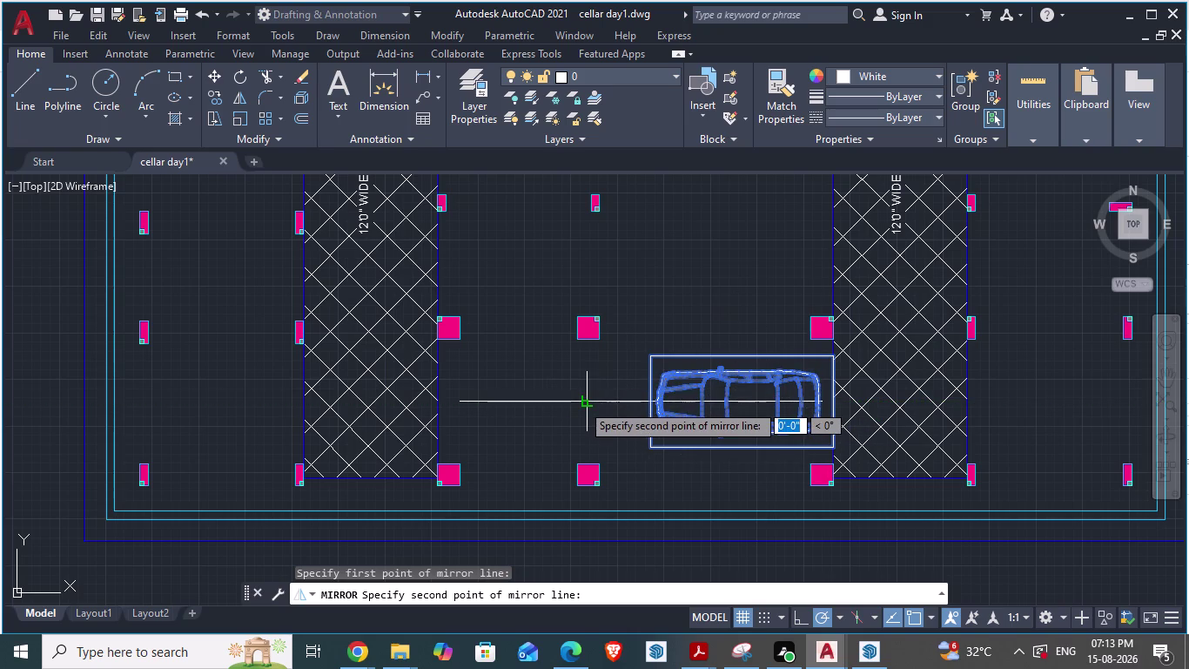
key(Return)
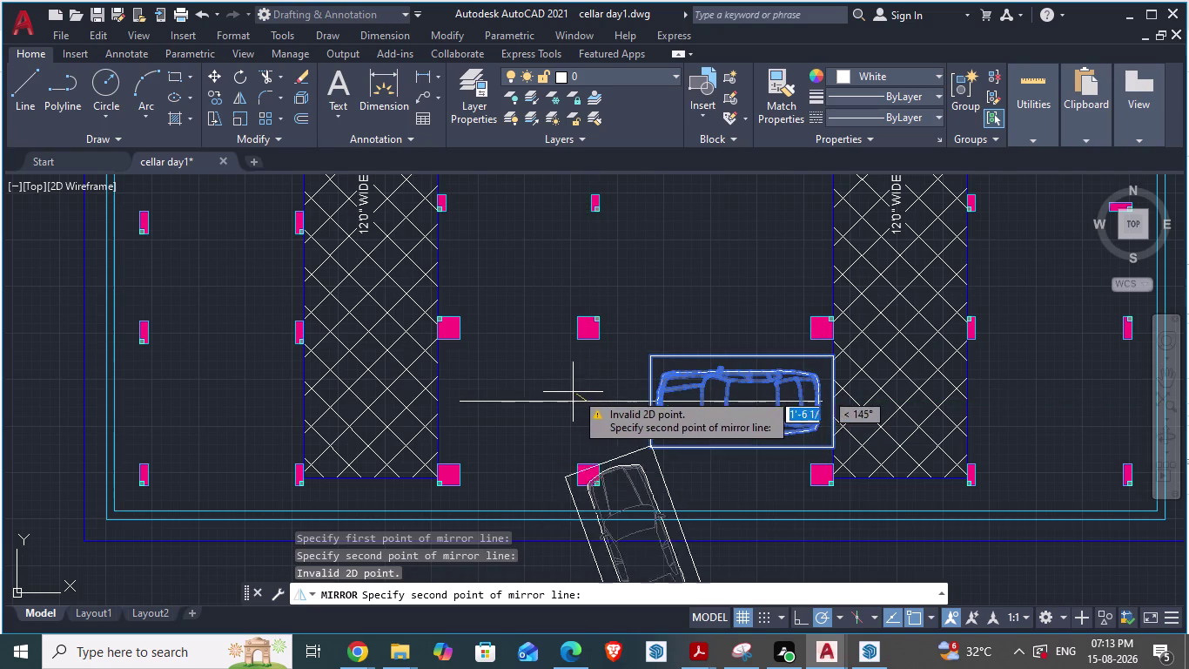
key(Escape)
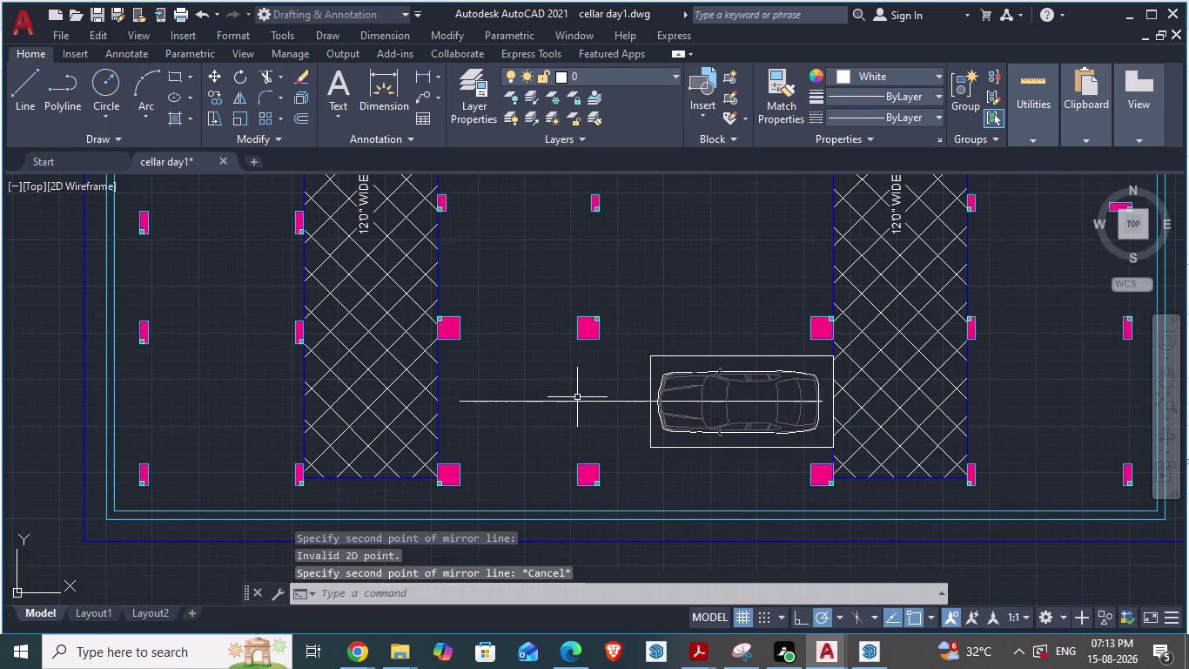
click(682, 385)
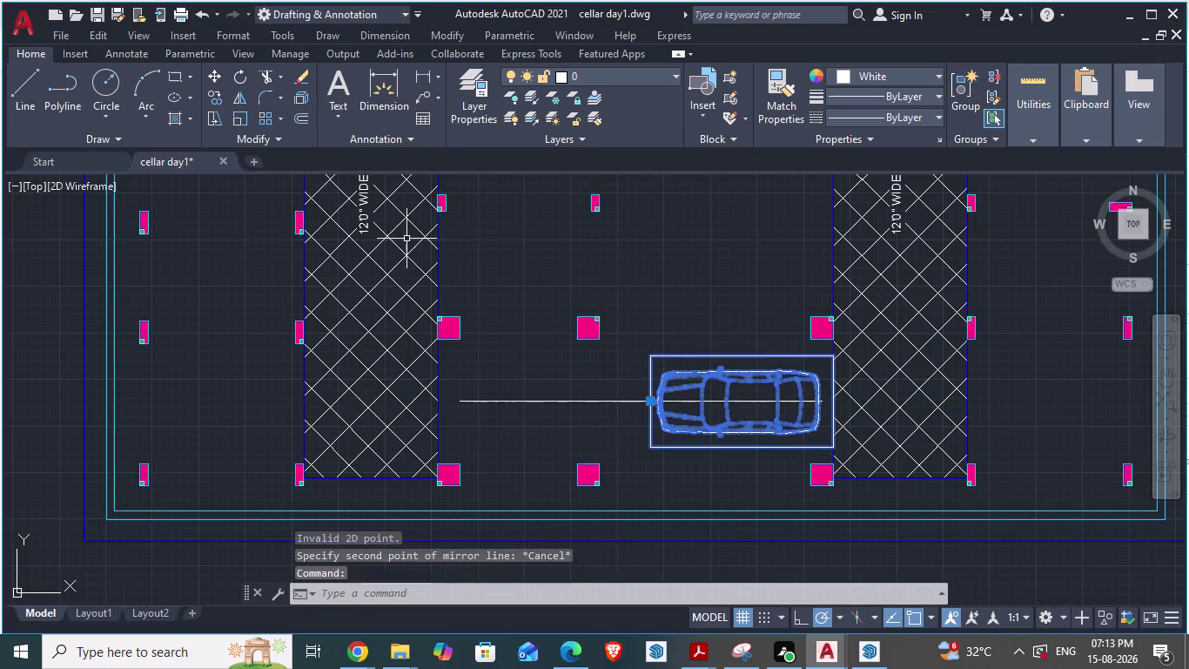
click(248, 98)
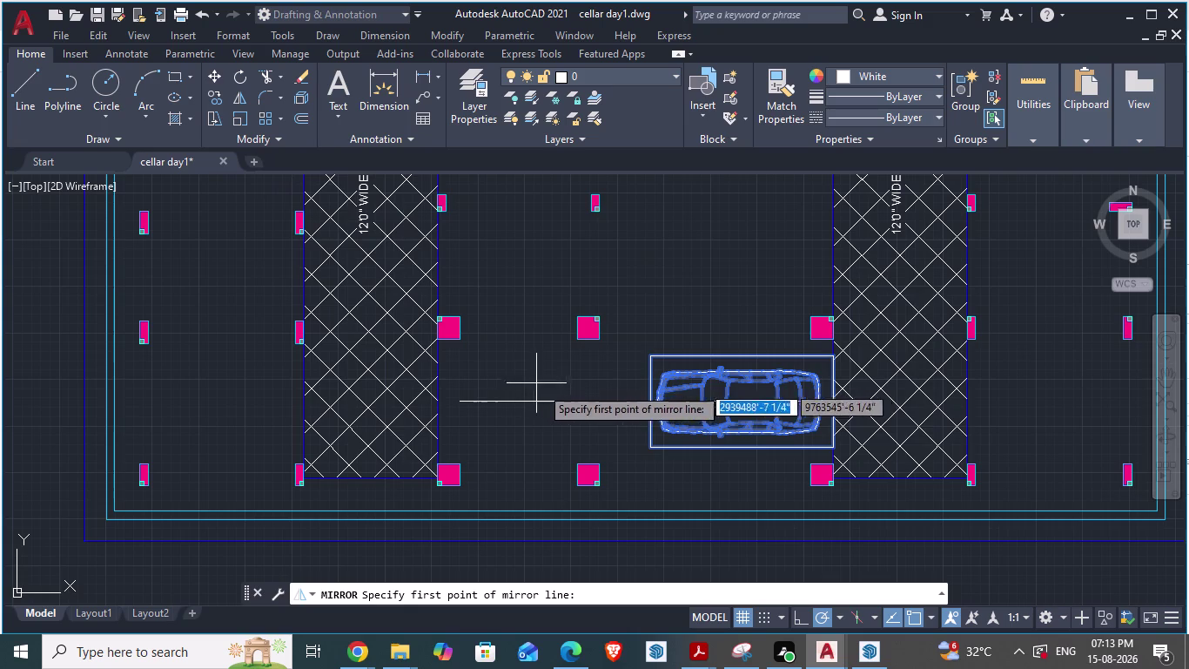
click(593, 400)
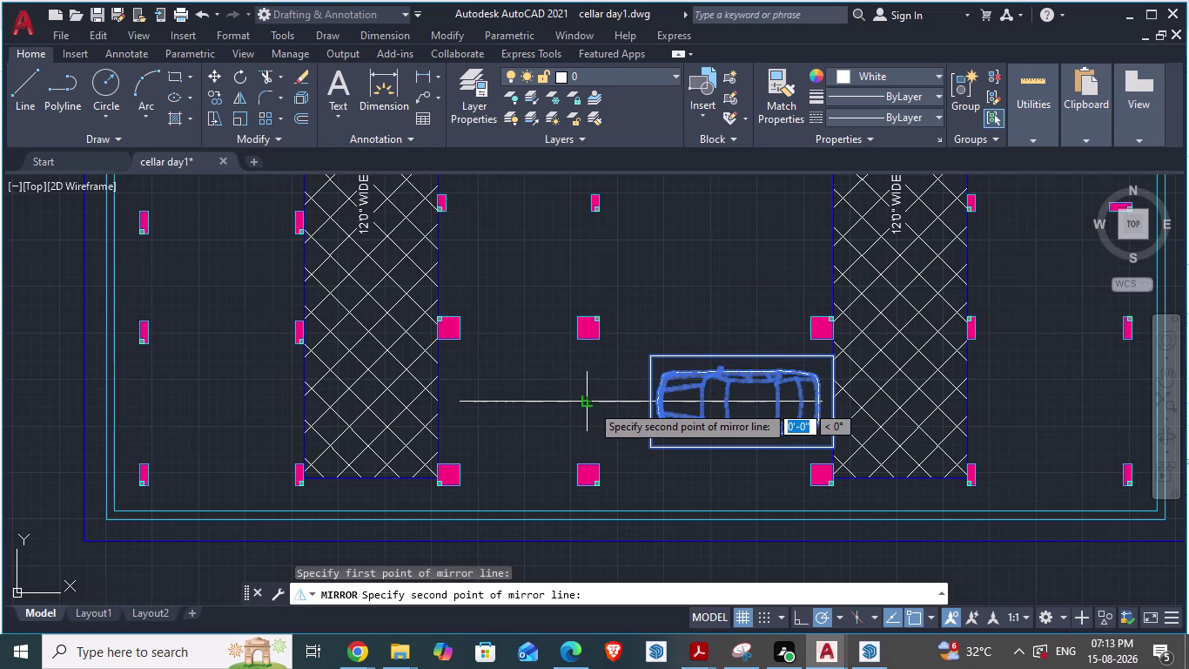
click(592, 404)
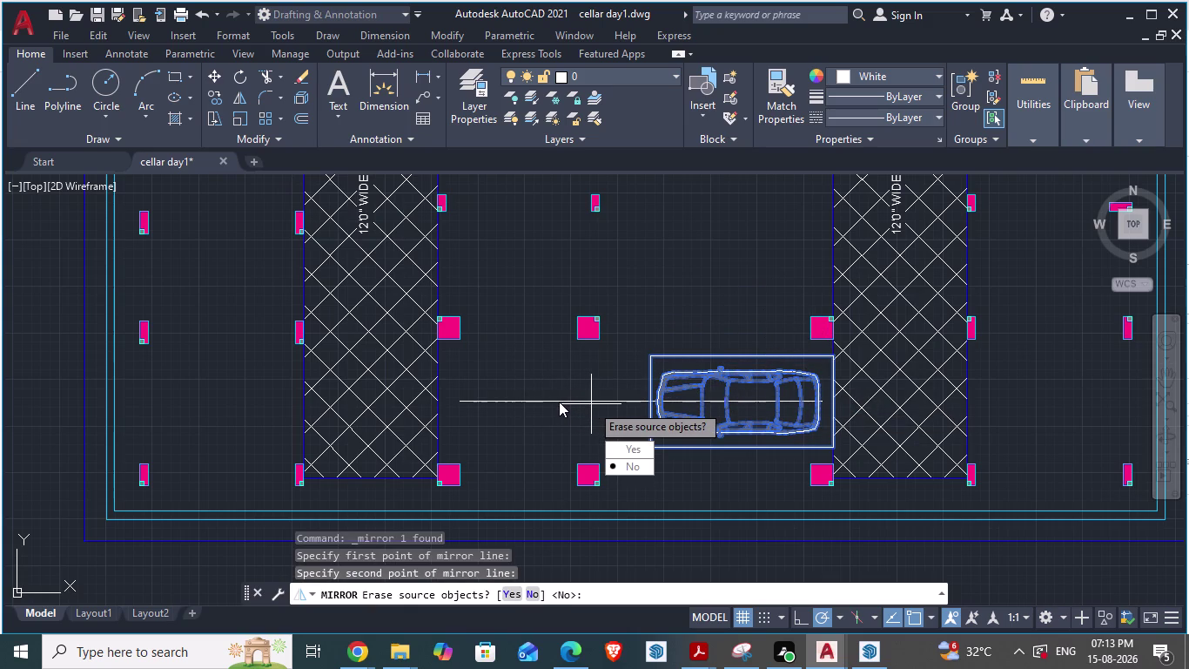
click(559, 402)
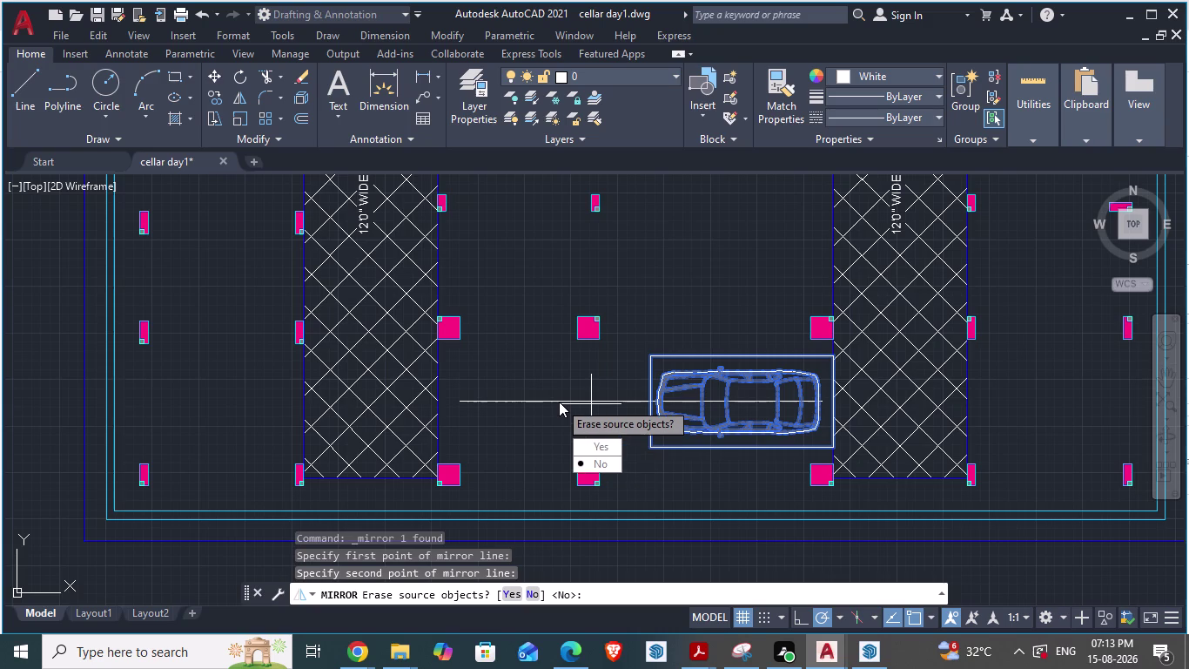
click(557, 400)
key(Escape)
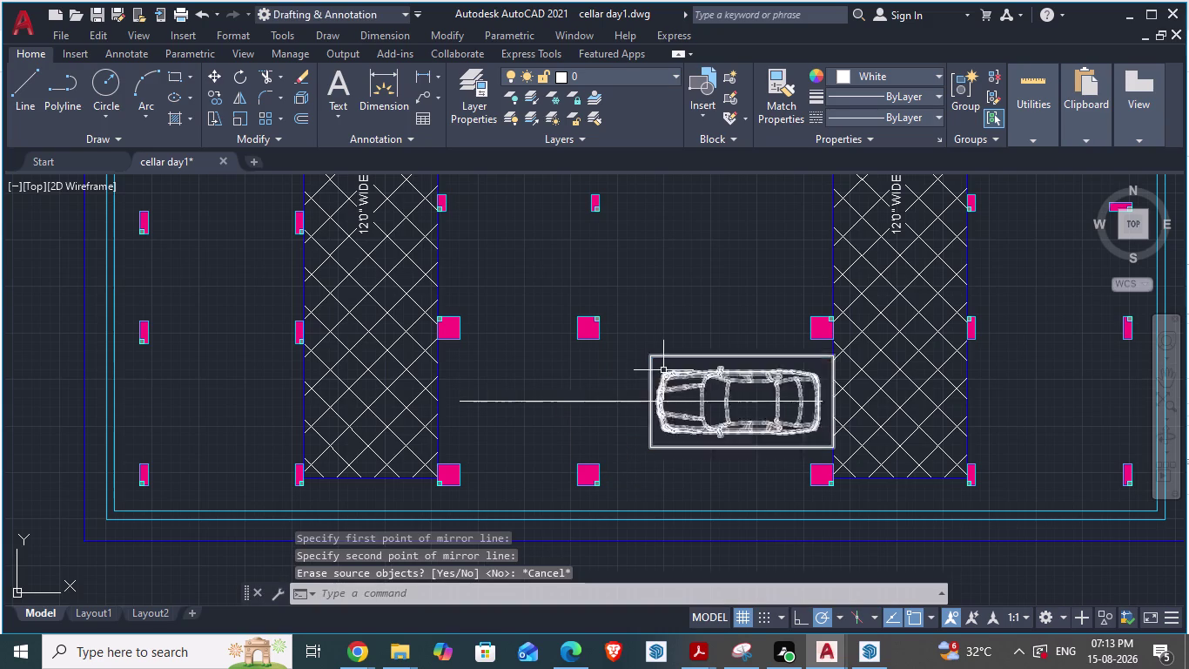
click(650, 363)
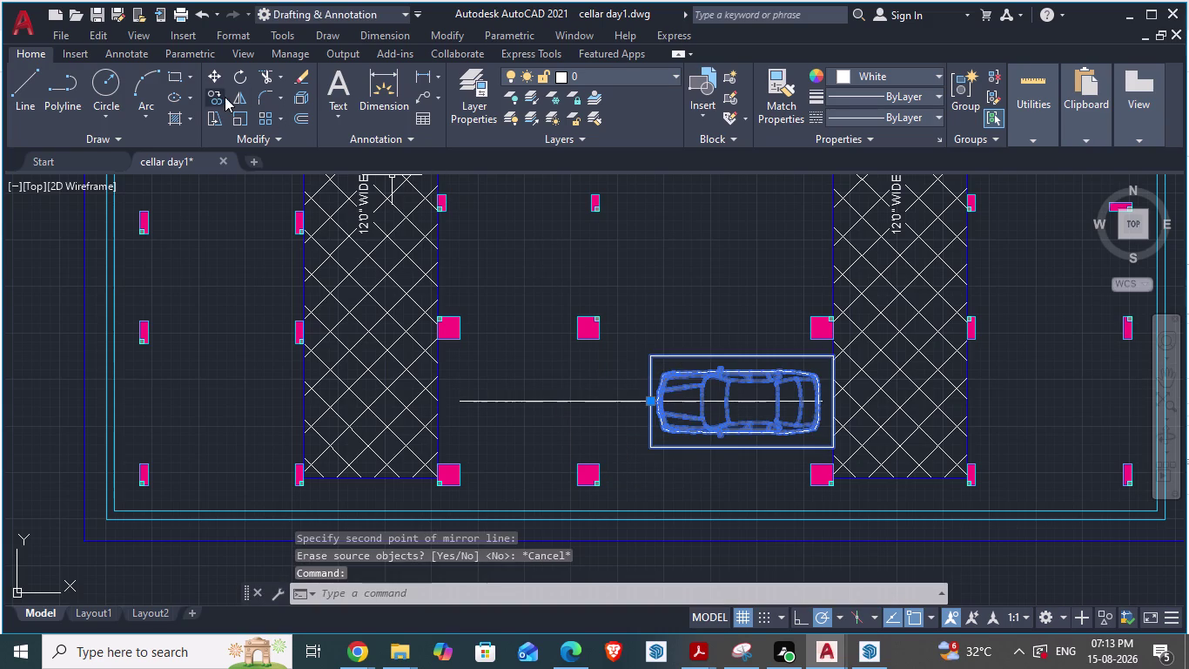
click(237, 97)
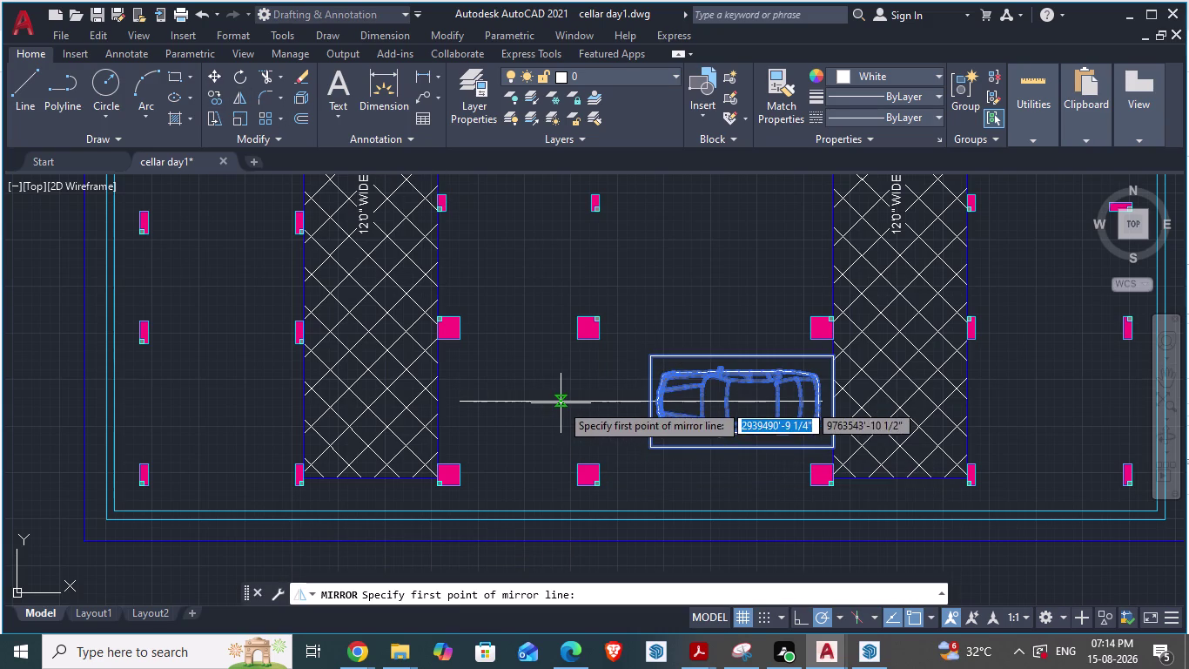
Mirror the car across a vertical axis between the columns, keeping the original car.
click(561, 404)
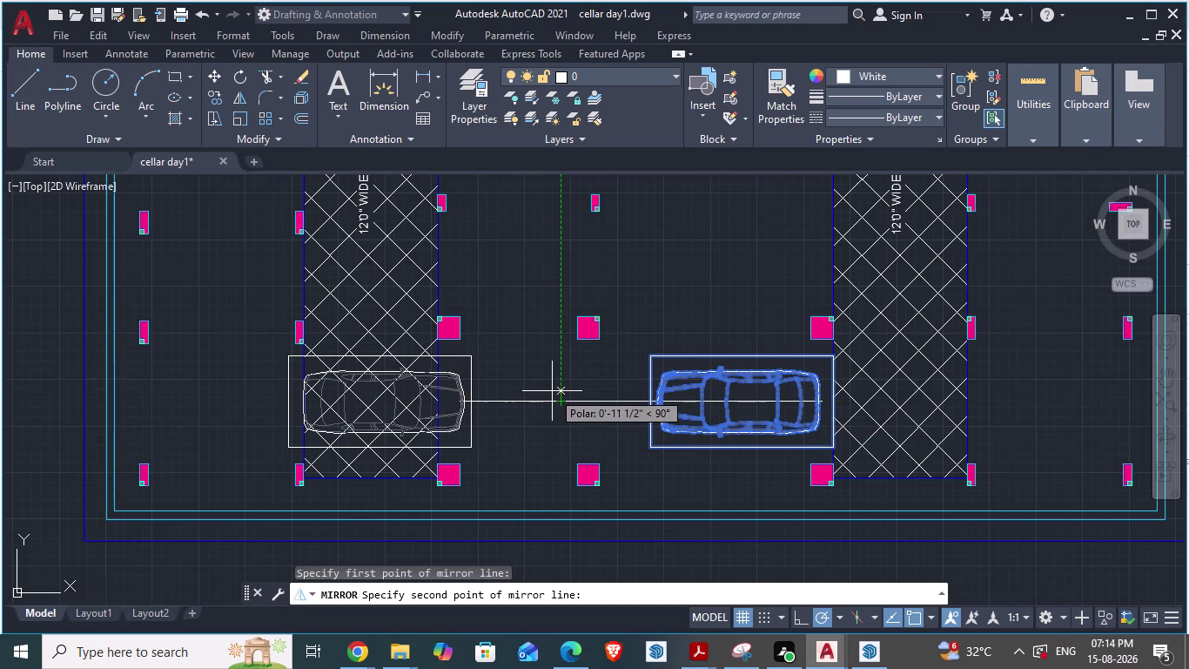
click(552, 391)
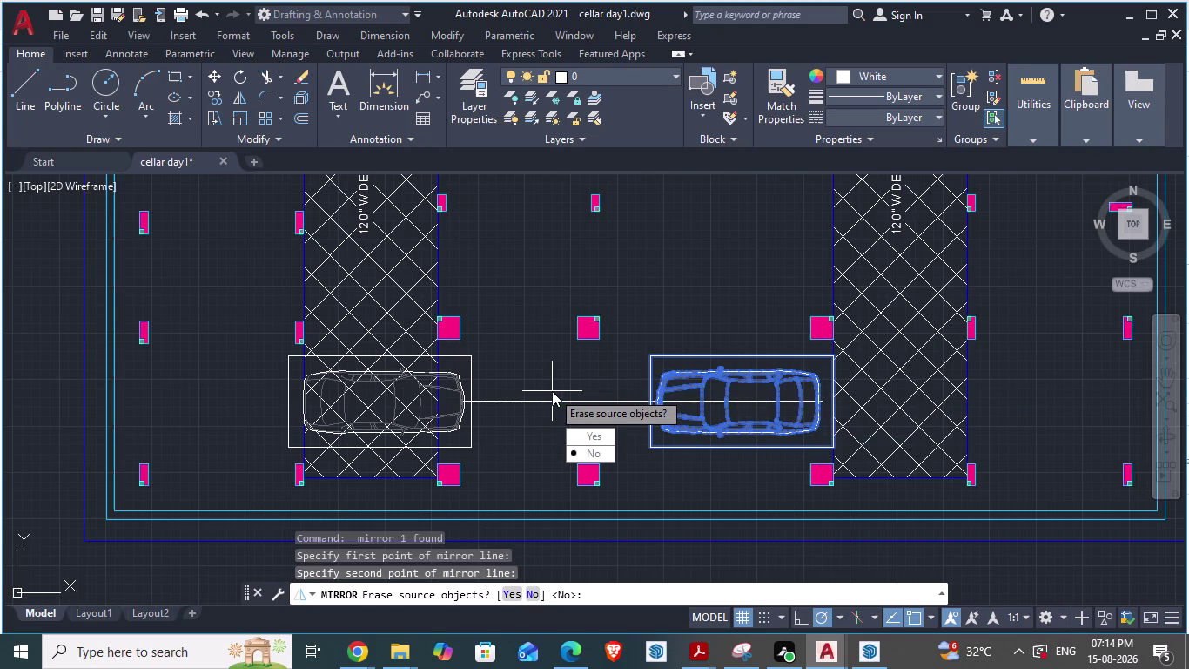
drag(586, 450, 552, 392)
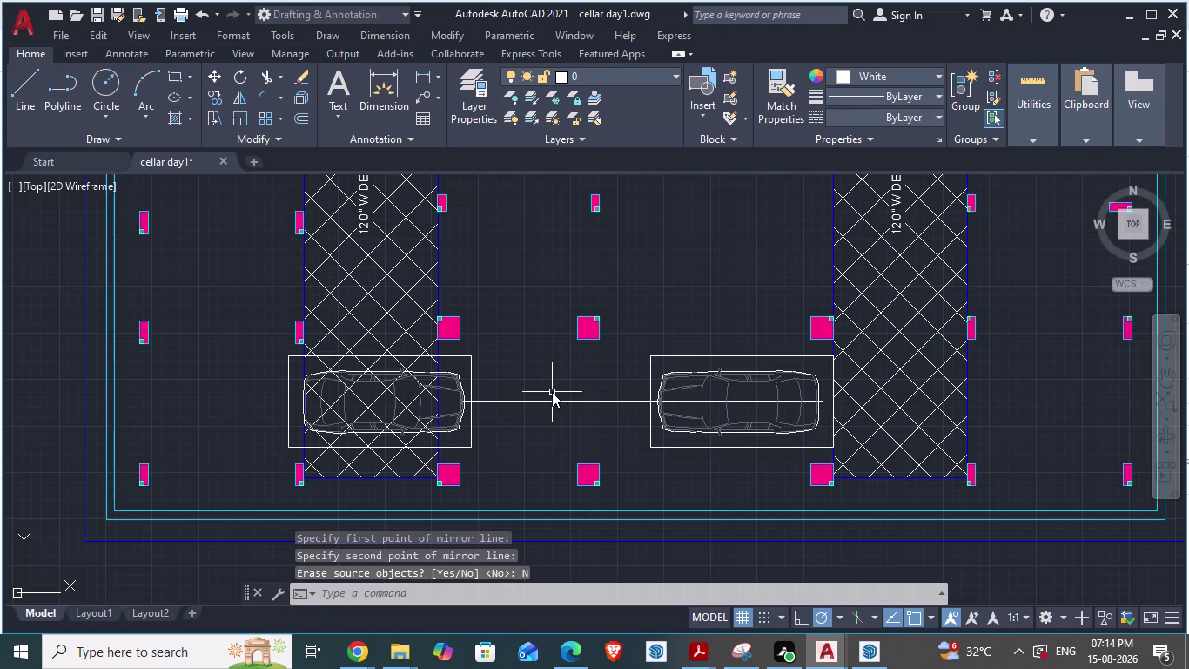
click(456, 355)
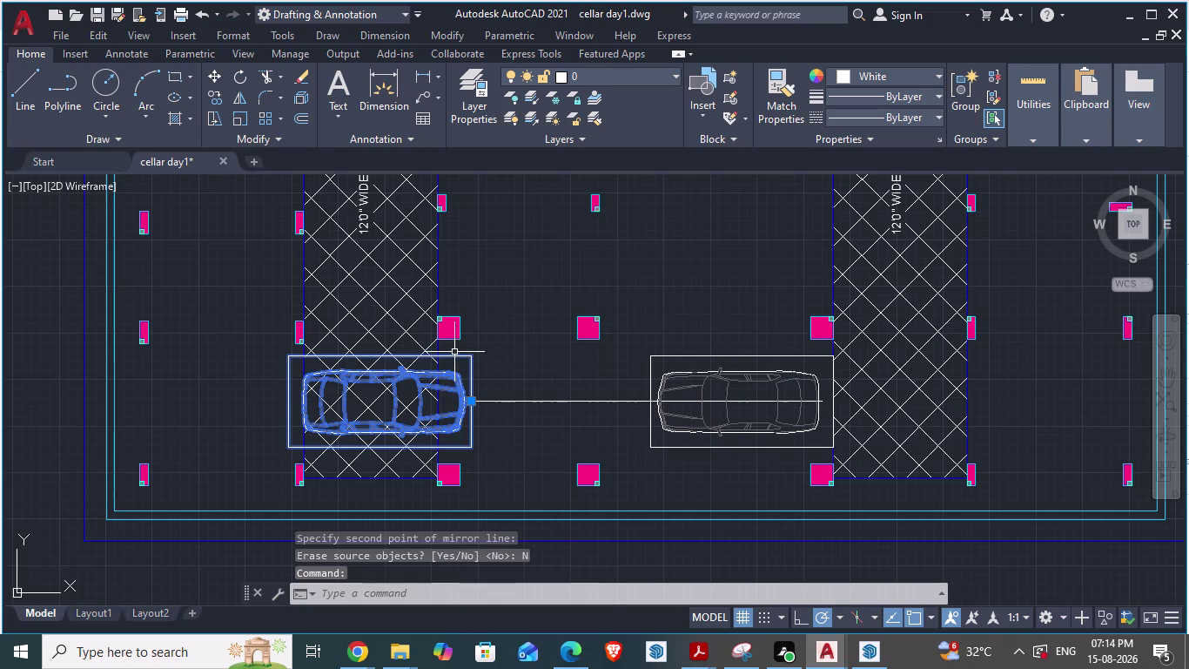
Select the mirrored car copy for a move, retrying after a cancelled first attempt.
click(454, 352)
key(m)
key(Return)
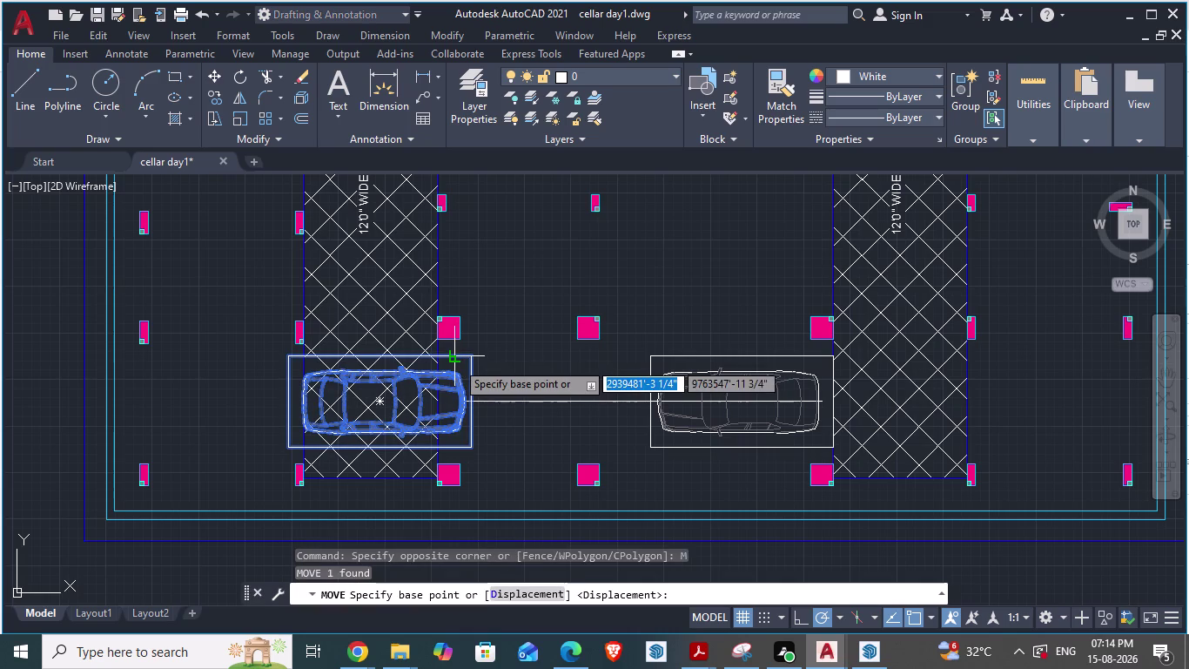
key(Escape)
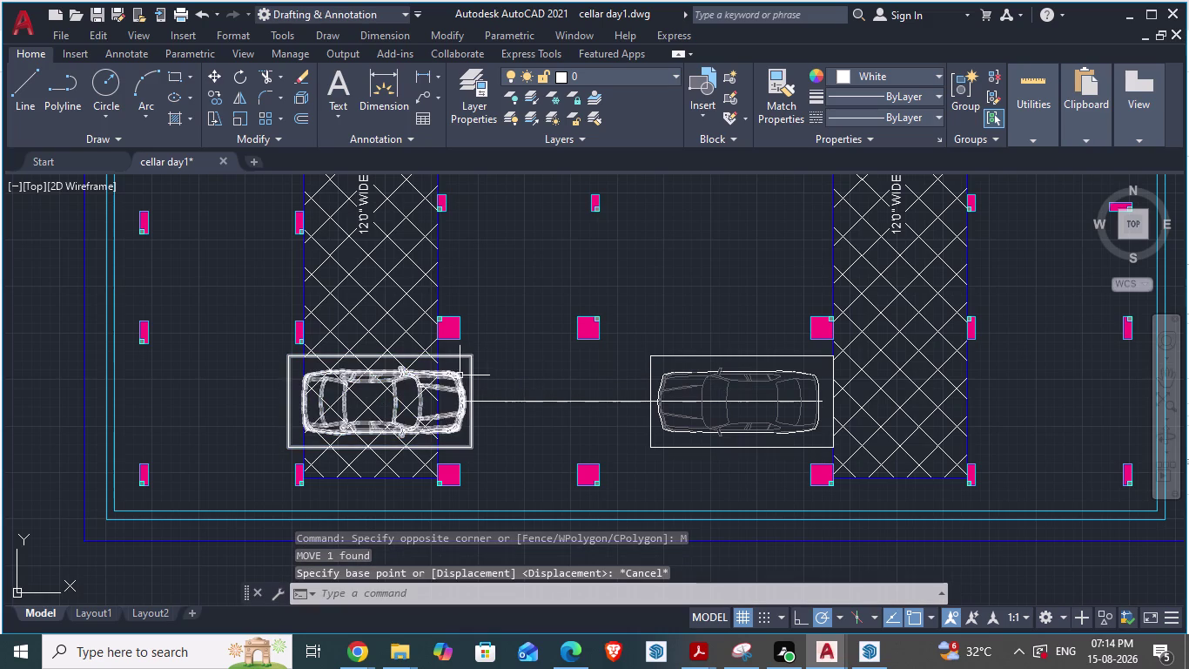
click(466, 353)
click(463, 358)
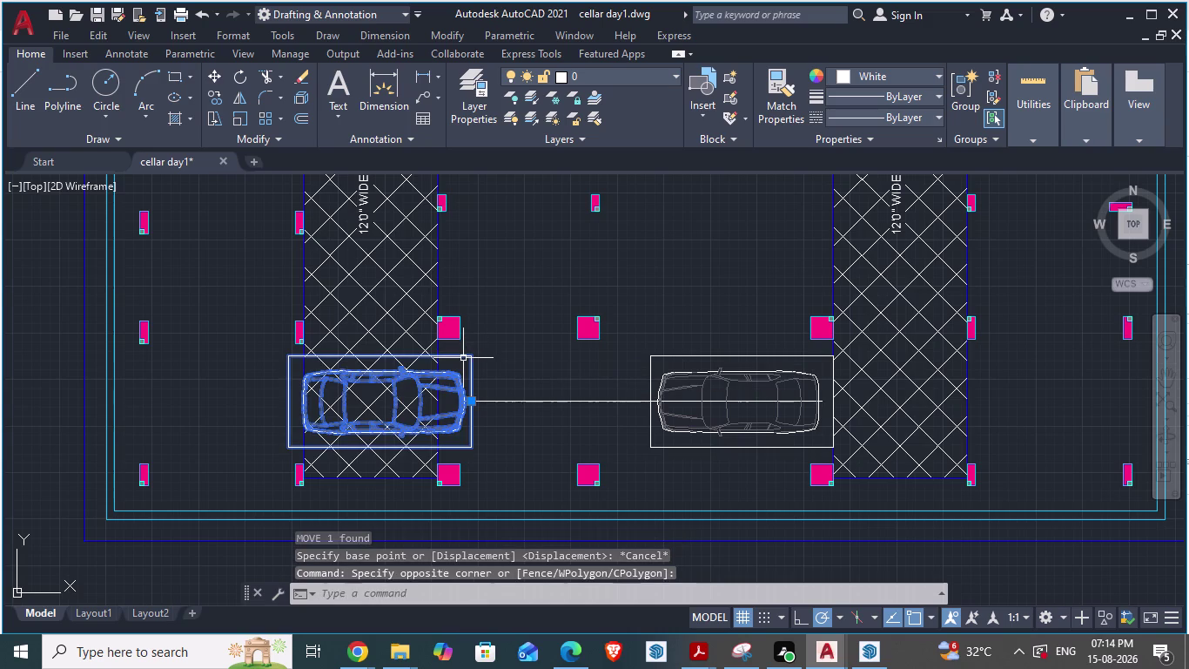
key(m)
key(Return)
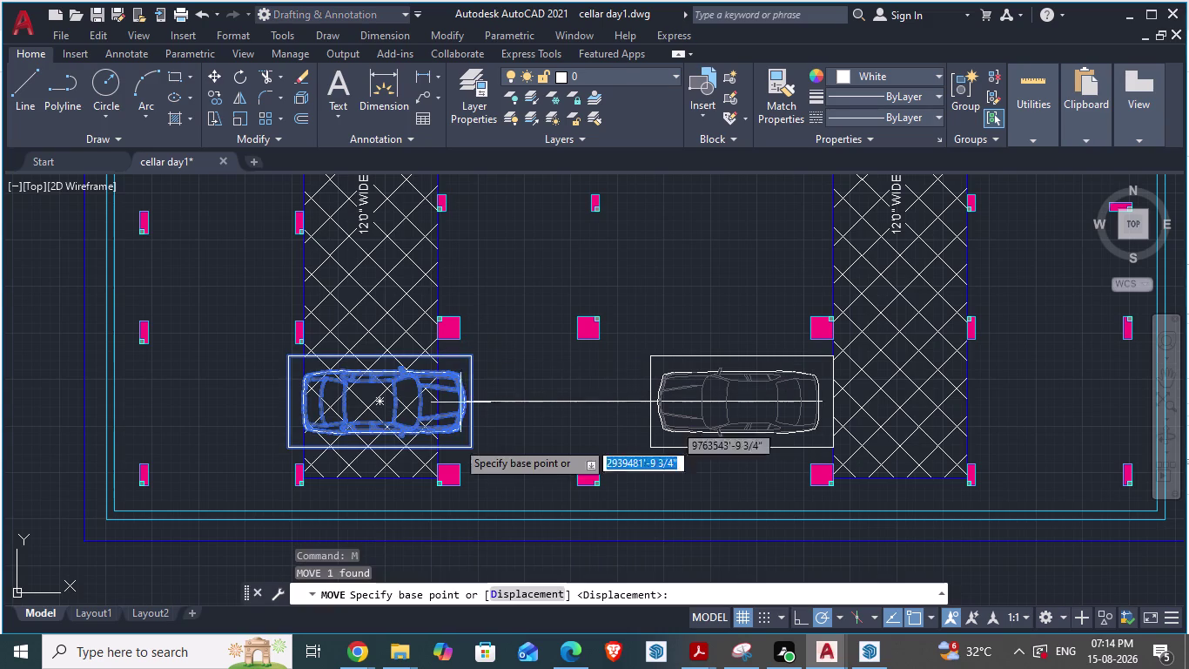
Place the copy directly beside the original car, then check it against the reference plan.
drag(472, 405, 498, 403)
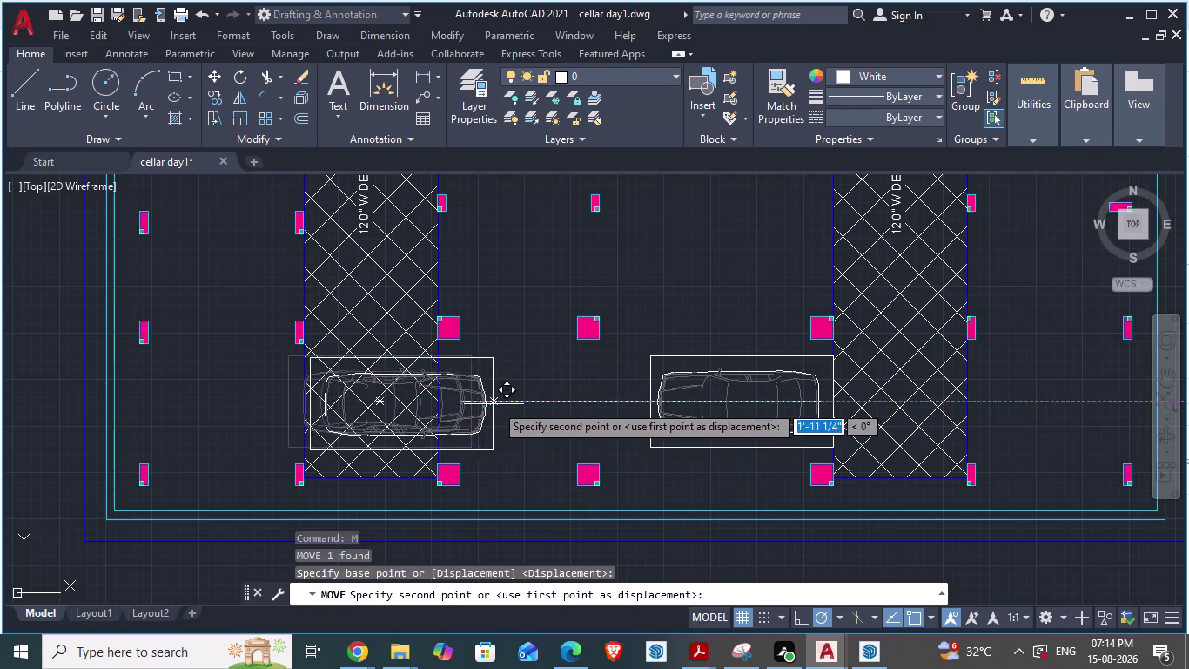
drag(498, 403, 605, 403)
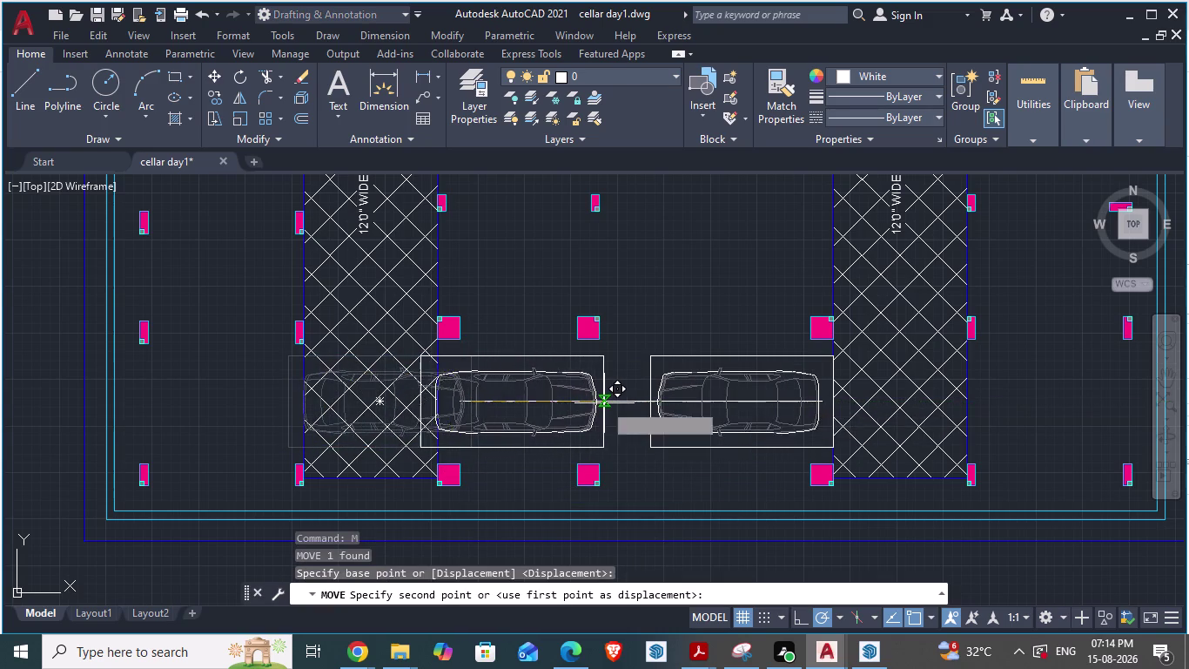
drag(604, 403, 628, 403)
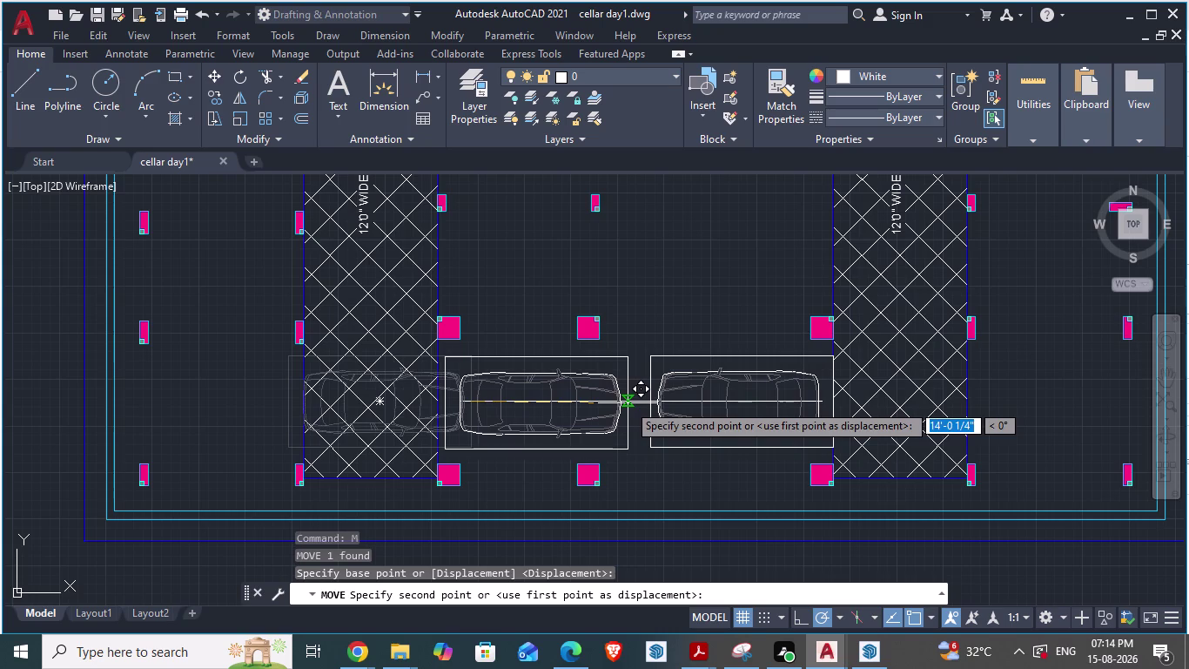
drag(627, 403, 624, 406)
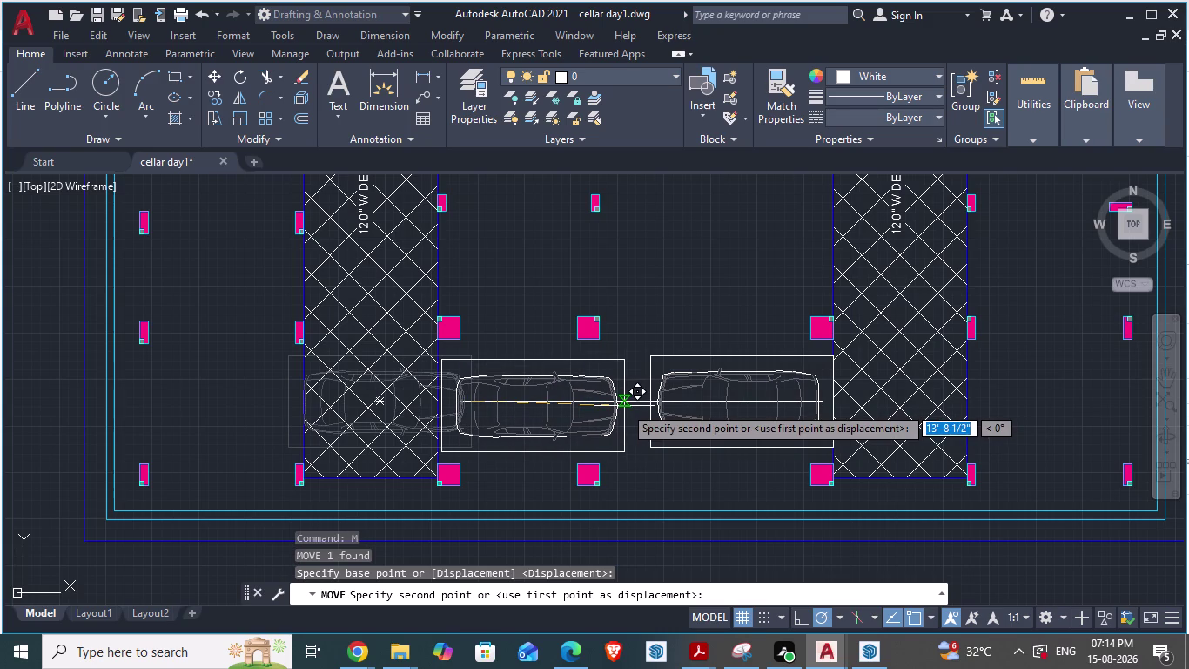
drag(624, 406, 623, 406)
click(623, 406)
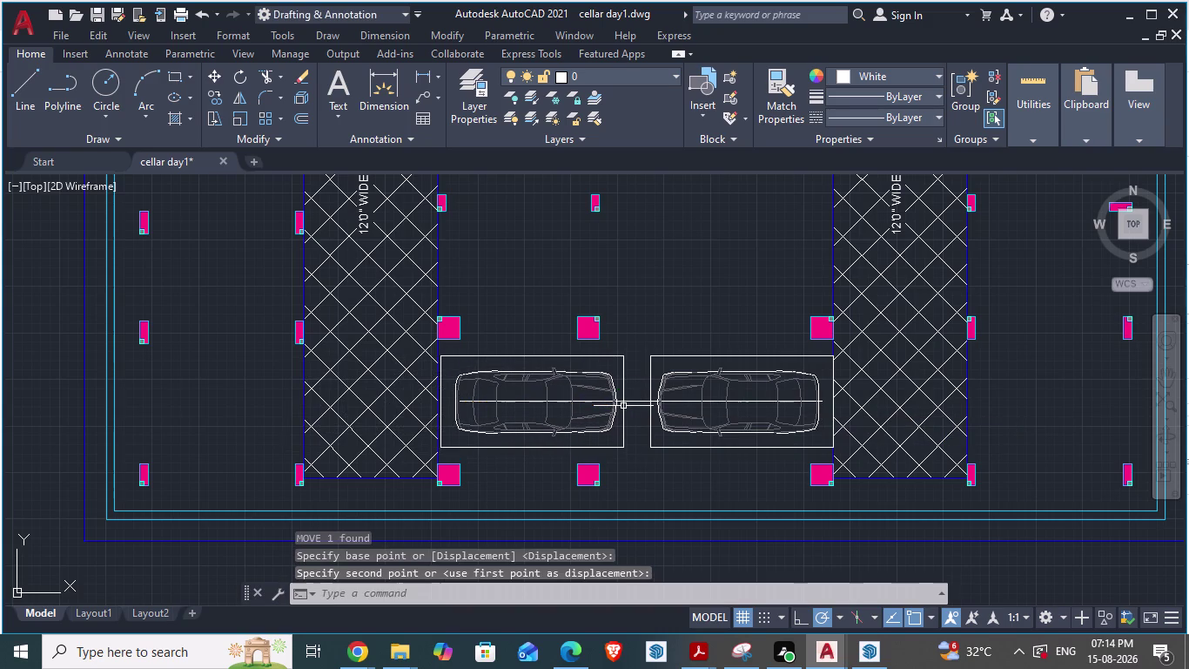
key(Escape)
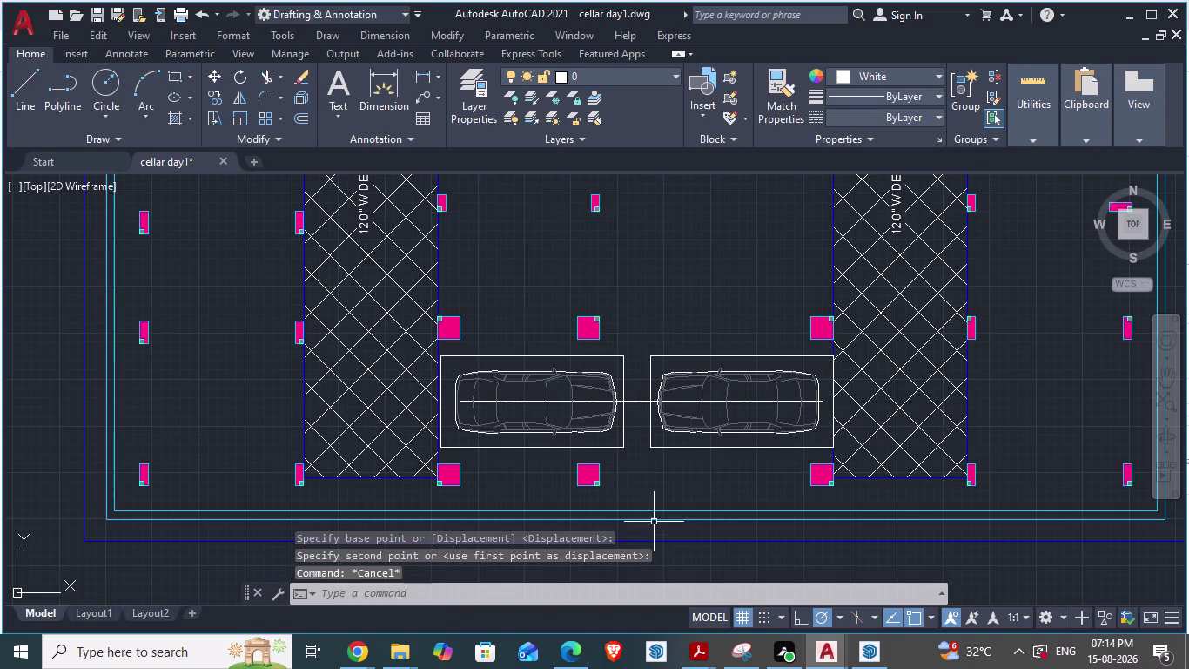
key(alt+Tab)
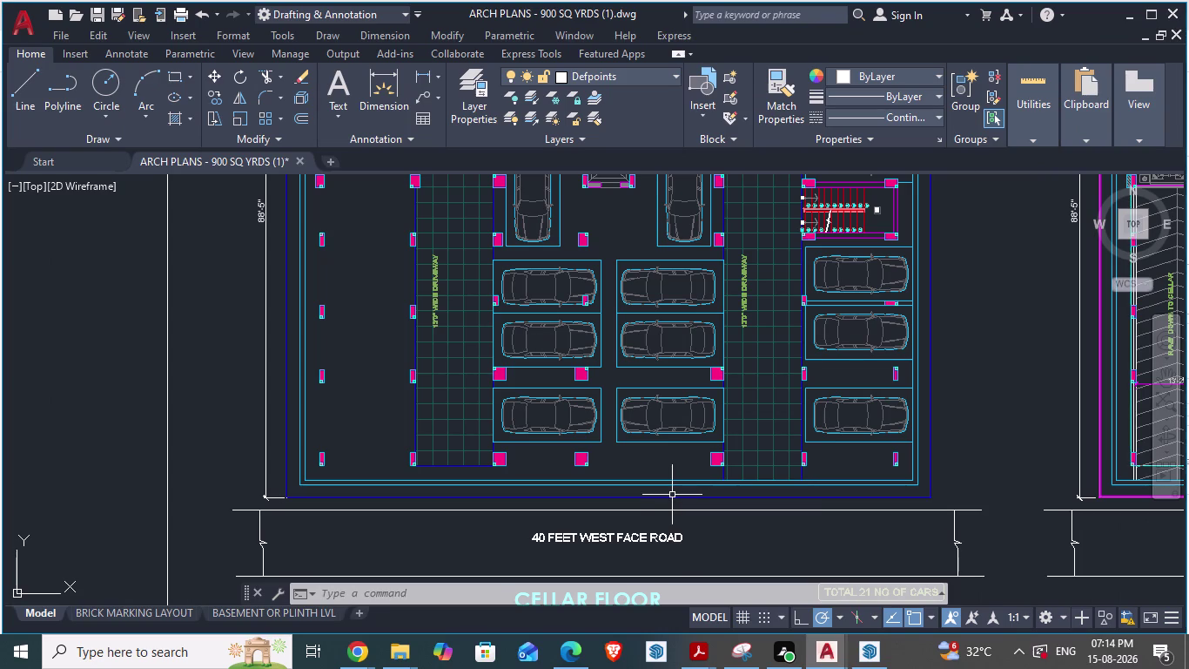
key(alt+Tab)
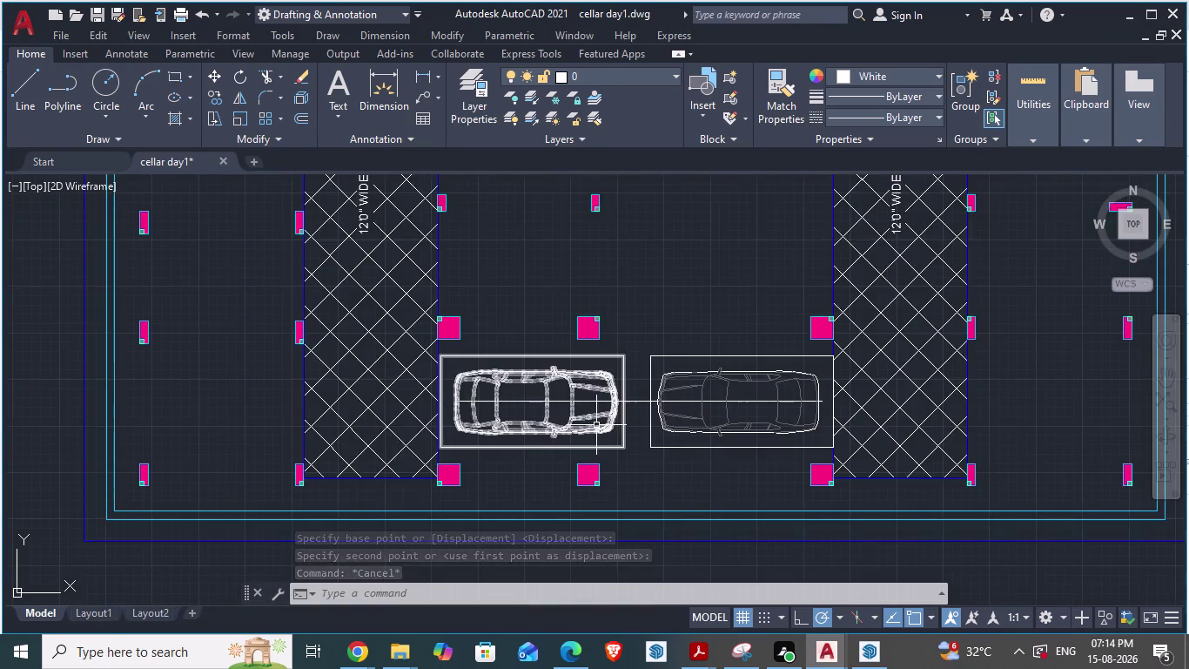
Start moving the left car, then abandon the move.
scroll(up, 3)
click(566, 395)
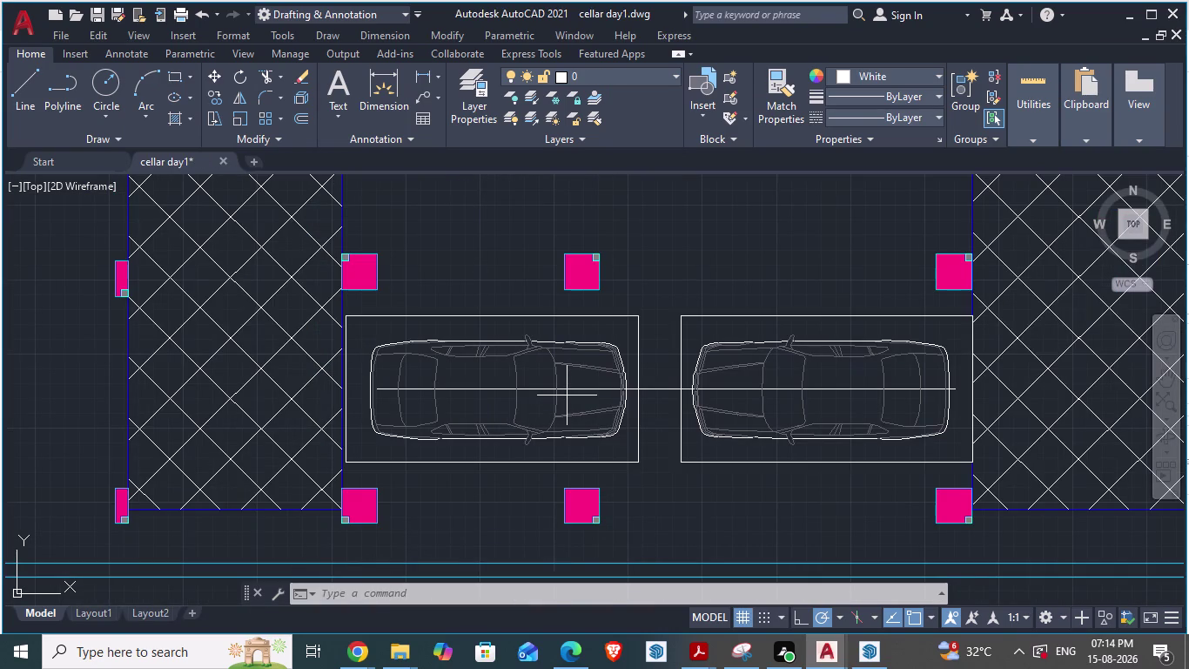
key(Escape)
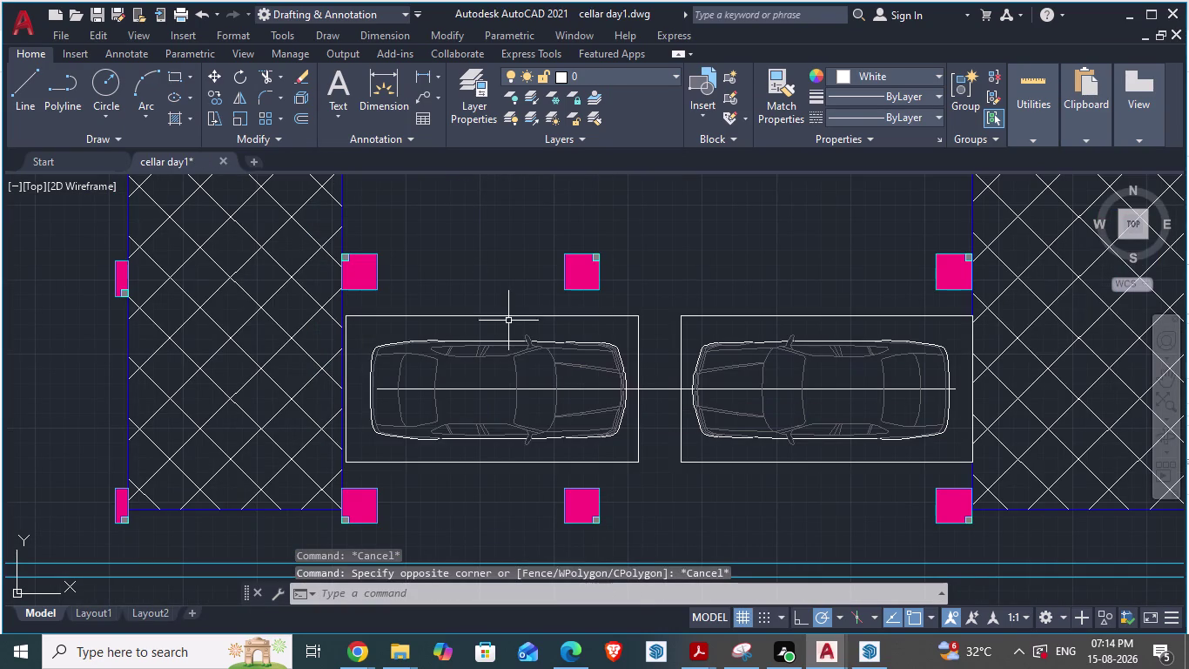
click(505, 315)
key(m)
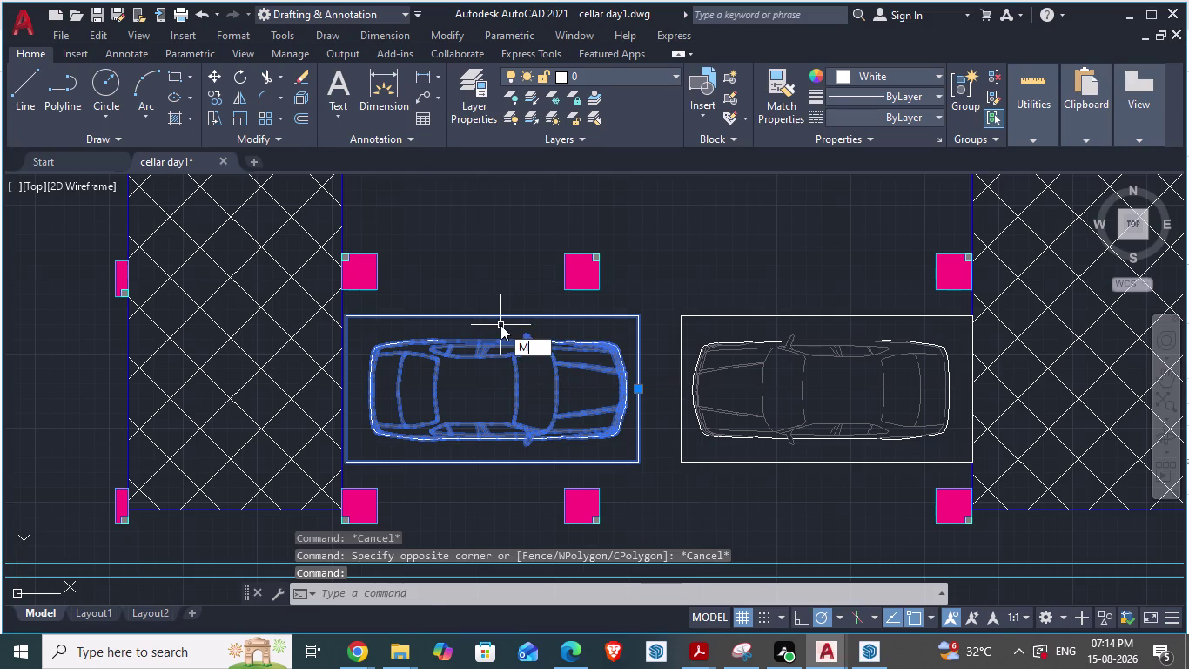
key(Return)
scroll(up, 3)
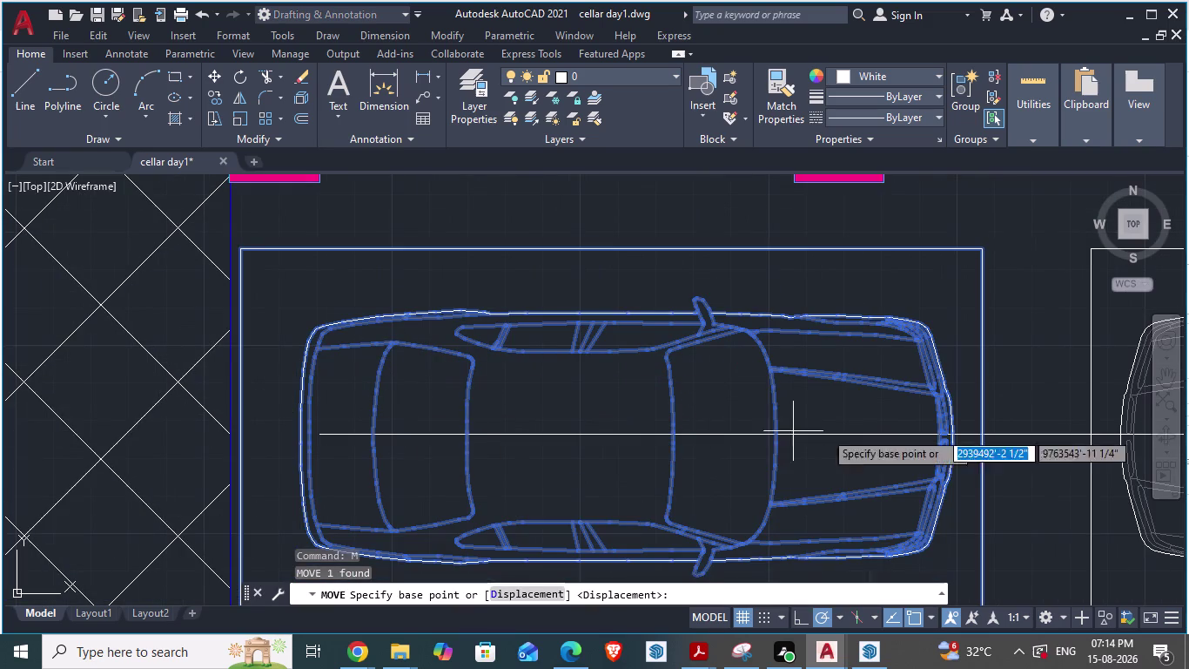
click(240, 435)
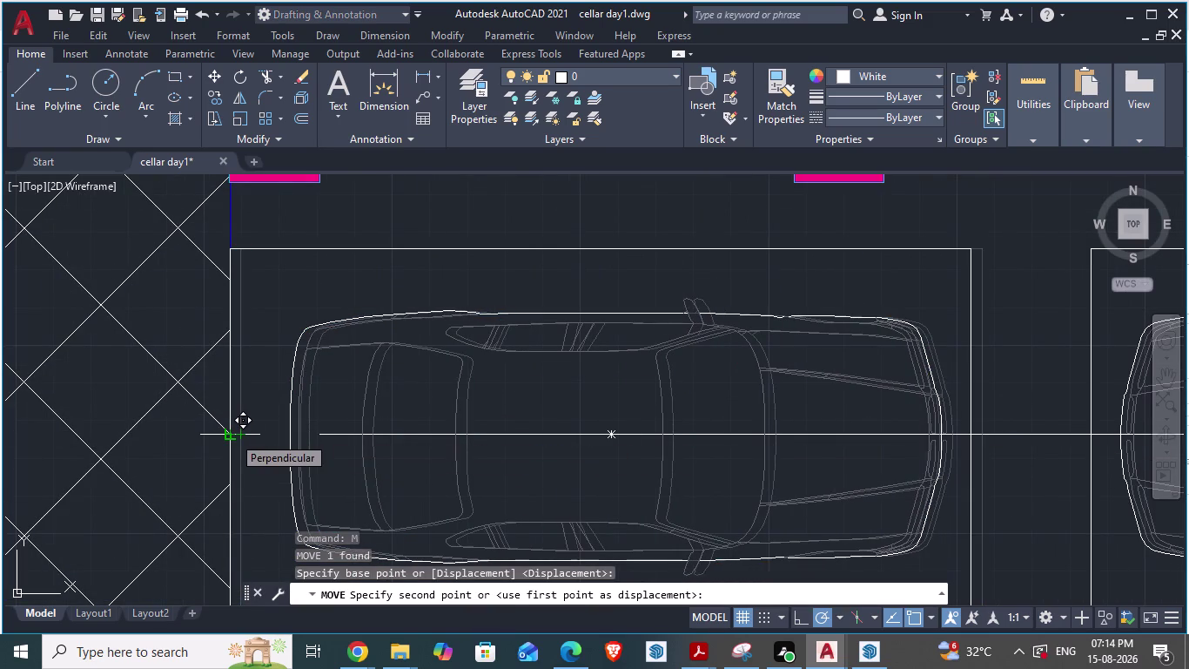
click(232, 435)
key(Escape)
scroll(down, 3)
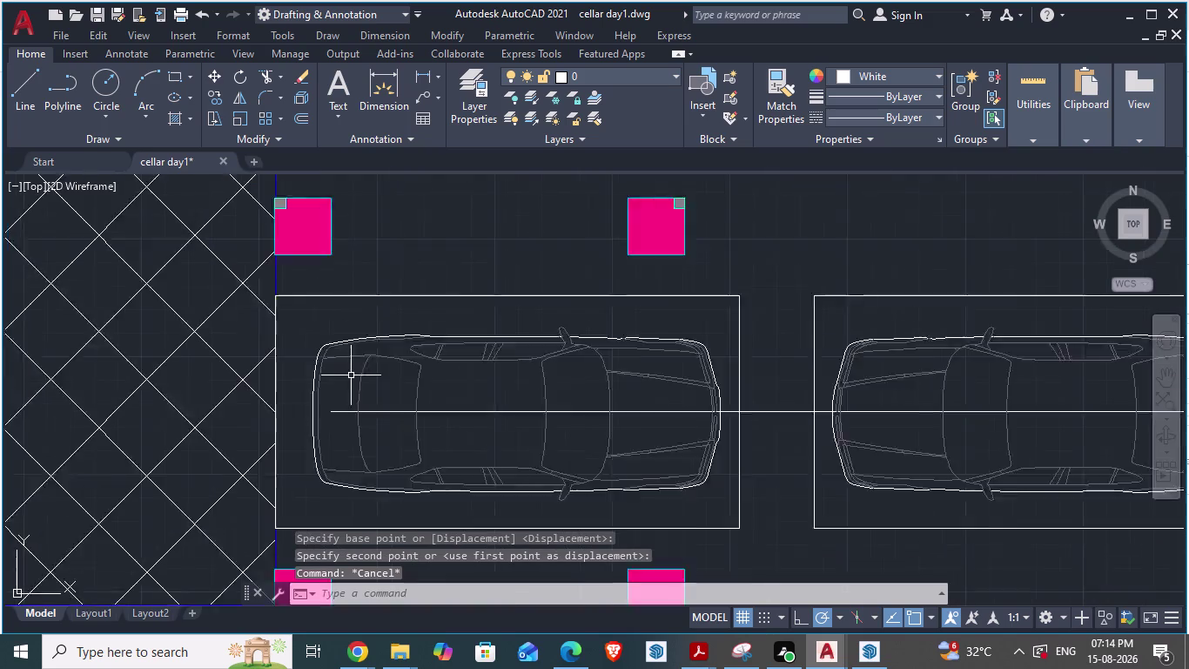
scroll(down, 3)
Compare with the reference plan, then delete the long guide line through both cars.
key(alt+Tab)
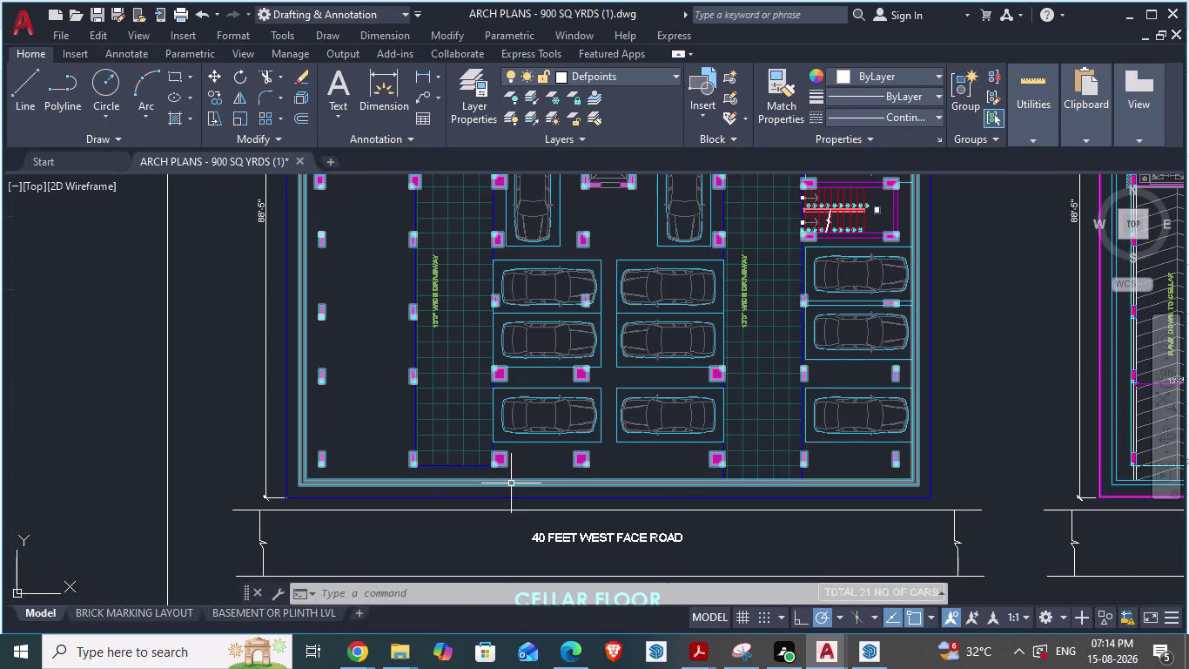
key(Escape)
key(alt+Tab)
scroll(up, 3)
key(Escape)
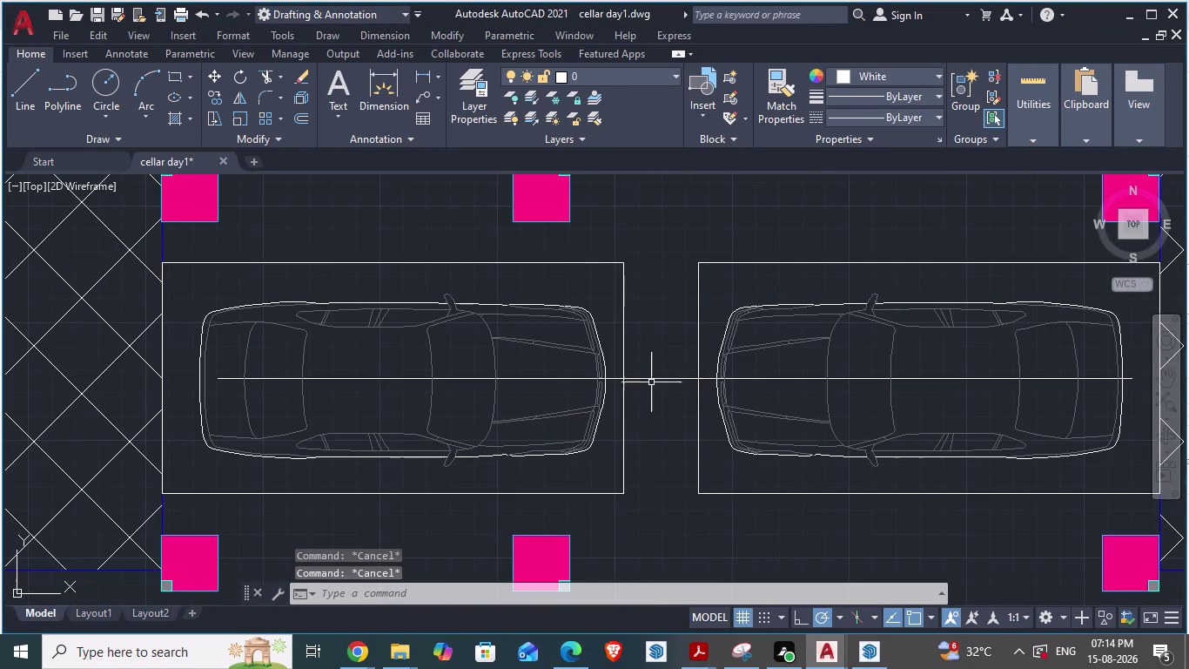
click(651, 378)
key(Delete)
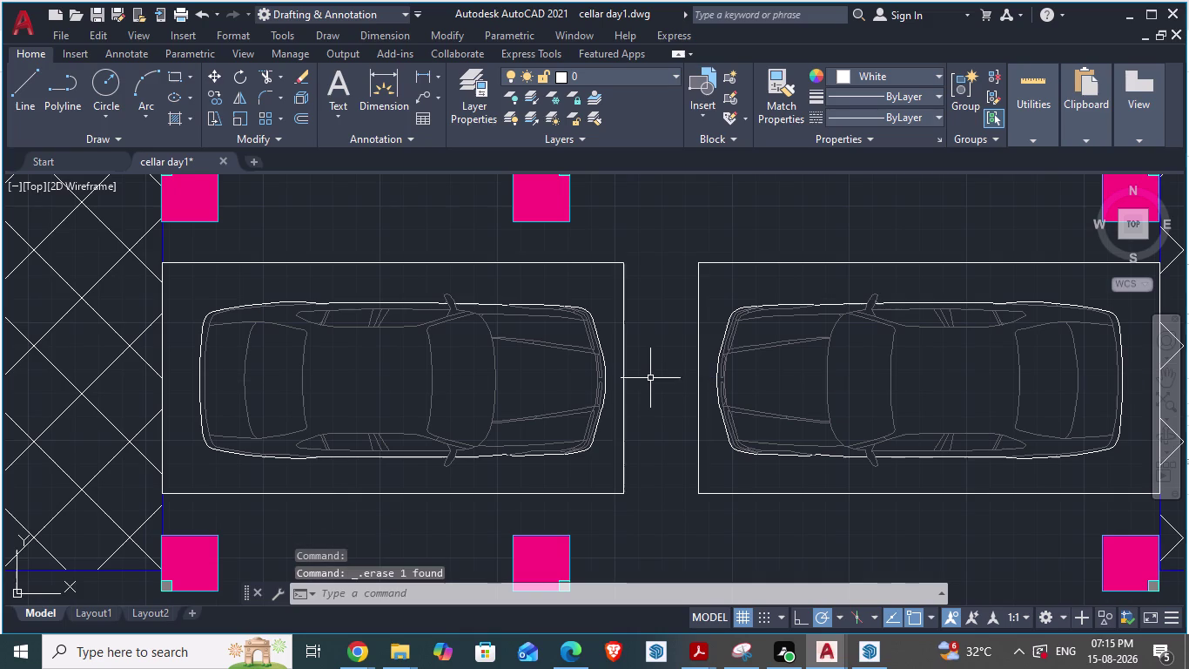
Select both side-by-side parked cars.
click(626, 317)
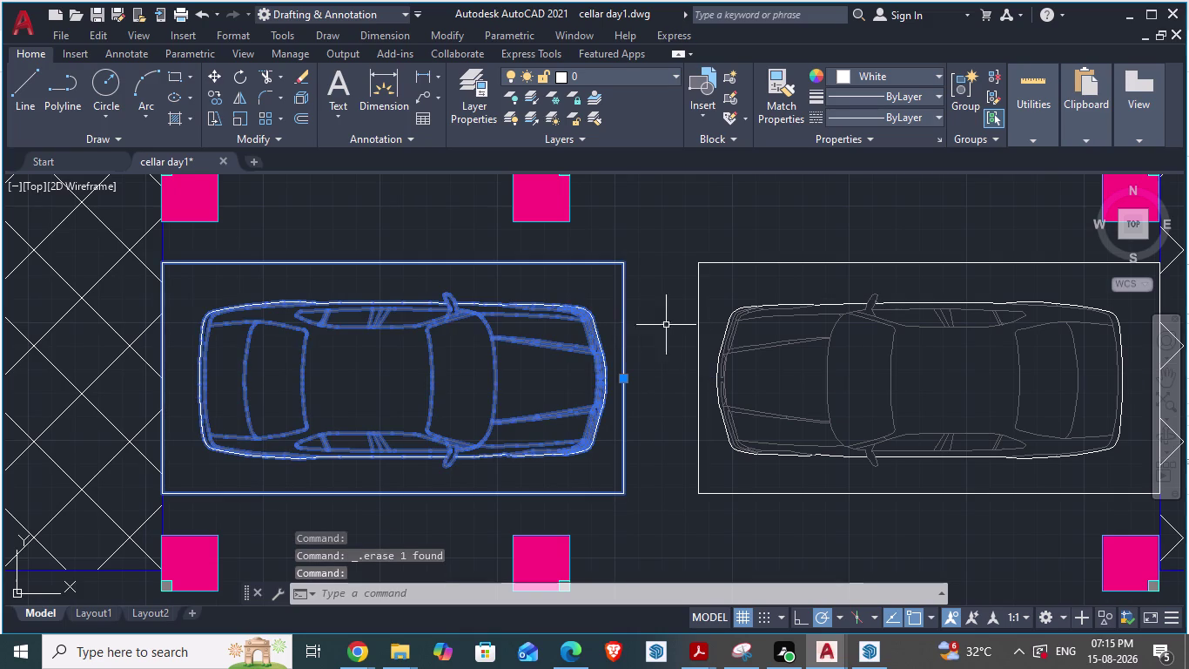
click(698, 326)
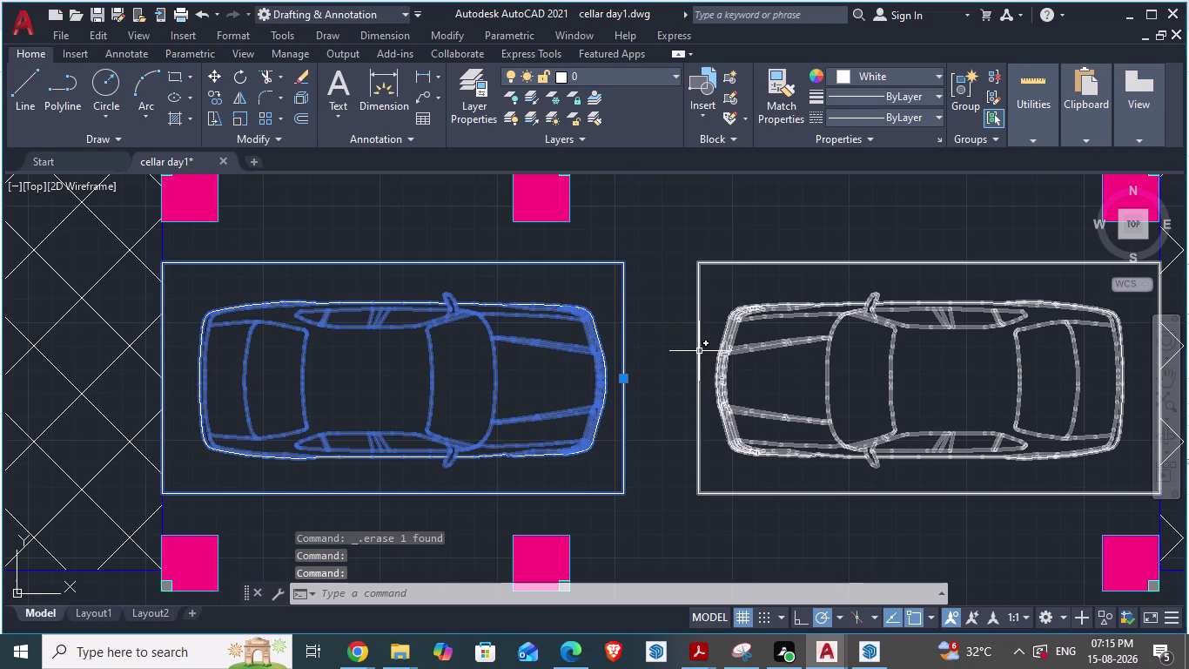
click(699, 347)
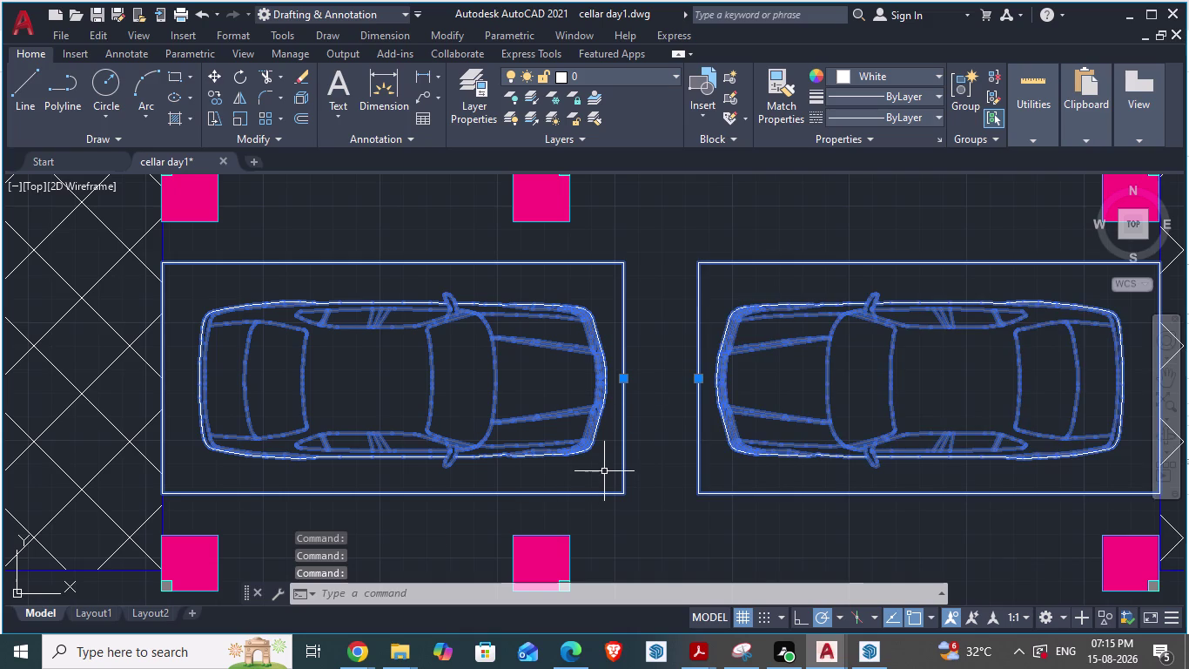
Copy the two cars and paste them at the column corner in the central bay.
key(ctrl+c)
scroll(down, 3)
key(ctrl+v)
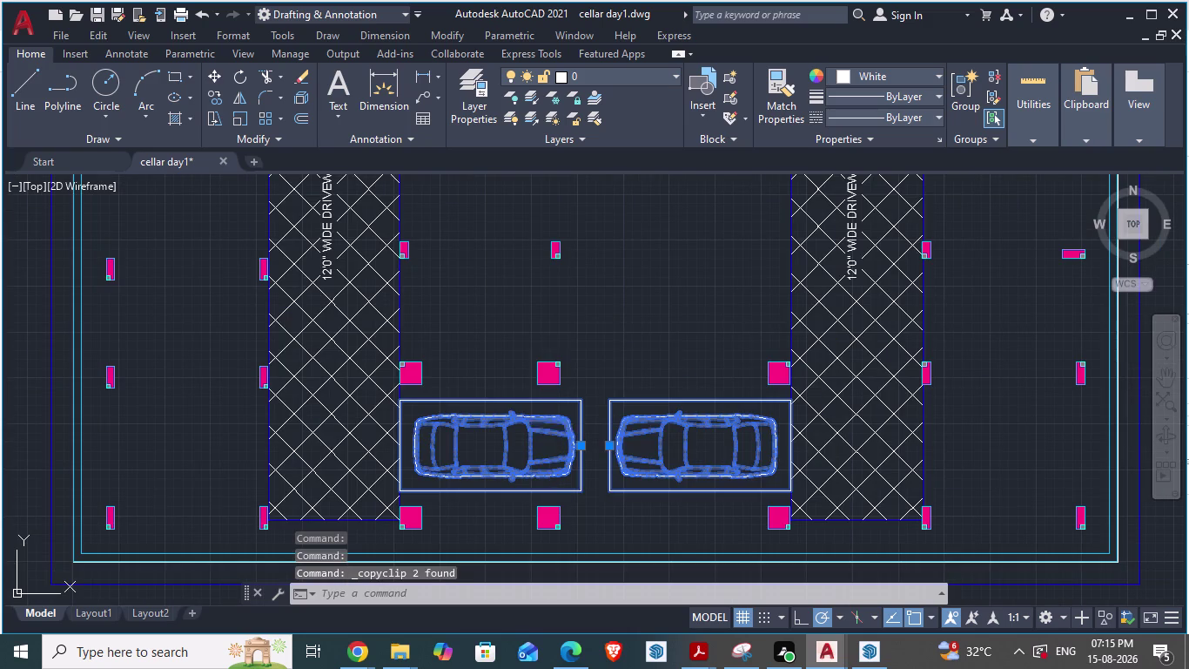
scroll(up, 3)
scroll(down, 3)
scroll(up, 3)
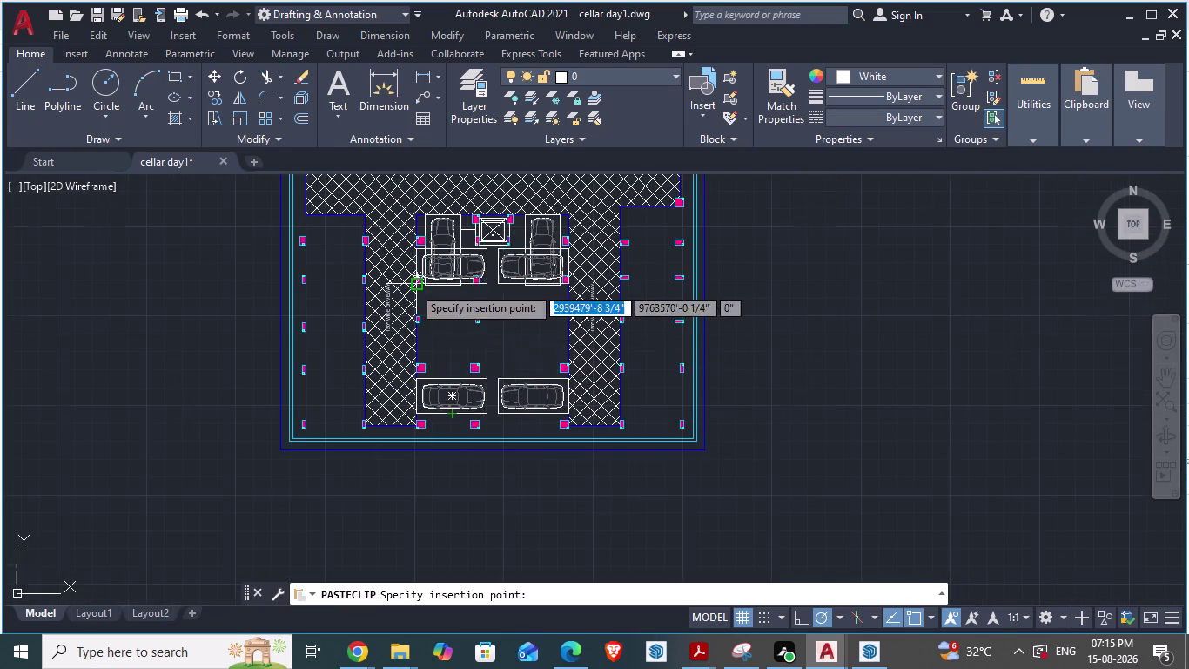
scroll(up, 3)
scroll(up, 3)
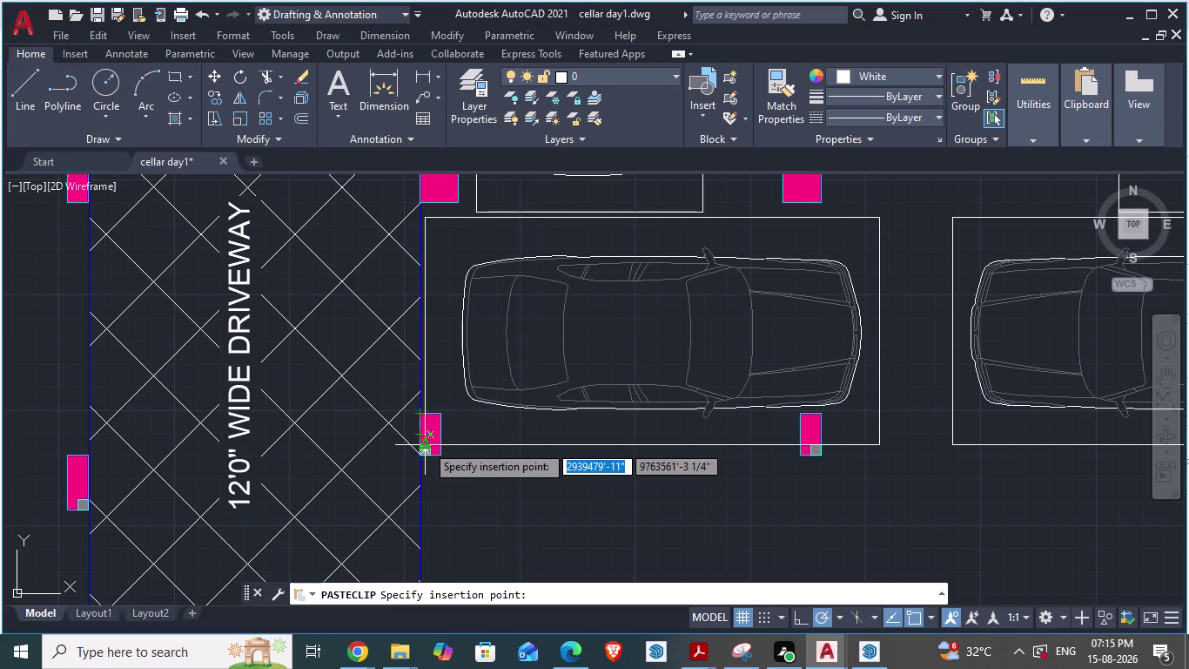
click(426, 444)
scroll(down, 3)
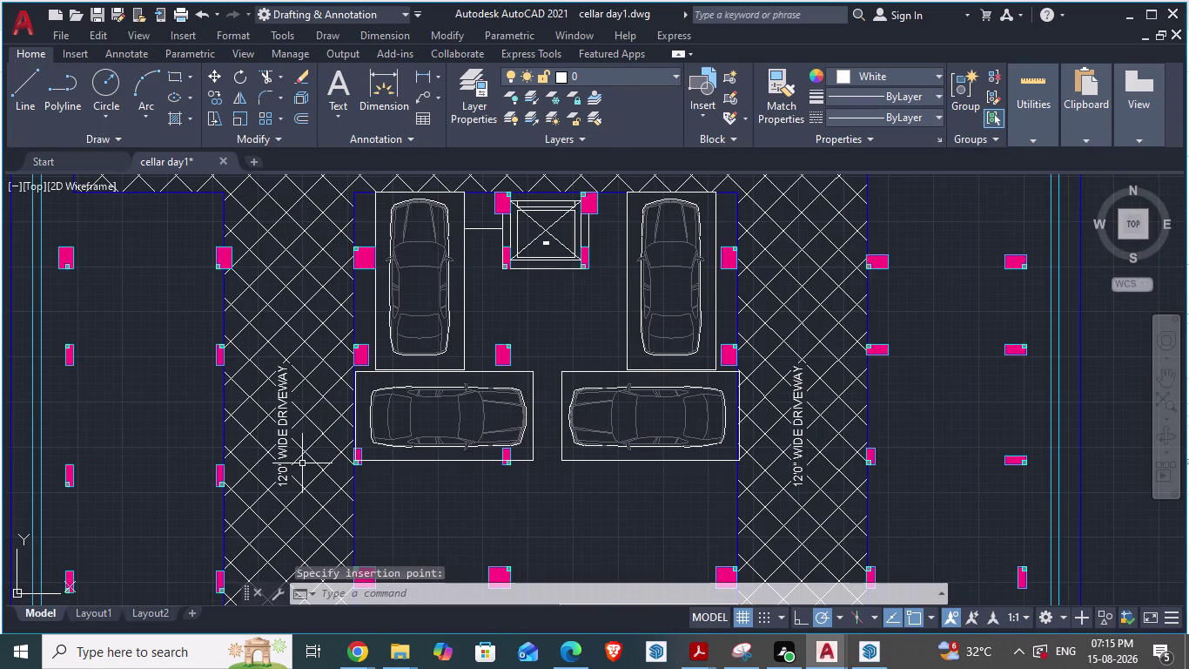
key(alt+Tab)
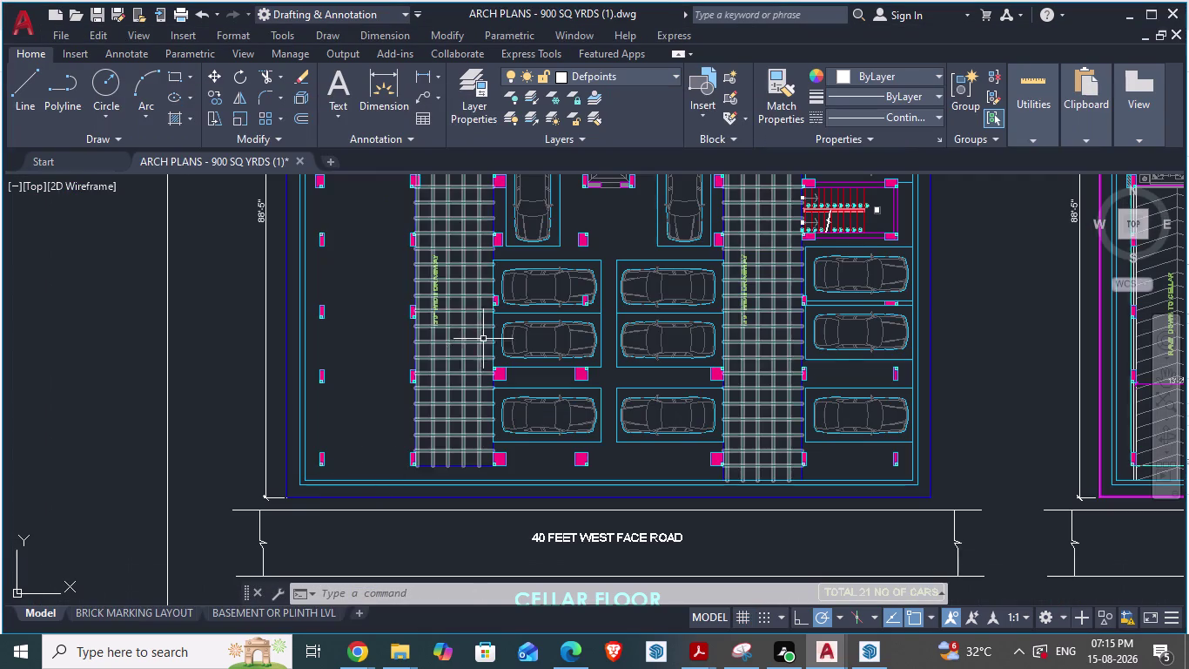
Compare the cellar layout with the reference plan, switching back and forth.
scroll(up, 3)
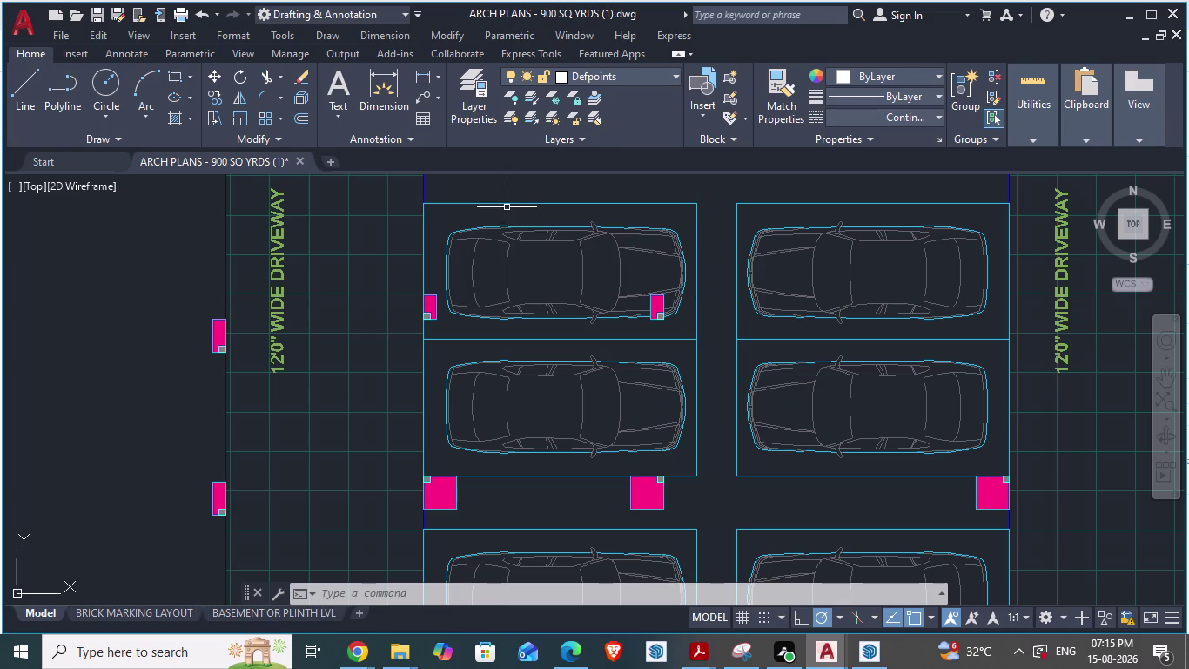
click(507, 203)
key(alt+Tab)
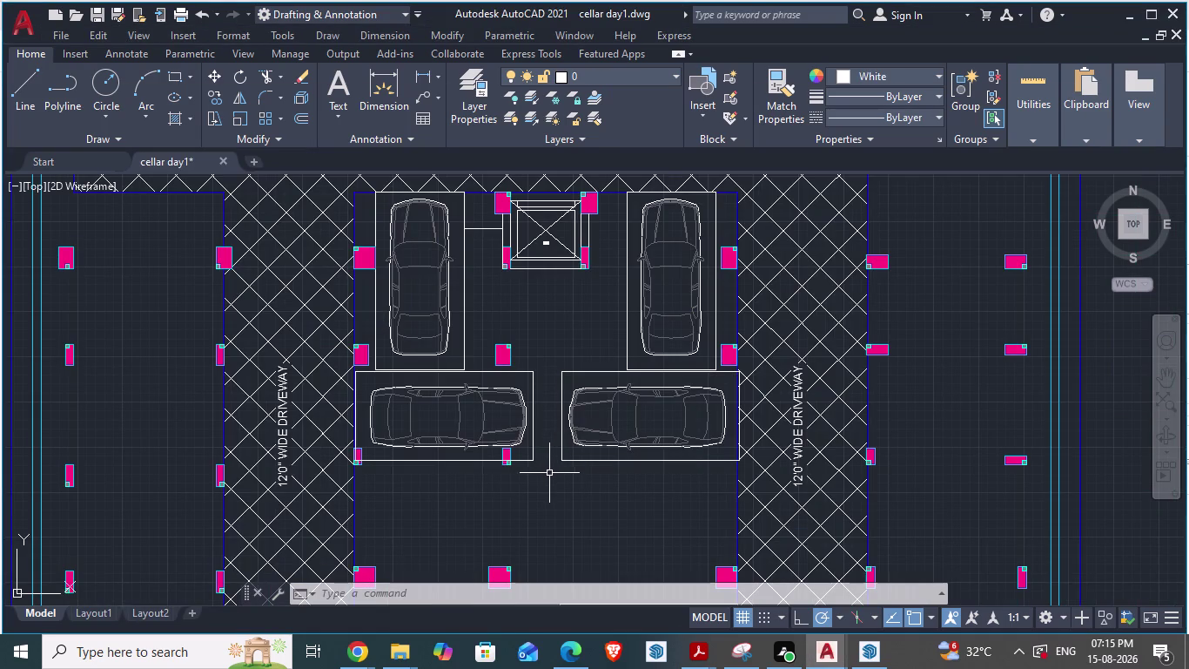
key(alt+Tab)
scroll(down, 3)
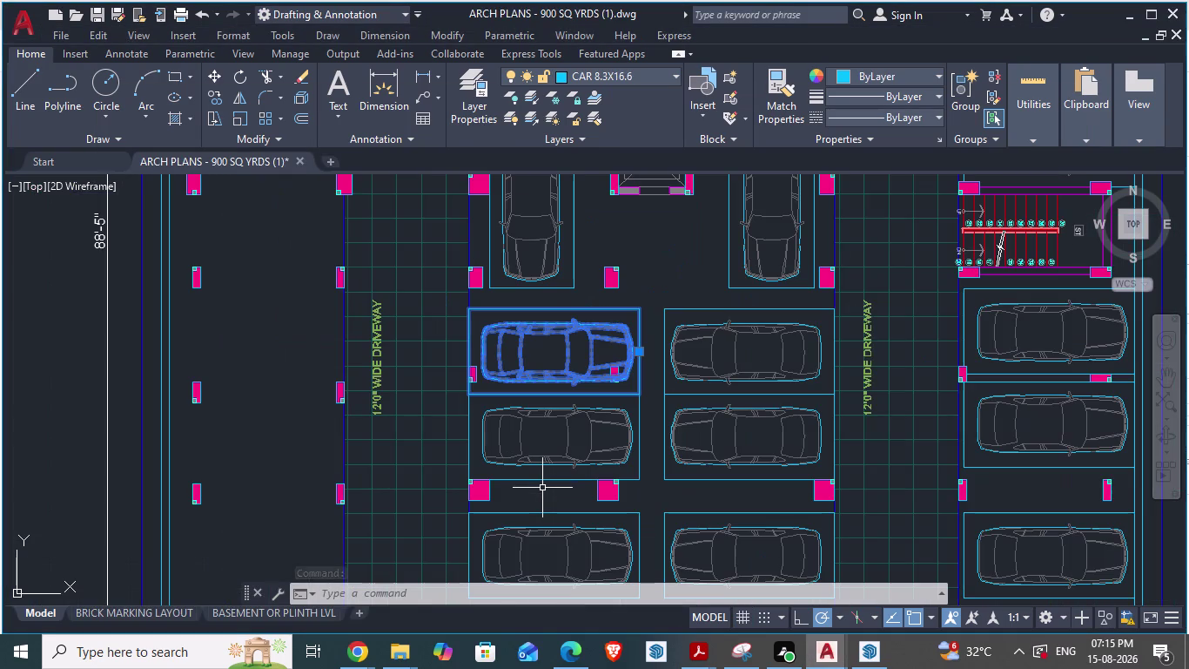
key(alt+Tab)
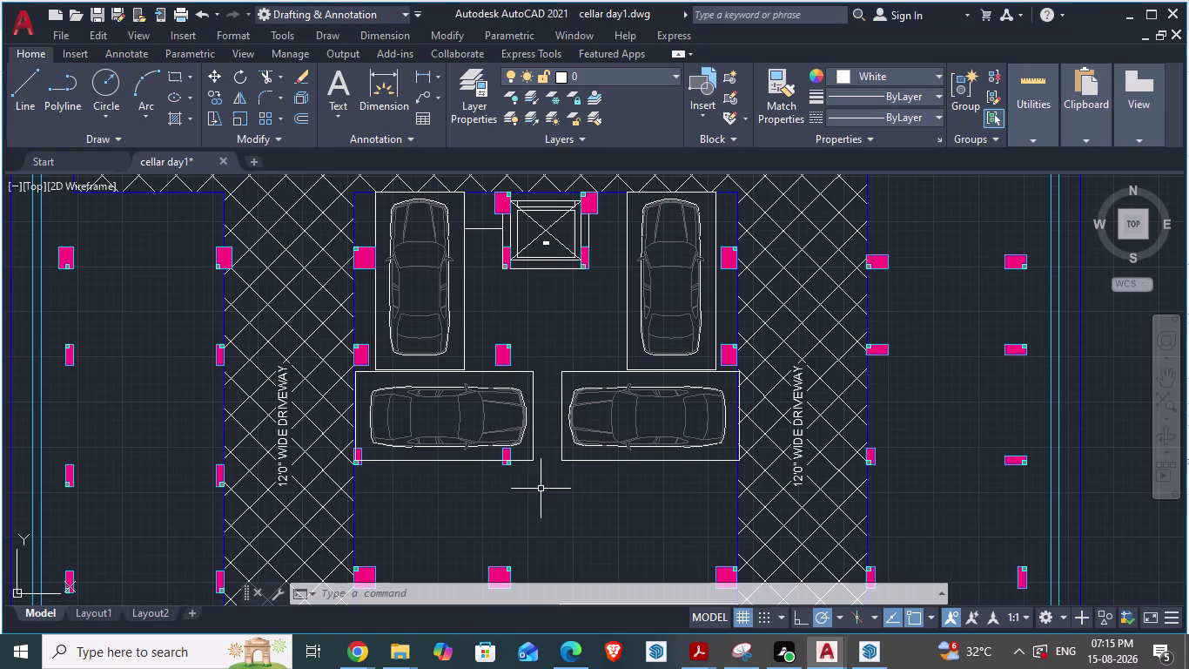
Move both pasted cars 1'-2" straight down from the column corner.
click(532, 400)
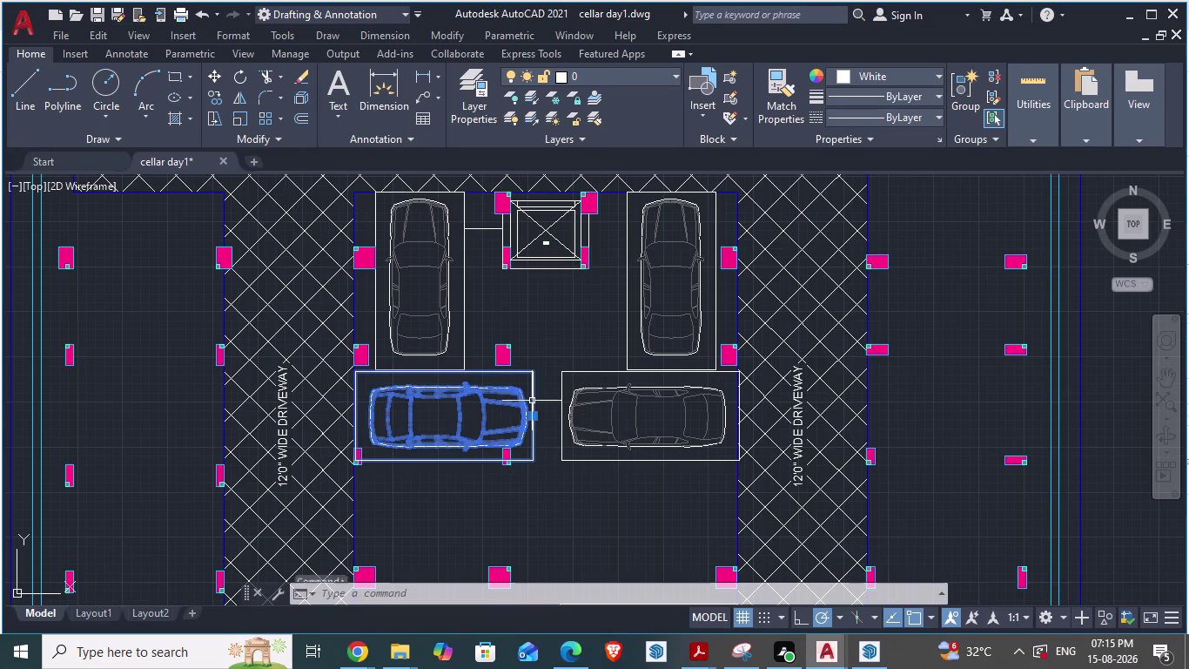
click(561, 374)
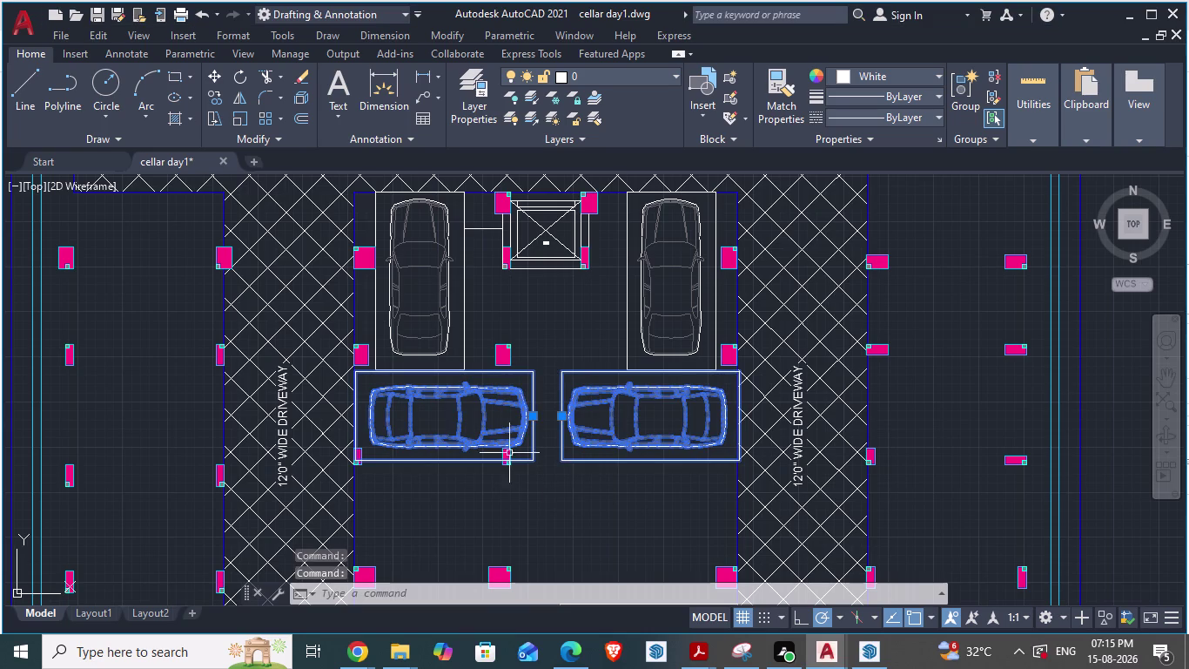
key(m)
scroll(up, 3)
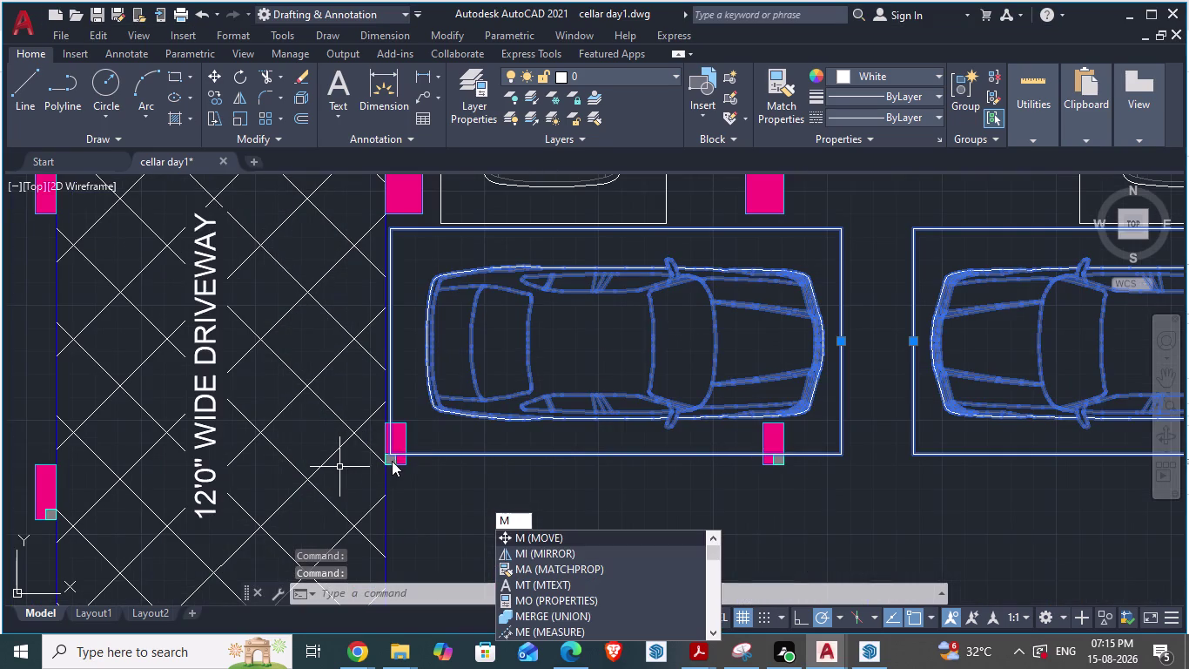
key(Return)
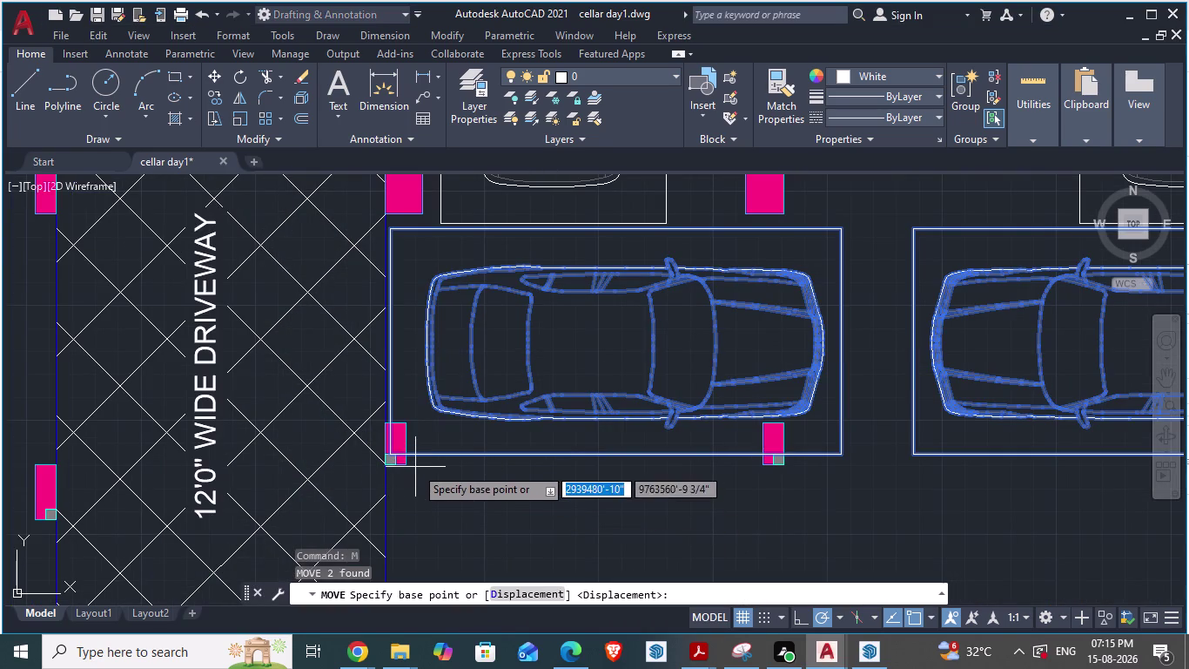
drag(395, 456, 395, 463)
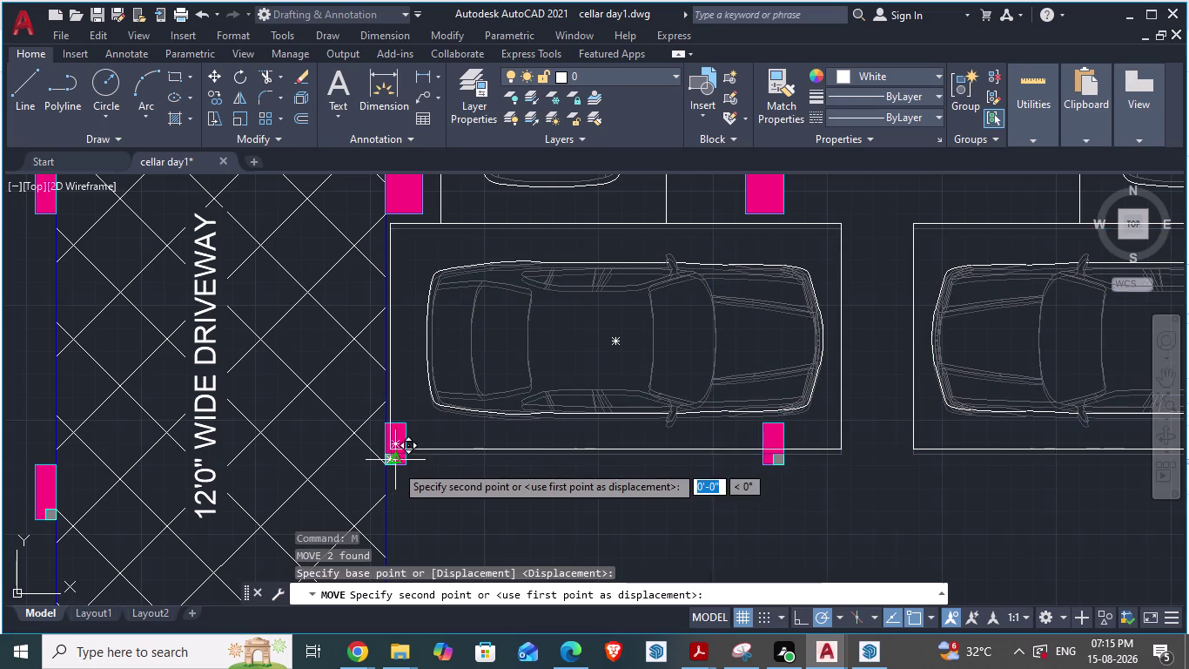
drag(395, 463, 397, 494)
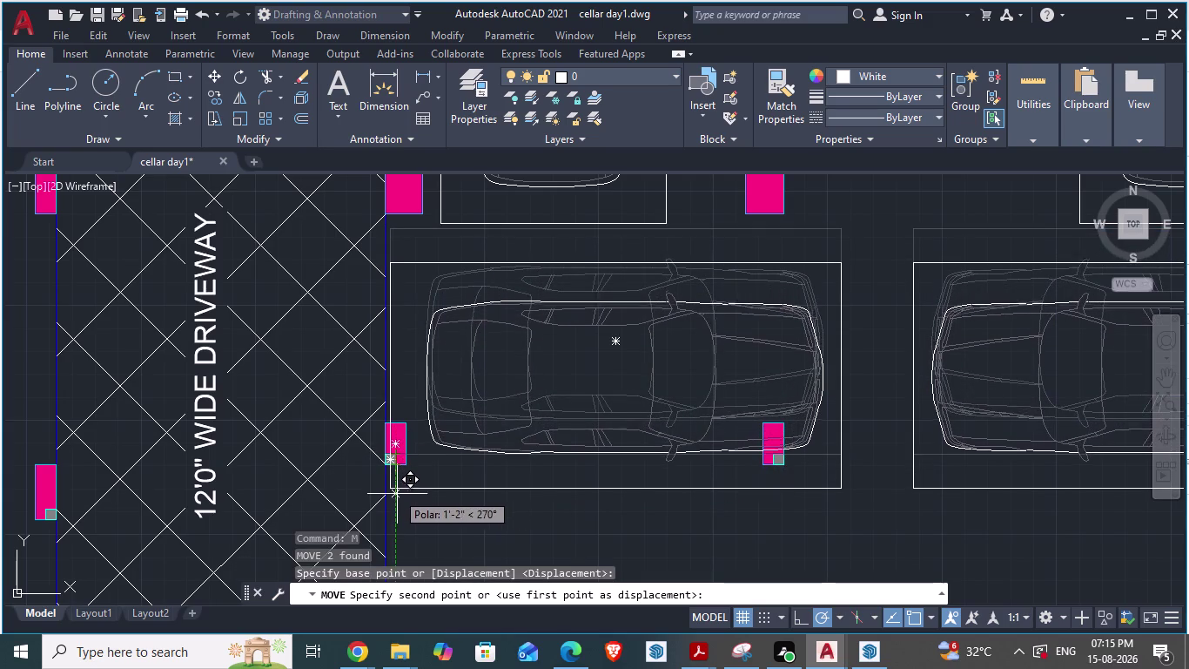
drag(397, 494, 398, 490)
click(398, 490)
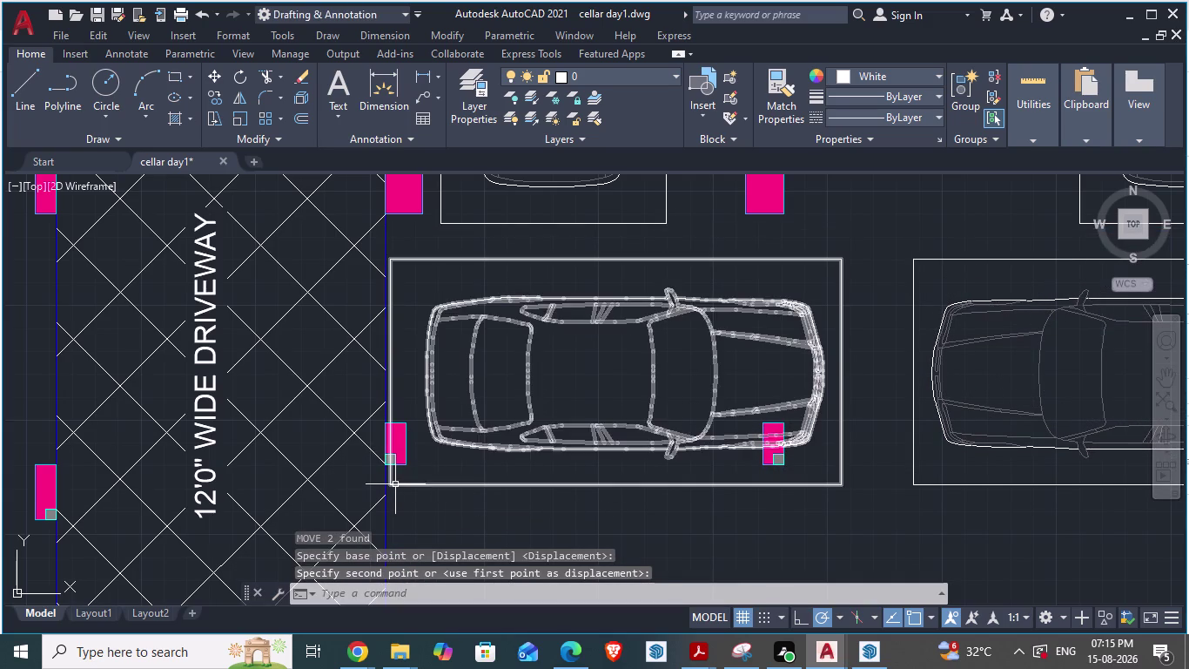
Clear the selection and bring up the reference plan again.
drag(395, 484, 397, 471)
key(Escape)
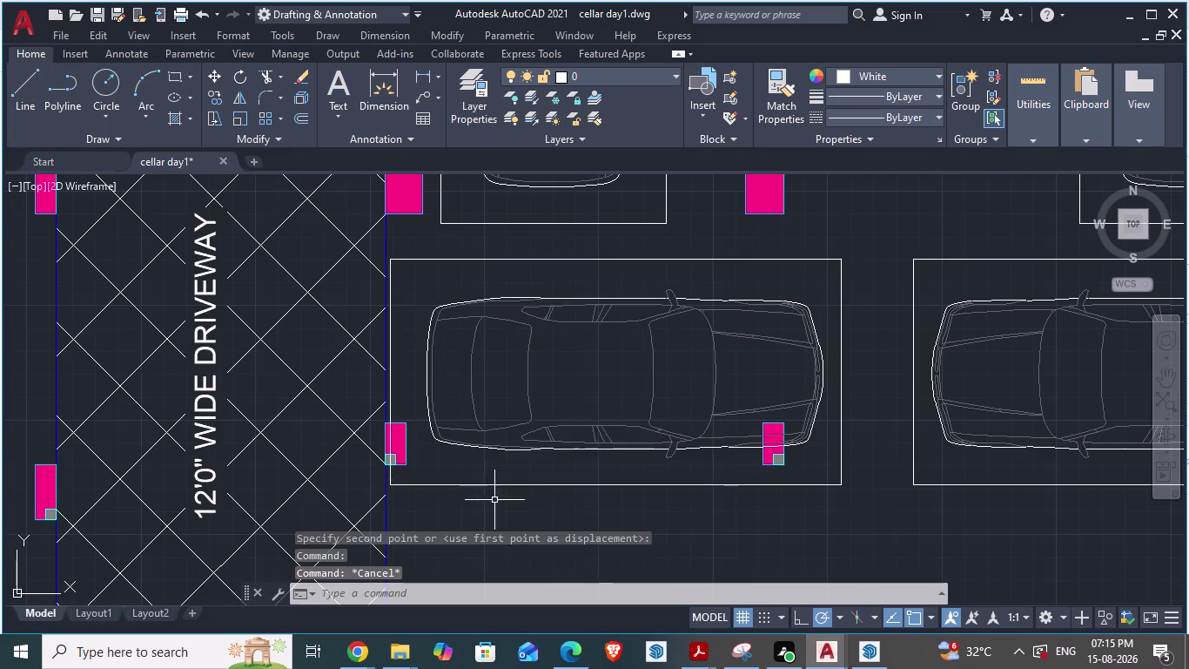
scroll(down, 3)
key(Escape)
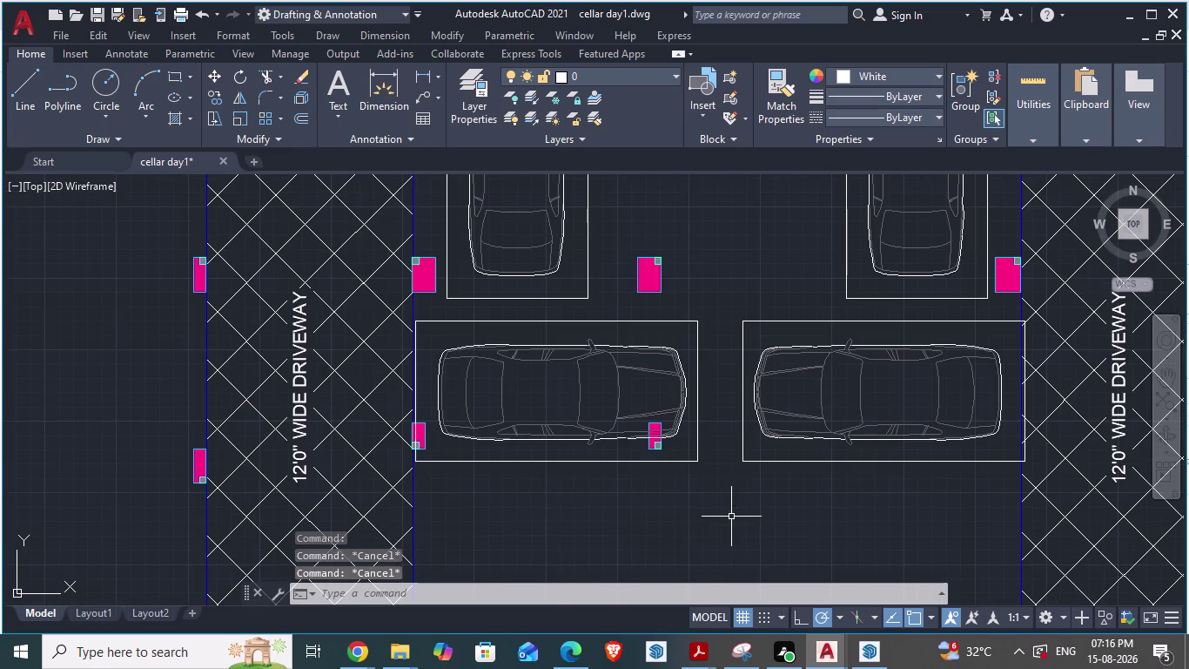
click(731, 516)
key(alt+Tab)
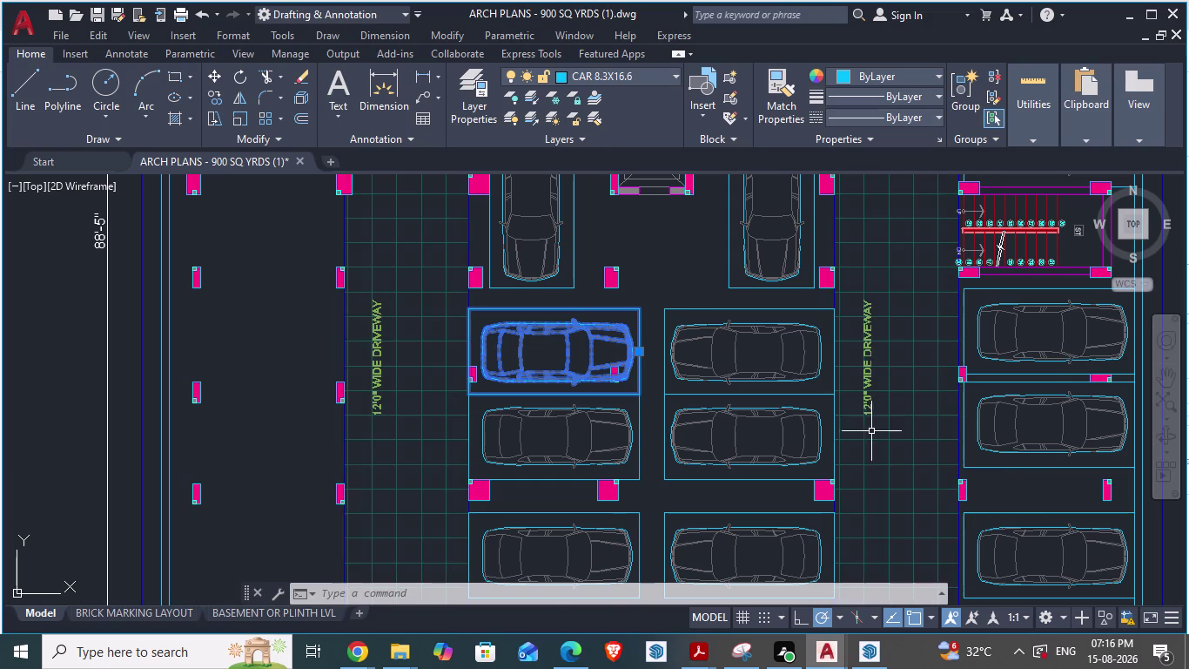
Copy the lower pair of cars and begin pasting another copy.
key(alt+Tab)
scroll(down, 3)
key(Escape)
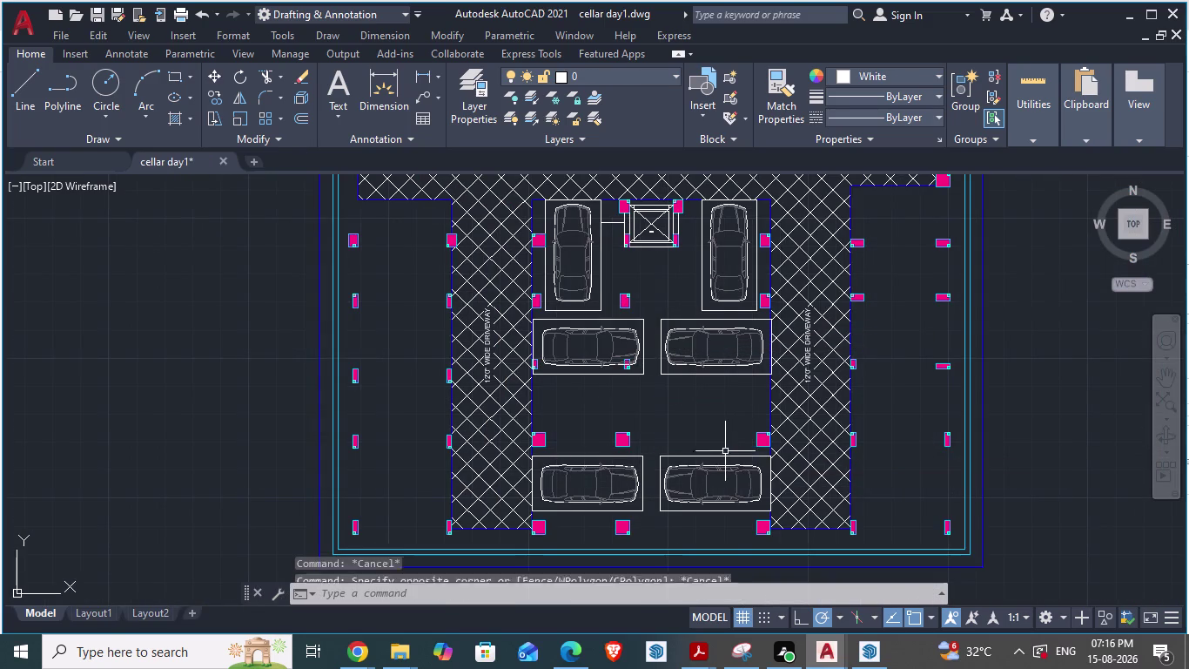
key(Escape)
scroll(up, 3)
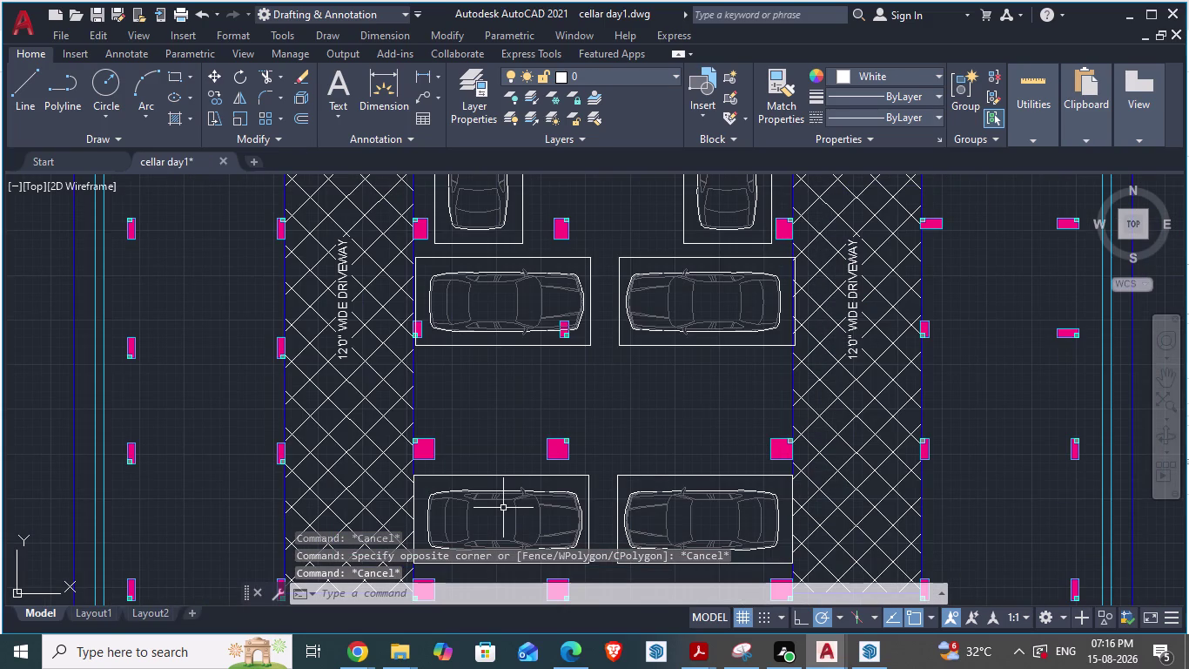
click(494, 474)
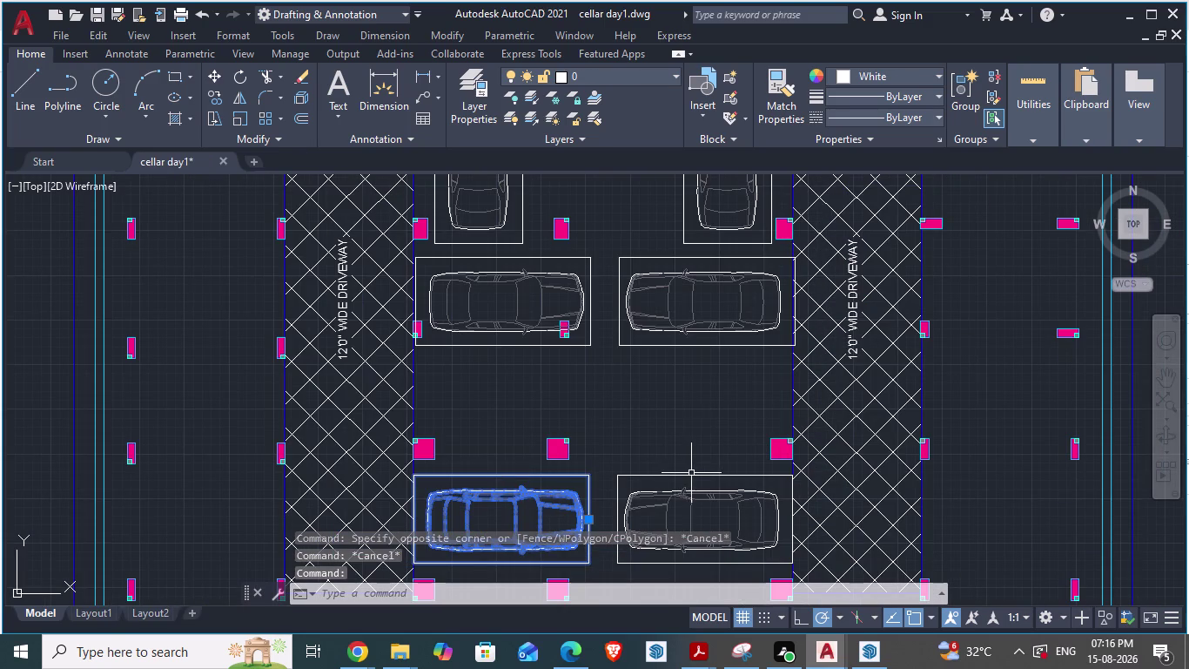
click(699, 479)
click(695, 473)
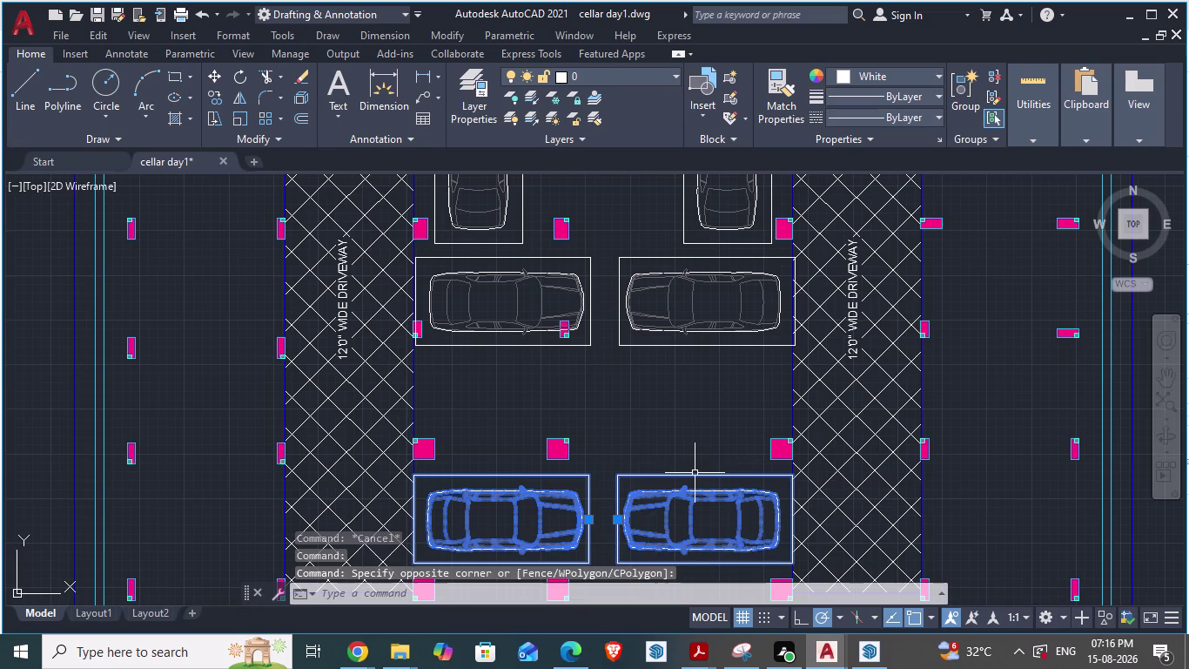
key(ctrl+c)
key(ctrl+v)
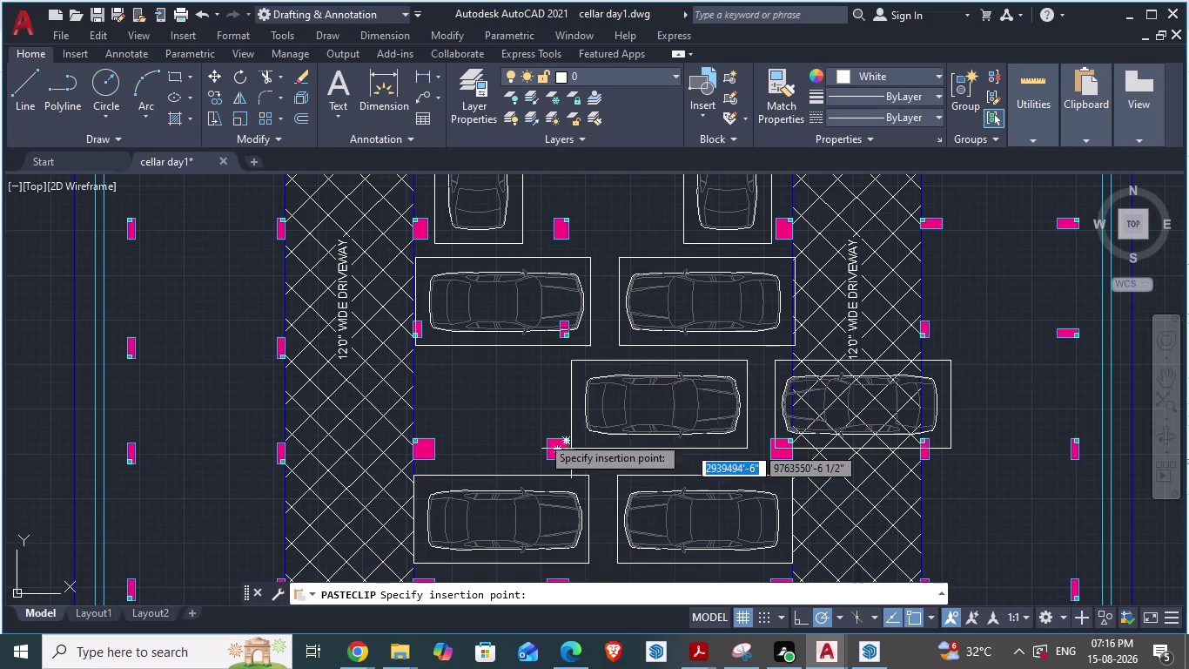
Cancel the pending paste and a stray selection window, then return to the reference plan.
scroll(up, 3)
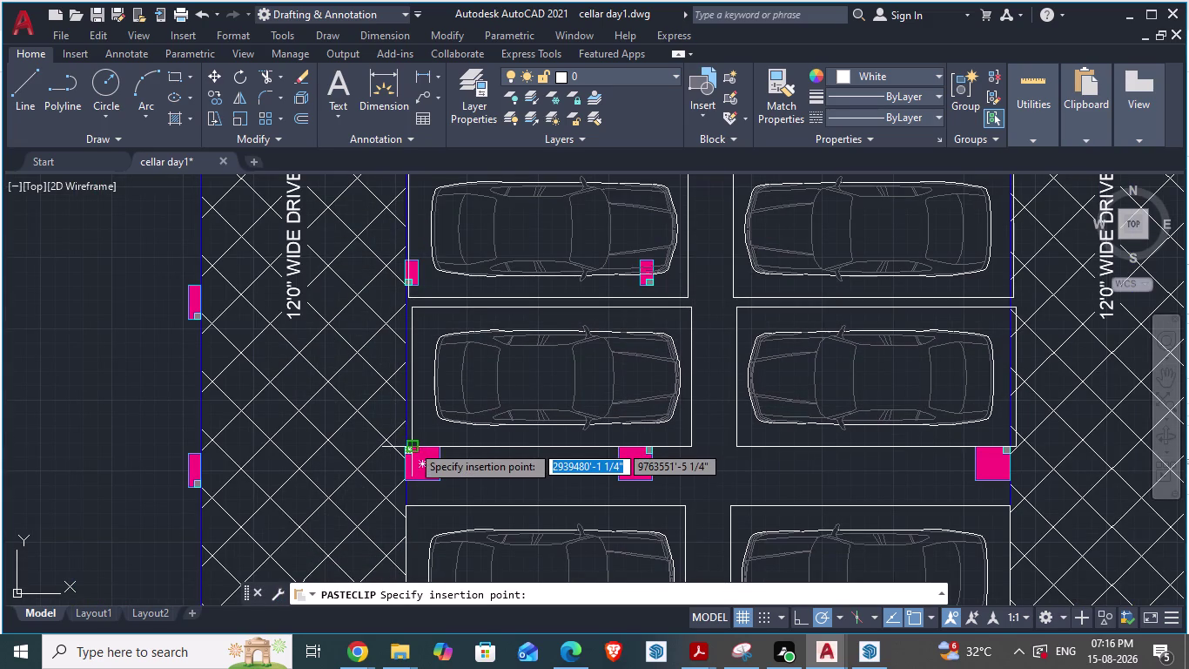
scroll(up, 3)
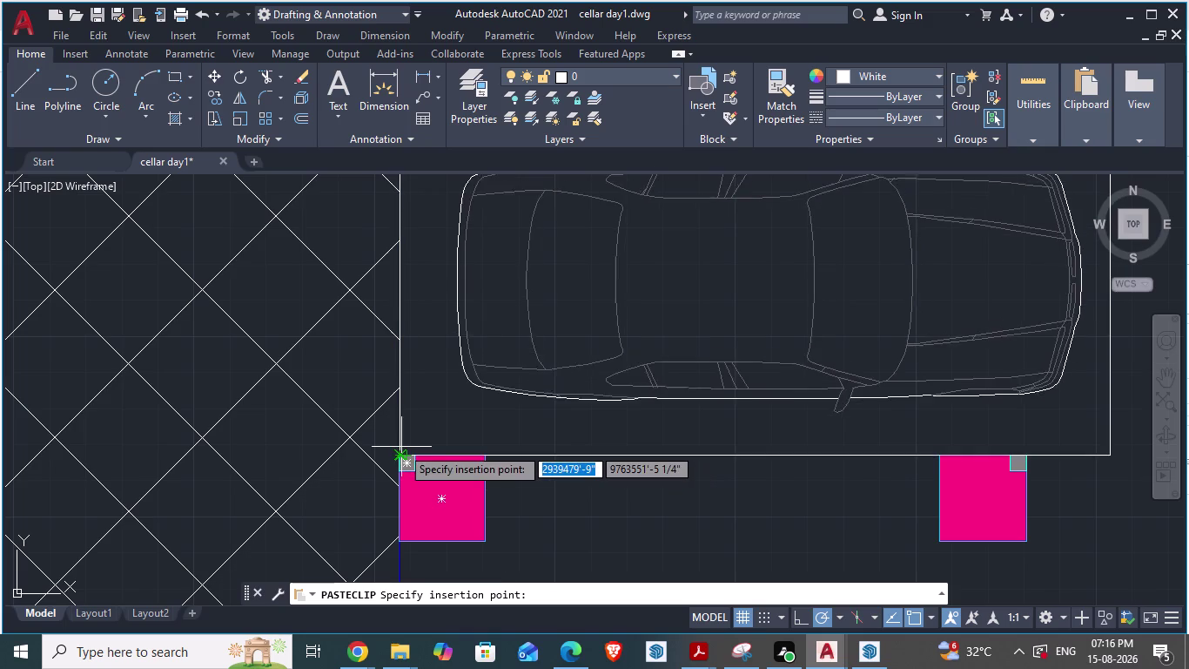
click(401, 446)
scroll(down, 3)
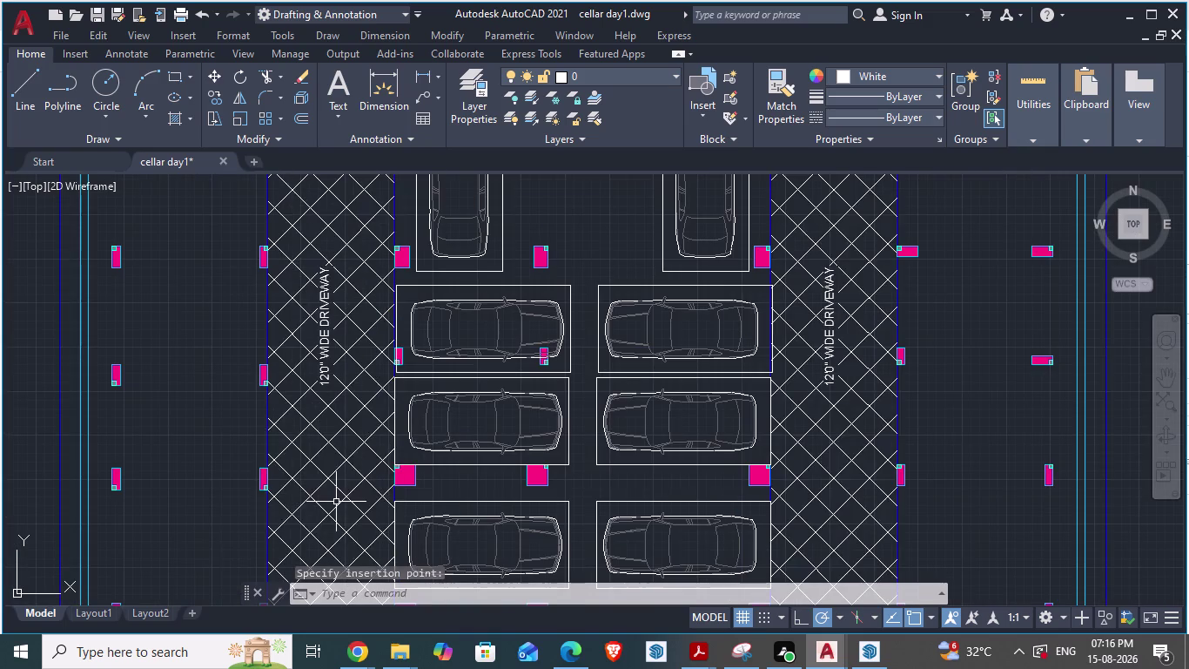
key(Escape)
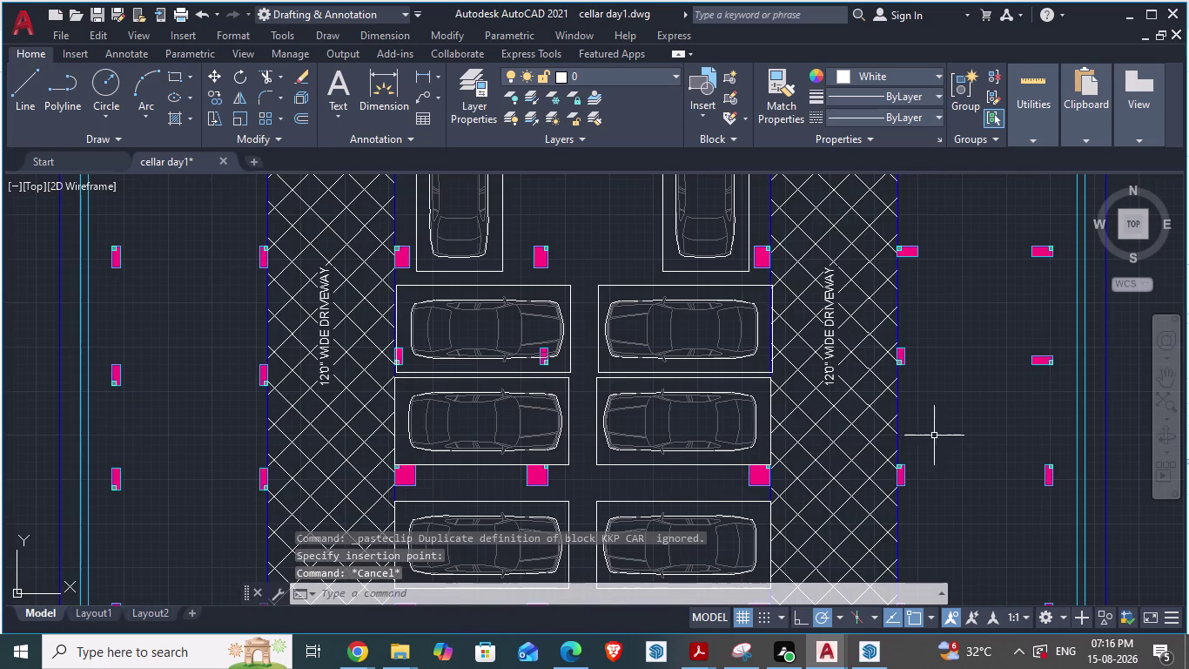
click(957, 431)
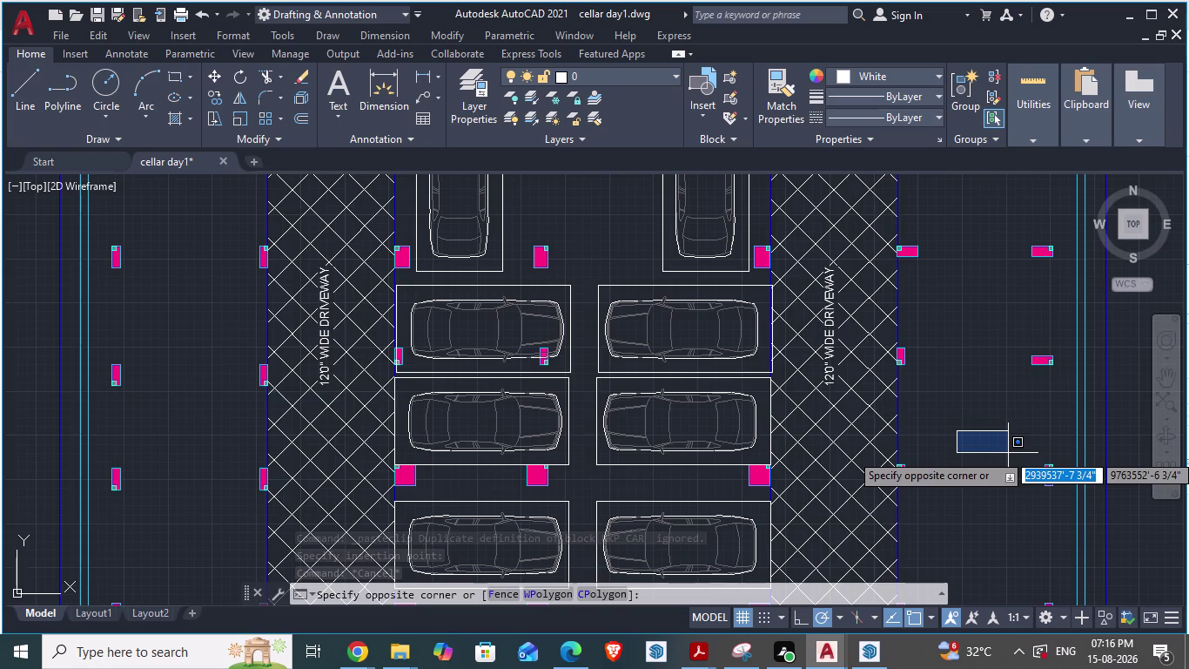
key(Escape)
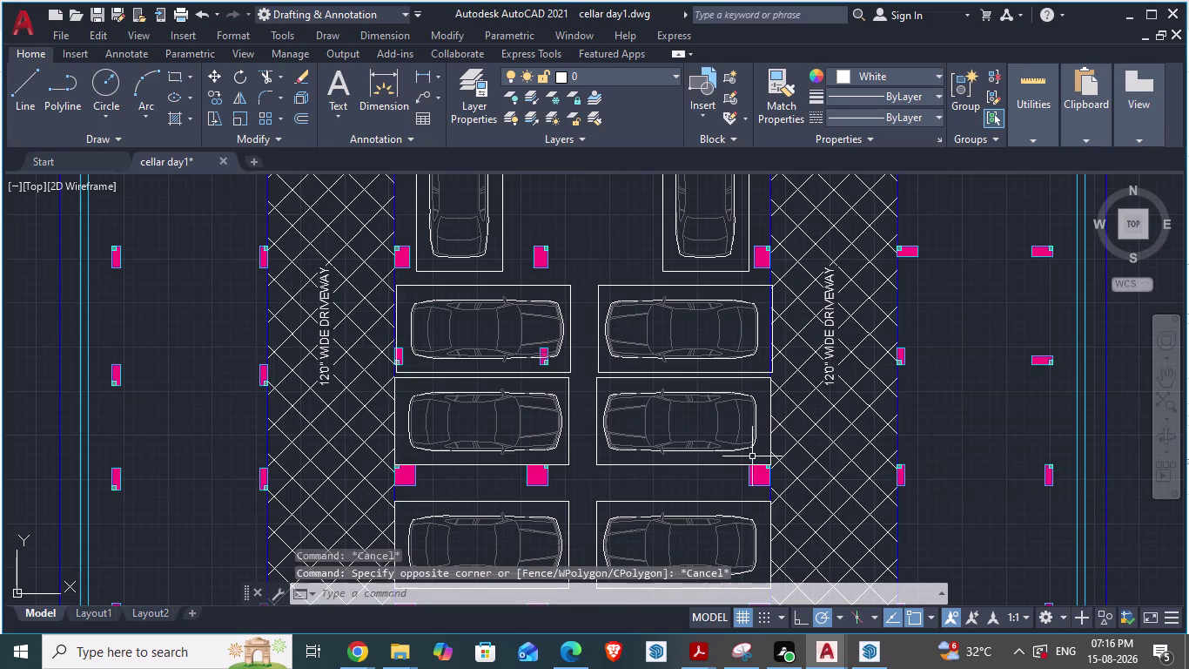
scroll(down, 3)
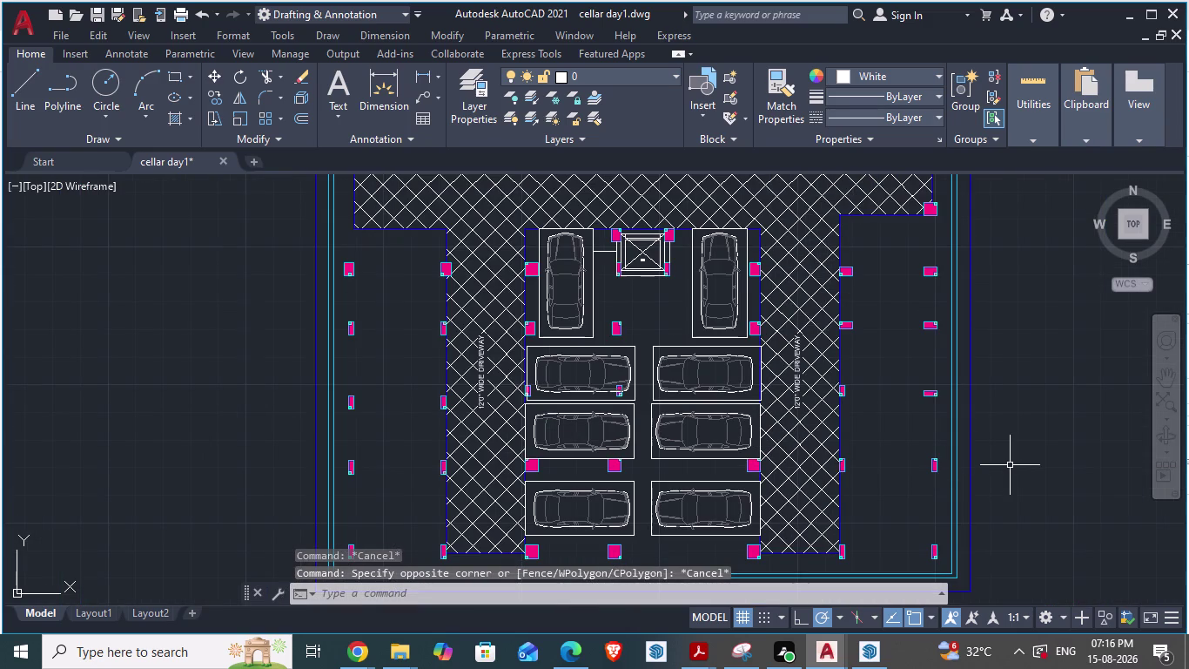
key(alt+Tab)
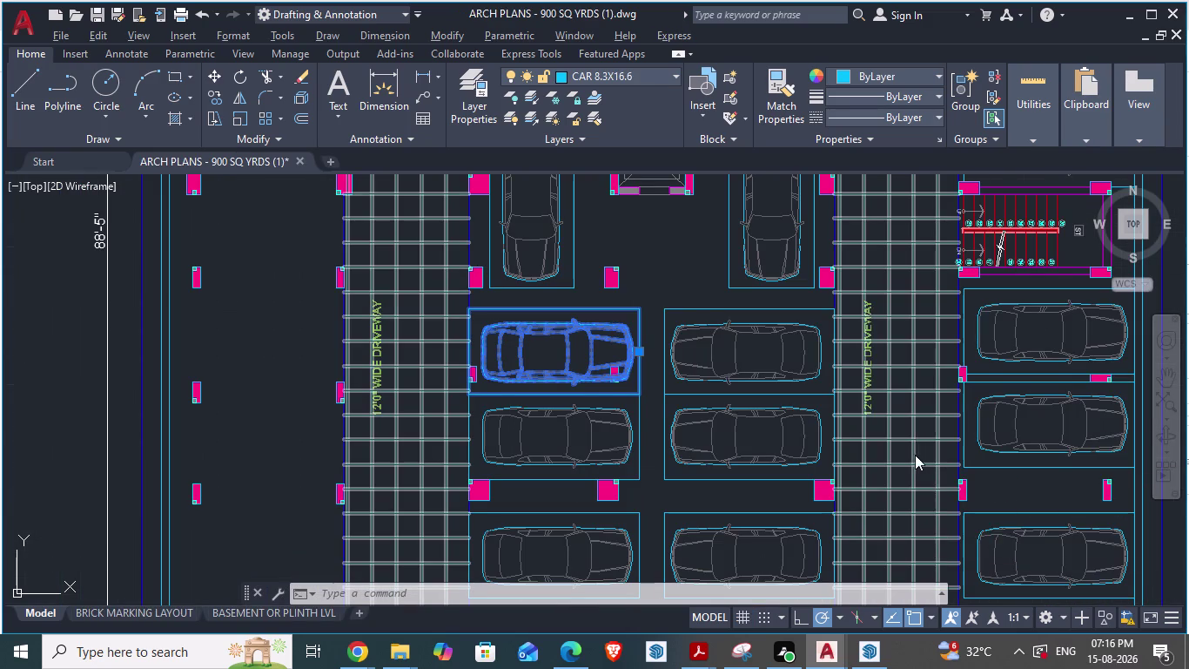
Return to the cellar day1 plan and clear a stray selection window.
key(alt+Tab)
scroll(up, 3)
scroll(up, 3)
key(Escape)
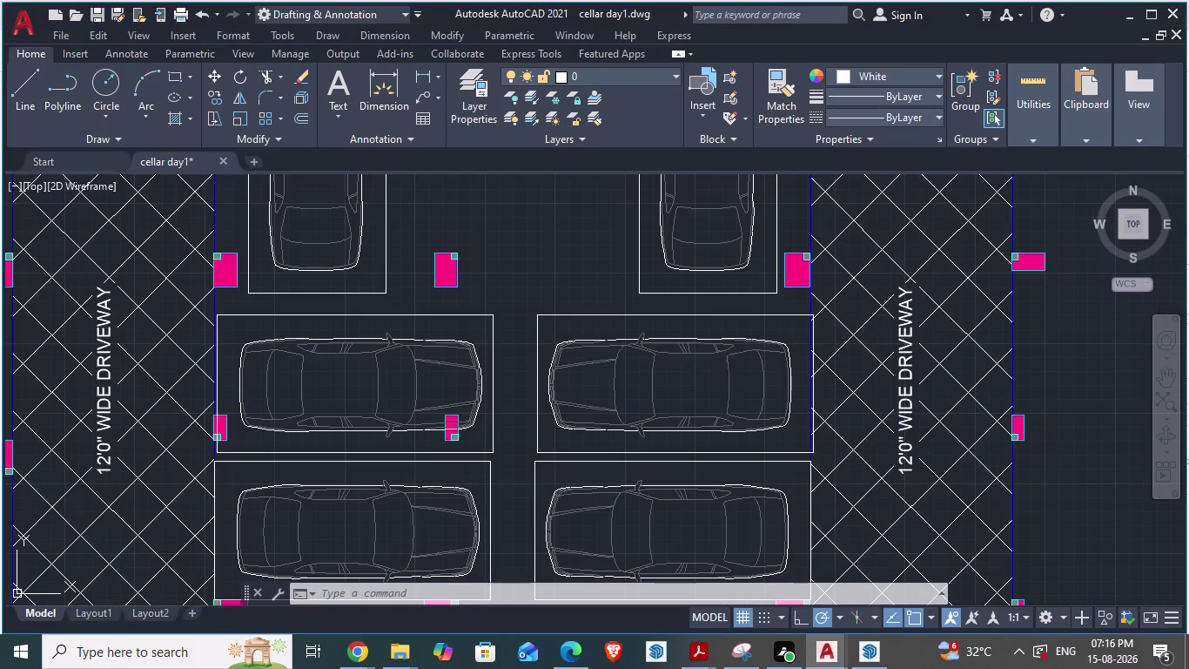
click(1061, 378)
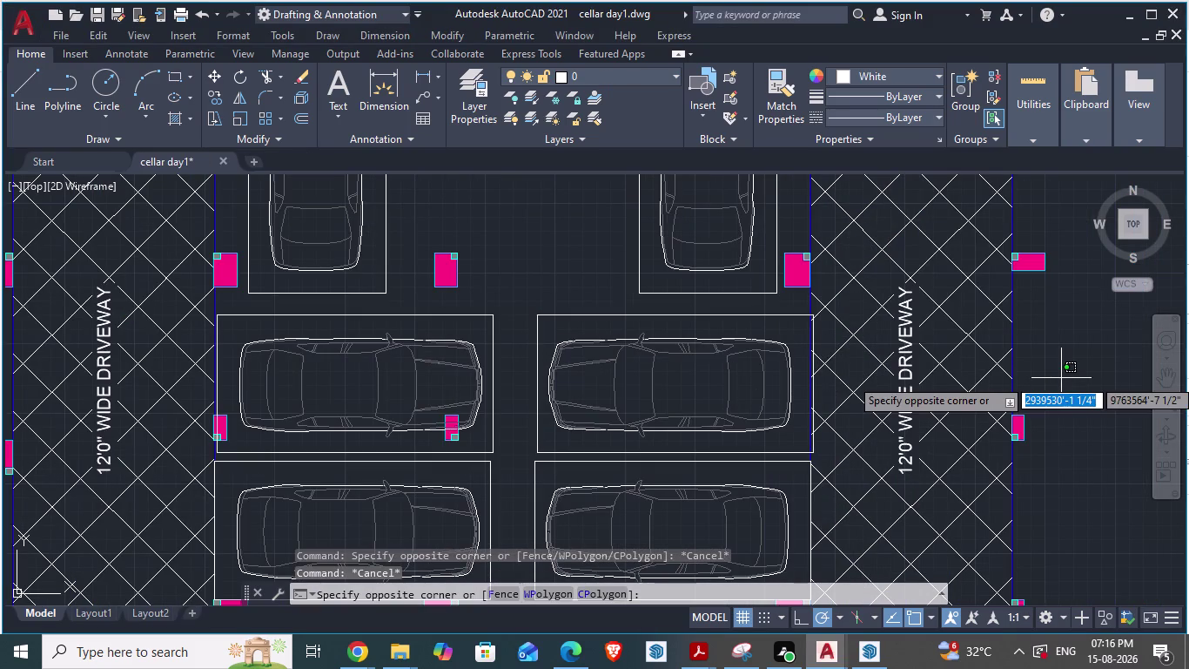
key(Escape)
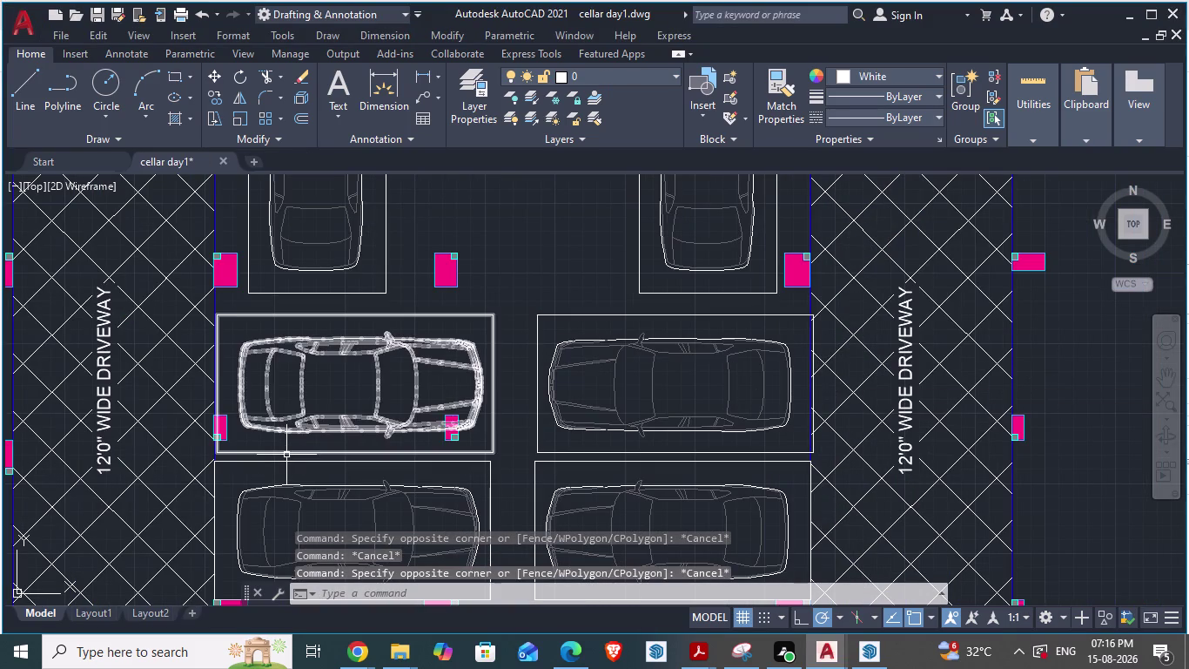
Move the two middle-row parked cars up to just below the pink column.
click(286, 454)
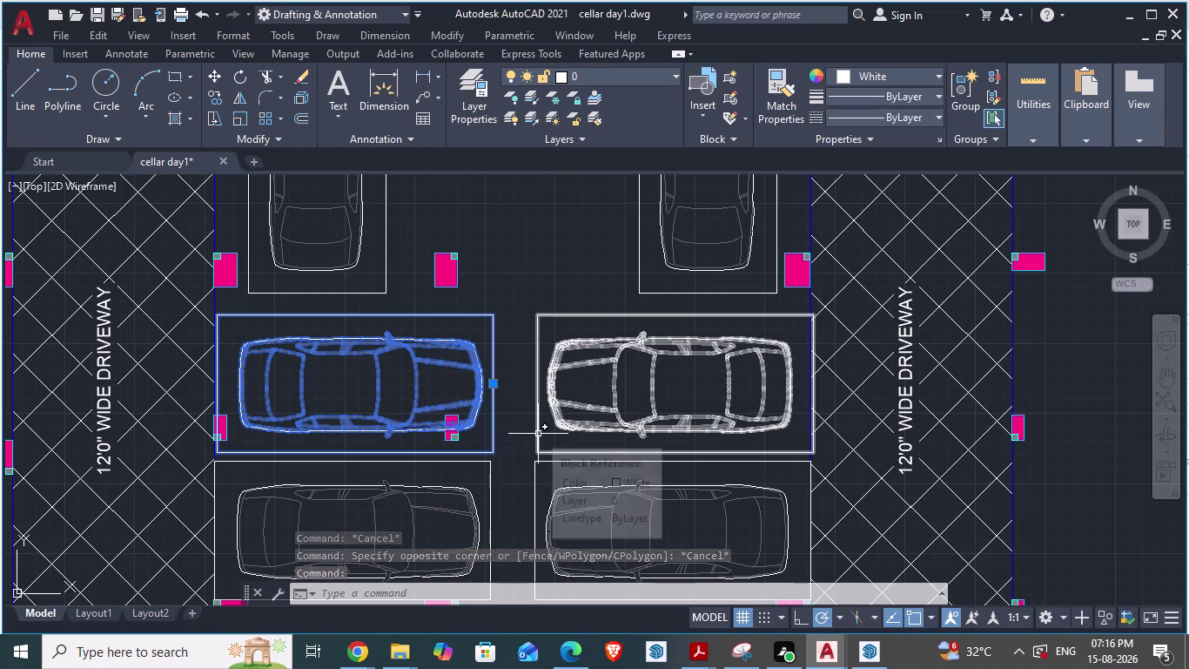
click(538, 434)
key(m)
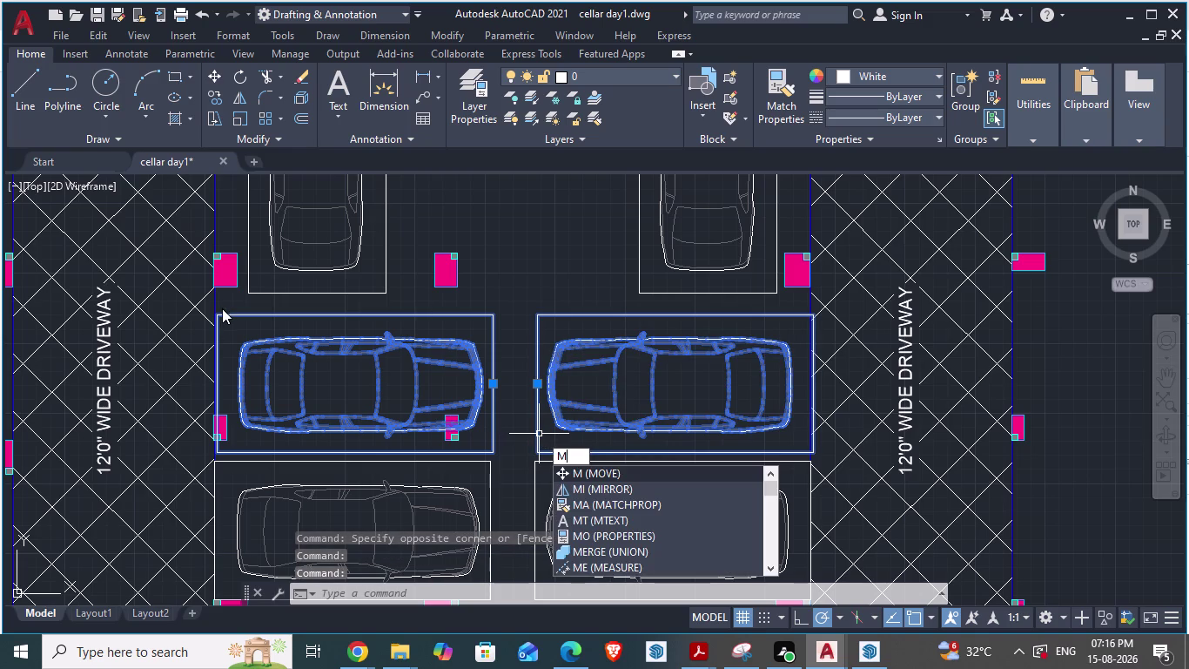
key(Return)
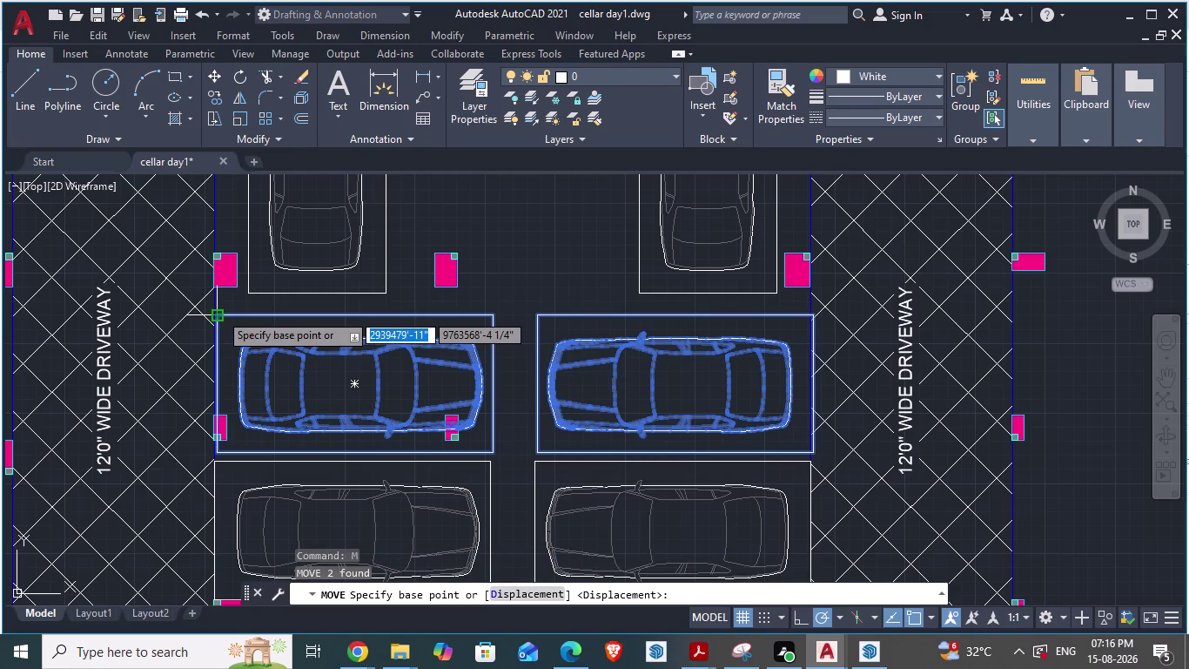
drag(216, 311, 215, 302)
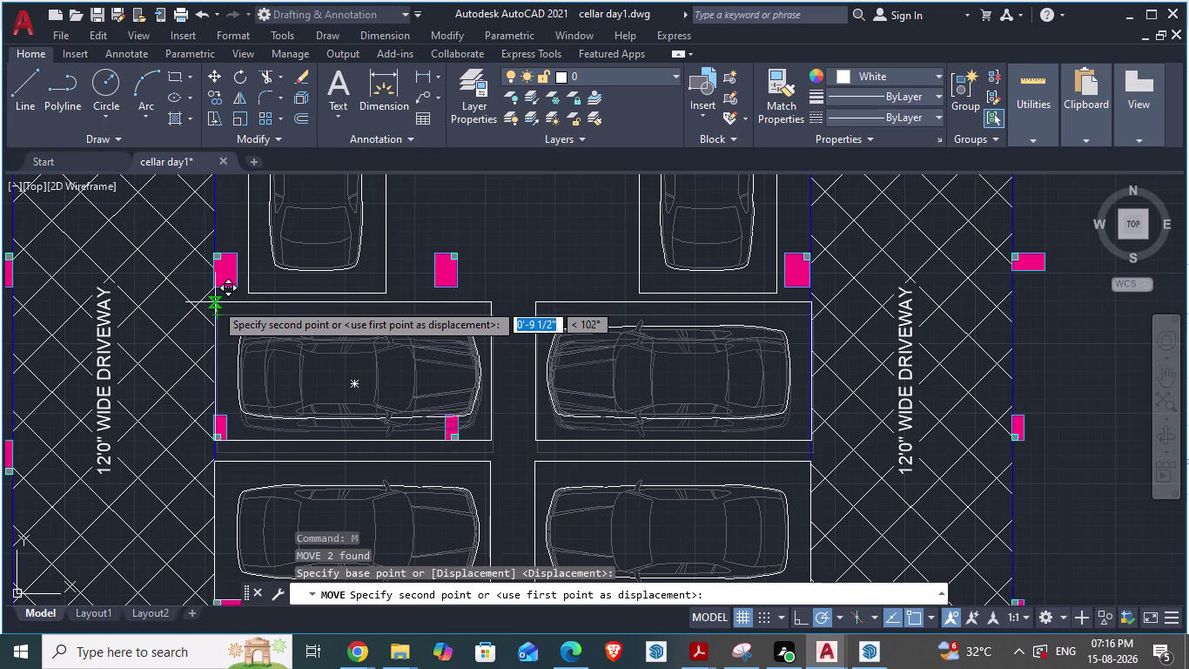
drag(215, 302, 216, 292)
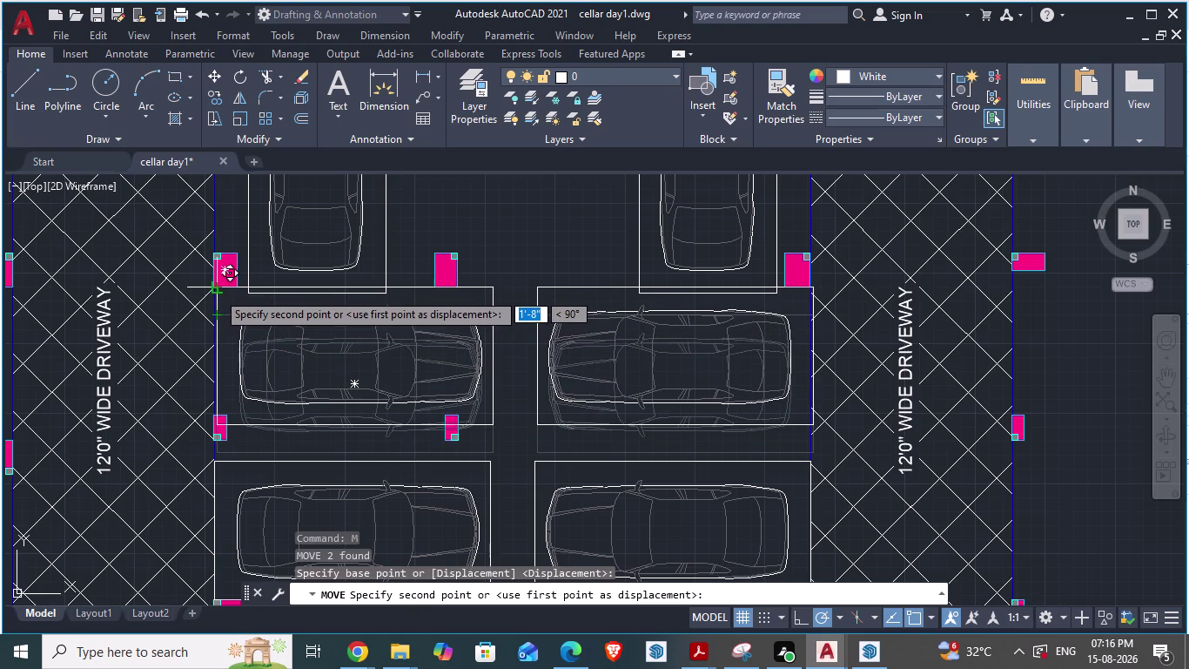
drag(217, 292, 220, 286)
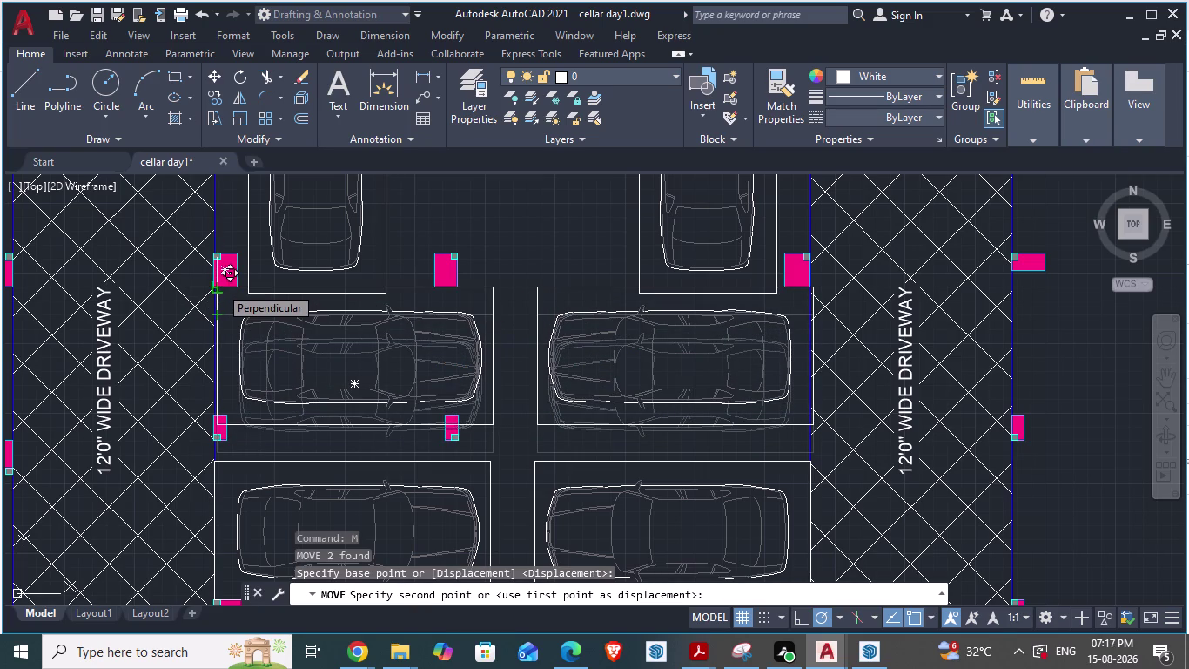
drag(220, 285, 218, 290)
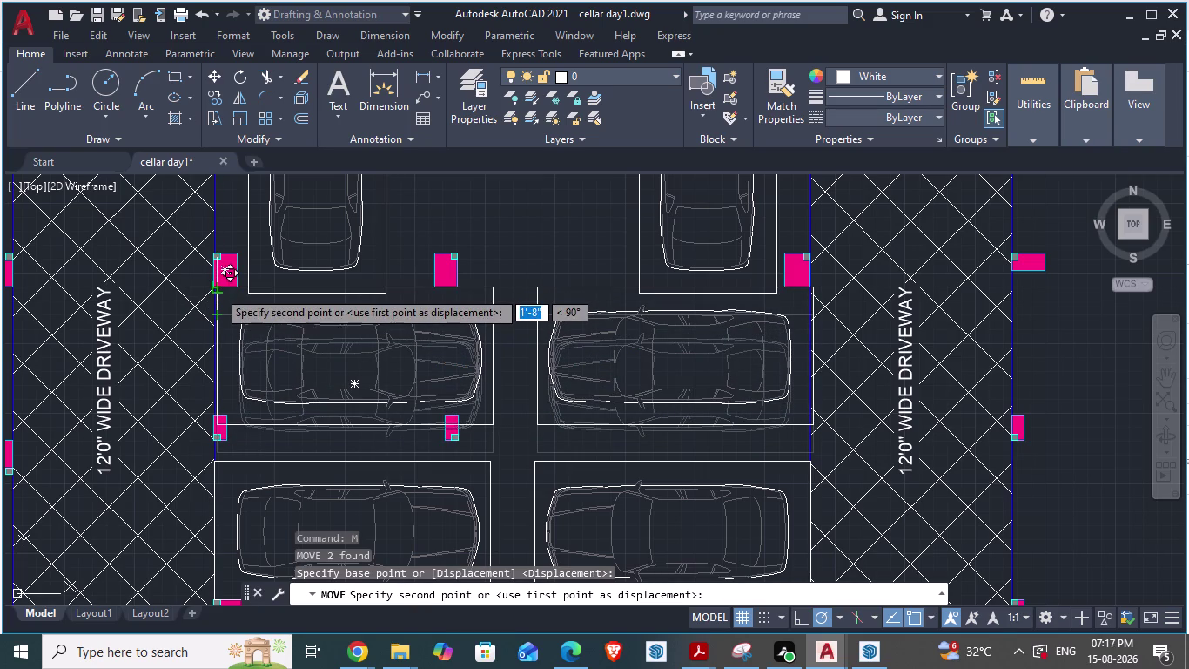
drag(217, 290, 214, 296)
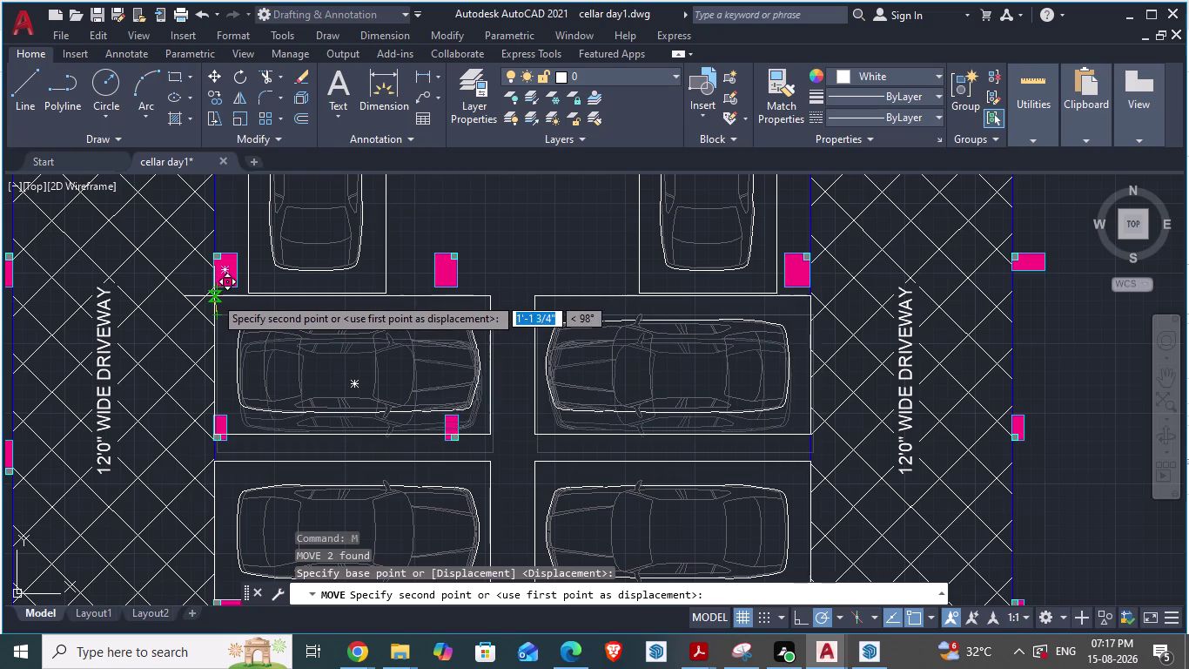
drag(215, 296, 214, 295)
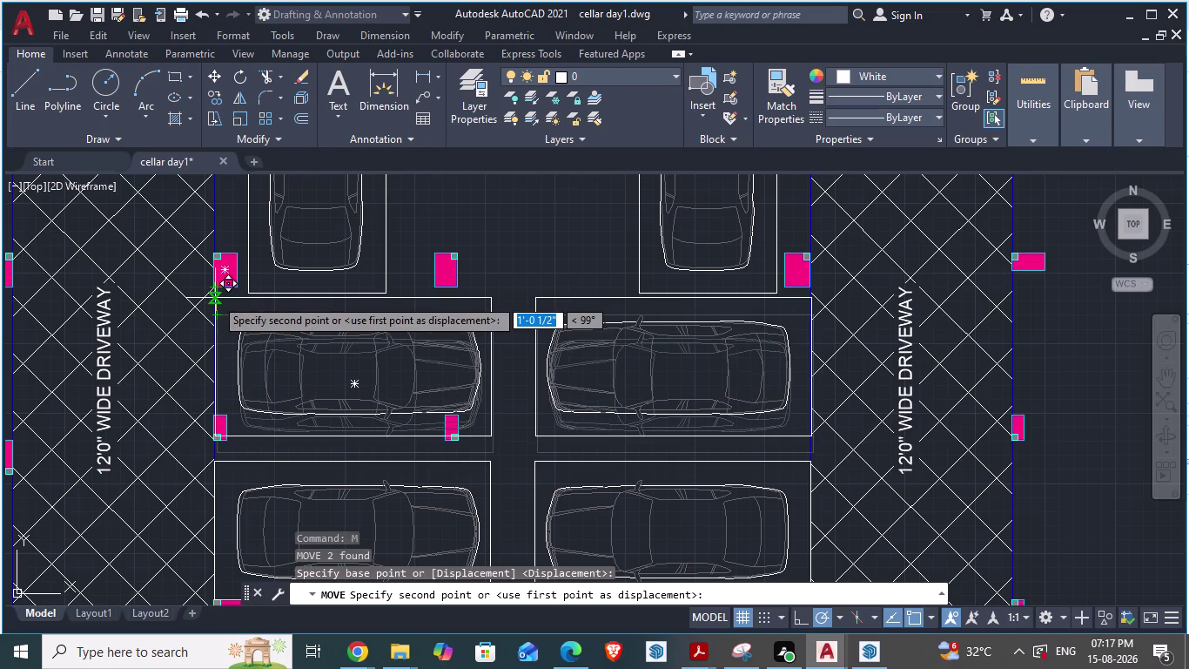
click(215, 298)
key(Escape)
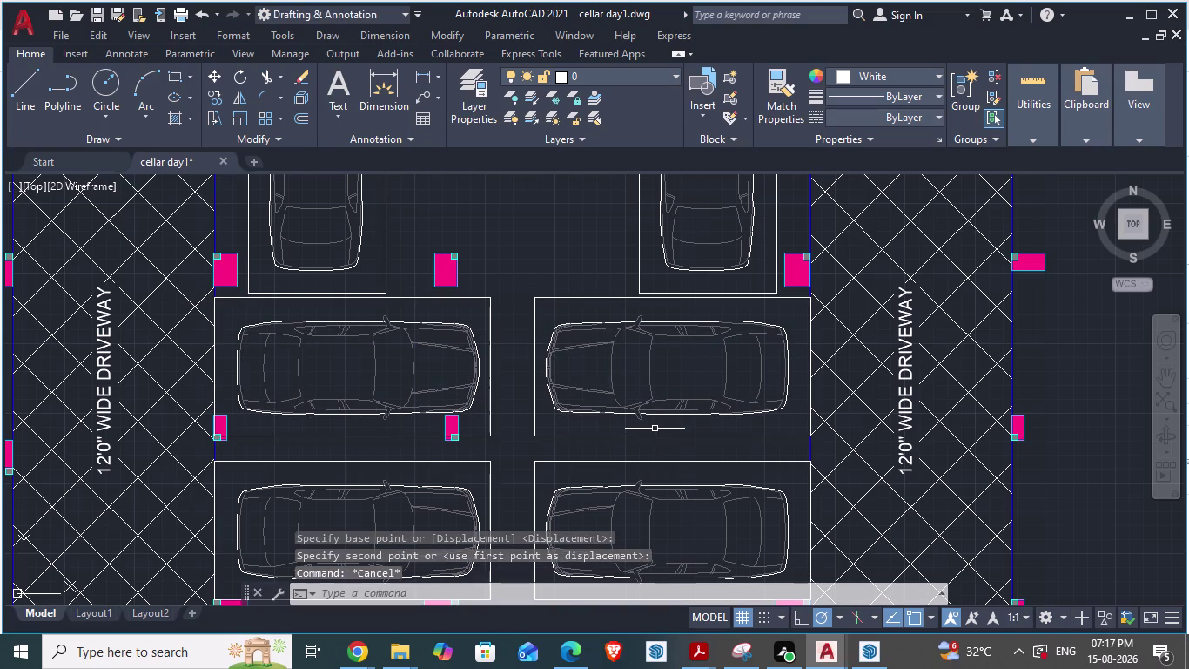
scroll(down, 3)
Clear the leftover selection in the cellar plan and save the drawing.
scroll(down, 3)
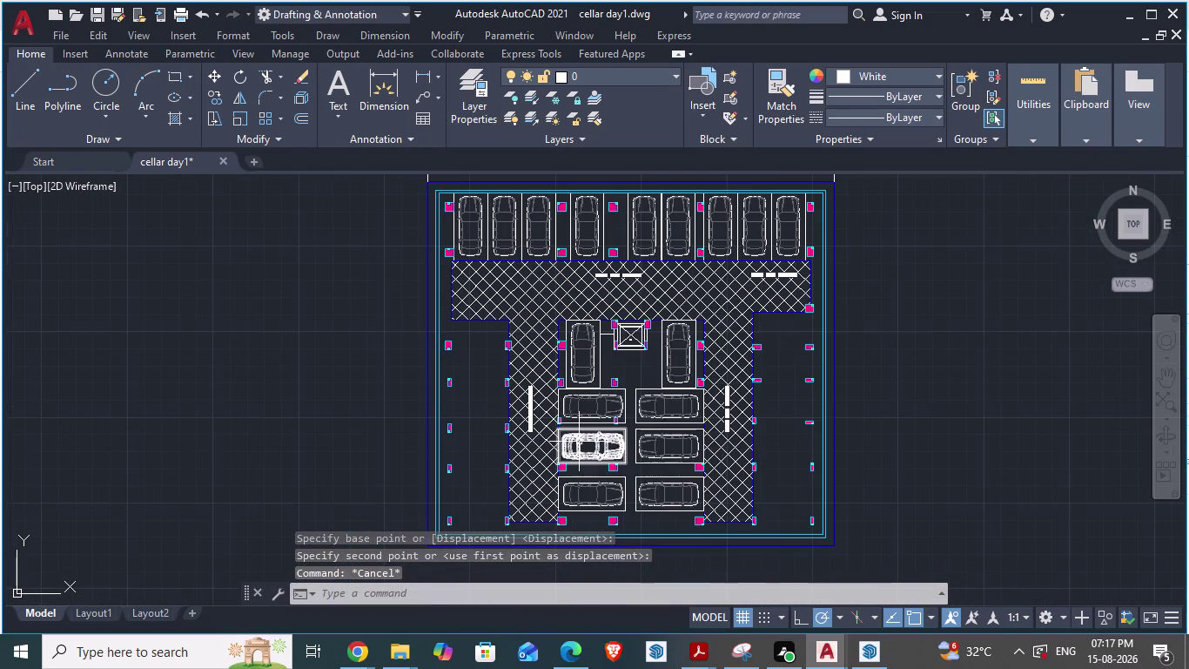
key(Escape)
click(1036, 445)
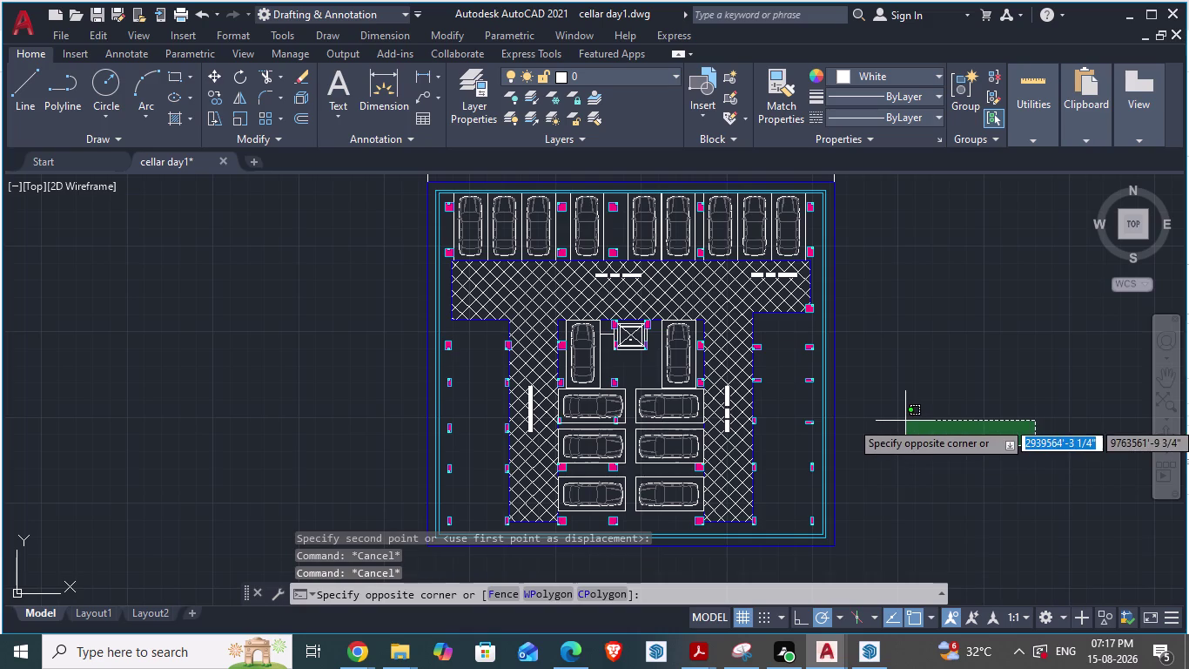
scroll(down, 3)
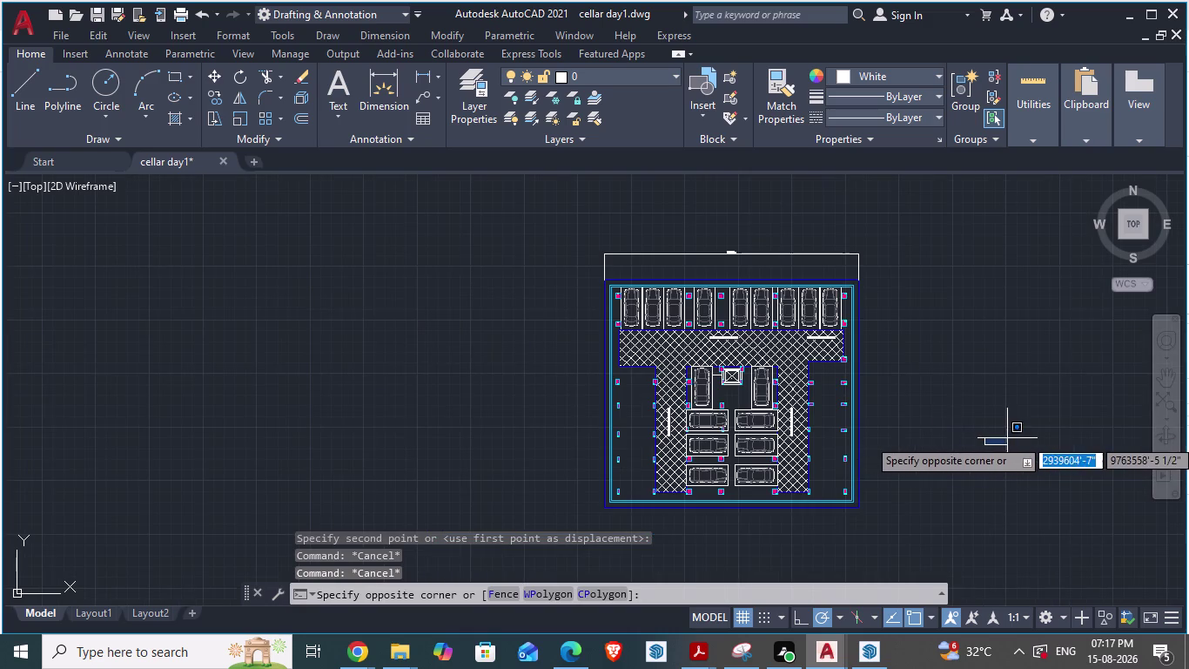
key(Escape)
scroll(down, 3)
scroll(up, 3)
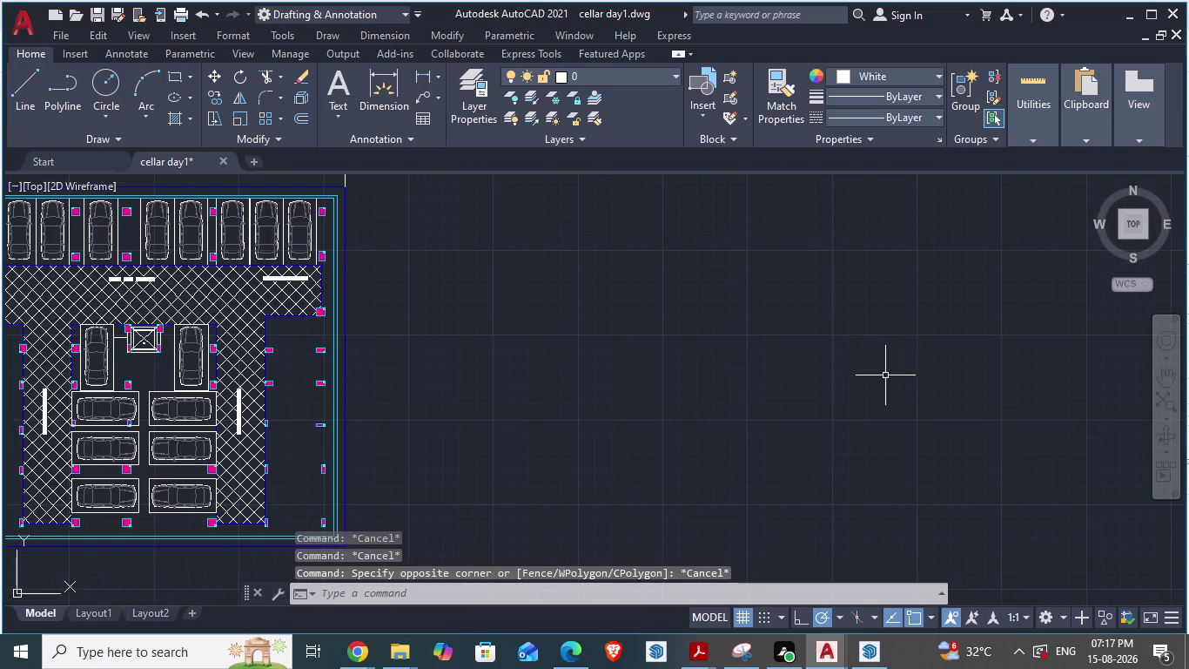
scroll(down, 3)
scroll(up, 3)
scroll(down, 3)
scroll(up, 3)
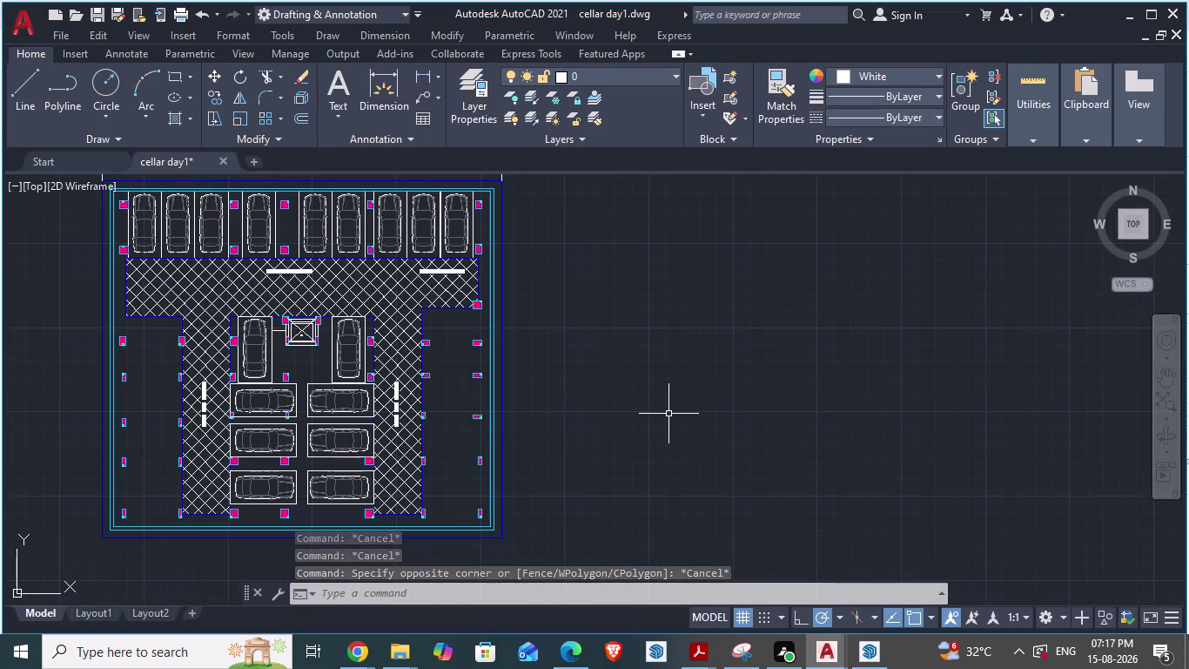
key(ctrl+s)
Review the parking layout in the reference architectural plan.
key(alt+Tab)
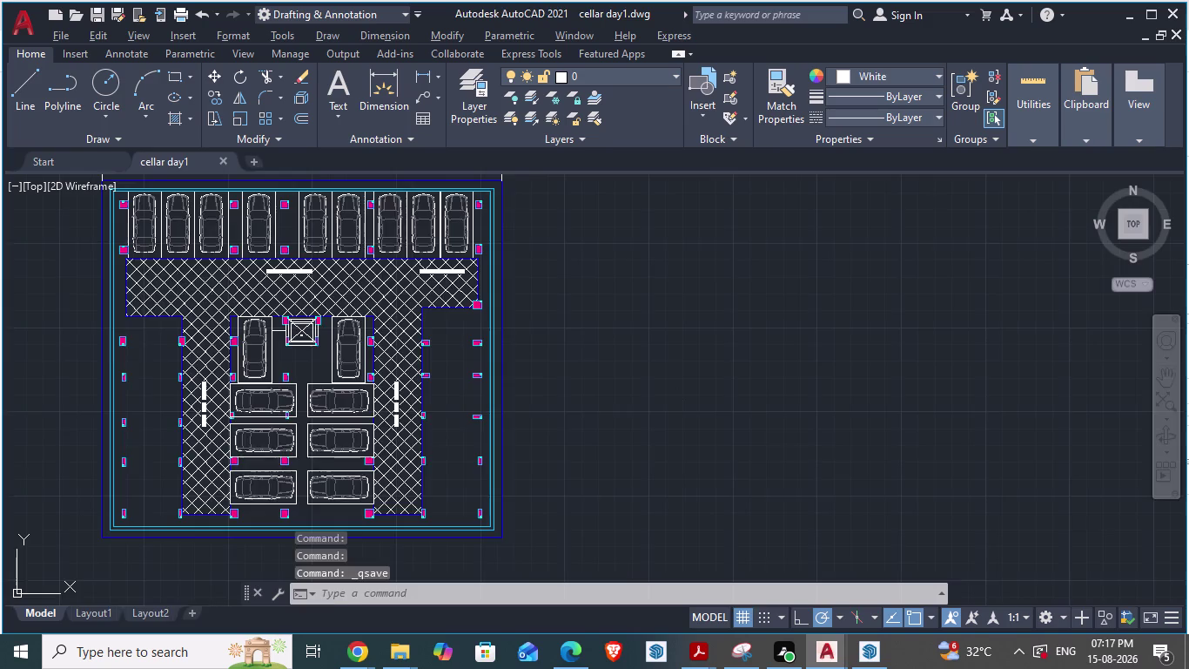
scroll(down, 3)
scroll(down, 3)
scroll(up, 3)
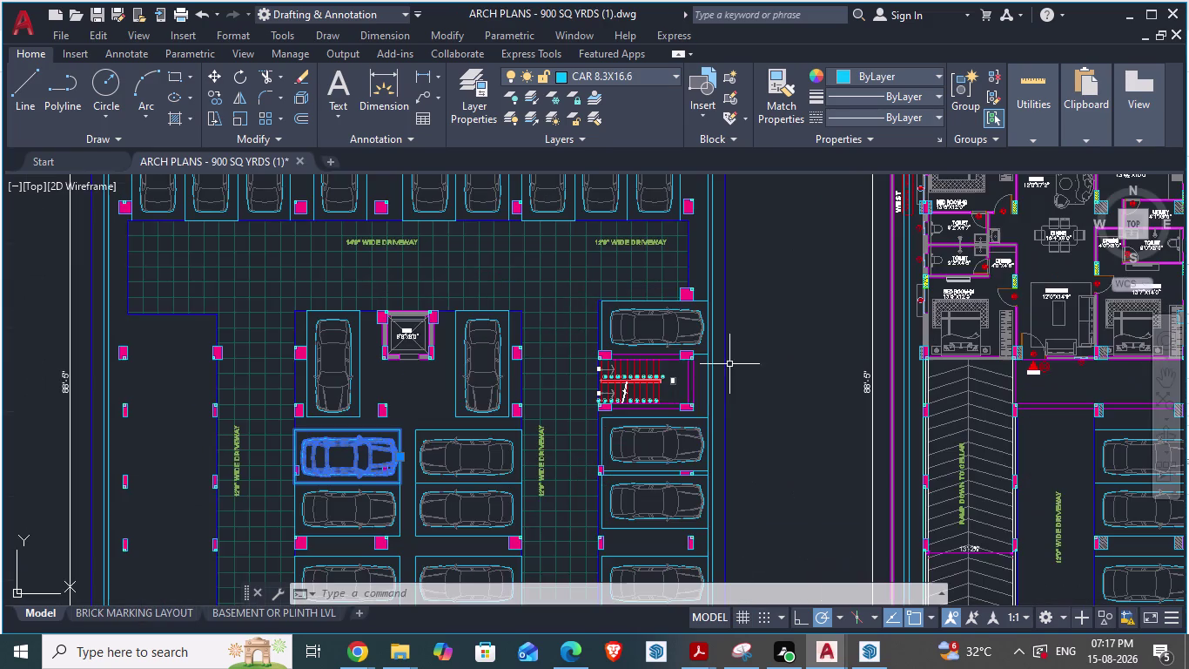
scroll(up, 3)
scroll(down, 3)
scroll(down, 3)
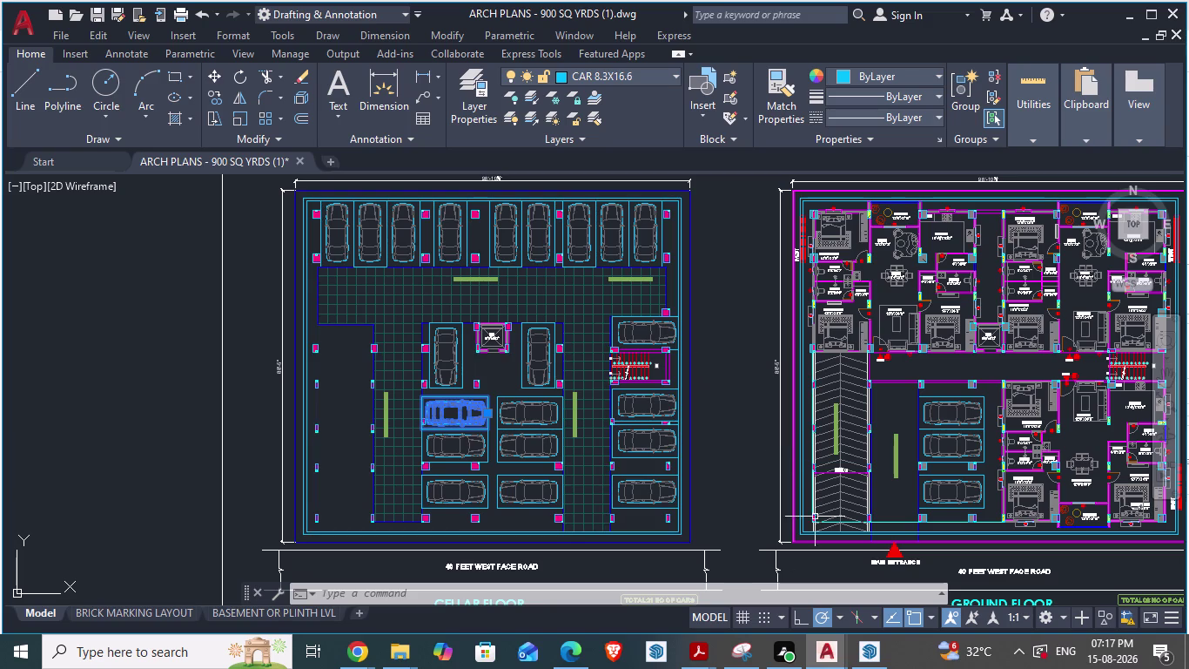
scroll(up, 3)
key(Escape)
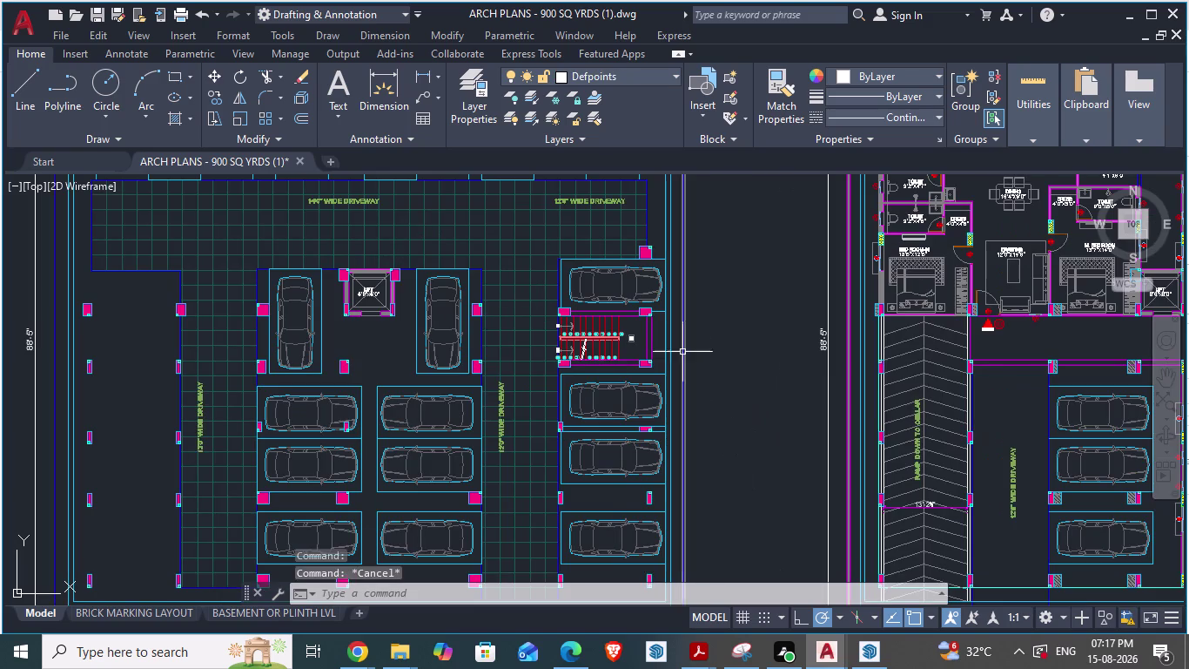
scroll(up, 3)
scroll(down, 3)
scroll(up, 3)
scroll(up, 3)
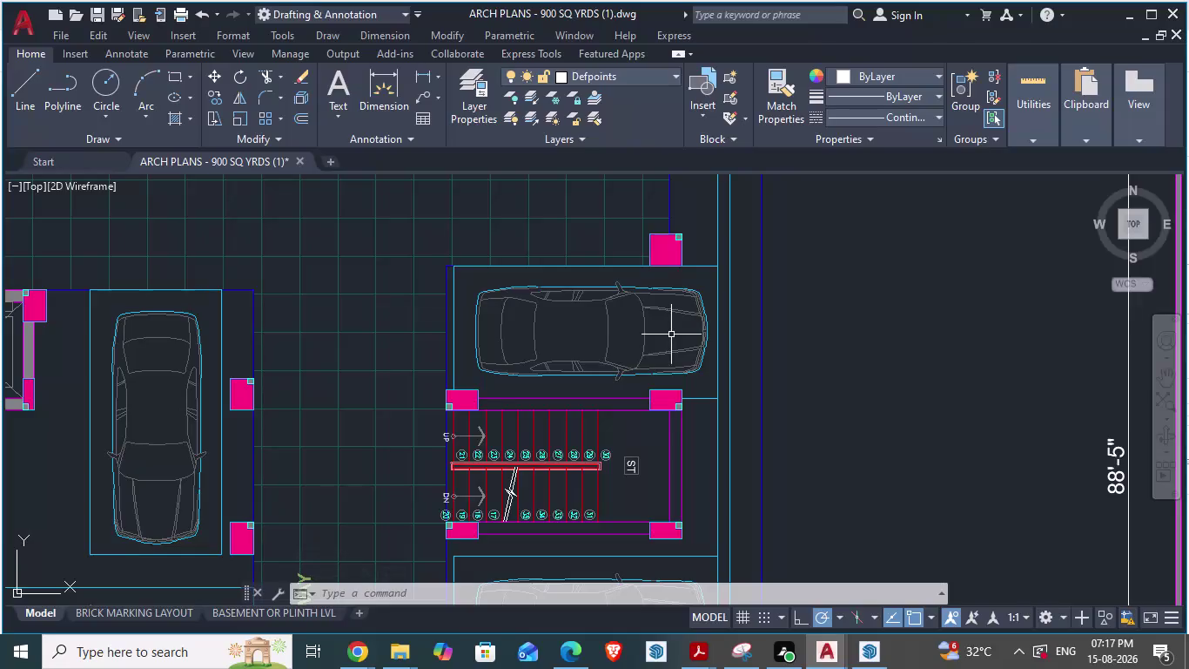
Bring the cellar day1 drawing back up.
key(alt+Tab)
key(alt+Tab)
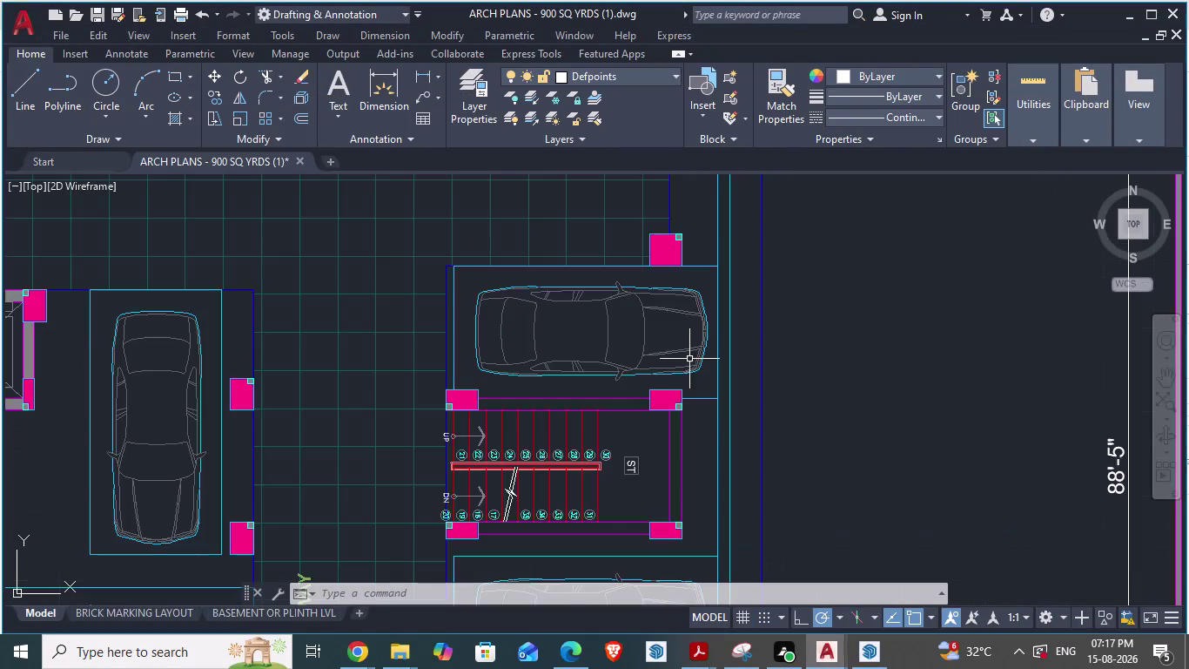
scroll(down, 3)
scroll(down, 3)
scroll(down, 3)
scroll(up, 3)
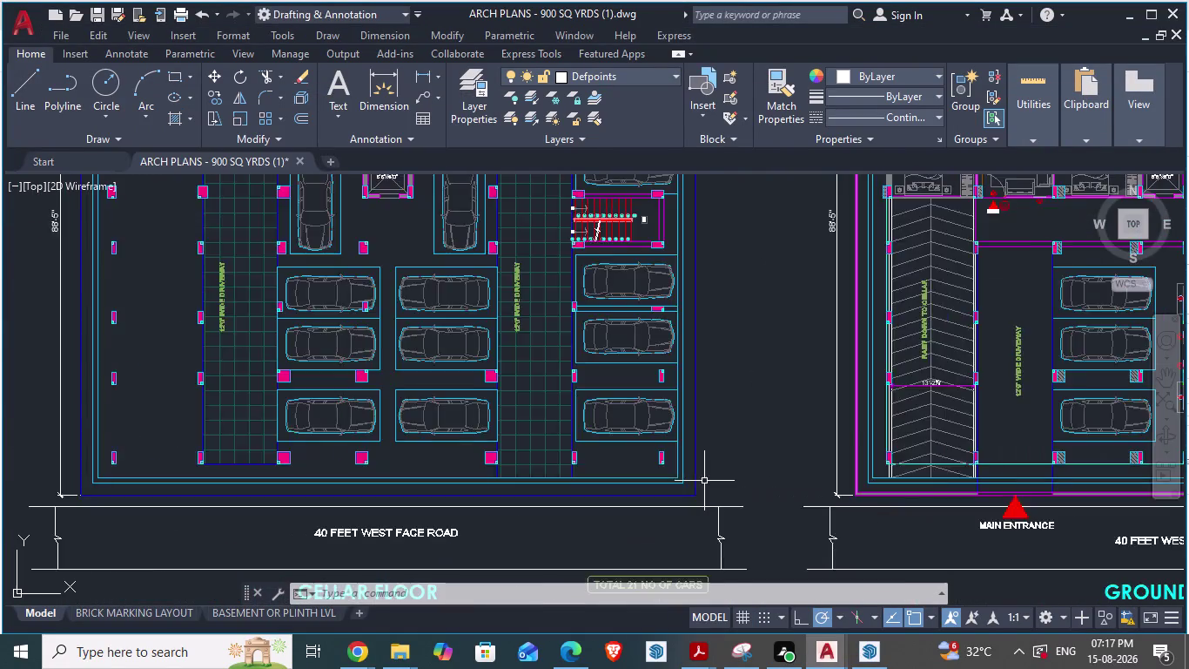
scroll(up, 3)
key(alt+Tab)
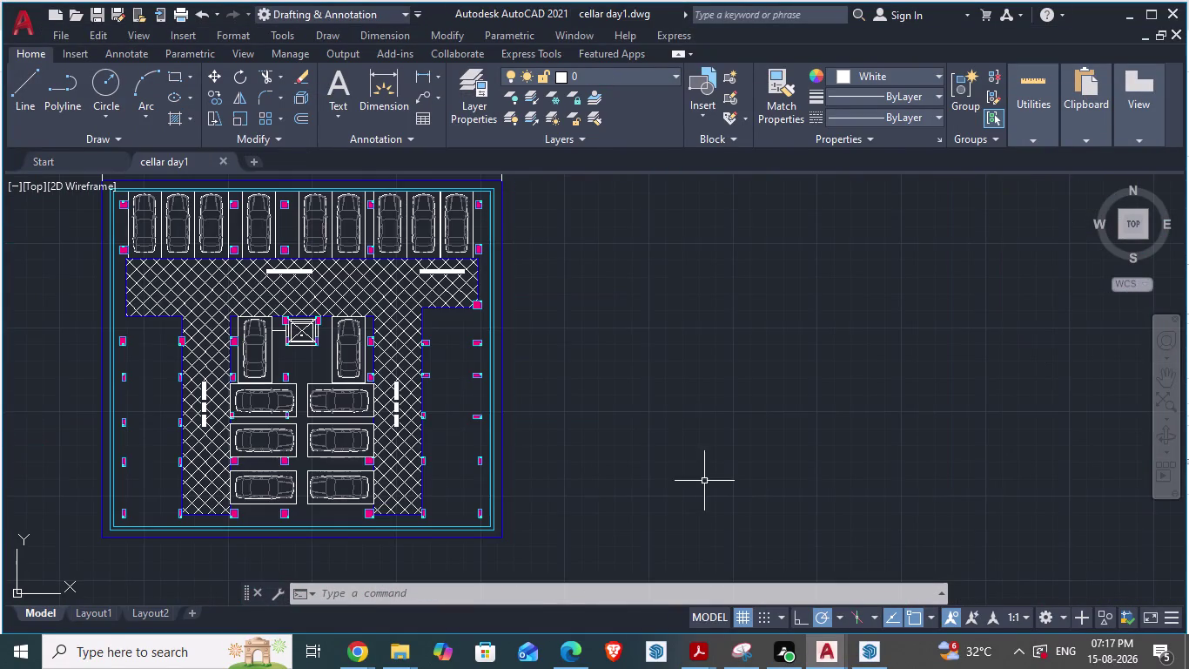
Browse the block insert gallery, then cancel the block insertion.
click(707, 112)
click(857, 245)
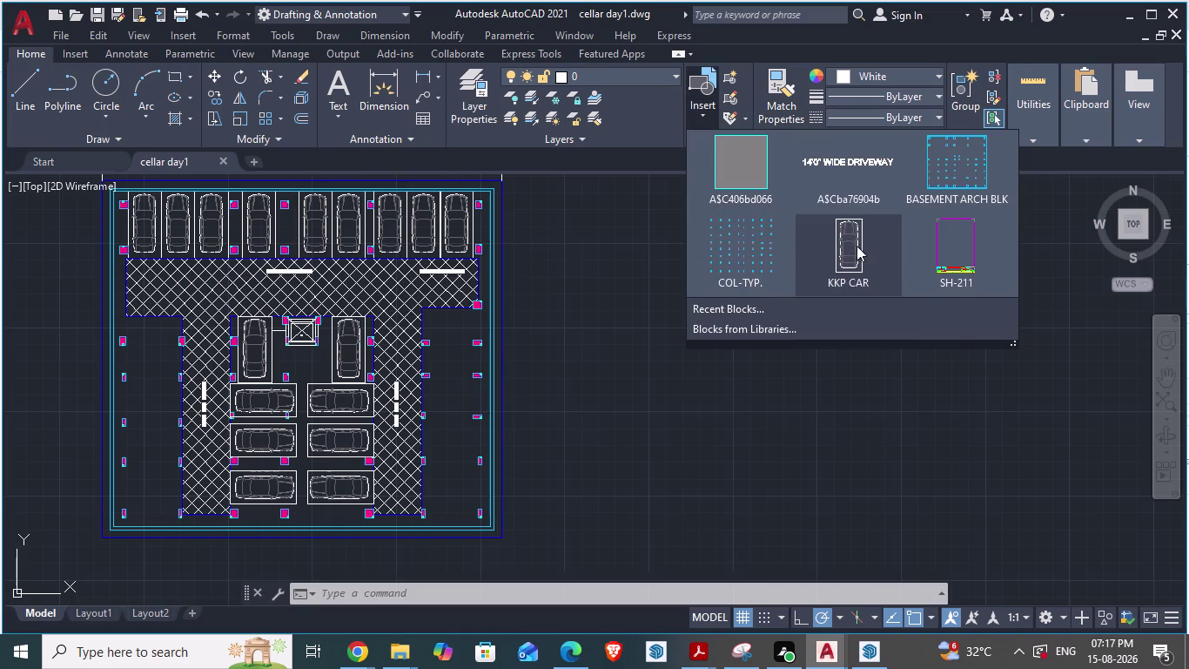
key(Escape)
scroll(up, 3)
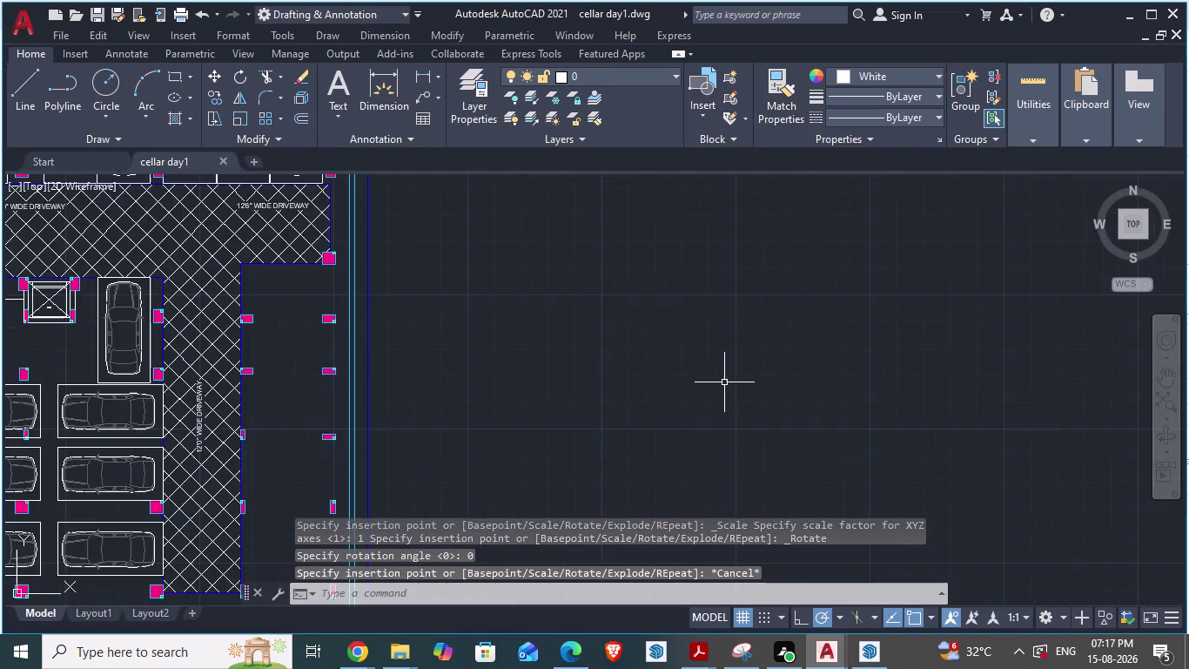
scroll(down, 3)
scroll(up, 3)
Compare with the reference architectural plan and return to the cellar drawing.
key(alt+Tab)
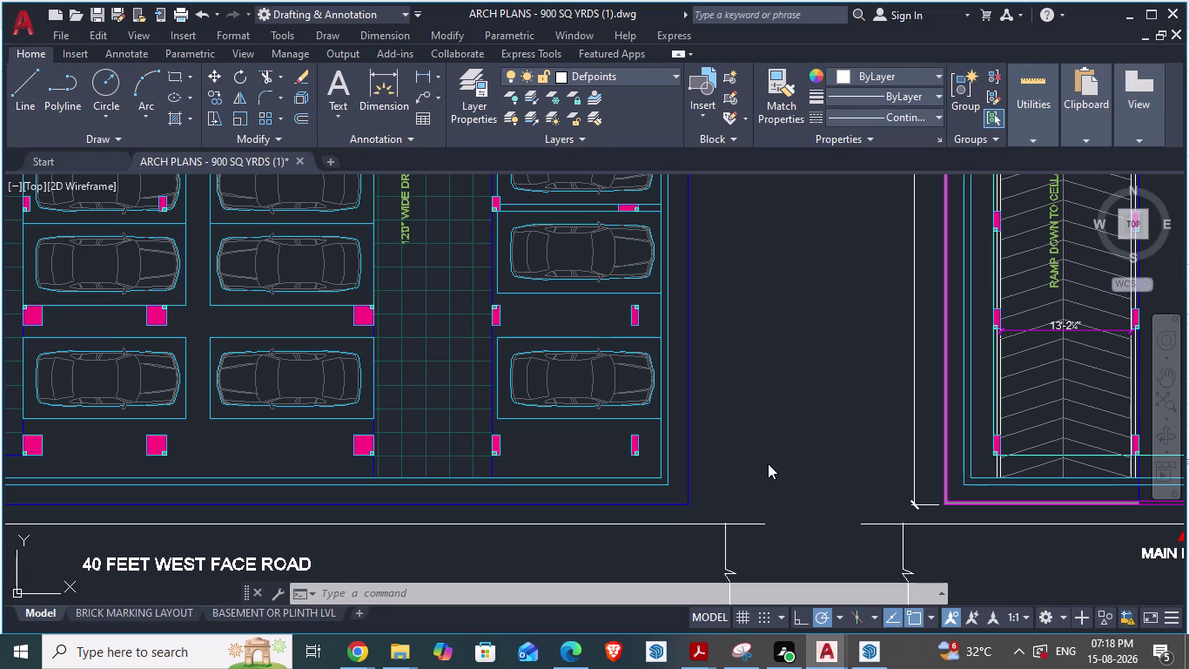
key(alt+Tab)
scroll(up, 3)
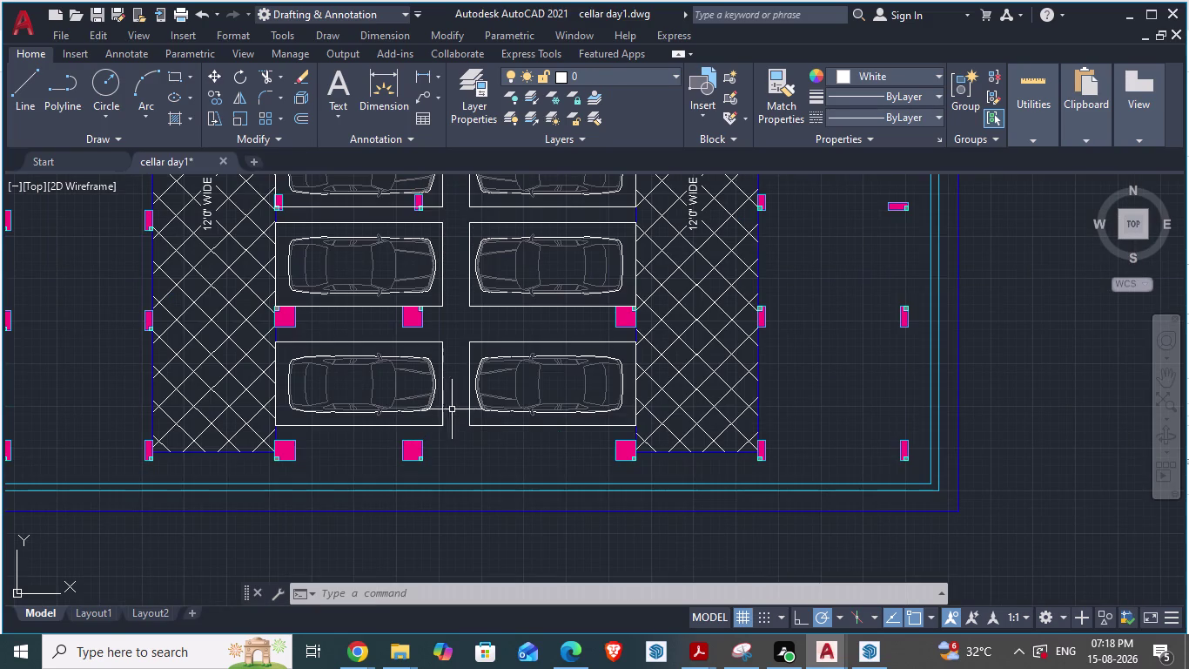
scroll(down, 3)
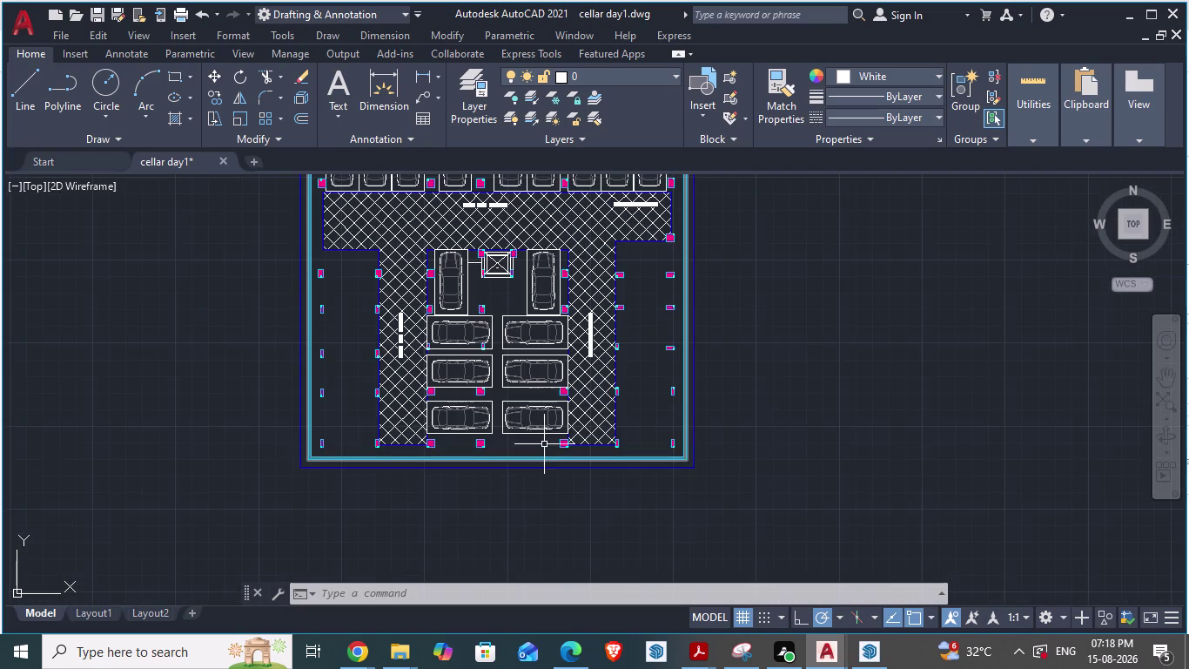
Copy the bottom-left parked car and start pasting a duplicate.
click(537, 425)
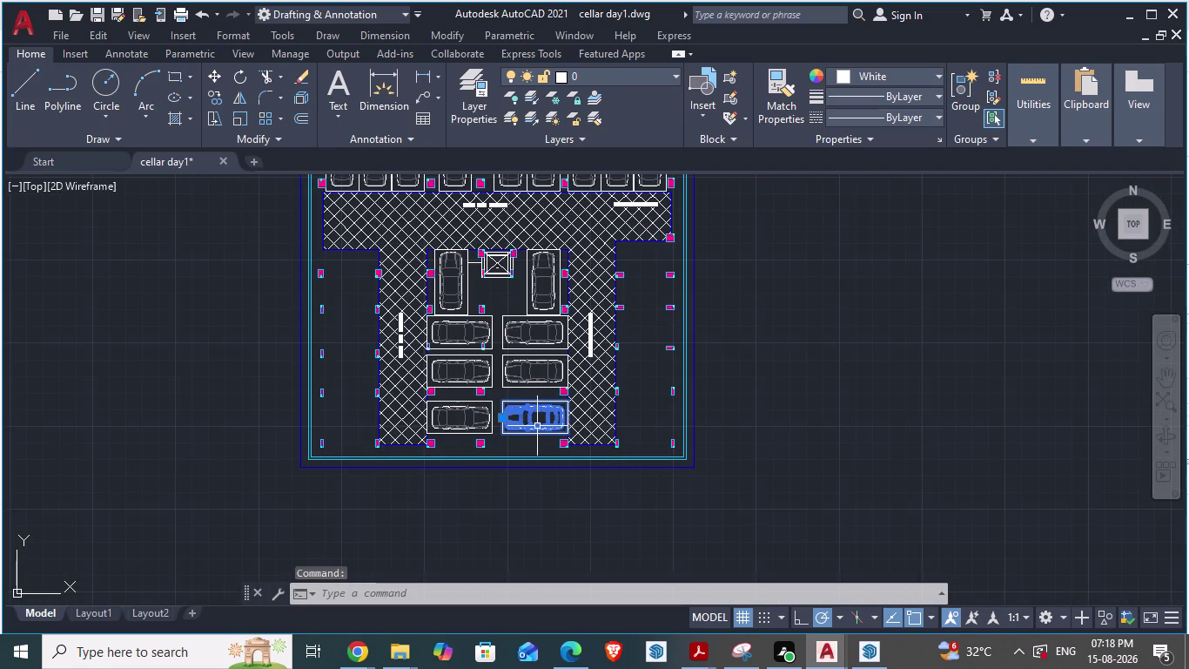
scroll(up, 3)
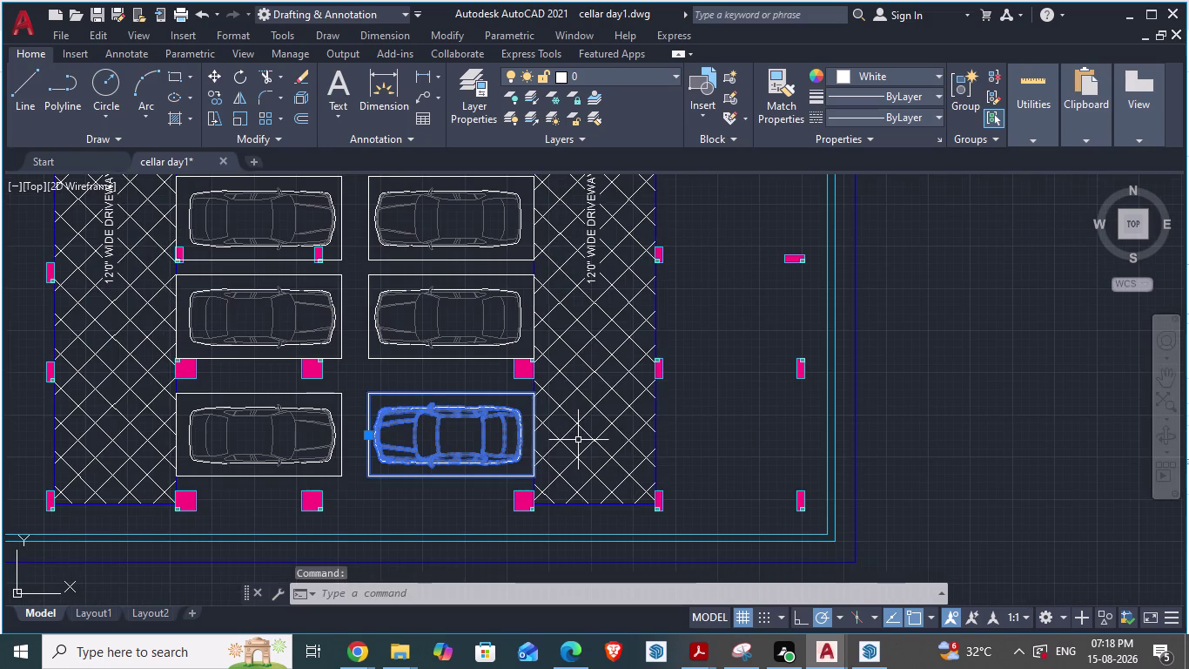
key(Escape)
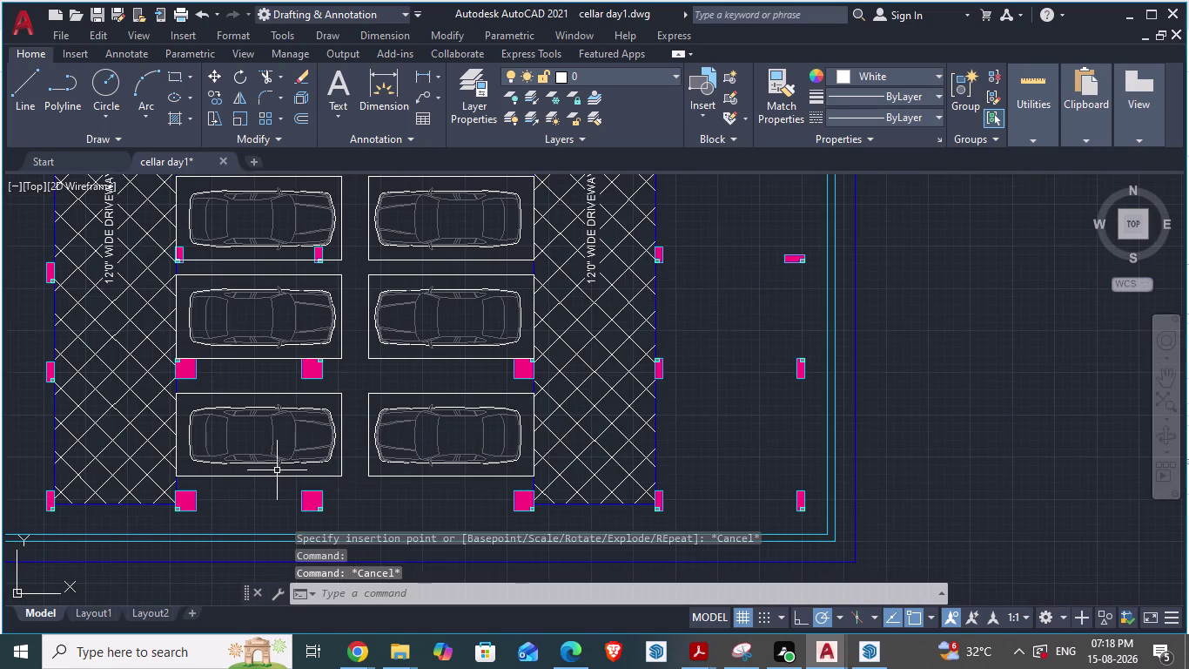
click(264, 461)
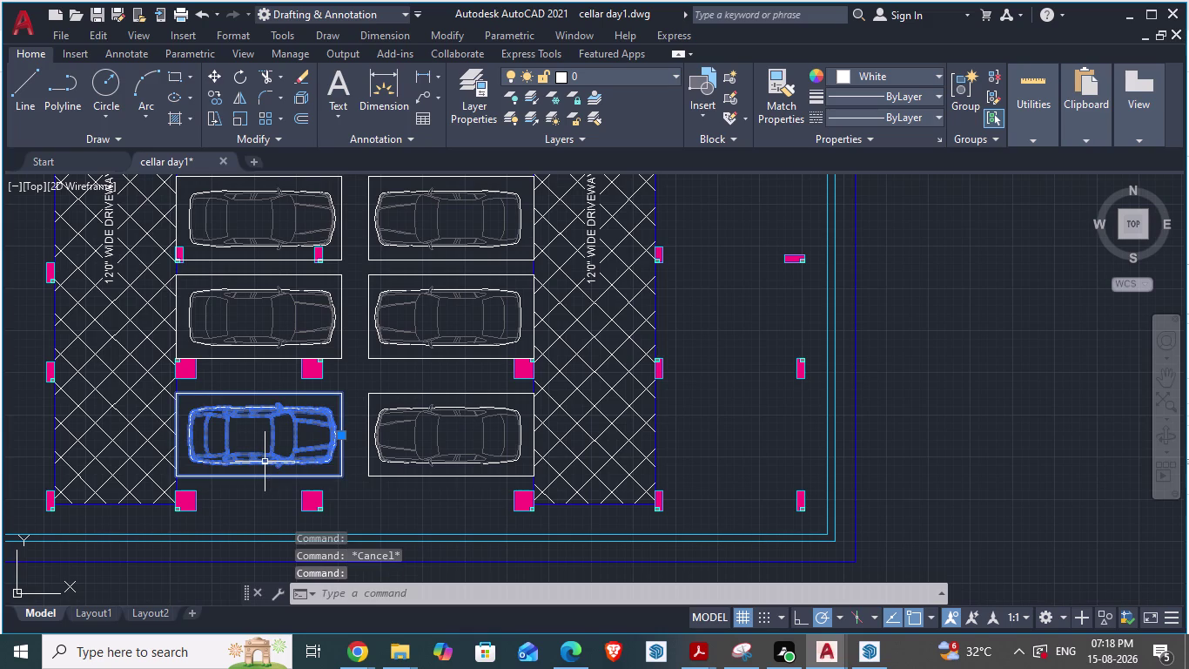
key(ctrl+c)
key(ctrl+v)
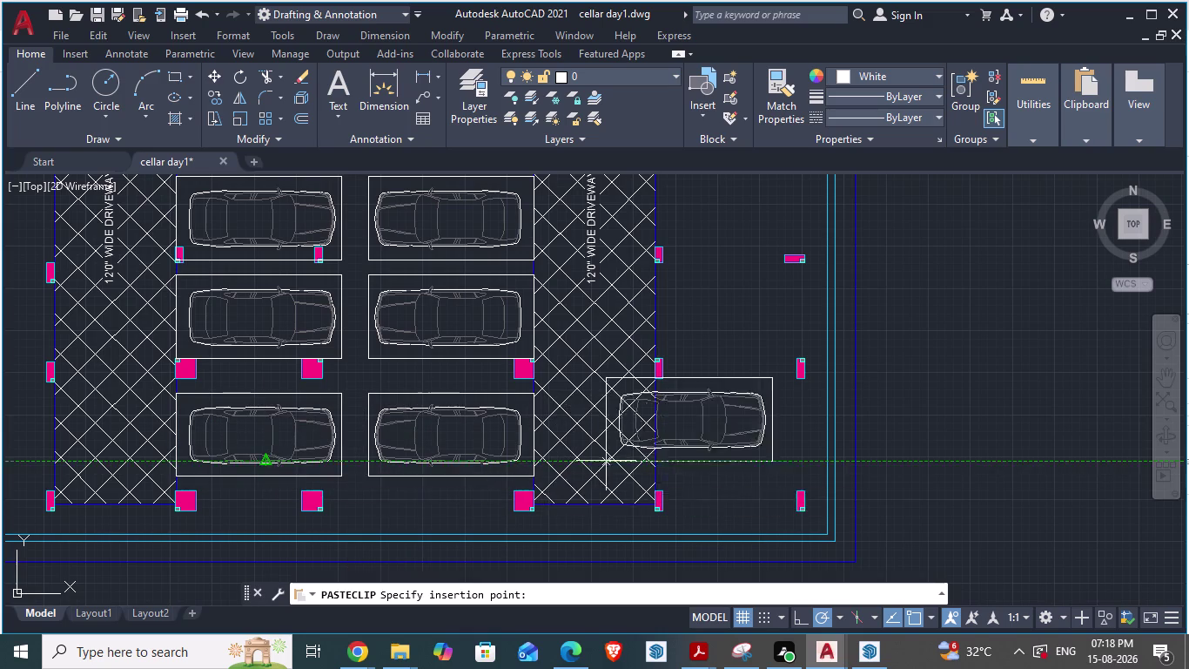
Place the first car copy right of the driveway and check the reference plan.
scroll(up, 3)
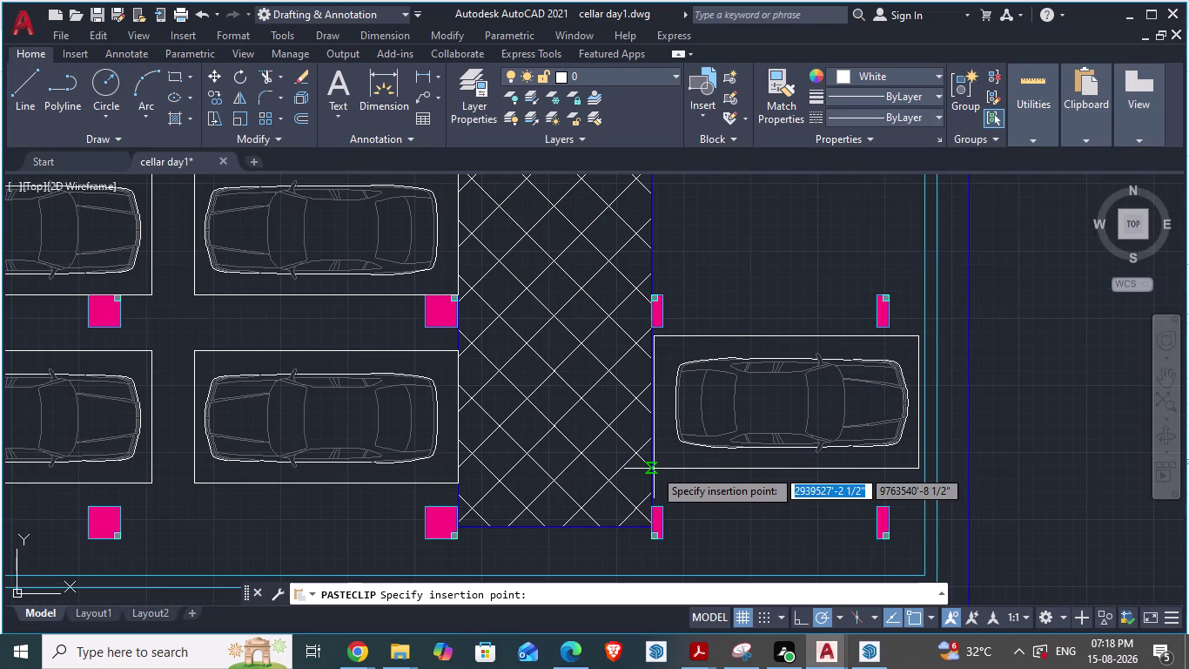
click(654, 468)
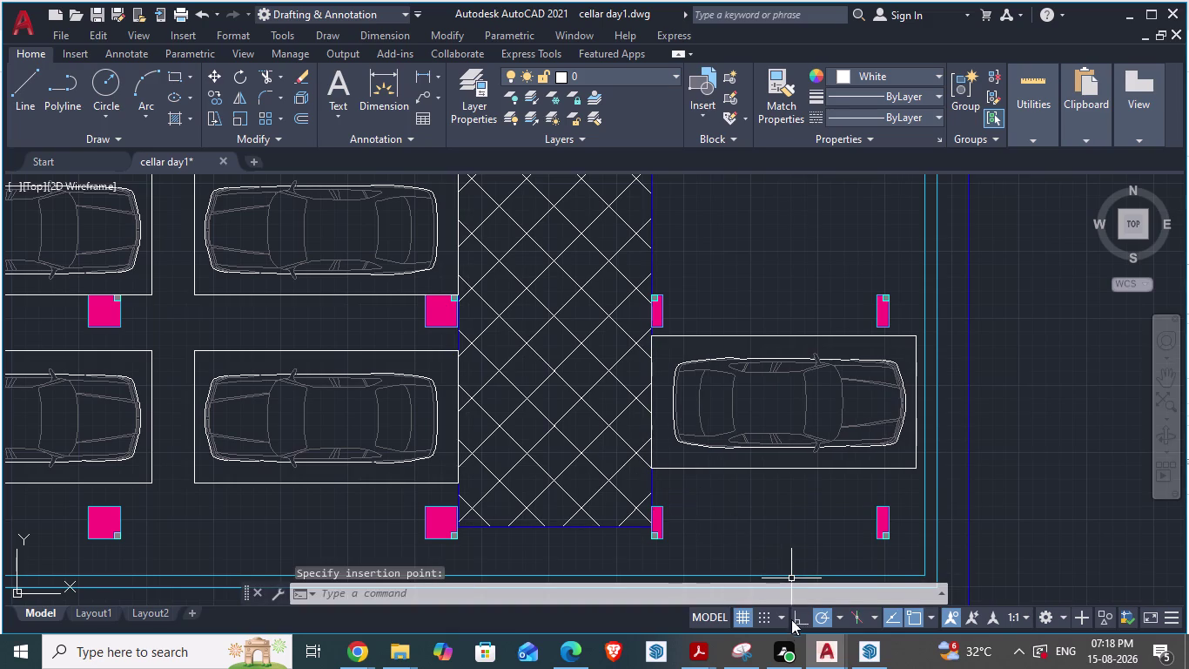
scroll(down, 3)
key(alt+Tab)
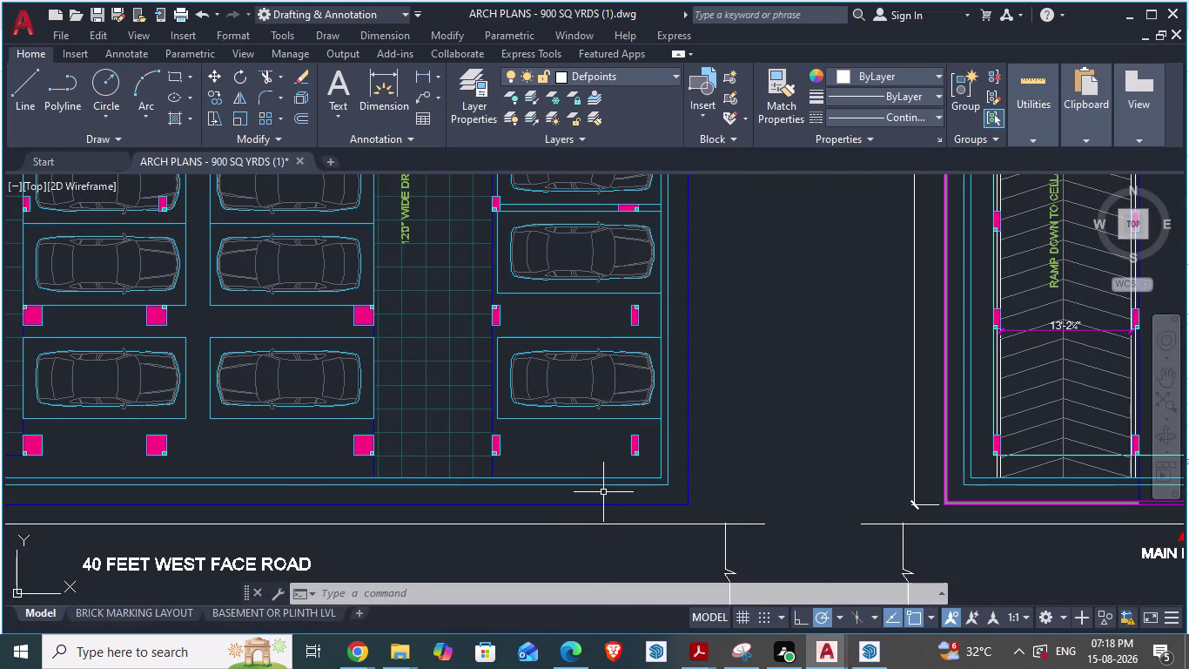
key(alt+Tab)
scroll(up, 3)
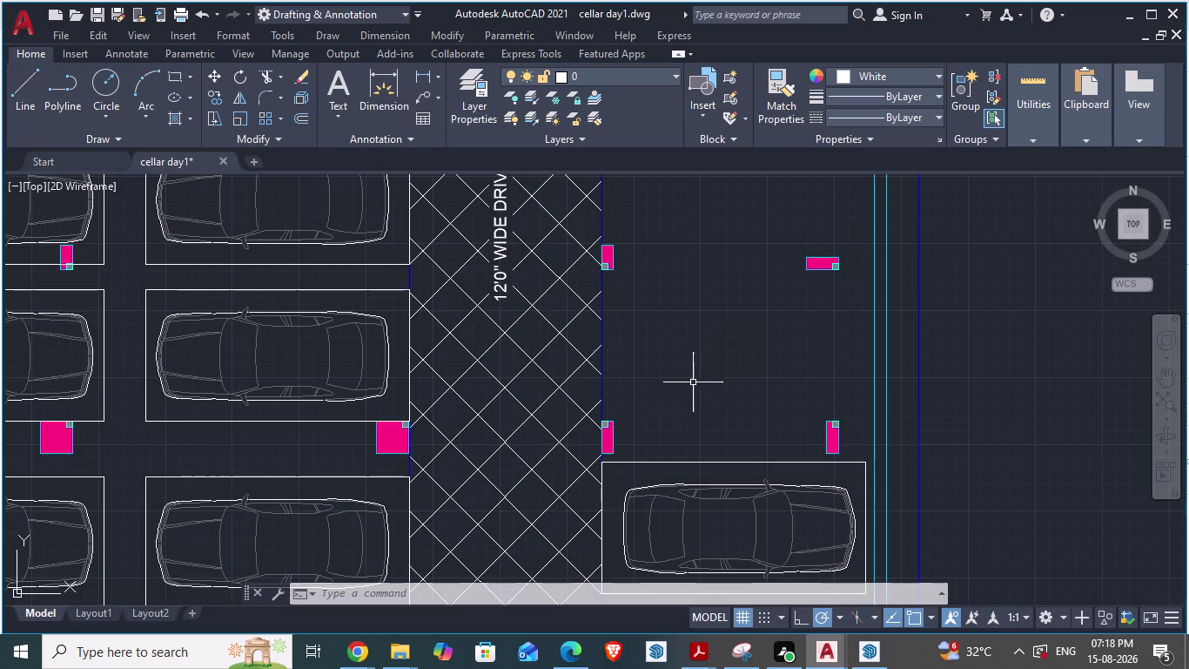
Copy that new car and paste a second one above it.
click(669, 462)
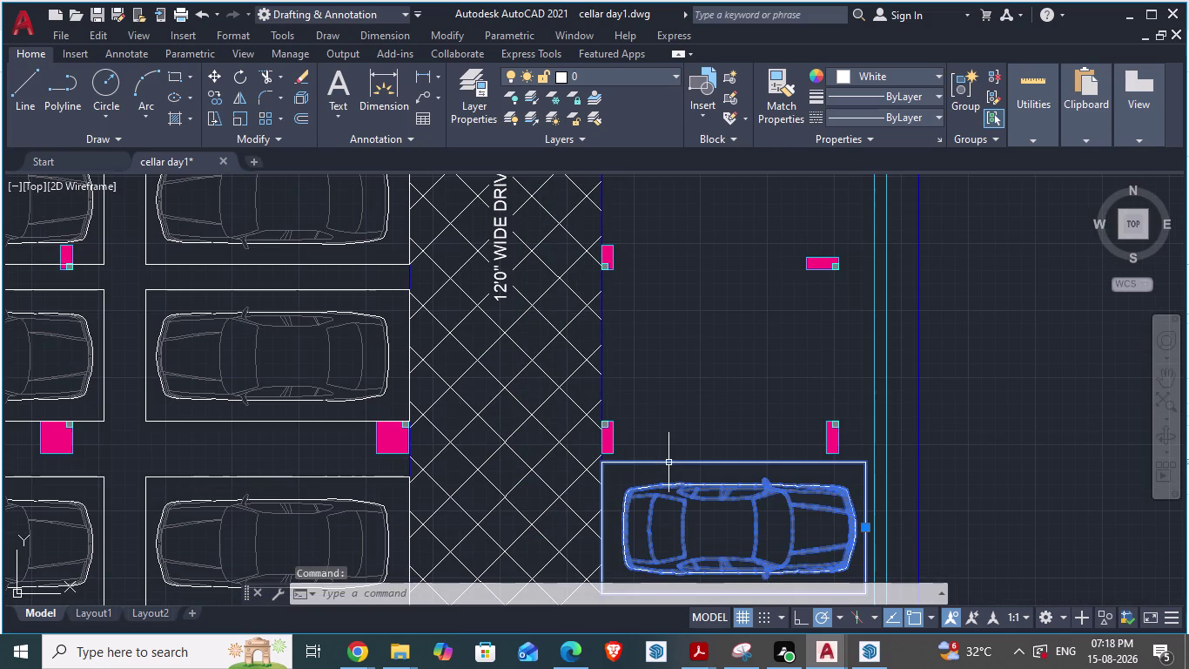
key(ctrl+c)
key(ctrl+v)
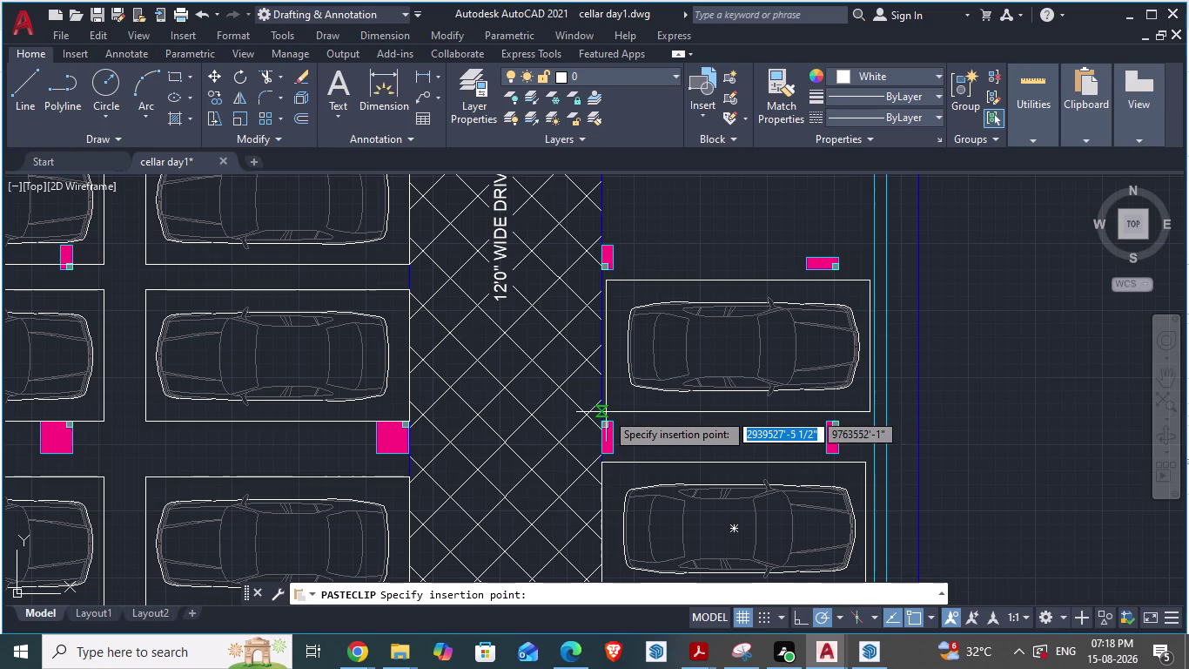
click(606, 412)
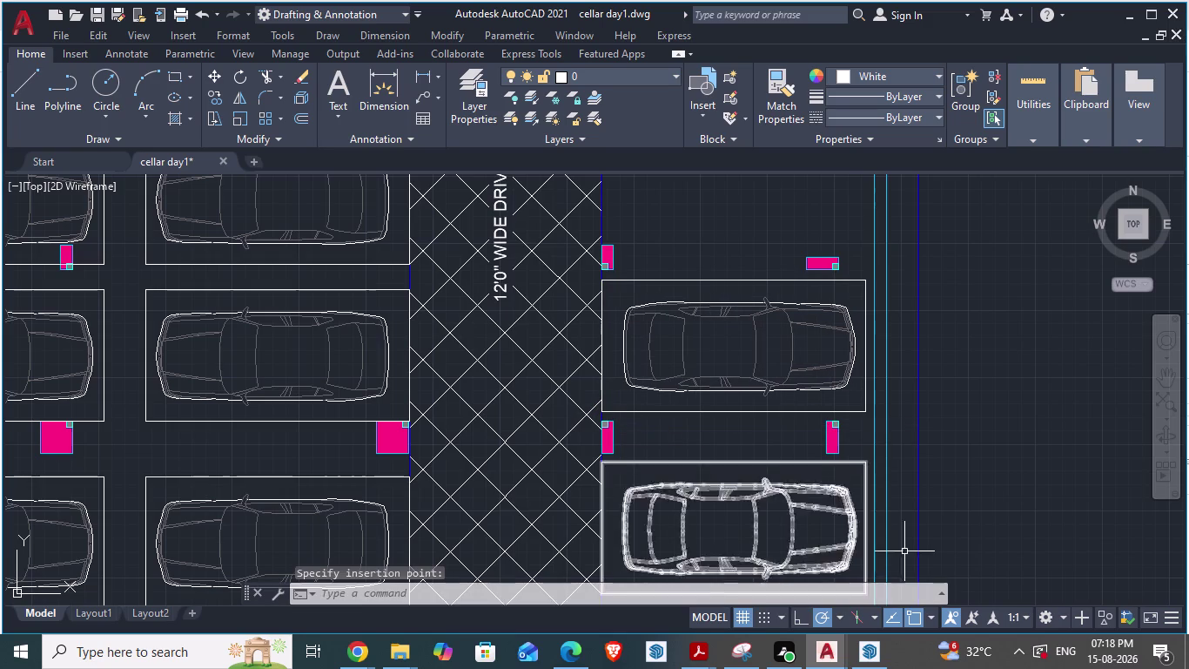
key(space)
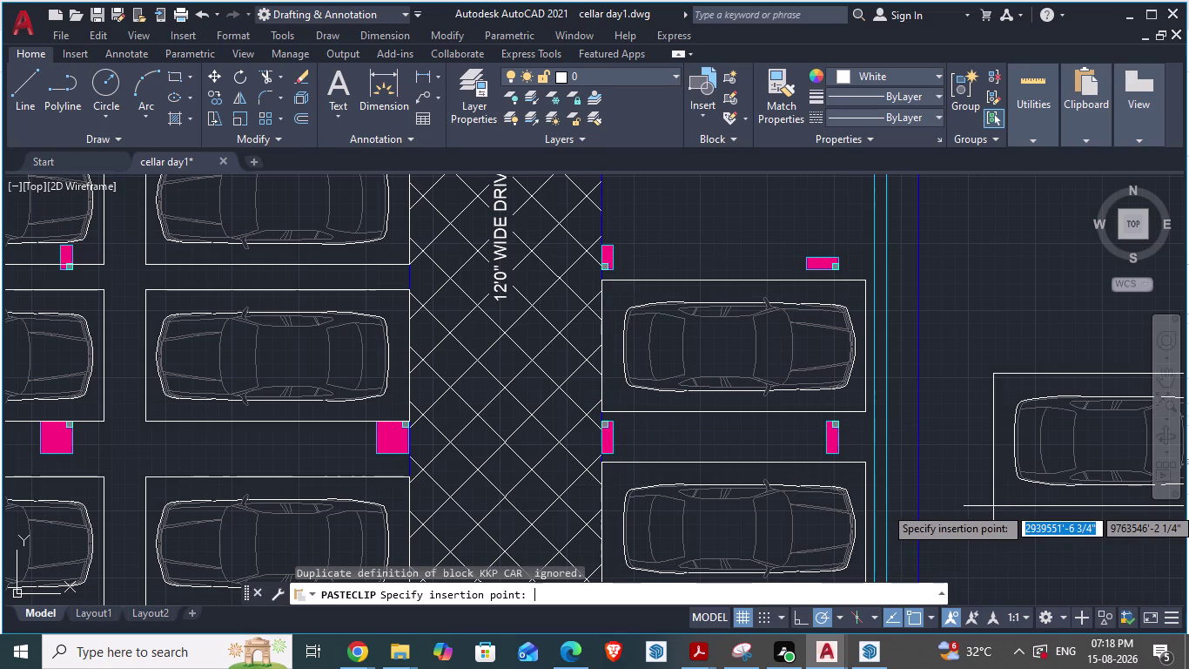
key(Escape)
After rechecking the reference, place the third car copy and end pasting.
key(alt+Tab)
scroll(down, 3)
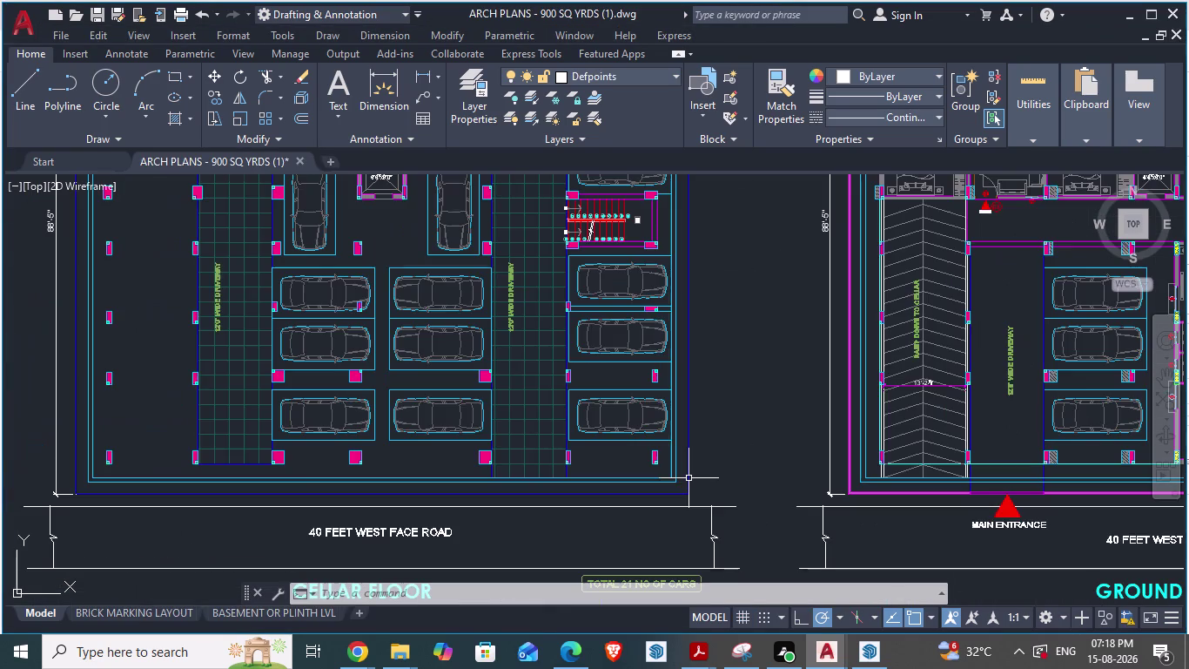
scroll(up, 3)
key(alt+Tab)
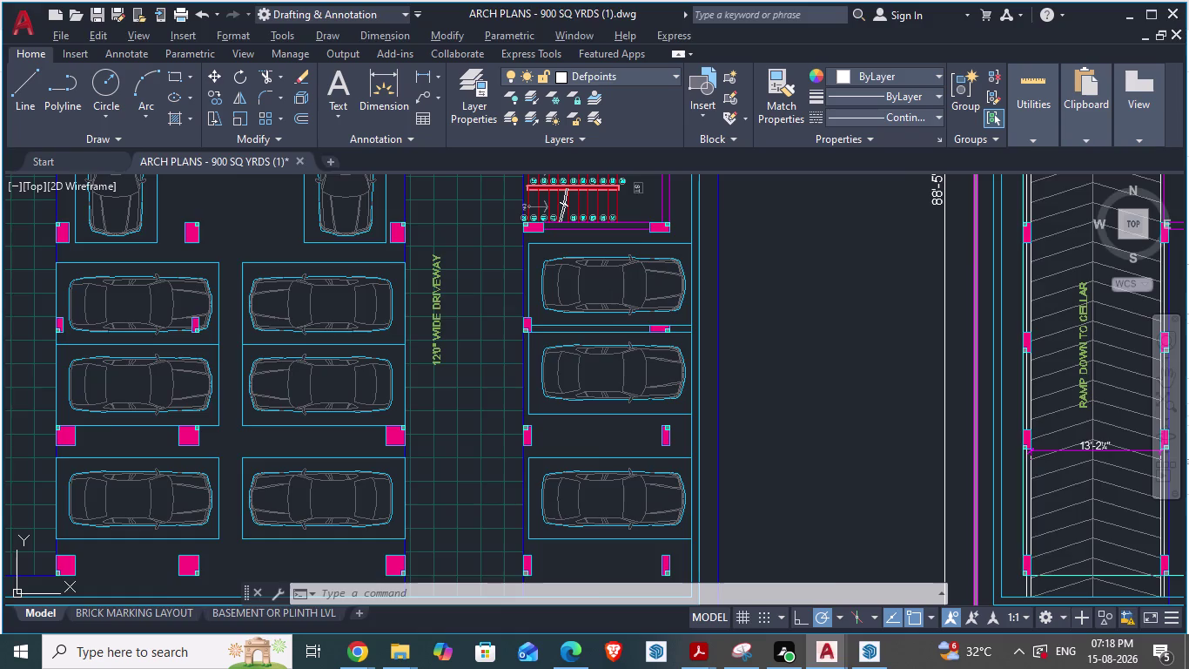
key(space)
scroll(down, 3)
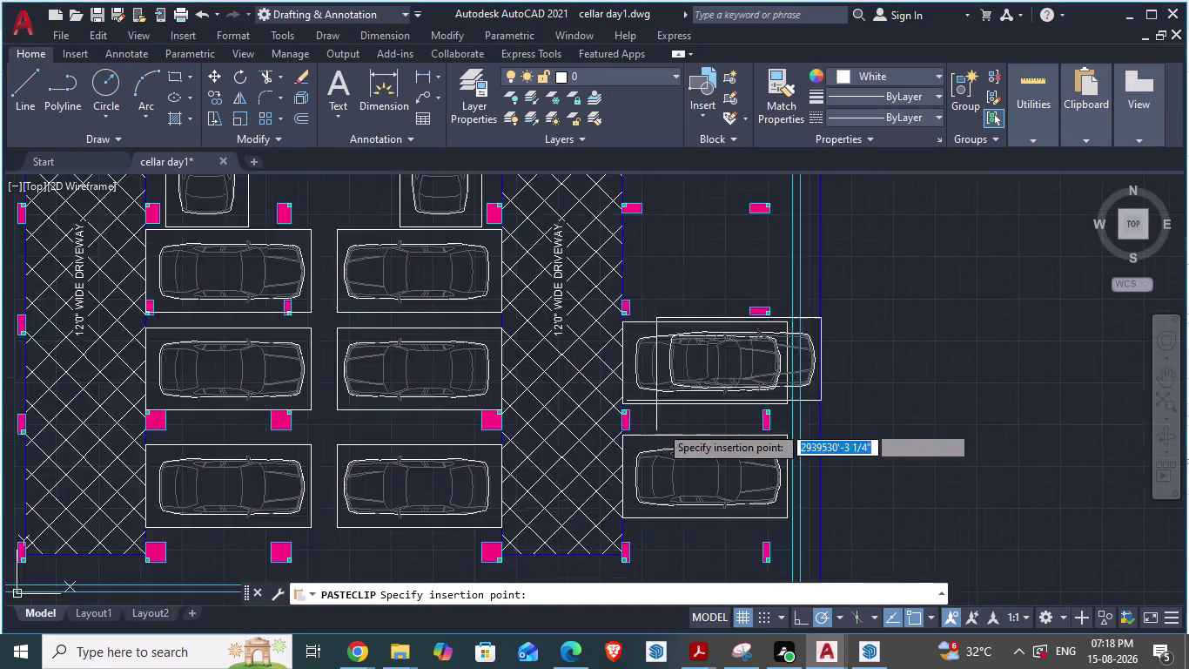
scroll(up, 3)
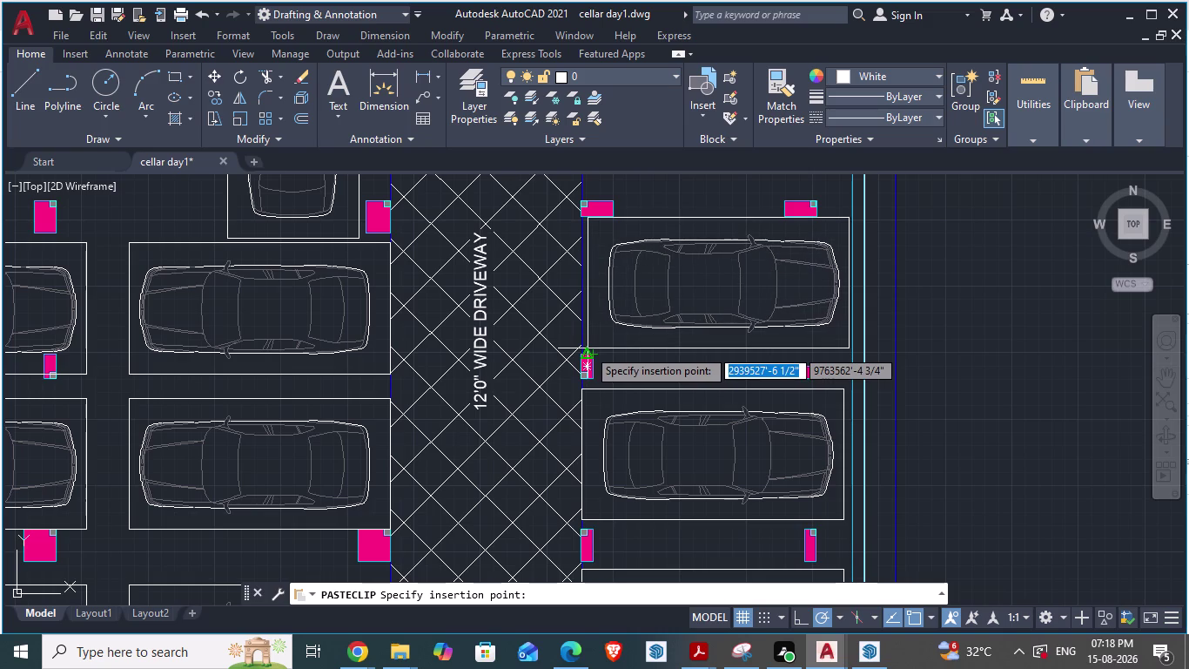
scroll(up, 3)
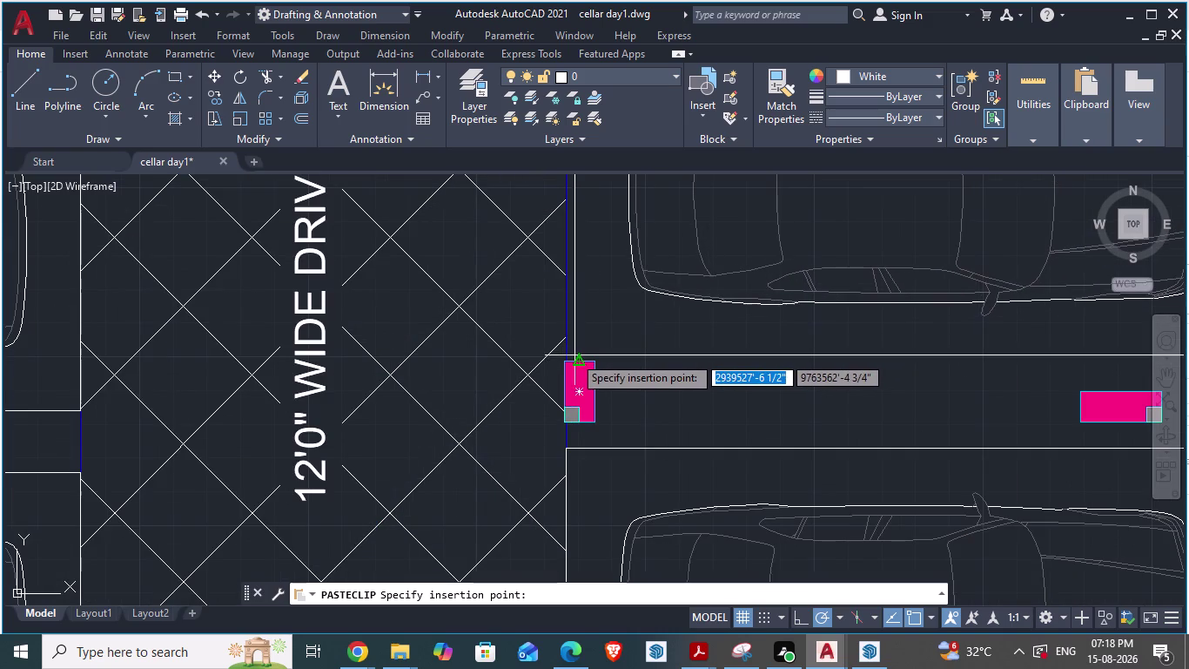
click(571, 355)
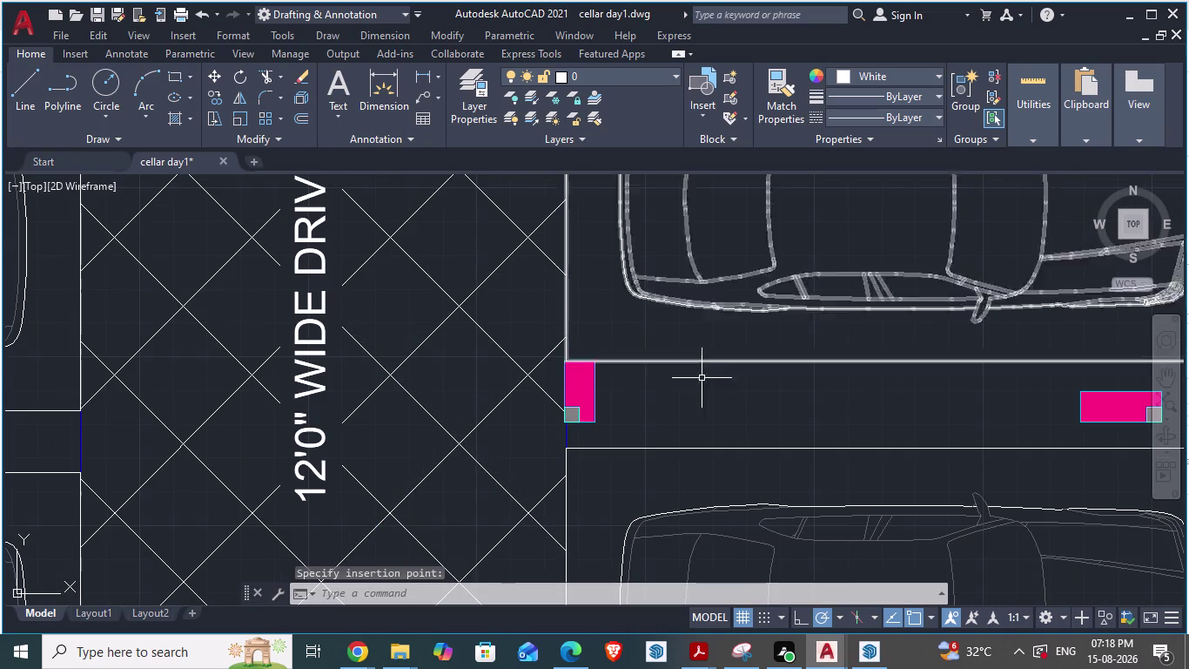
scroll(down, 3)
key(Escape)
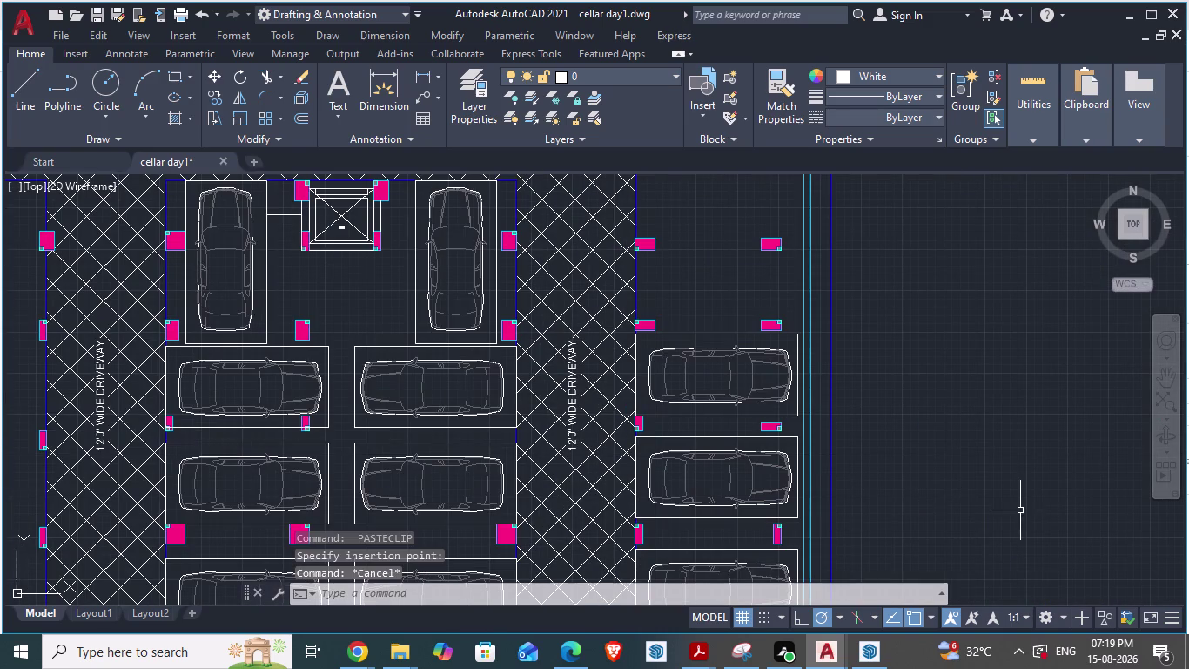
View the staircase in the reference architectural plan, then come back.
scroll(down, 3)
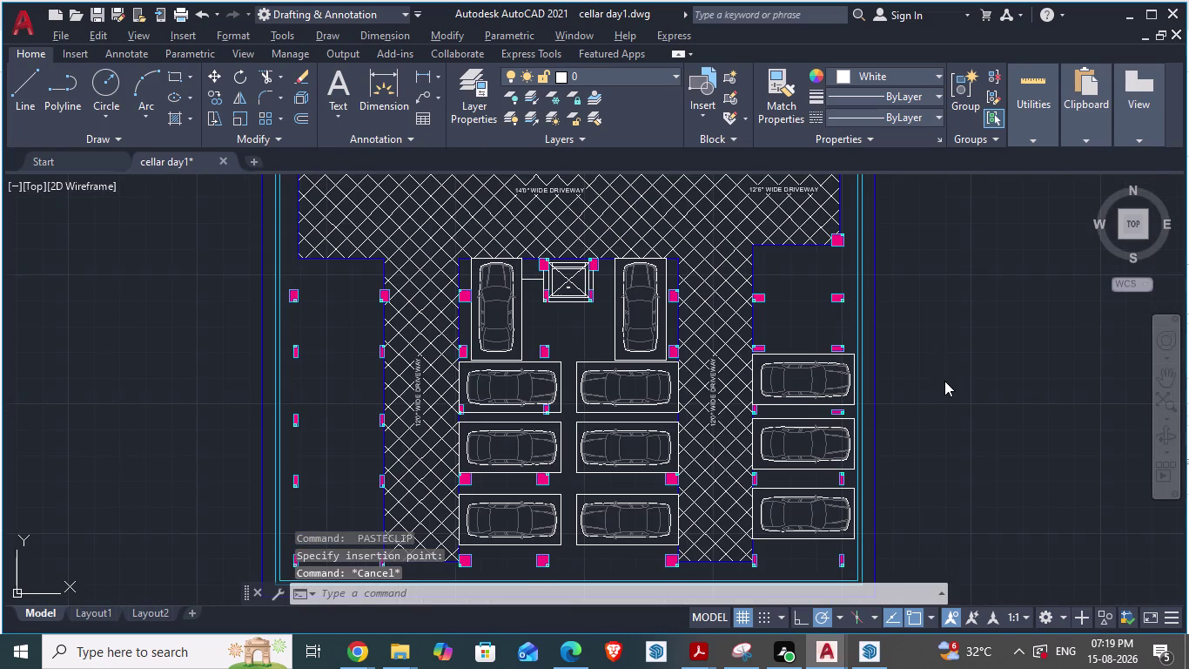
key(alt+Tab)
scroll(down, 3)
scroll(up, 3)
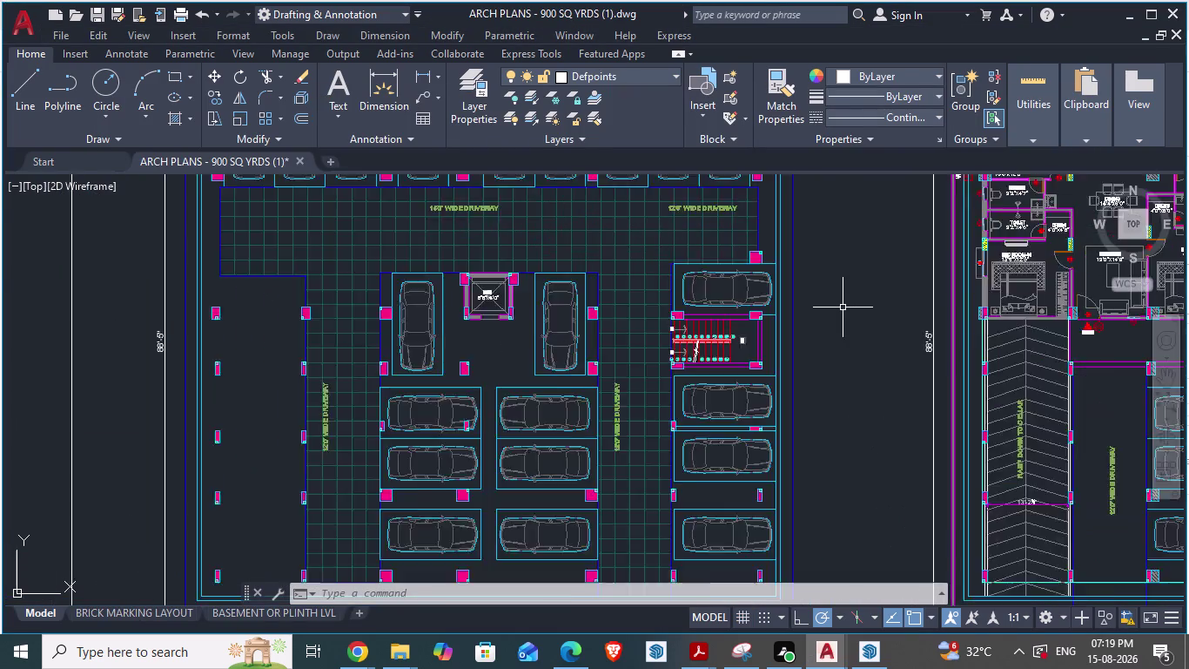
scroll(up, 3)
key(alt+Tab)
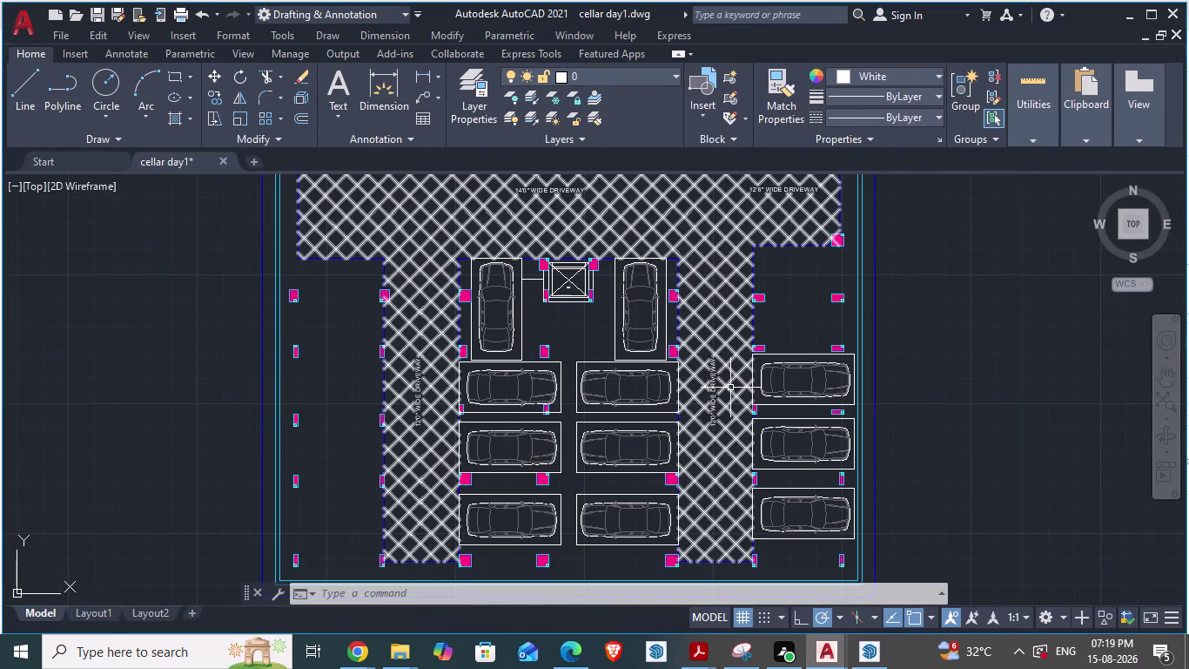
Start another car paste in the cellar plan, then cancel it.
key(space)
scroll(up, 3)
scroll(down, 3)
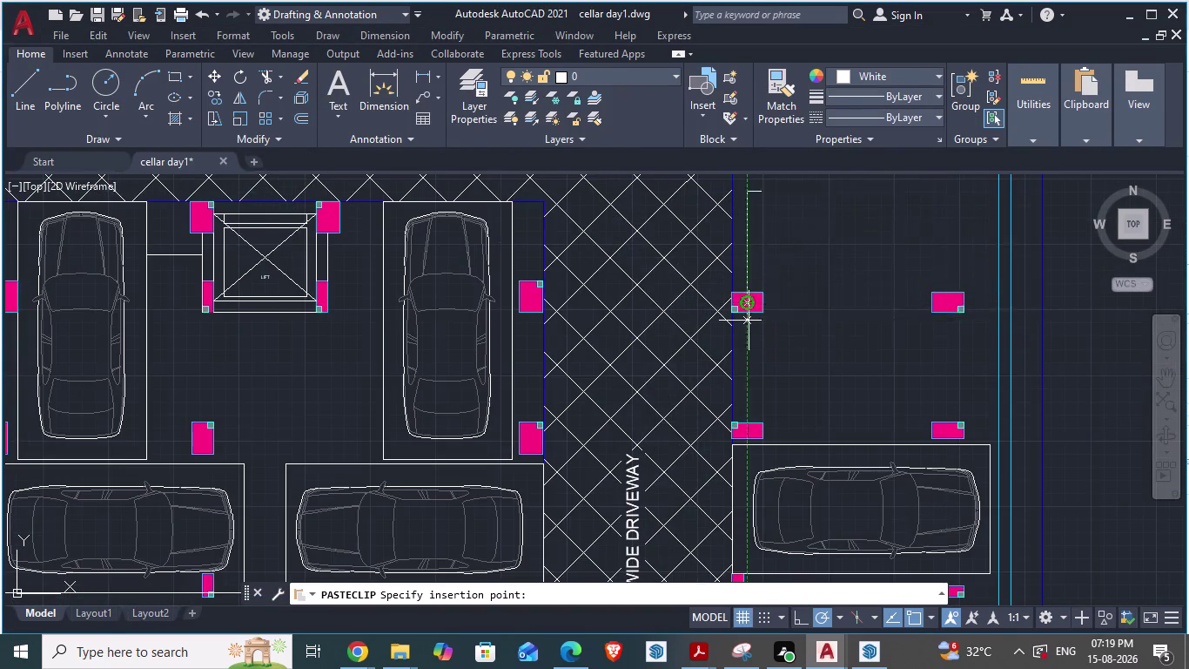
scroll(down, 3)
scroll(up, 3)
scroll(up, 3)
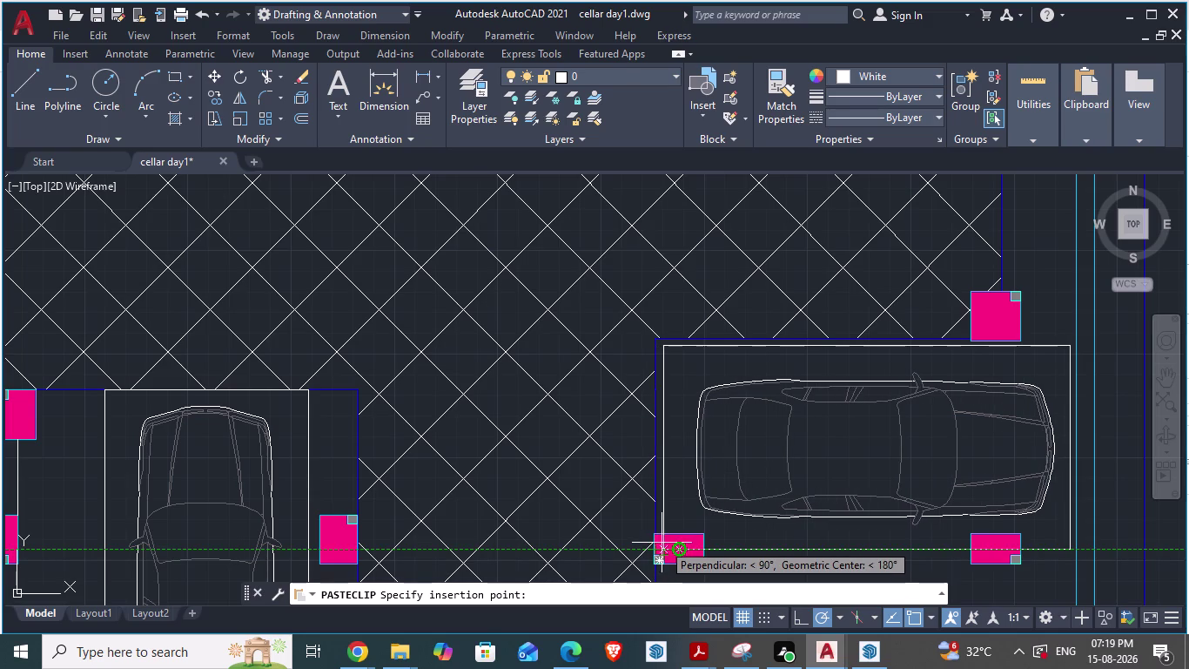
click(662, 543)
key(Escape)
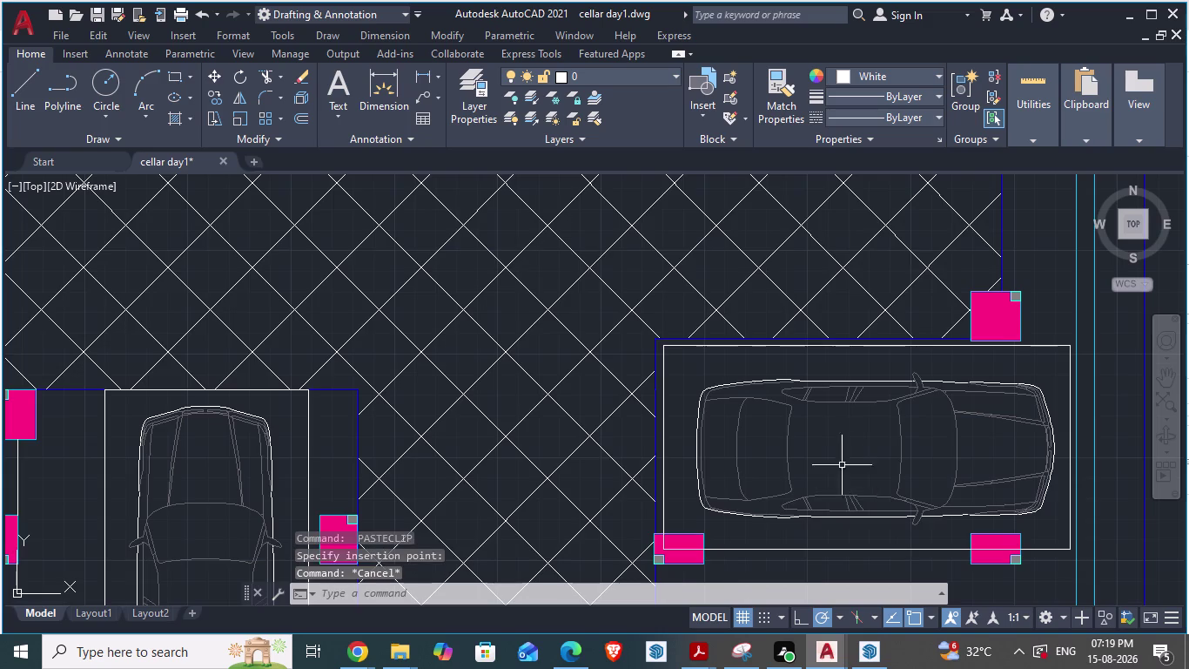
Recheck the reference staircase, then zoom to the cellar plan's empty stair bay.
scroll(down, 3)
scroll(down, 3)
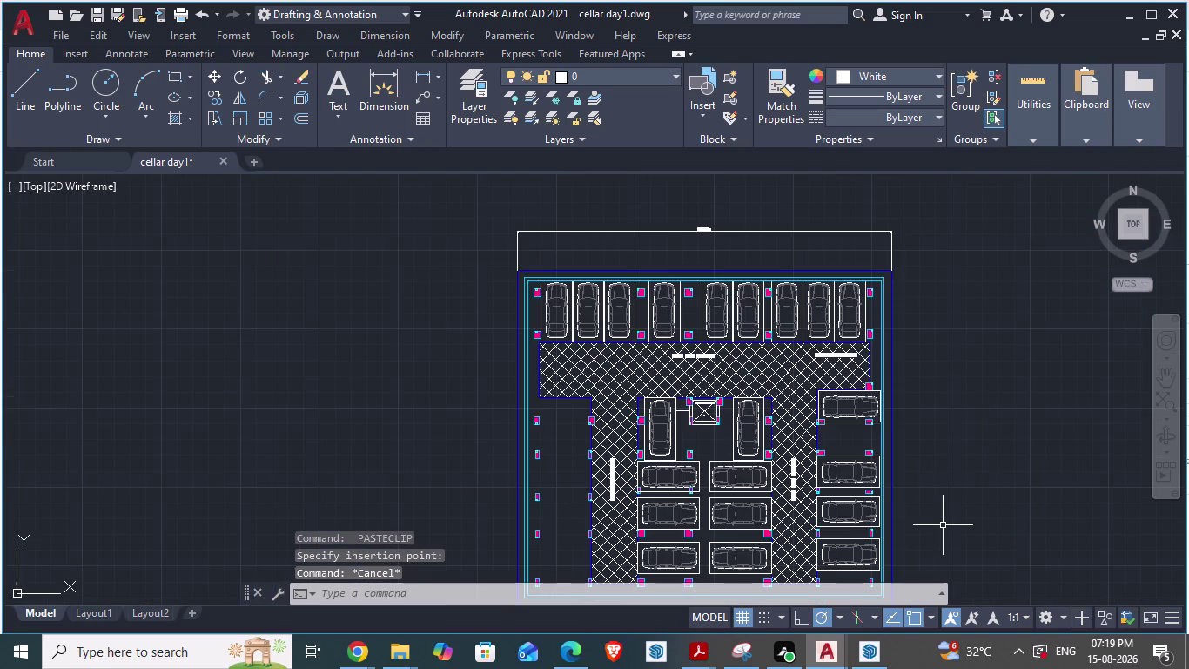
scroll(up, 3)
key(alt+Tab)
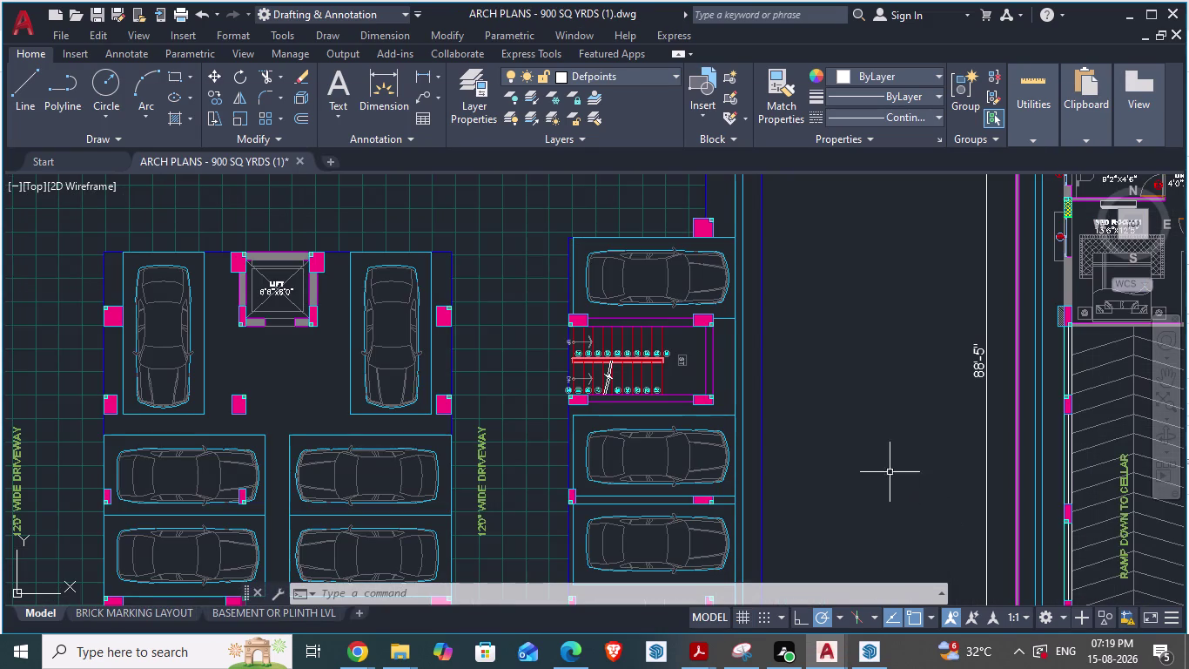
scroll(up, 3)
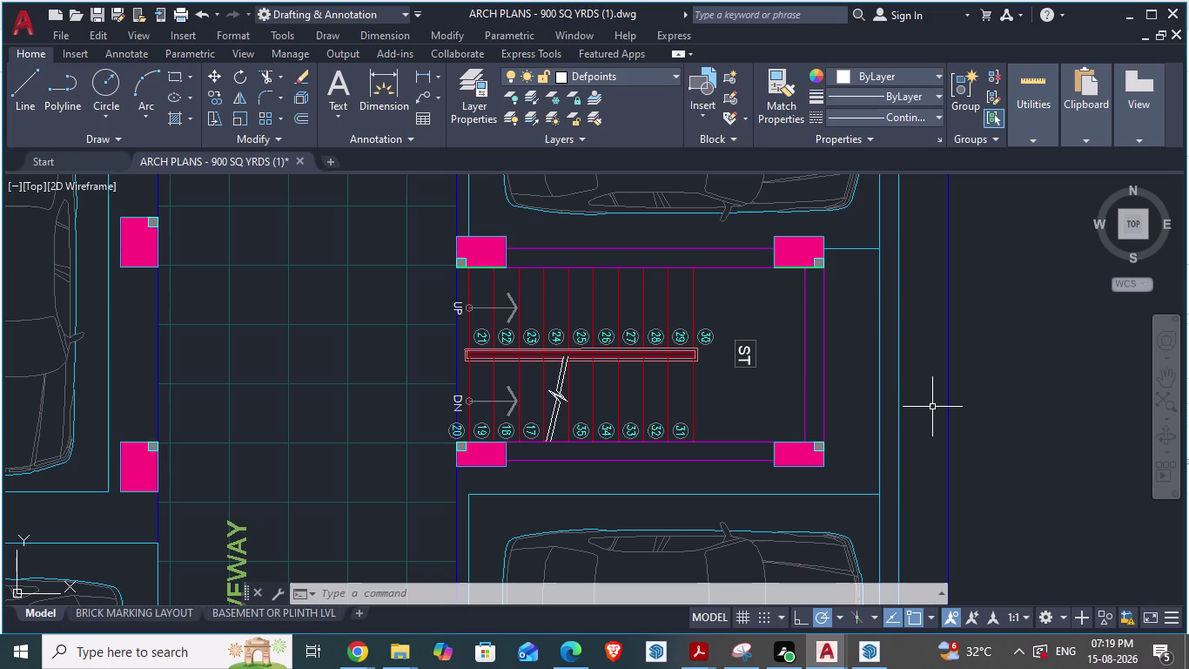
key(alt+Tab)
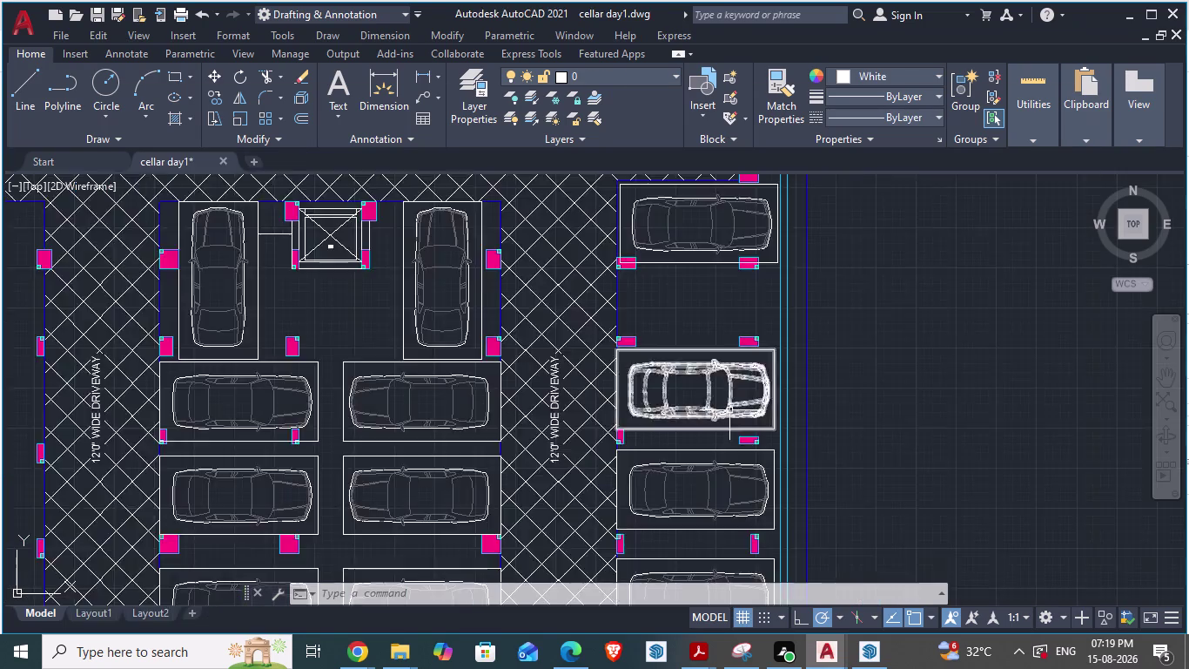
scroll(down, 3)
scroll(up, 3)
scroll(up, 3)
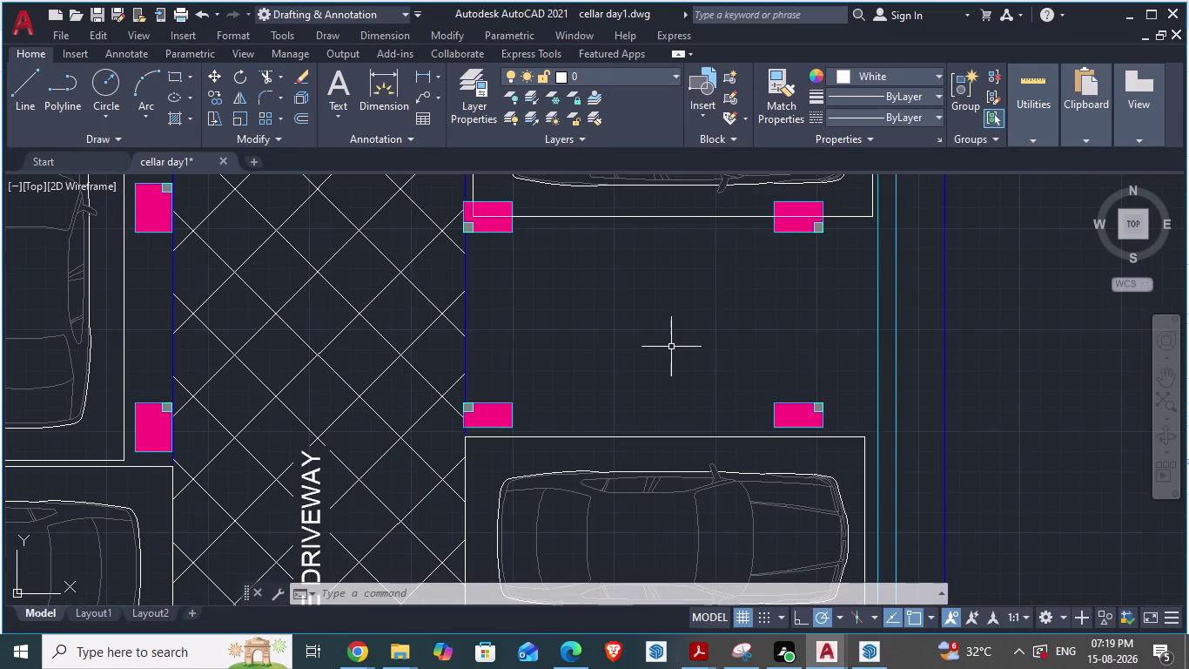
click(671, 347)
key(space)
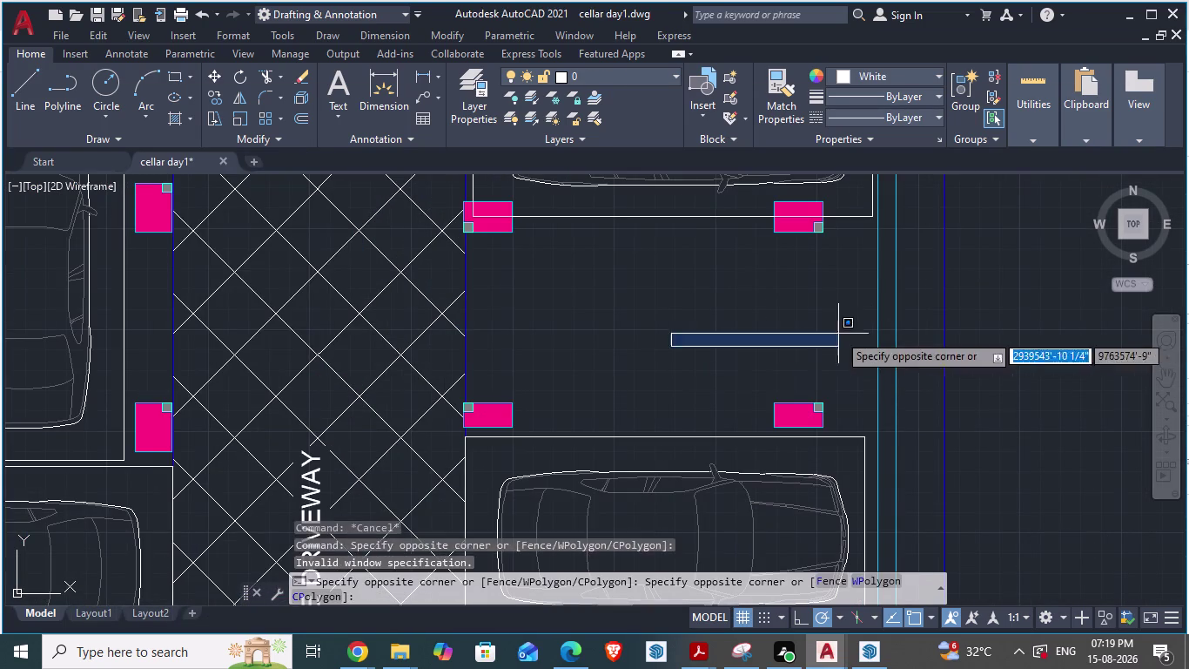
click(777, 348)
key(Escape)
key(Escape)
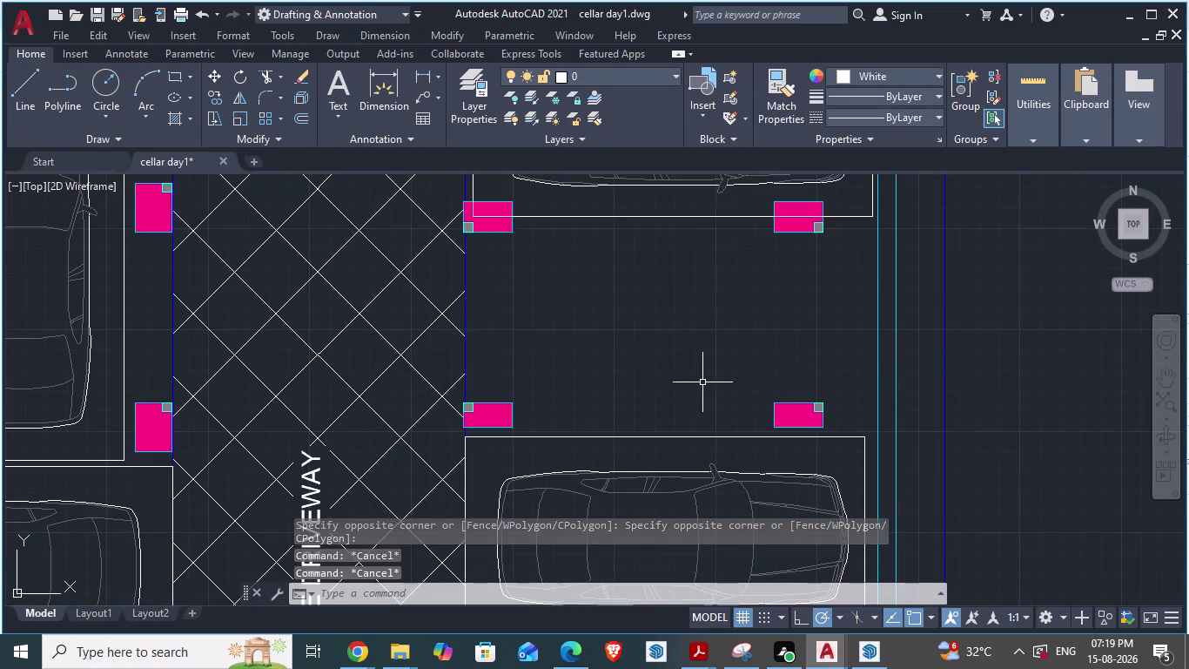
click(702, 382)
scroll(down, 3)
scroll(up, 3)
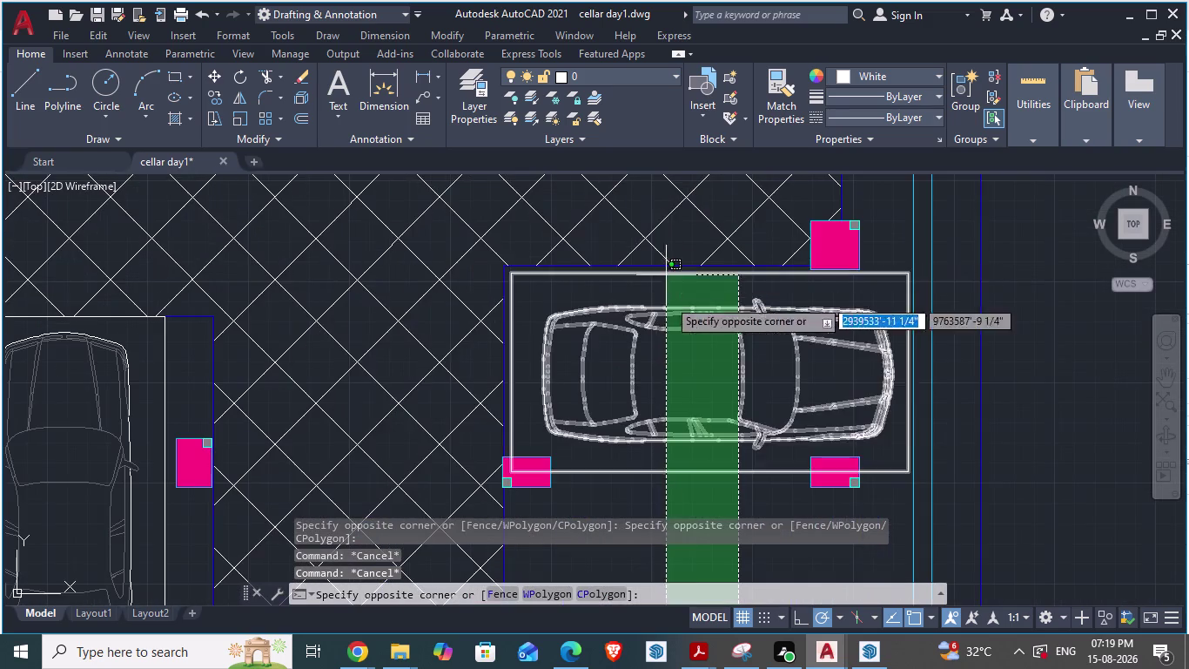
key(Escape)
click(757, 397)
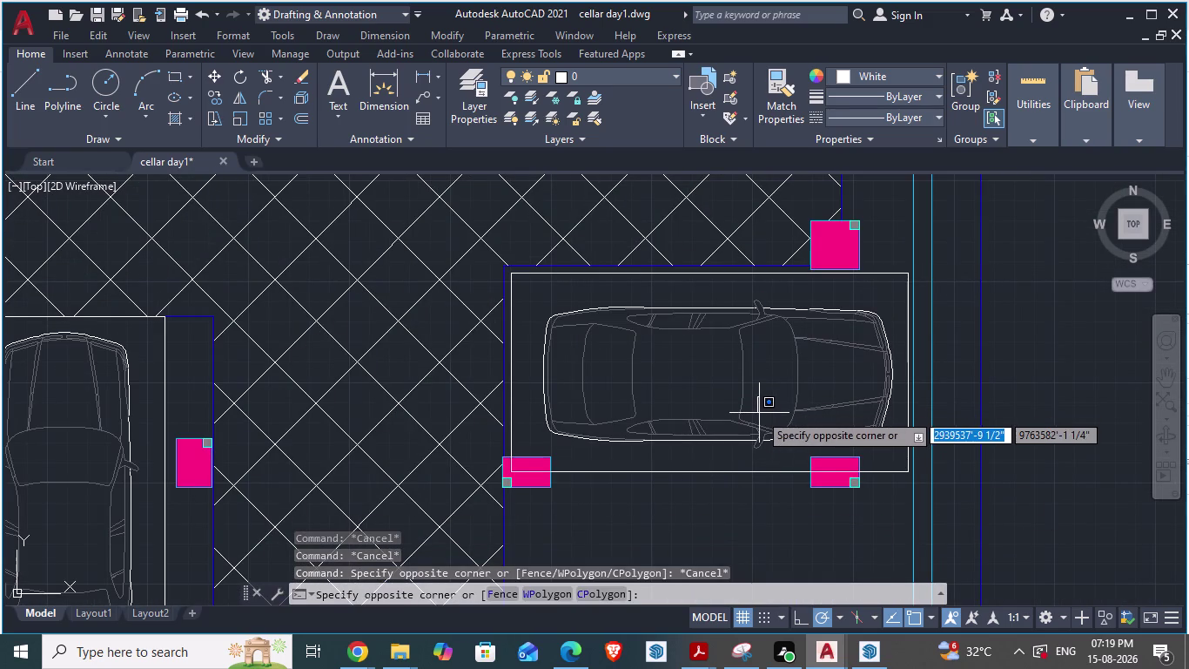
key(Escape)
click(663, 474)
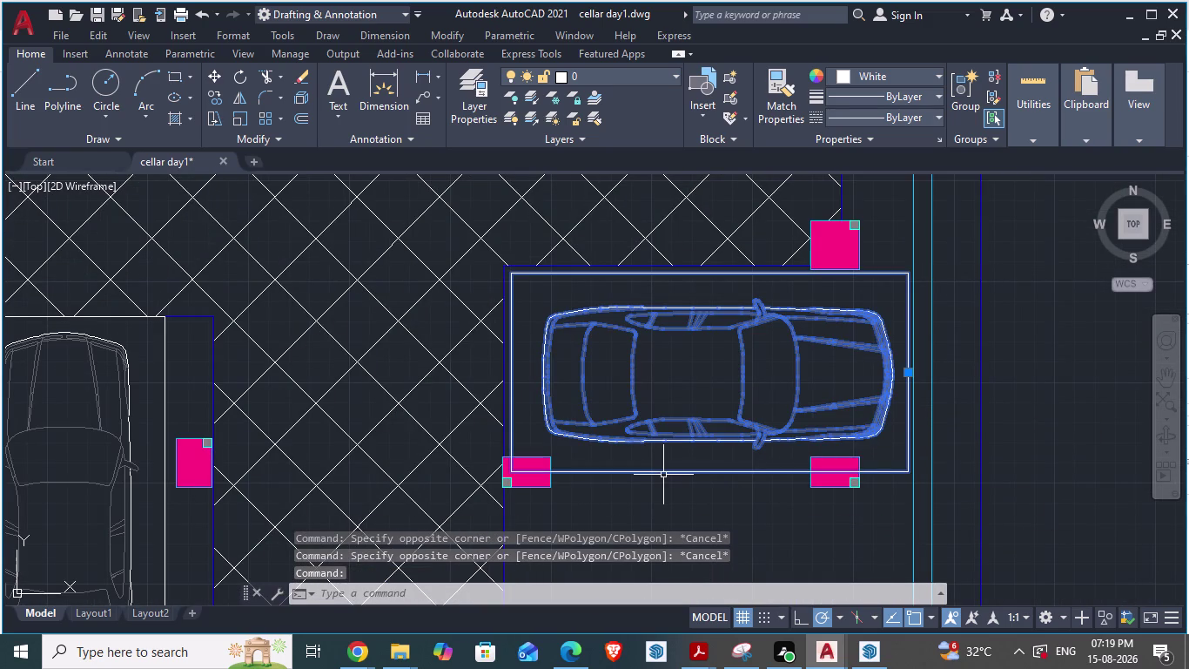
text(SC)
text(A)
text(LE)
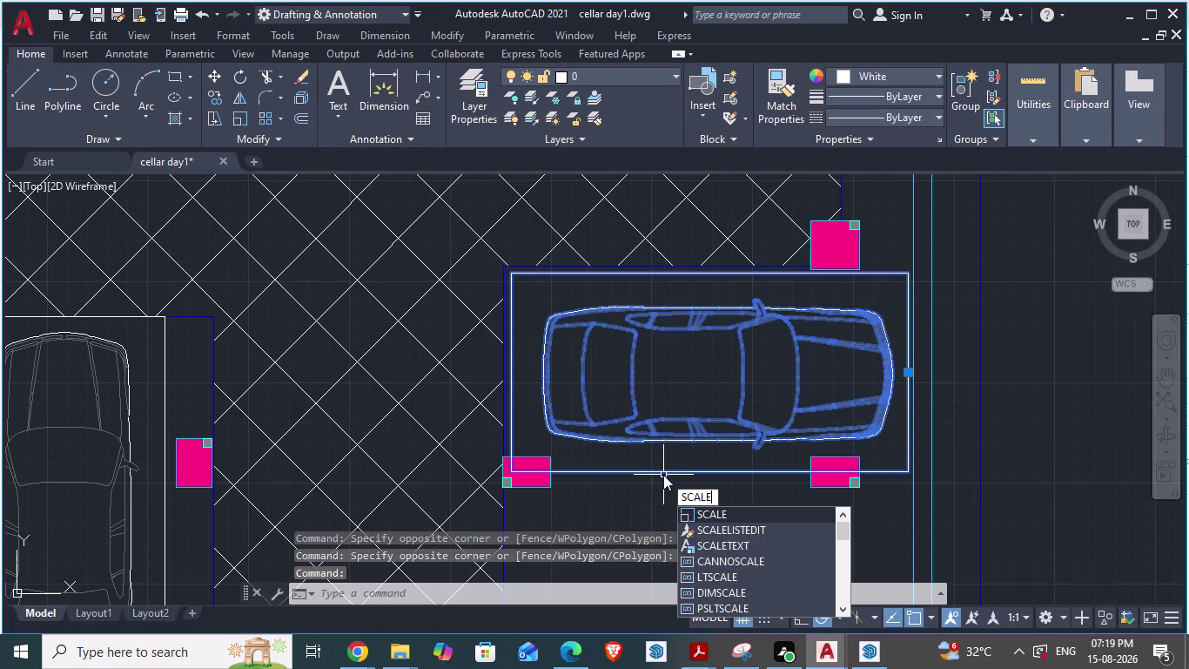
key(Return)
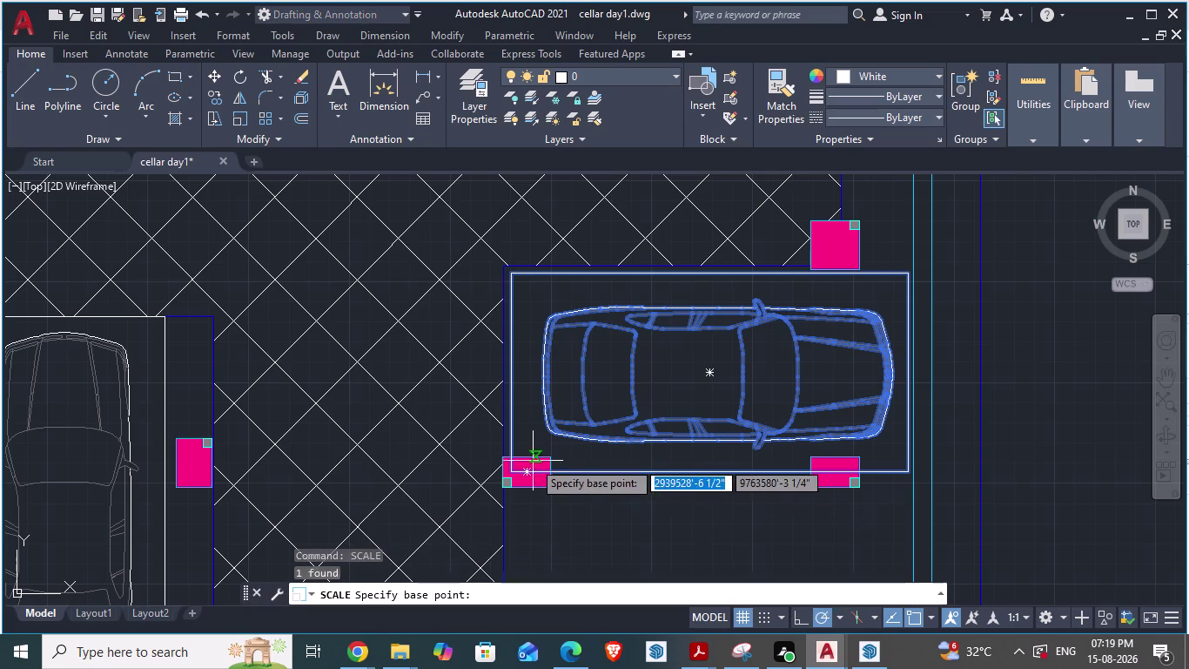
drag(511, 474, 514, 463)
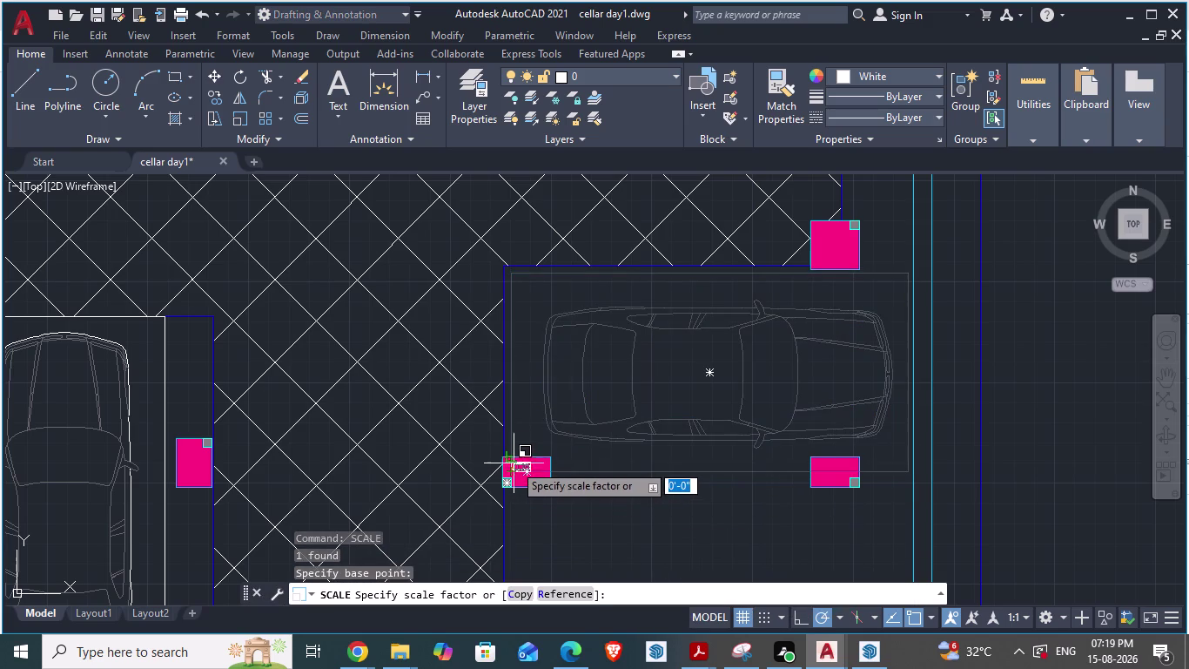
drag(513, 463, 512, 444)
key(Escape)
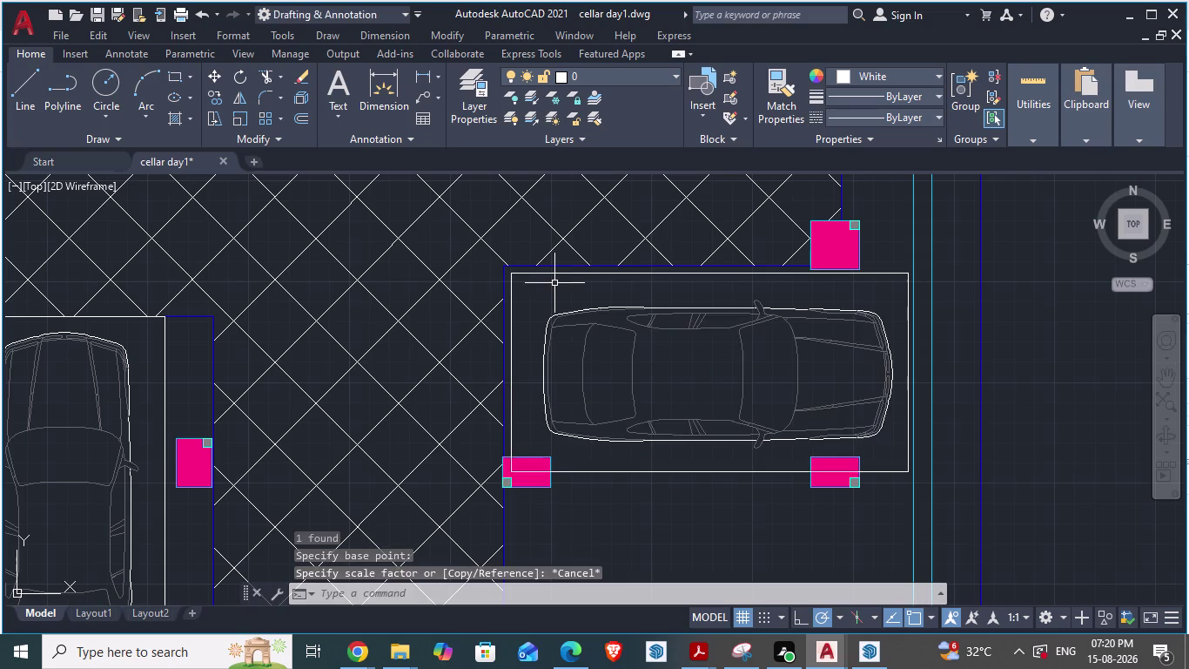
click(553, 273)
text(SC)
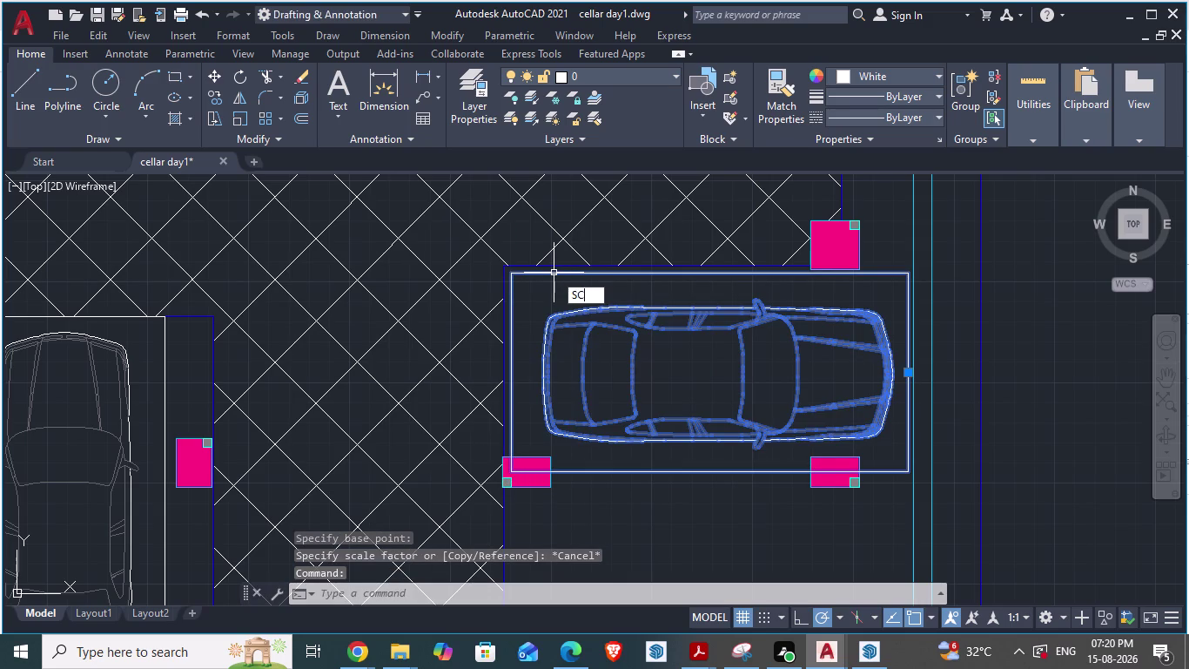
text(A)
key(Return)
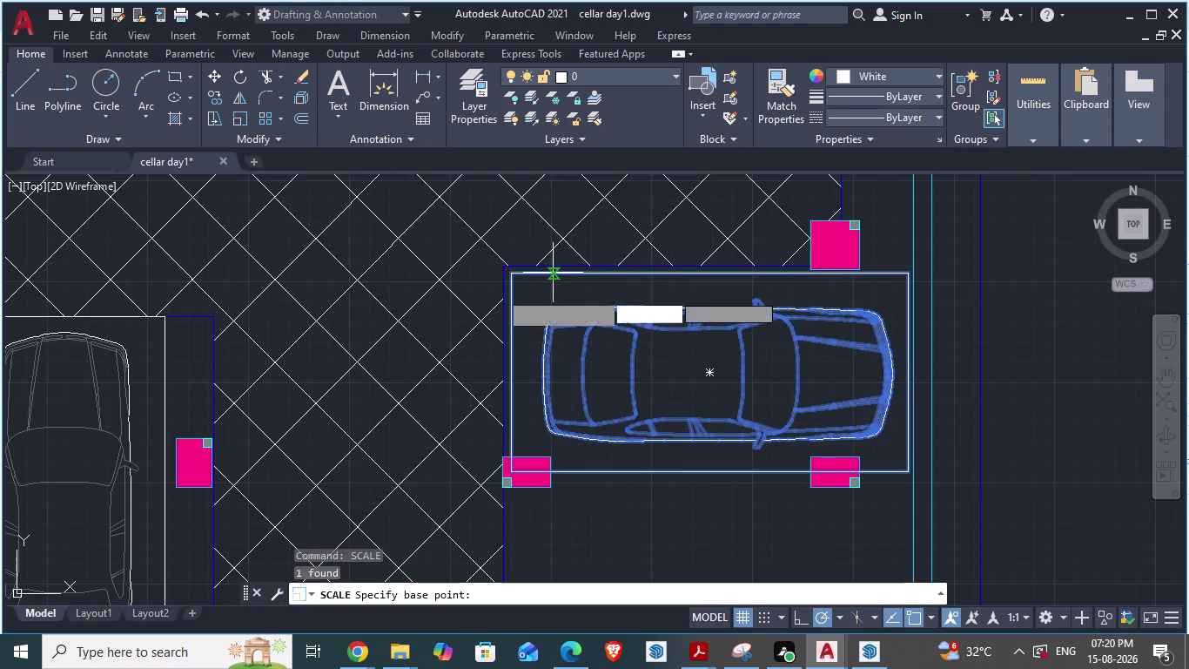
drag(518, 275, 523, 278)
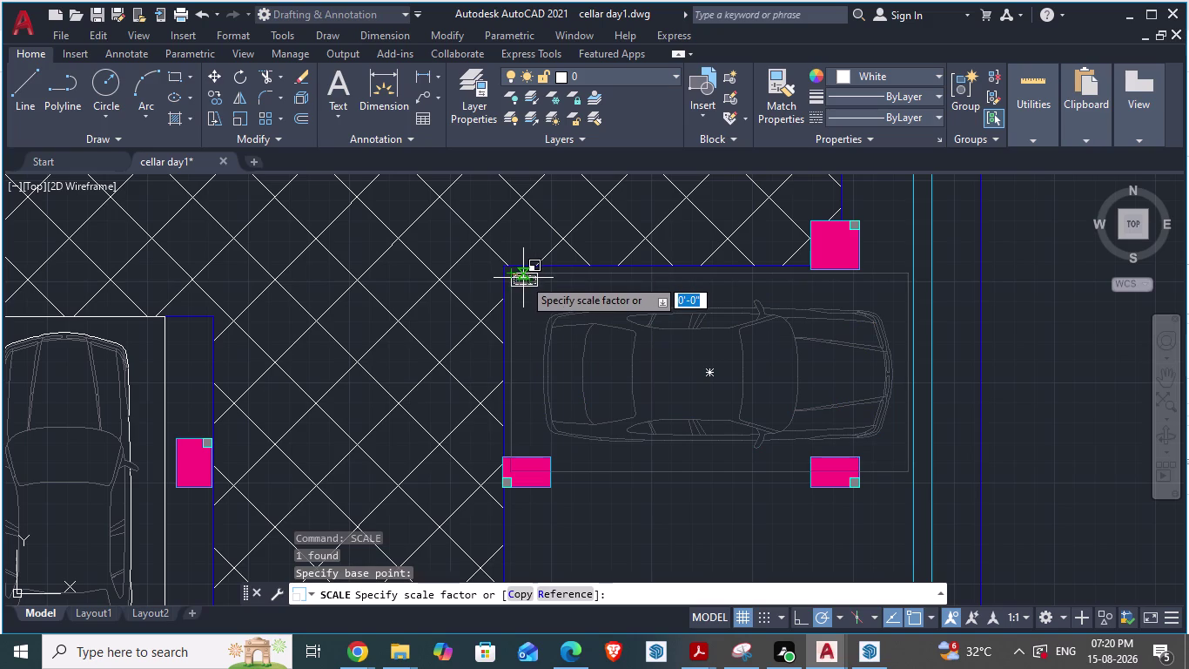
drag(523, 277, 564, 313)
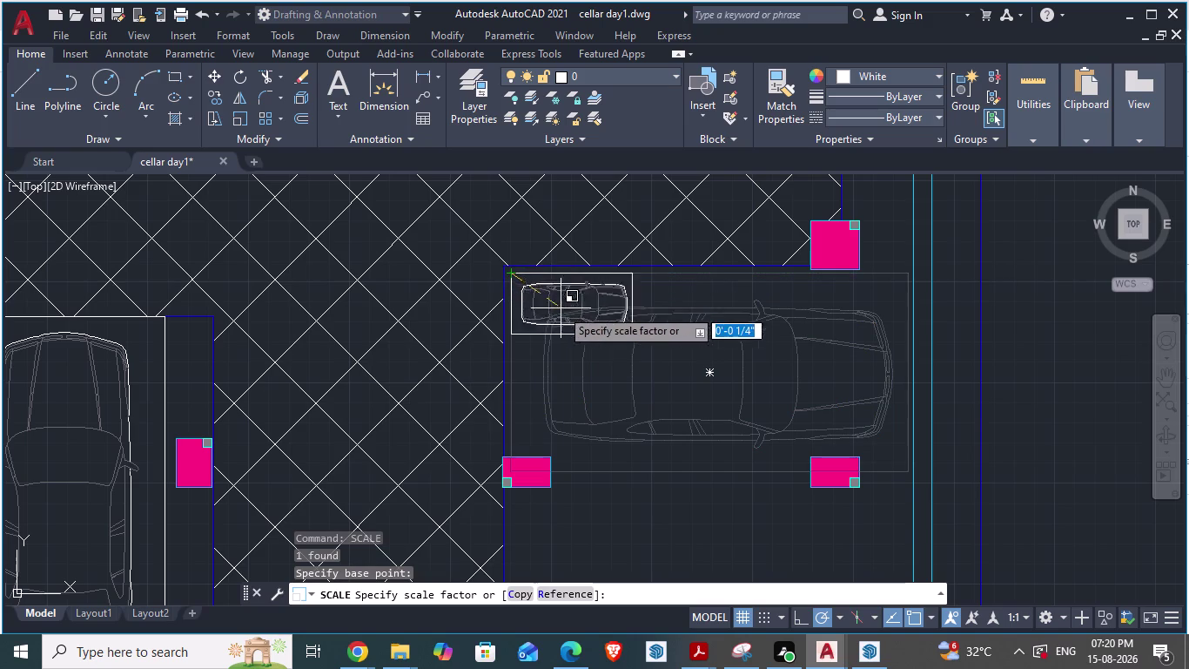
drag(564, 313, 670, 350)
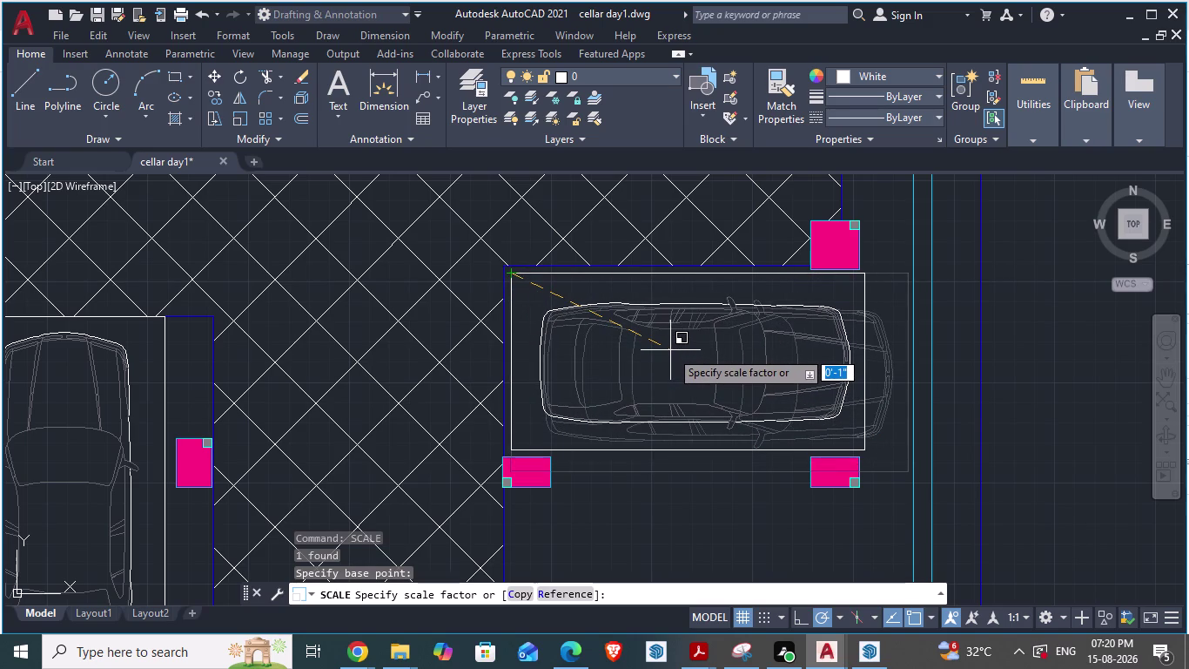
drag(671, 350, 673, 348)
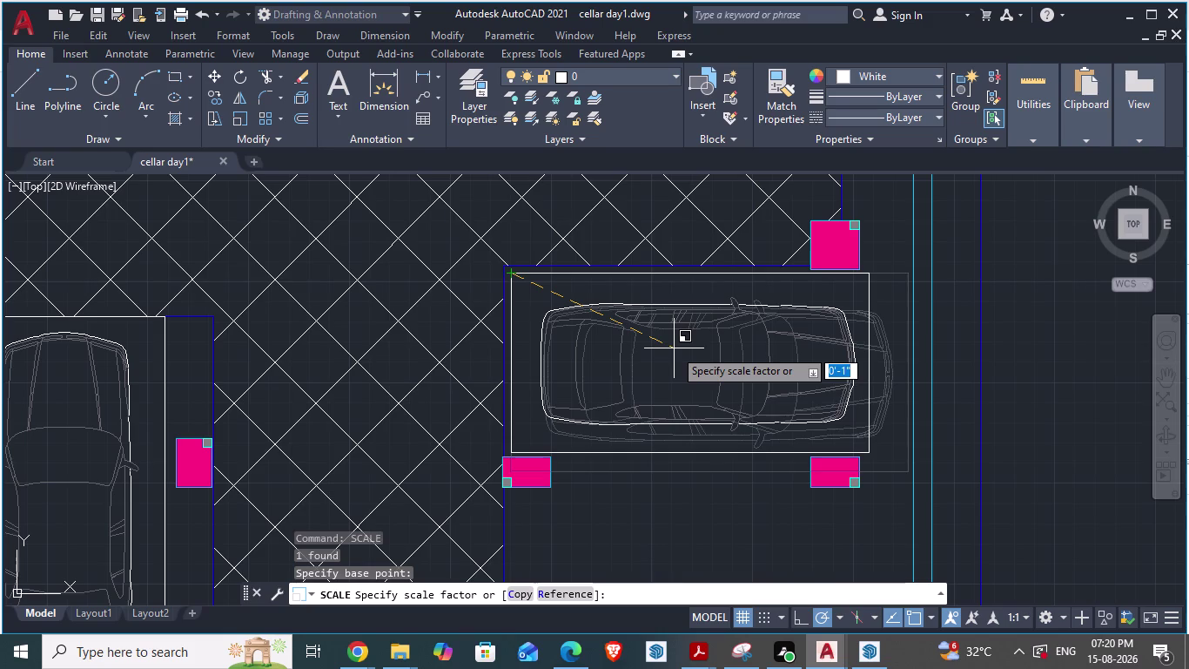
drag(674, 348, 672, 348)
click(672, 348)
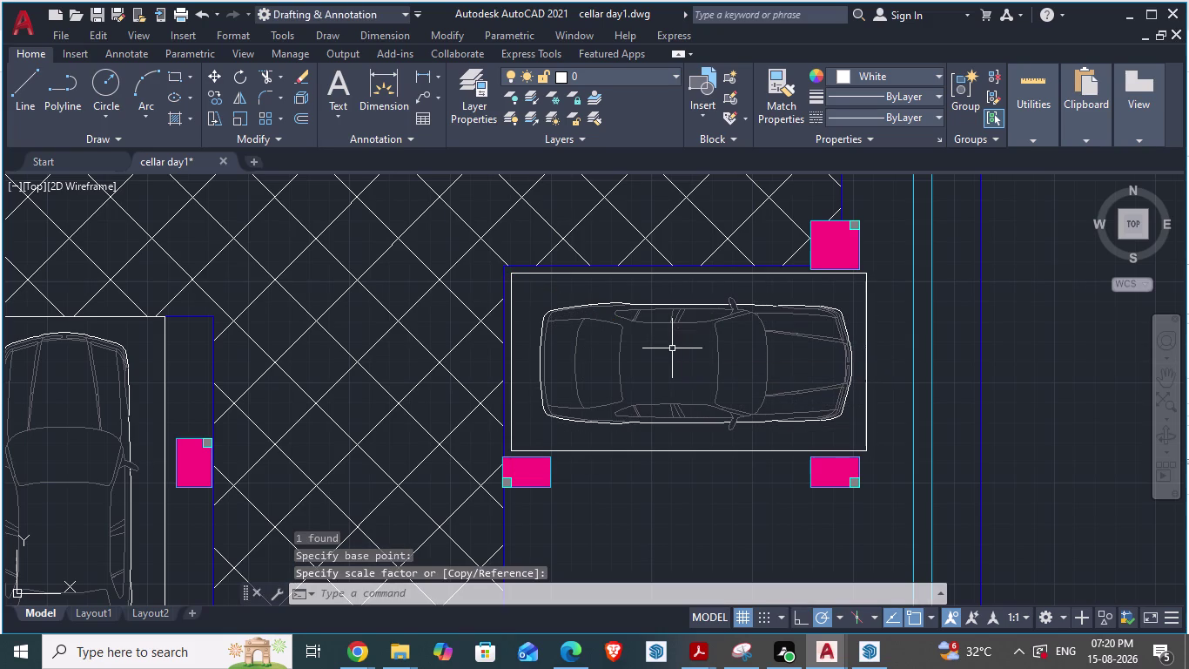
scroll(down, 3)
scroll(up, 3)
key(Escape)
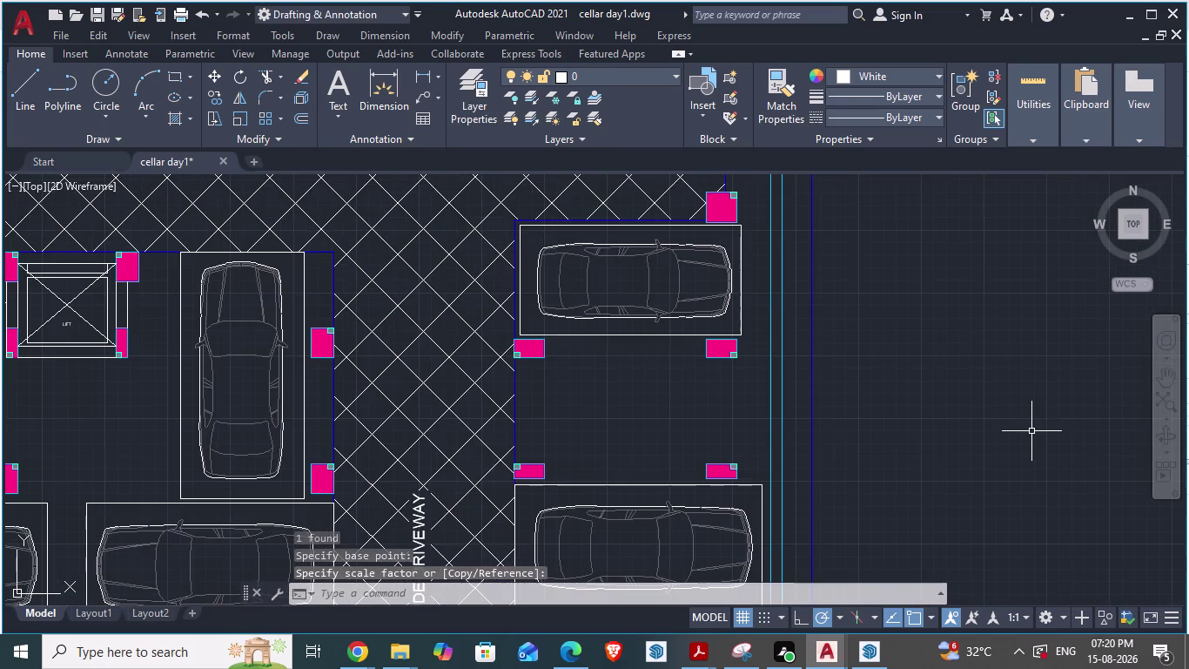
scroll(up, 3)
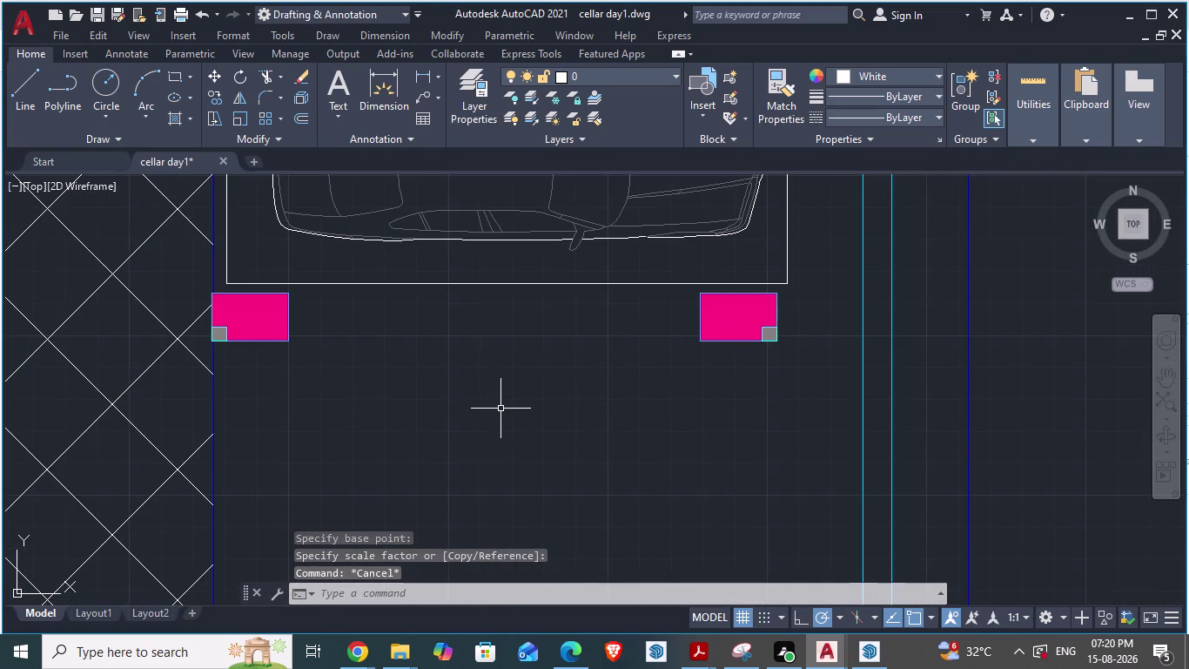
Draw a line from the top column's corner to the opposite column's corner.
key(l)
key(Return)
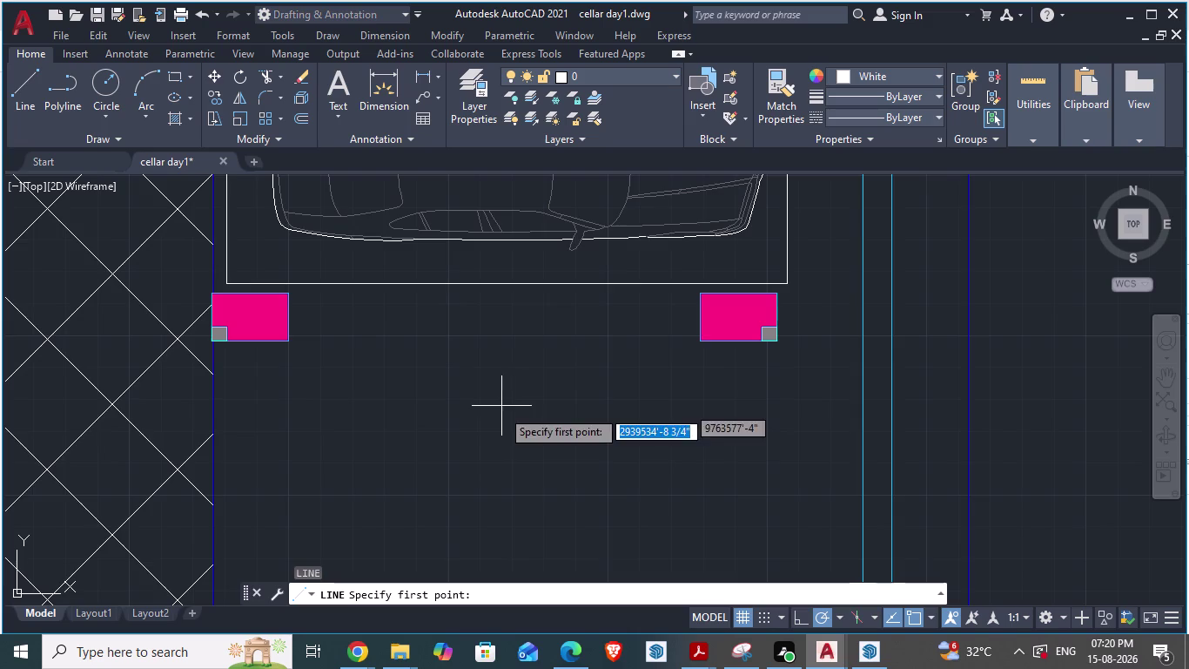
scroll(up, 3)
click(244, 268)
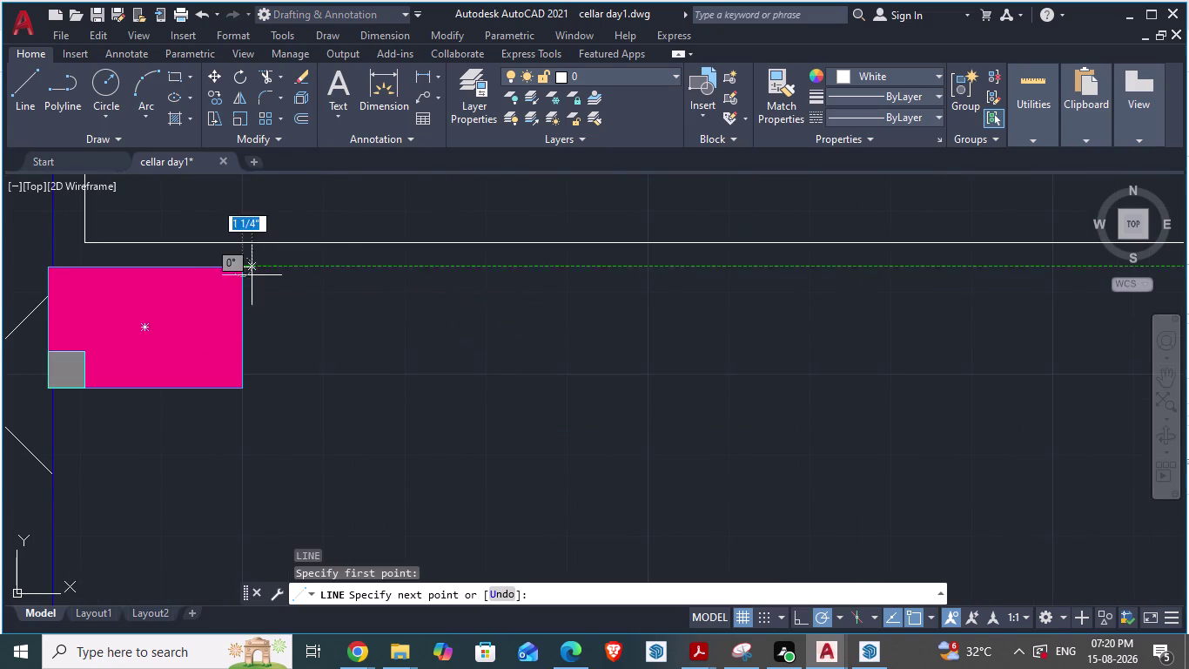
scroll(down, 3)
scroll(up, 3)
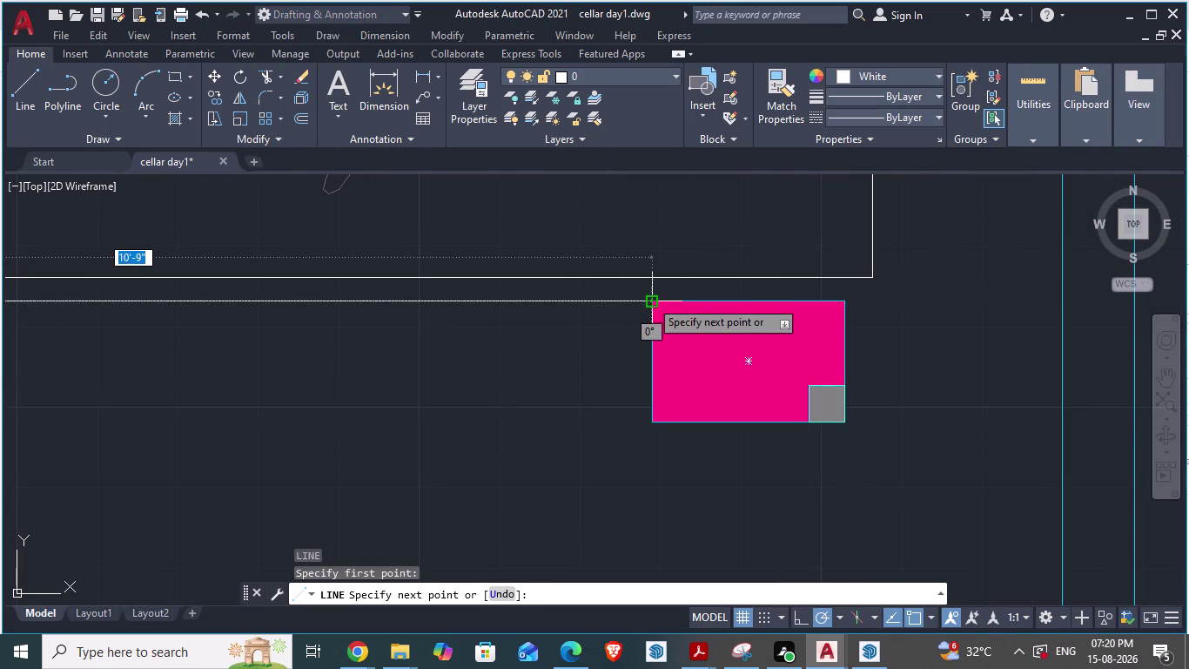
click(650, 300)
key(Escape)
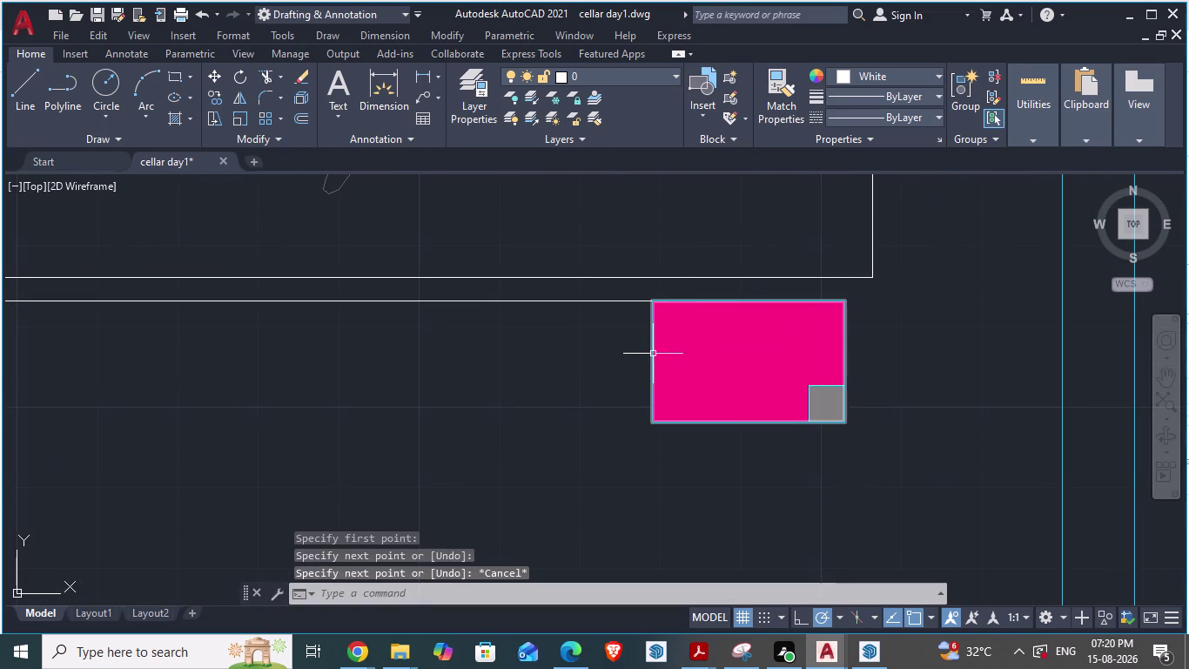
Draw a line between the left and right columns' bottom corners.
key(l)
key(Return)
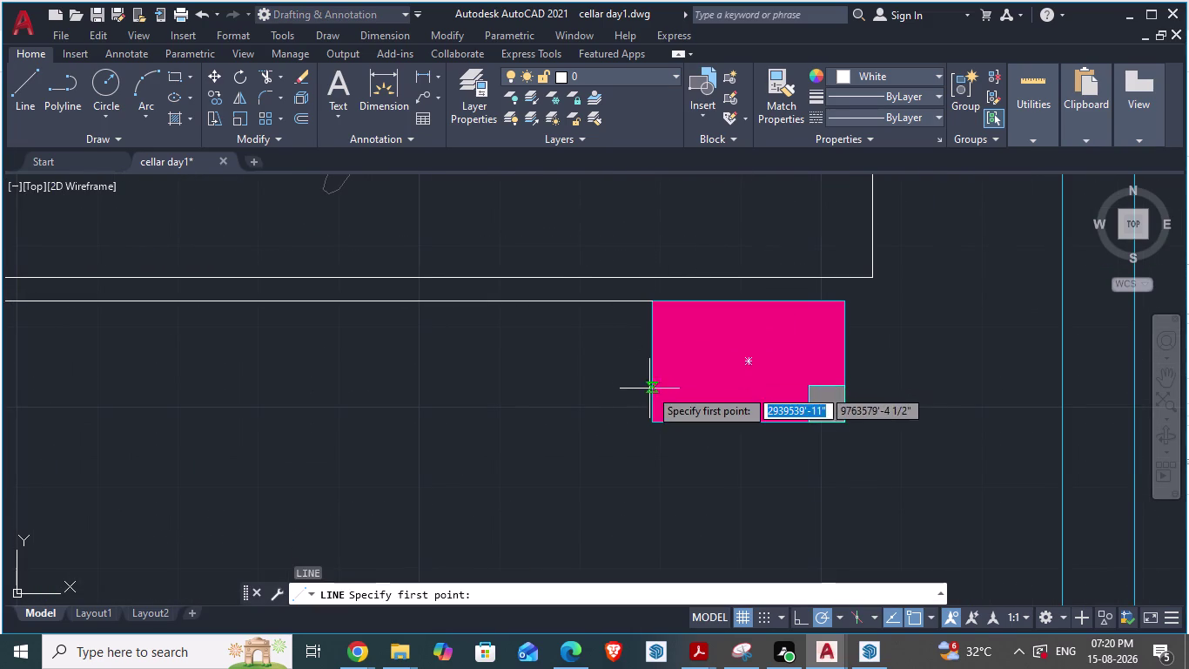
scroll(down, 3)
scroll(down, 3)
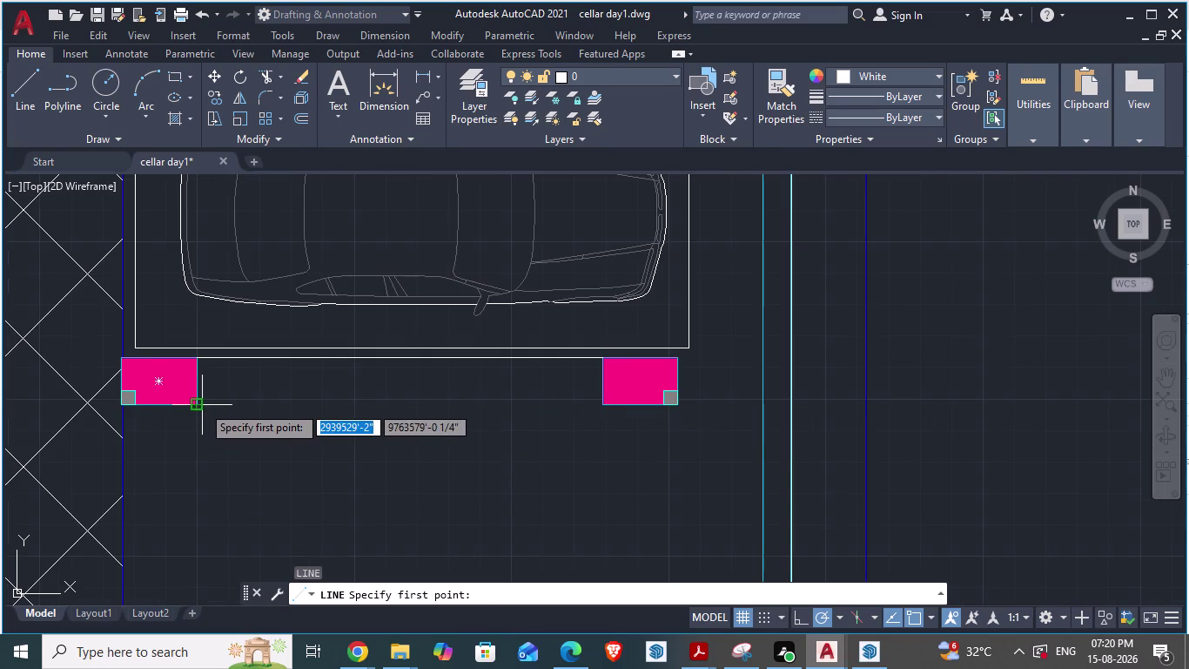
click(202, 405)
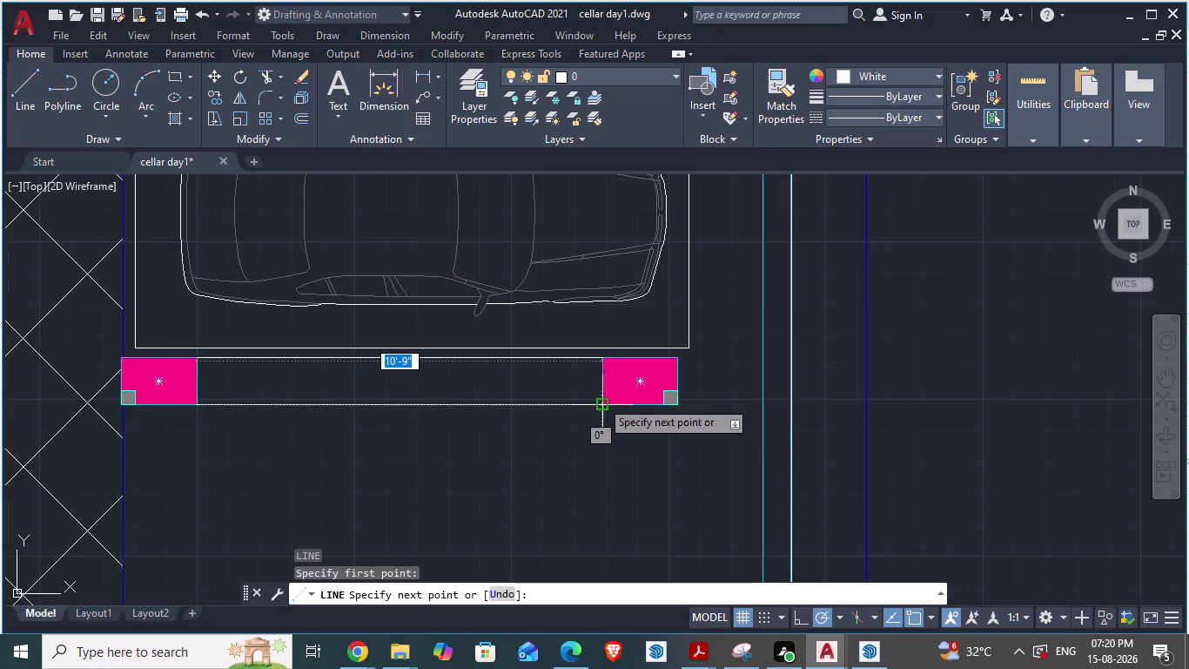
click(602, 399)
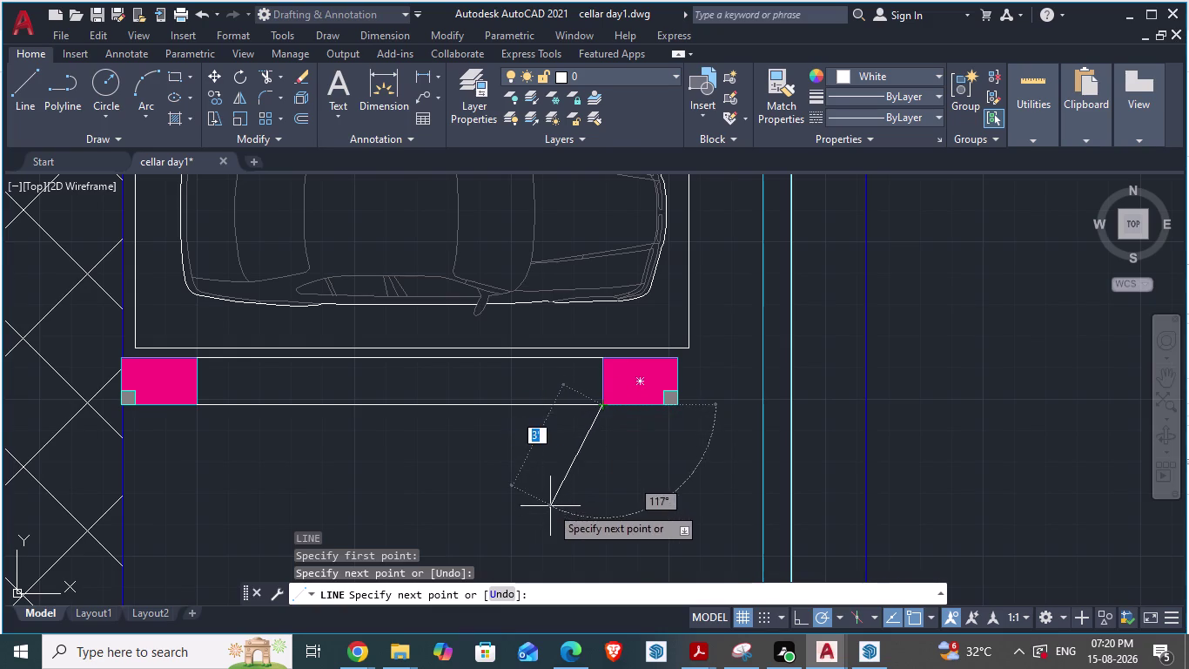
key(Escape)
scroll(down, 3)
scroll(up, 3)
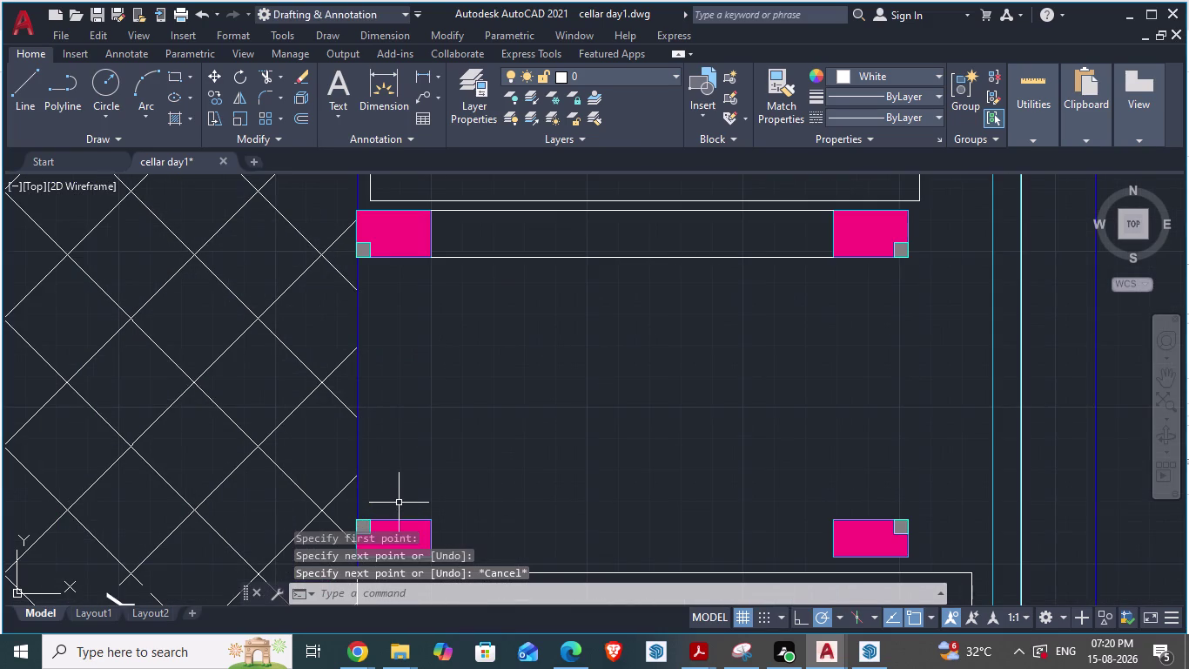
Draw the handrail down, across and up from the top-left to top-right column.
key(l)
key(Return)
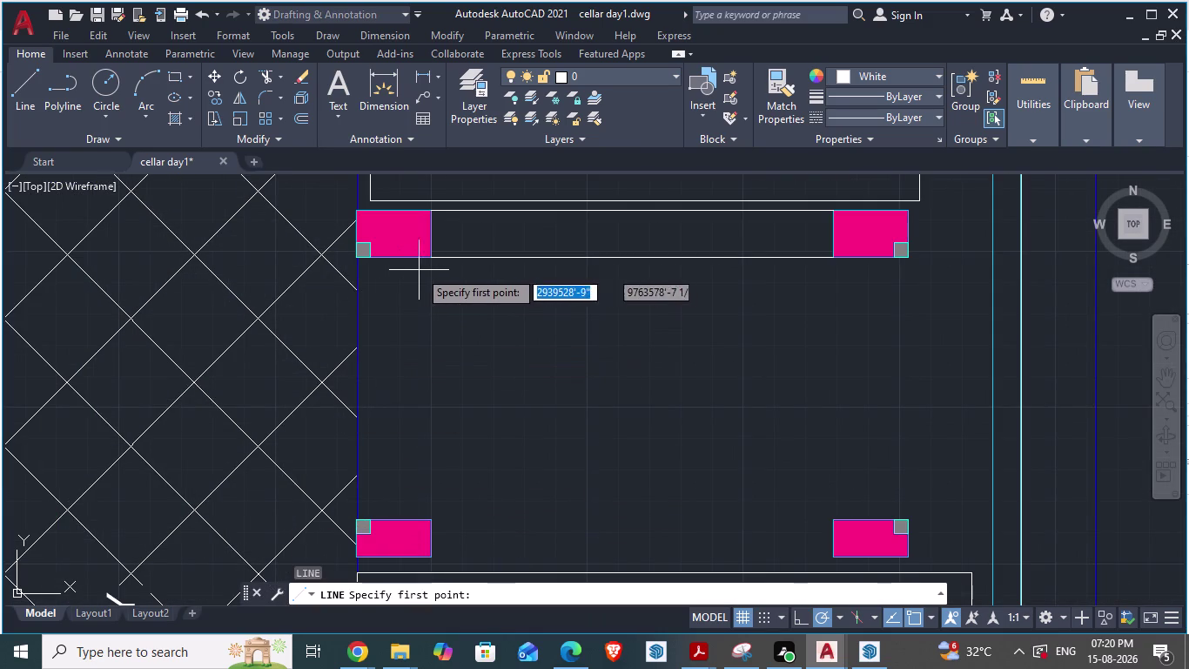
click(433, 258)
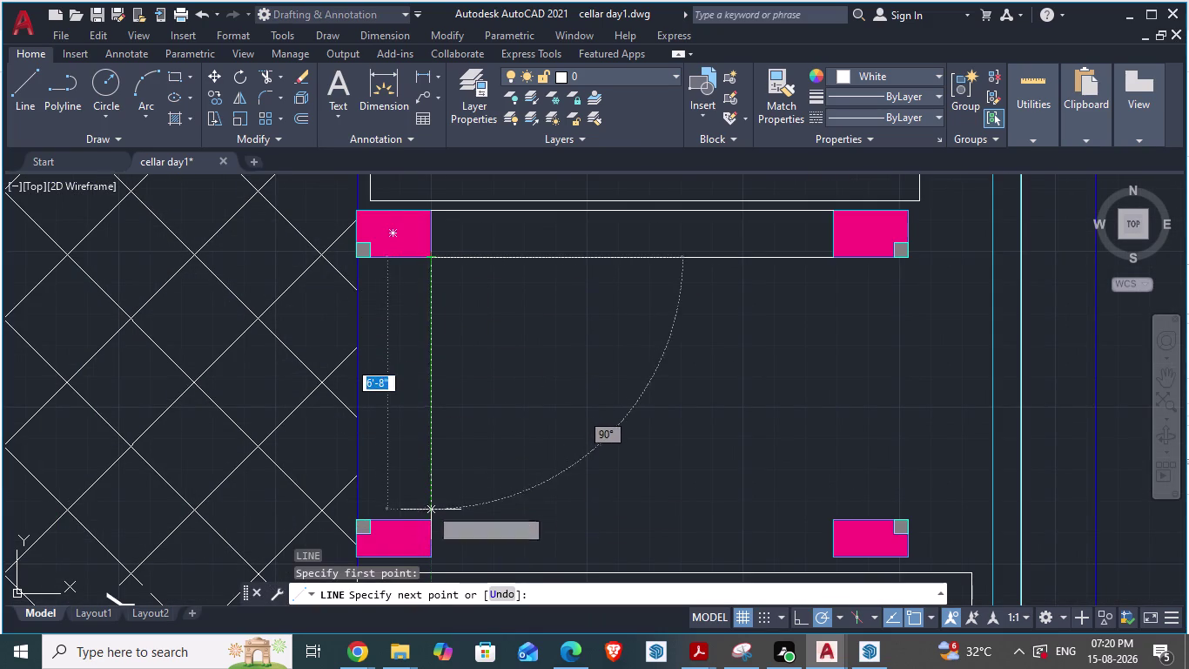
click(430, 517)
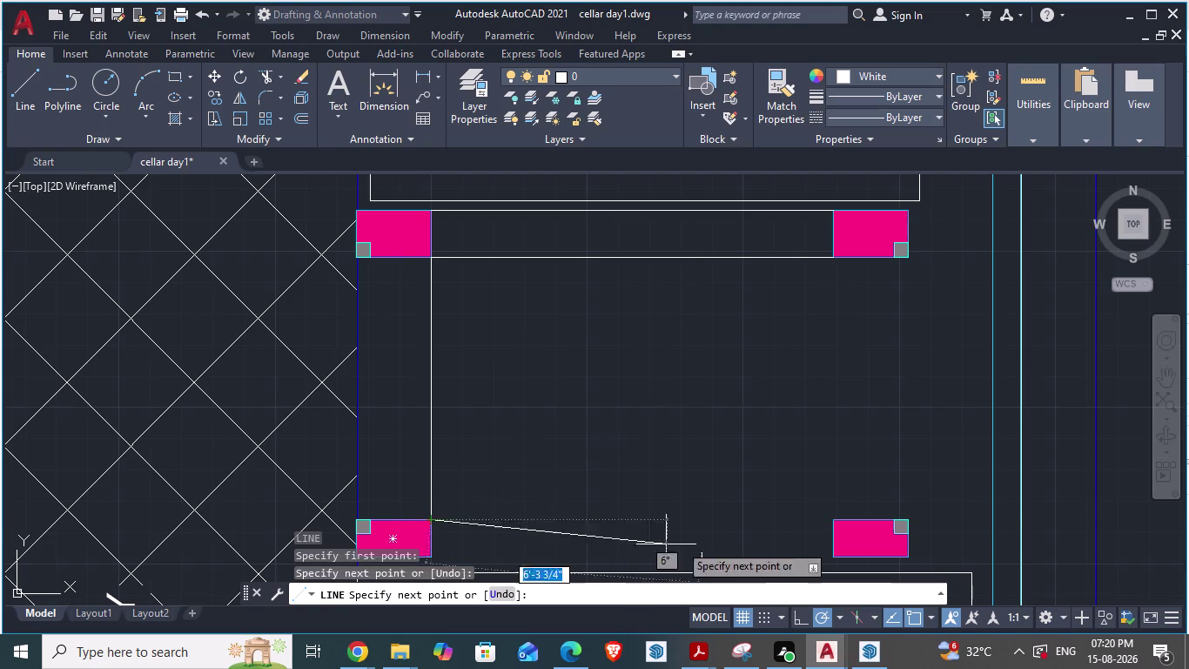
click(832, 523)
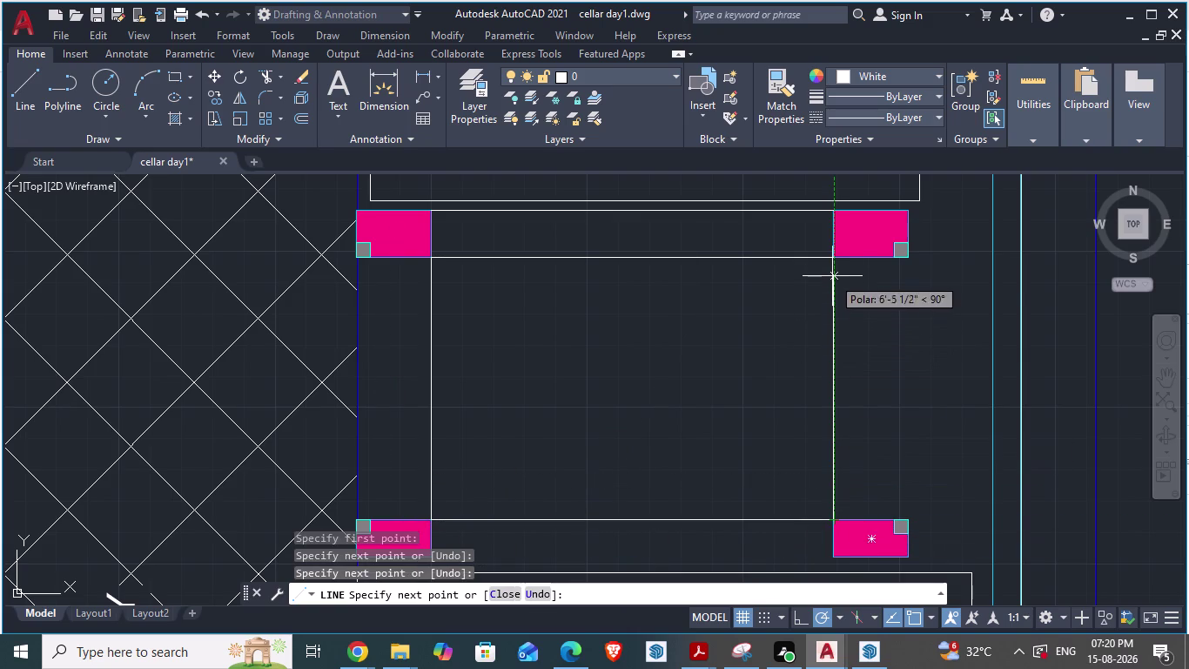
click(833, 260)
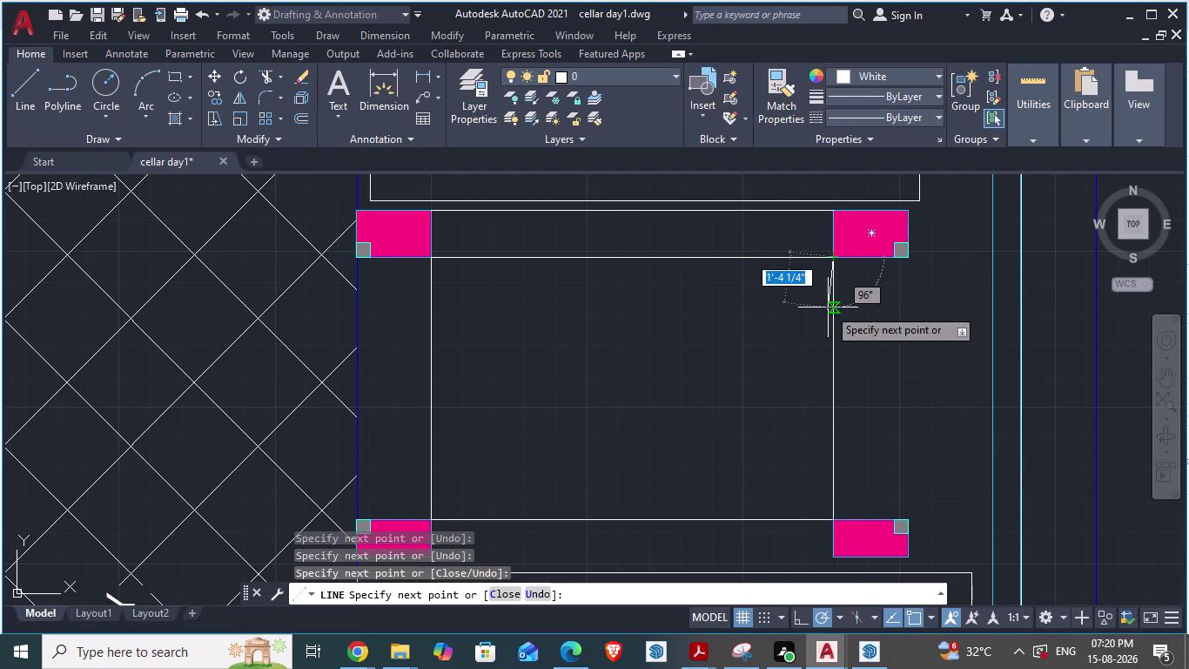
key(Escape)
Start an extra line below the lower columns, cancel it, and switch to ARCH PLANS.
key(l)
key(Return)
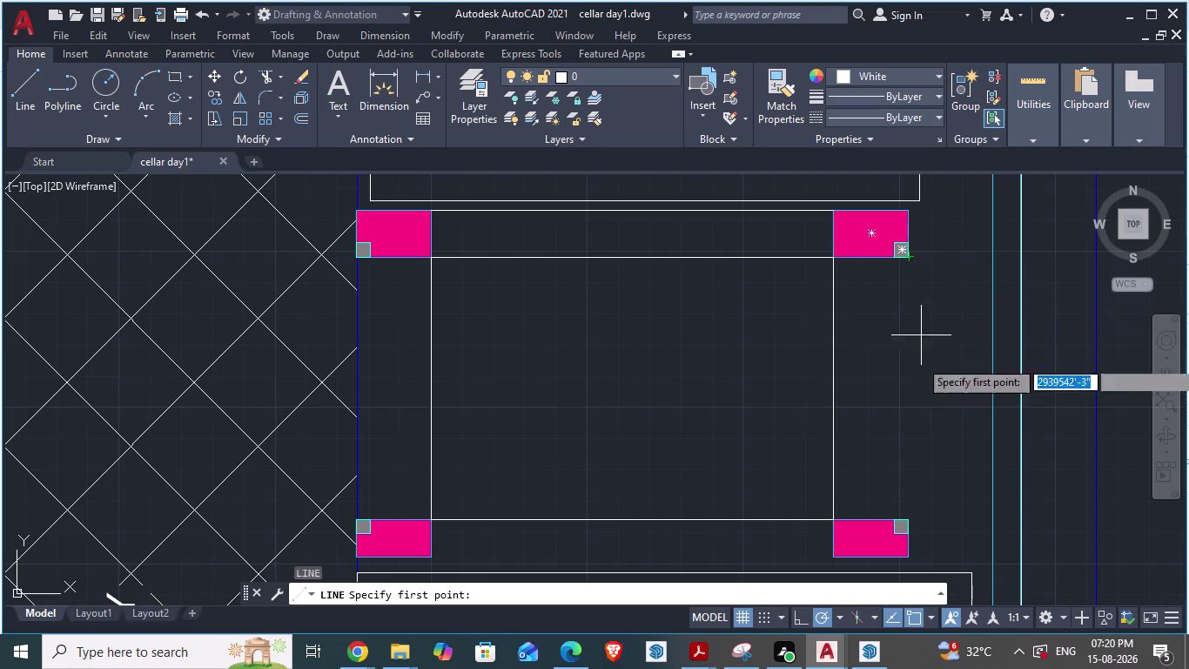
click(835, 555)
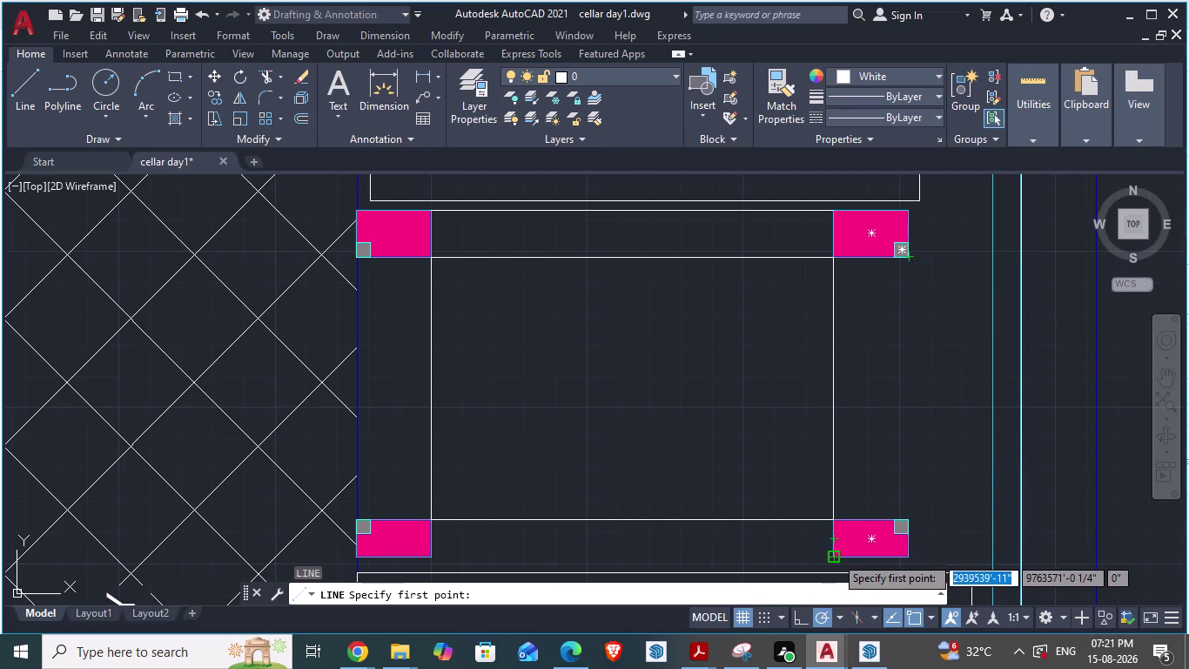
click(430, 560)
key(Escape)
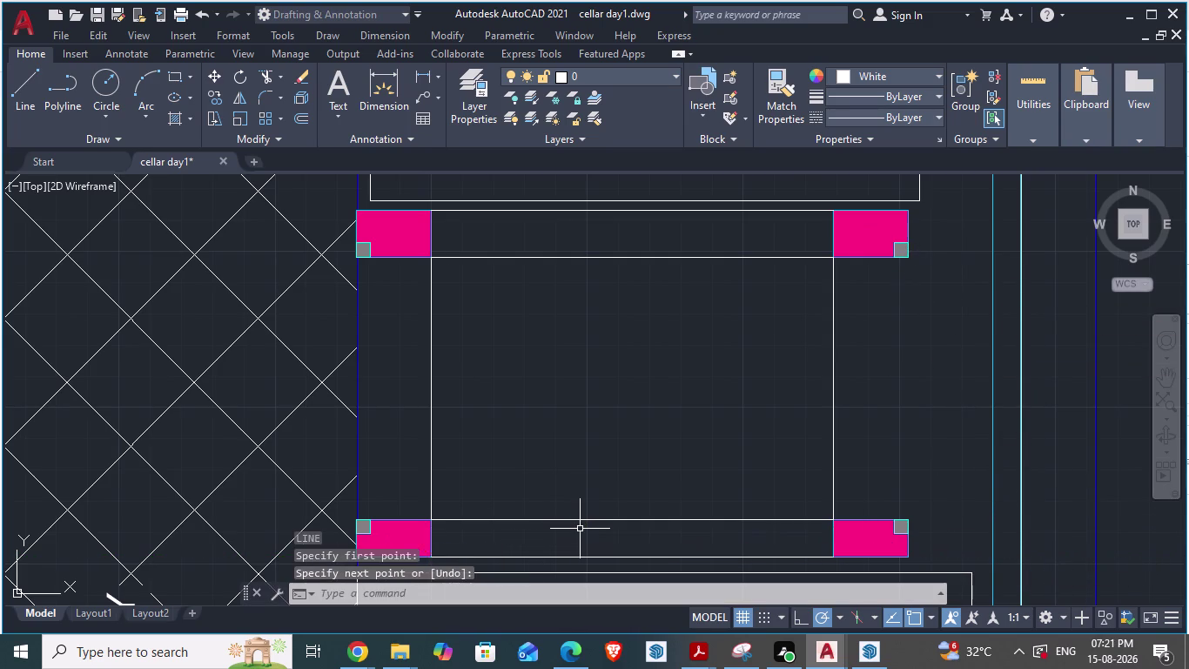
key(alt+Tab)
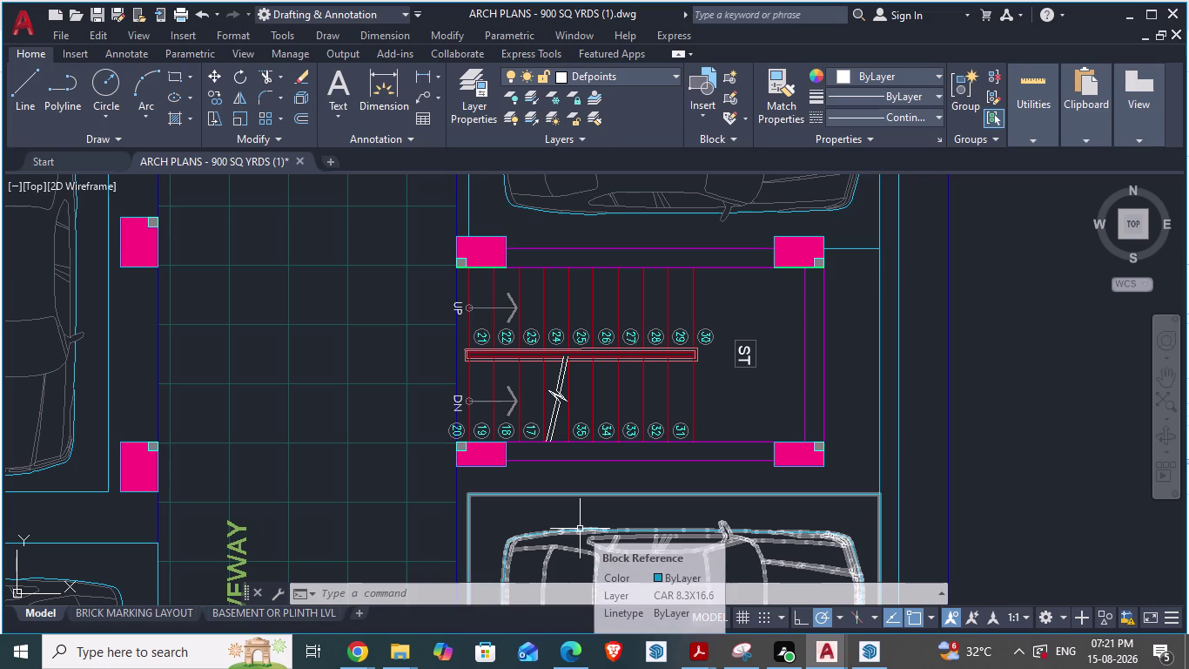
Probe the ARCH PLANS handrail spacing with an aligned dimension, cancel it, and return to cellar day1.
key(alt+Tab)
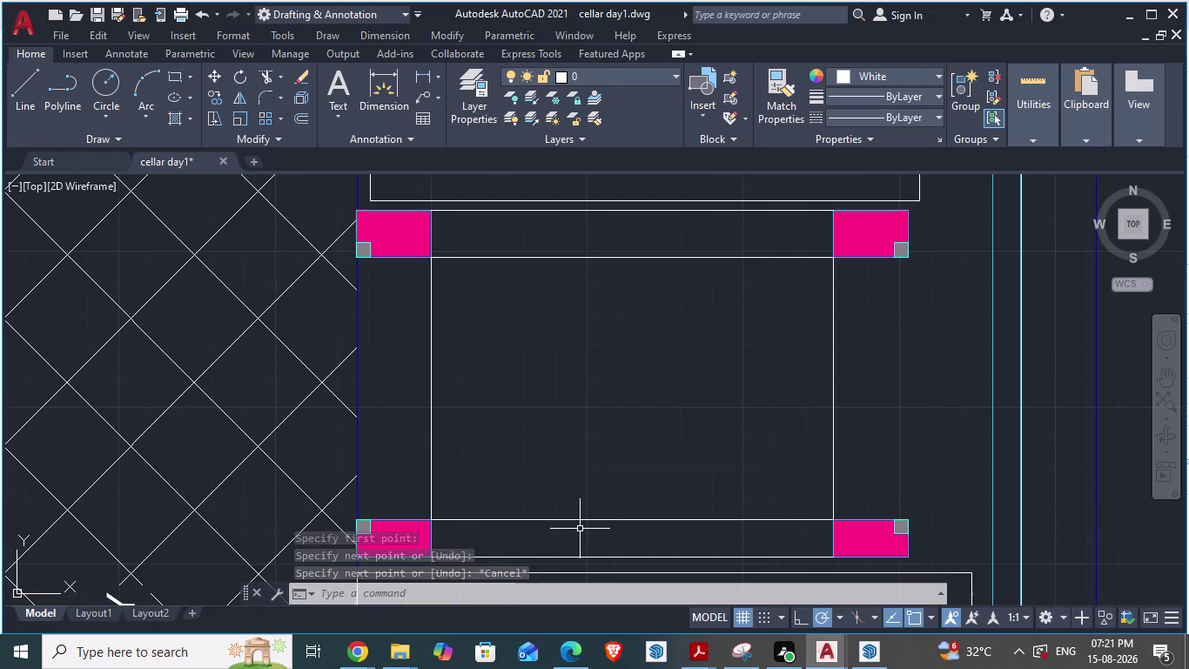
key(alt+Tab)
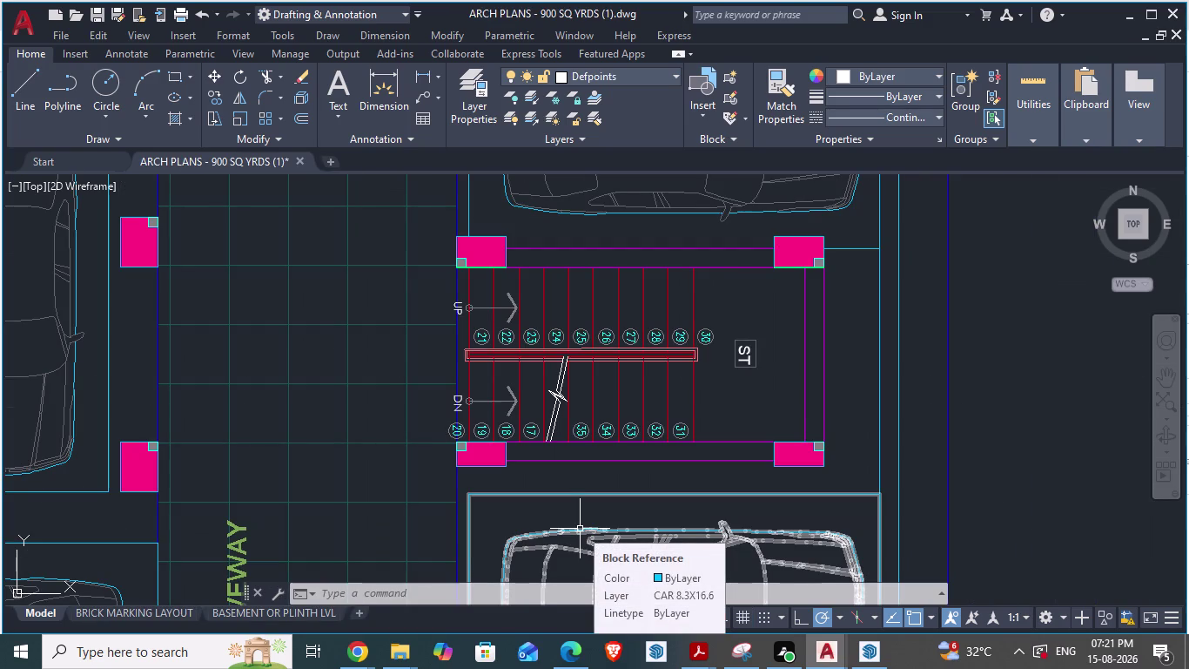
scroll(up, 3)
text(D)
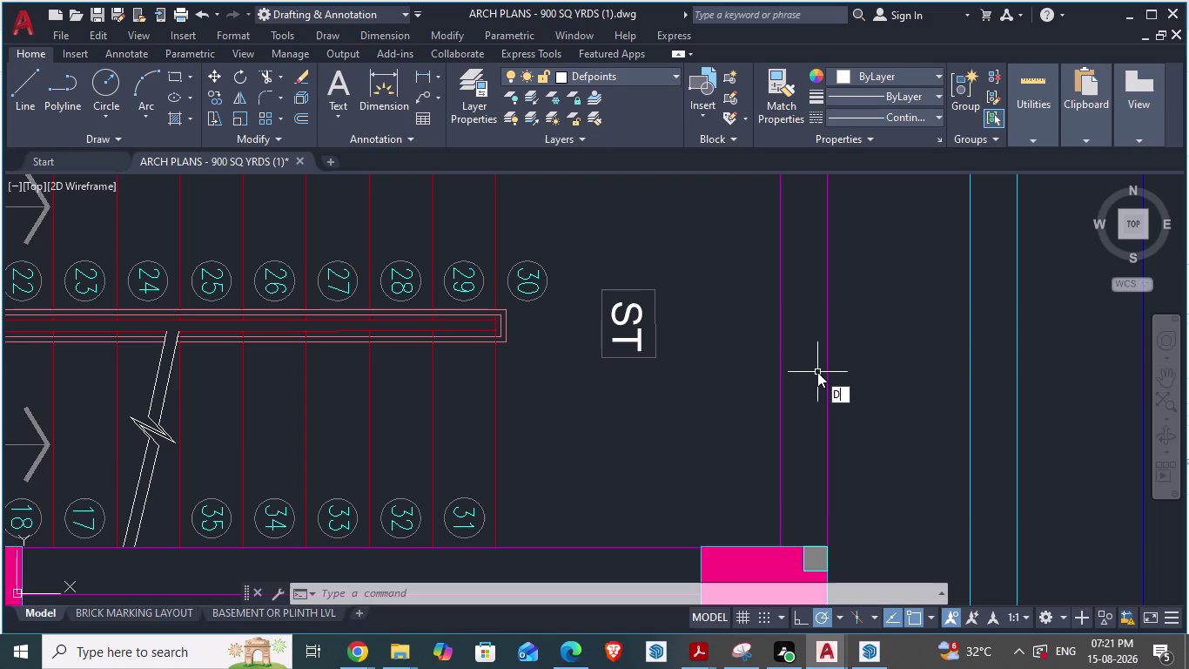
text(A)
key(Return)
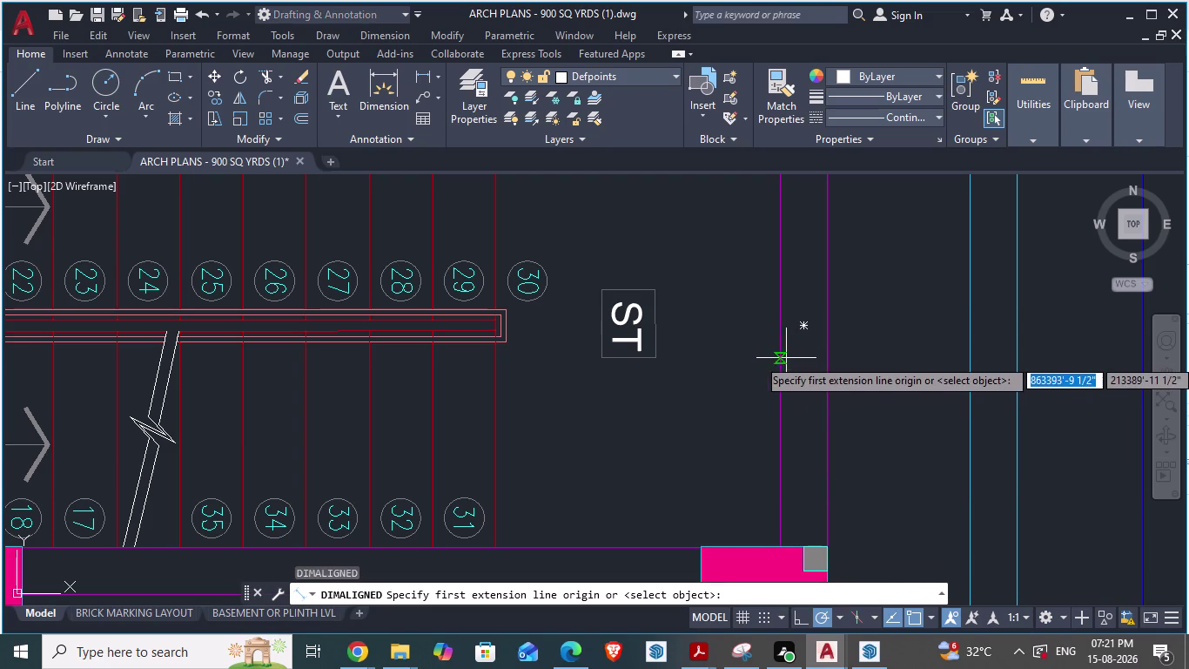
click(782, 358)
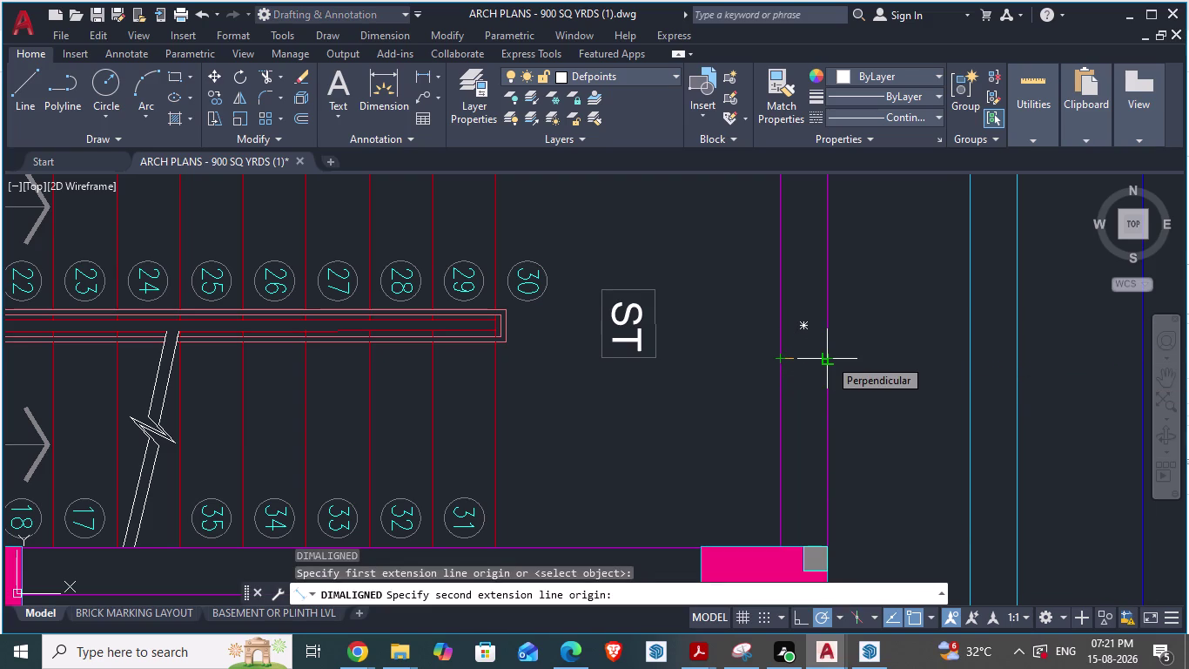
key(Escape)
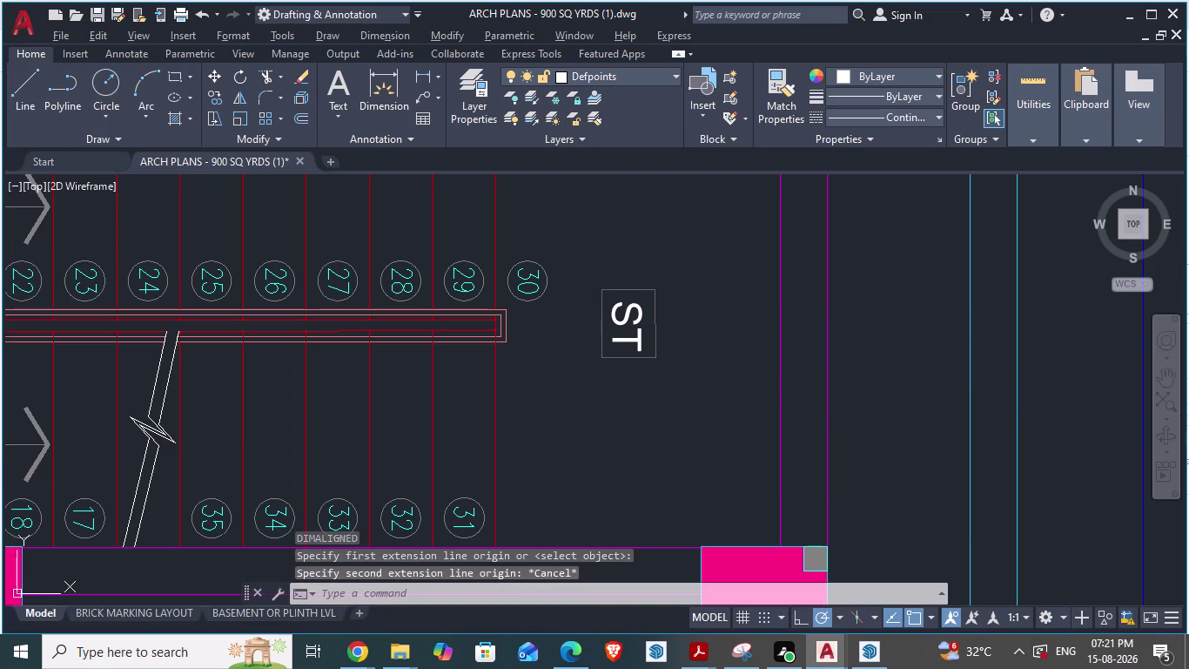
key(alt+Tab)
scroll(down, 3)
Erase the duplicate line along the upper columns' top edge.
scroll(up, 3)
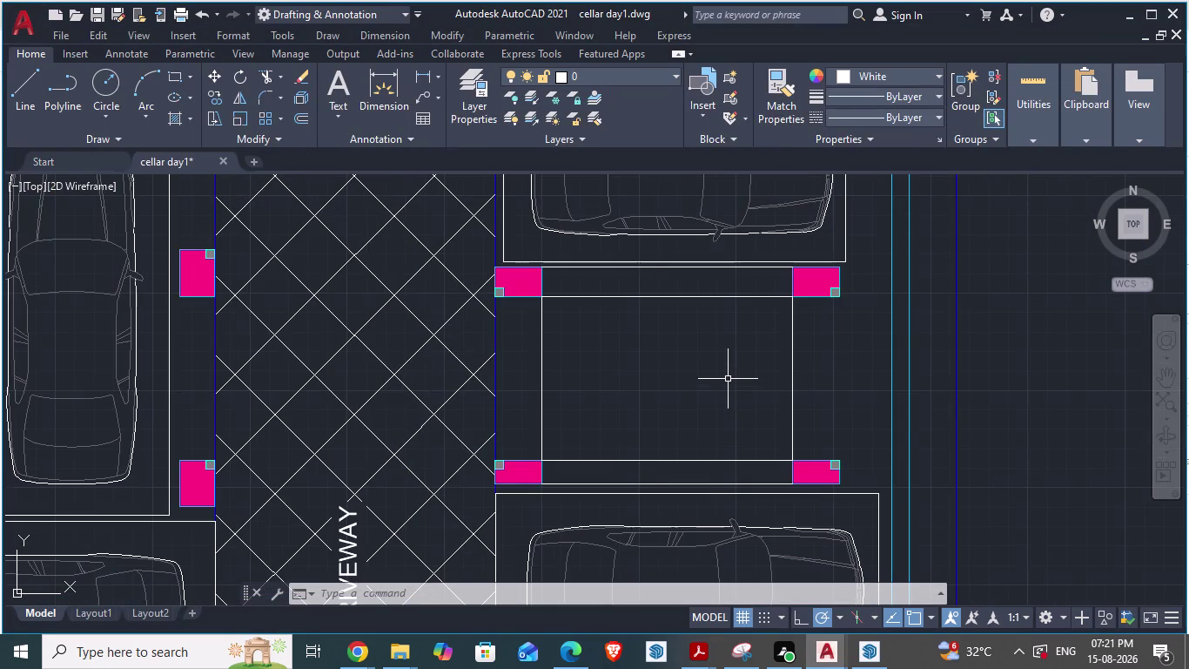
key(Escape)
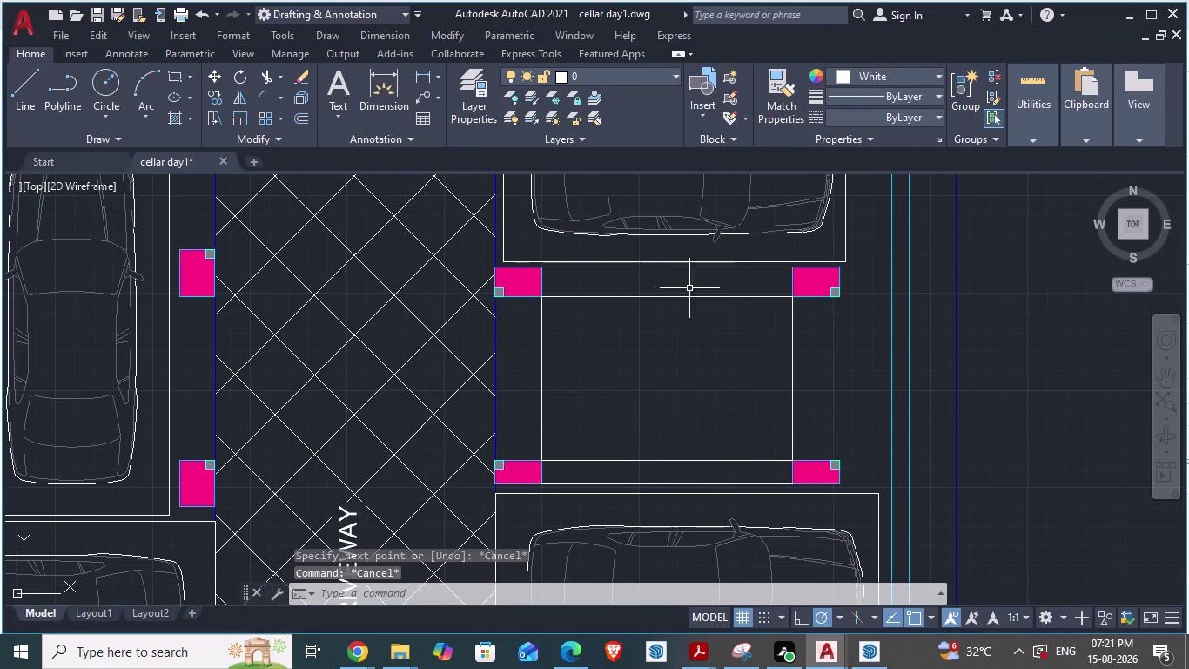
scroll(up, 3)
click(659, 271)
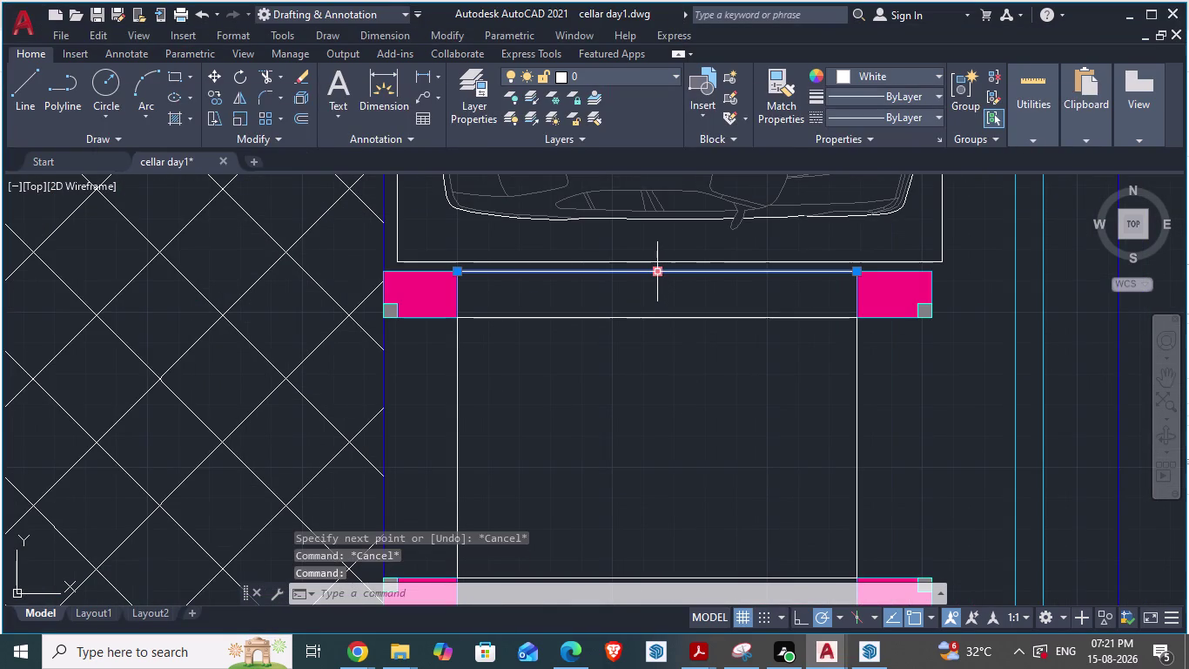
key(Delete)
Try clearing stray lines near the lower columns, then select and deselect the left handrail line.
scroll(down, 3)
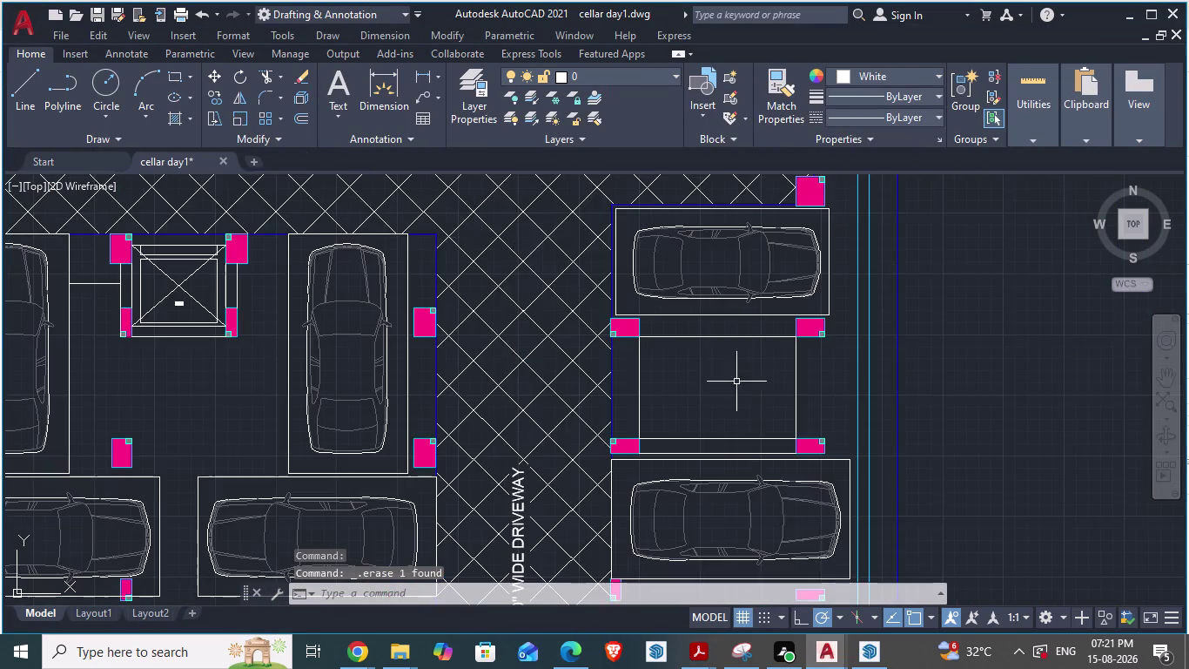
scroll(up, 3)
click(693, 444)
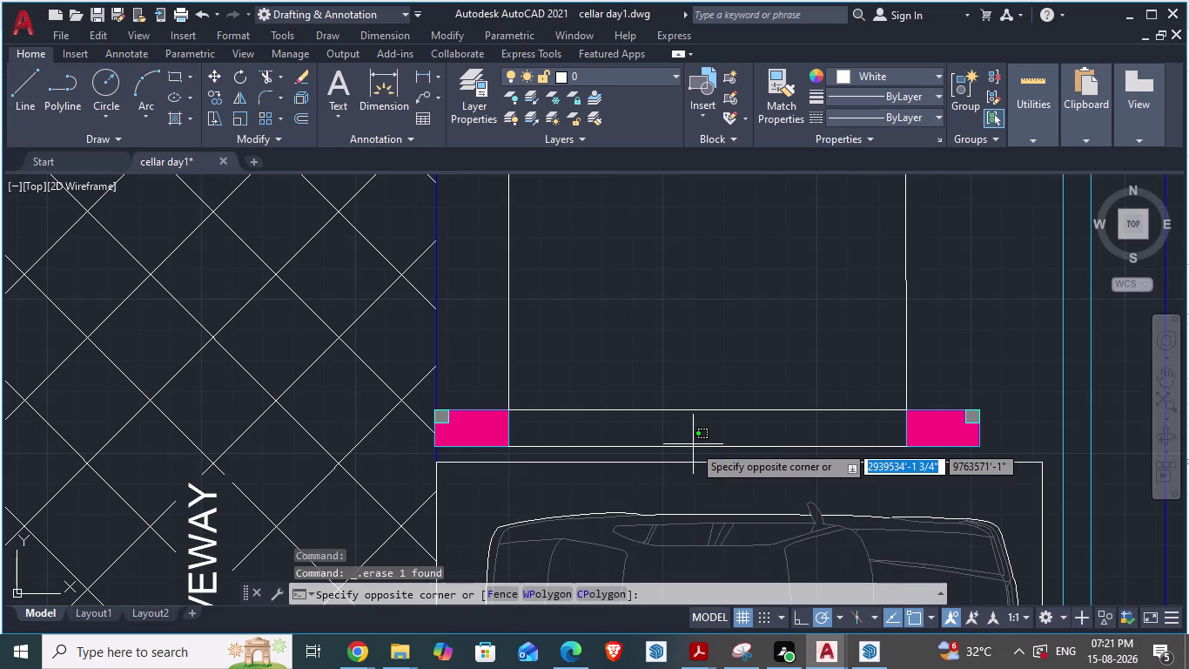
key(Delete)
click(658, 442)
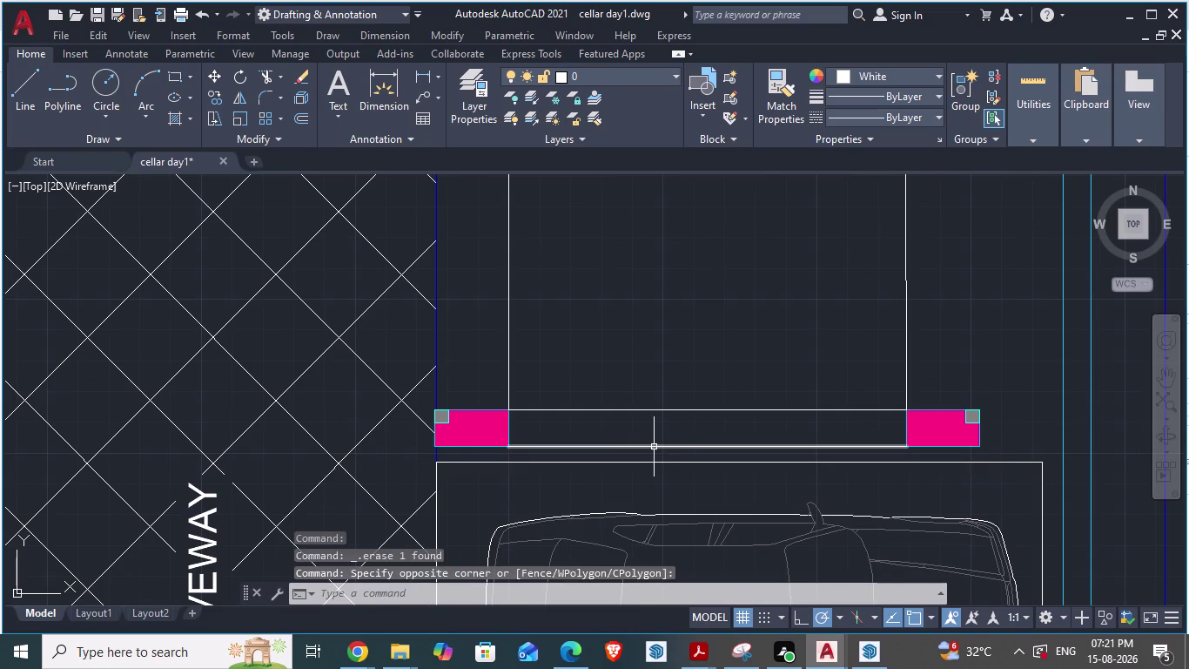
click(653, 447)
key(Delete)
scroll(down, 3)
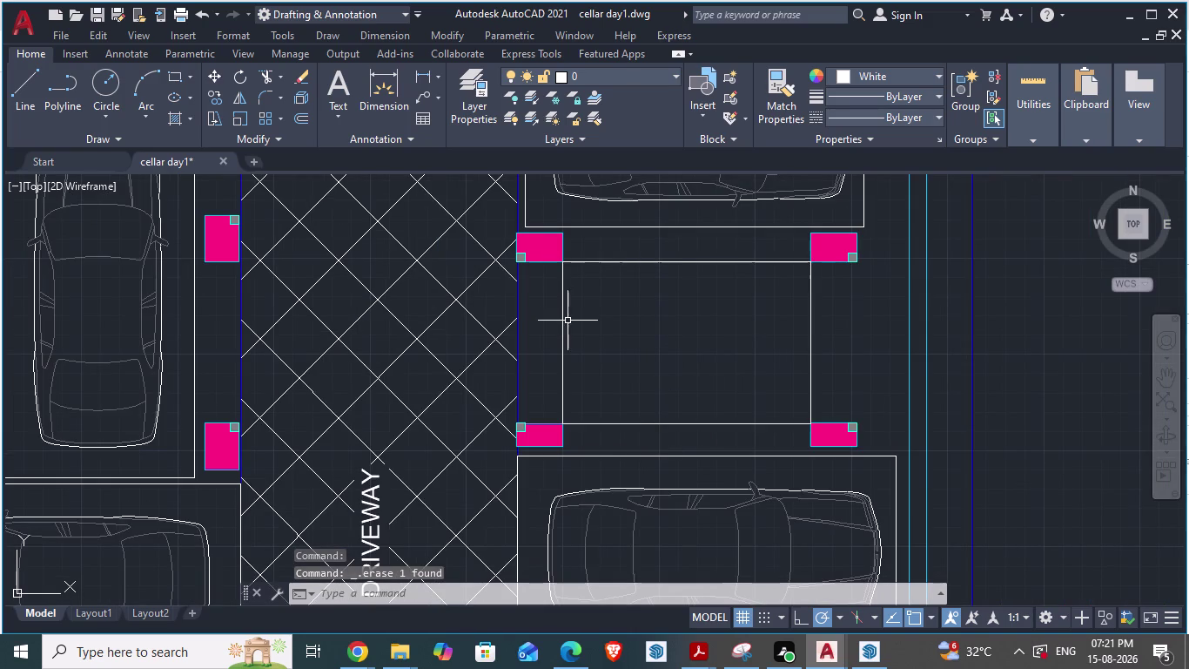
click(561, 329)
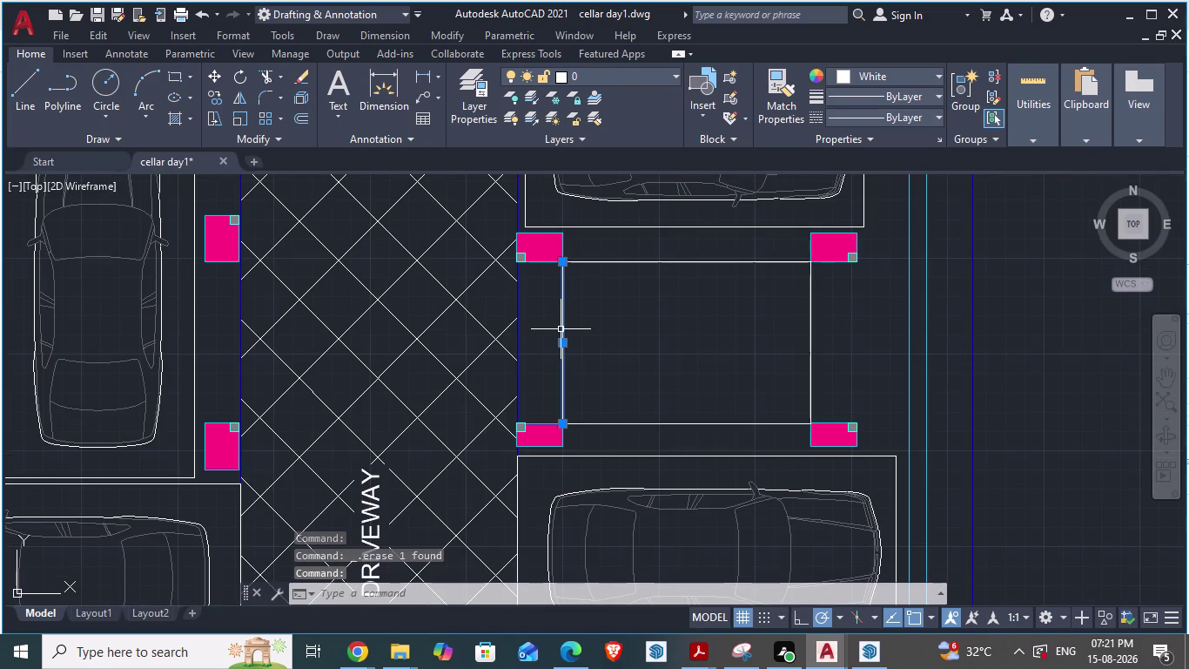
key(Escape)
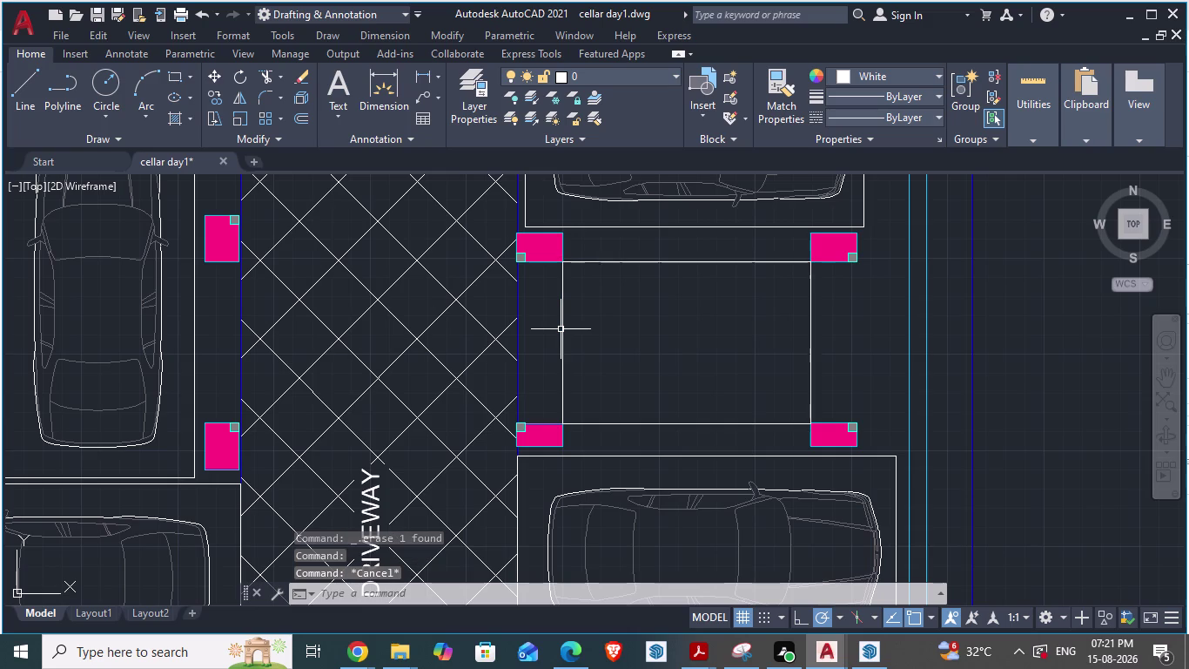
key(o)
key(Return)
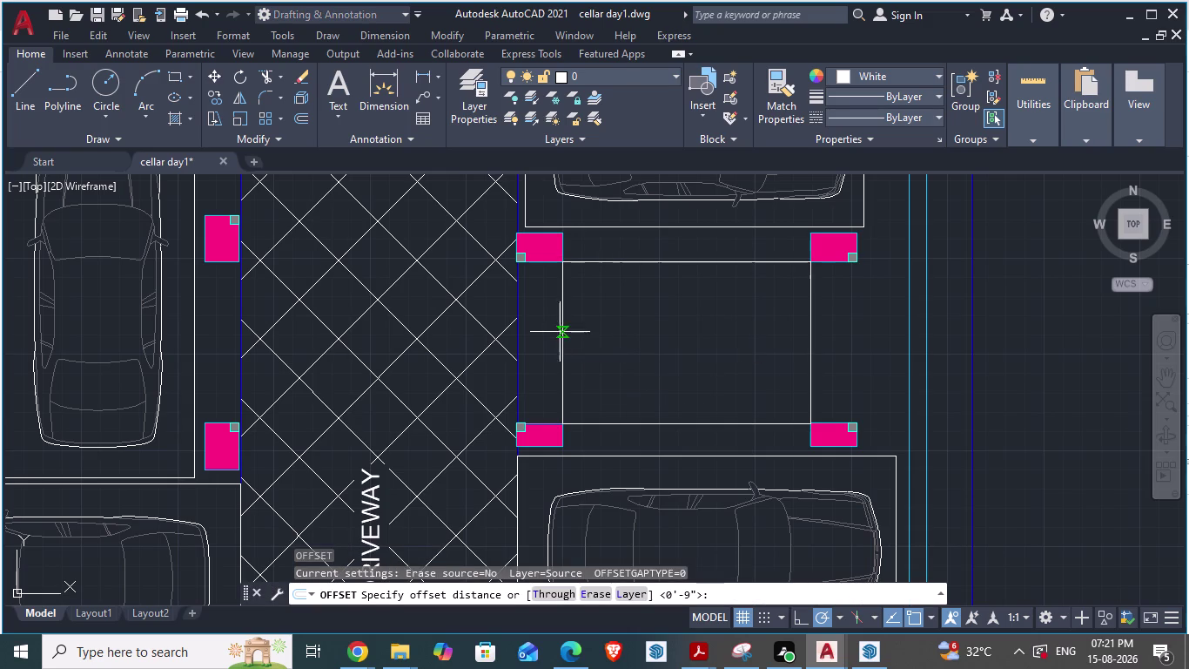
Offset the left and top handrail lines by 9 inches.
key(o)
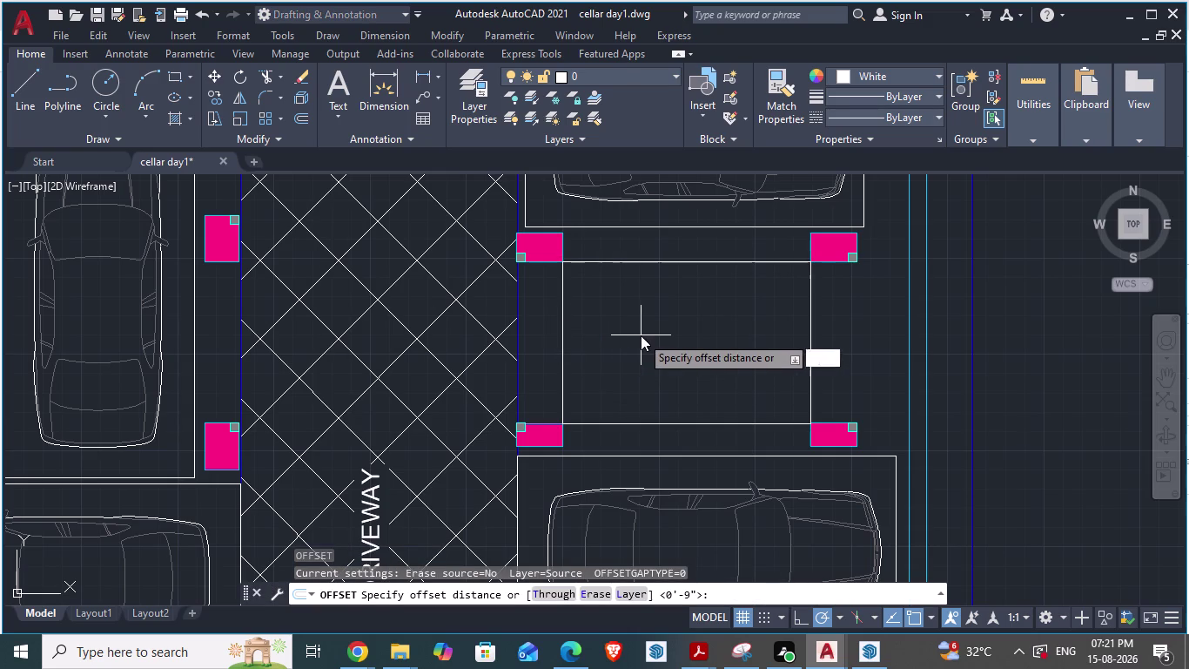
key(Return)
key(9)
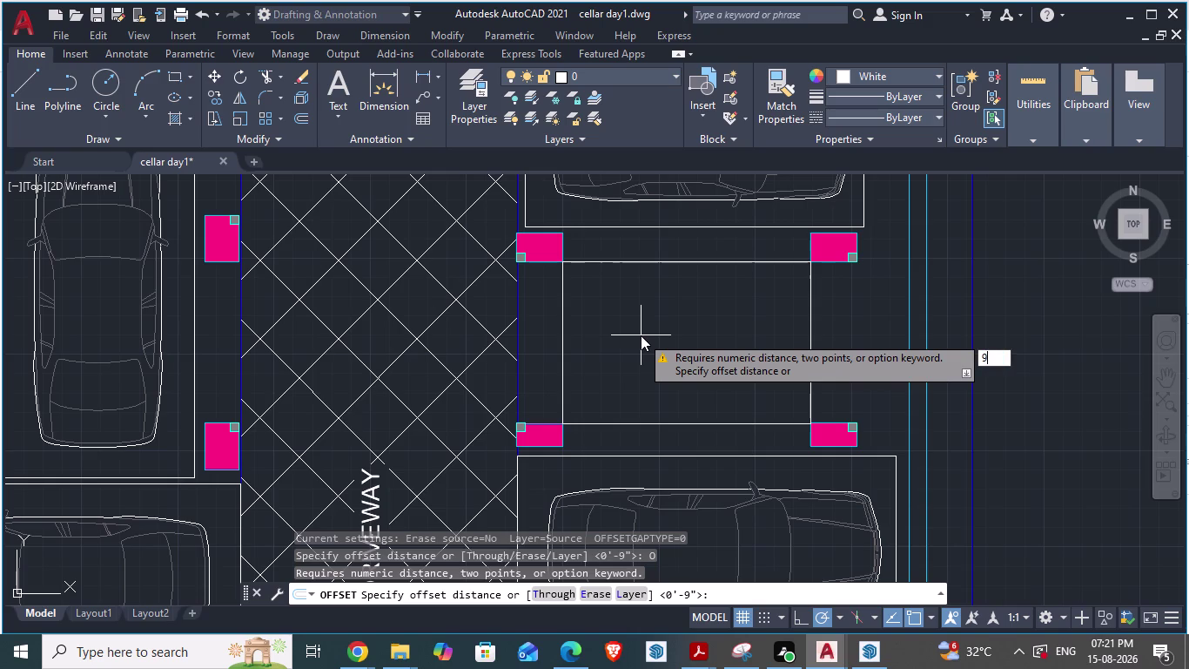
key(shift+quotedbl)
key(Return)
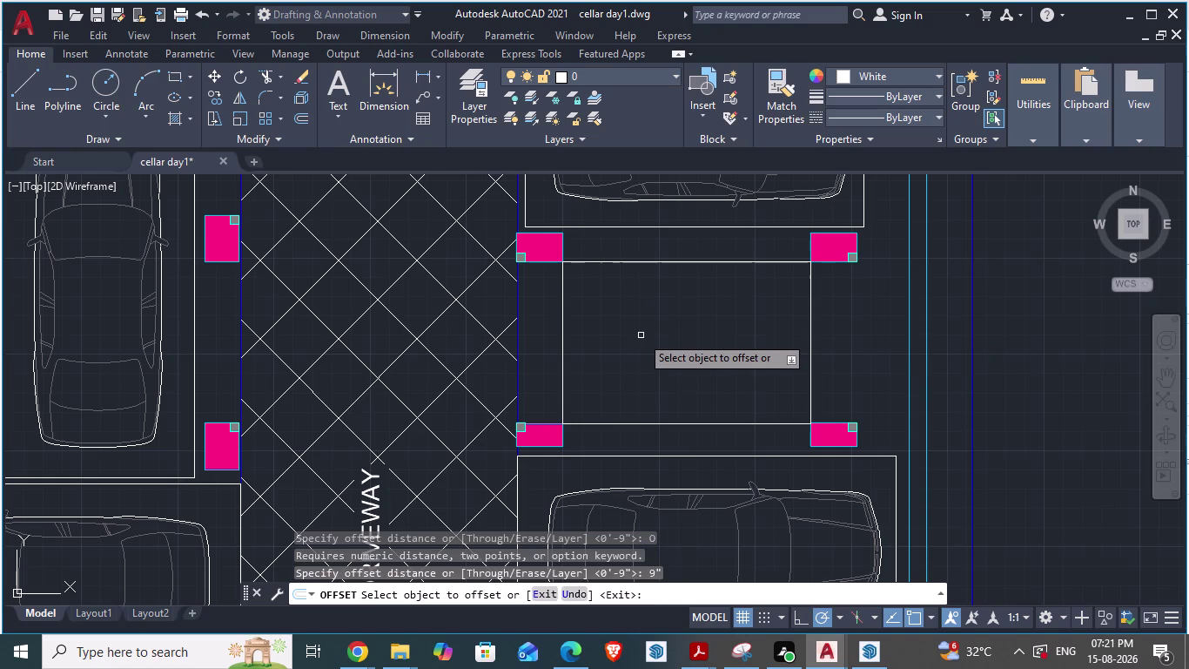
click(563, 335)
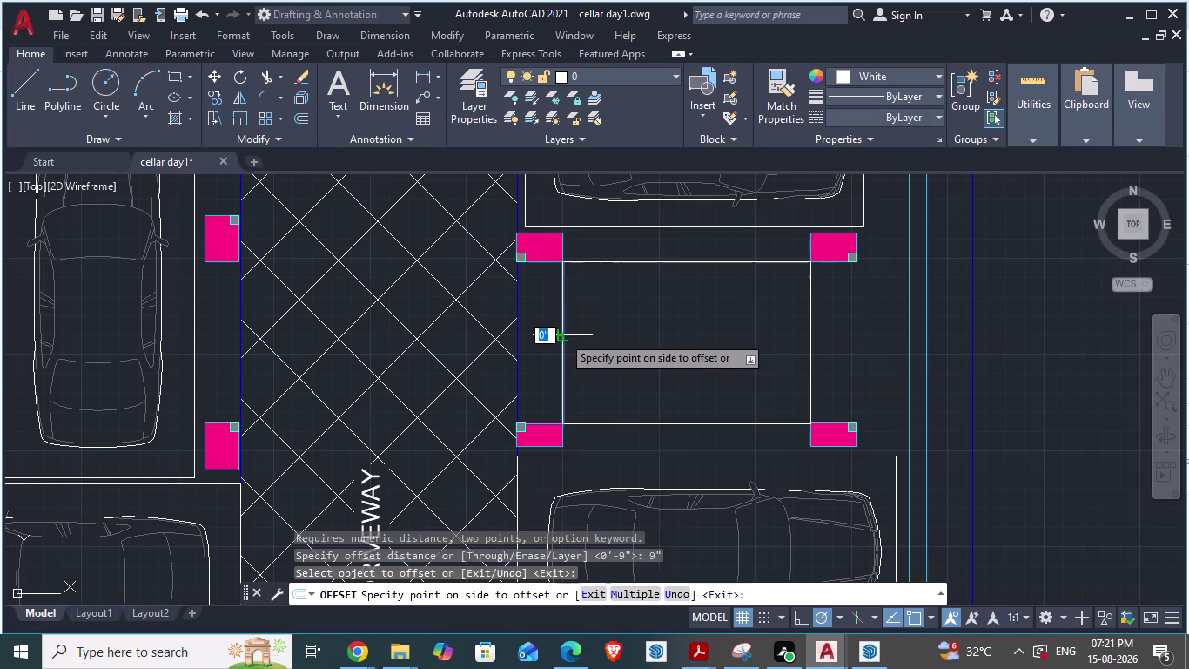
click(544, 337)
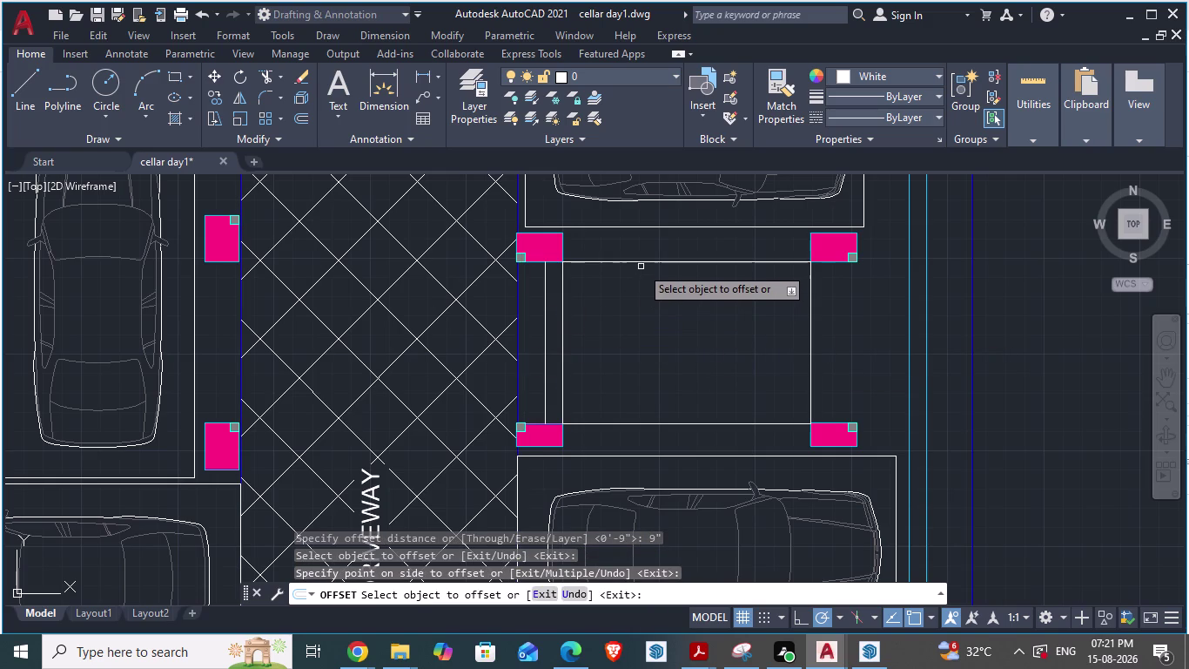
click(635, 261)
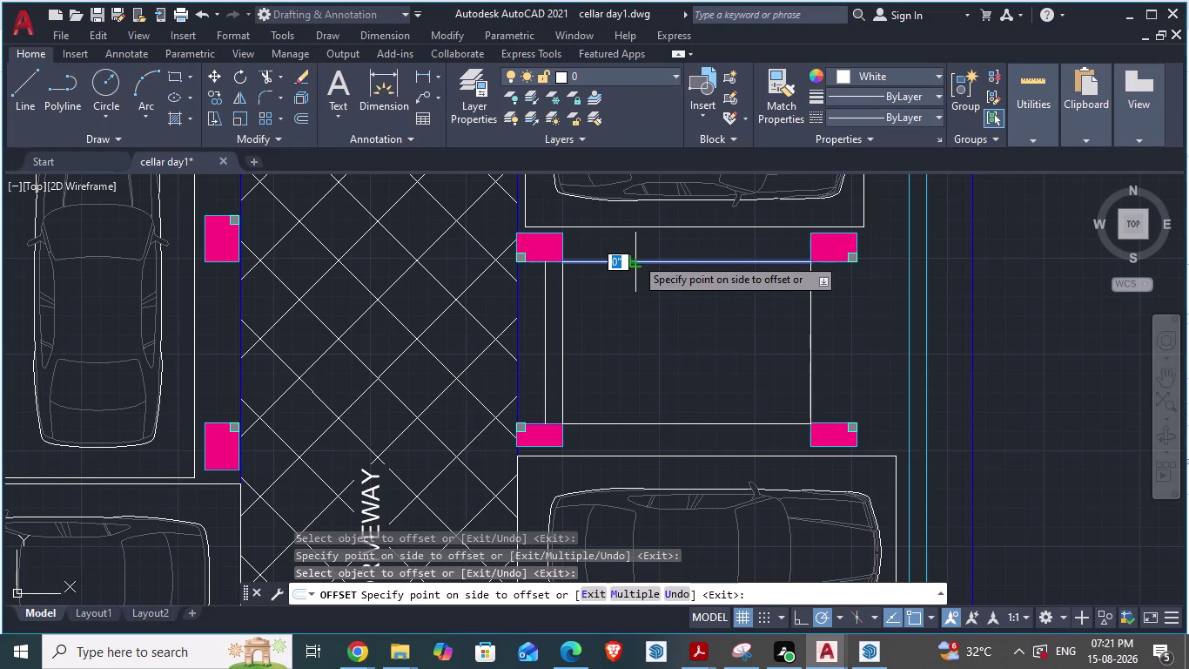
click(640, 233)
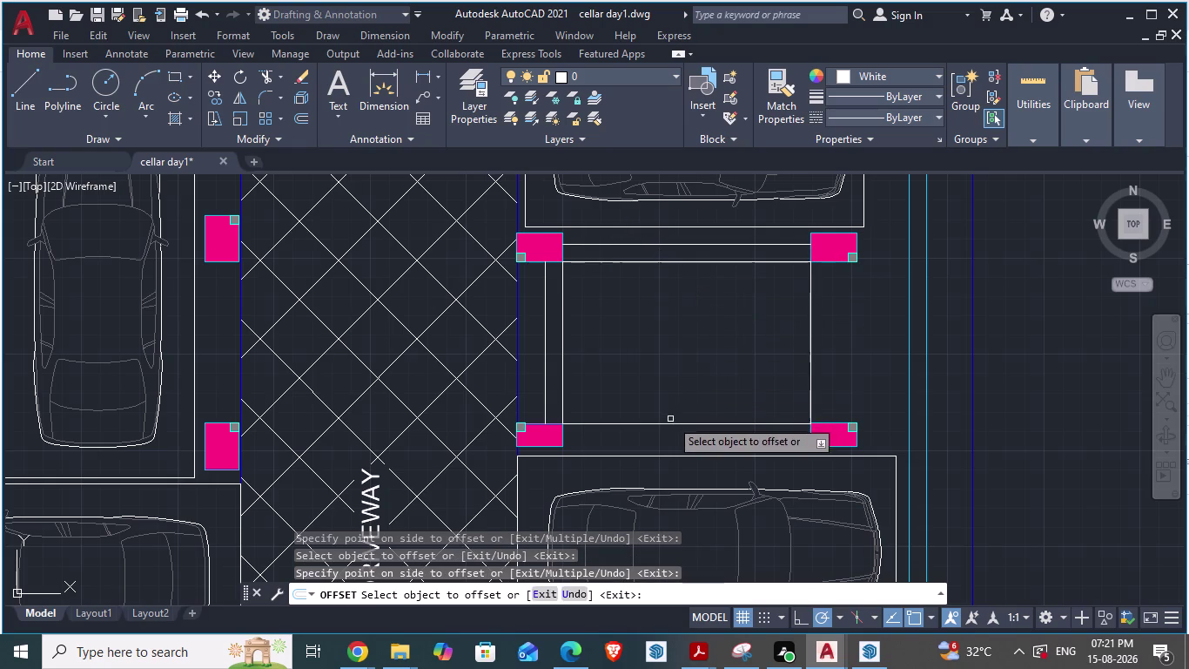
Offset the bottom and right enclosure lines 9 inches inside the staircase, and save.
click(670, 423)
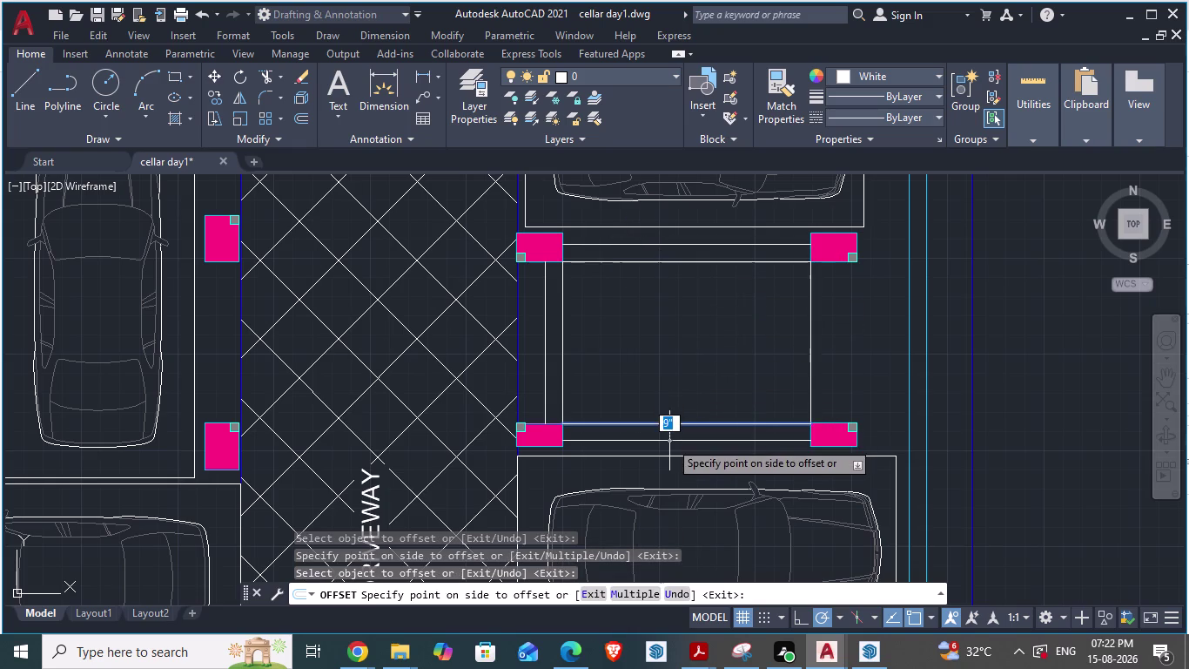
click(669, 440)
click(811, 354)
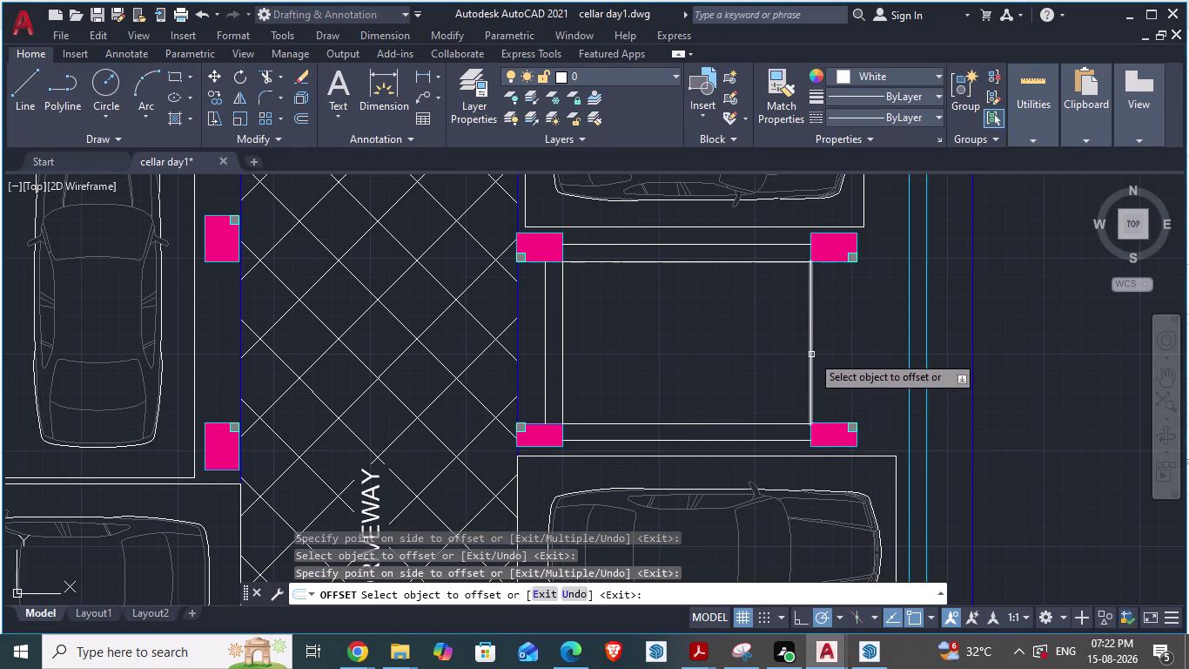
click(853, 352)
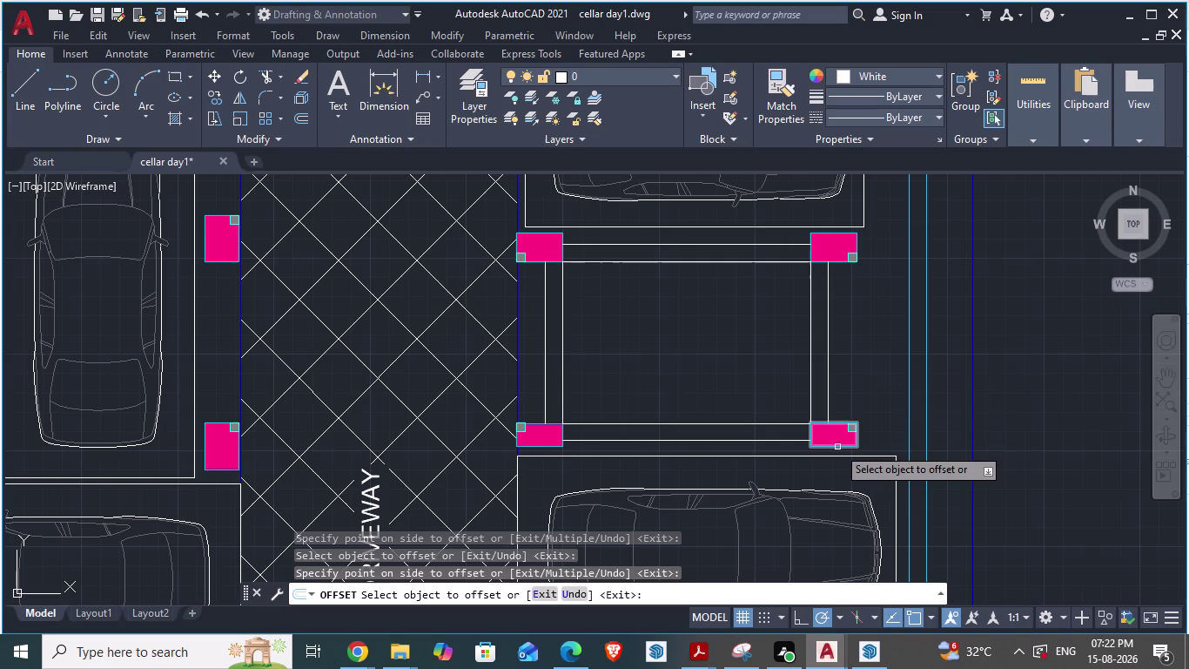
key(ctrl+s)
Compare against ARCH PLANS, then erase the stray line in the cellar staircase.
key(alt+Tab)
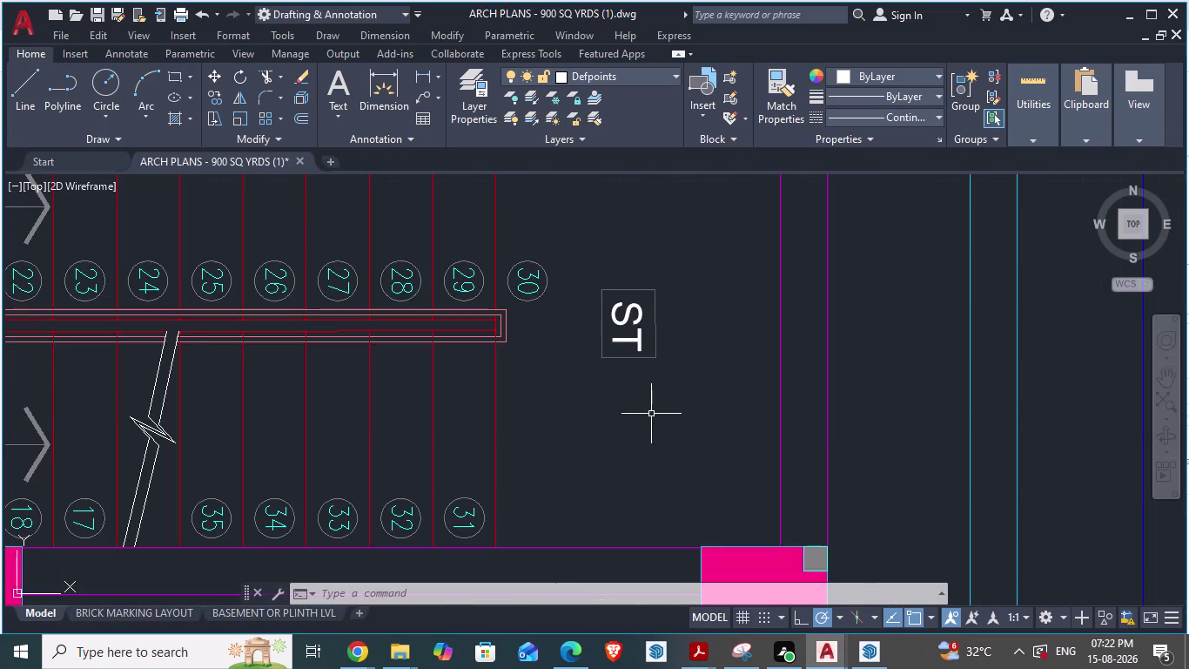
scroll(down, 3)
scroll(up, 3)
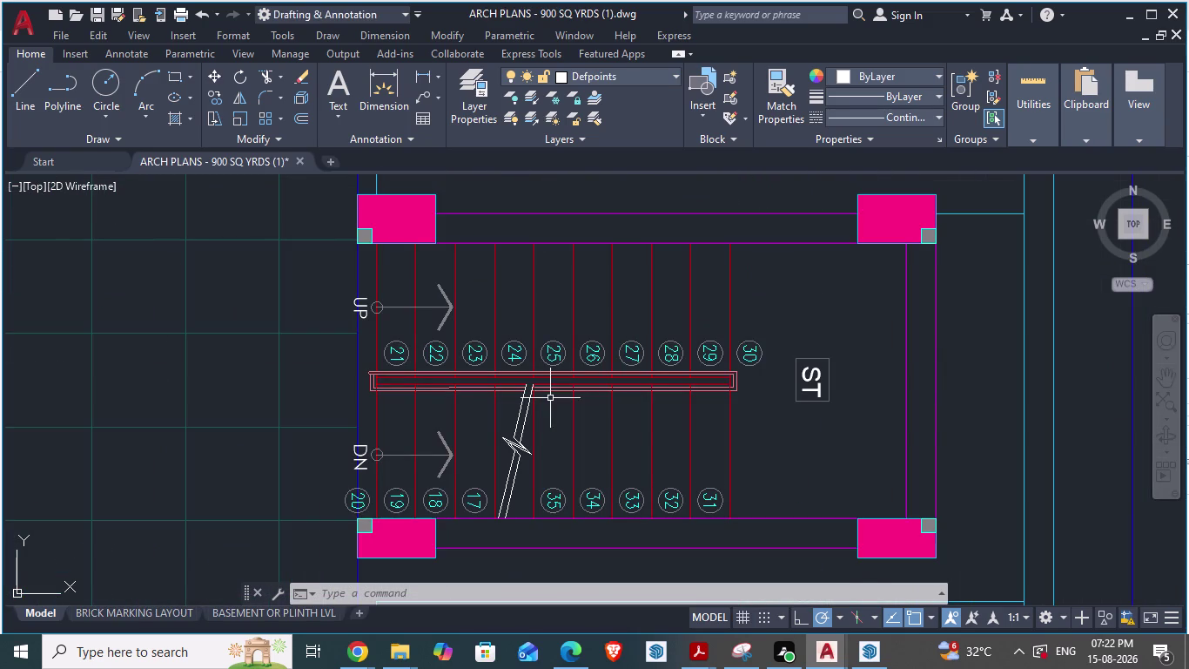
key(alt+Tab)
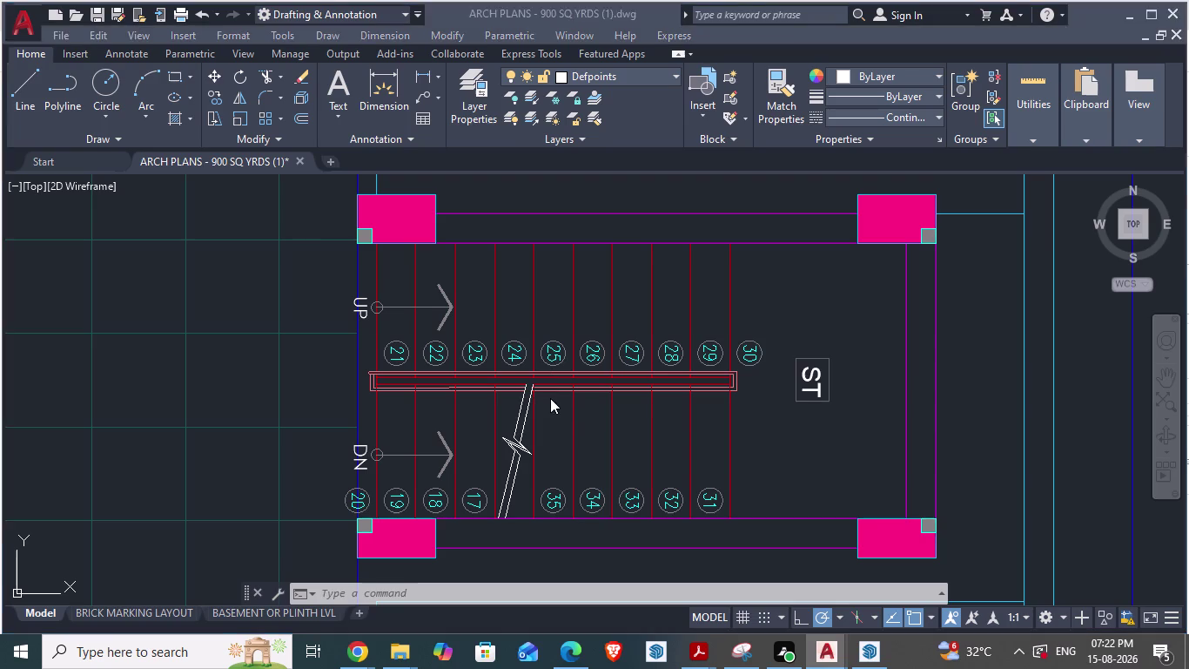
key(Escape)
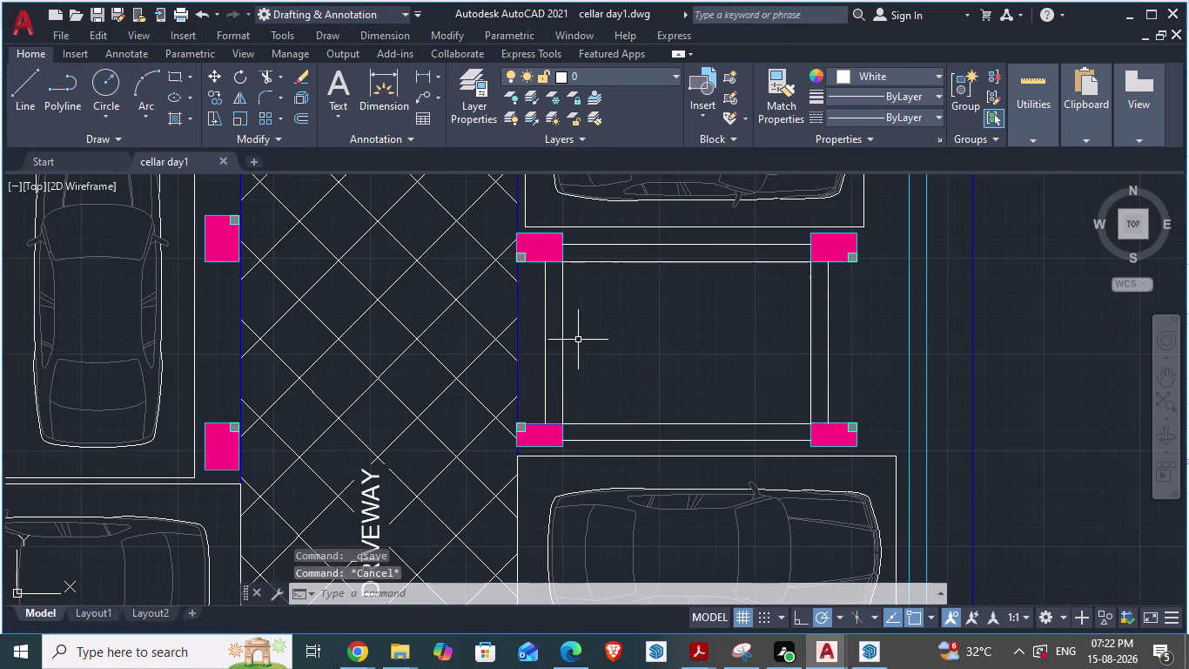
click(543, 338)
key(Delete)
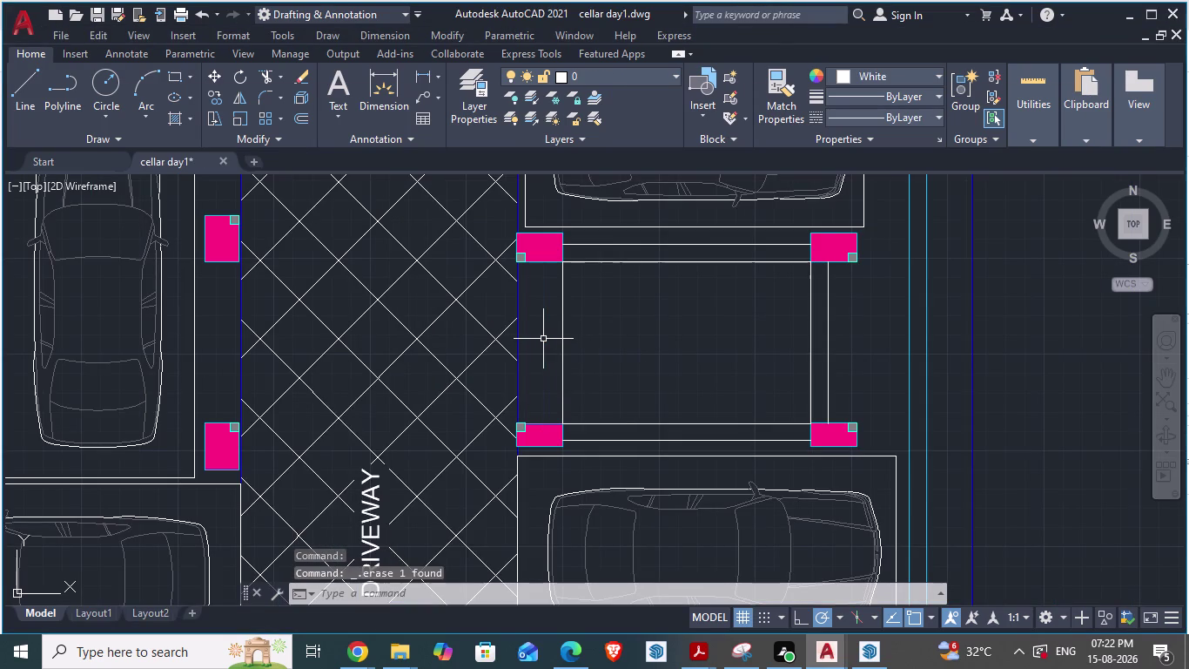
Recheck the reference, remove the inner left stair line, and go back to ARCH PLANS.
key(alt+Tab)
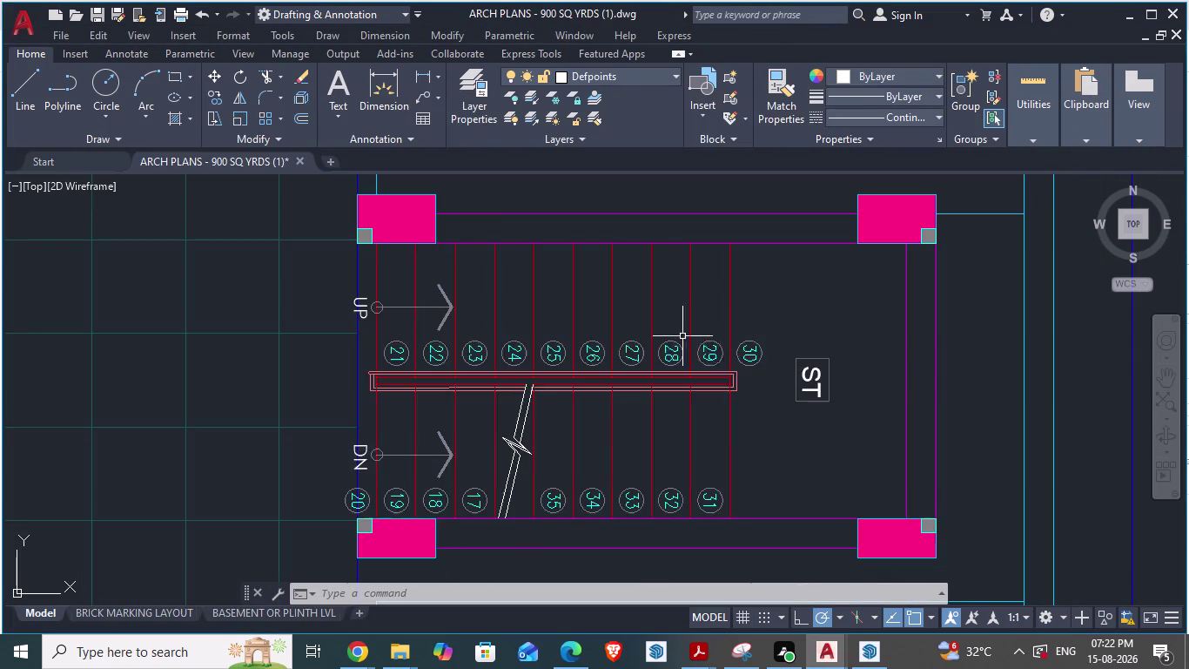
key(alt+Tab)
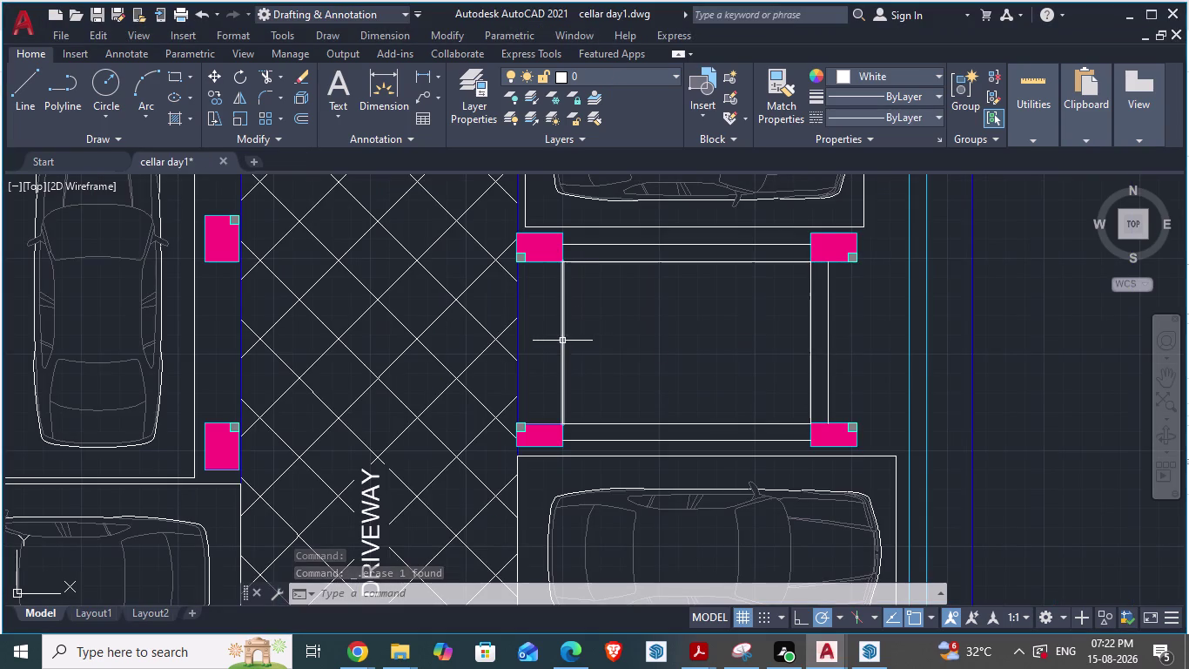
click(560, 341)
key(Delete)
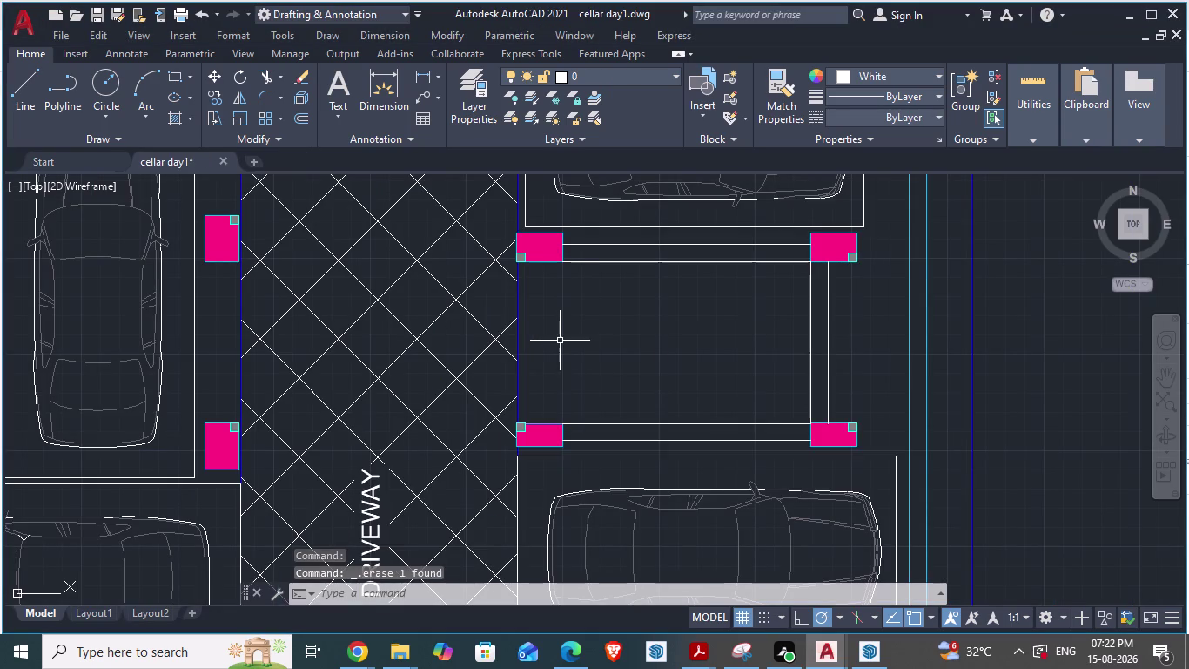
key(alt+Tab)
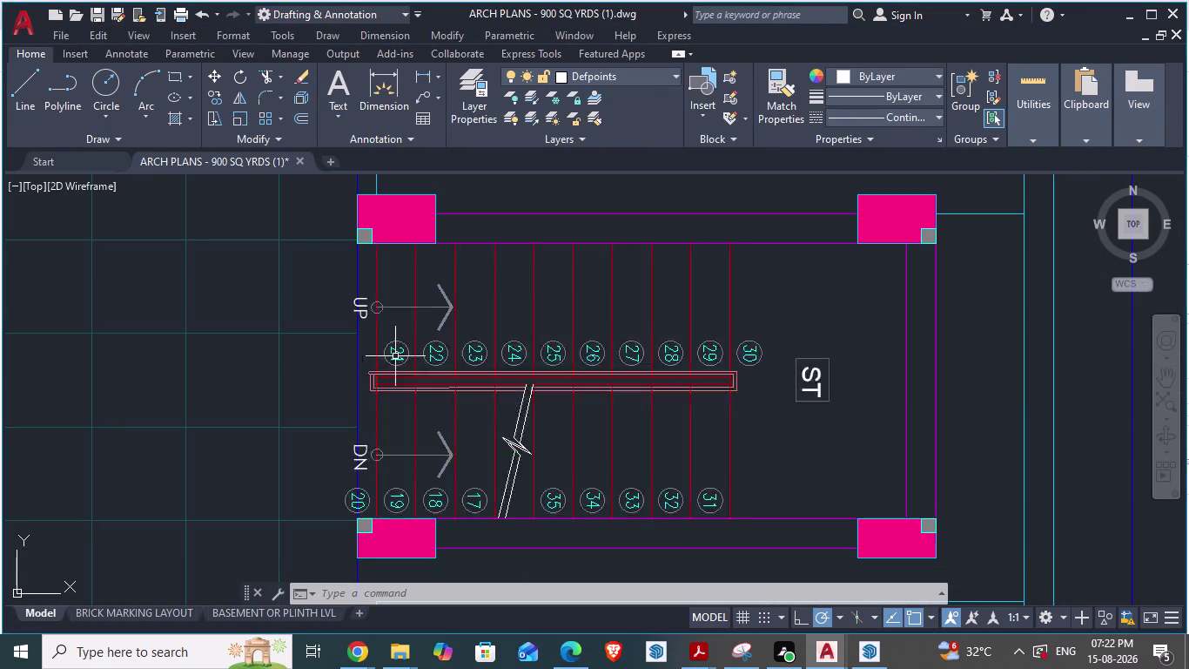
scroll(up, 3)
scroll(down, 3)
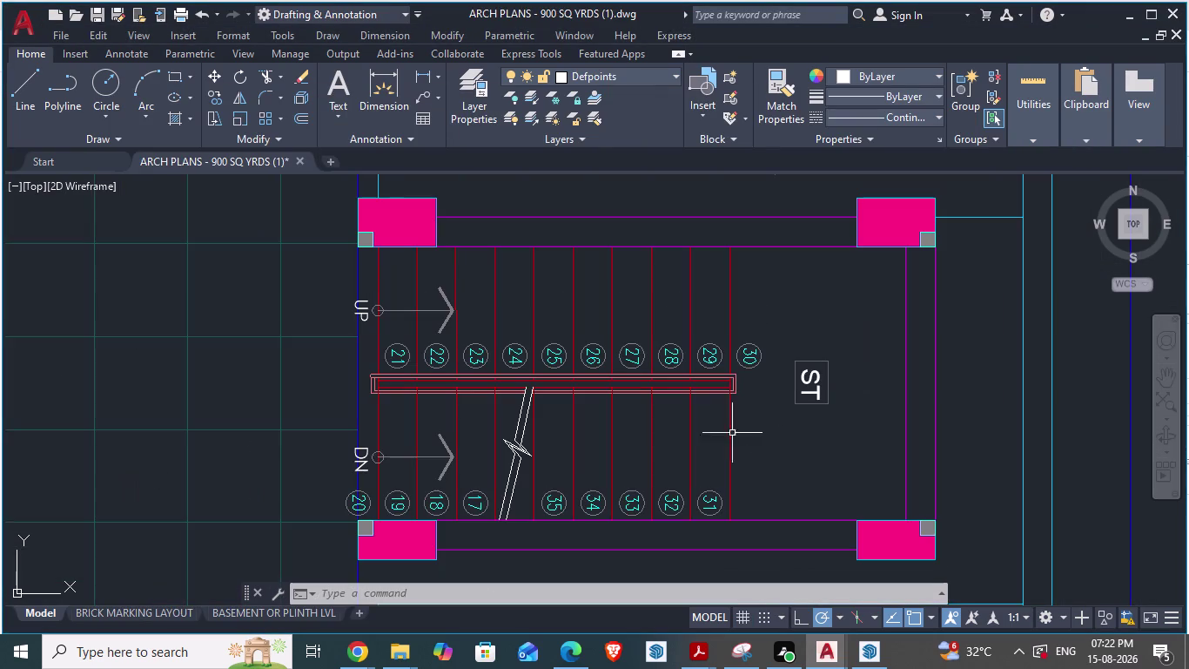
scroll(up, 3)
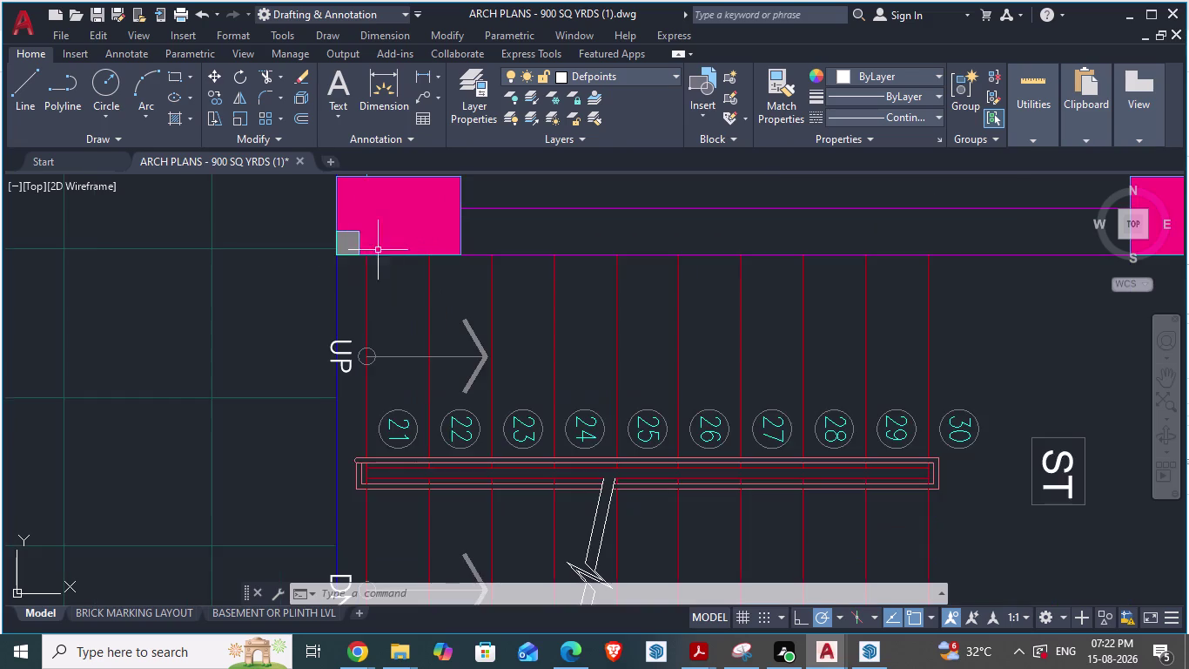
Read the reference column's 6" offset with an aligned measurement, then cancel it.
scroll(up, 3)
text(DA)
key(Return)
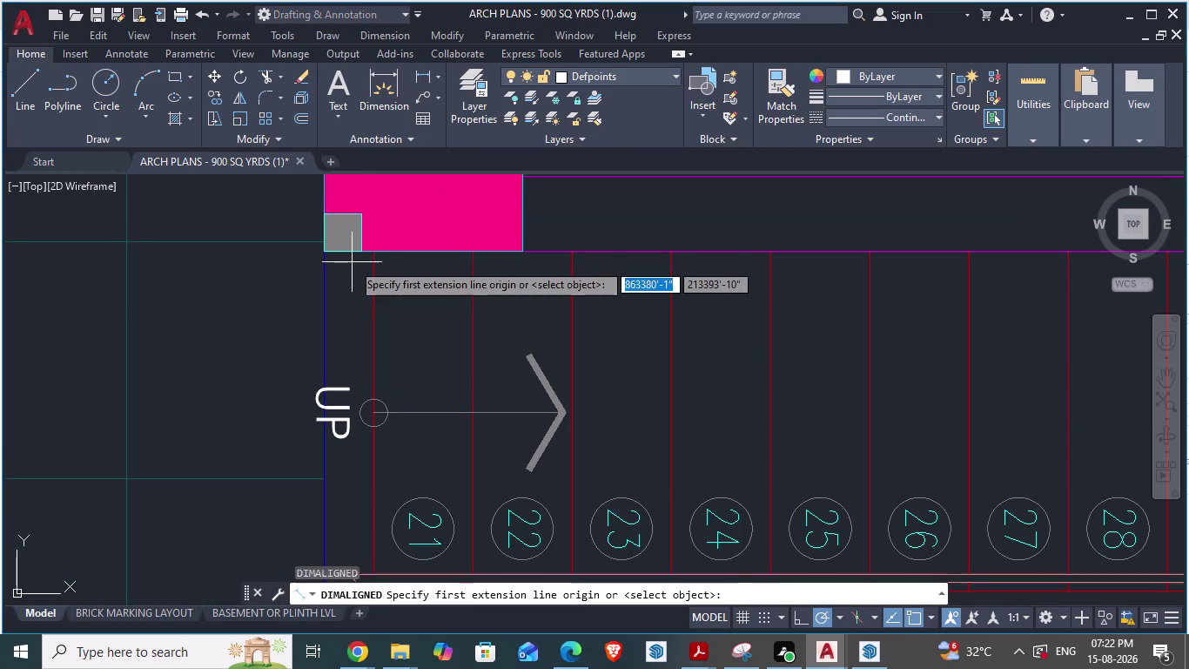
scroll(up, 3)
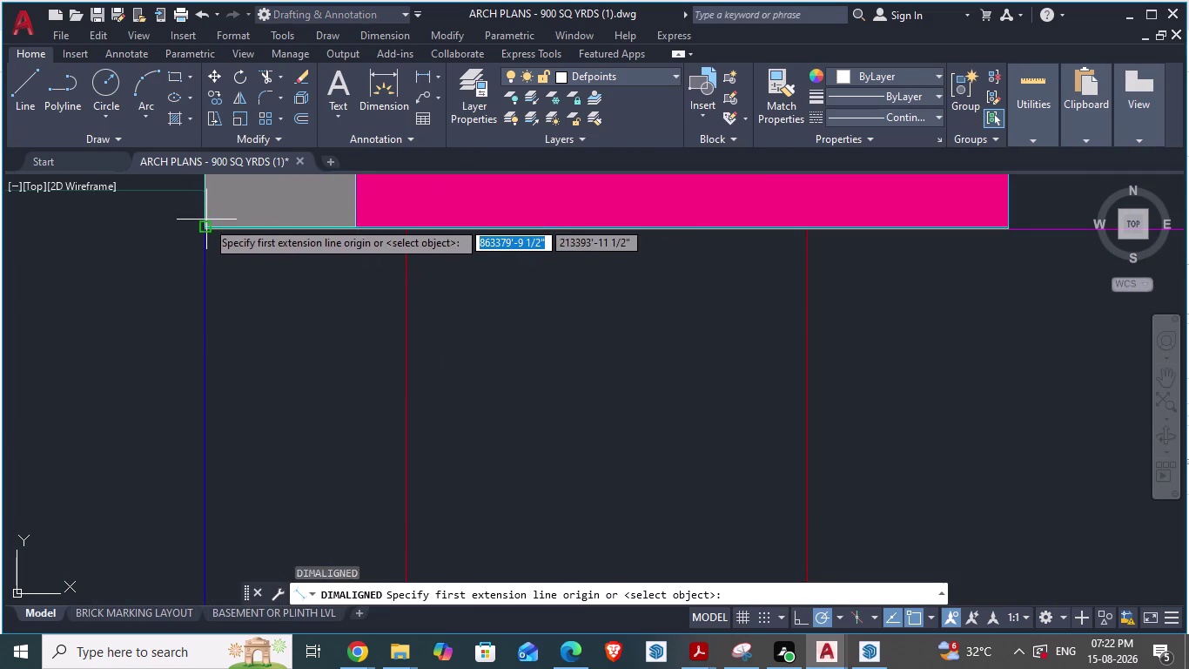
click(206, 227)
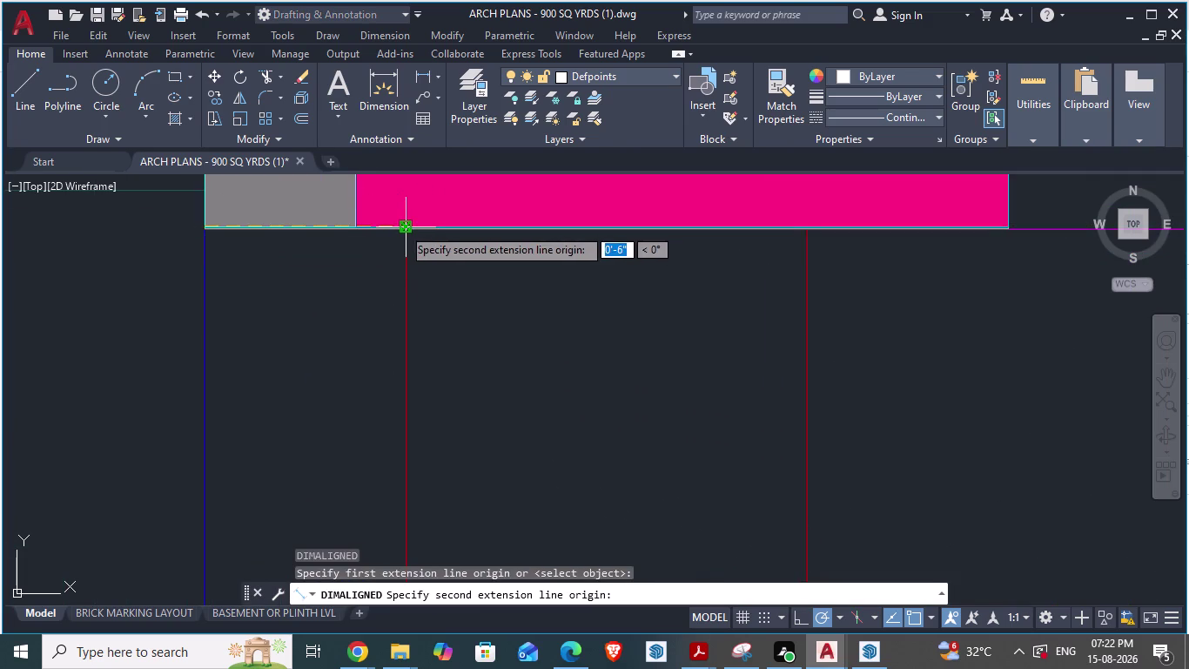
key(alt+Tab)
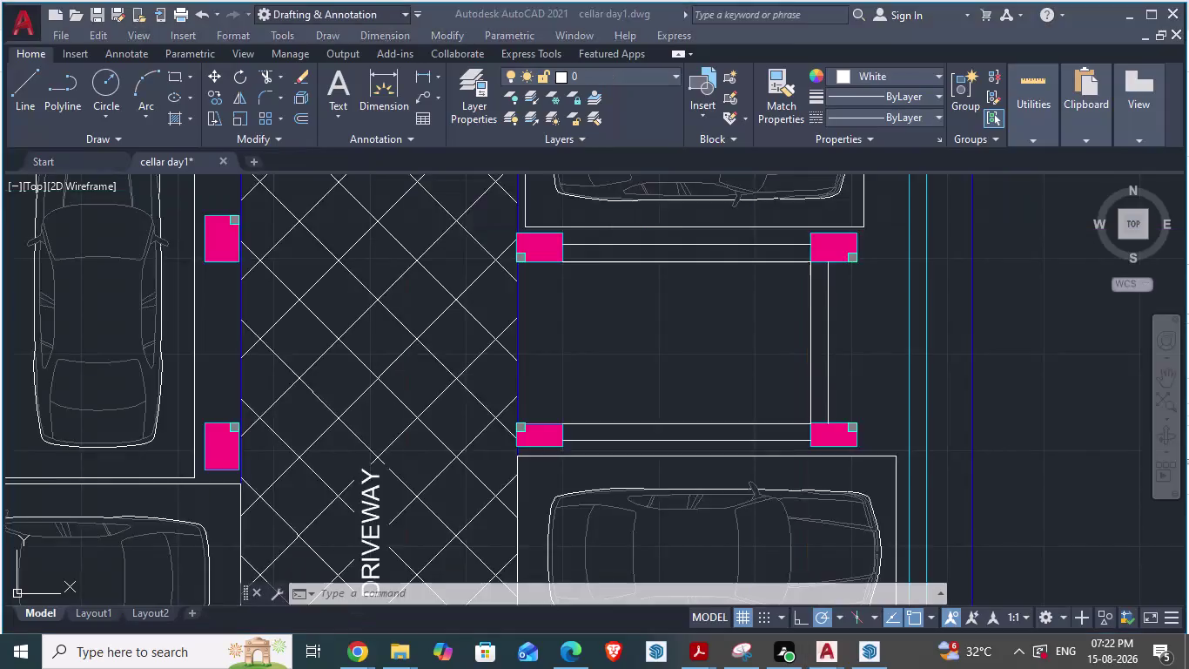
scroll(down, 3)
key(alt+Tab)
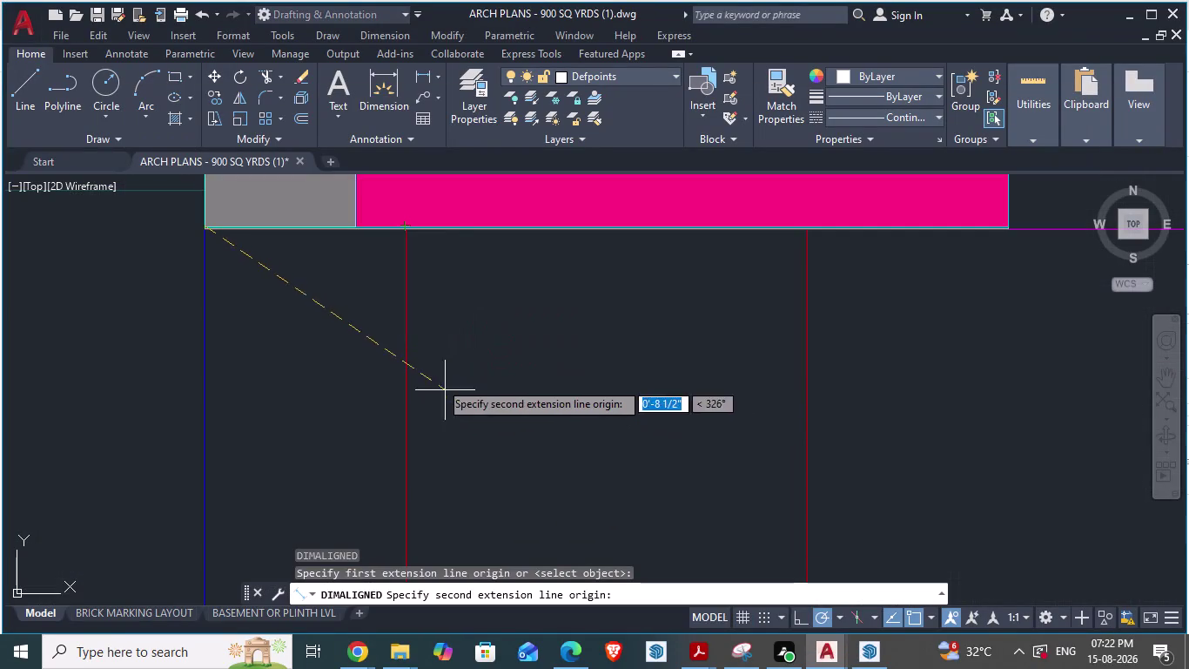
key(Escape)
scroll(down, 3)
scroll(down, 3)
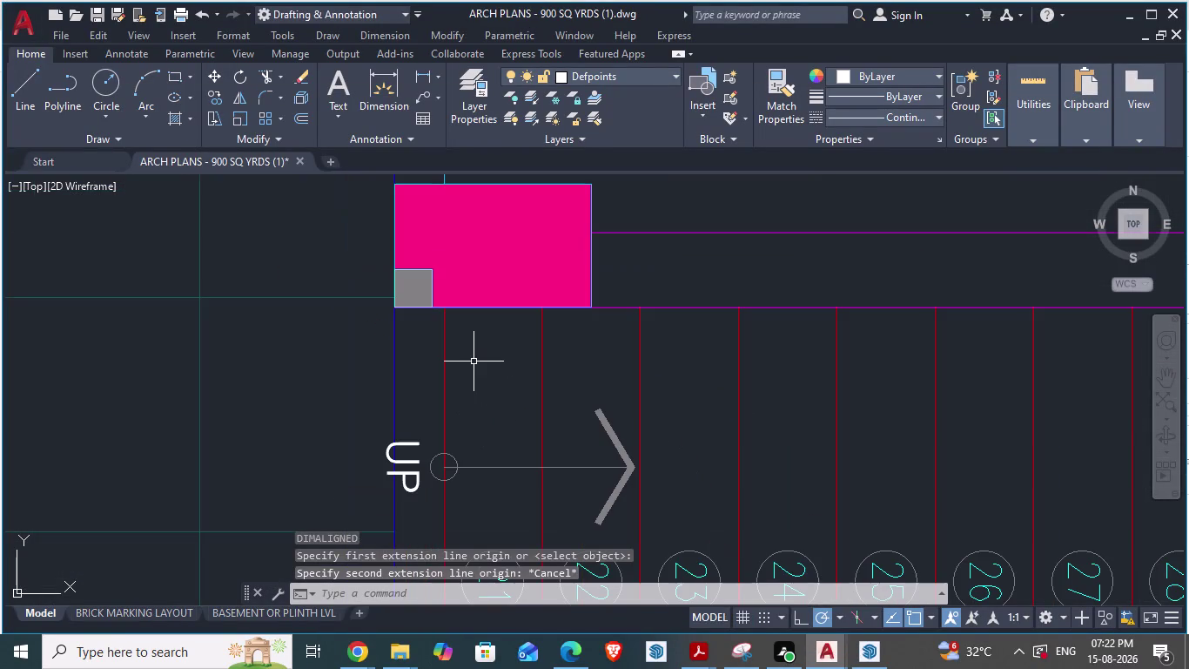
scroll(down, 3)
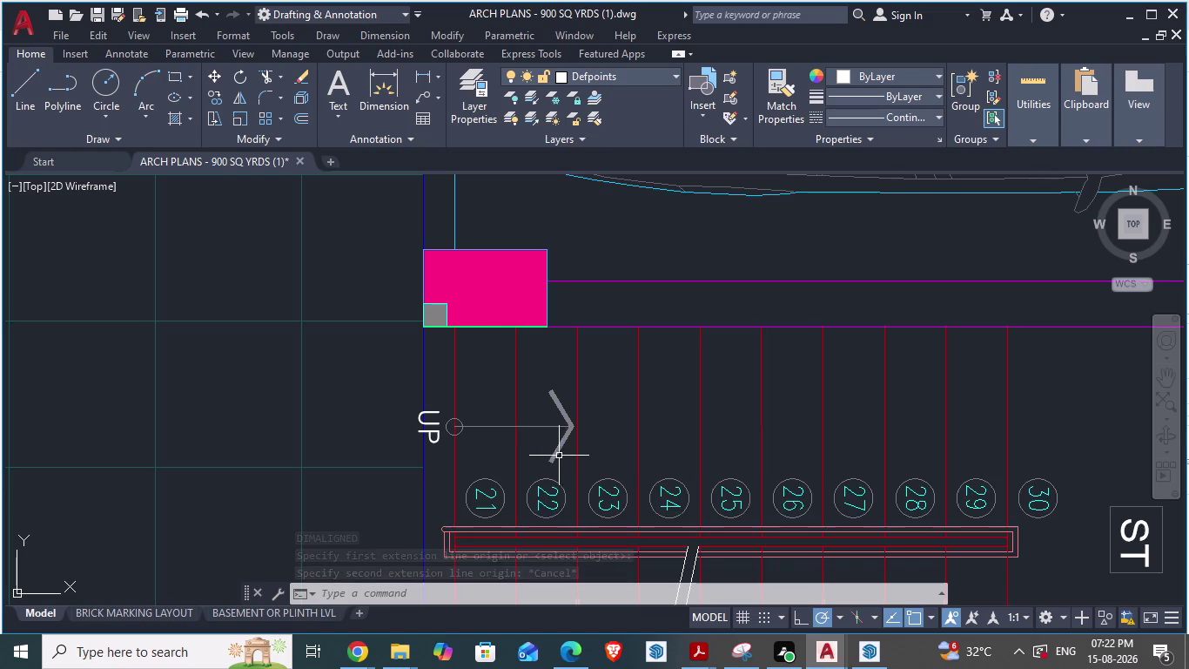
Read the 1'-0" handrail offset beside the staircase wall, cancel, and return to cellar day1.
text(D)
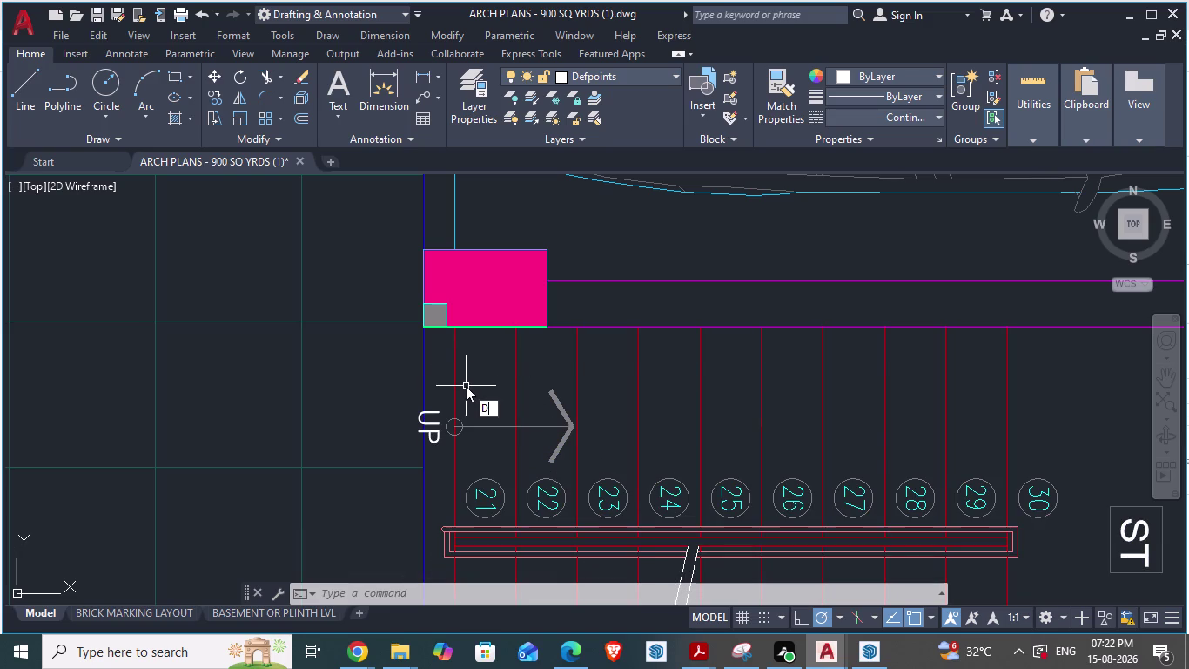
text(A)
key(Return)
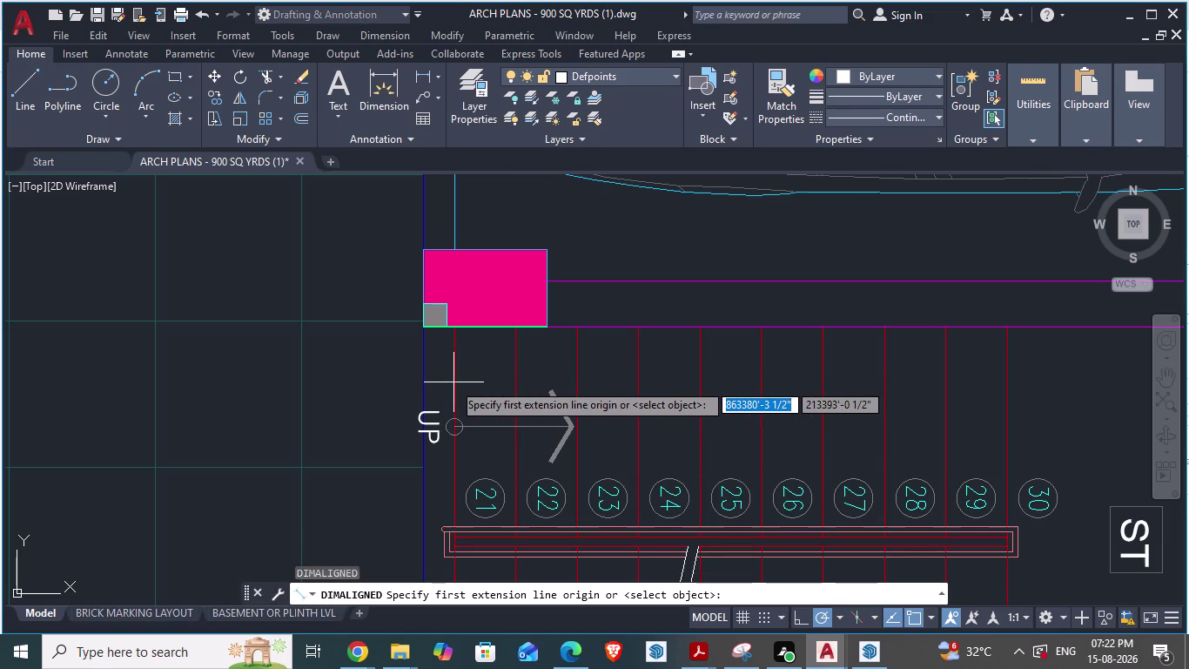
click(450, 382)
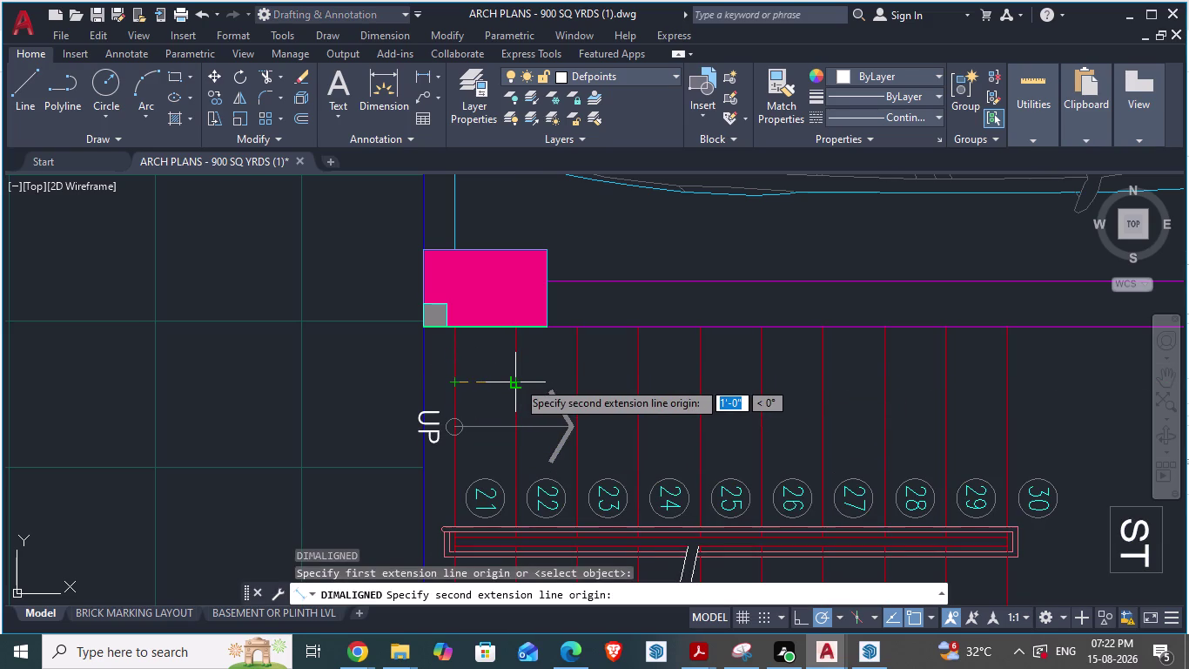
key(Escape)
scroll(down, 3)
key(alt+Tab)
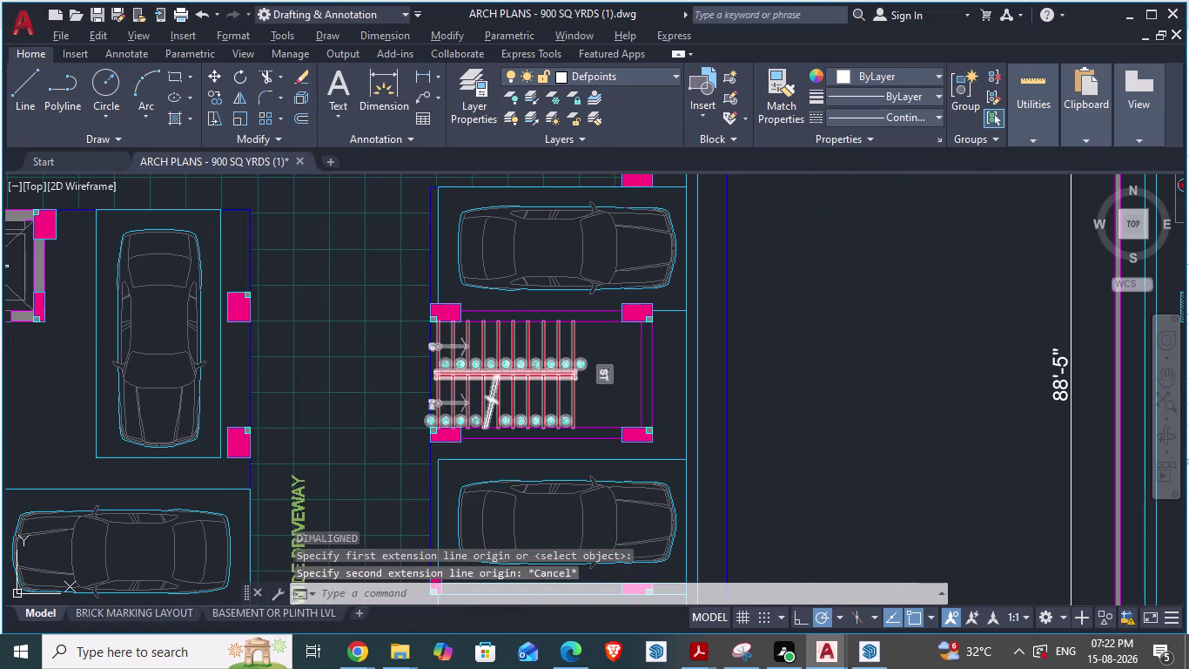
scroll(down, 3)
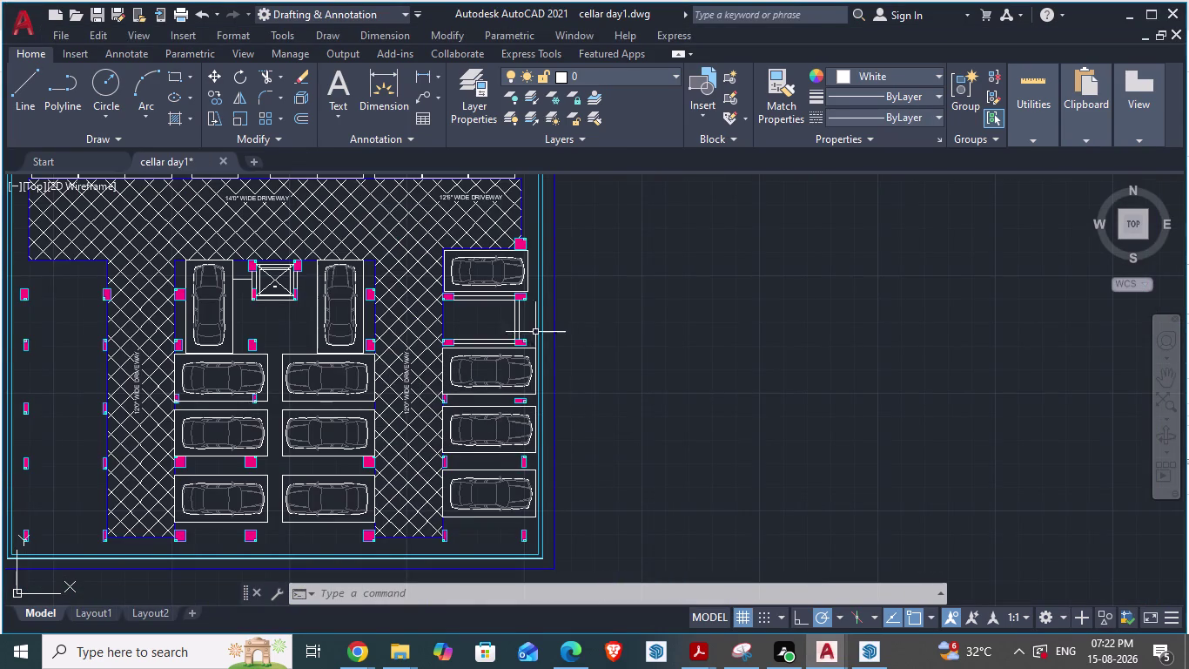
Dimension the 6" gap between the staircase's left wall and its inner line.
scroll(up, 3)
scroll(down, 3)
scroll(up, 3)
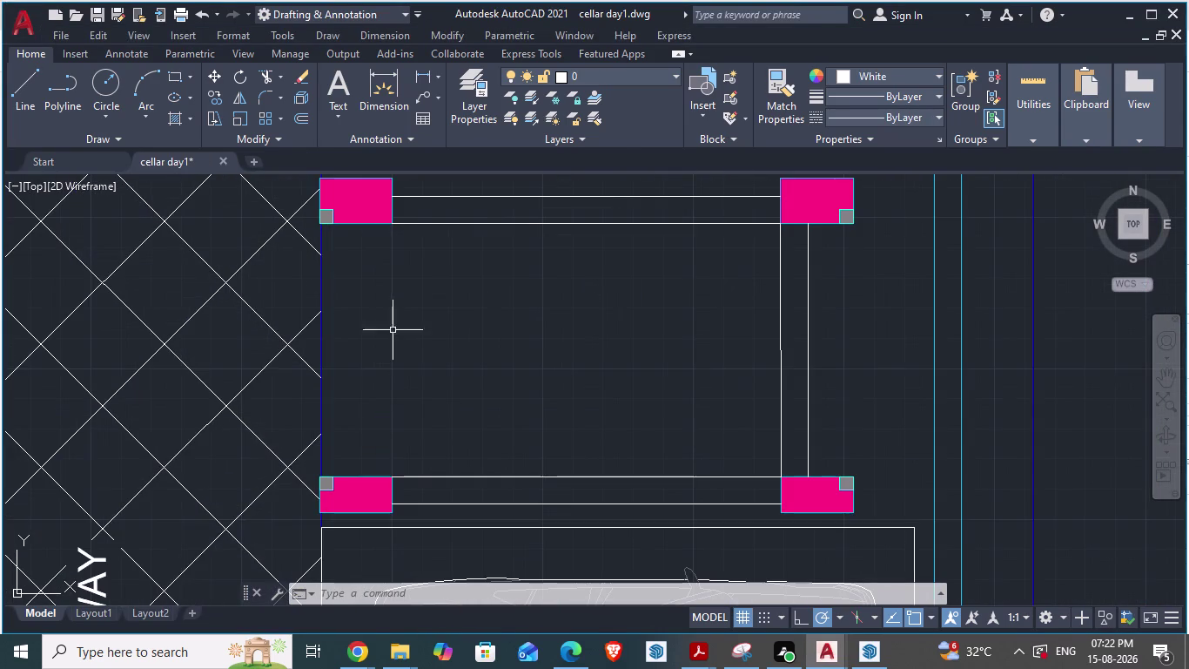
key(d)
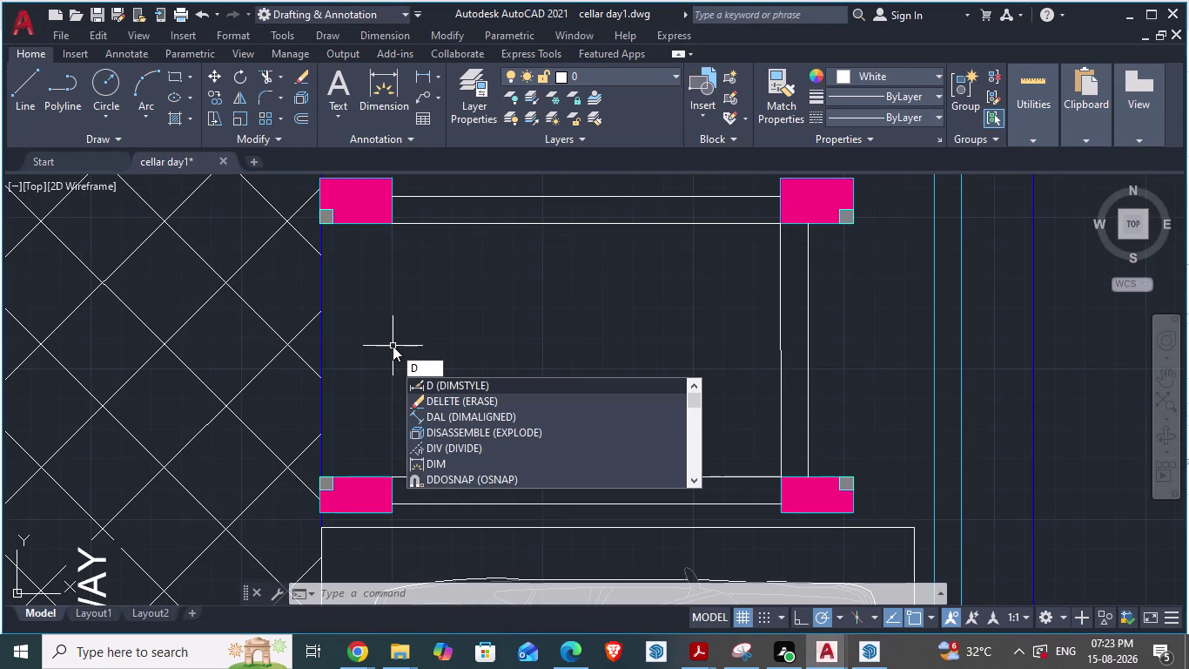
key(a)
key(Return)
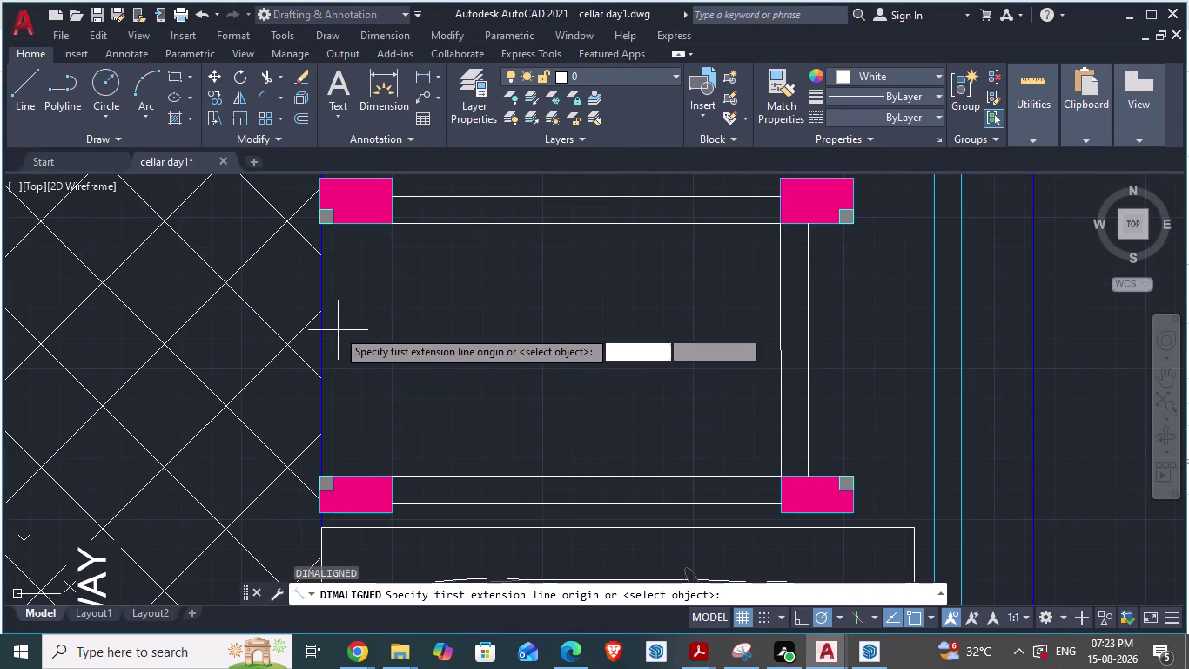
click(320, 336)
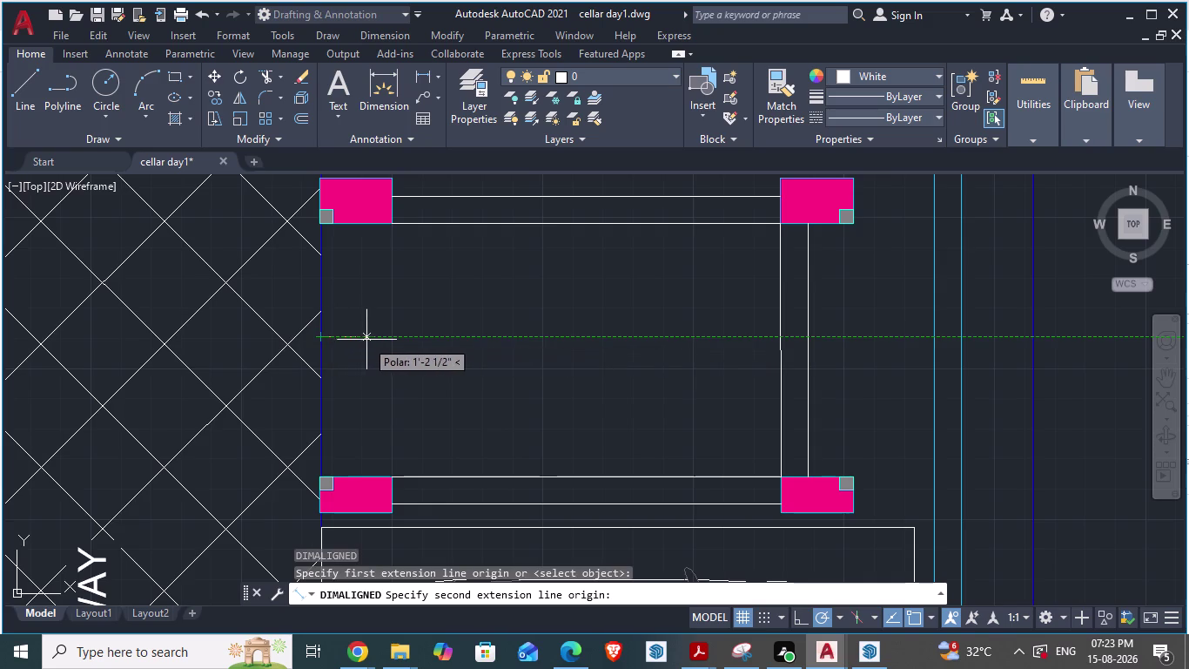
text(6")
key(Return)
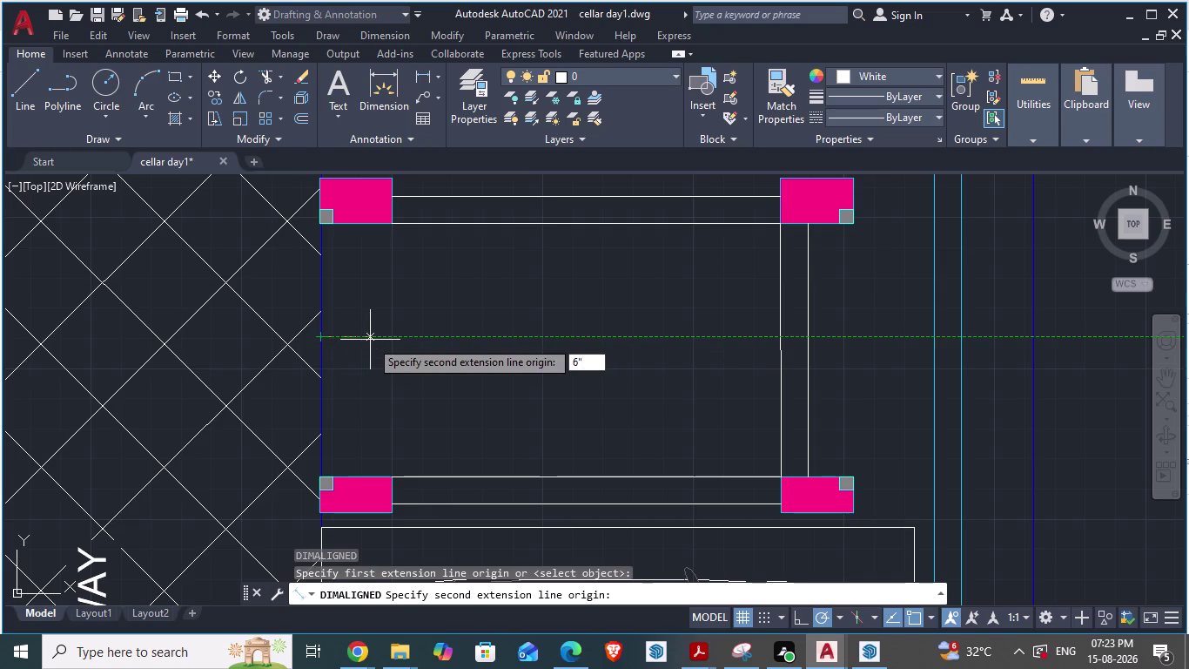
click(394, 384)
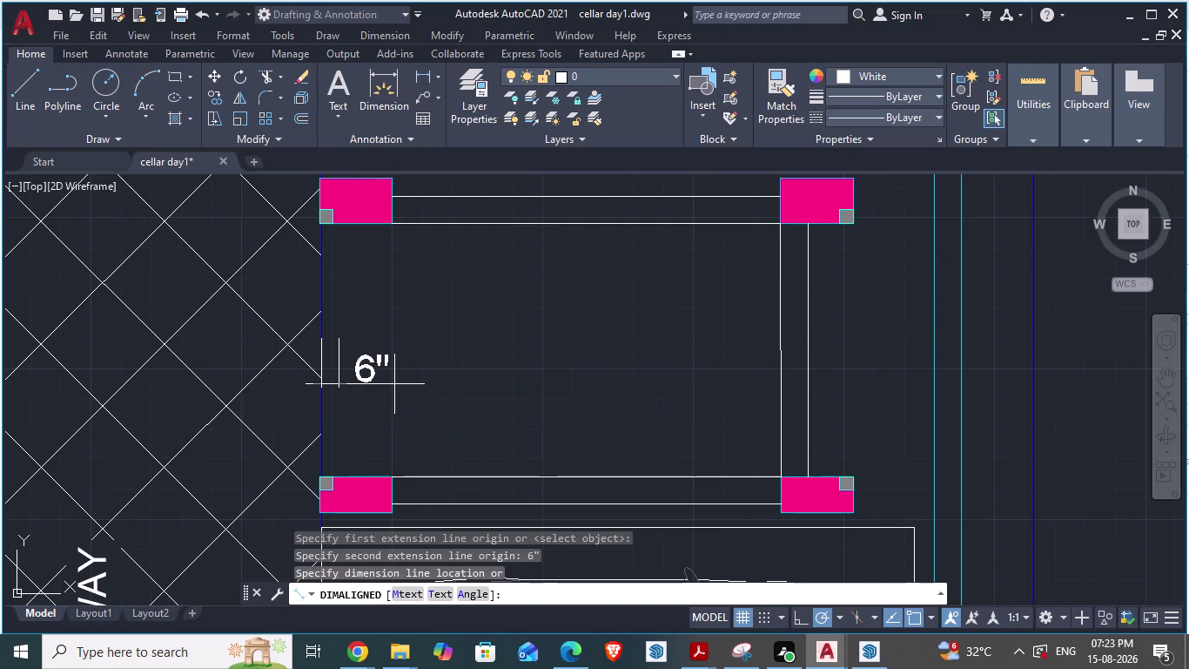
scroll(up, 3)
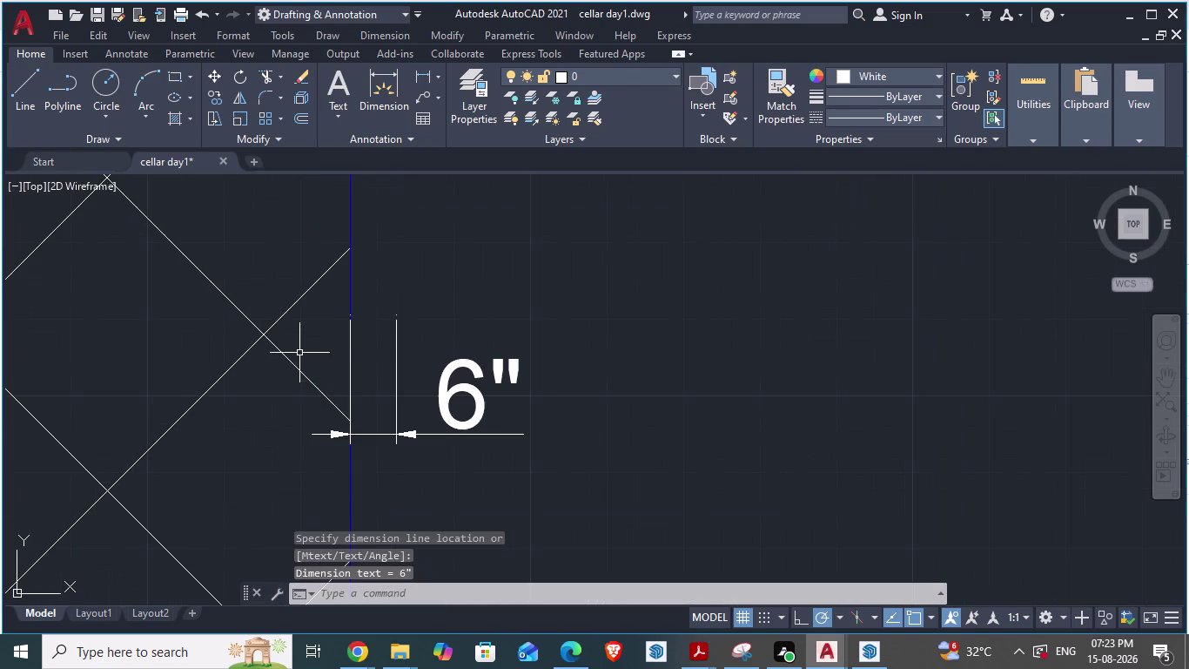
Start a vertical line from the dimension's node point, then cancel it.
key(l)
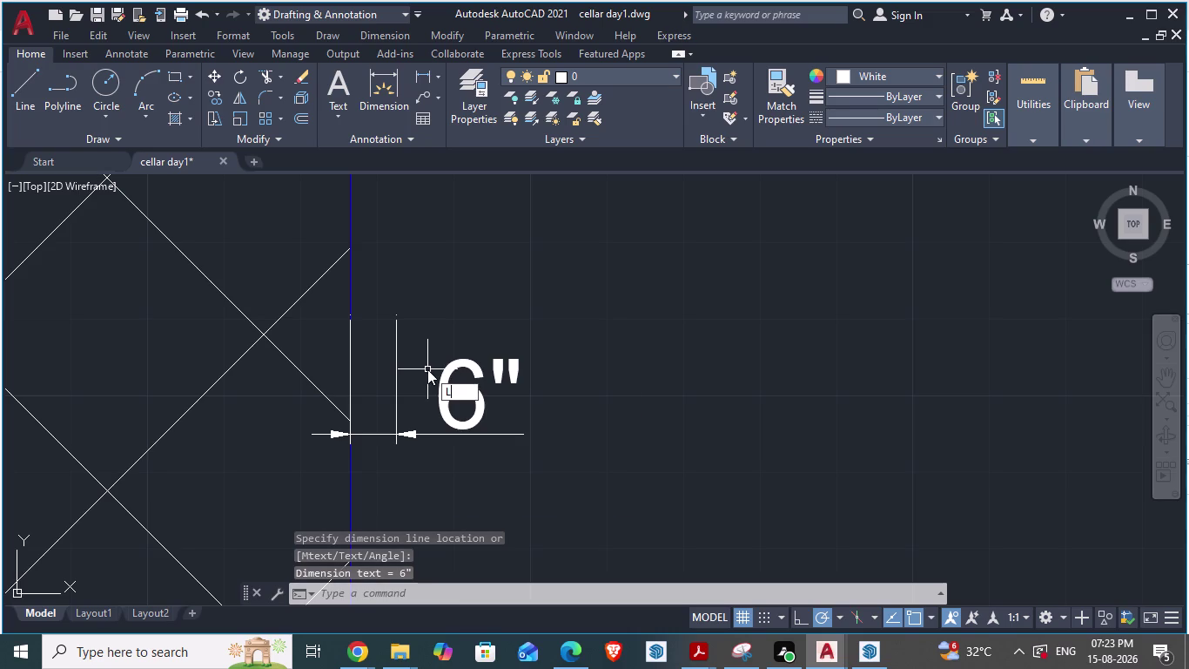
key(Return)
scroll(down, 3)
scroll(down, 3)
scroll(up, 3)
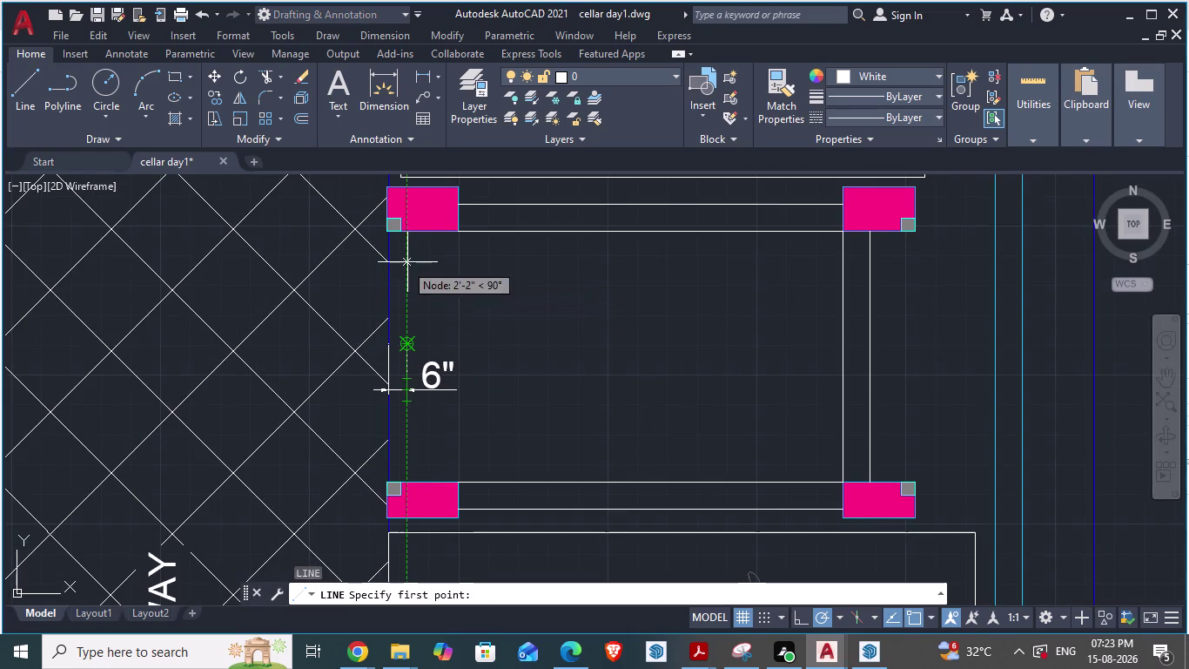
click(408, 237)
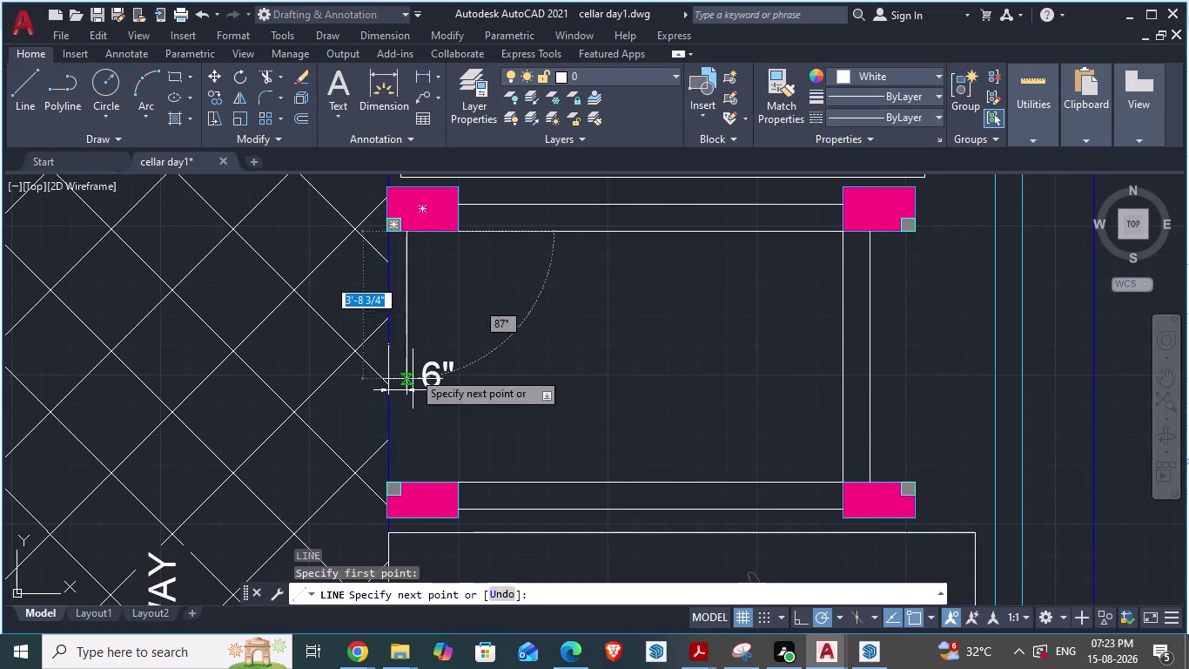
click(407, 481)
key(Escape)
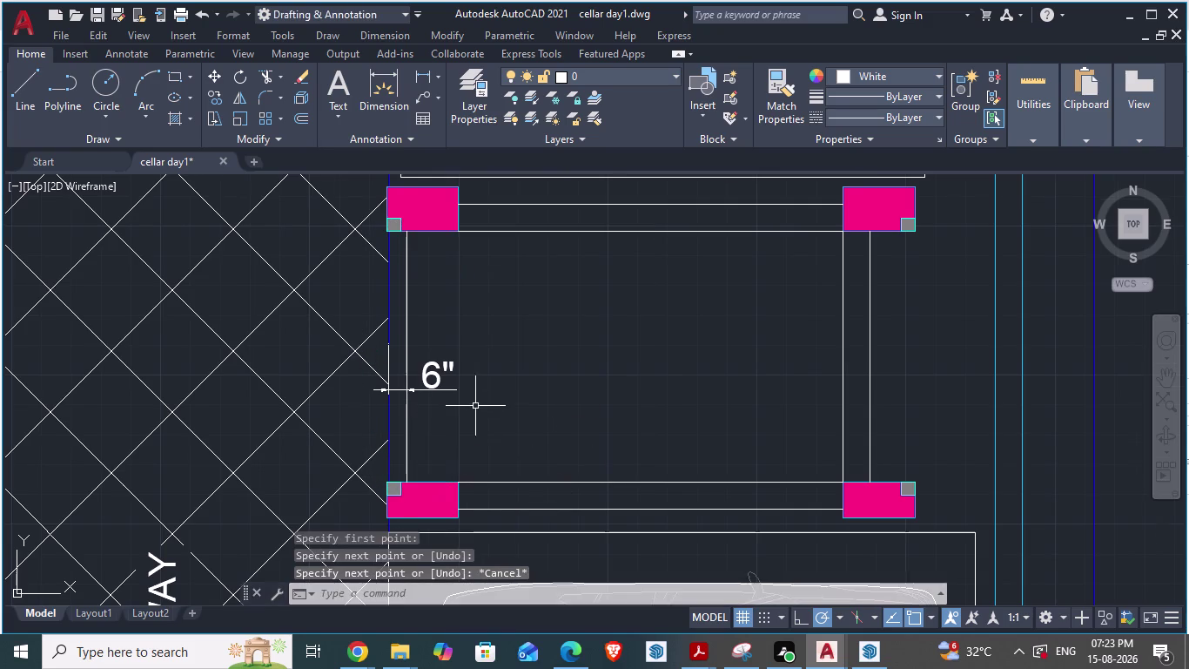
scroll(down, 3)
scroll(up, 3)
Select and delete the temporary 6" dimension.
key(Escape)
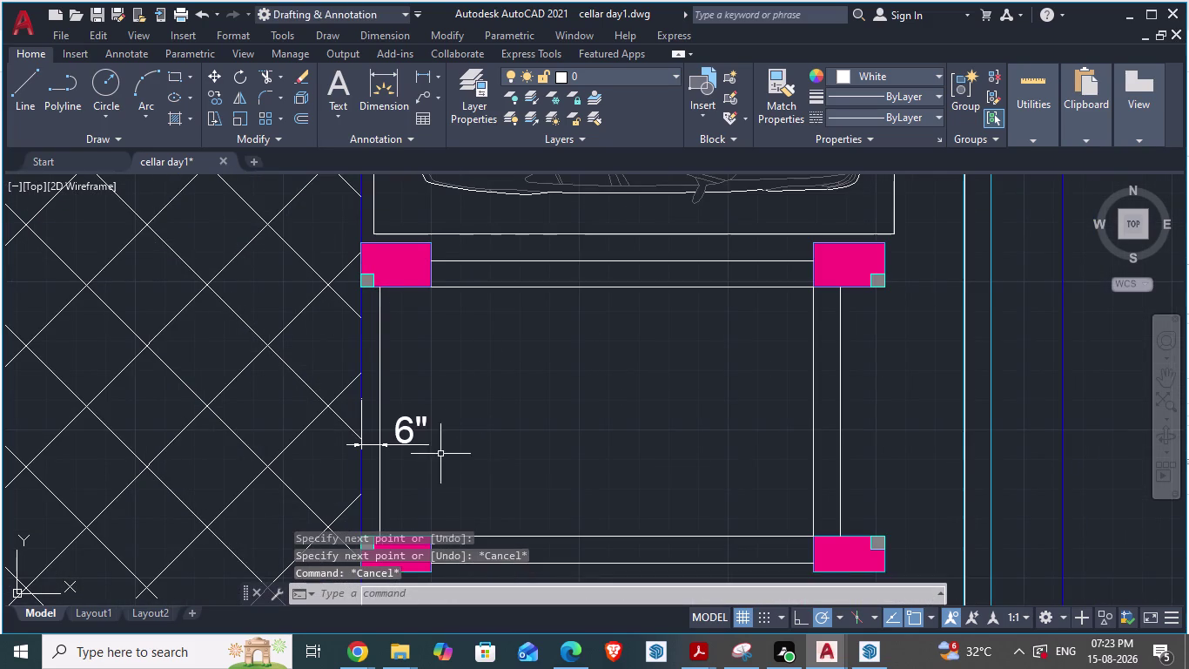
click(414, 434)
key(Delete)
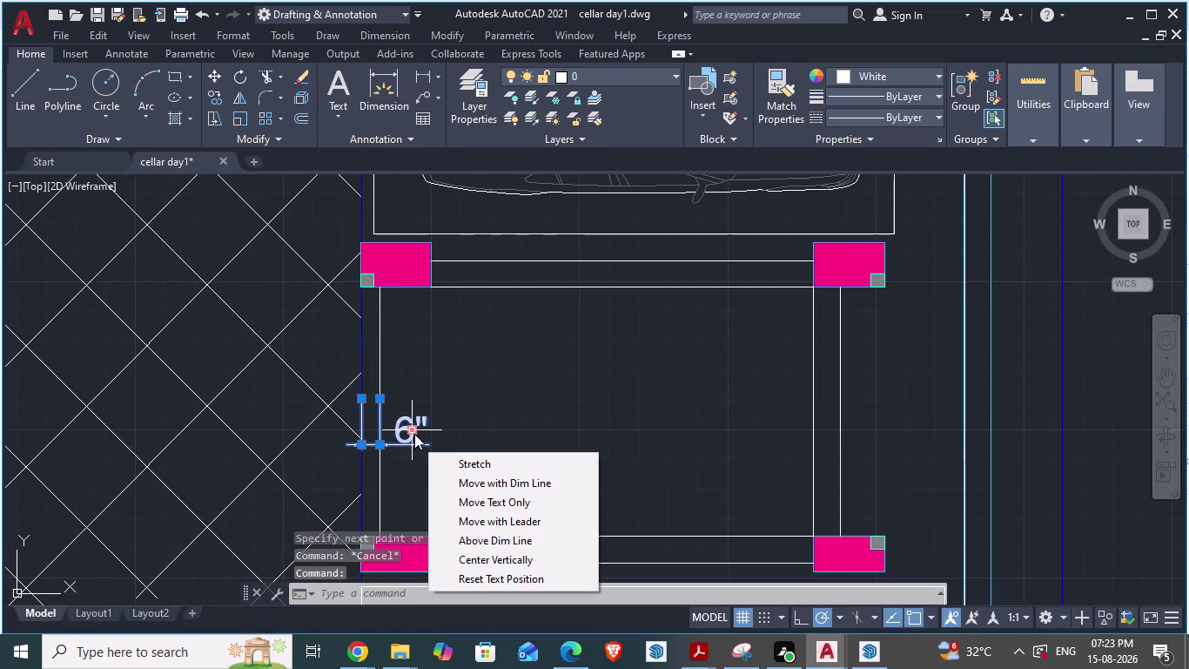
key(Delete)
key(Escape)
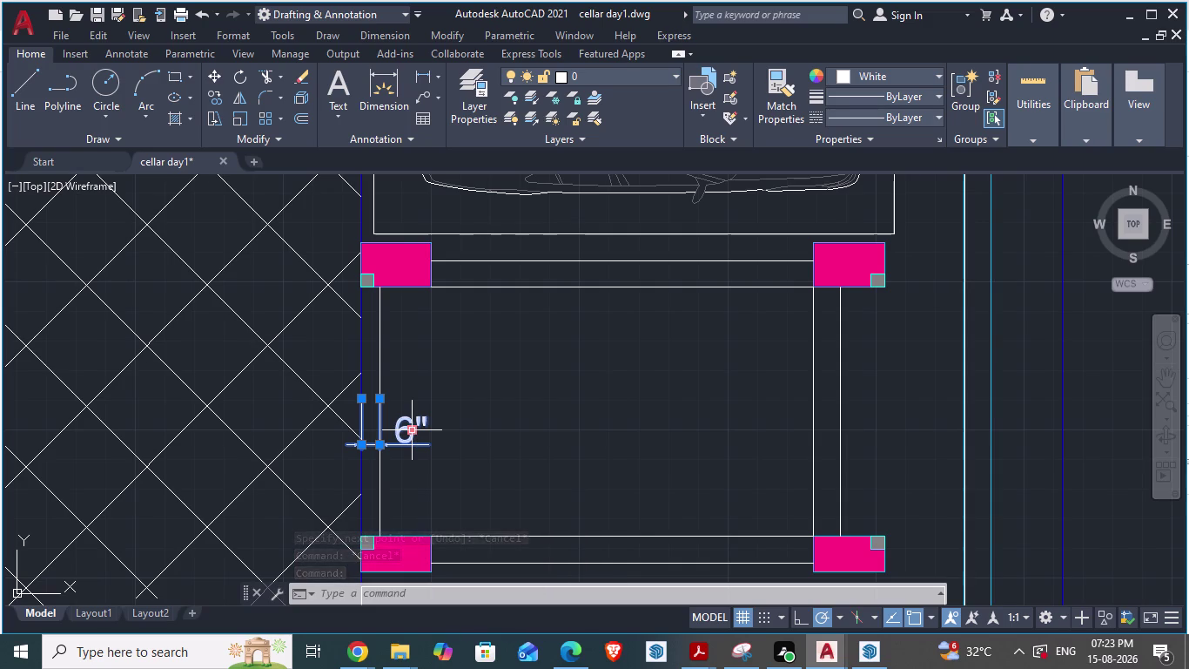
key(Delete)
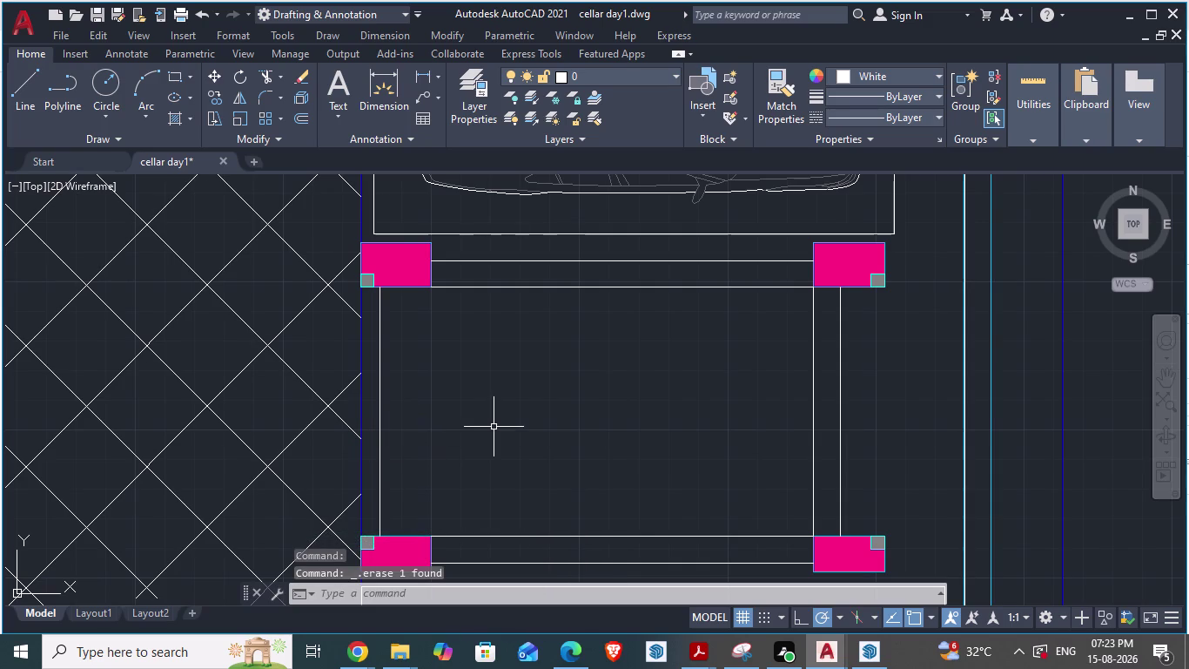
Offset the inner left staircase line twice to the right at 1' spacing.
key(o)
key(Return)
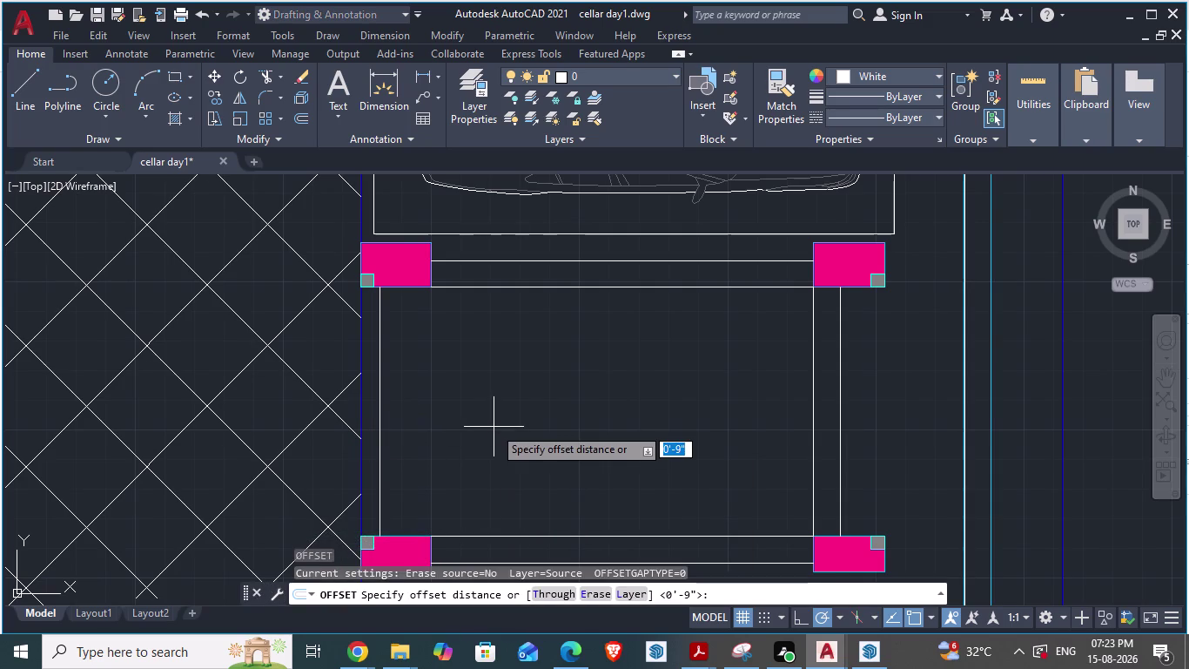
text(1')
key(Return)
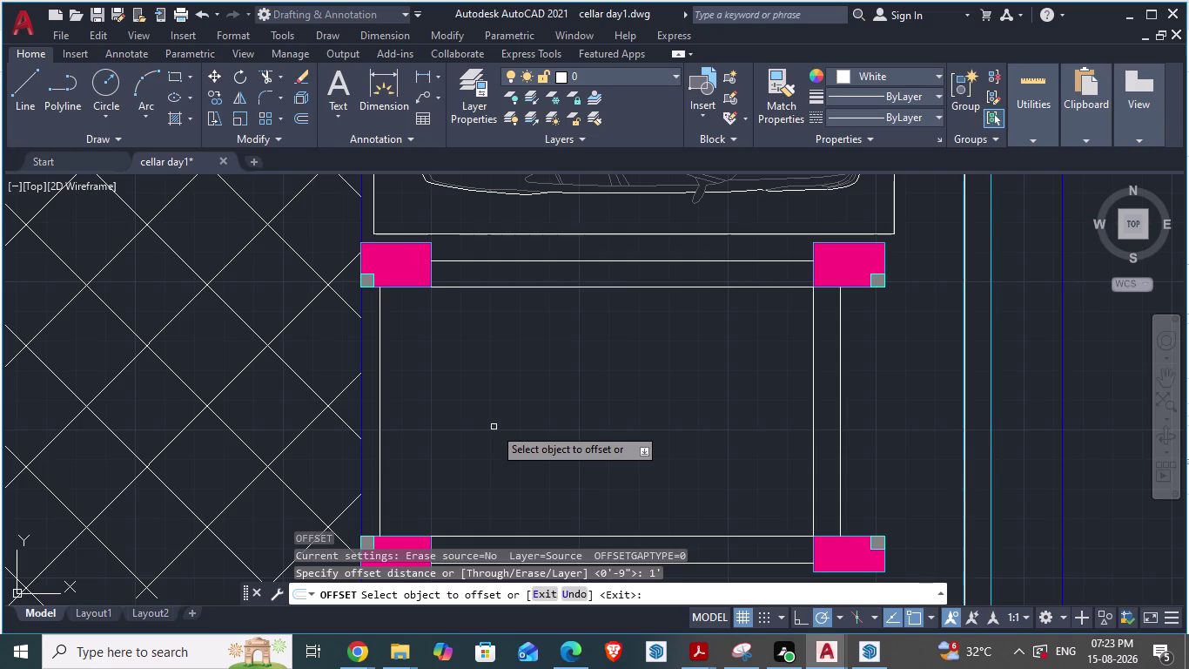
click(381, 426)
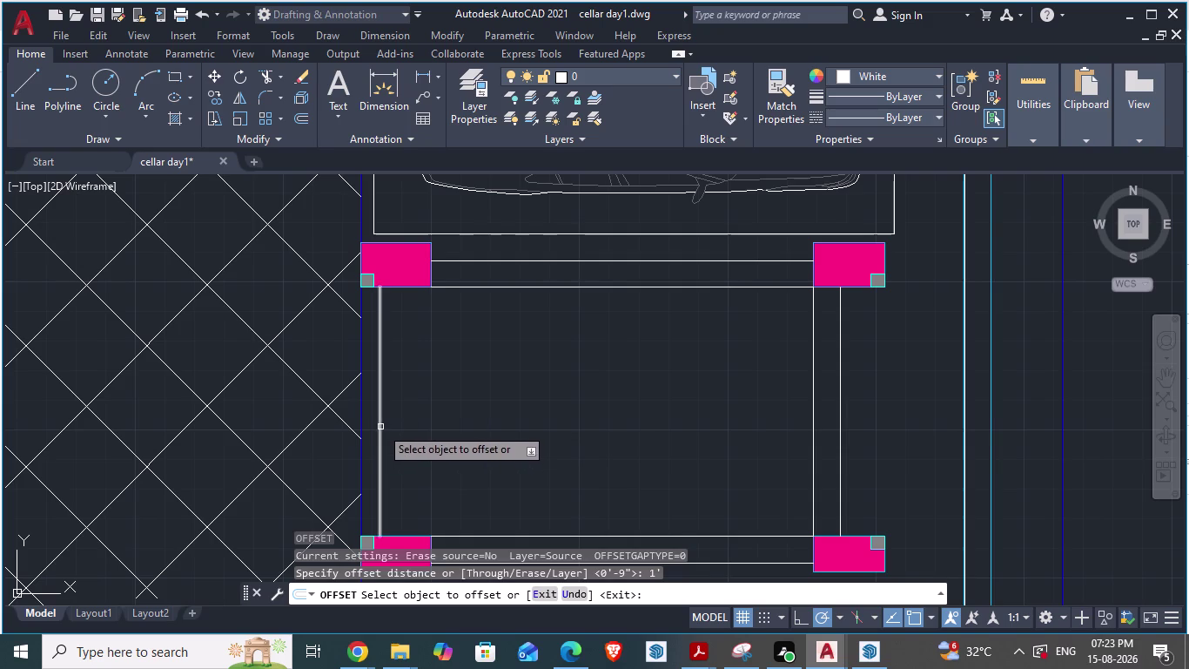
click(413, 428)
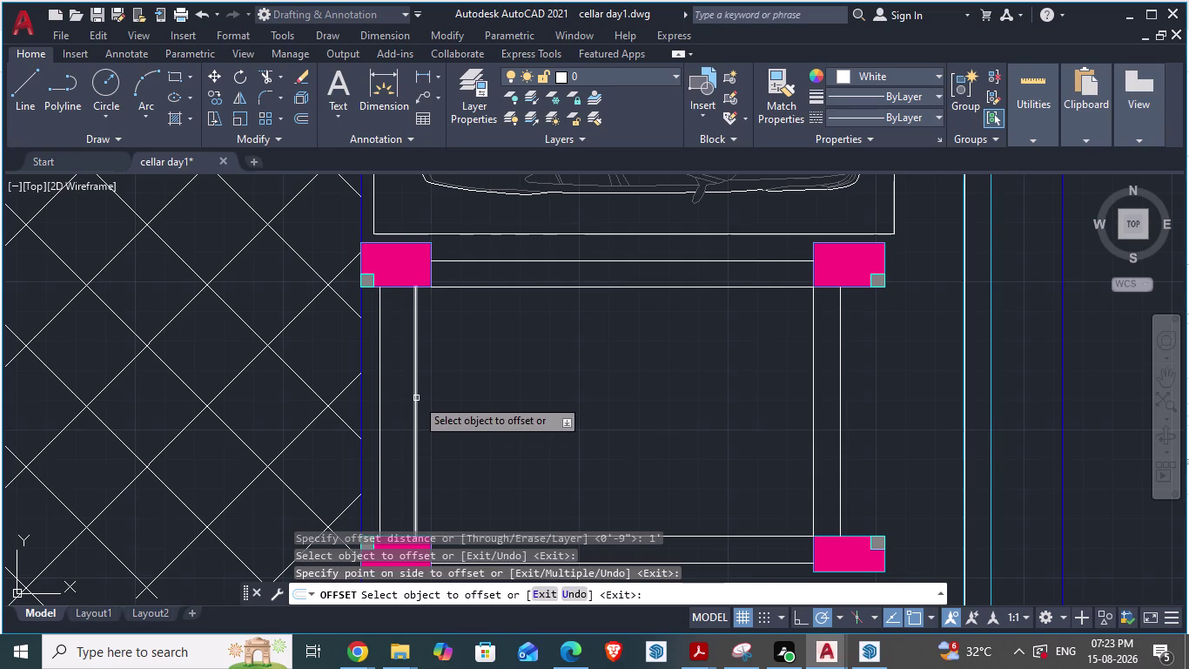
click(416, 398)
click(472, 401)
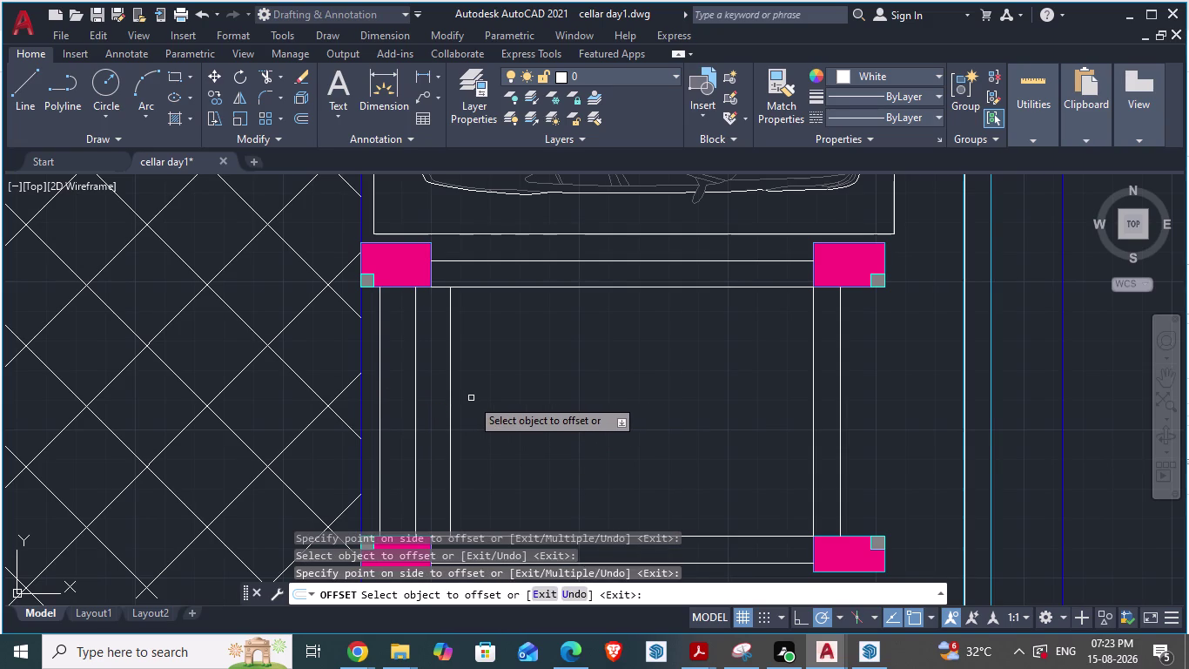
Compare the new step lines with the ARCH PLANS reference, then return to the cellar drawing.
key(alt+Tab)
scroll(up, 3)
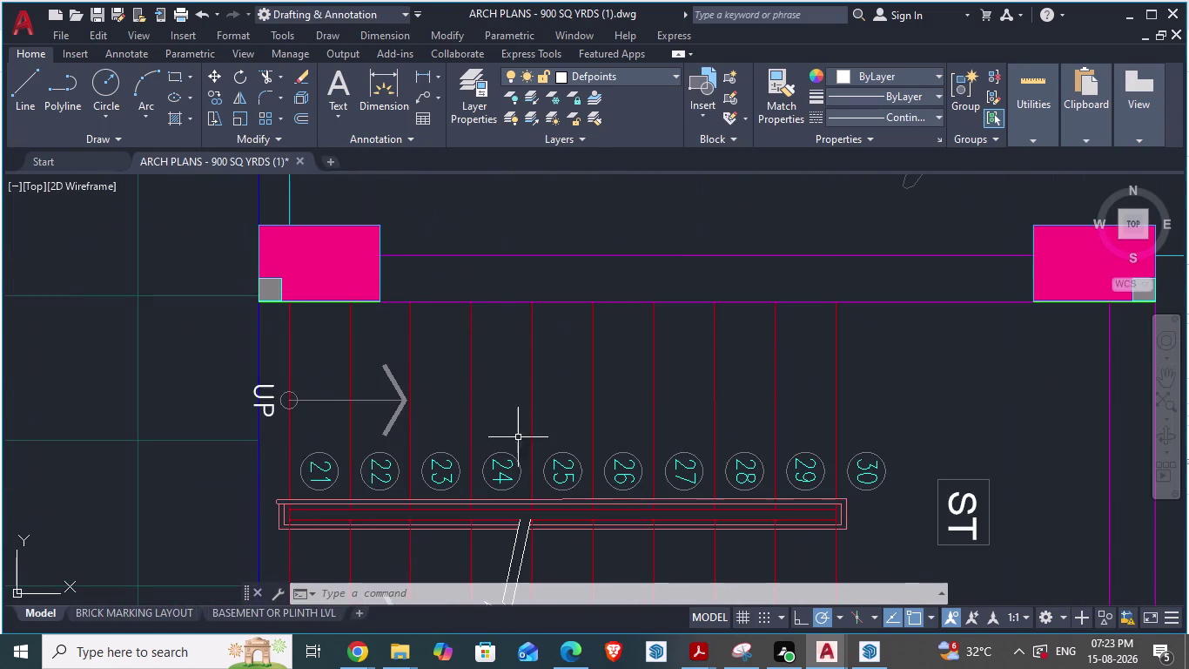
scroll(down, 3)
scroll(up, 3)
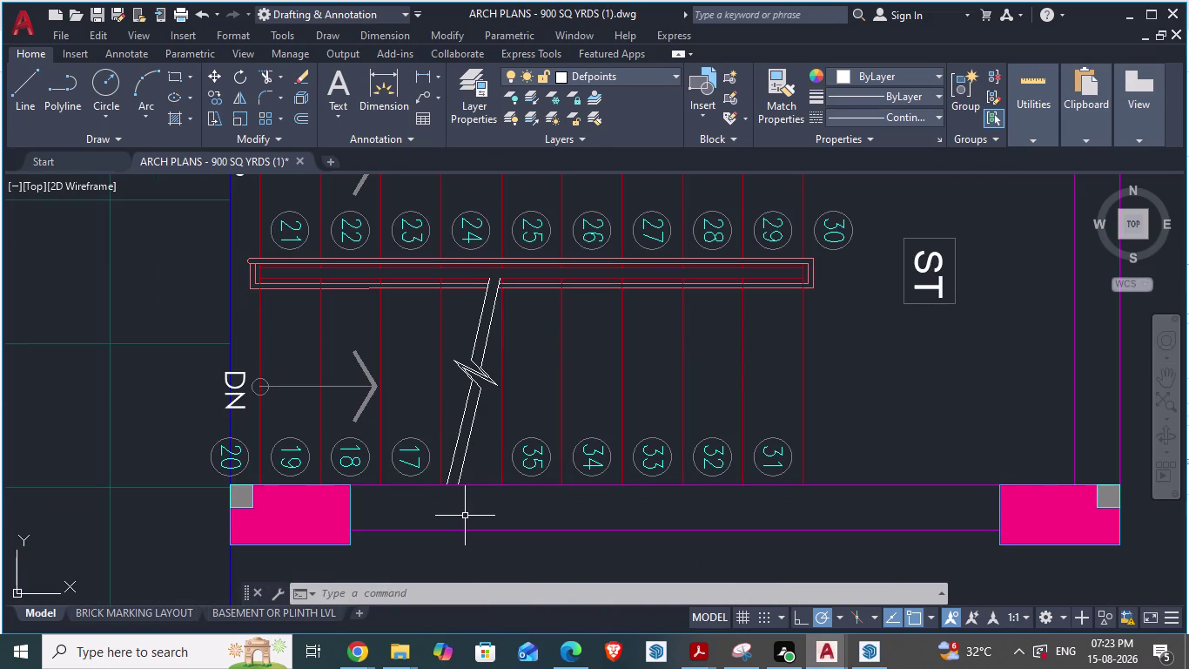
scroll(down, 3)
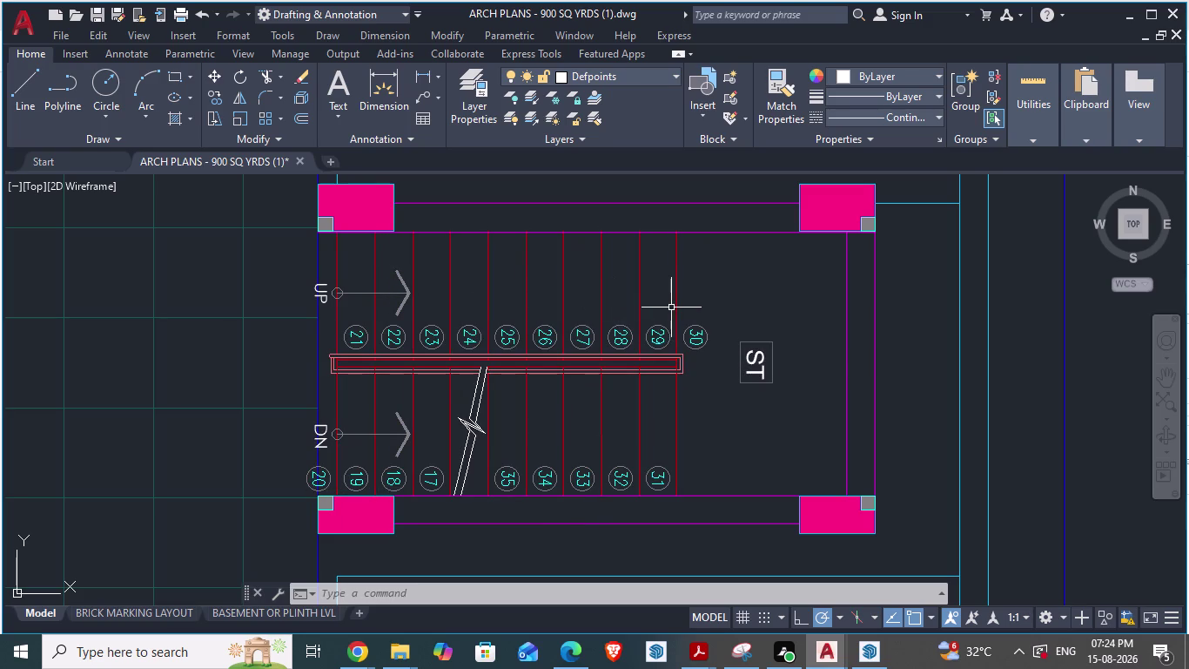
key(alt+Tab)
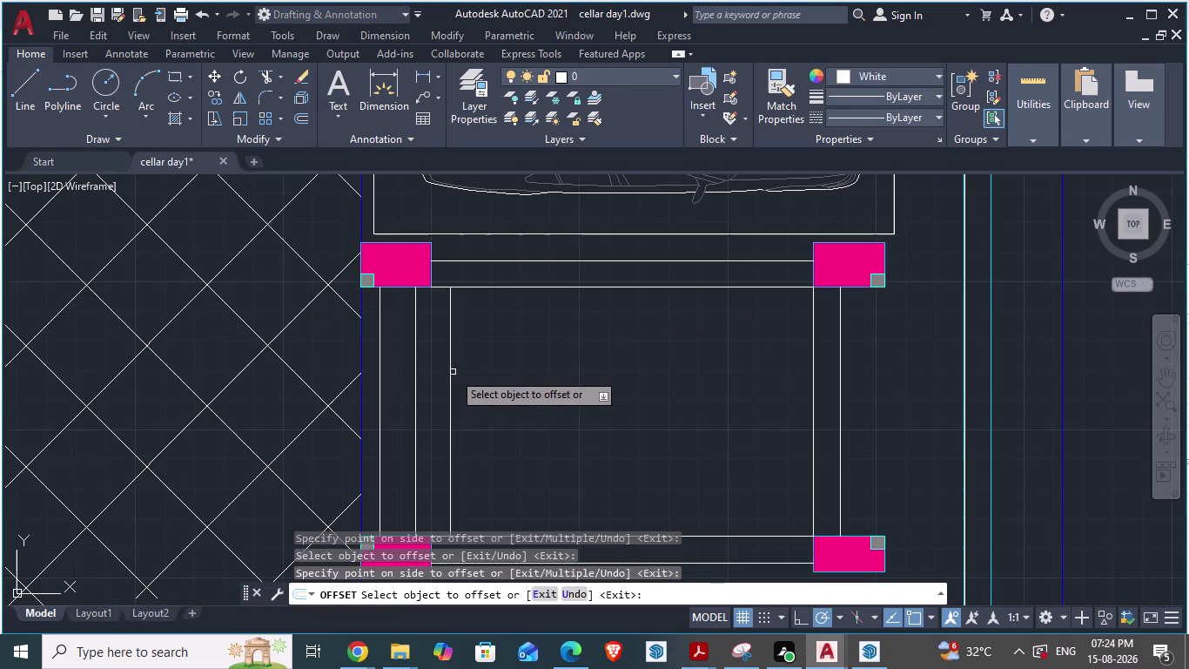
Add five more step lines, each offset 1' right of the newest, and check the reference.
click(453, 372)
click(470, 365)
click(485, 363)
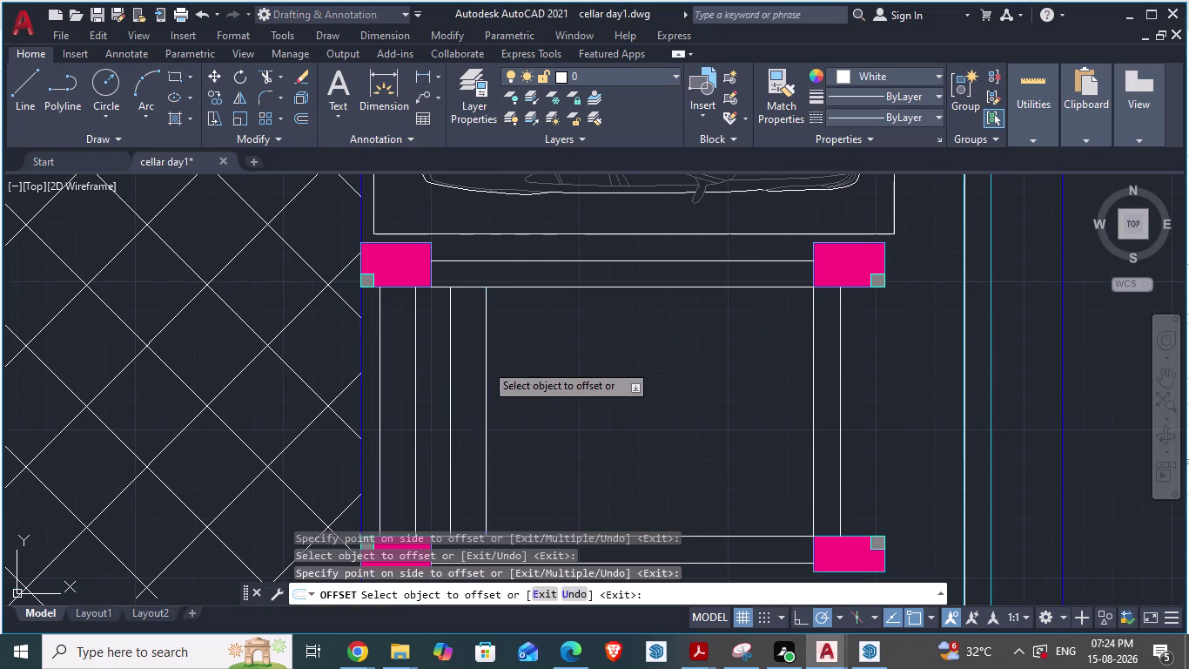
click(538, 363)
click(520, 365)
click(587, 365)
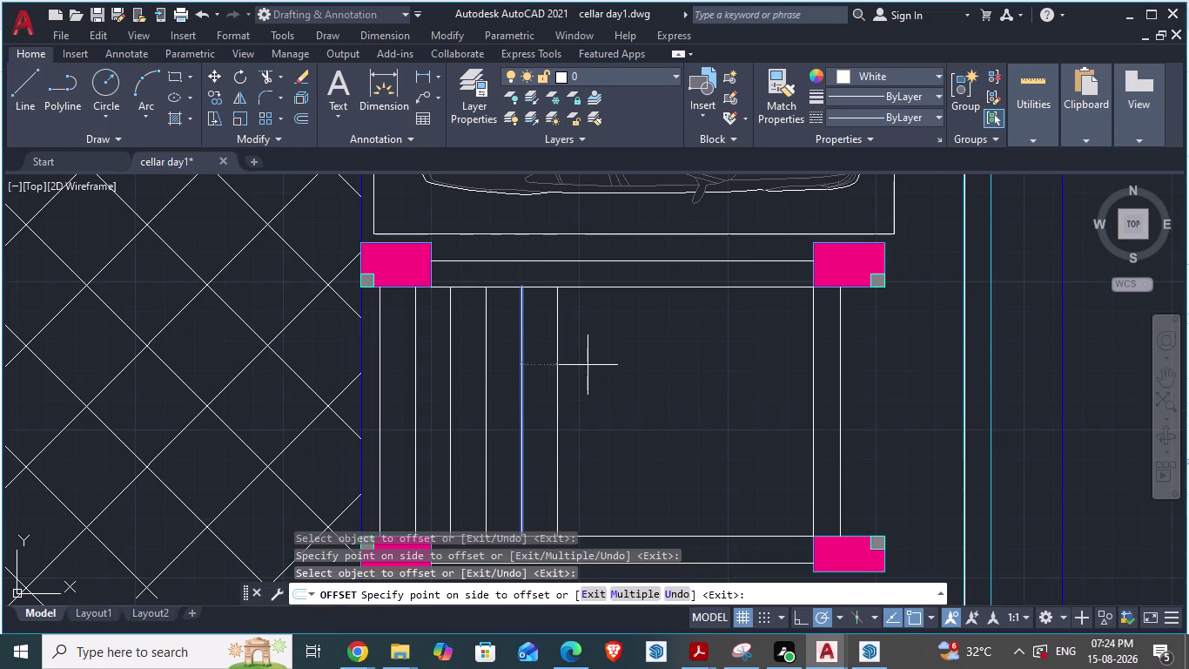
click(556, 362)
click(617, 363)
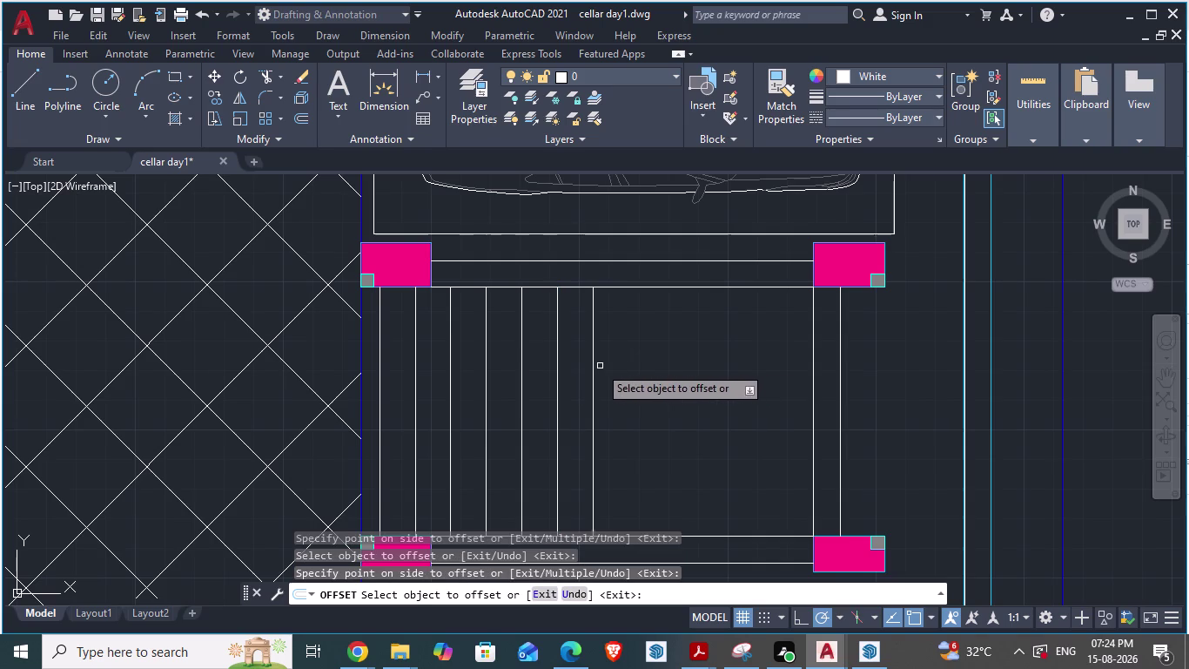
click(593, 365)
click(641, 365)
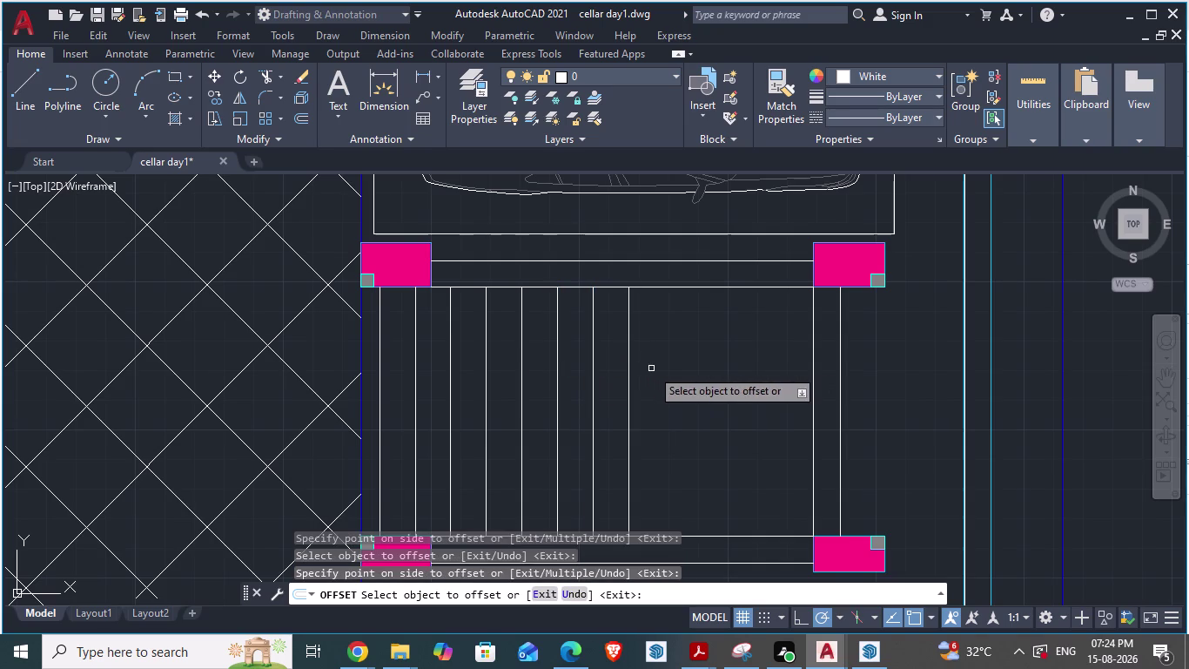
key(alt+Tab)
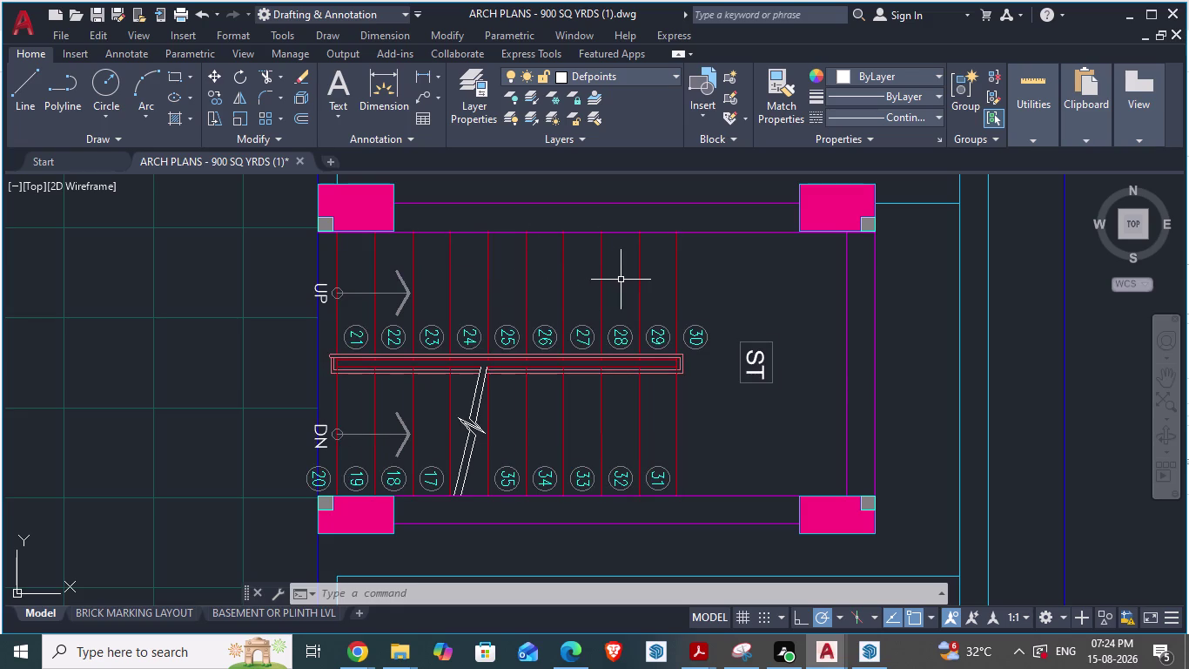
key(alt+Tab)
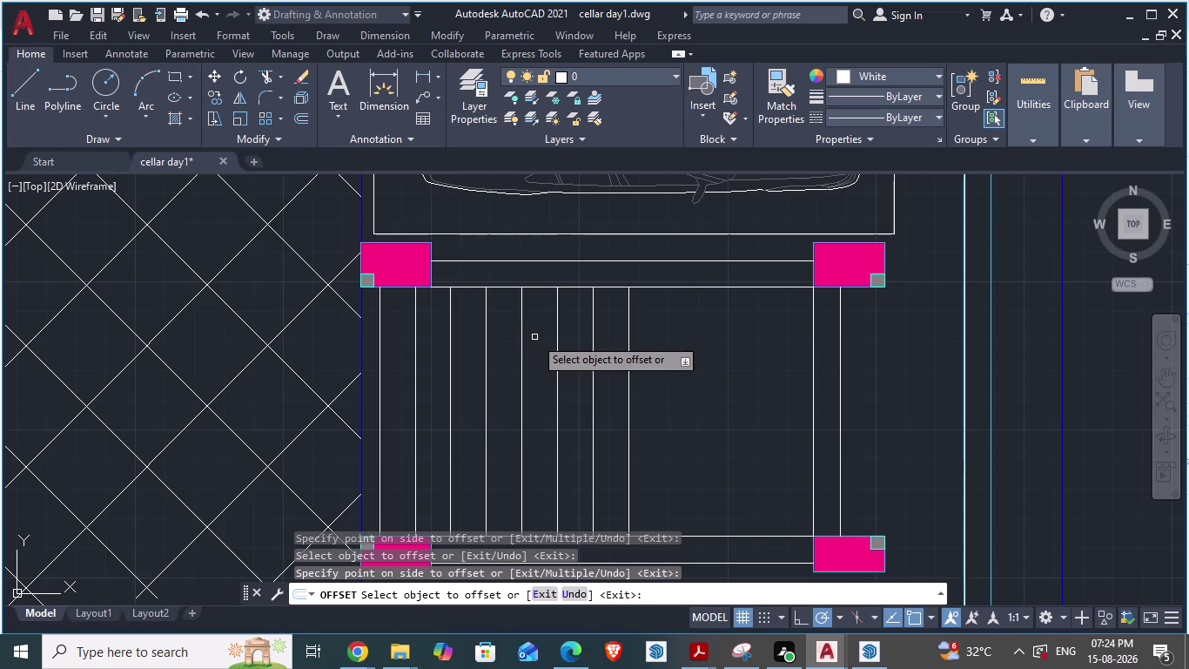
Offset two more 1' step lines, save the cellar drawing, and display the reference plan.
click(626, 333)
click(683, 332)
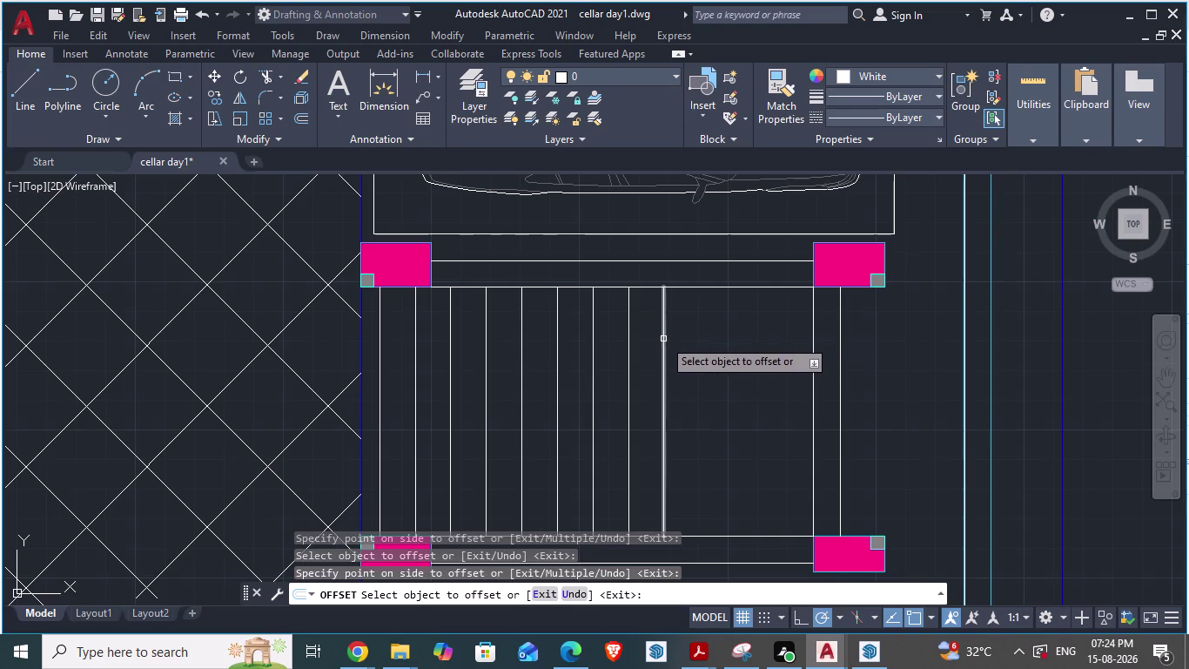
click(662, 339)
click(716, 343)
key(alt+Tab)
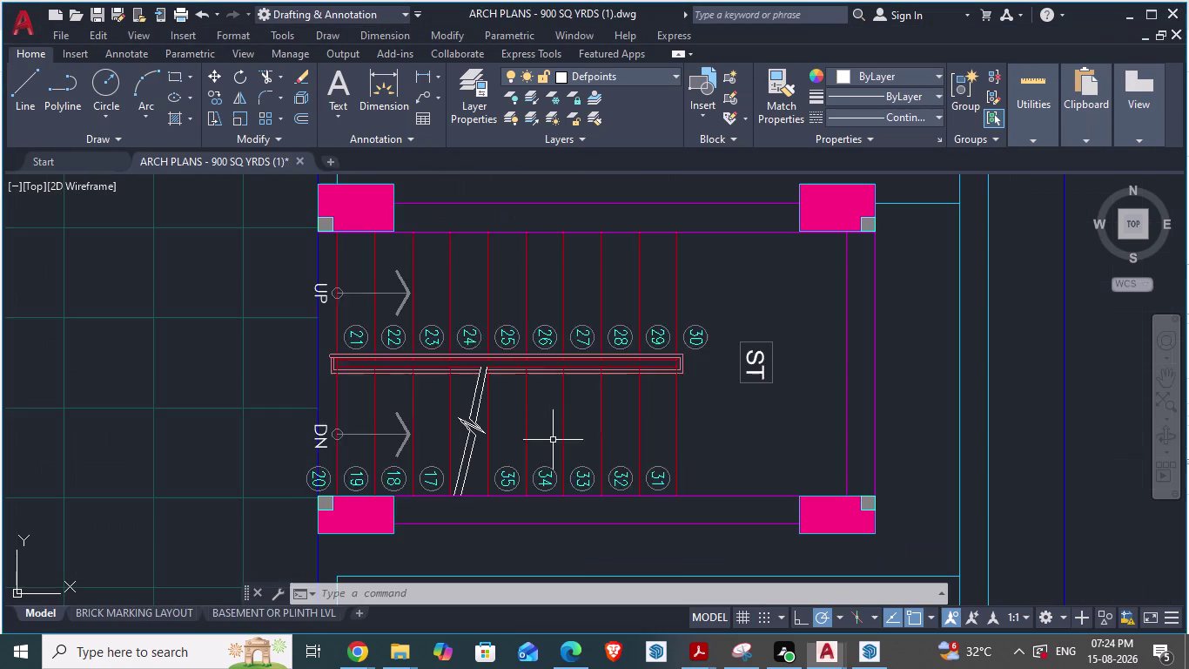
key(alt+Tab)
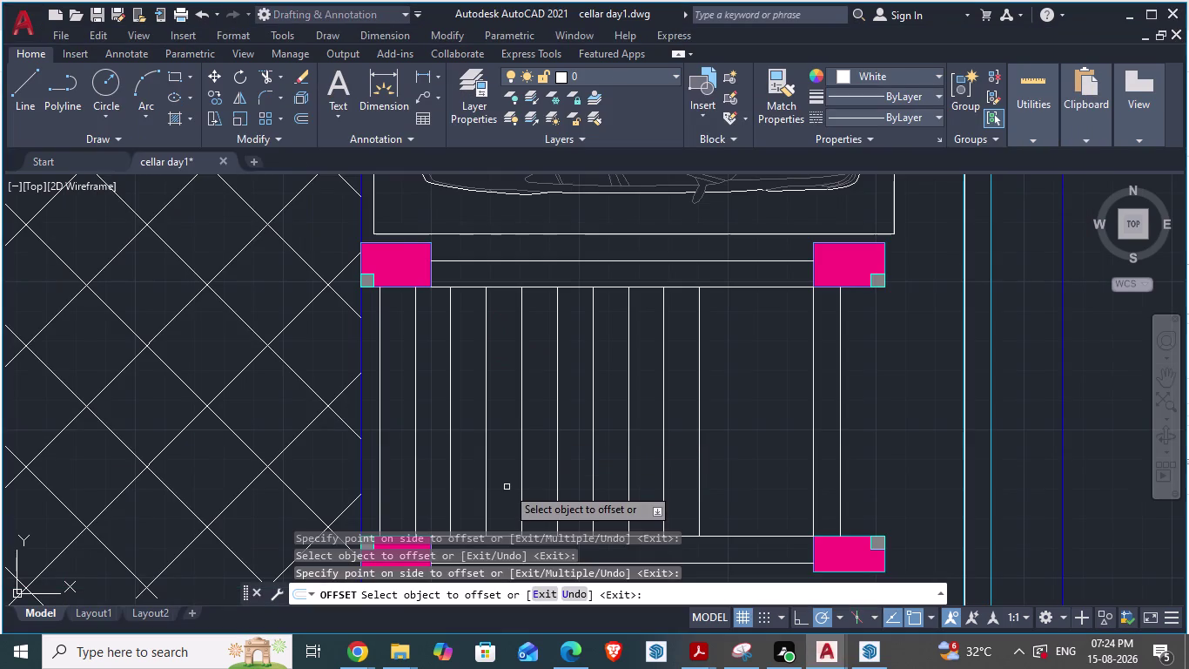
key(ctrl+s)
key(alt+Tab)
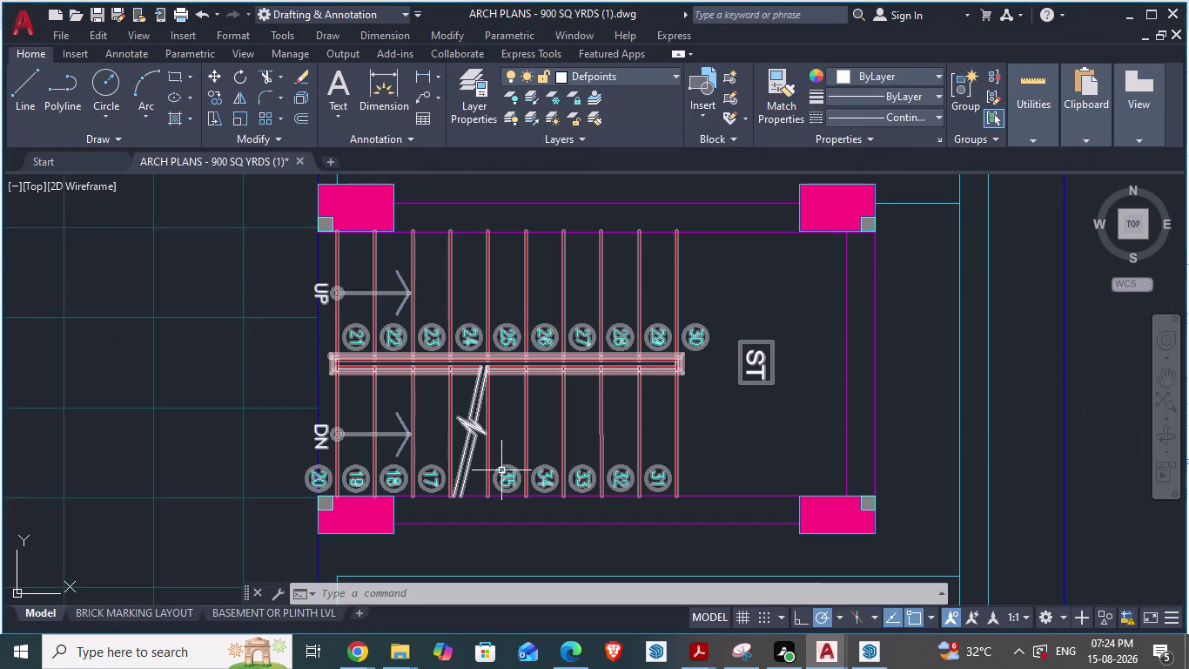
Inspect the reference staircase, return to the cellar drawing, and end the offset command.
scroll(up, 3)
scroll(down, 3)
scroll(down, 3)
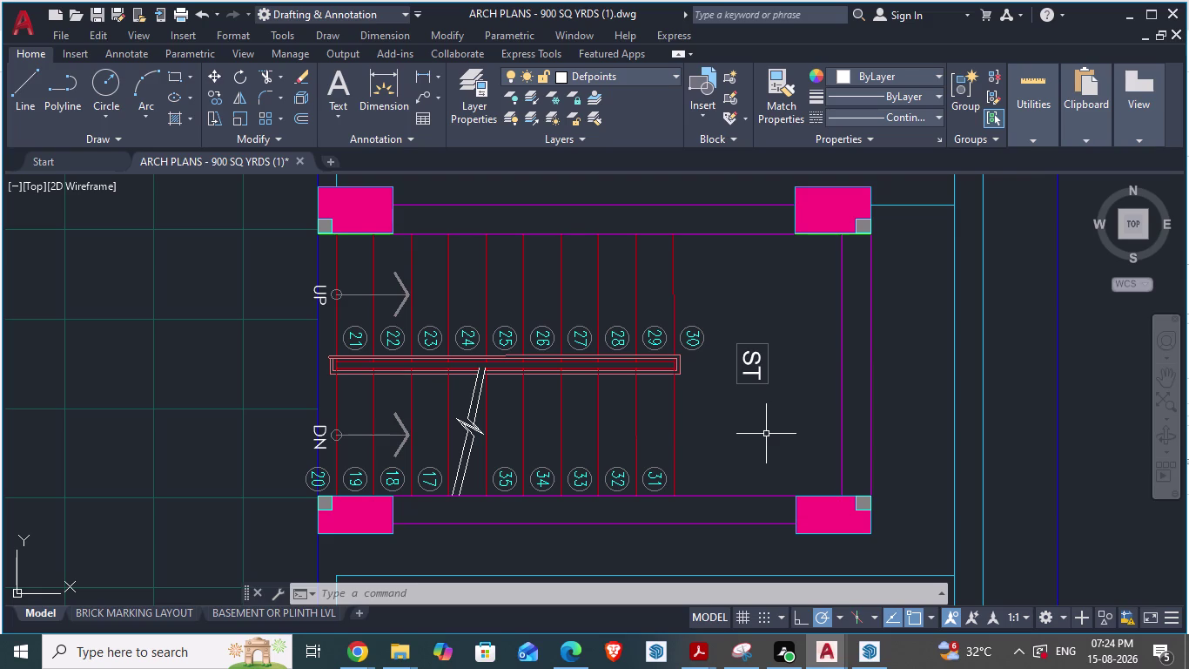
scroll(up, 3)
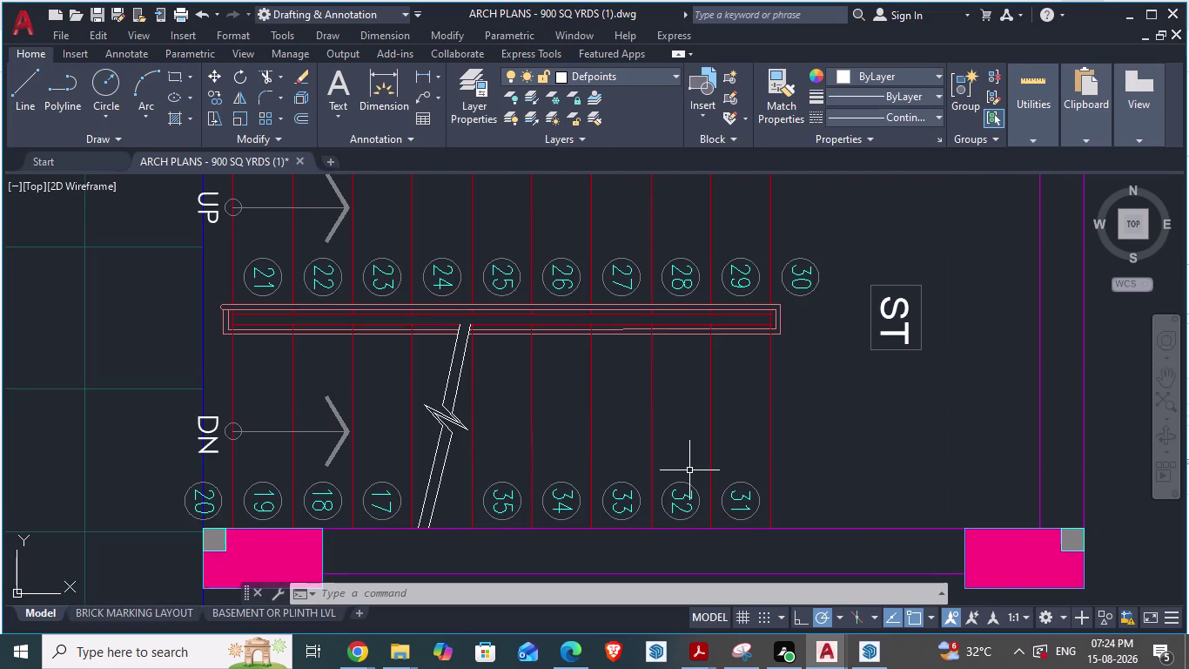
scroll(down, 3)
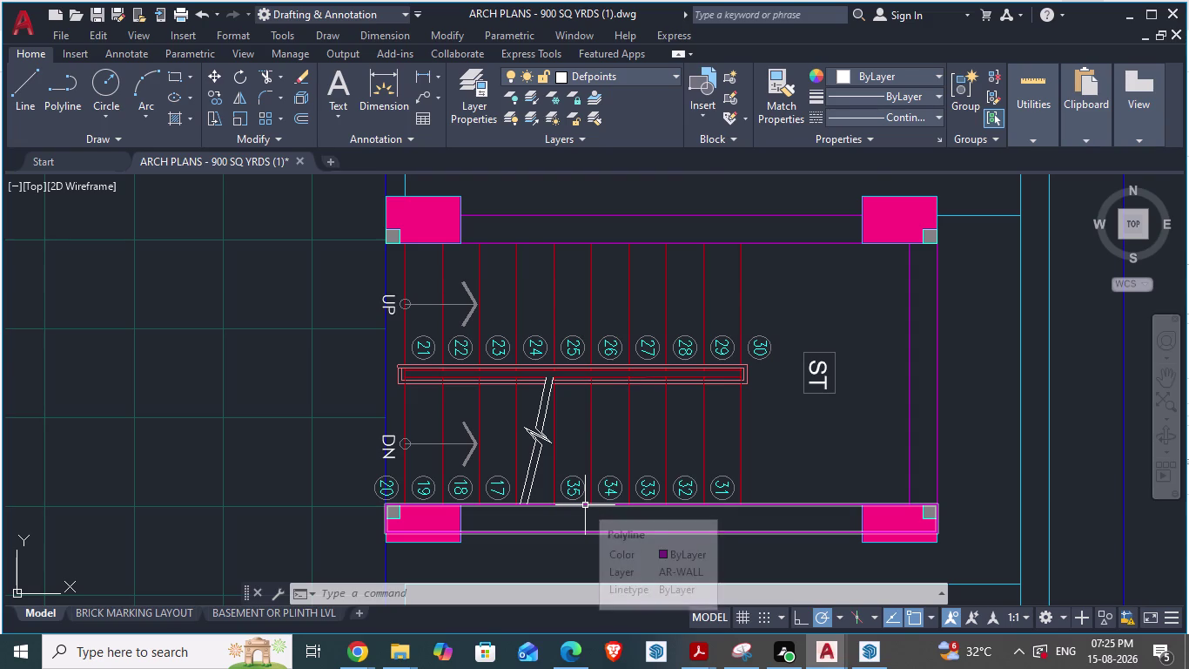
key(alt+Tab)
key(Escape)
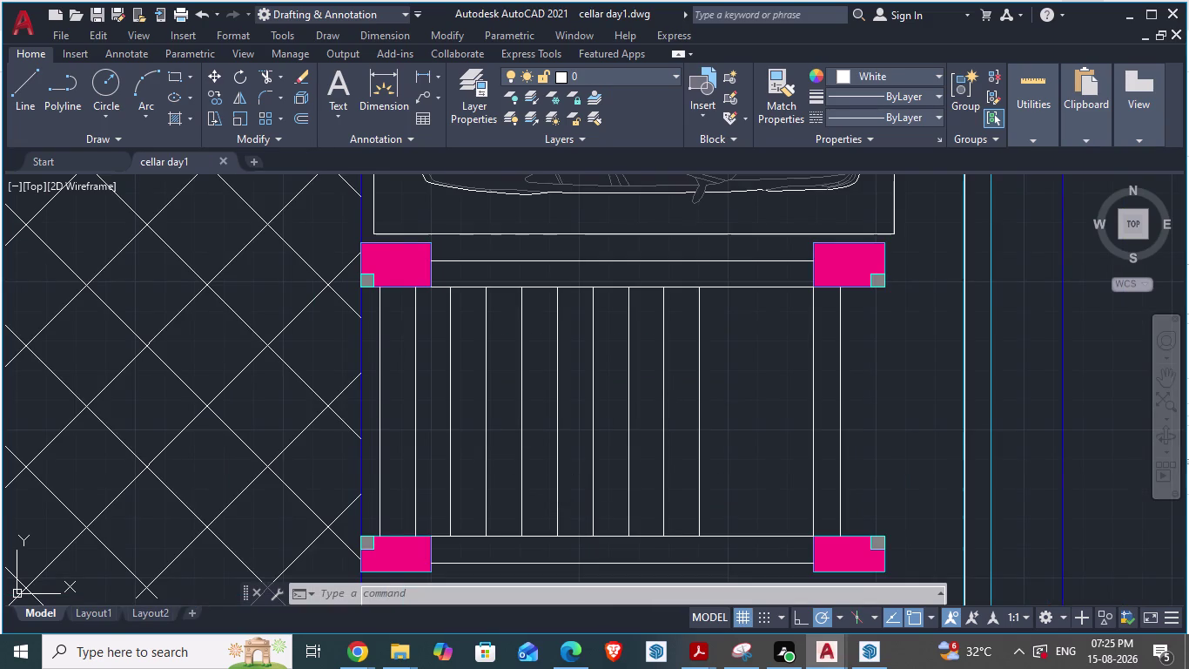
Window-select the ten tread lines and set their colour to Red in Properties.
click(744, 414)
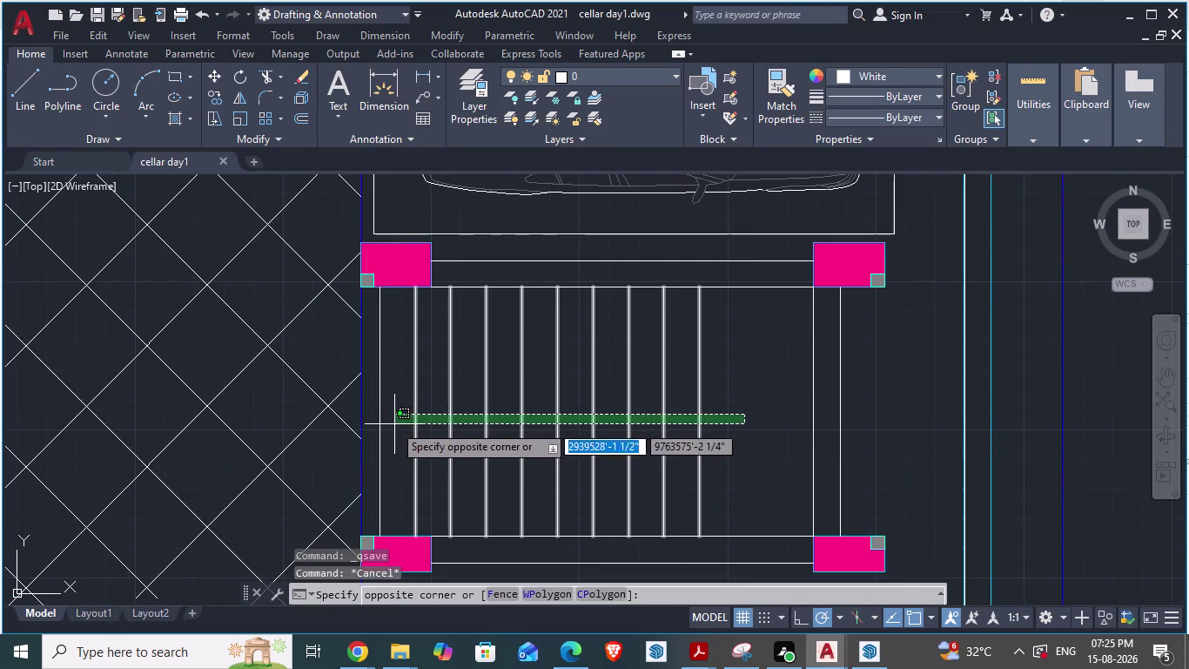
click(373, 426)
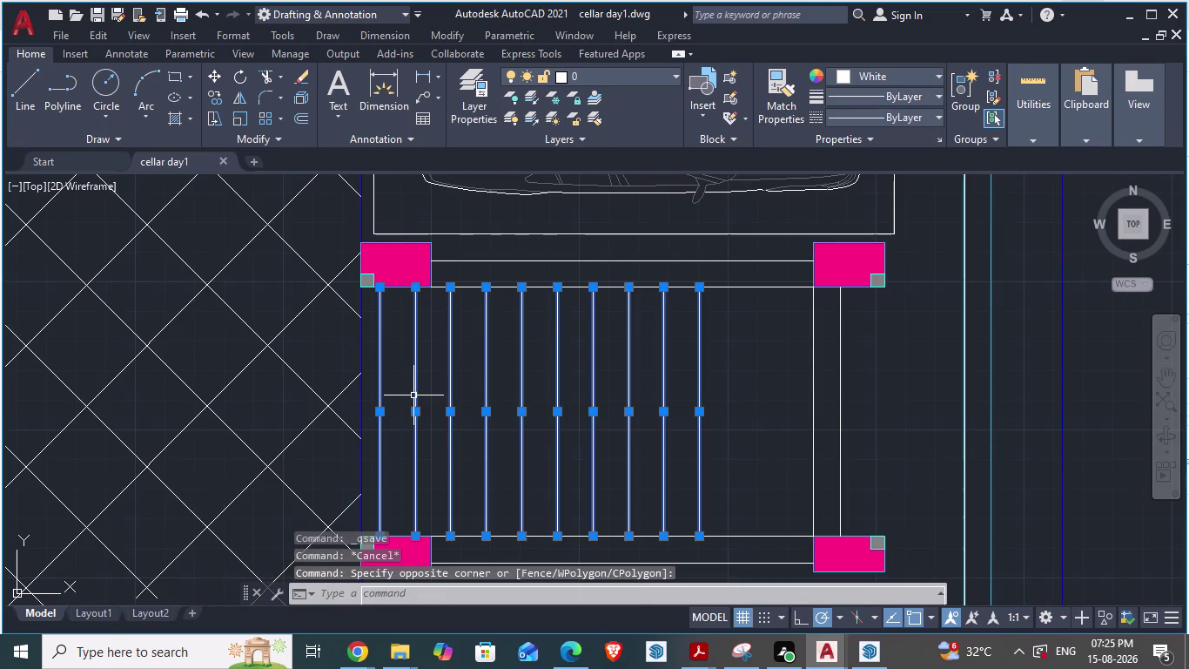
right_click(414, 396)
click(460, 600)
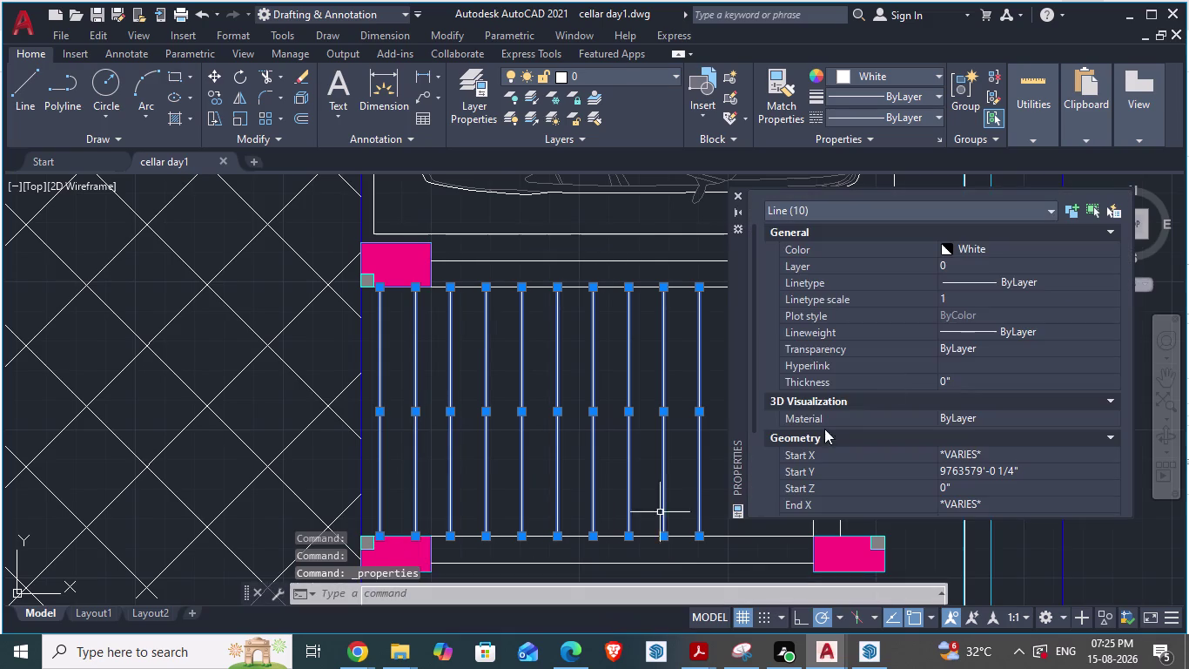
click(951, 249)
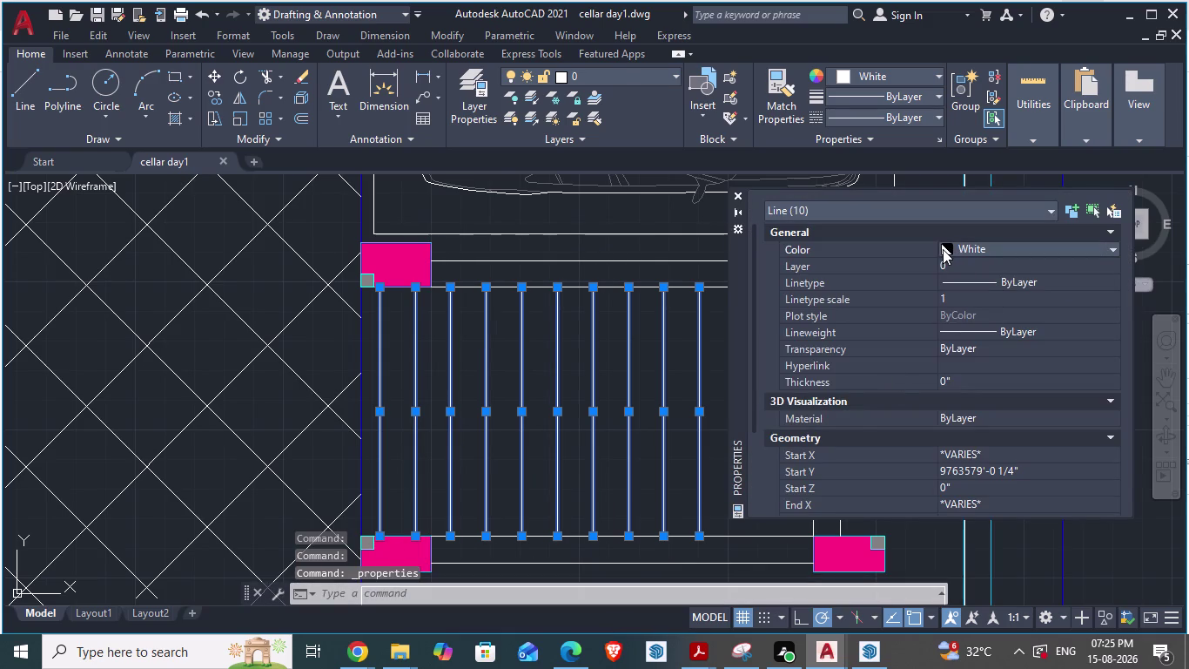
click(943, 249)
click(946, 292)
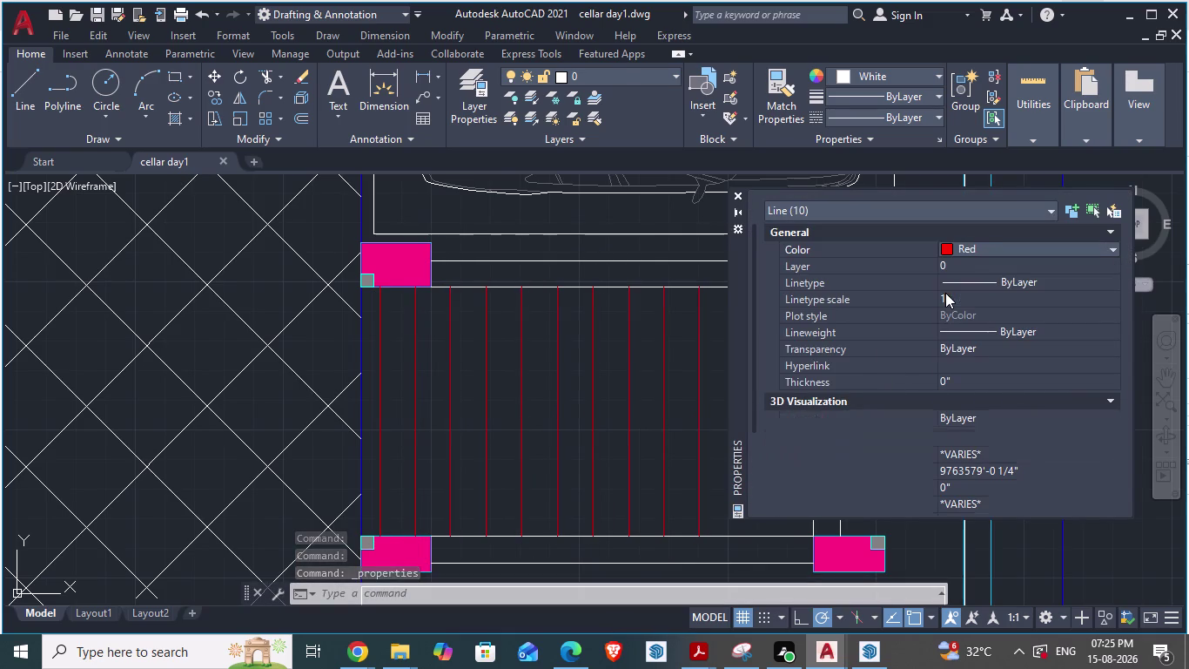
key(Escape)
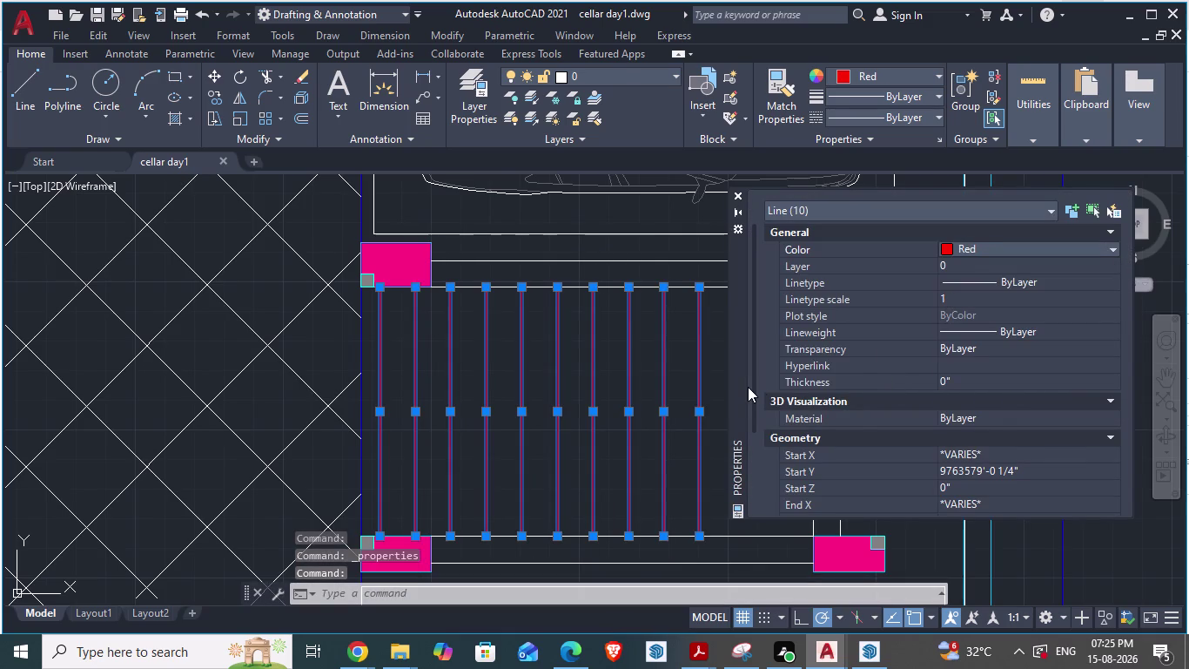
Close Properties, deselect, save the cellar plan, and switch to ARCH PLANS.
click(737, 194)
click(764, 365)
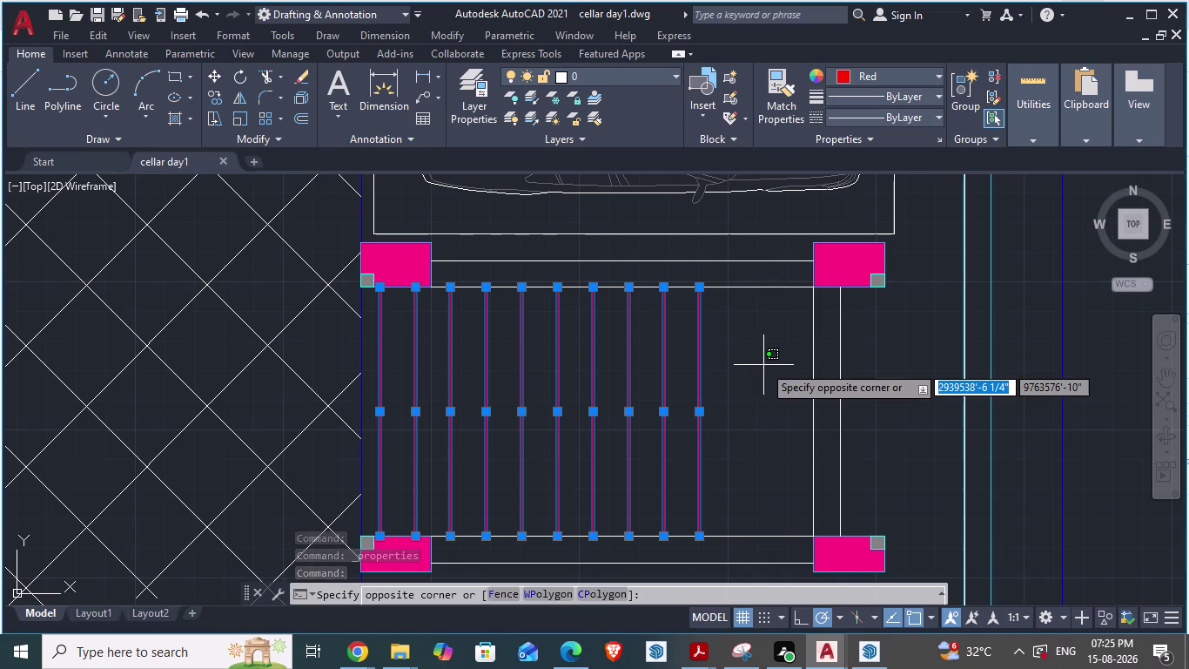
key(ctrl+s)
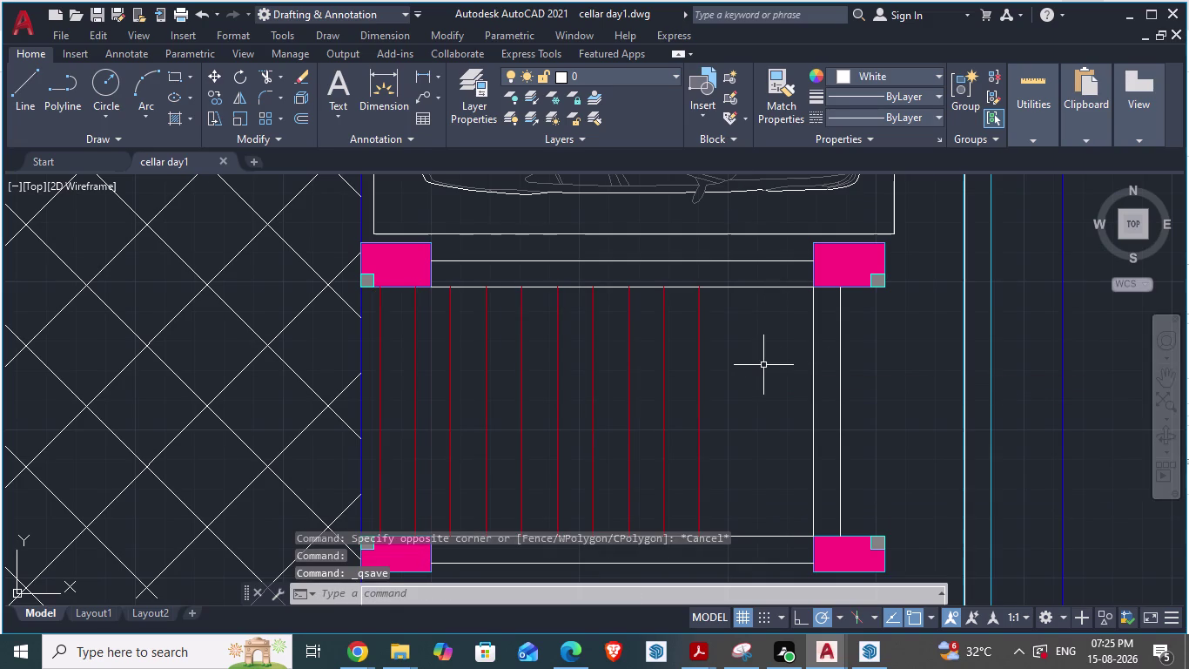
key(alt+Tab)
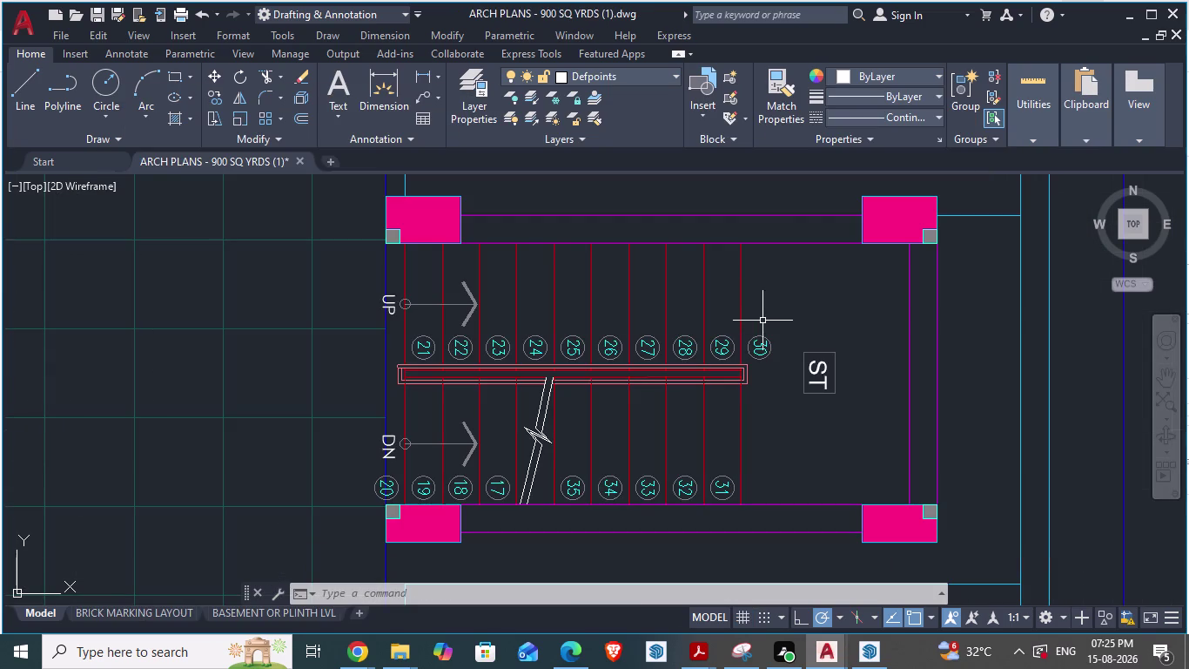
Zoom around the reference plan and start an aligned dimension near the top, then cancel.
scroll(up, 3)
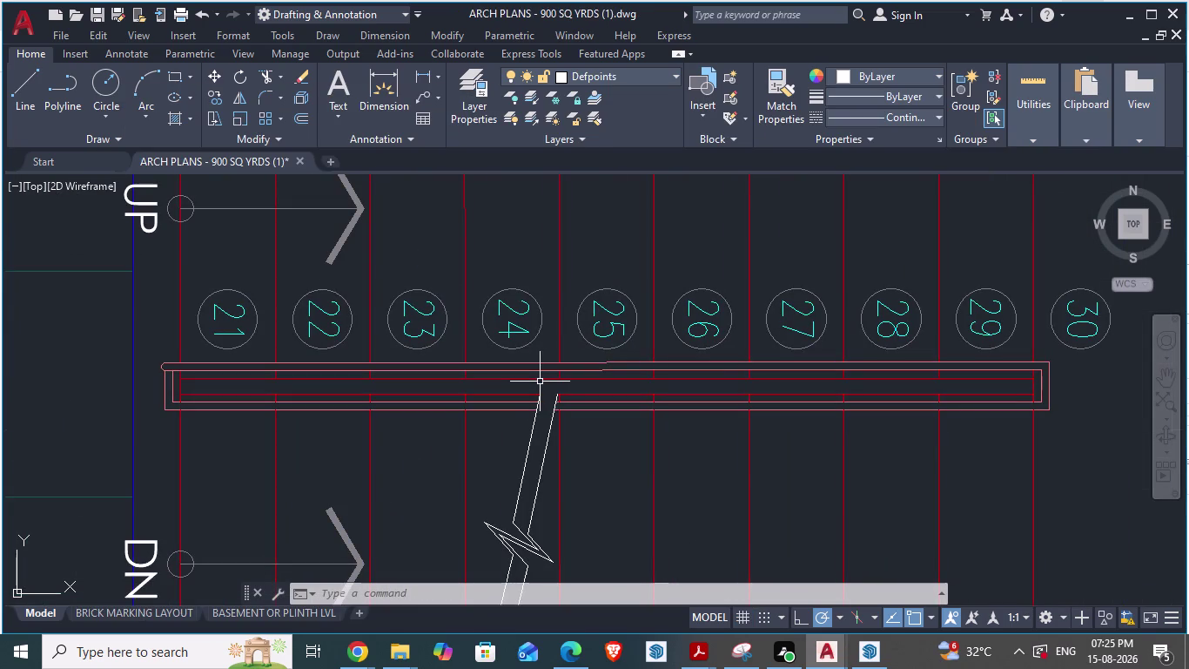
scroll(down, 3)
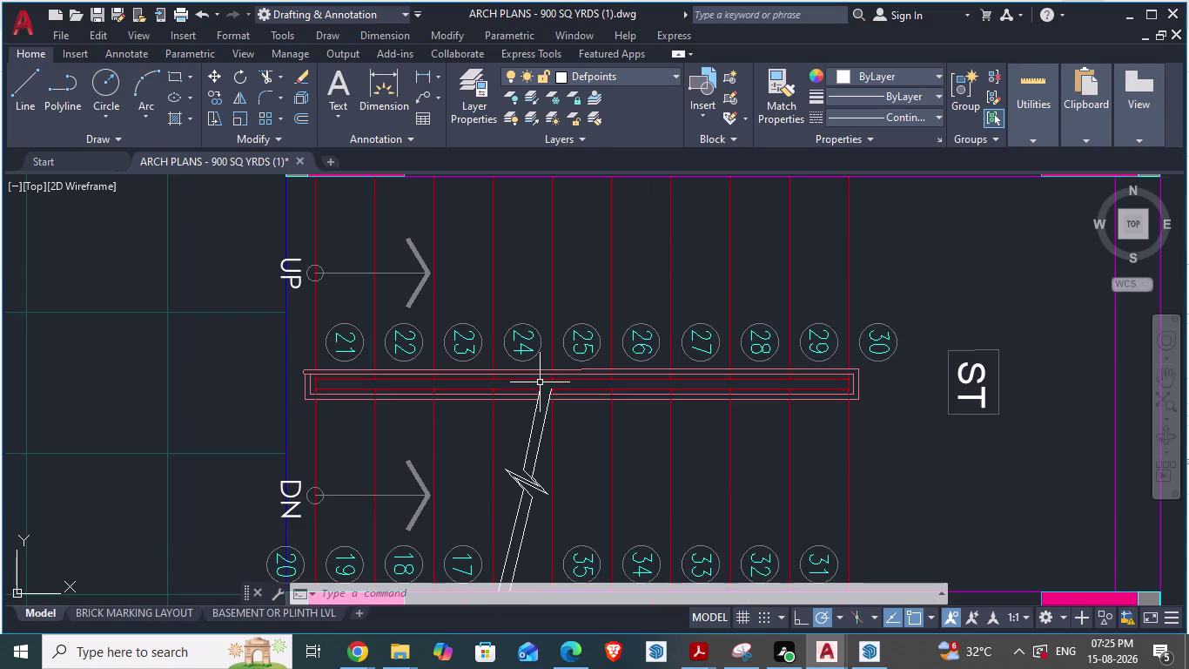
scroll(up, 3)
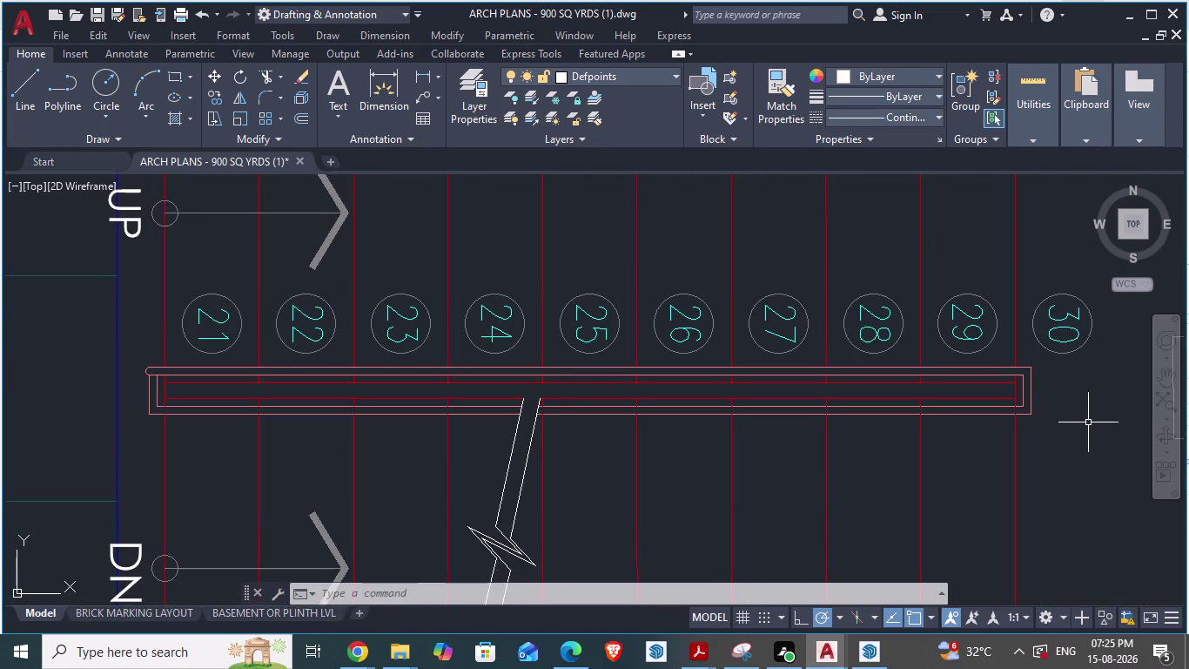
scroll(down, 3)
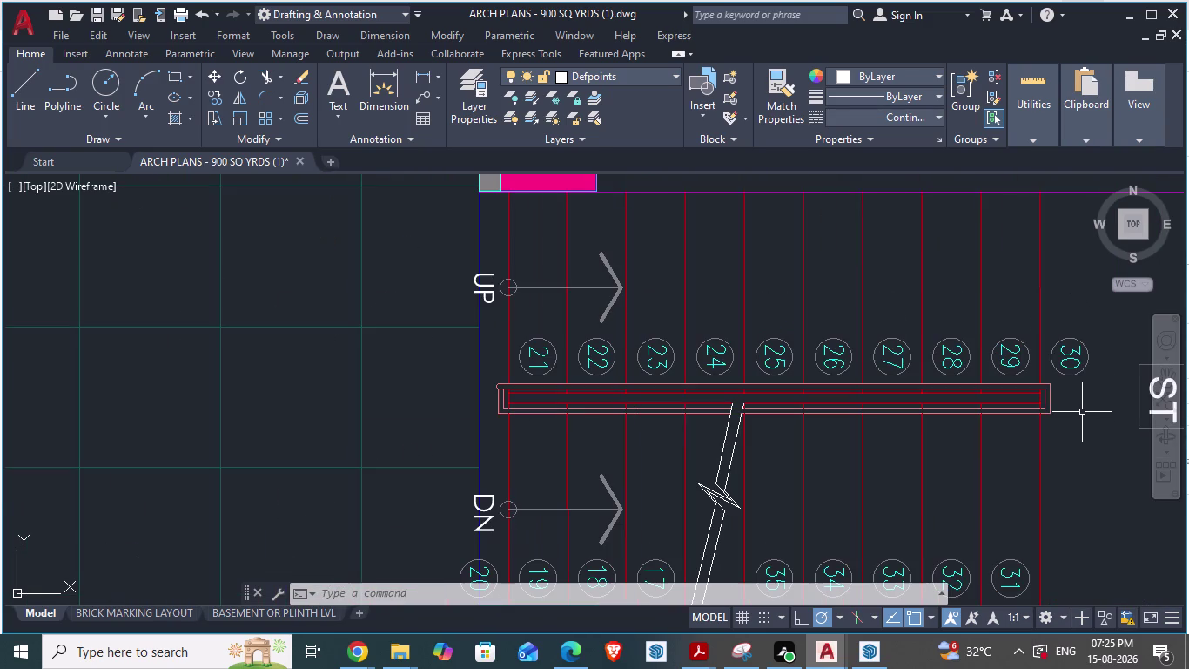
scroll(up, 3)
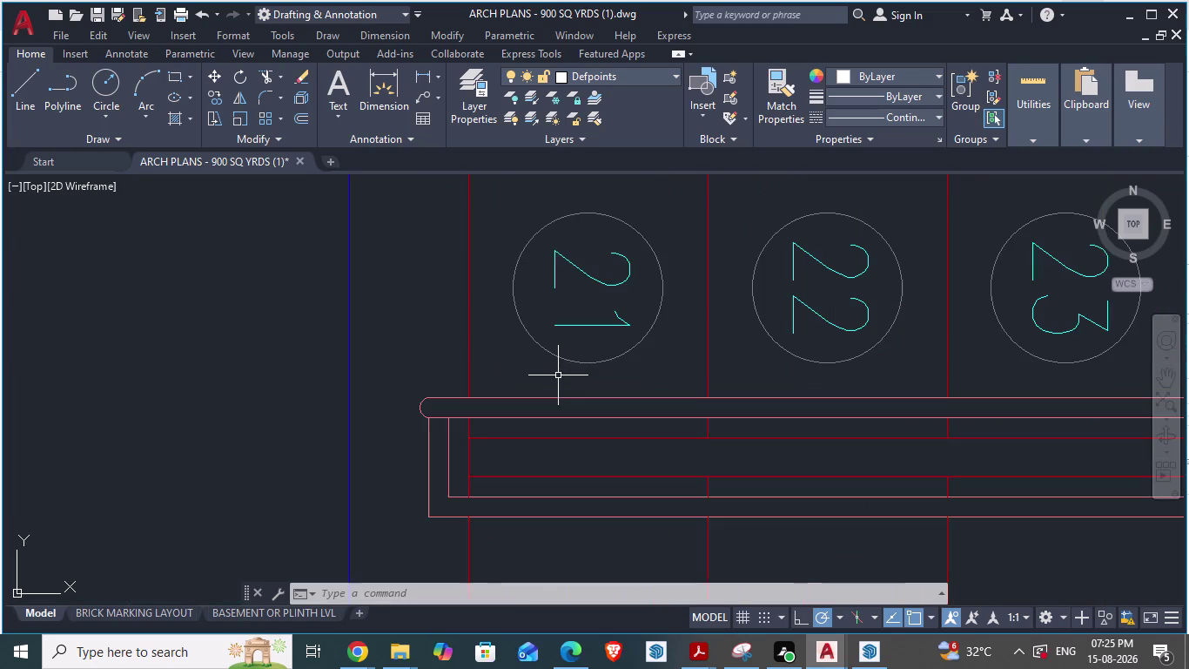
scroll(down, 3)
scroll(down, 3)
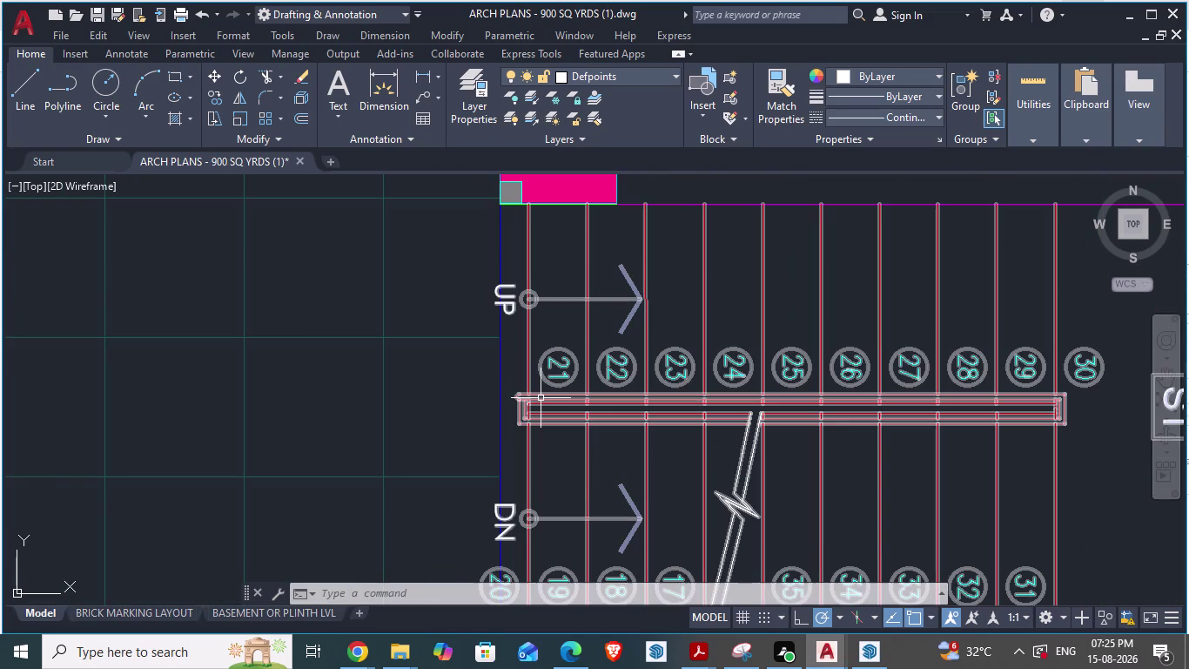
scroll(down, 3)
scroll(up, 3)
scroll(down, 3)
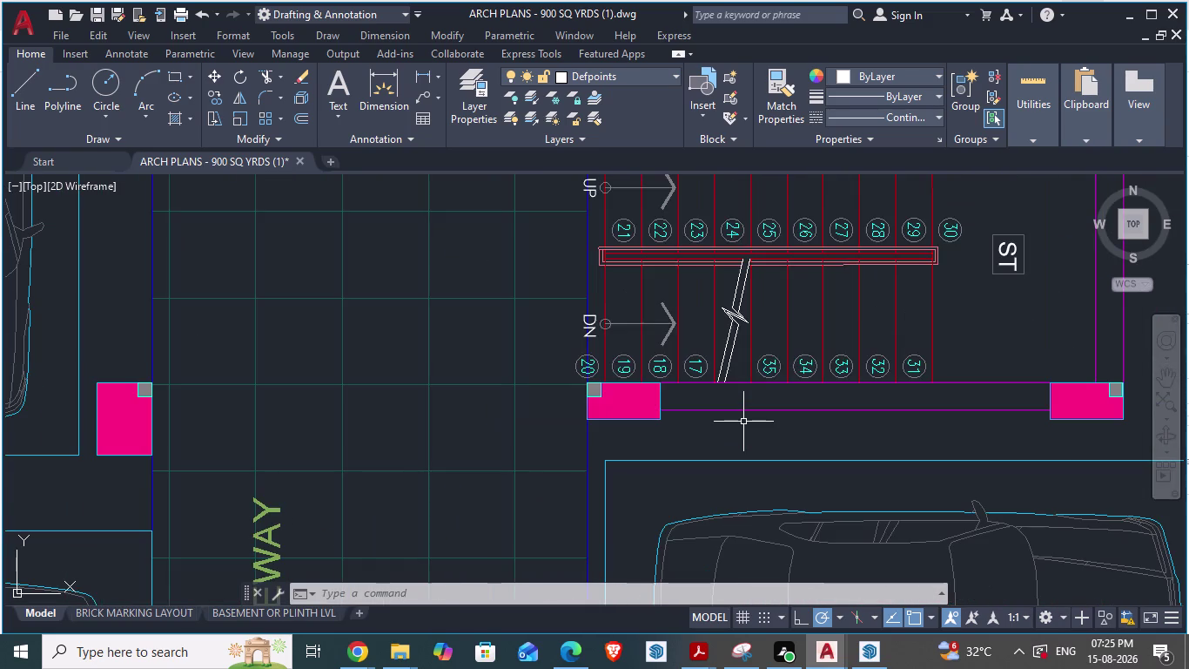
scroll(up, 3)
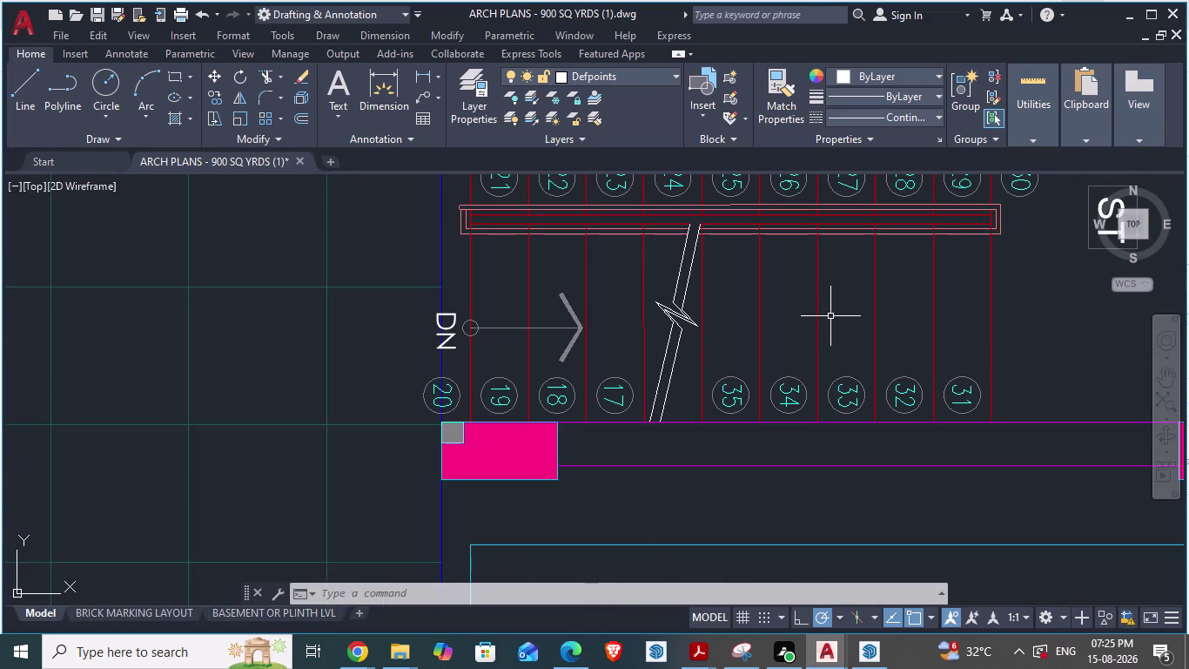
text(DA)
key(Return)
scroll(up, 3)
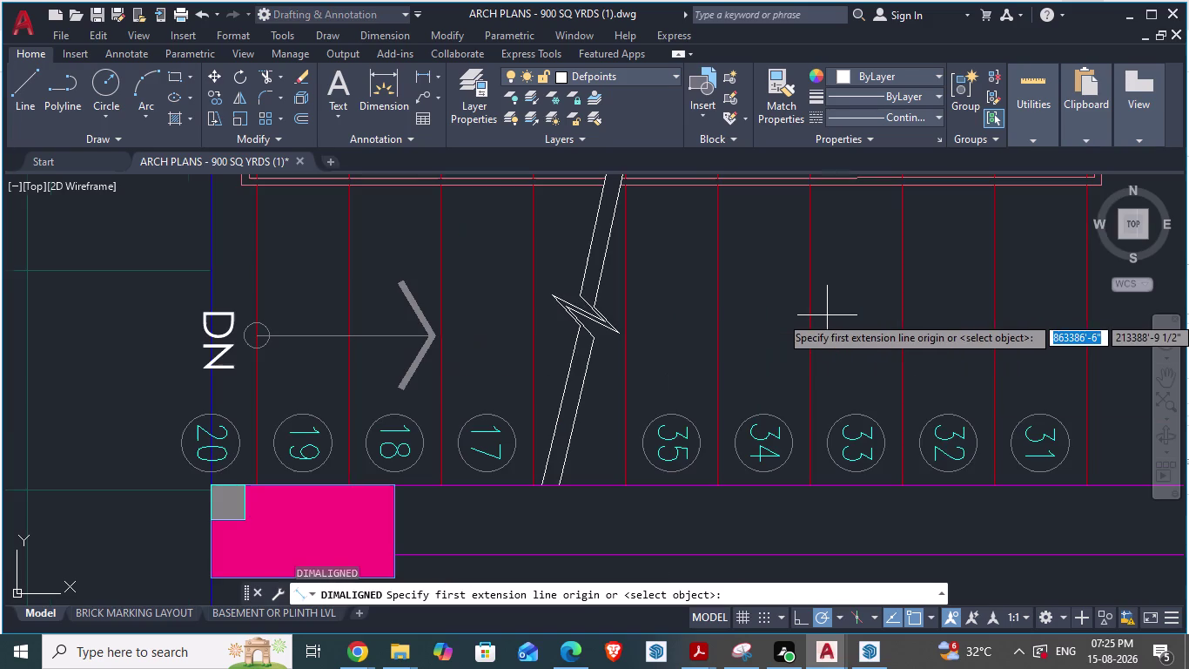
click(690, 184)
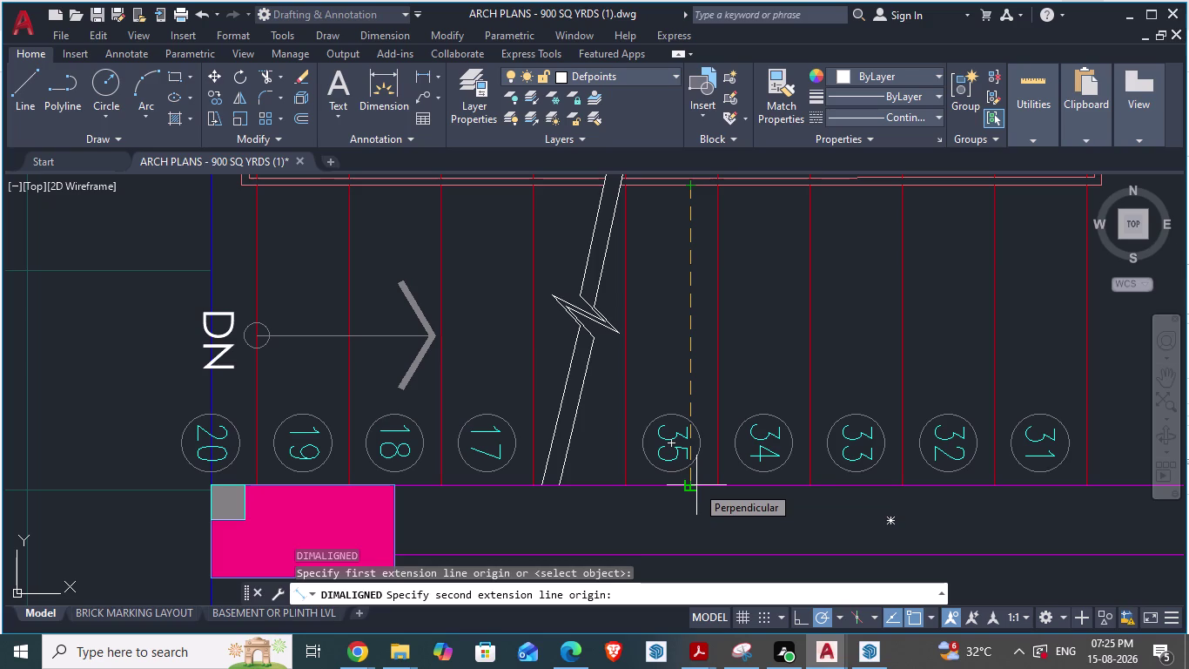
key(Escape)
Restart DIMALIGNED with a first point on the stair treads, then cancel it.
scroll(down, 3)
key(d)
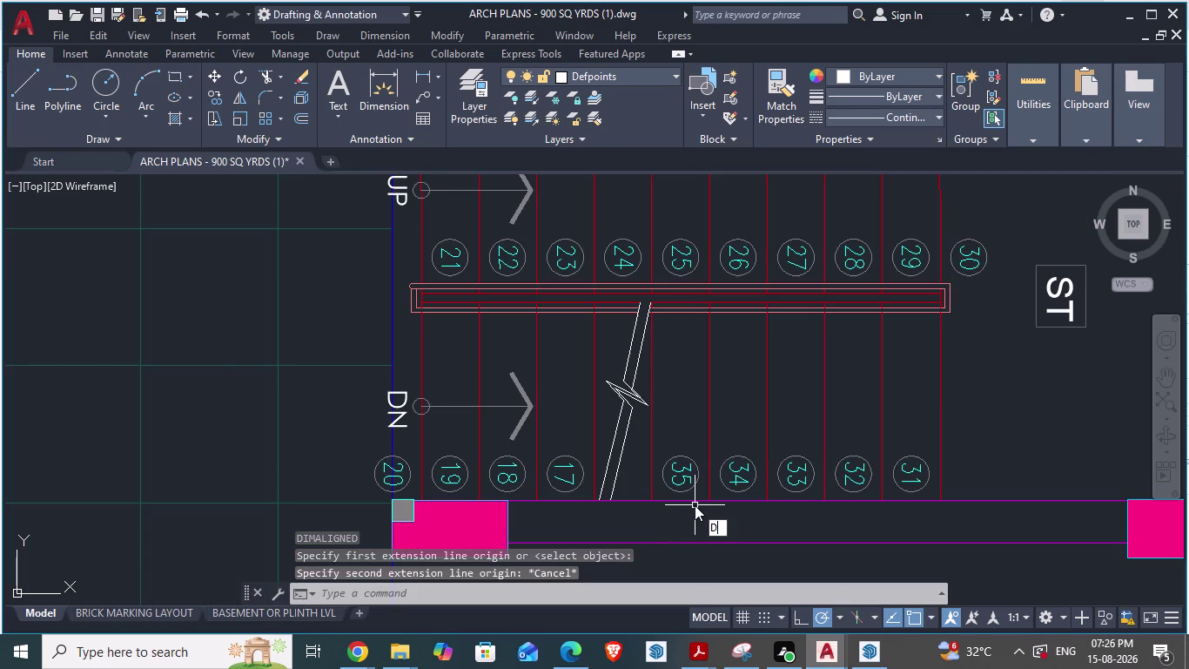
key(a)
key(Return)
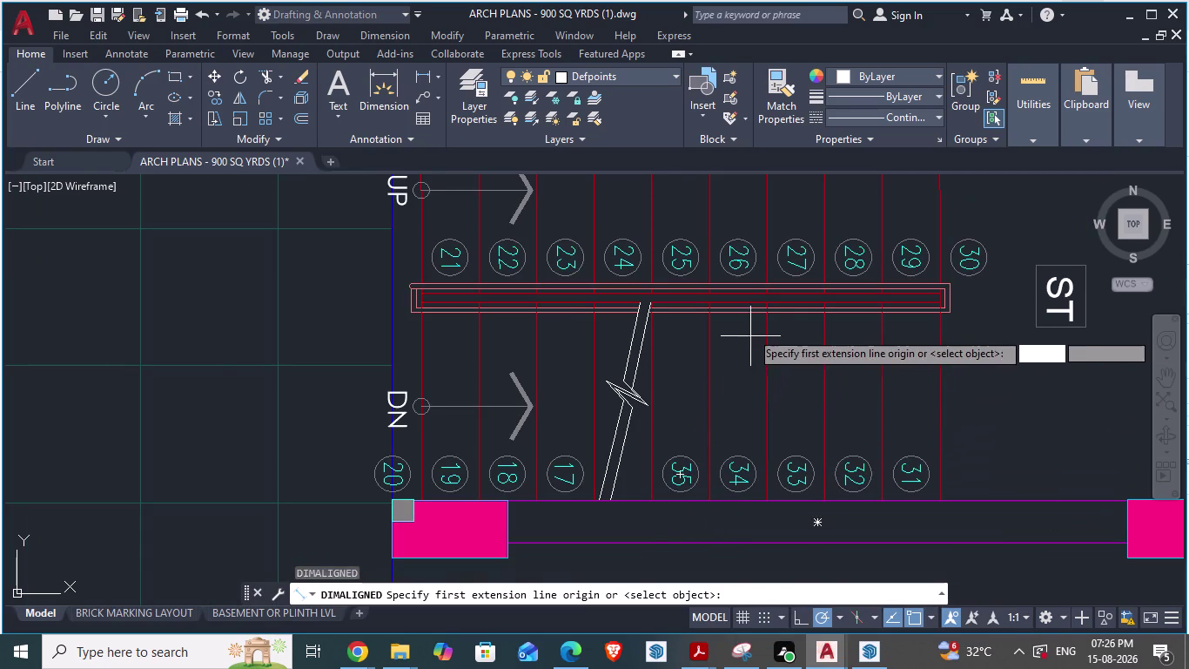
scroll(up, 3)
click(719, 306)
scroll(down, 3)
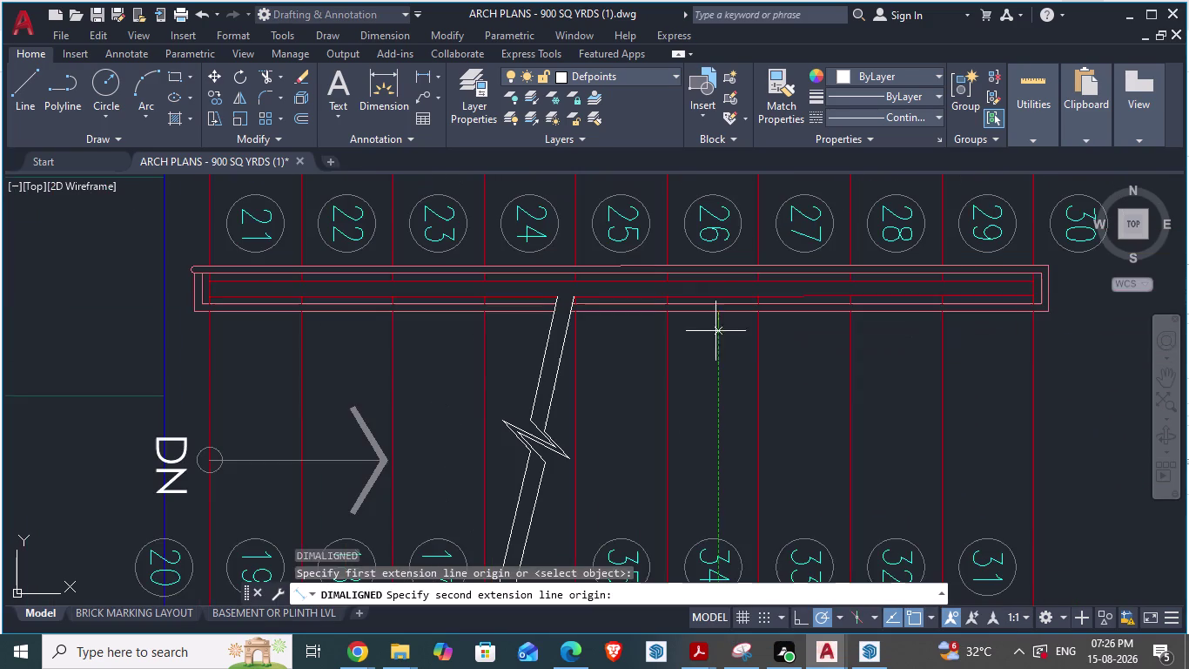
scroll(up, 3)
scroll(down, 3)
scroll(up, 3)
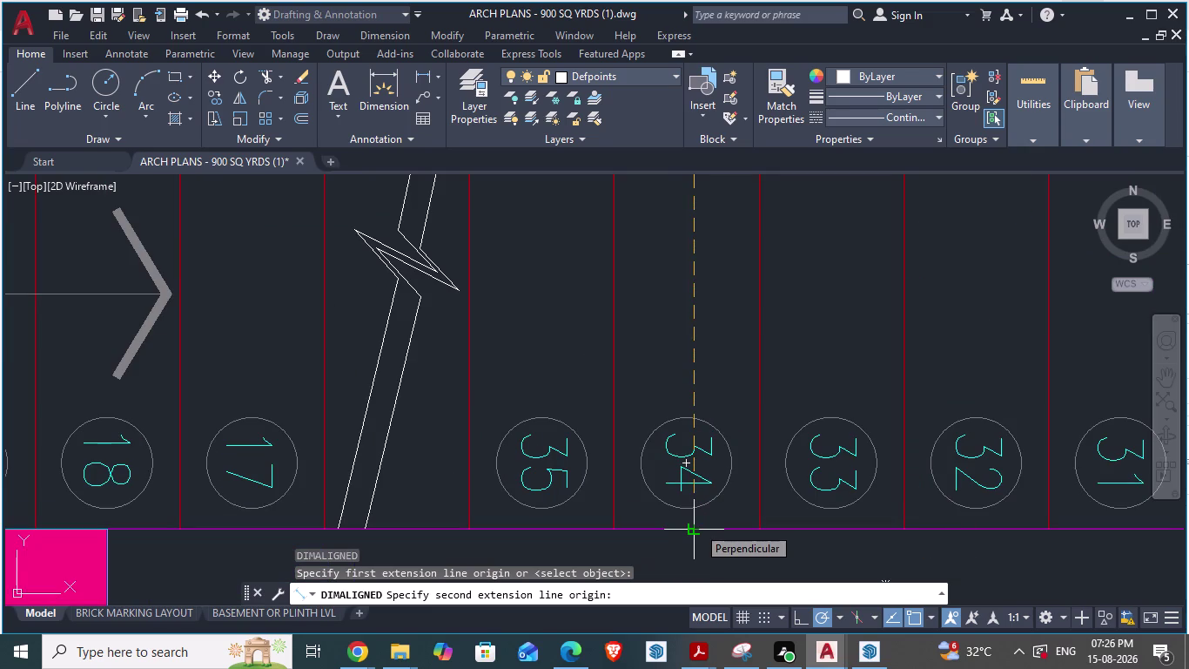
key(Escape)
Begin another aligned dimension from the top wall, then cancel it.
key(space)
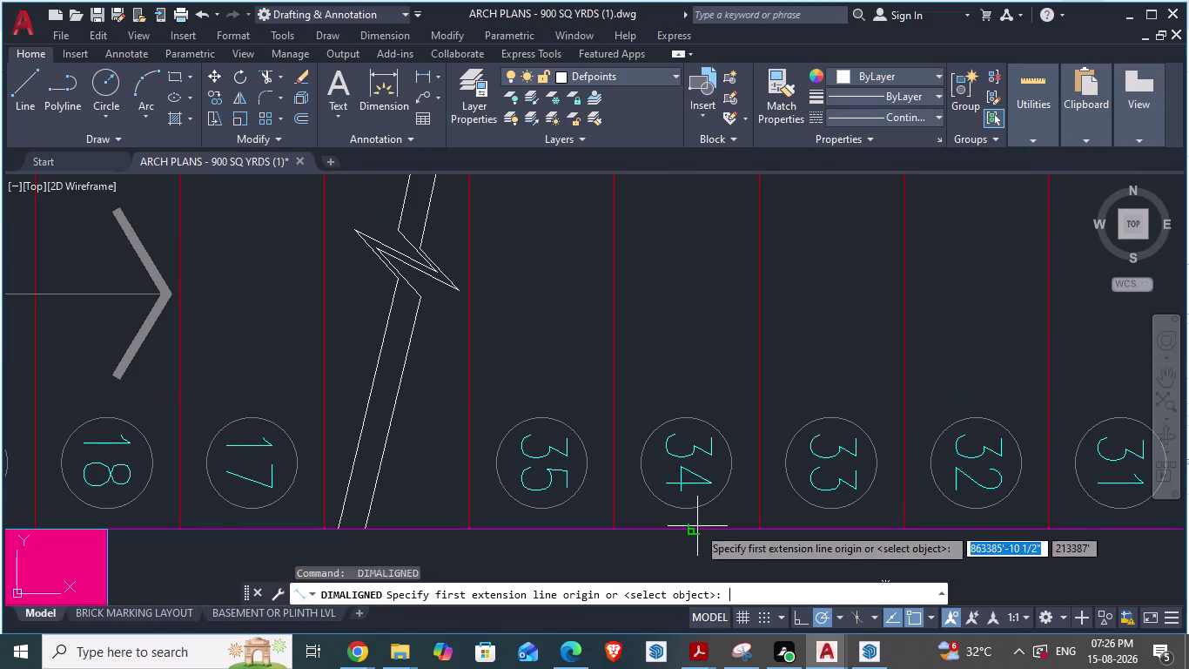
scroll(down, 3)
scroll(up, 3)
scroll(down, 3)
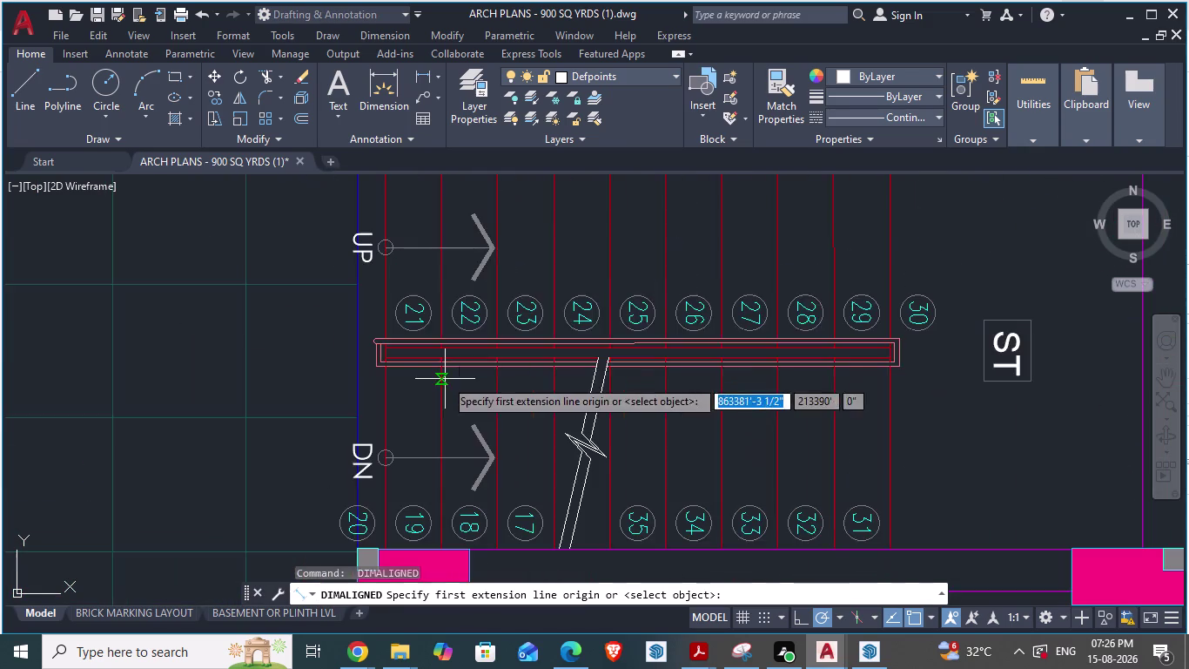
scroll(up, 3)
scroll(down, 3)
scroll(up, 3)
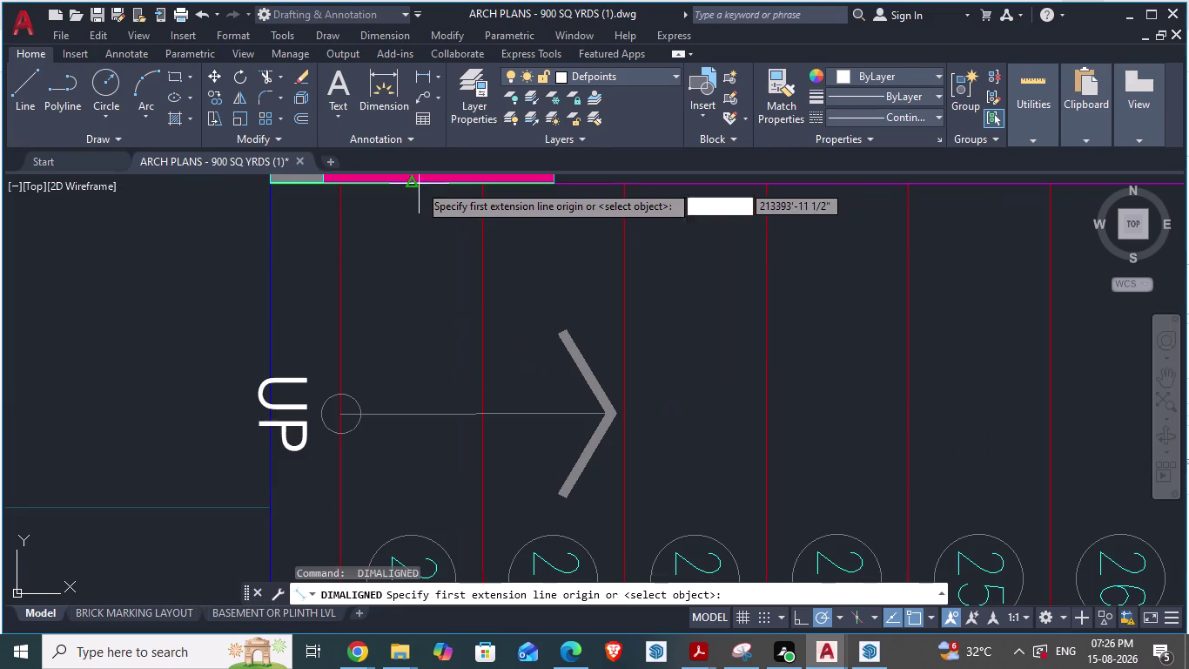
click(418, 184)
scroll(down, 3)
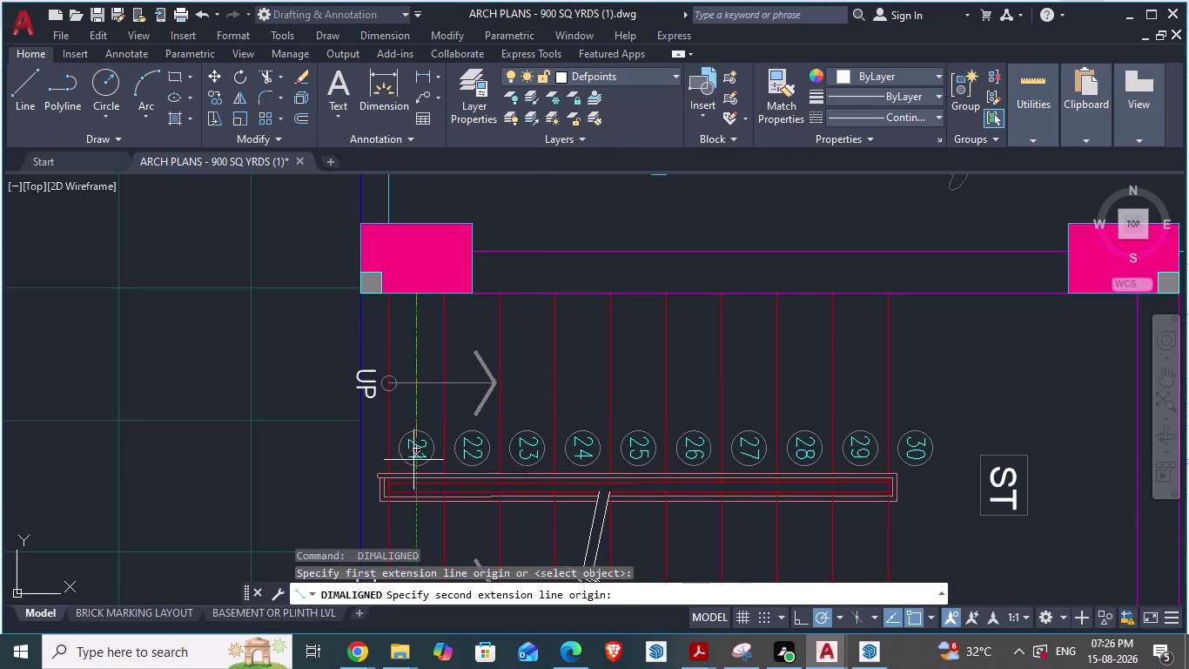
scroll(up, 3)
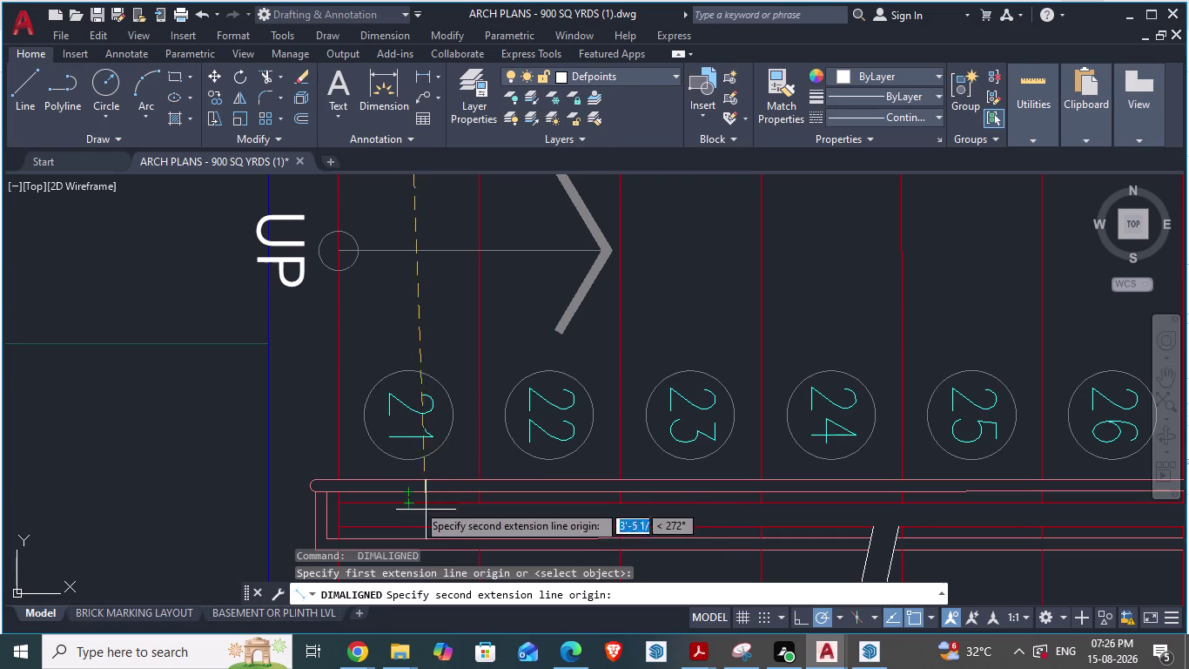
key(Escape)
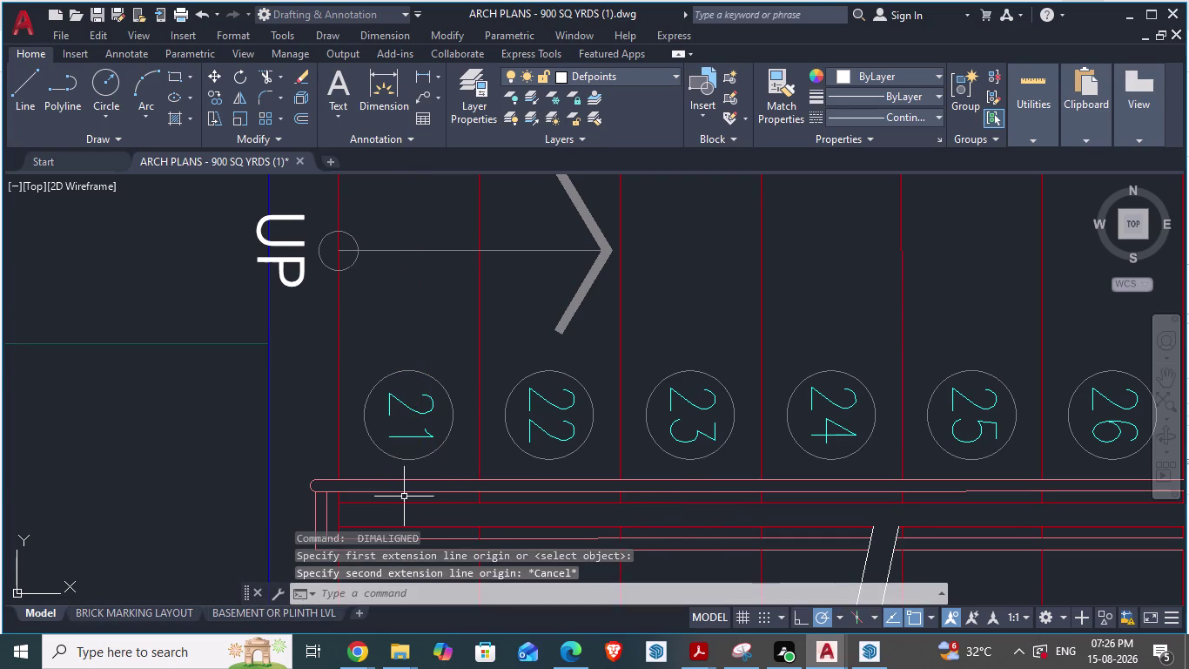
Twice try measuring from the handrail edge, cancel, and return to the cellar drawing.
key(space)
scroll(up, 3)
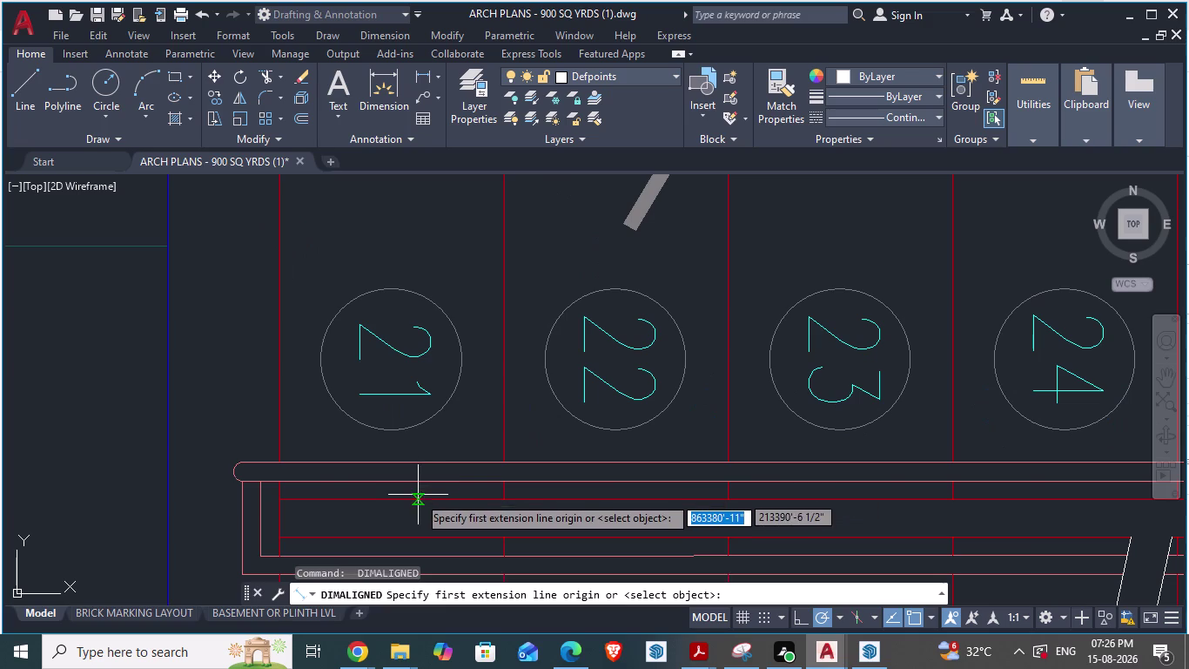
click(416, 502)
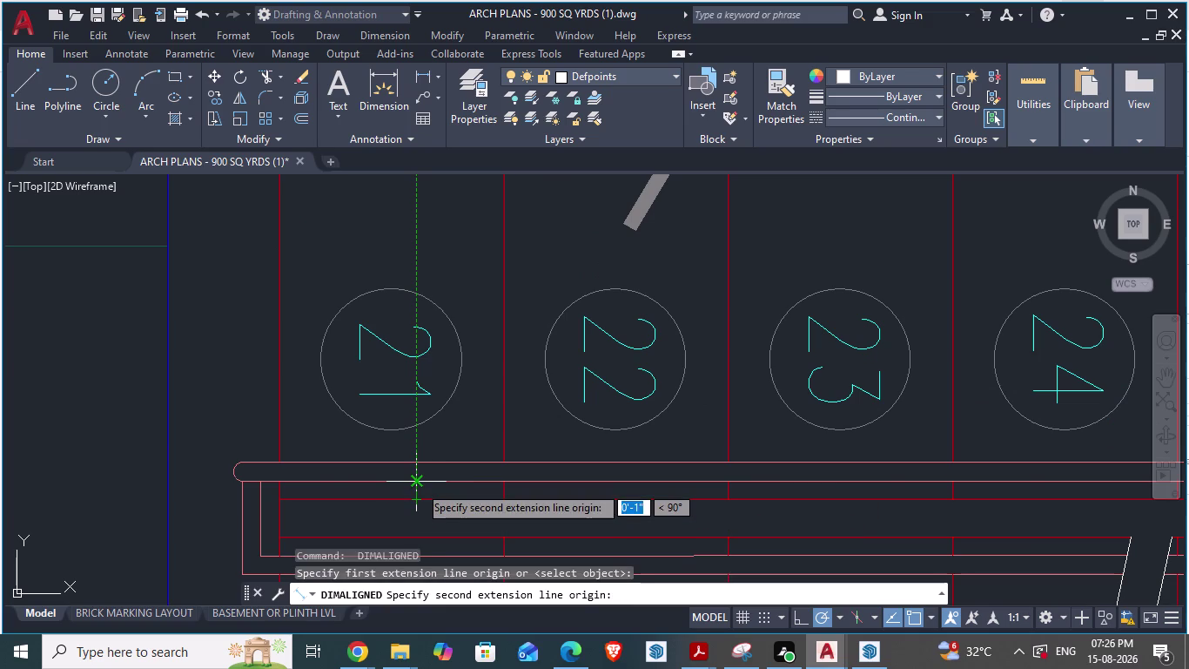
key(Escape)
key(space)
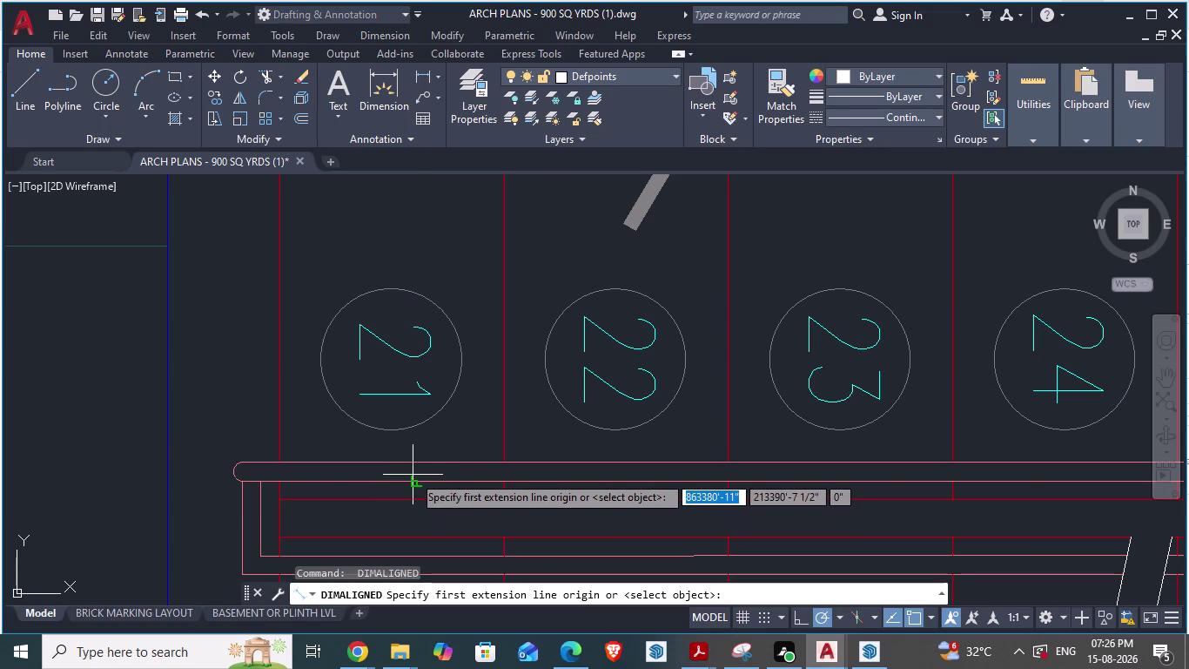
click(413, 482)
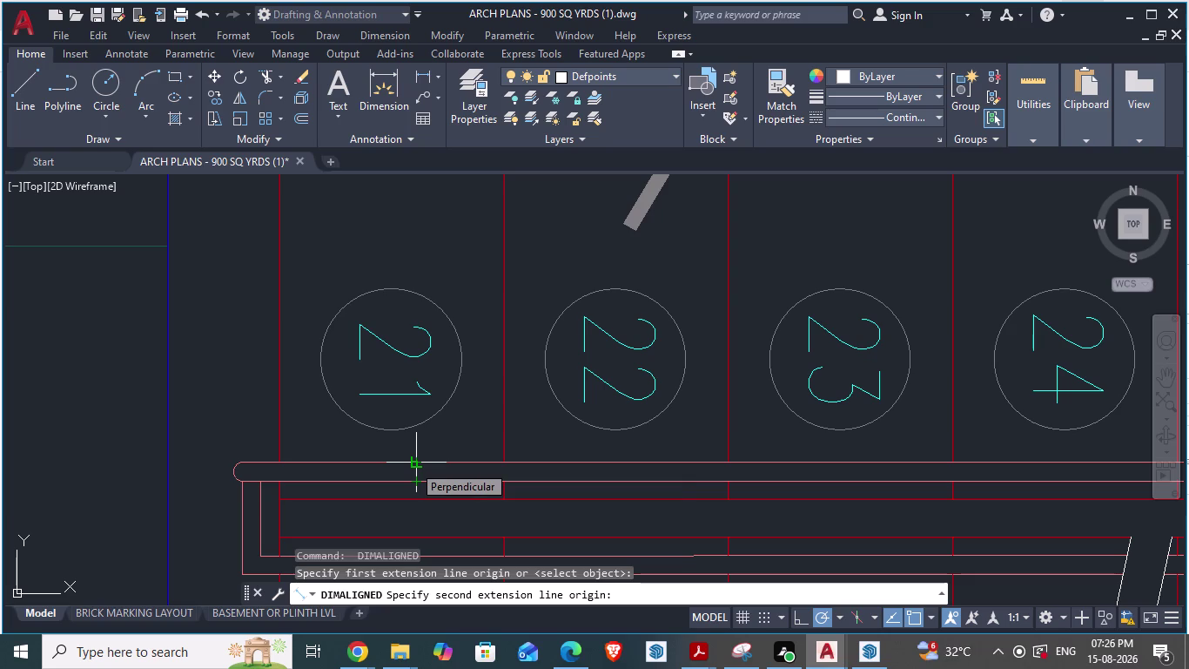
key(Escape)
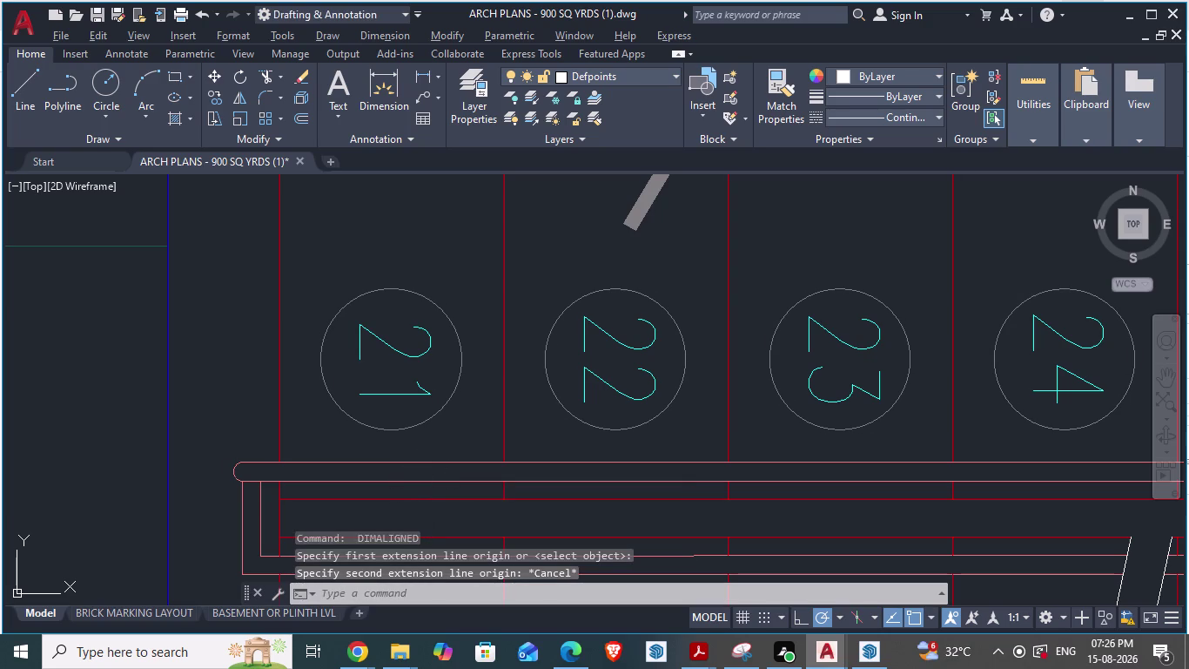
key(alt+Tab)
scroll(down, 3)
scroll(up, 3)
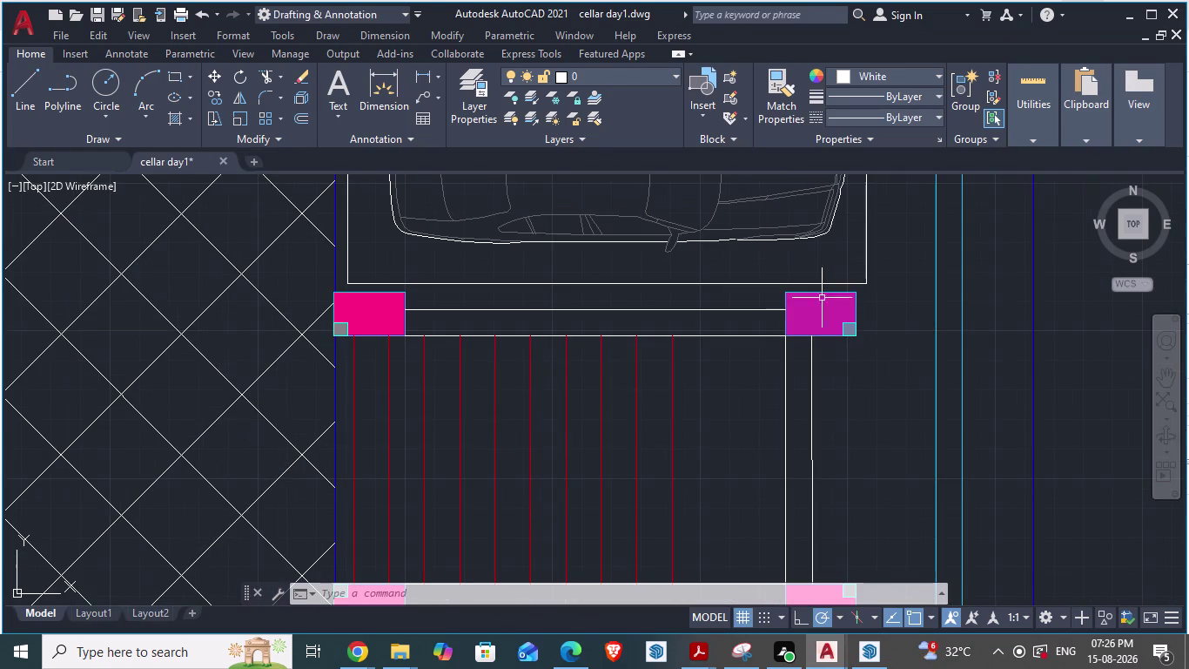
Select the handrail line between the pink posts, then clear the selection and pending commands.
click(752, 336)
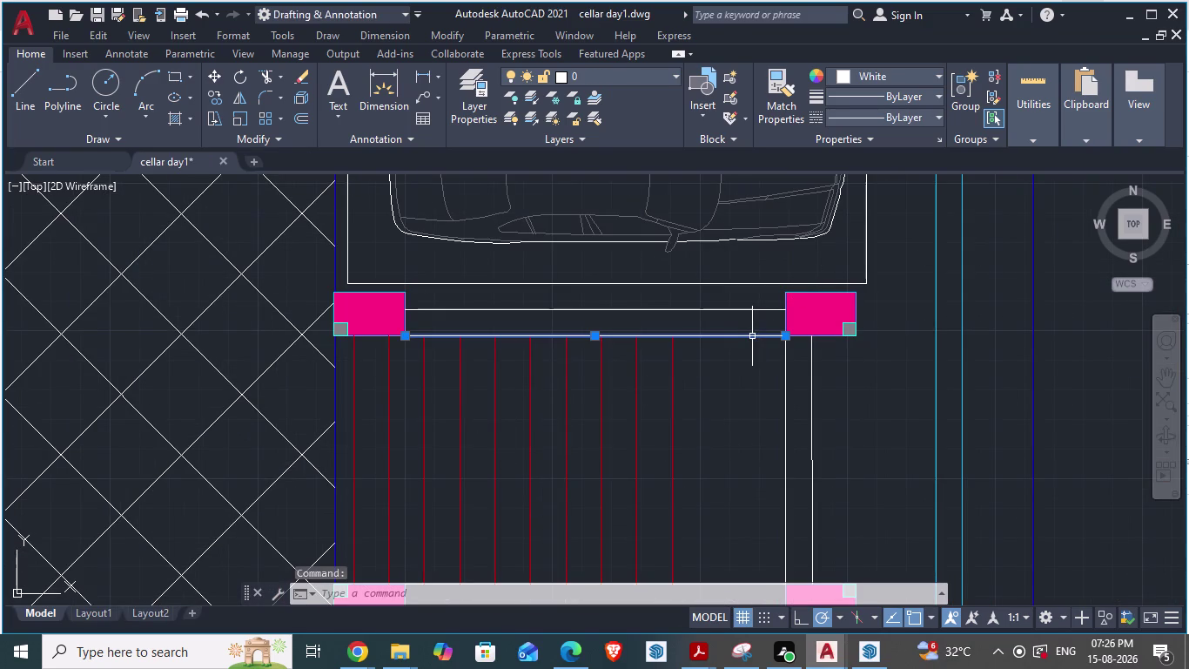
key(Escape)
key(0)
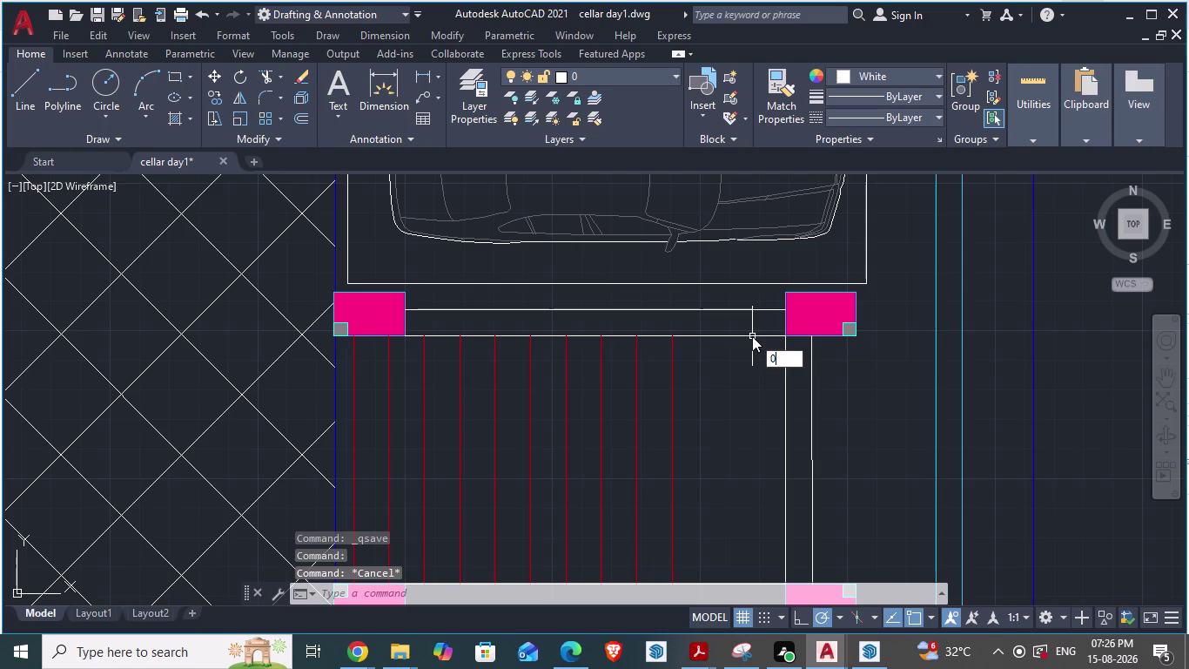
key(Return)
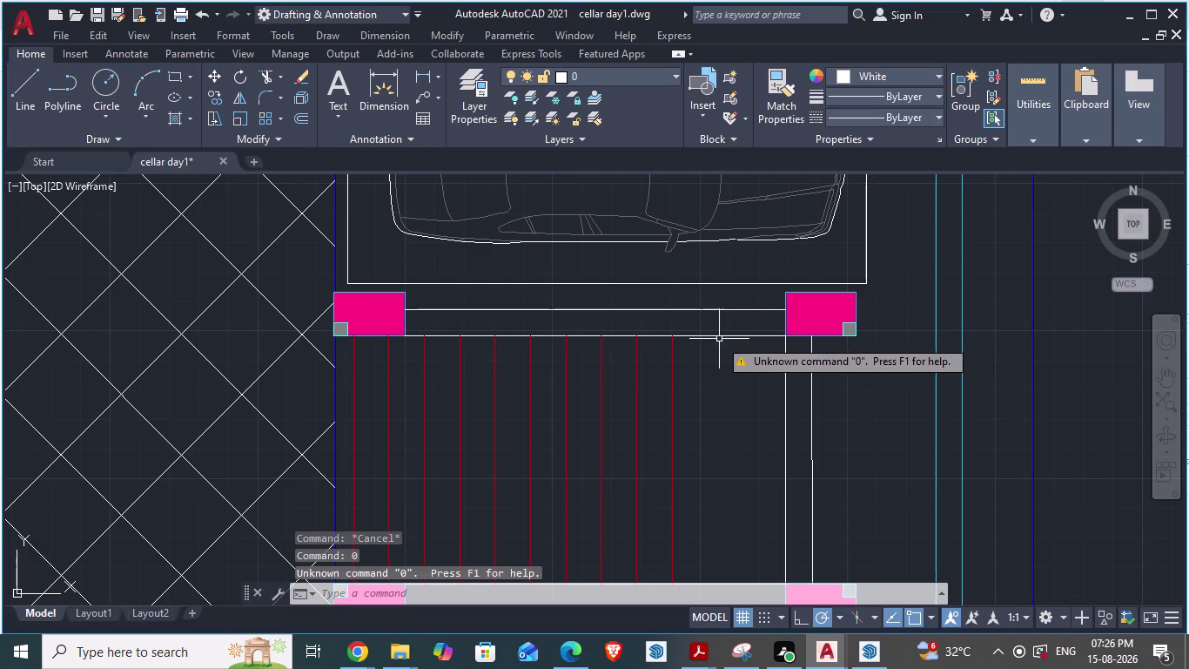
key(Escape)
key(Escape)
key(Escape)
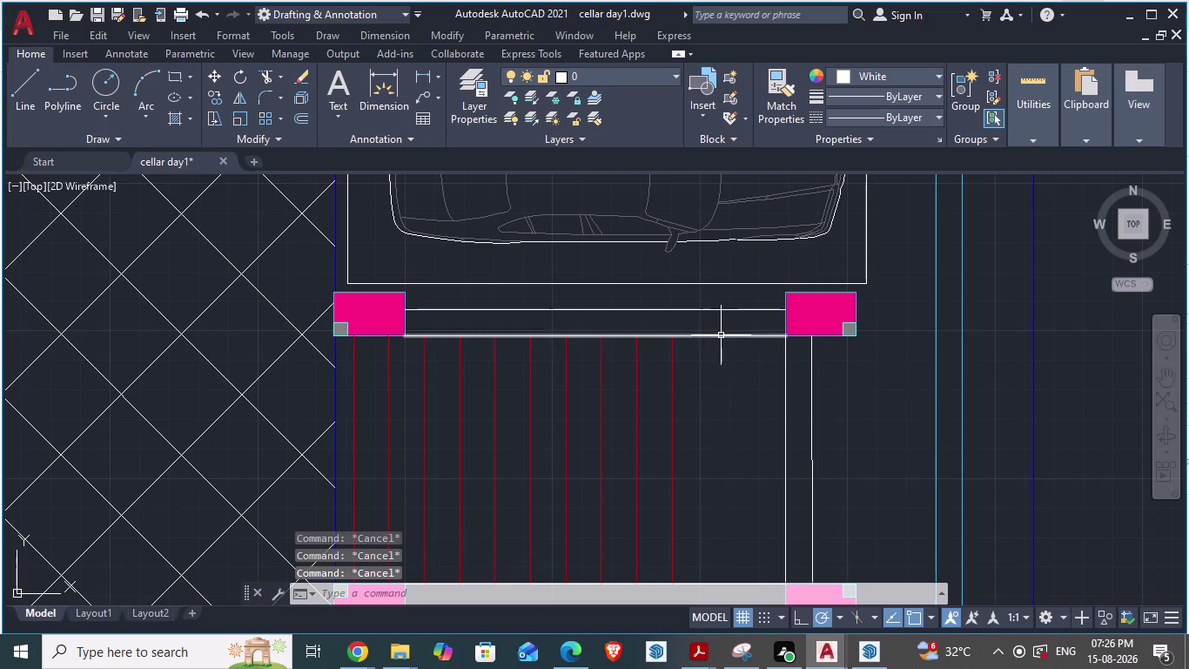
Offset the upper and lower handrail lines 3'-3" toward the stair middle.
key(o)
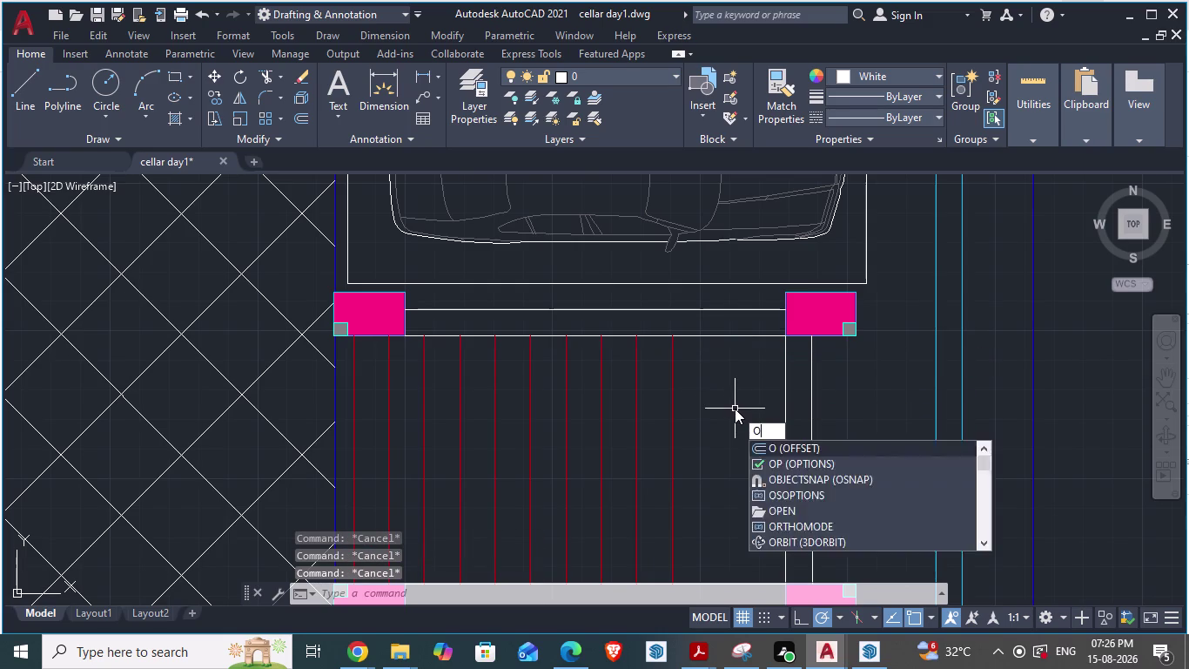
key(Return)
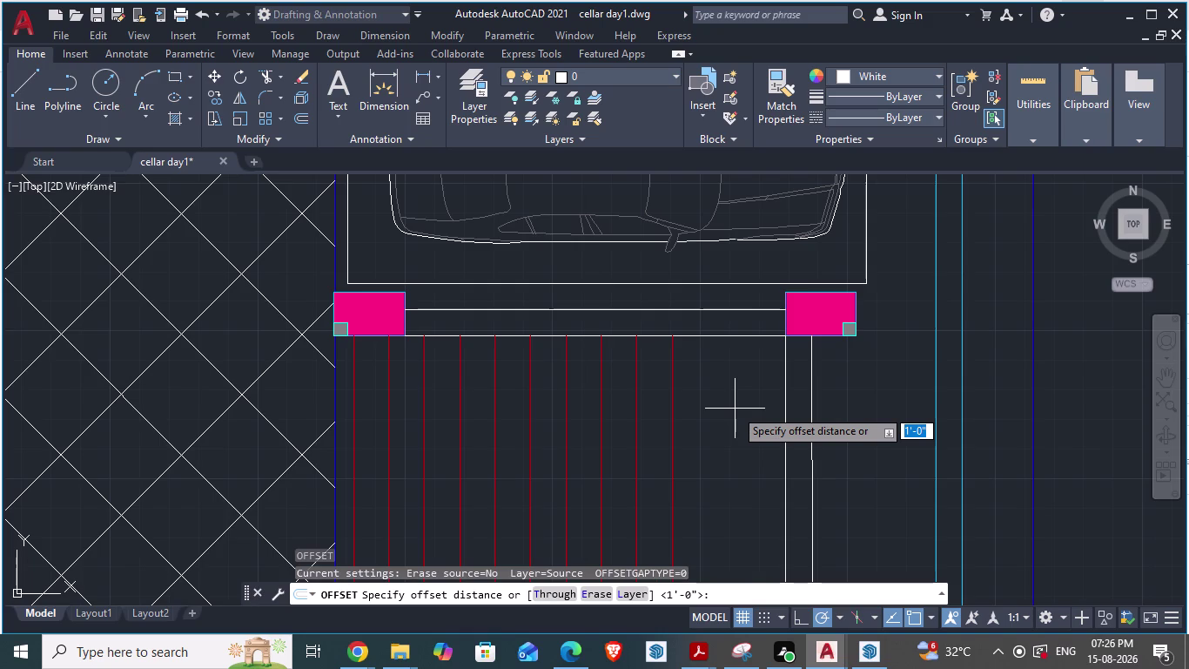
text(3'3)
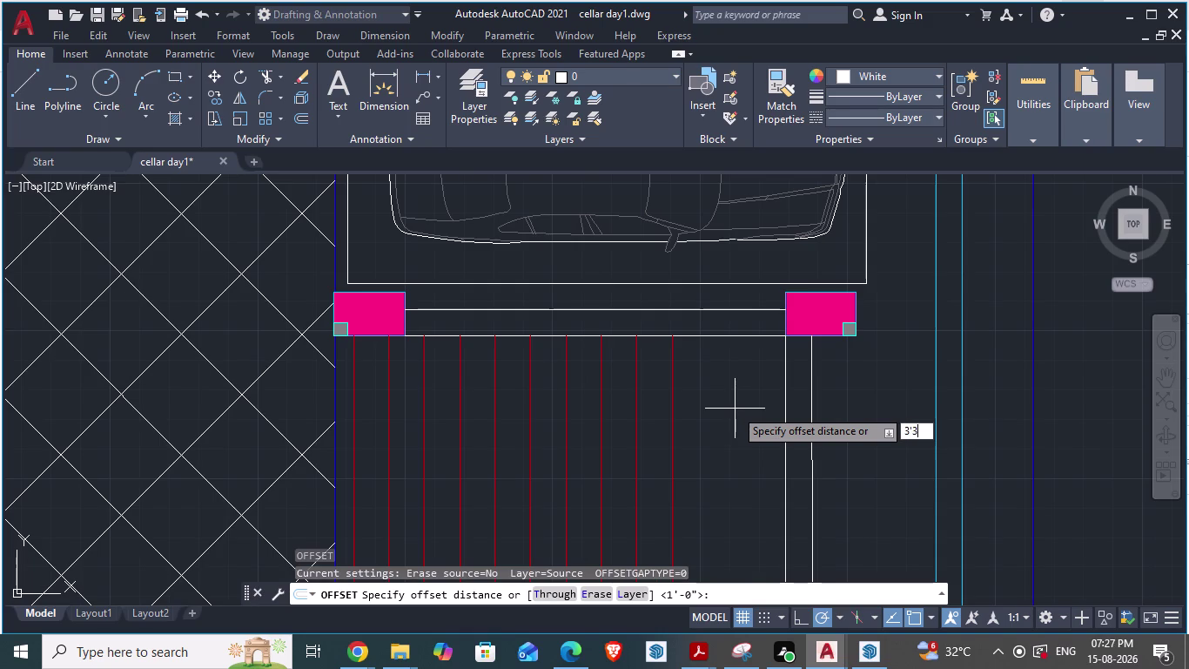
key(shift+quotedbl)
key(Return)
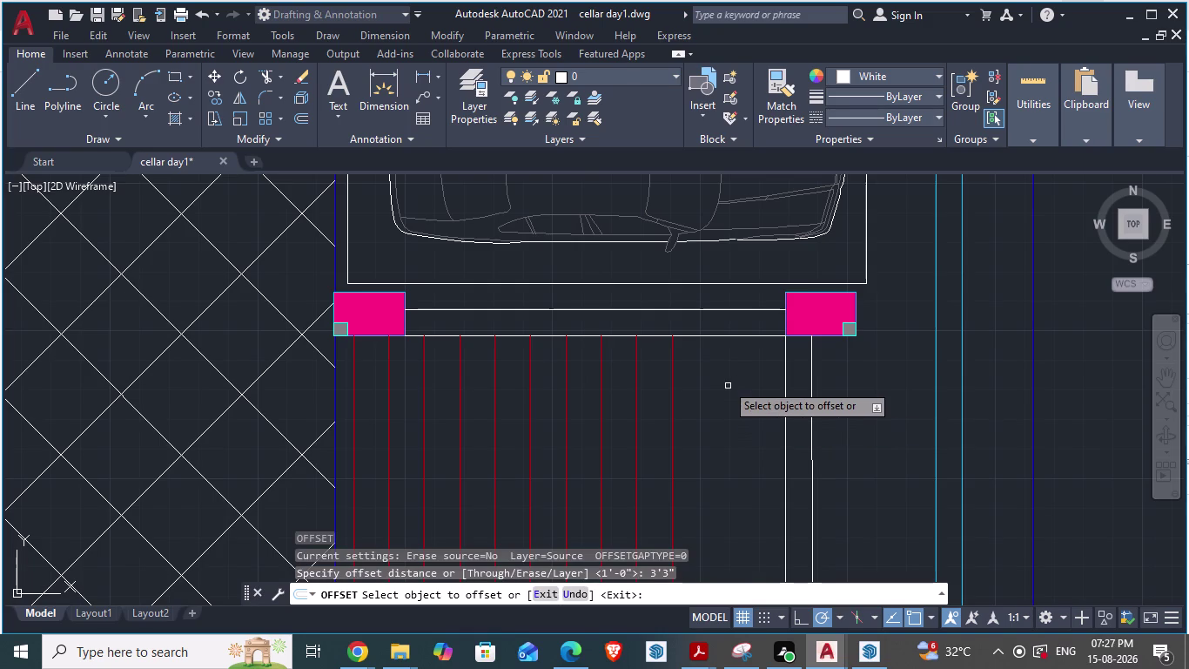
click(714, 336)
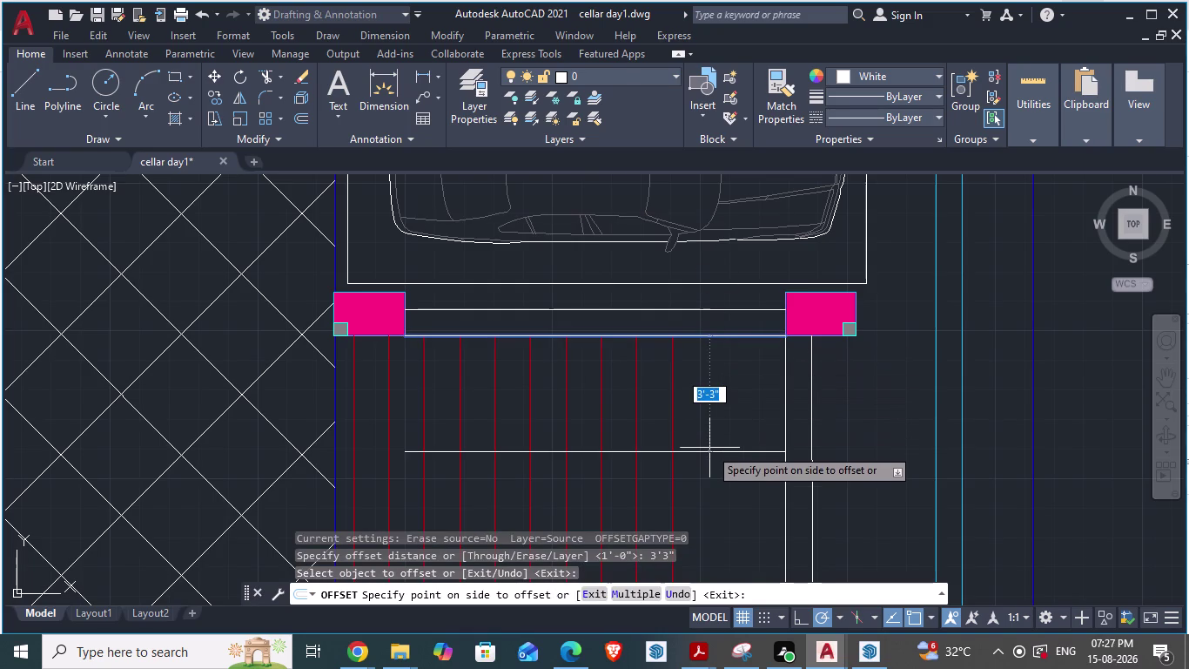
click(710, 455)
scroll(down, 3)
scroll(up, 3)
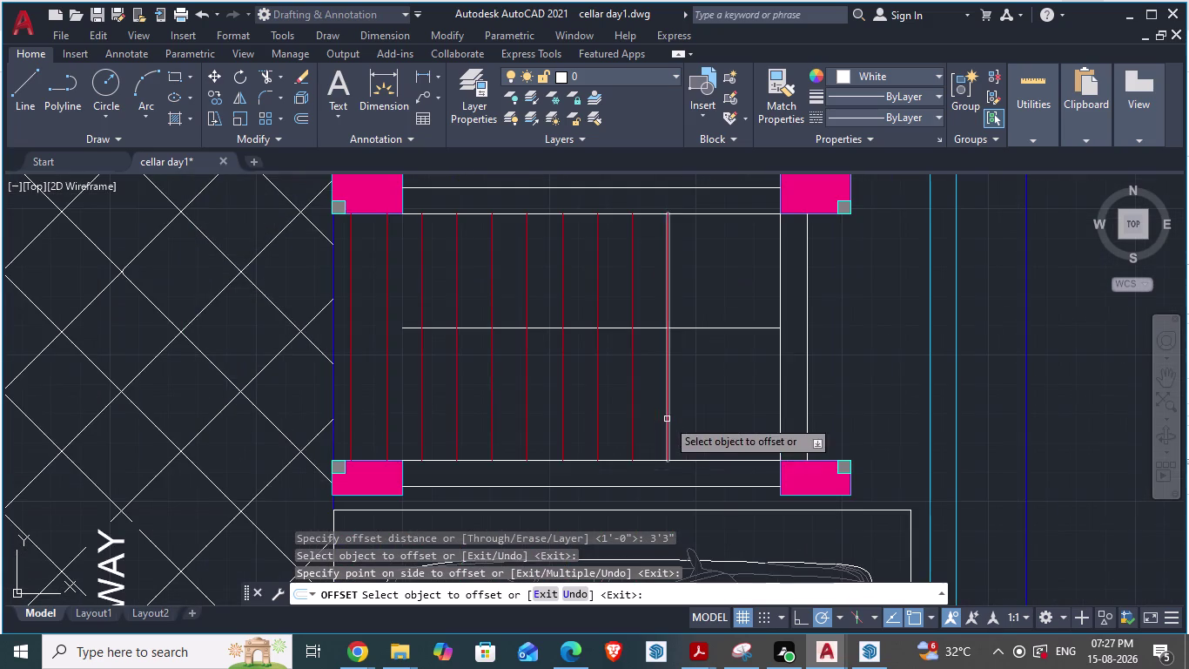
click(707, 460)
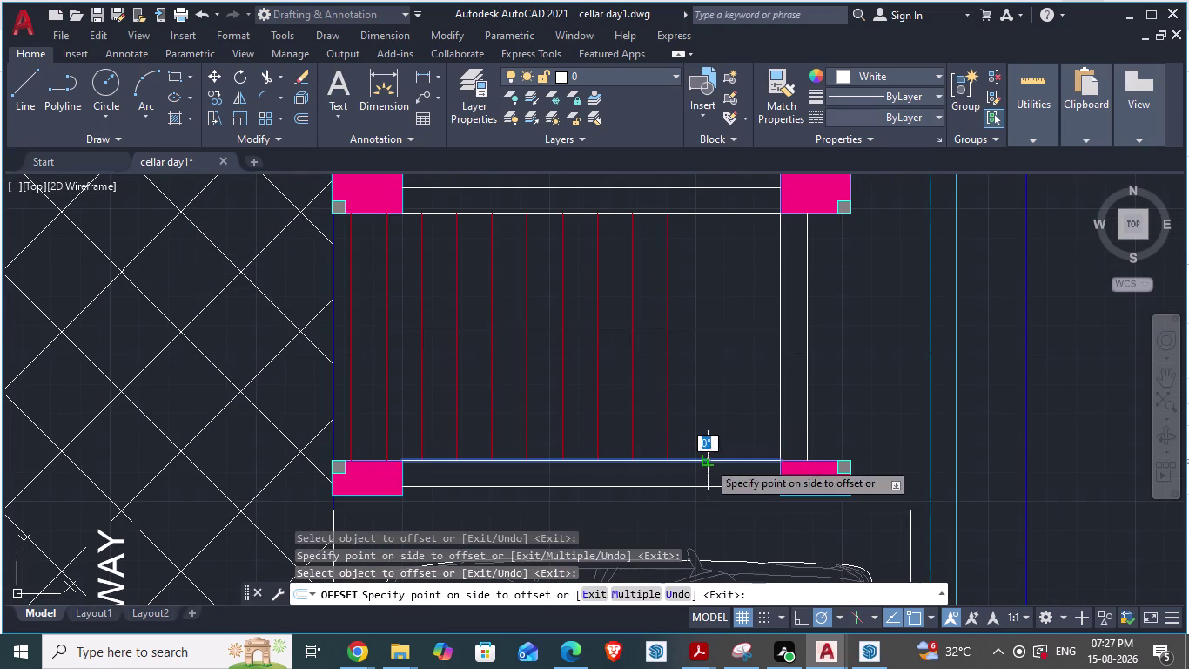
click(702, 385)
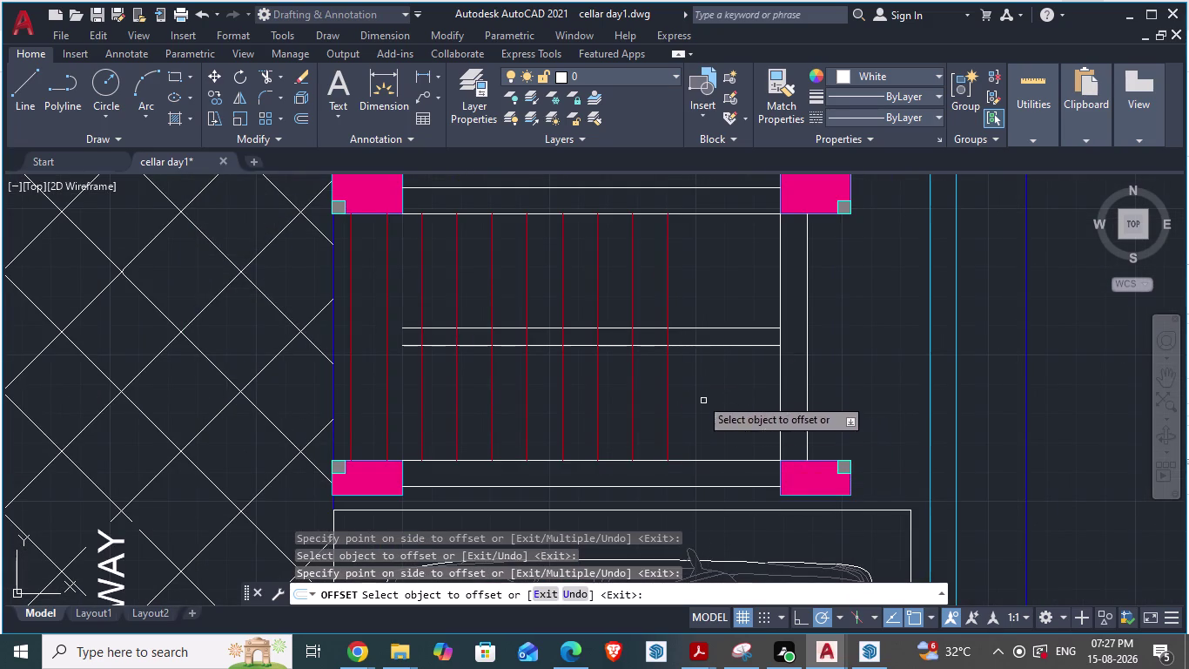
scroll(up, 3)
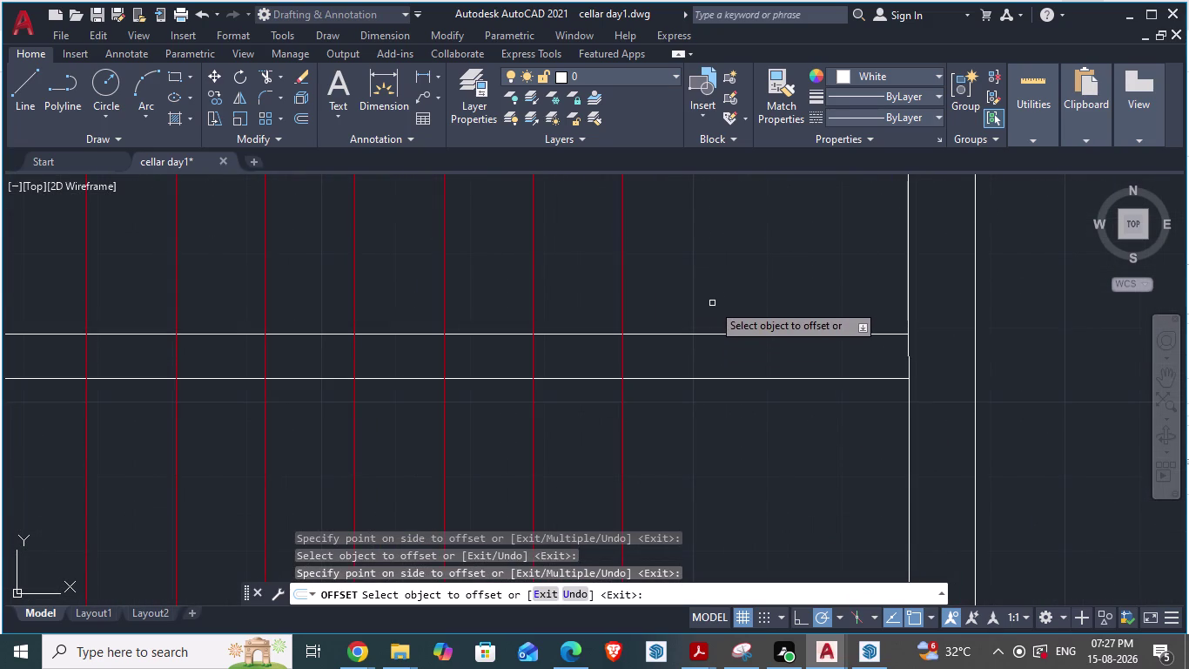
Offset the upper and lower middle lines 1" inward, then switch to the ARCH PLANS reference.
key(Escape)
key(space)
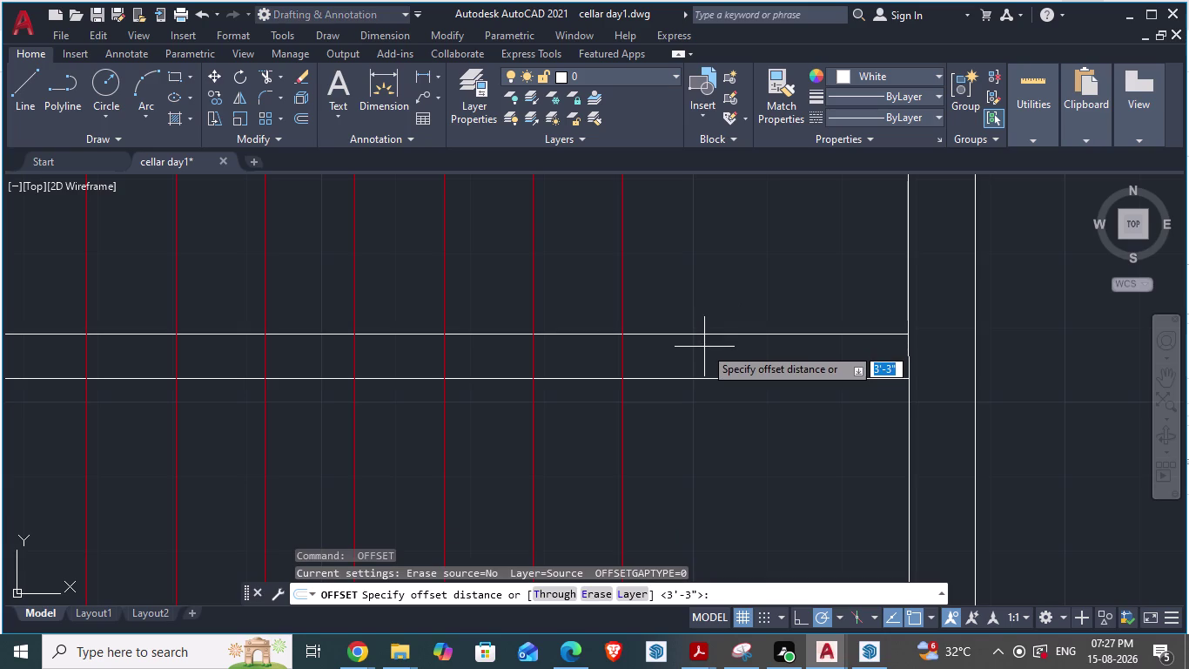
text(1")
key(Return)
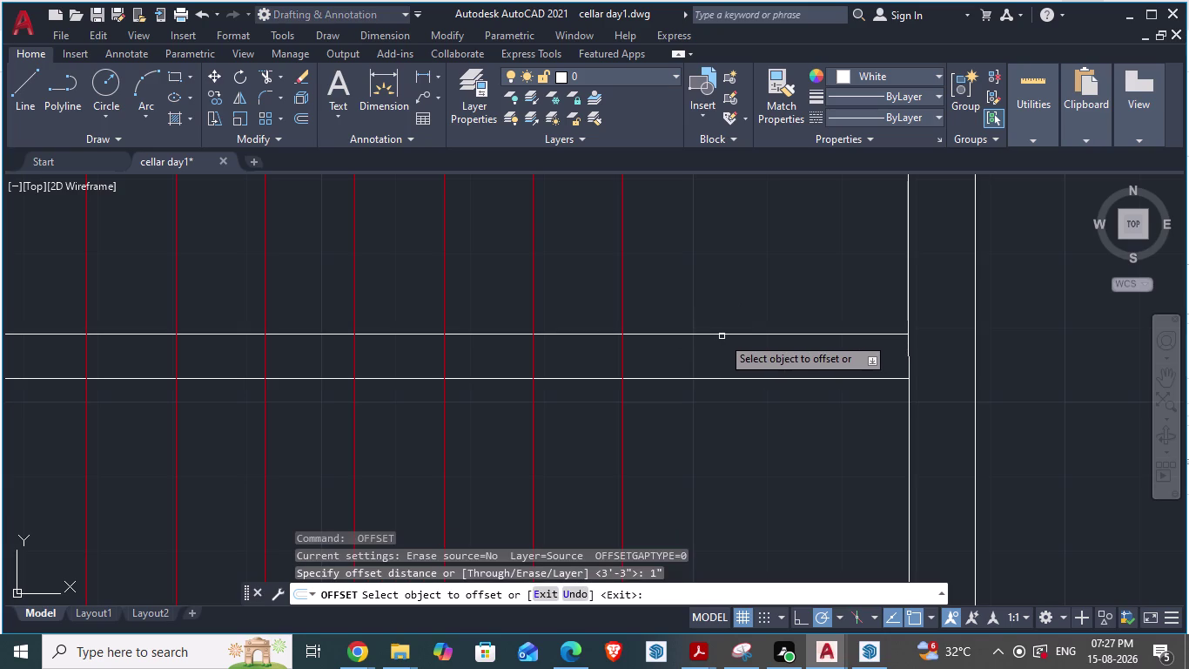
click(714, 333)
click(710, 352)
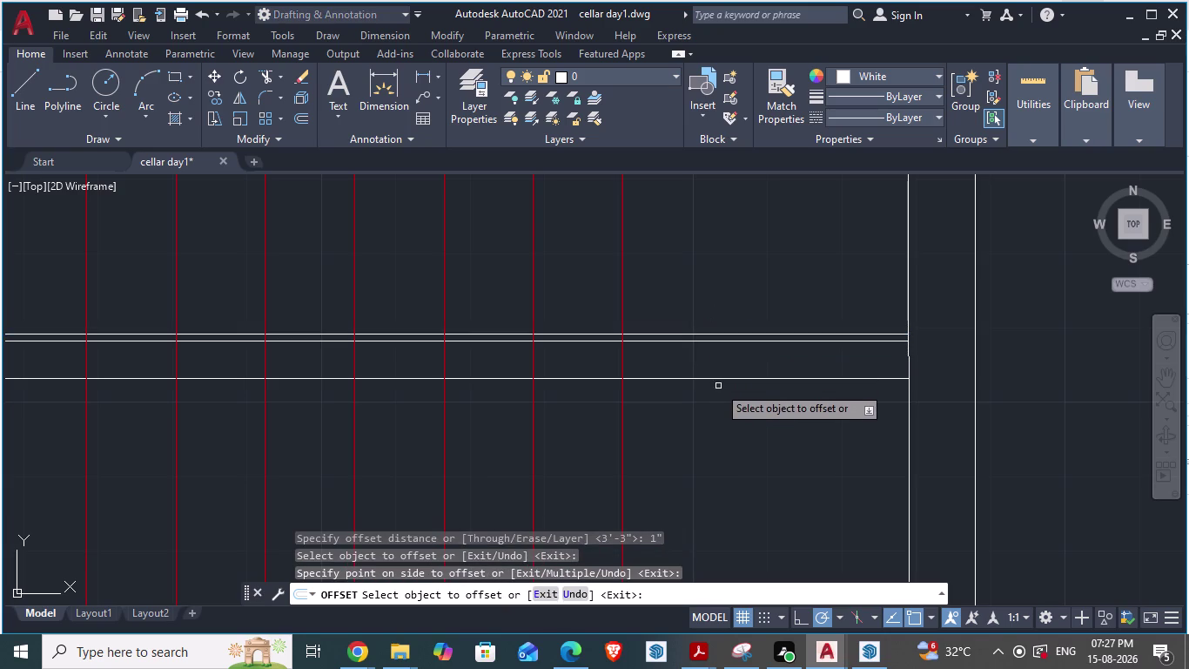
click(710, 379)
click(705, 366)
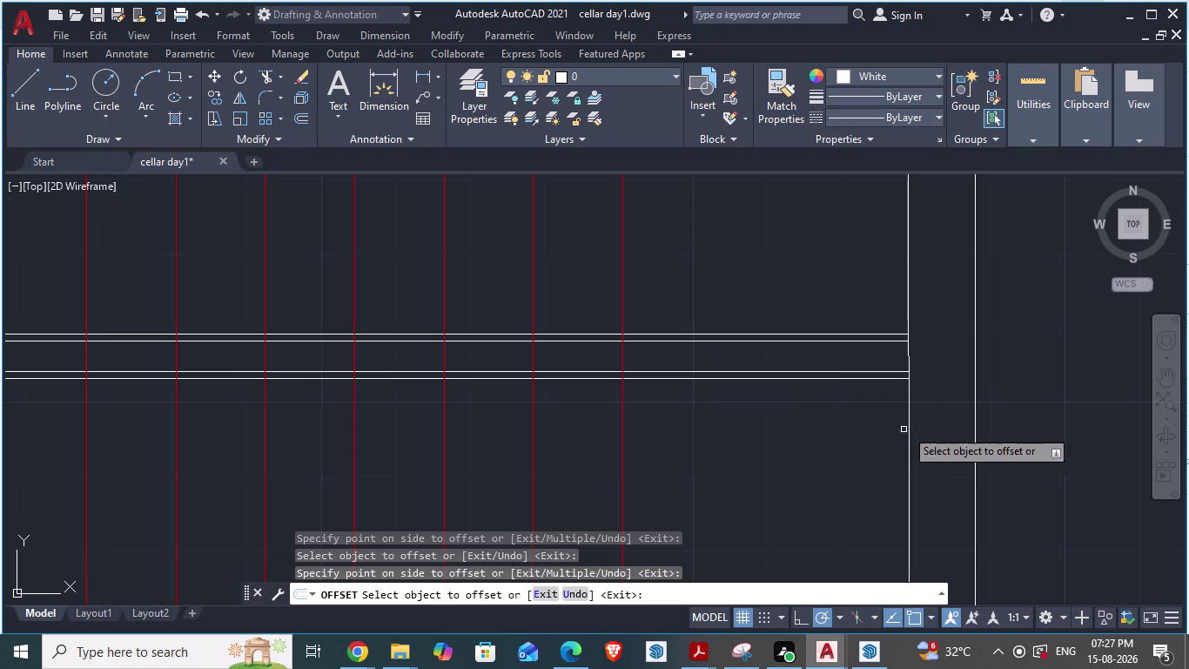
key(alt+Tab)
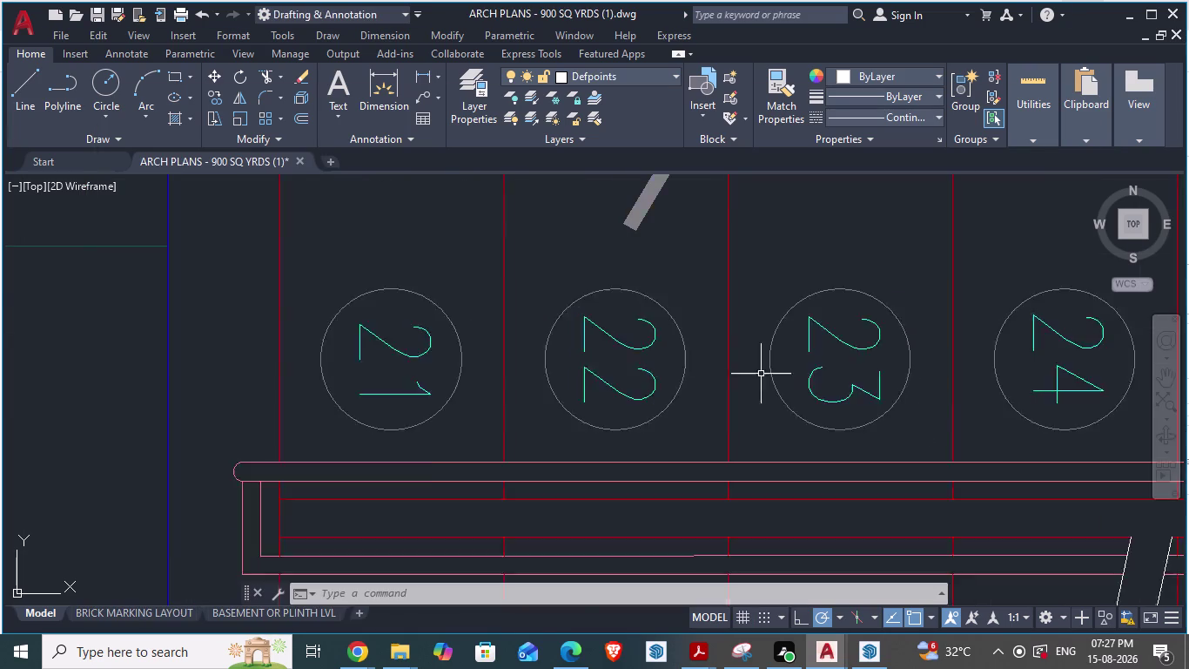
Zoom around the ARCH PLANS staircase and start an aligned dimension.
scroll(down, 3)
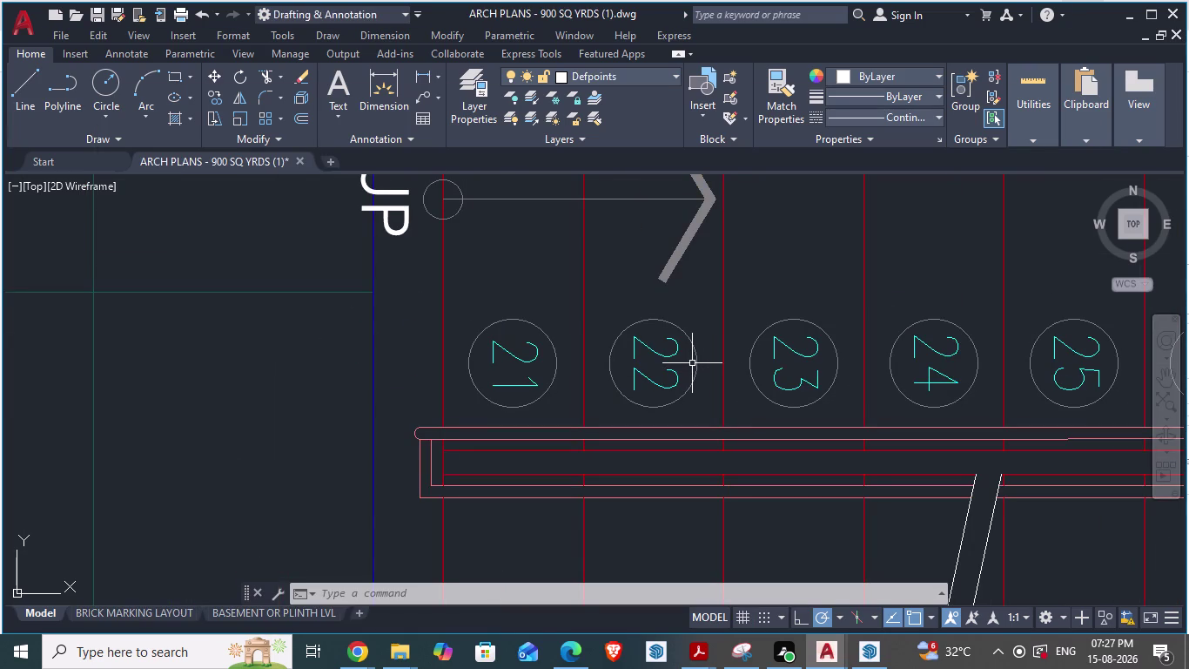
scroll(up, 3)
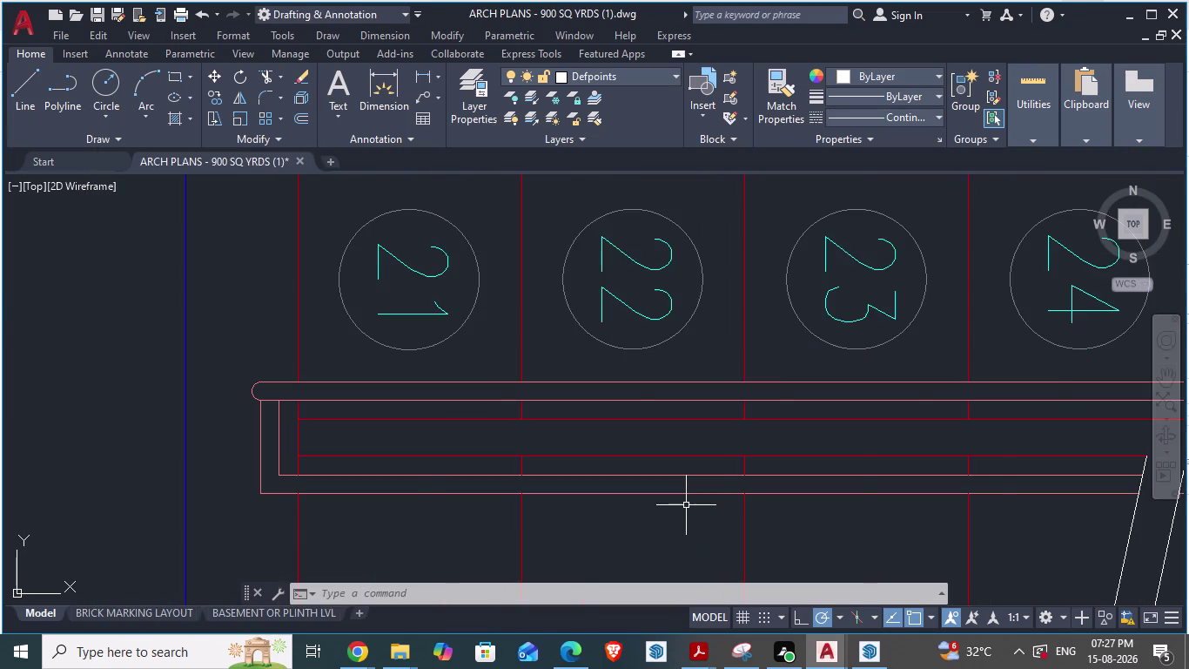
scroll(down, 3)
key(space)
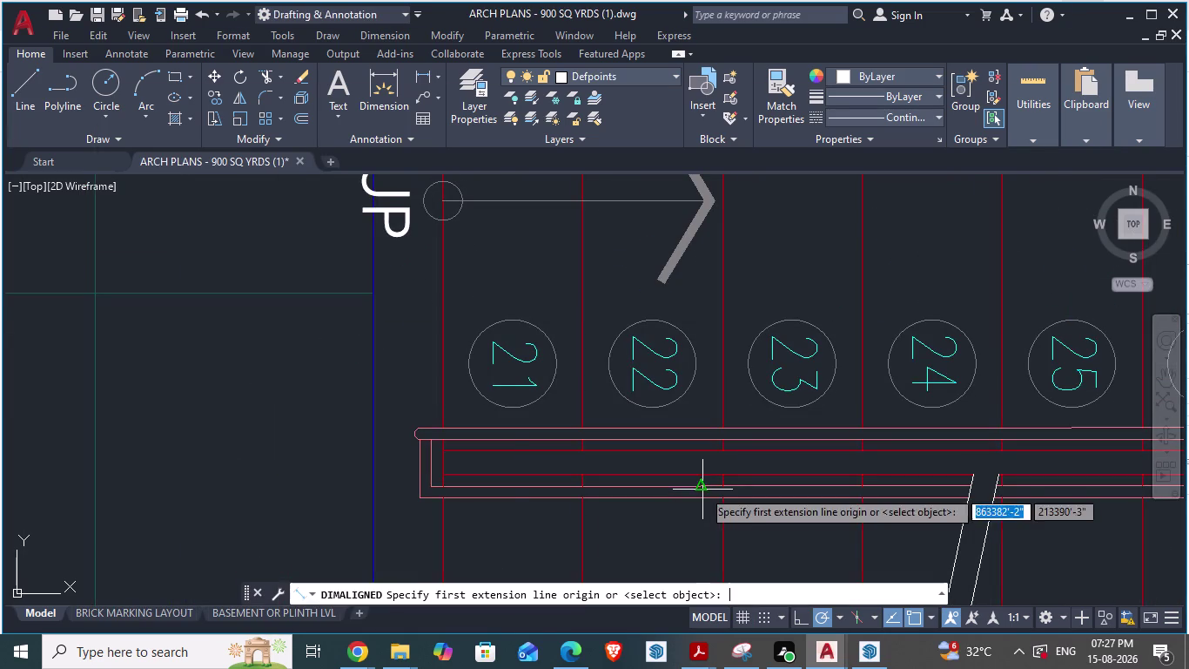
scroll(down, 3)
scroll(down, 3)
scroll(up, 3)
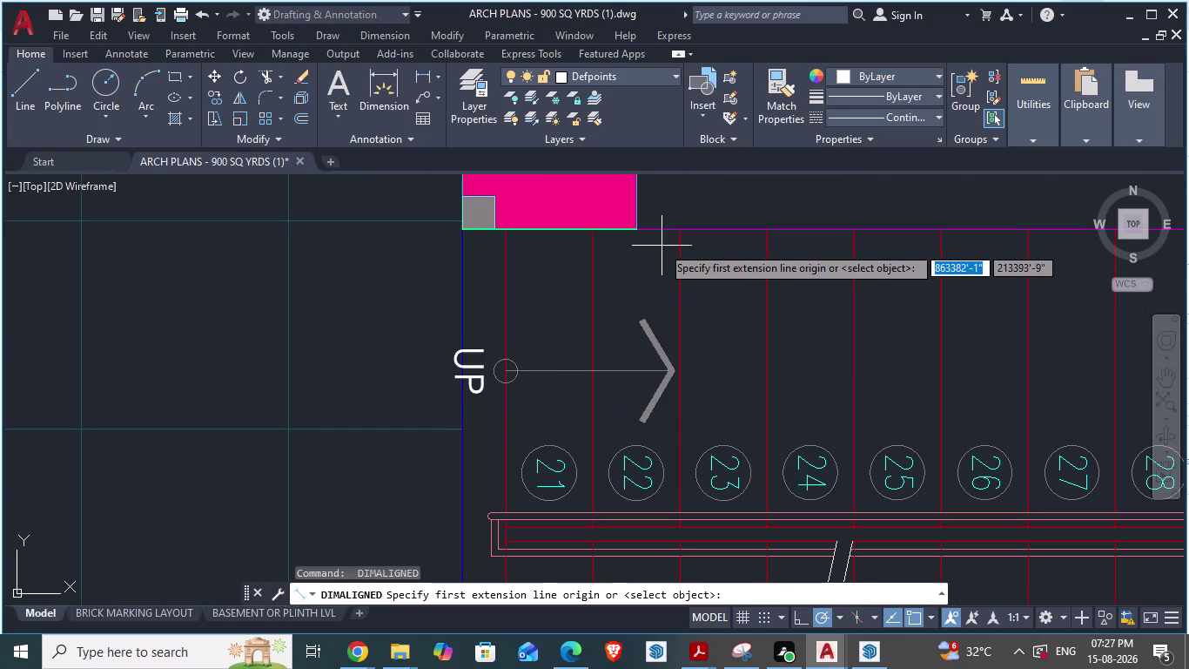
Measure from the handrail edge, cancel without keeping it, and return to cellar day1.
click(681, 230)
scroll(up, 3)
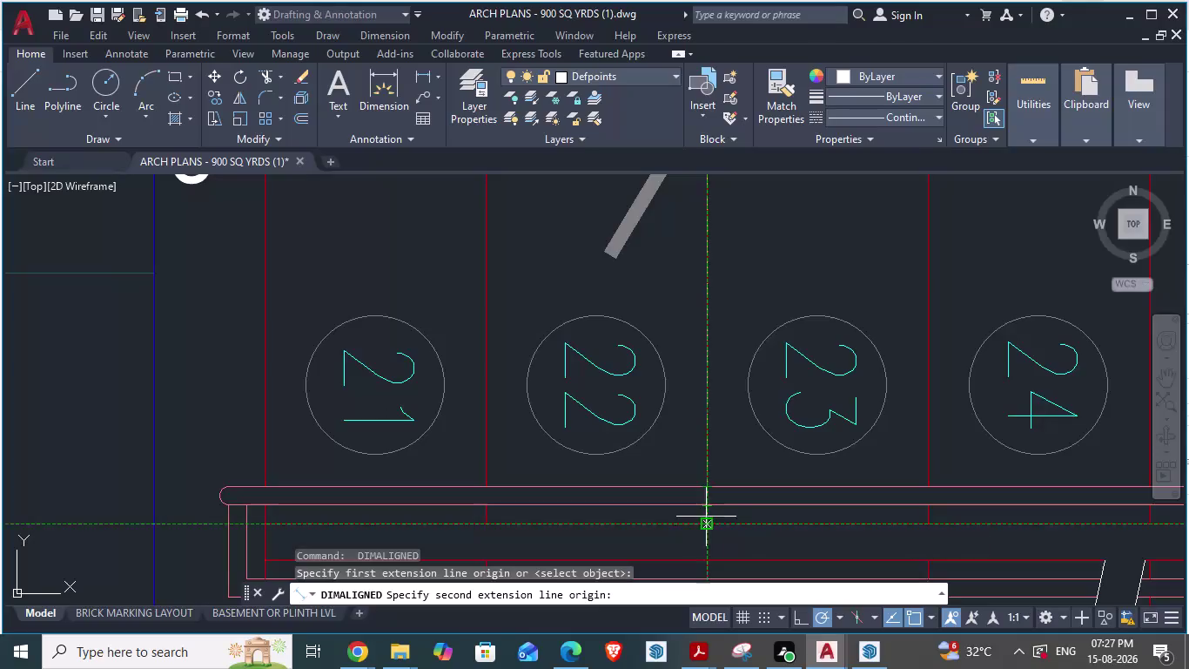
scroll(down, 3)
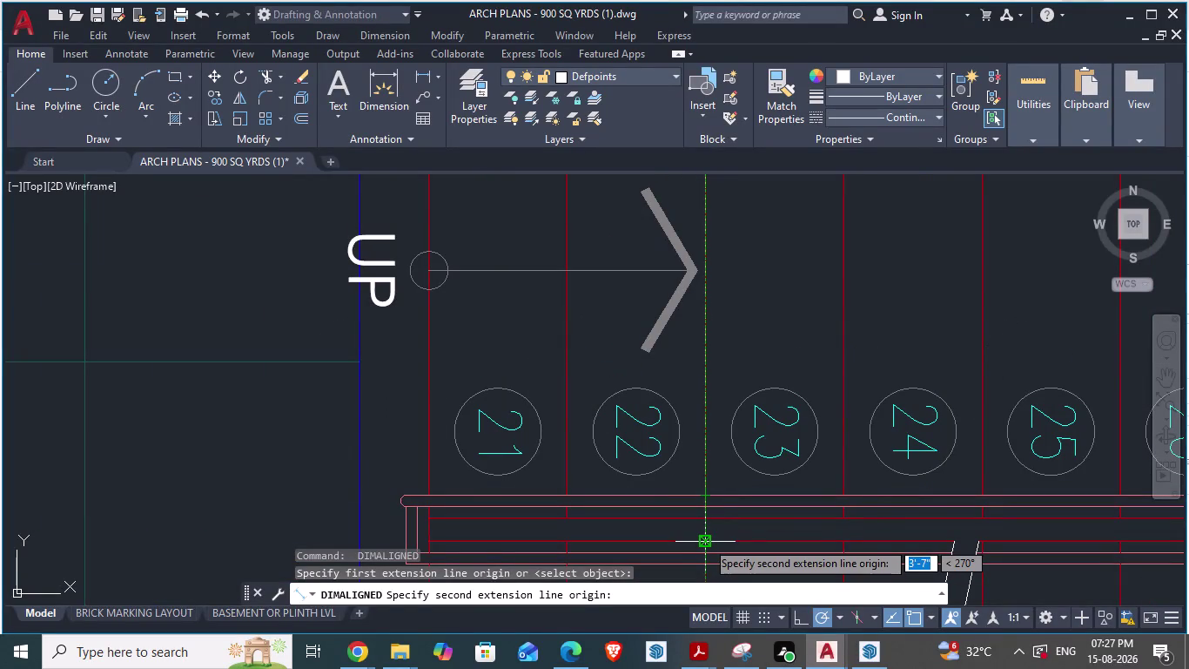
key(Escape)
scroll(down, 3)
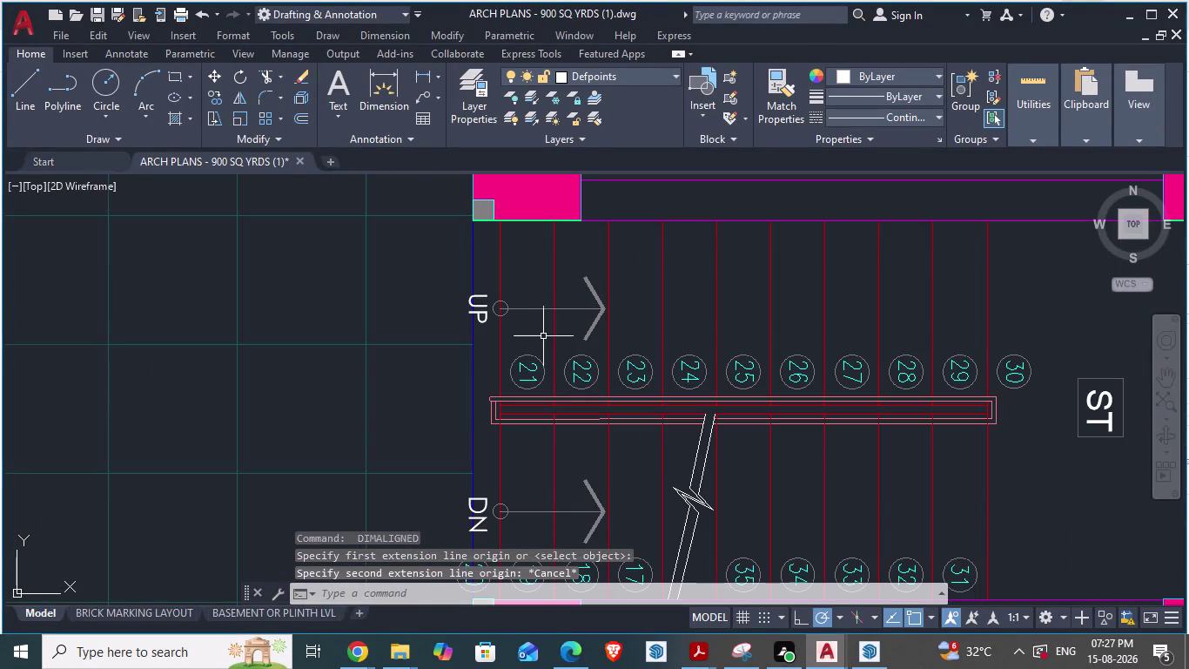
key(alt+Tab)
scroll(up, 3)
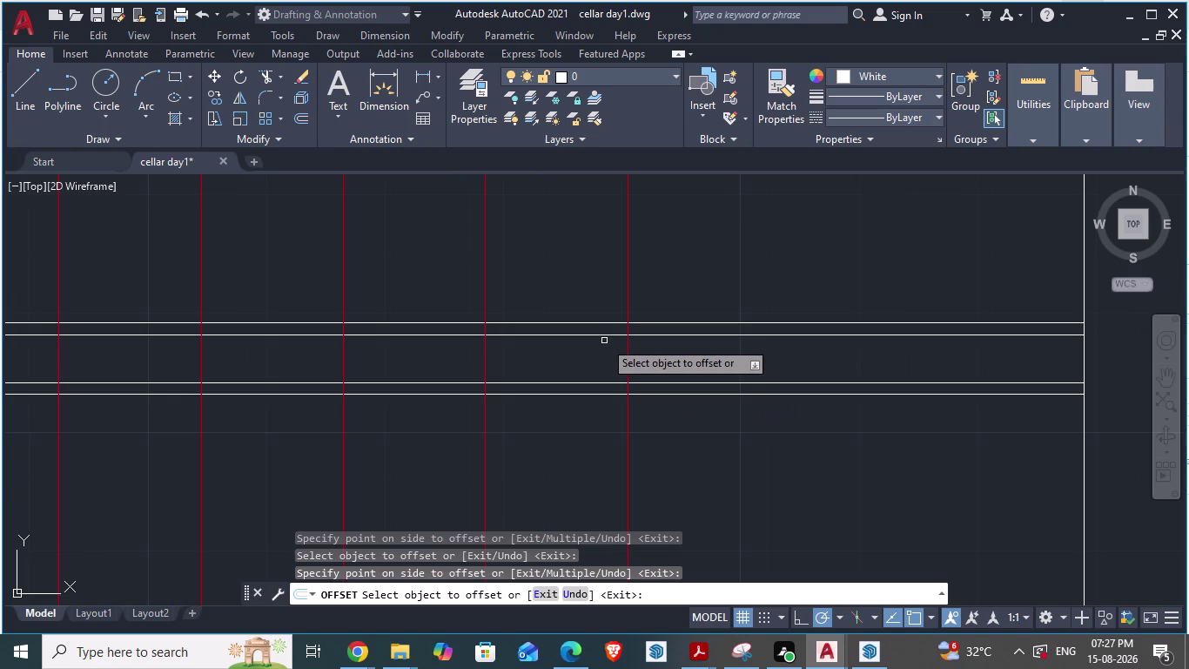
Offset two more 1" handrail copies of the middle lines, checking against the reference plan.
click(594, 337)
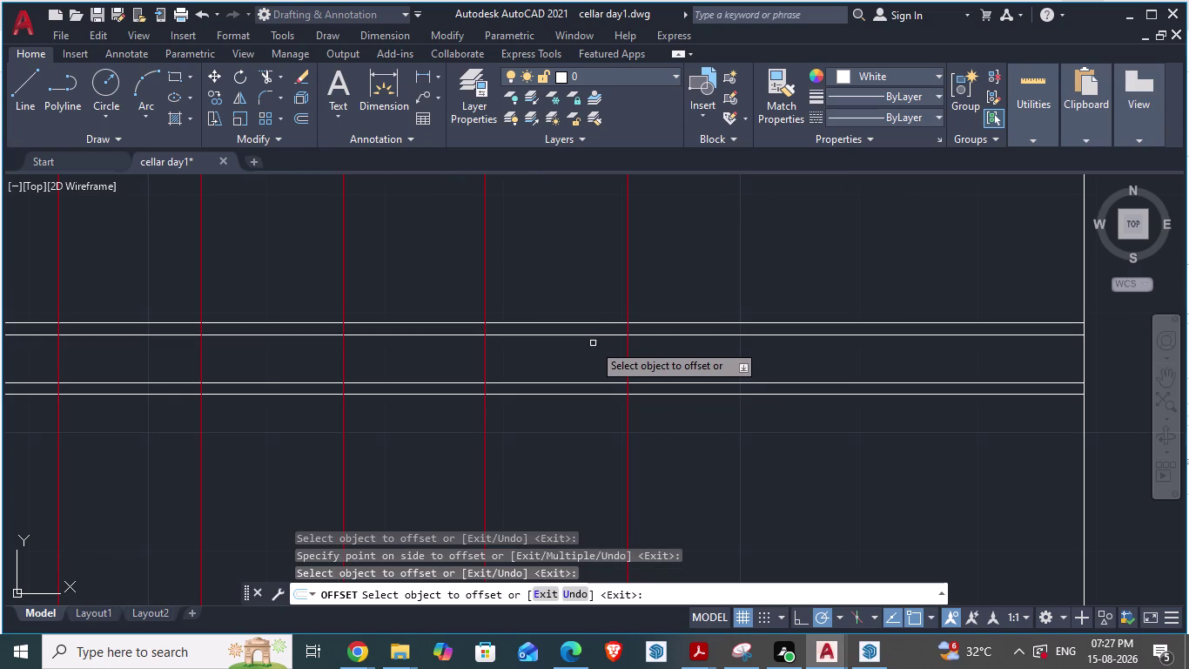
click(591, 335)
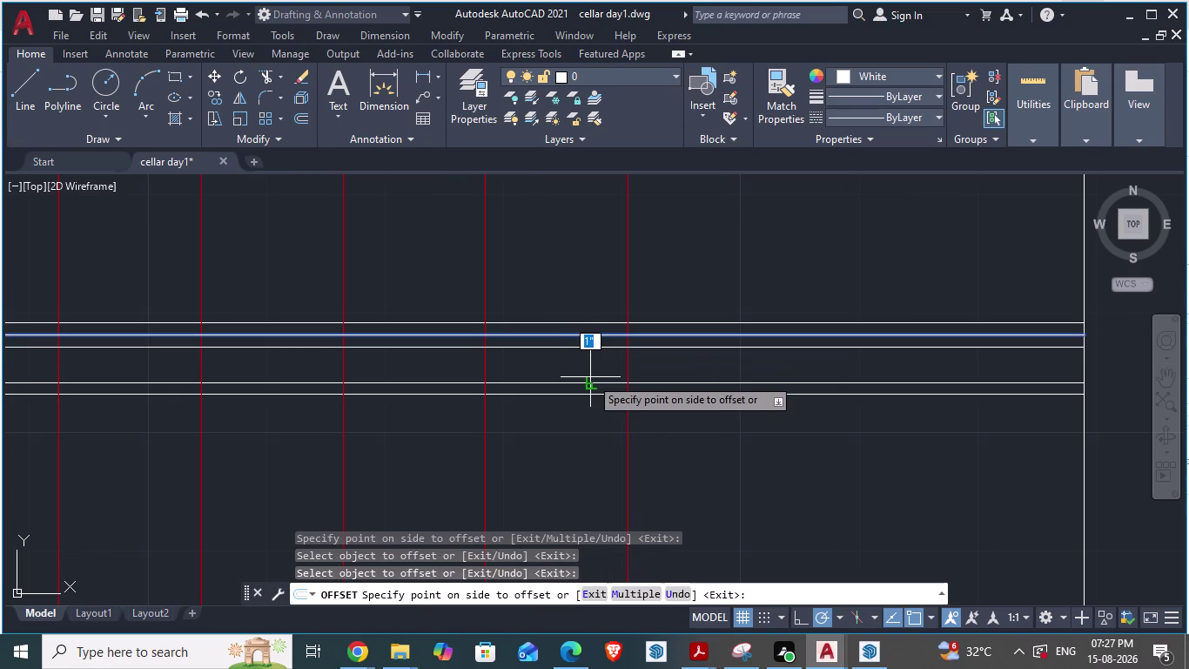
click(590, 377)
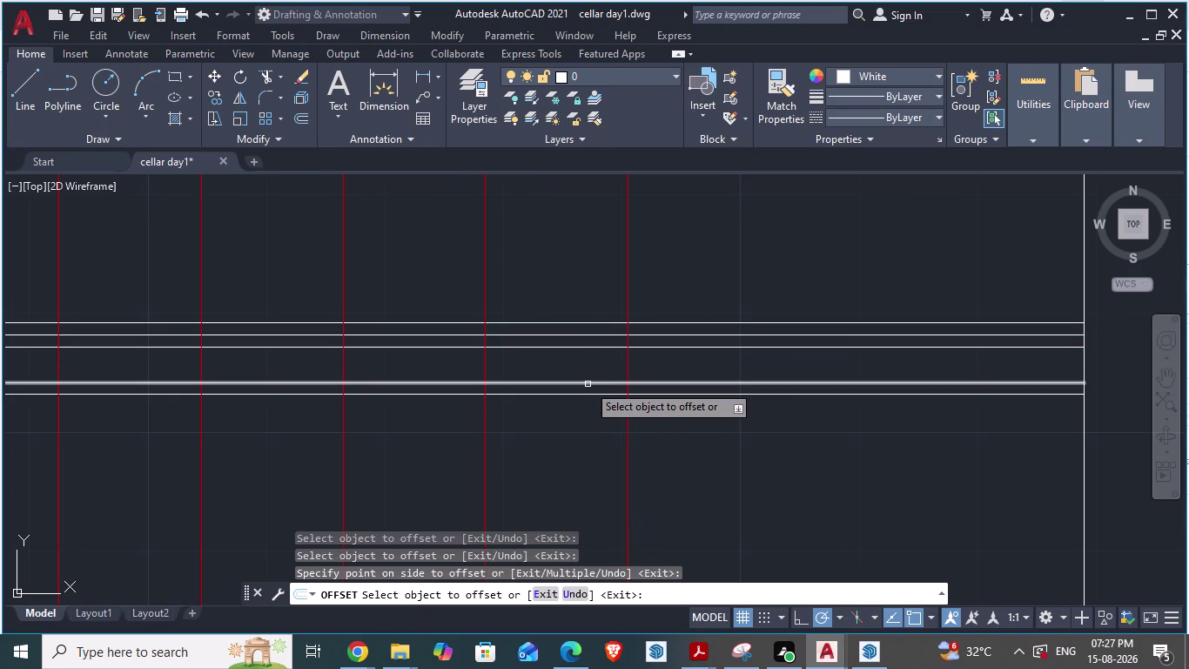
key(alt+Tab)
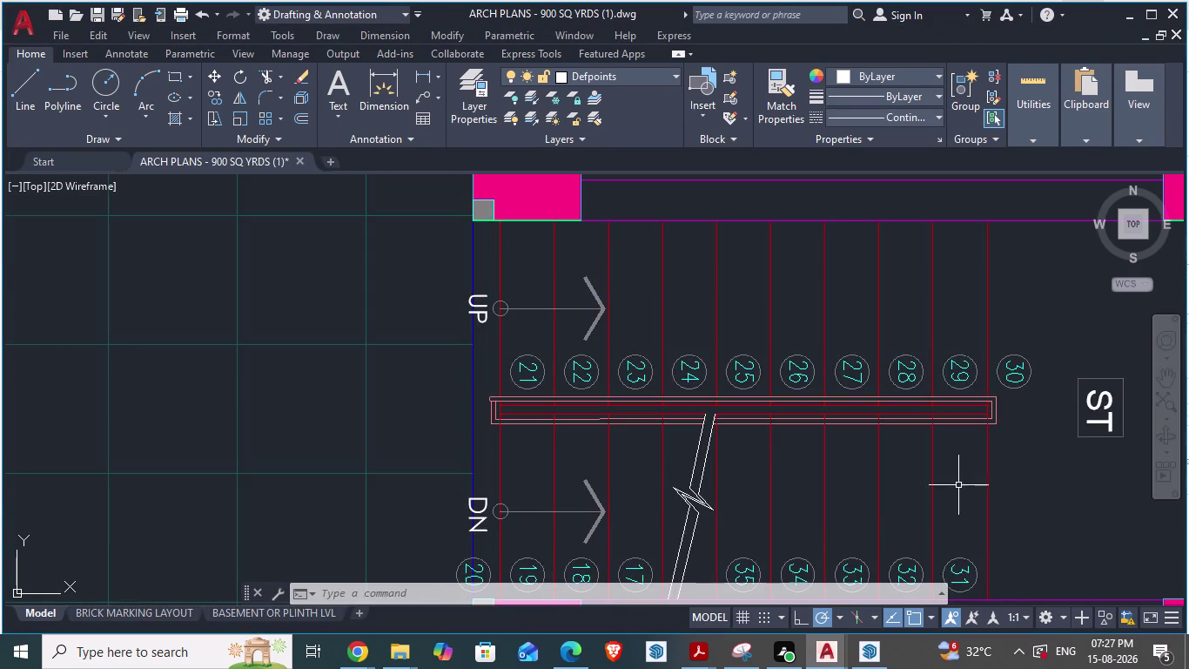
scroll(up, 3)
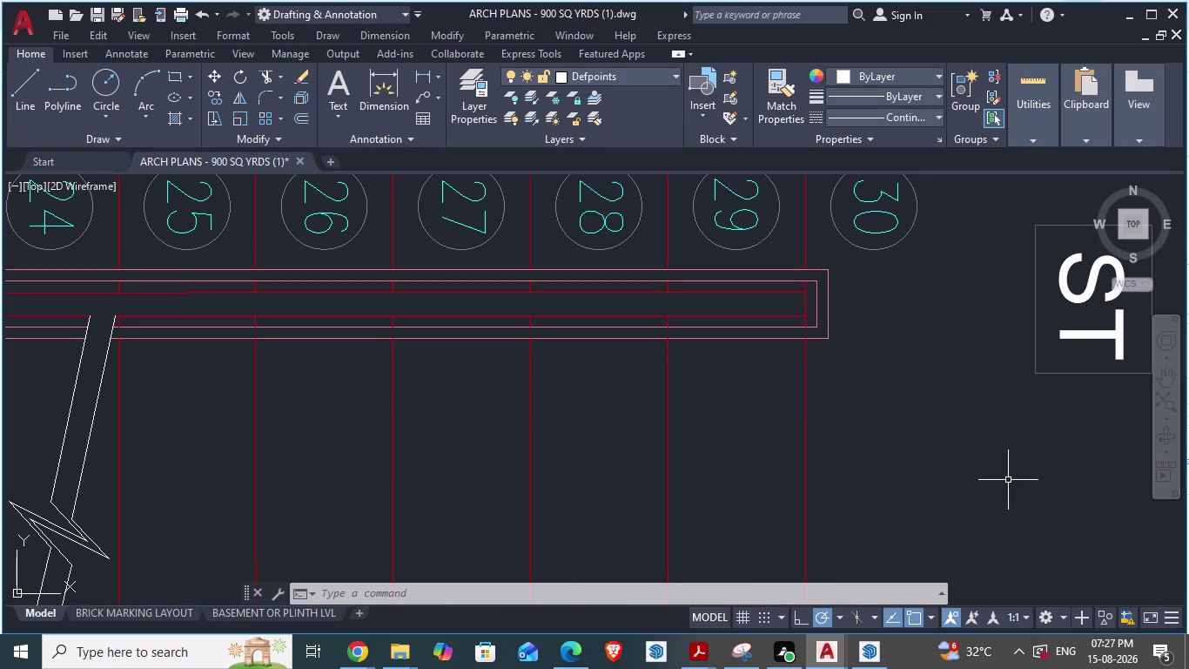
key(alt+Tab)
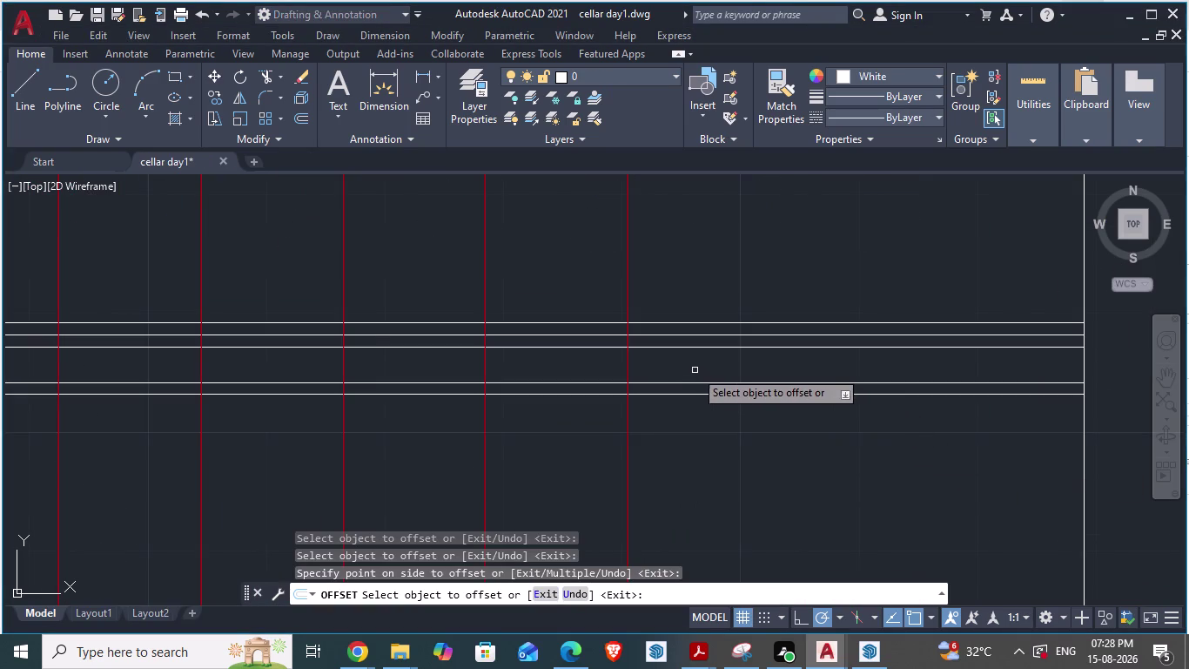
click(696, 383)
click(692, 364)
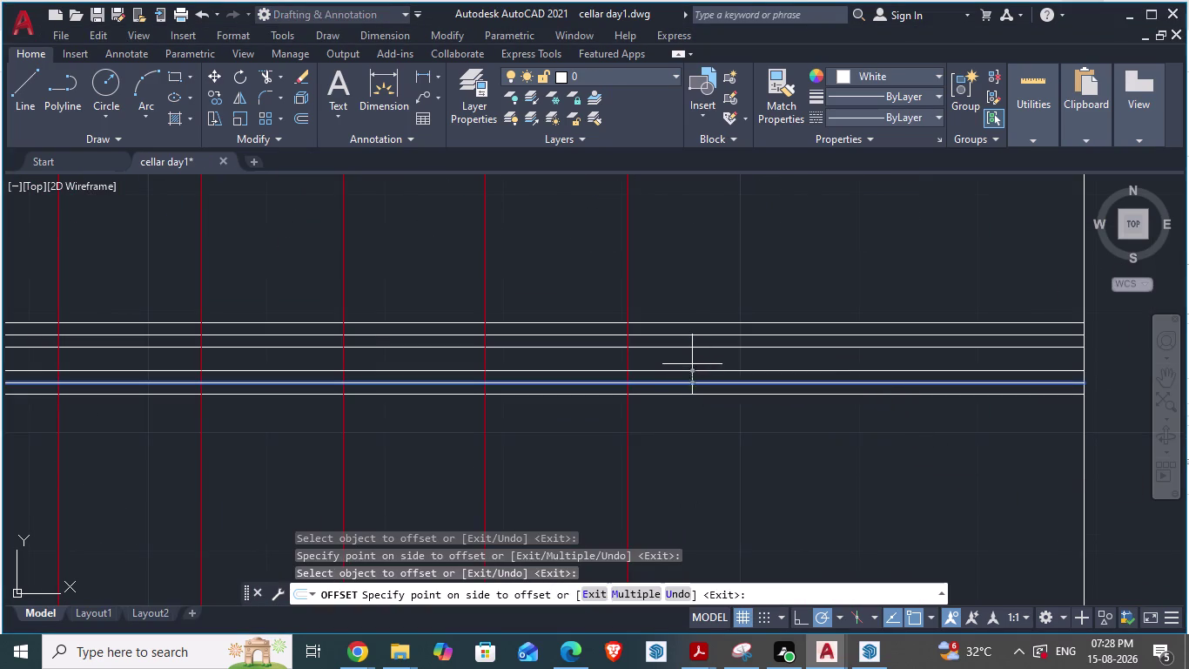
scroll(down, 3)
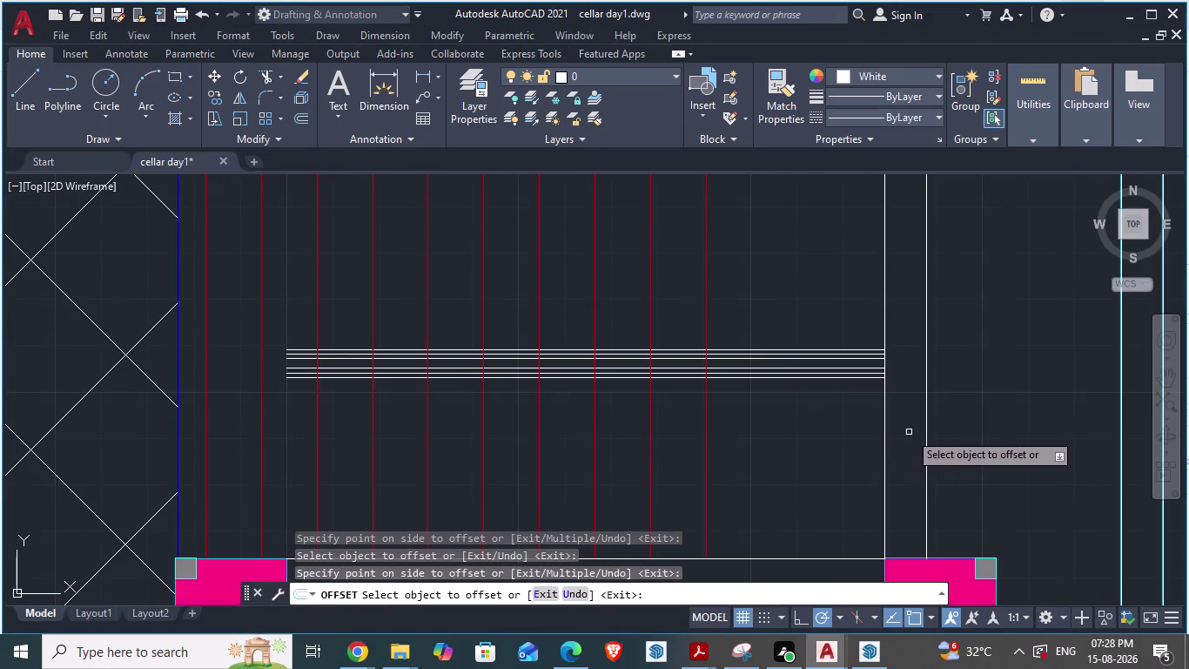
key(Escape)
Window-select all six middle handrail lines.
drag(775, 309, 808, 411)
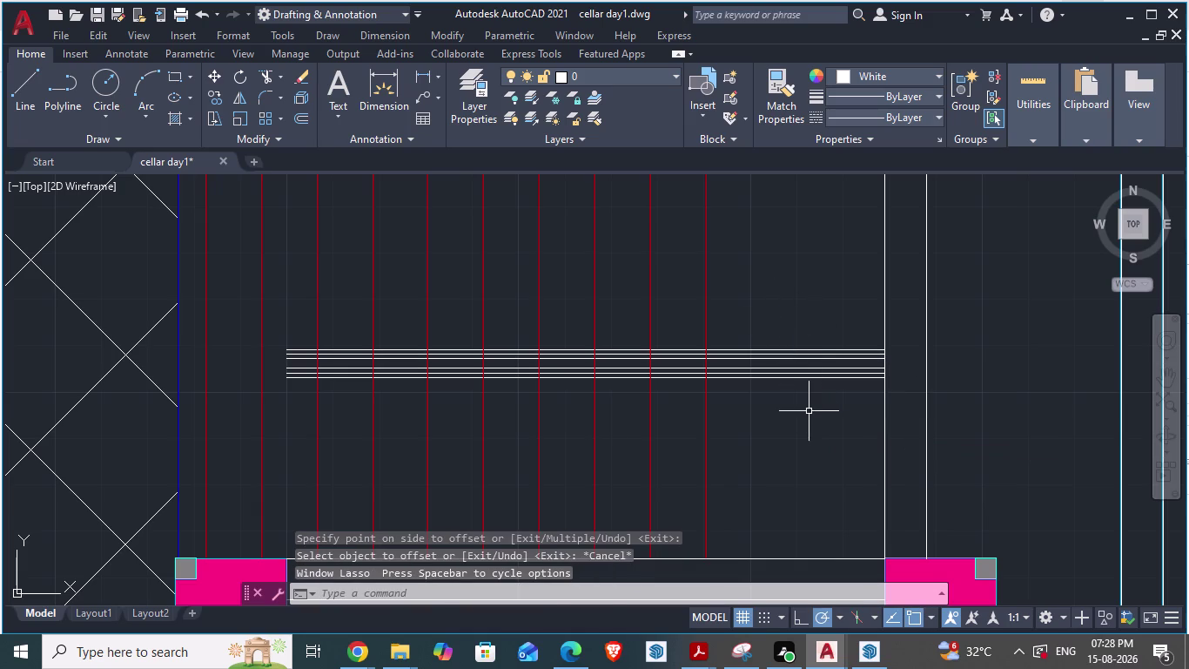
click(803, 402)
click(750, 333)
Set the six selected handrail lines' Color to Red in Properties, then close the palette.
right_click(749, 354)
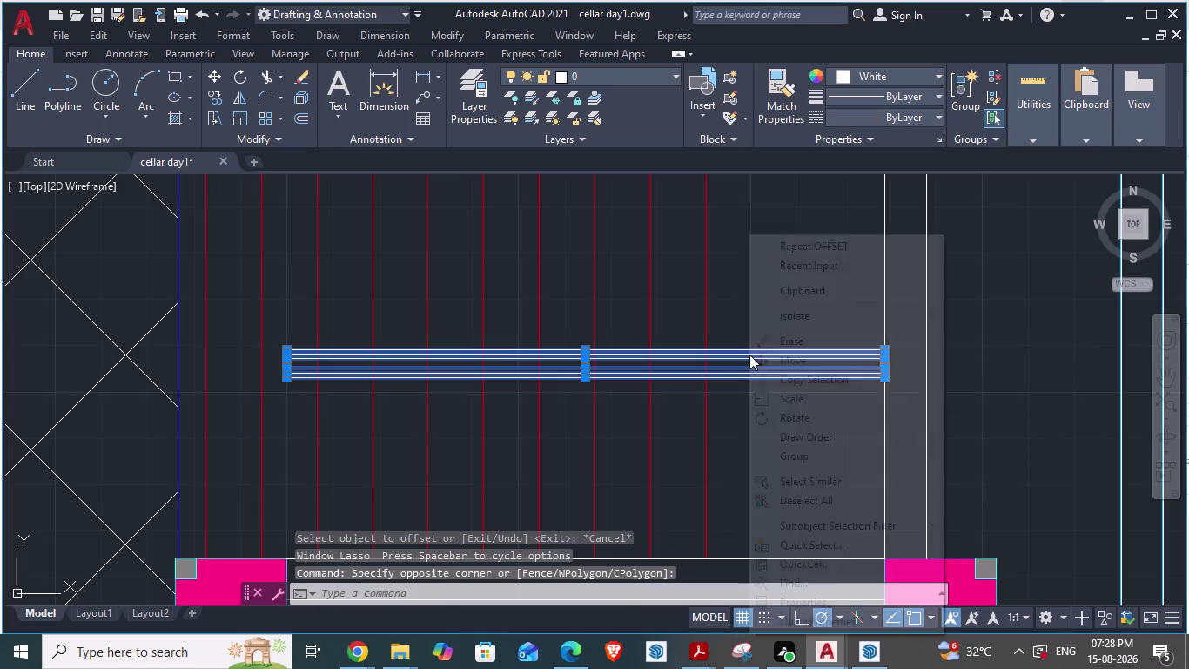
click(789, 596)
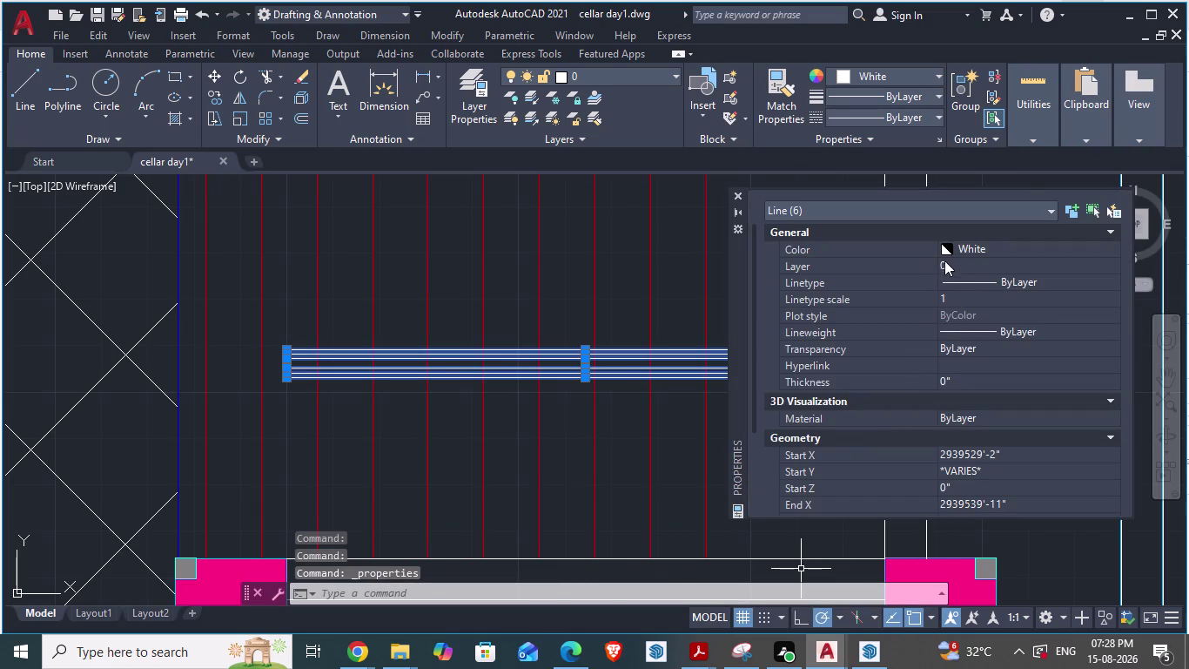
click(948, 251)
click(945, 242)
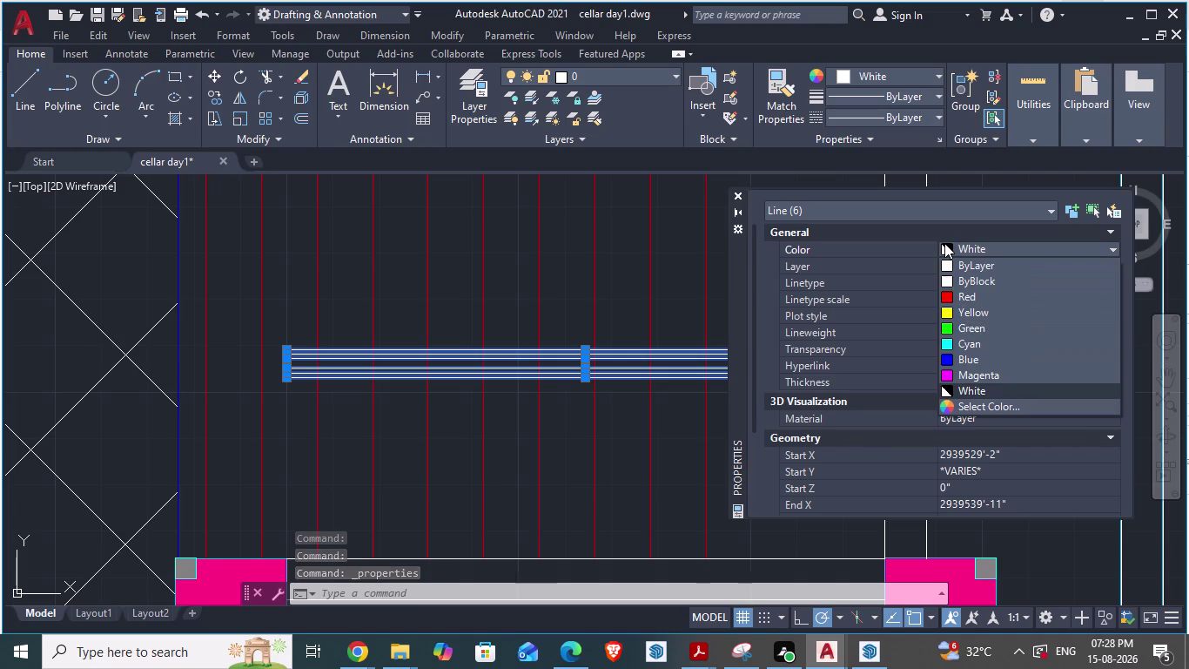
click(943, 300)
key(Escape)
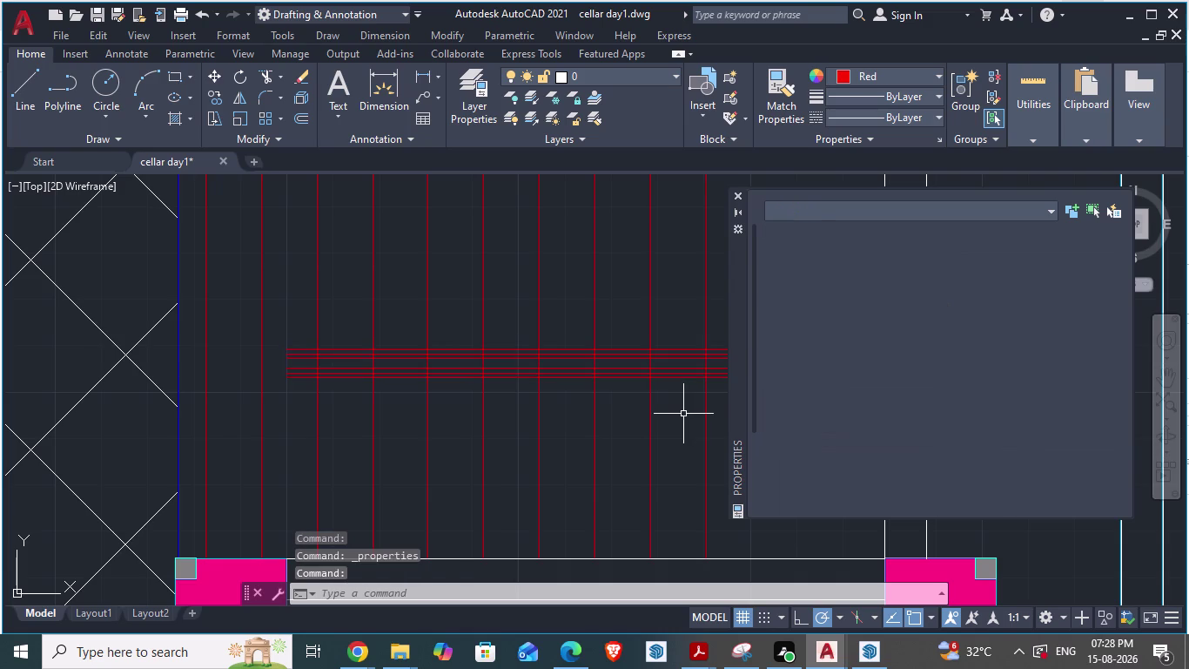
click(743, 199)
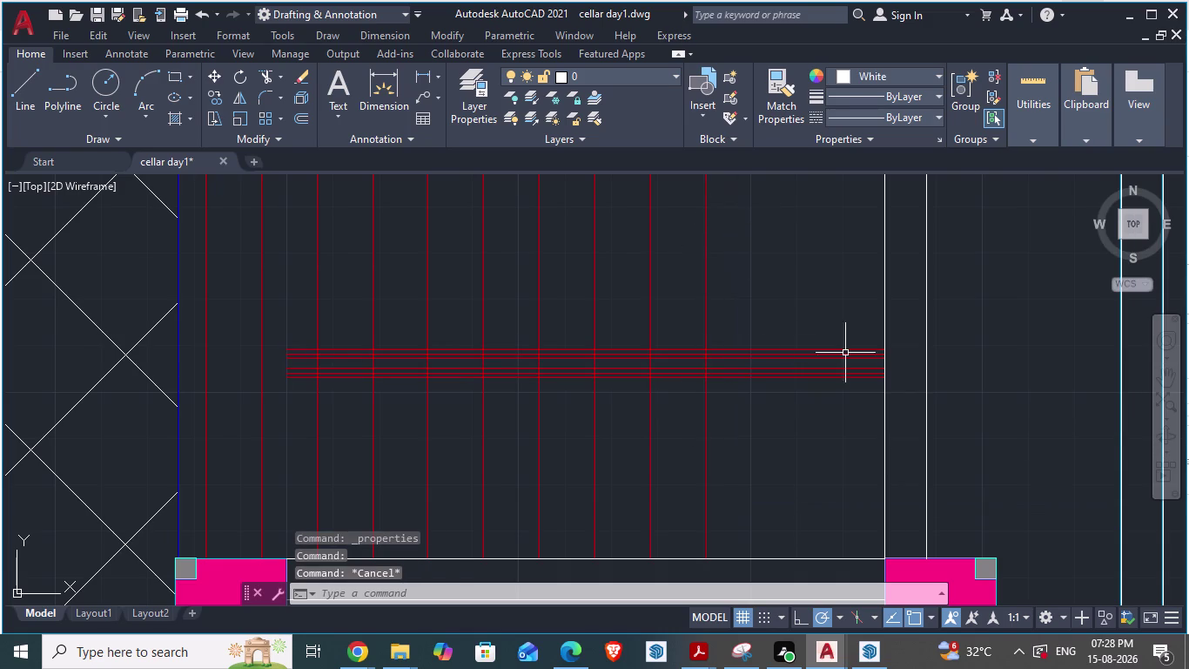
scroll(down, 3)
scroll(up, 3)
scroll(down, 3)
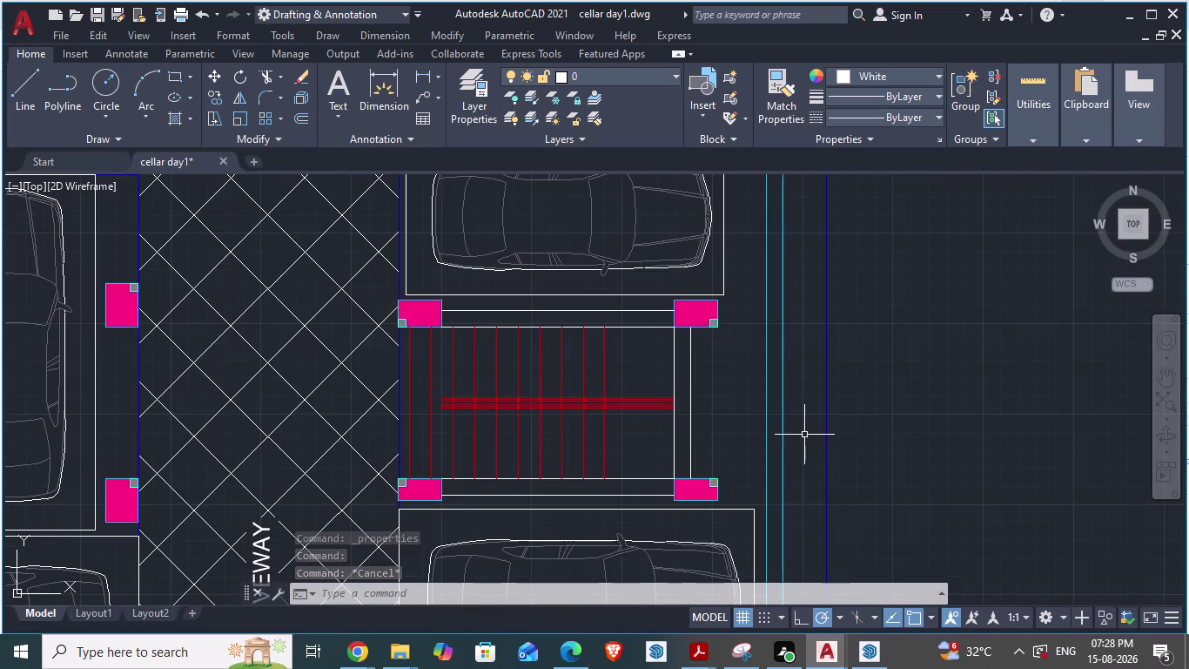
key(alt+Tab)
scroll(down, 3)
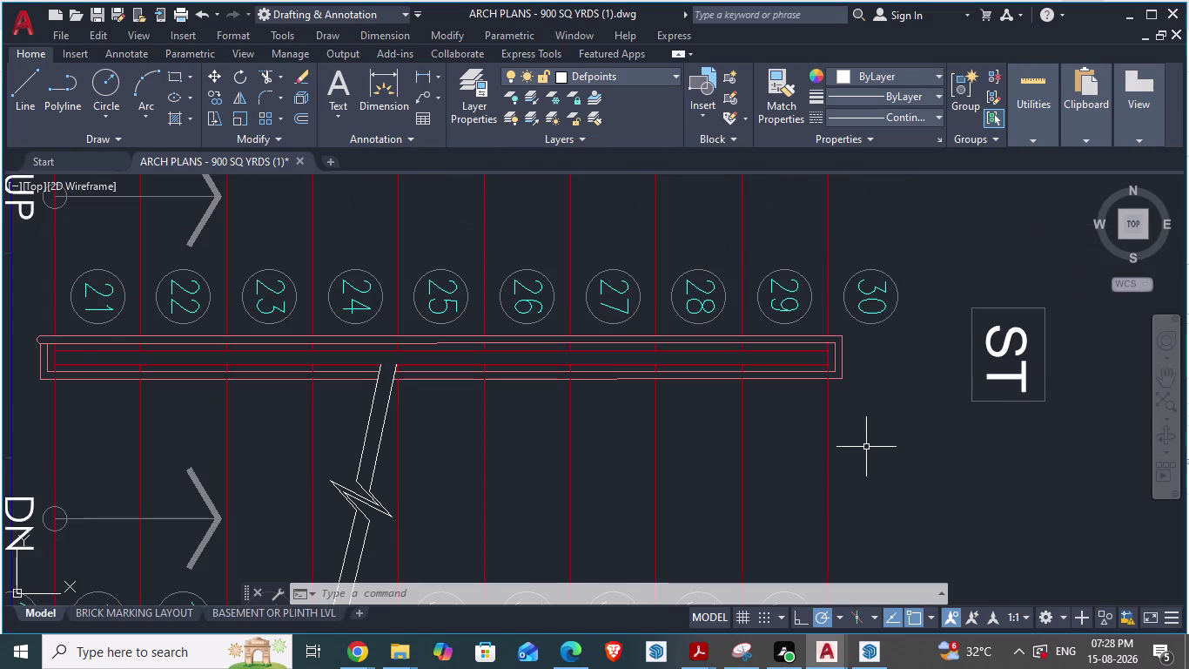
scroll(up, 3)
scroll(up, 3)
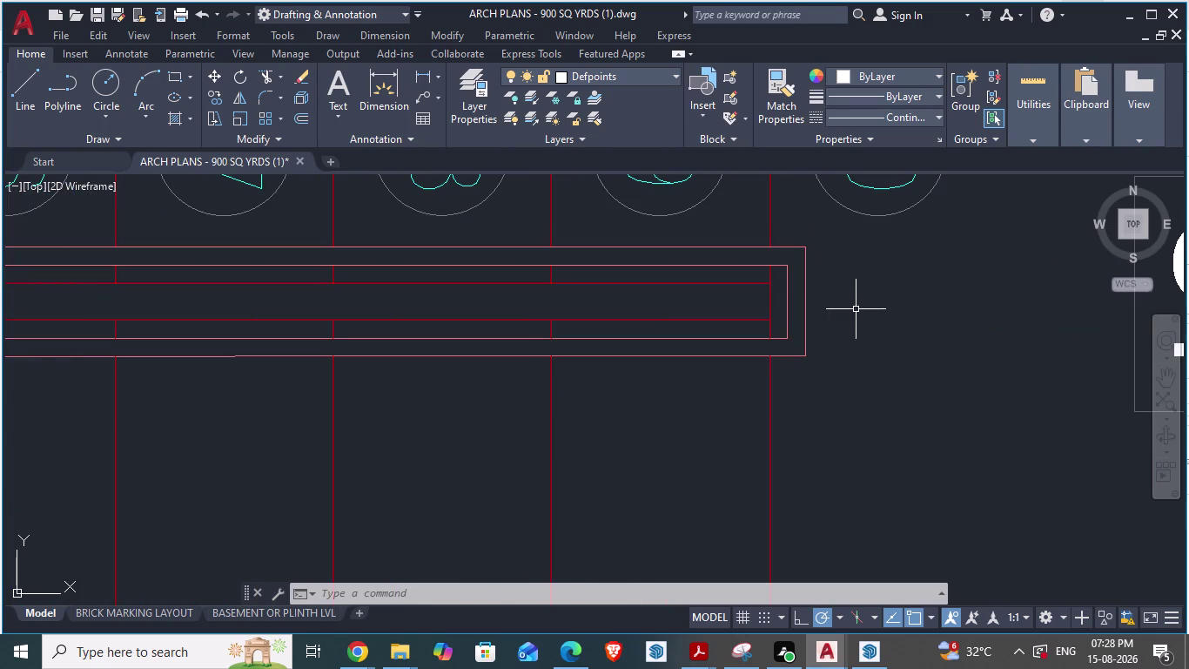
key(space)
scroll(up, 3)
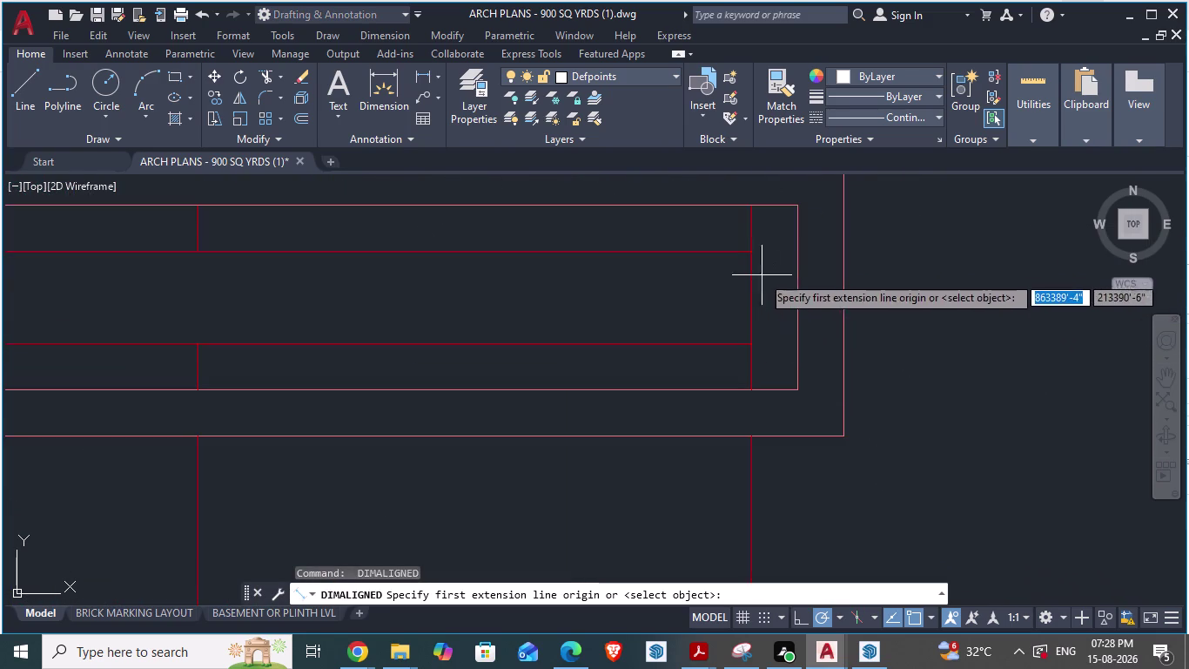
click(746, 252)
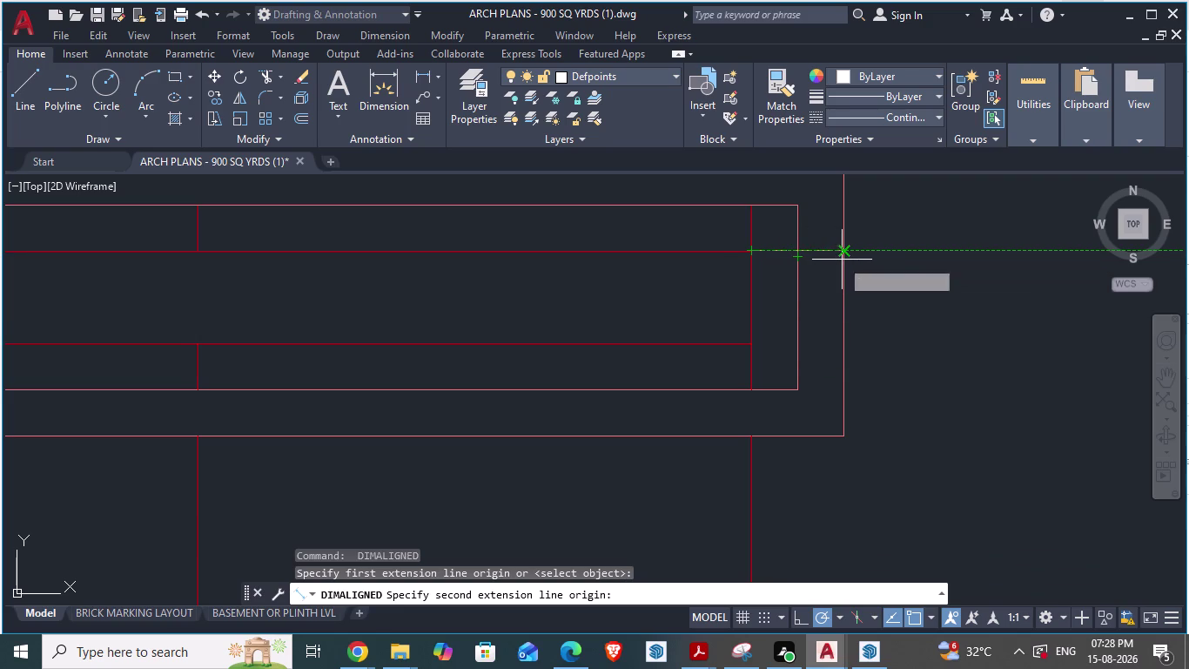
scroll(down, 3)
scroll(down, 3)
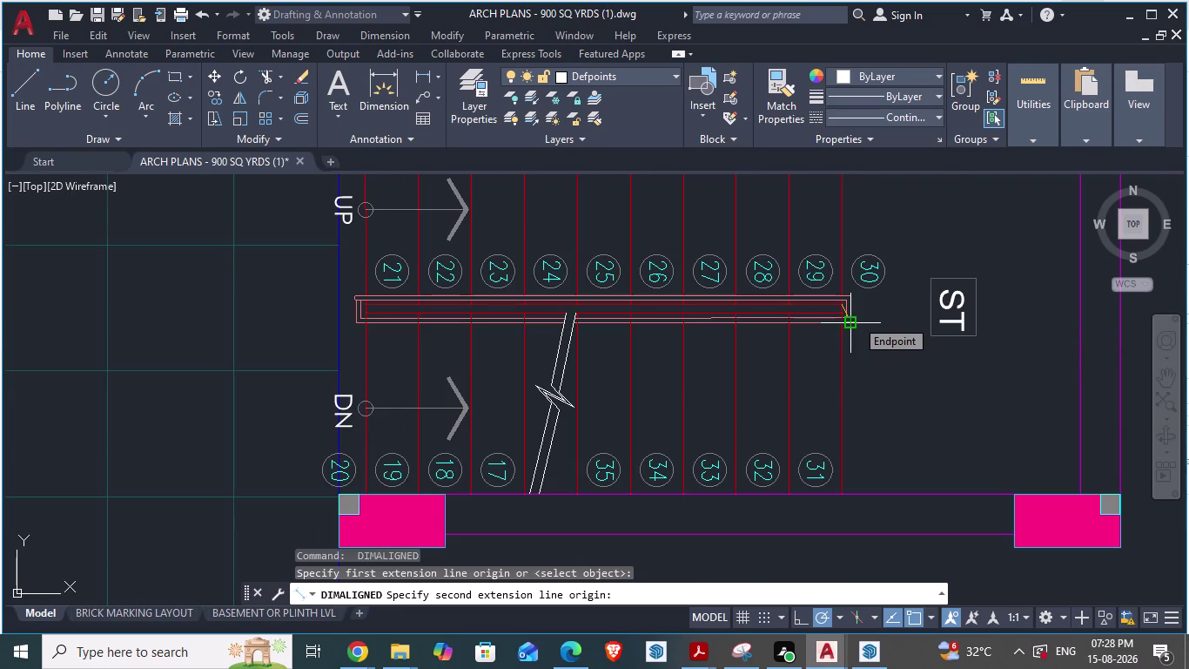
key(Escape)
scroll(up, 3)
key(space)
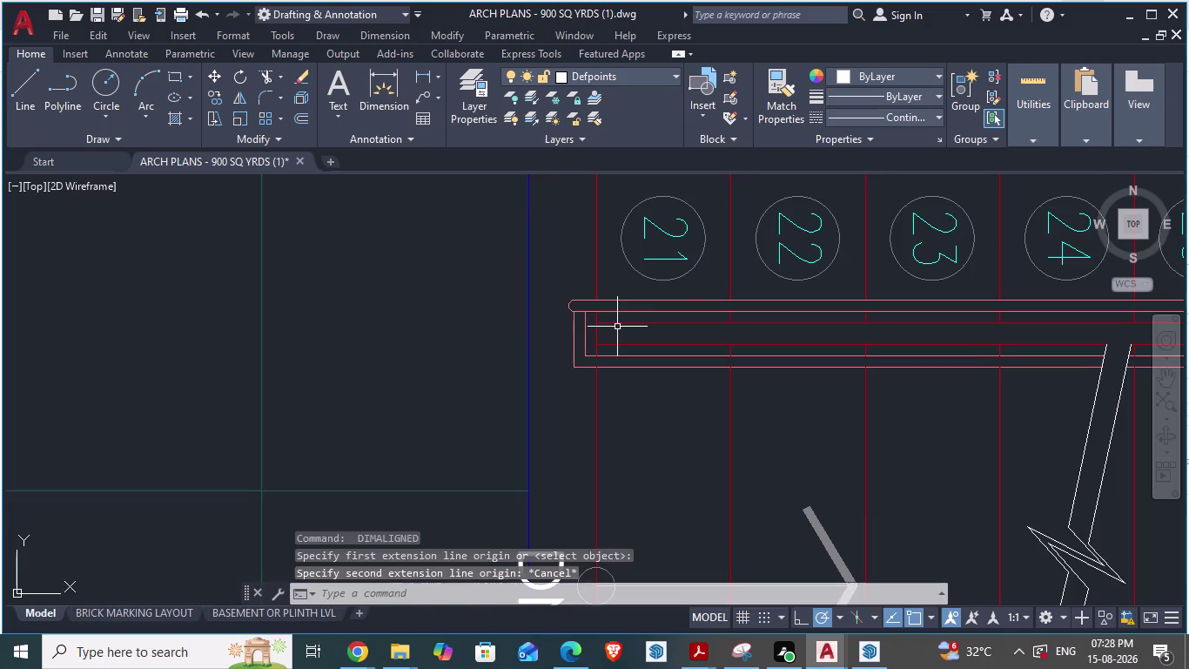
scroll(up, 3)
click(569, 317)
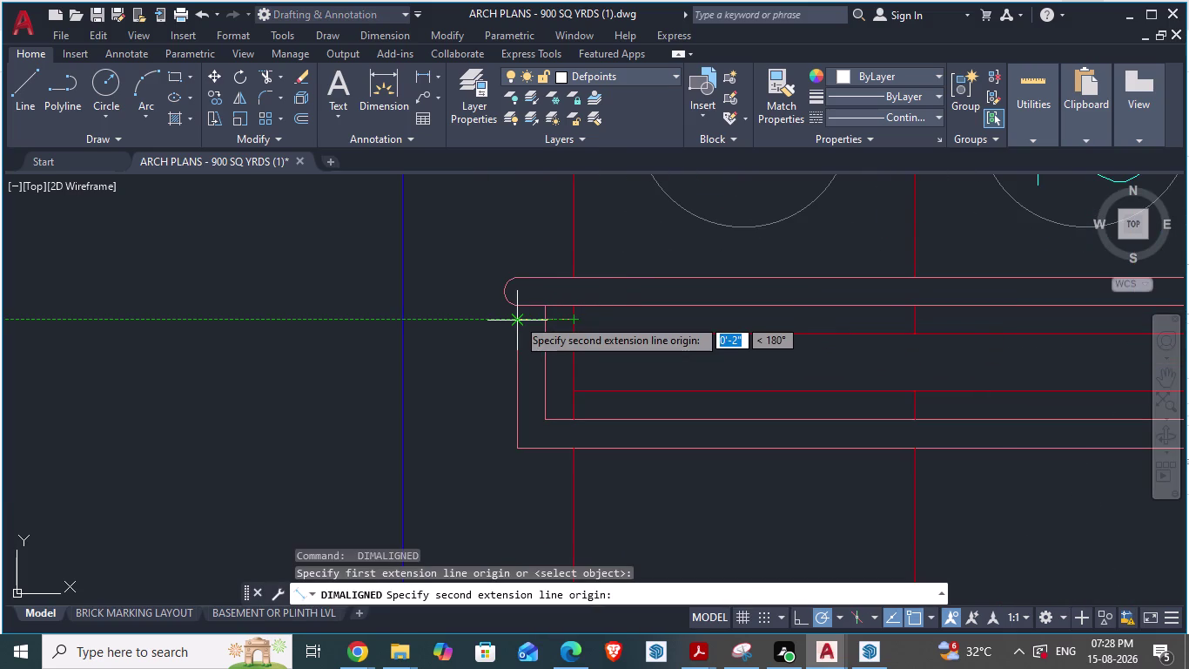
key(Escape)
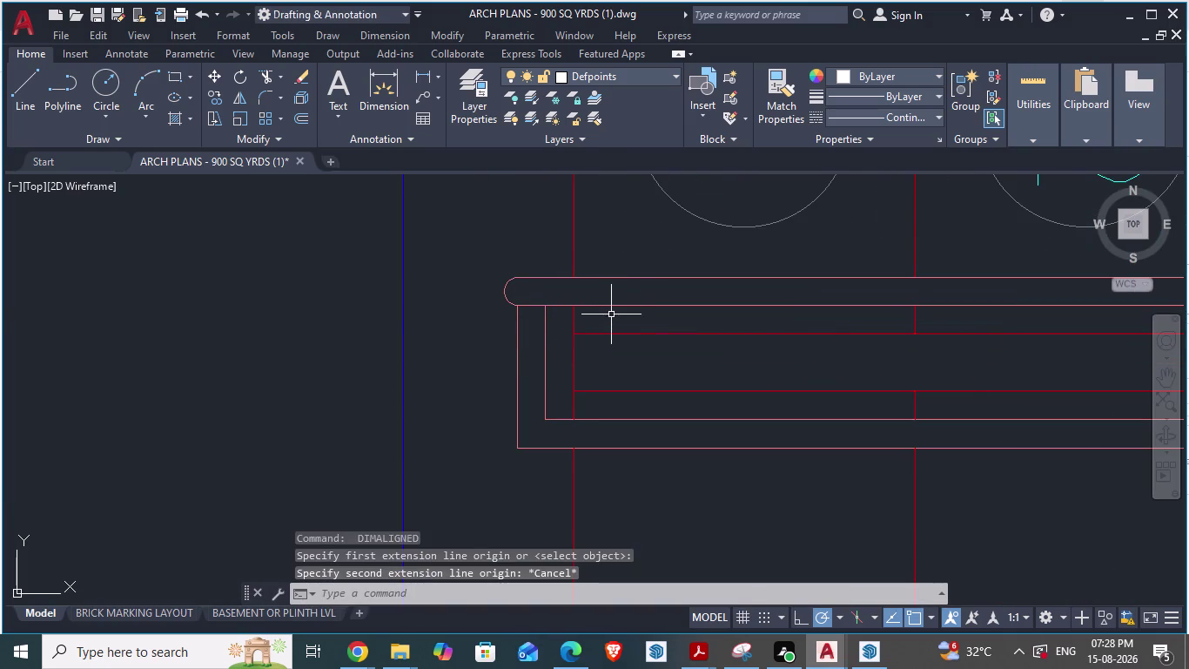
click(574, 270)
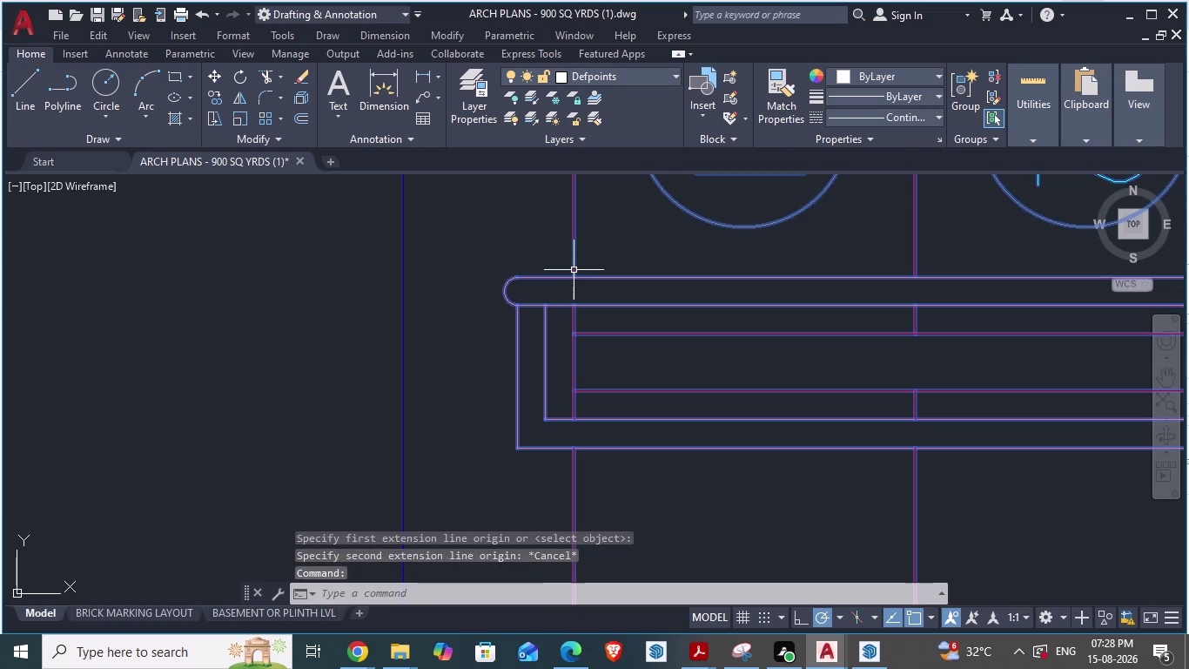
key(space)
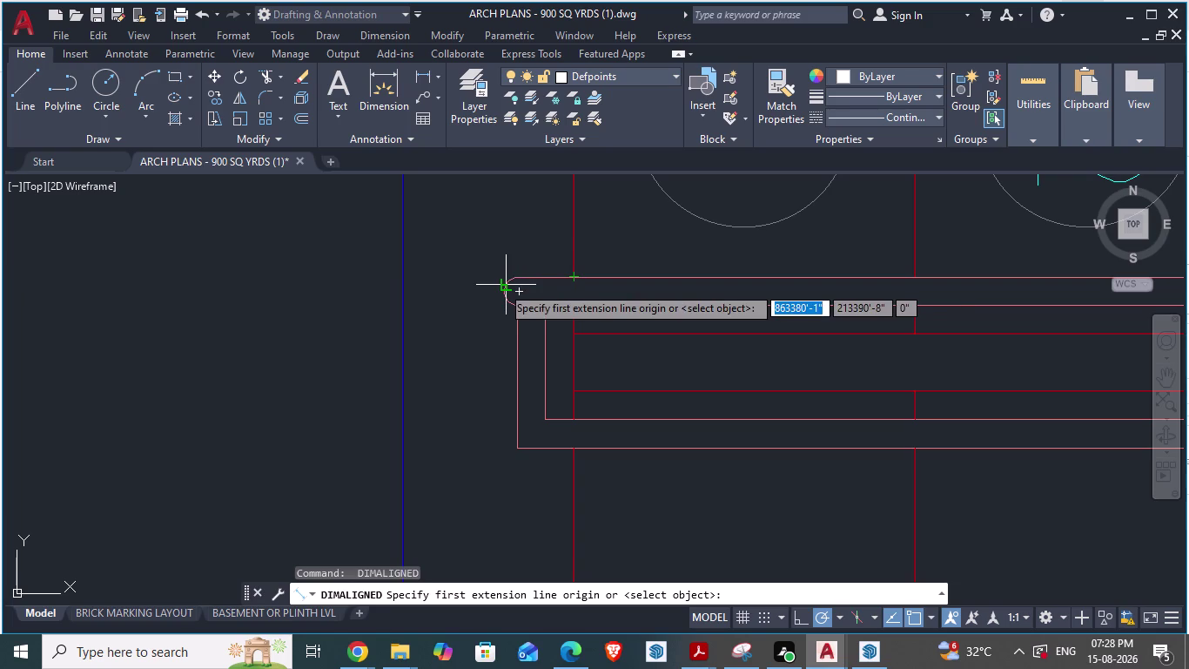
key(Escape)
scroll(down, 3)
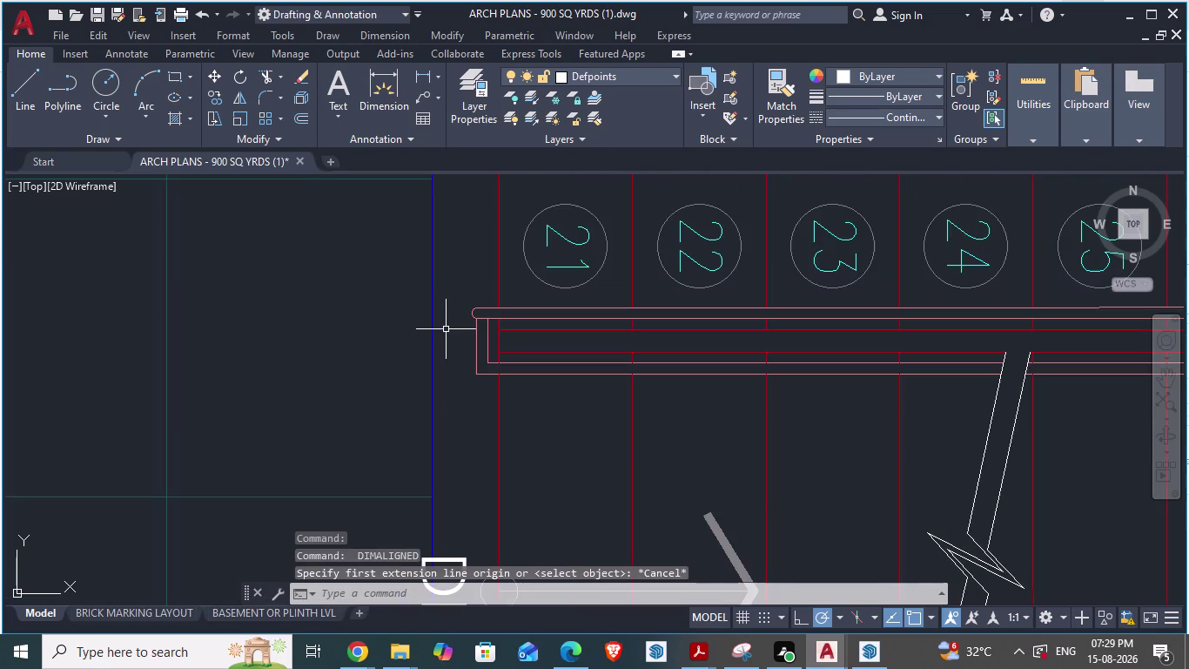
scroll(down, 3)
scroll(up, 3)
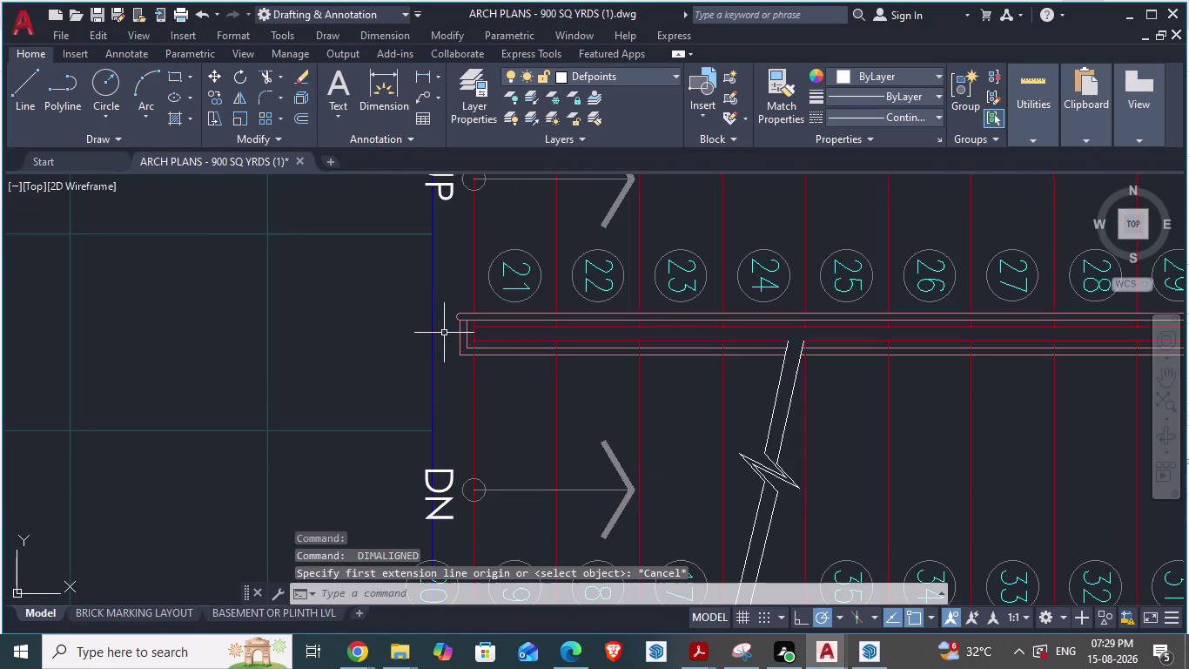
key(Escape)
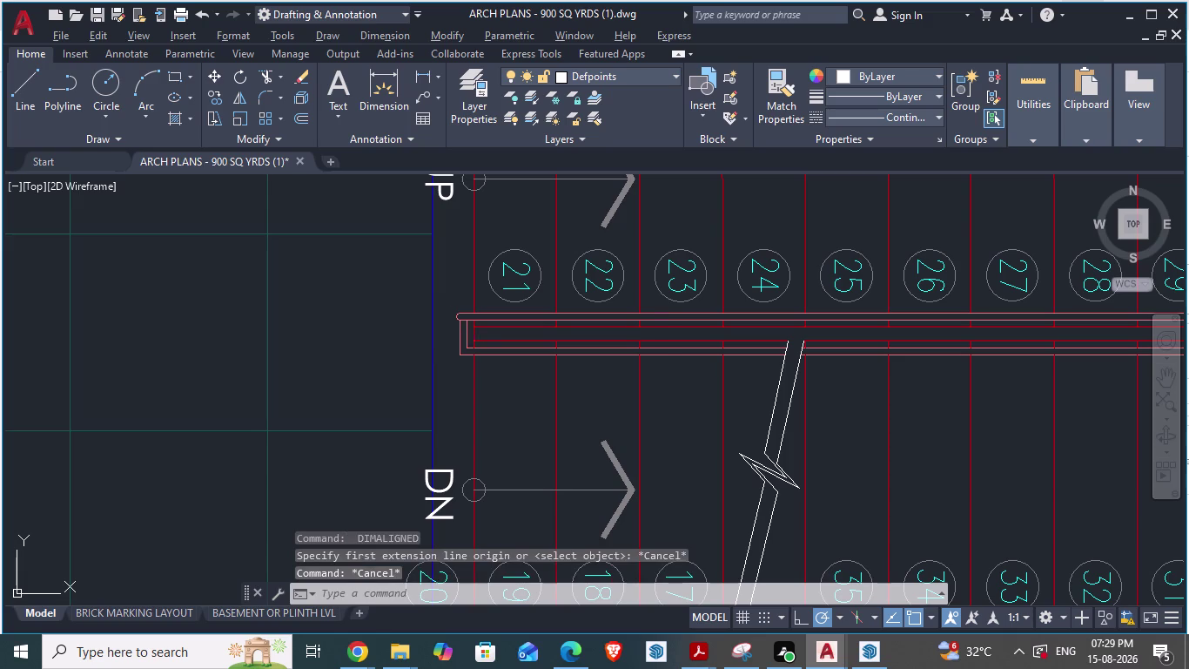
key(alt+Tab)
scroll(up, 3)
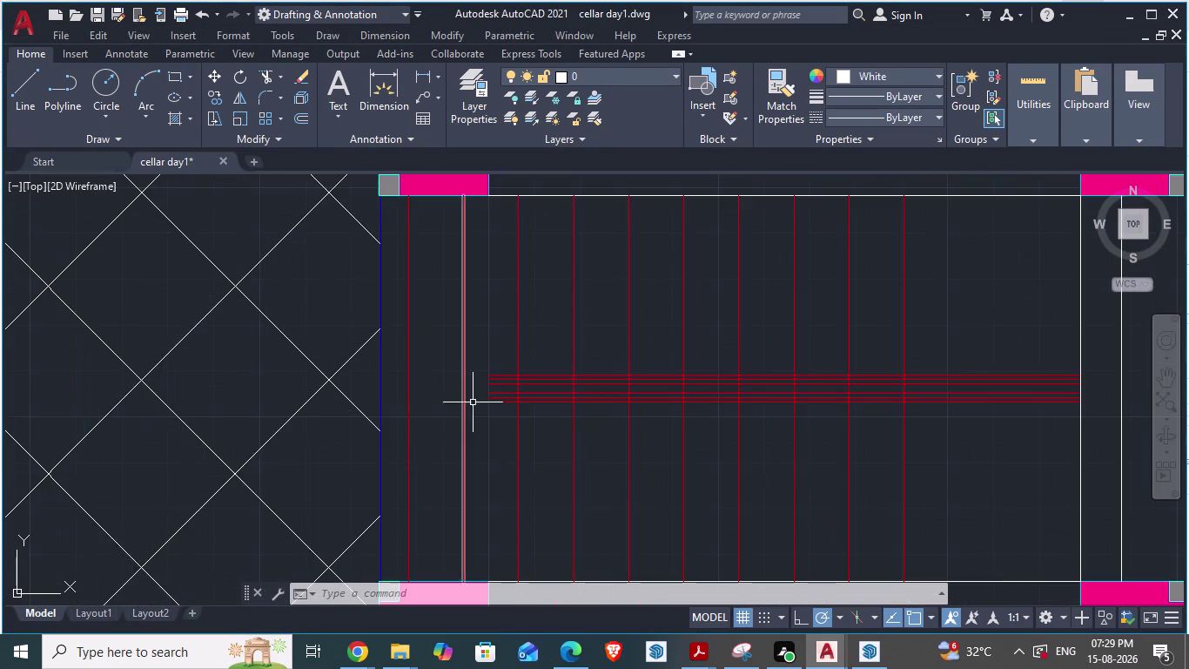
Compare with the reference plan, then start and cancel a LINE command.
scroll(down, 3)
key(alt+Tab)
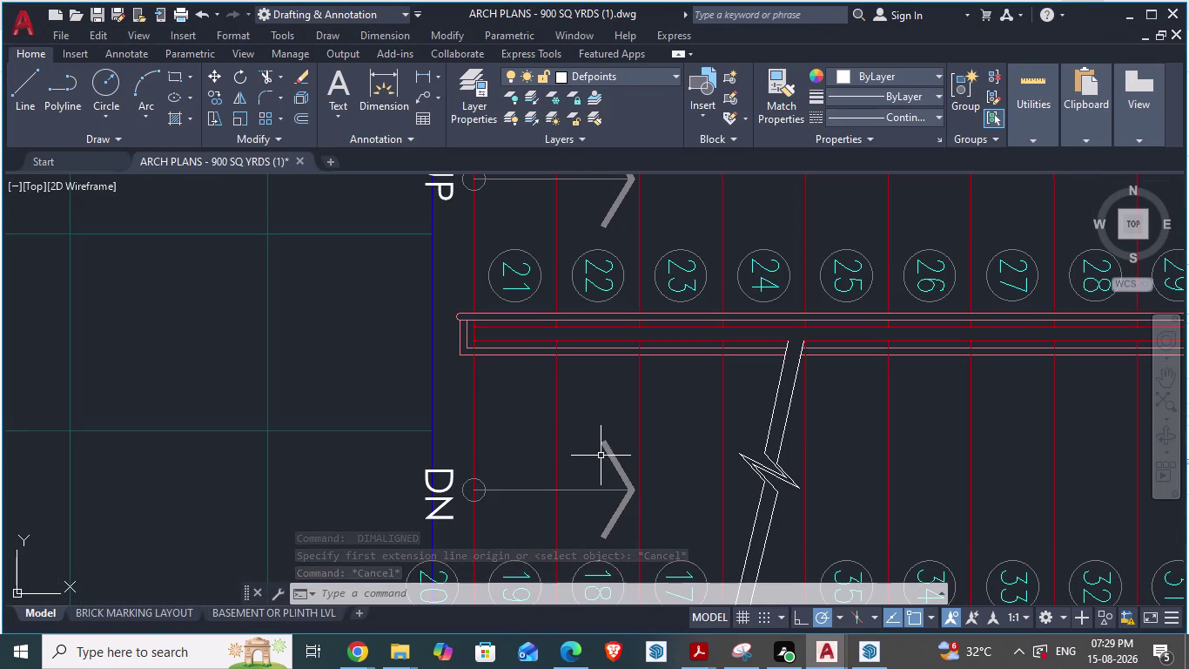
key(alt+Tab)
scroll(up, 3)
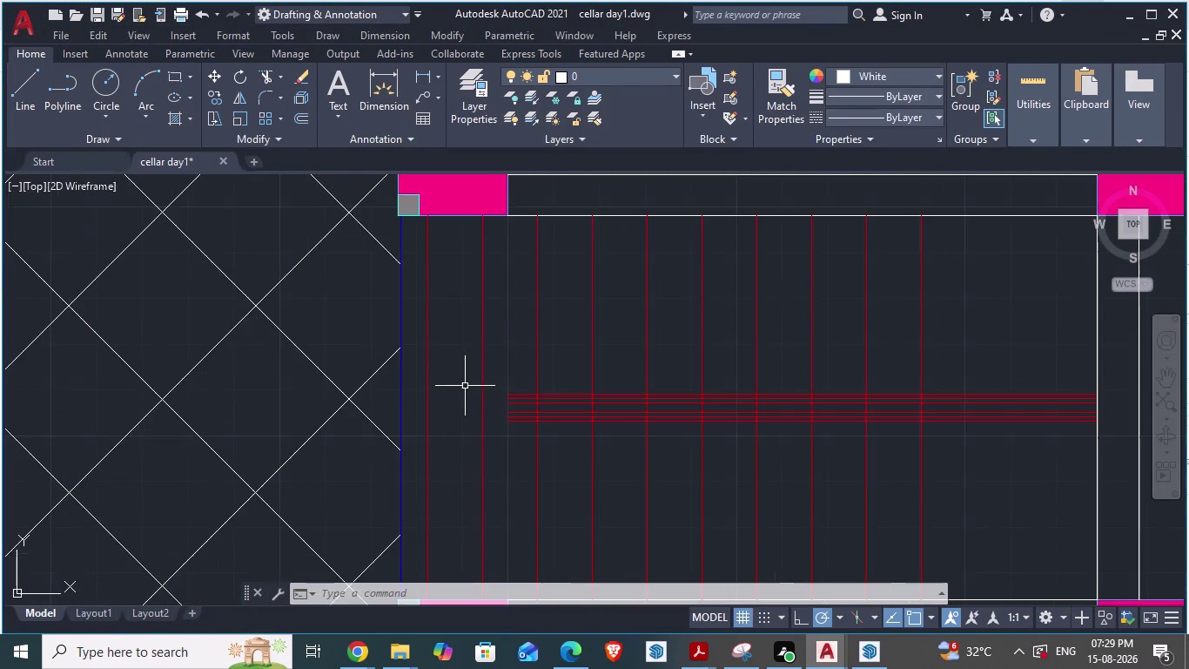
scroll(up, 3)
scroll(down, 3)
scroll(up, 3)
scroll(up, 3)
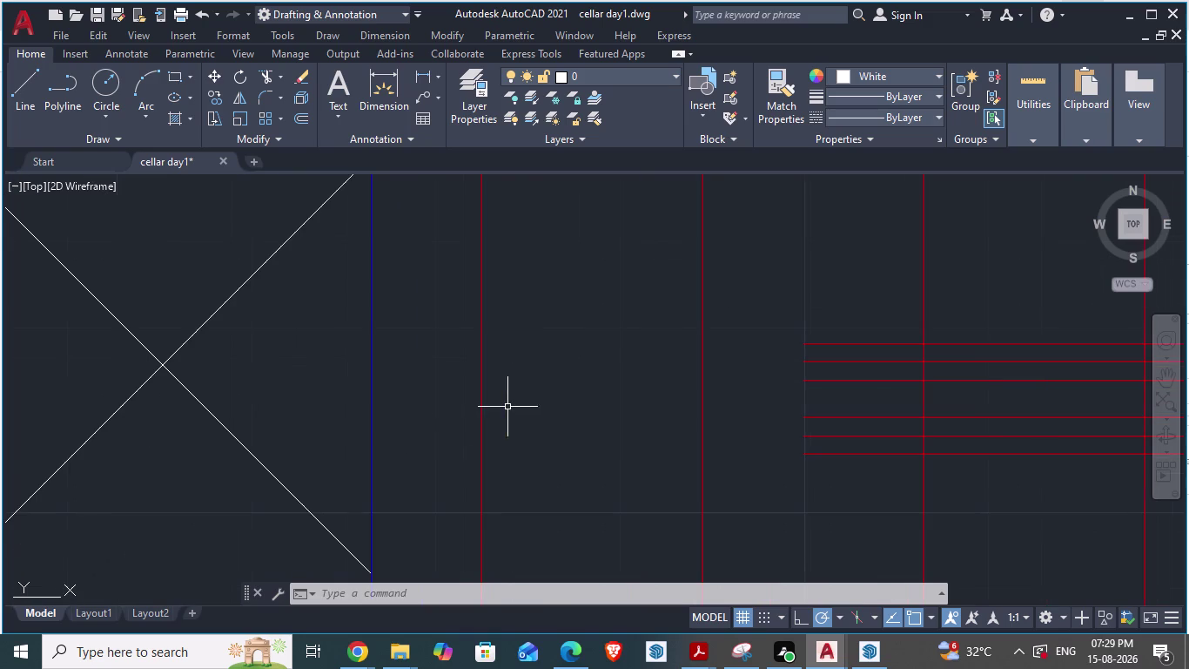
key(l)
key(Return)
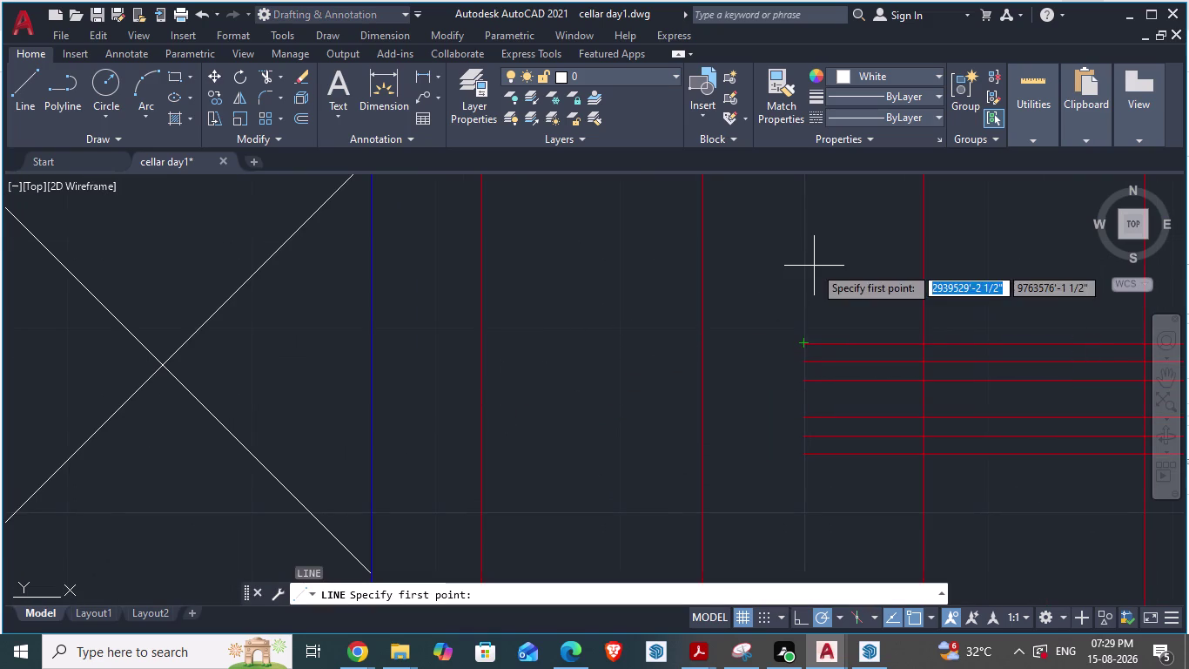
key(Escape)
key(Escape)
scroll(up, 3)
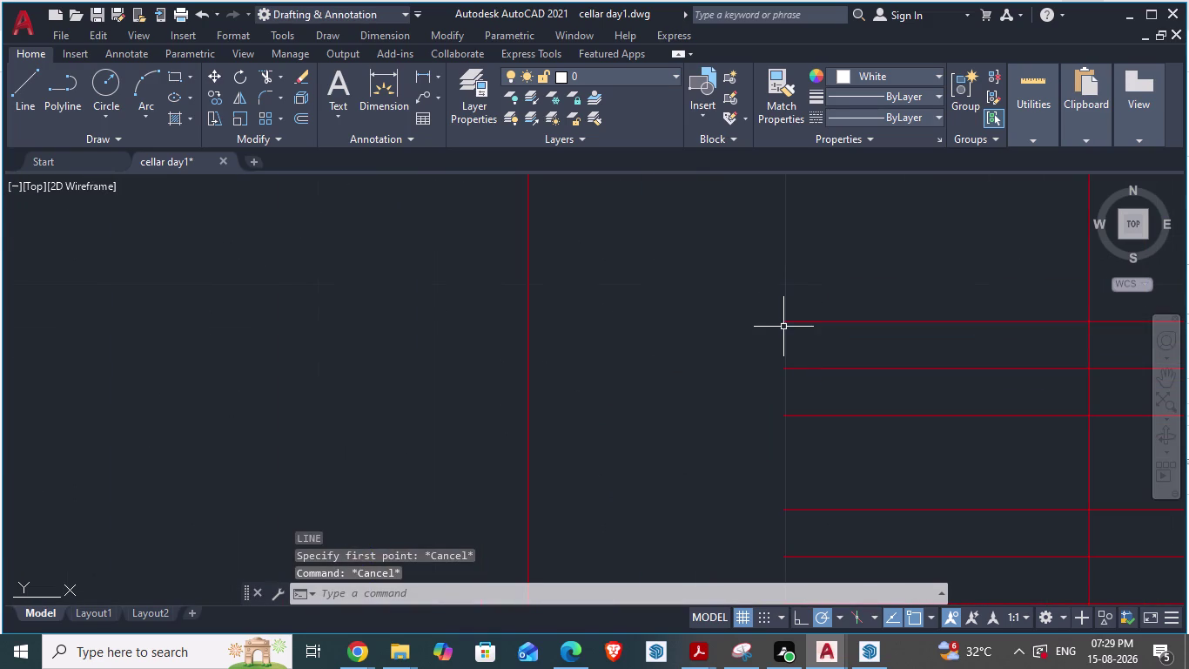
Stretch the top two handrail lines' left ends to the red vertical line.
click(812, 322)
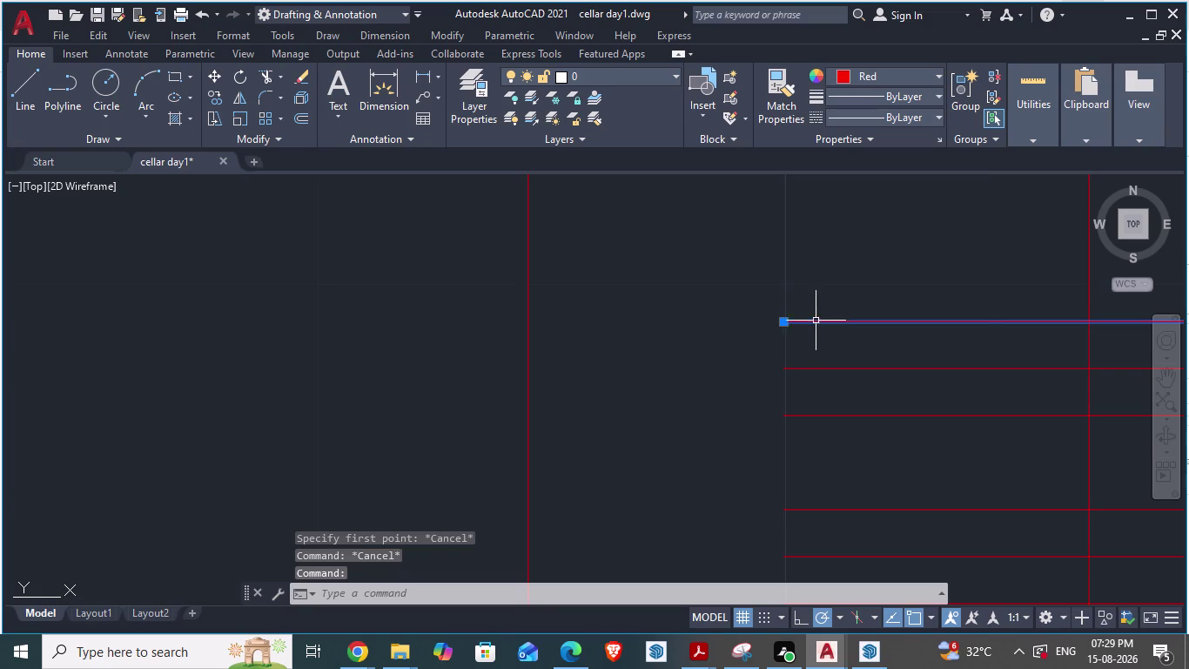
scroll(down, 3)
click(806, 323)
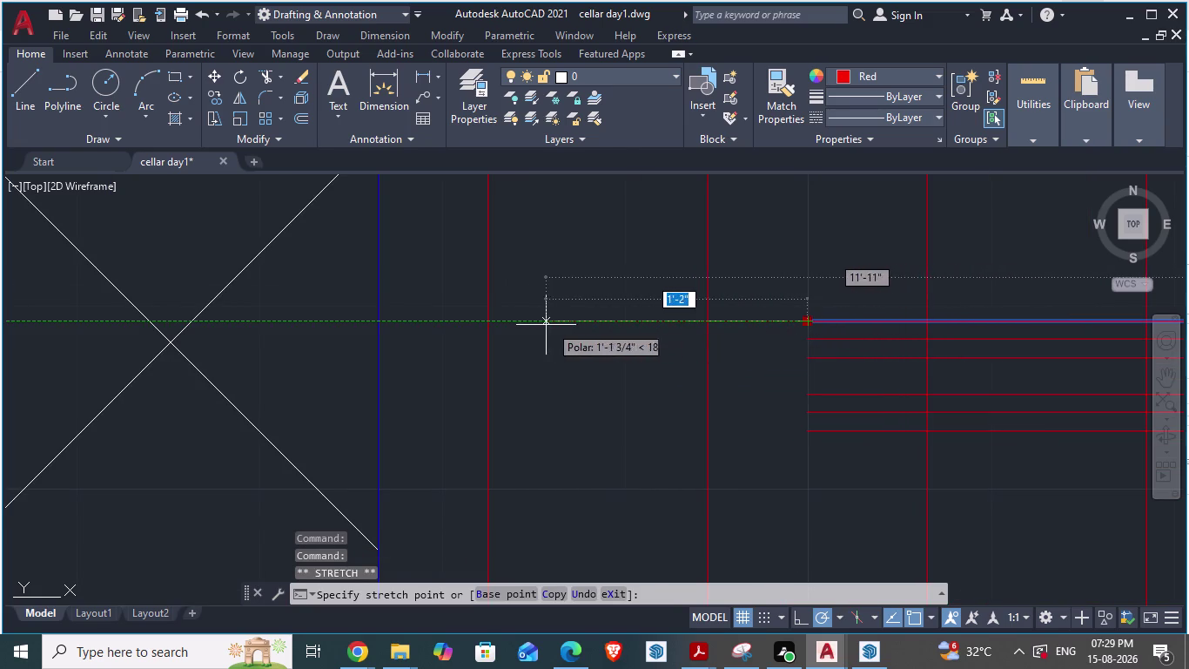
click(490, 326)
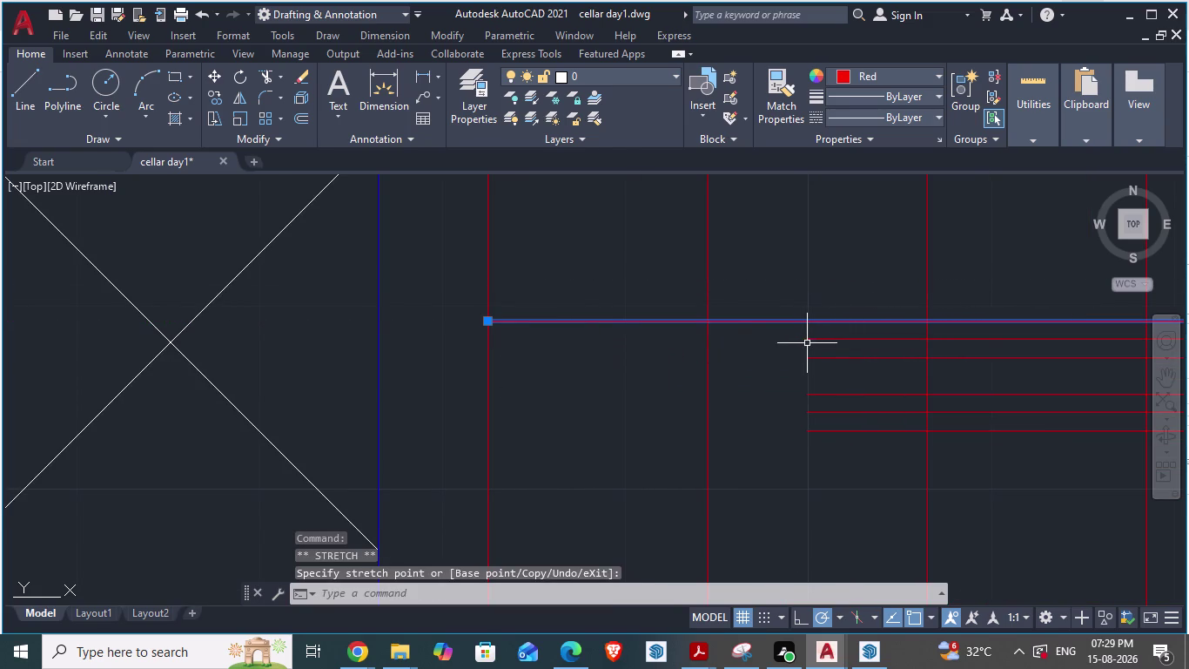
click(807, 339)
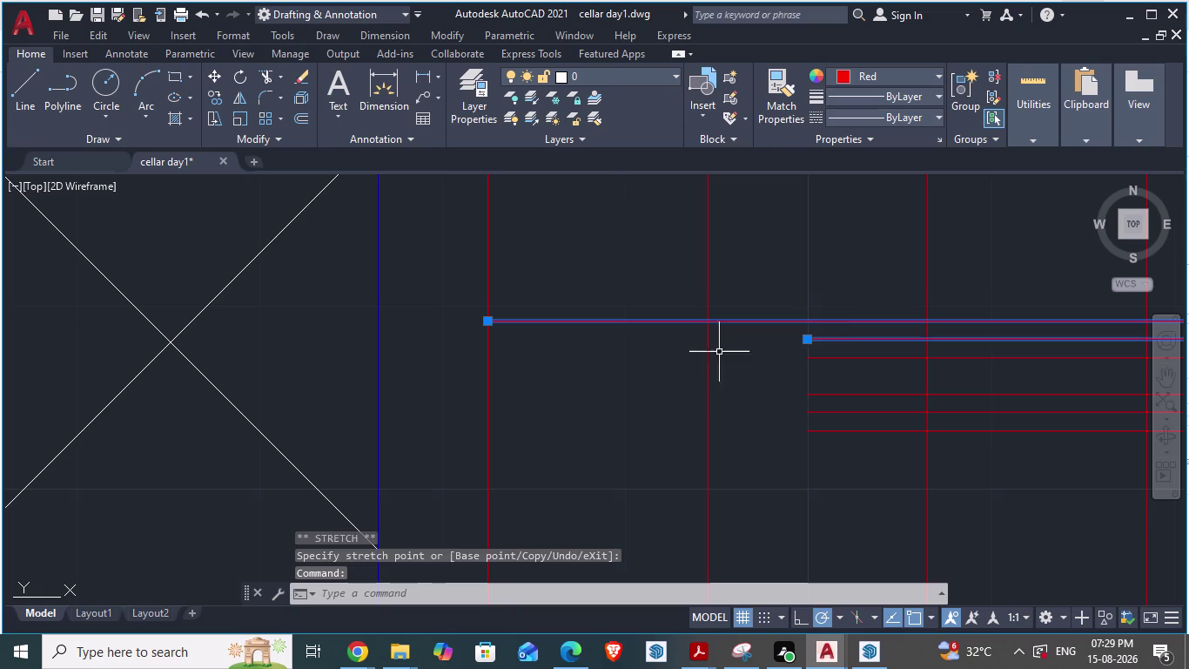
click(809, 341)
click(484, 339)
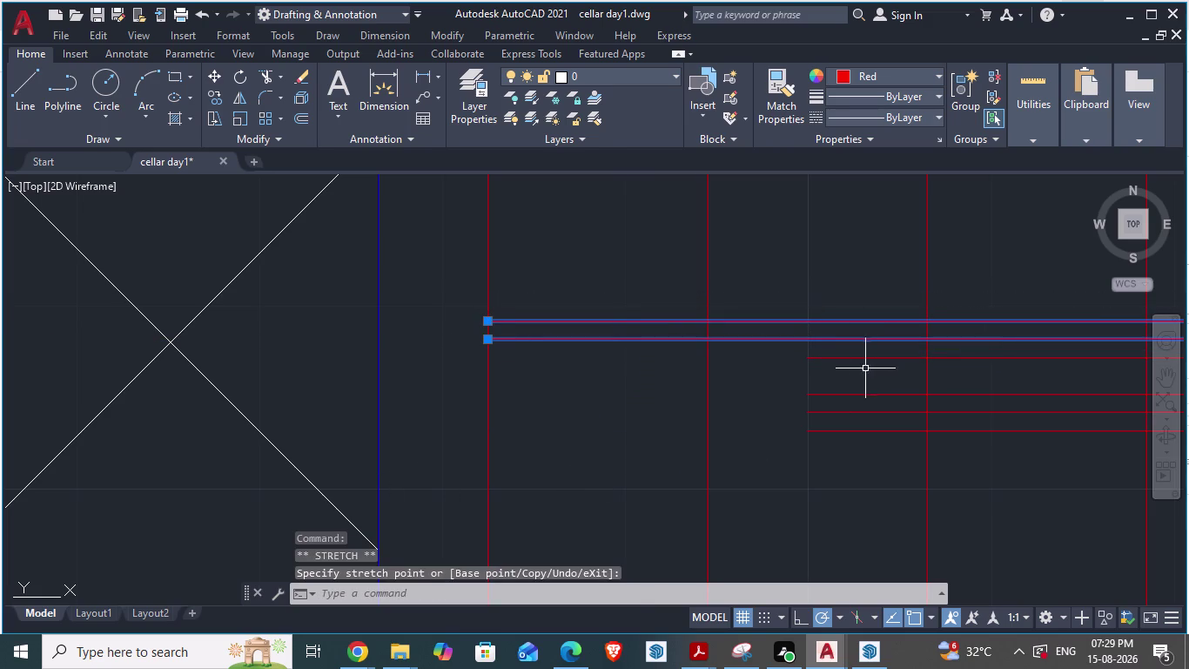
key(Escape)
scroll(up, 3)
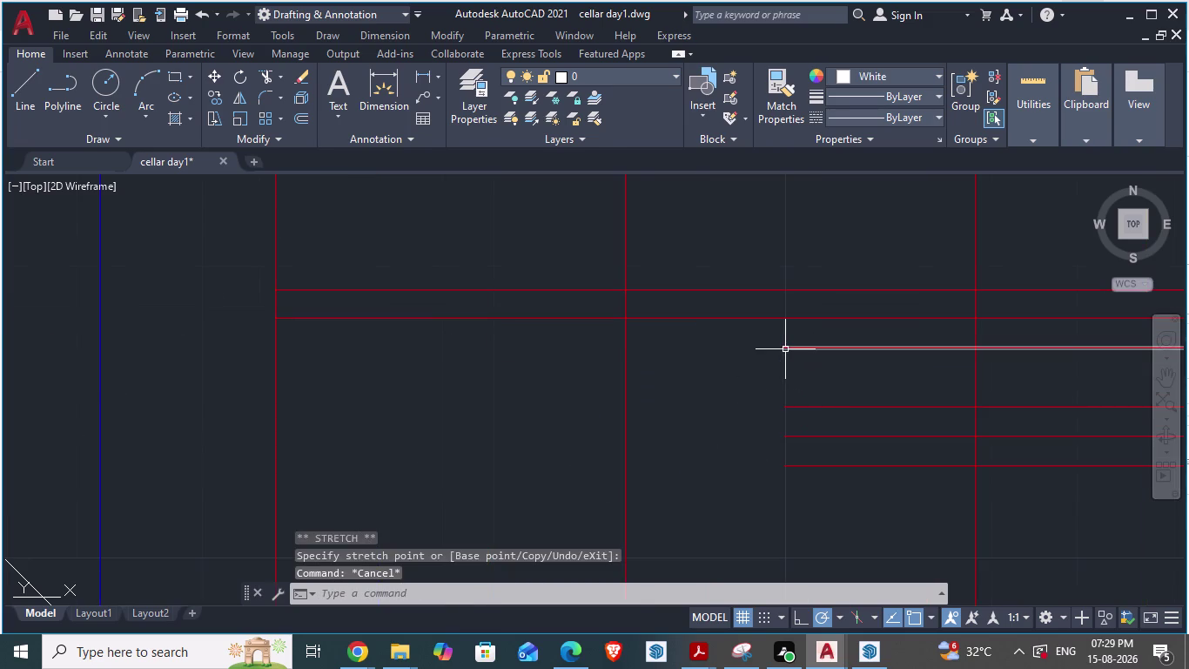
Stretch the third handrail line's left end to the red vertical line.
click(785, 350)
drag(785, 349, 677, 362)
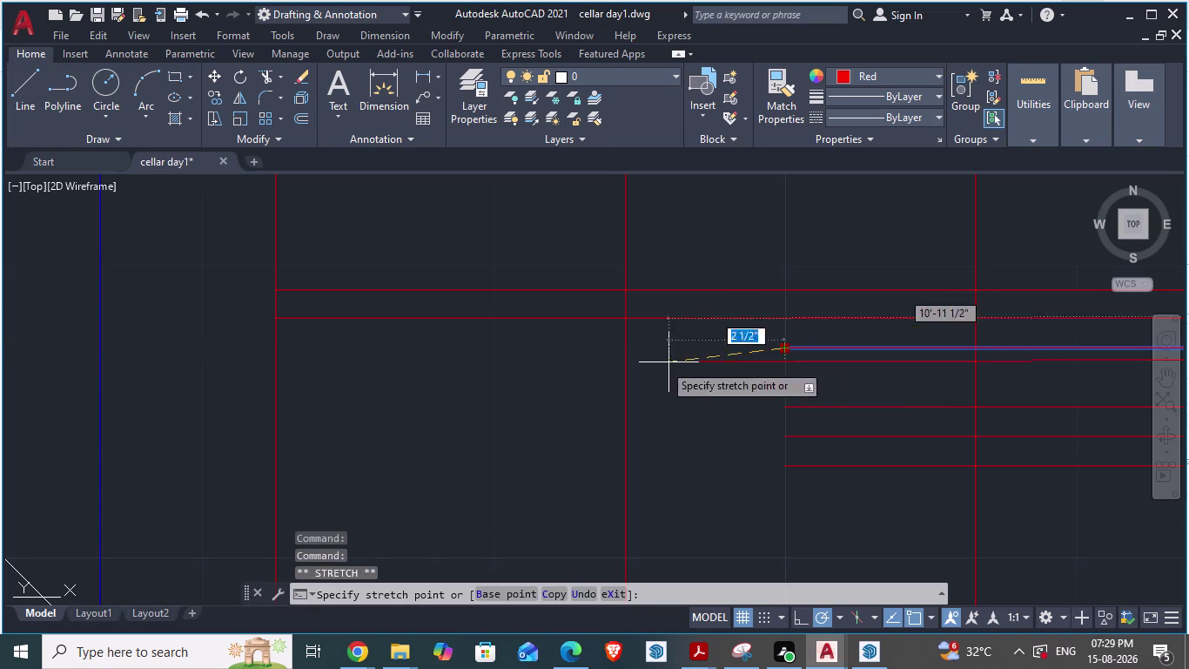
drag(676, 362, 271, 350)
click(272, 350)
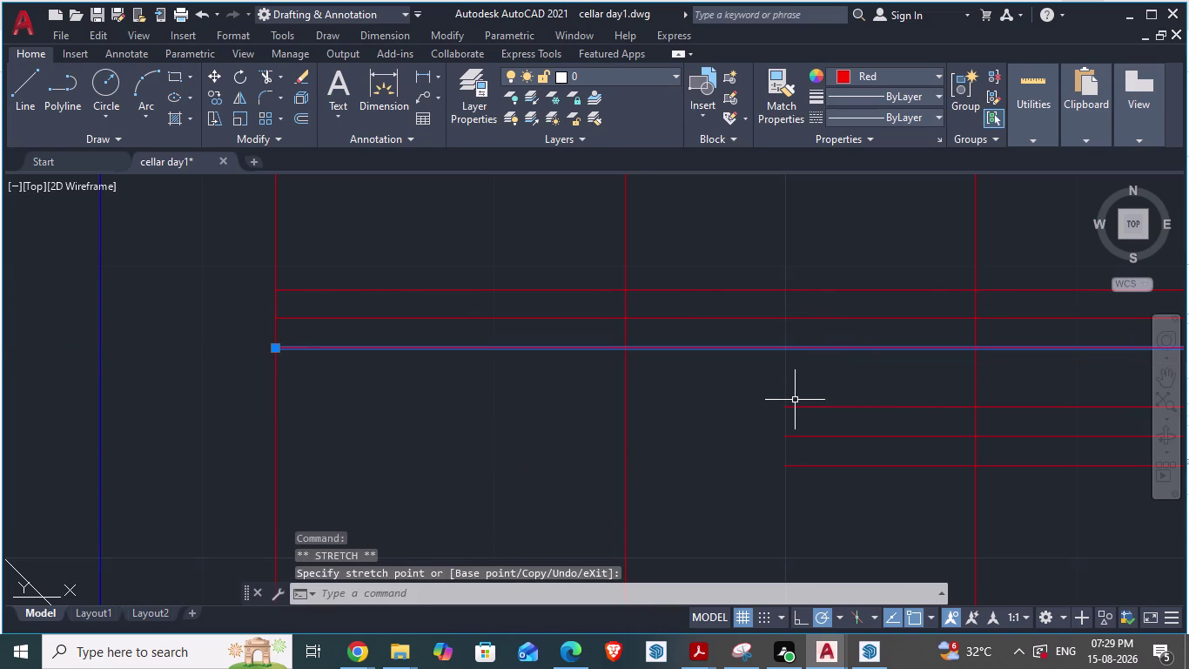
click(787, 408)
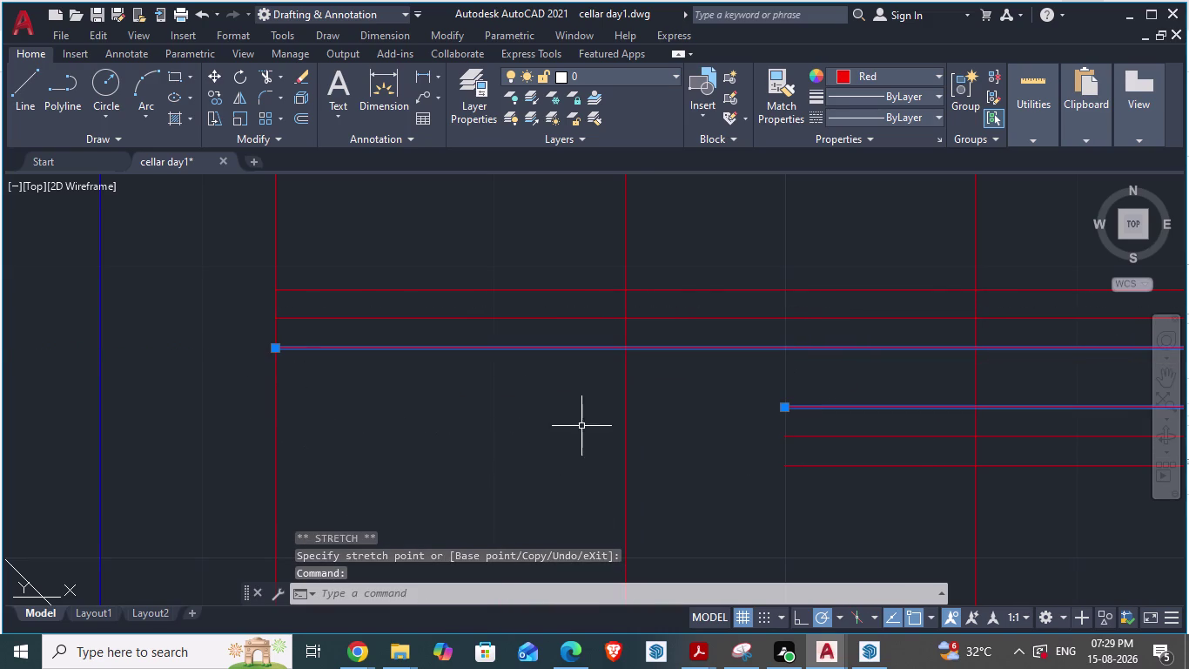
key(Escape)
scroll(down, 3)
scroll(down, 3)
scroll(up, 3)
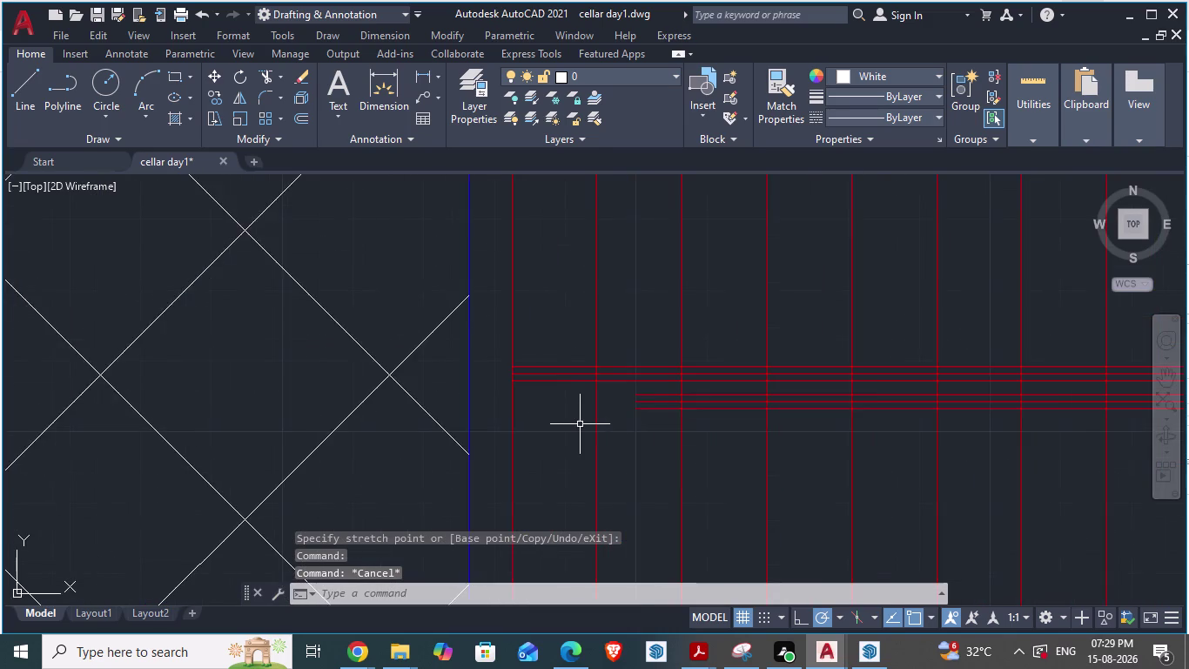
scroll(up, 3)
scroll(up, 3)
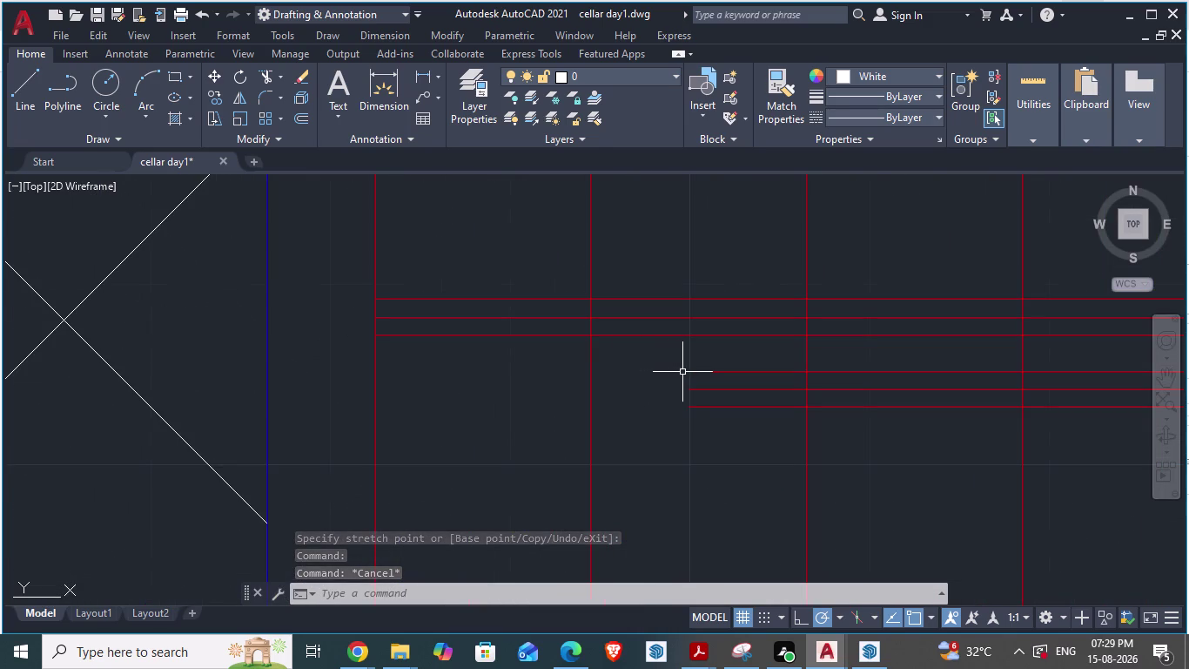
Drag the left grips of two more handrail lines to the red vertical line.
click(694, 371)
drag(687, 370, 615, 366)
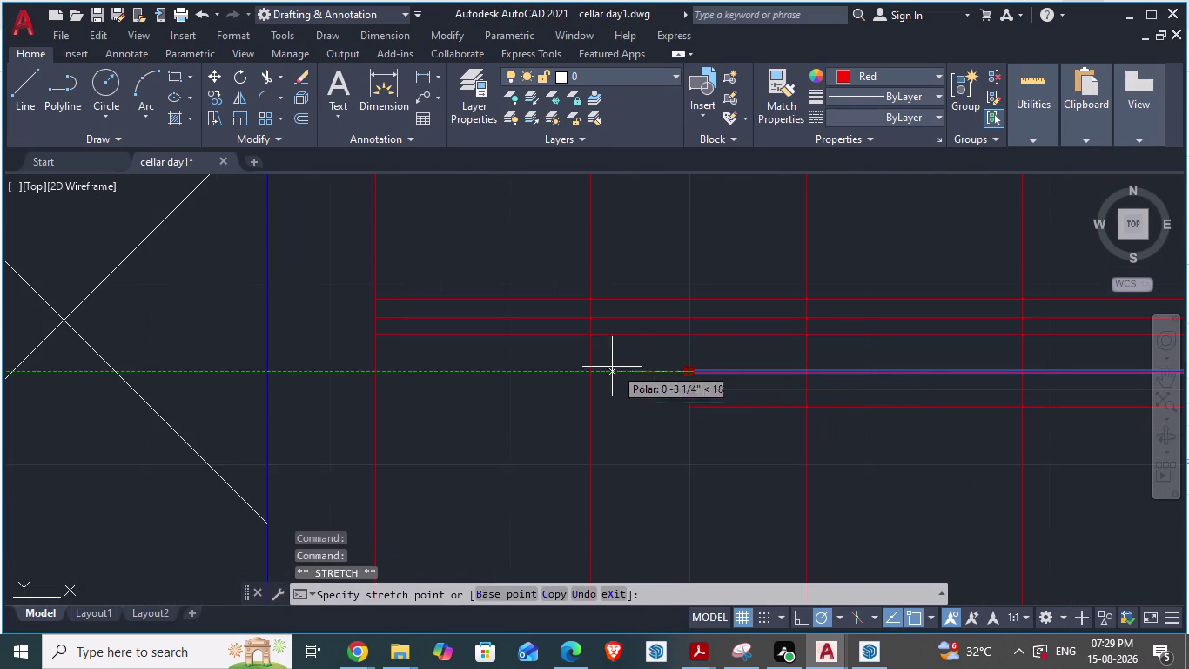
drag(615, 366, 378, 366)
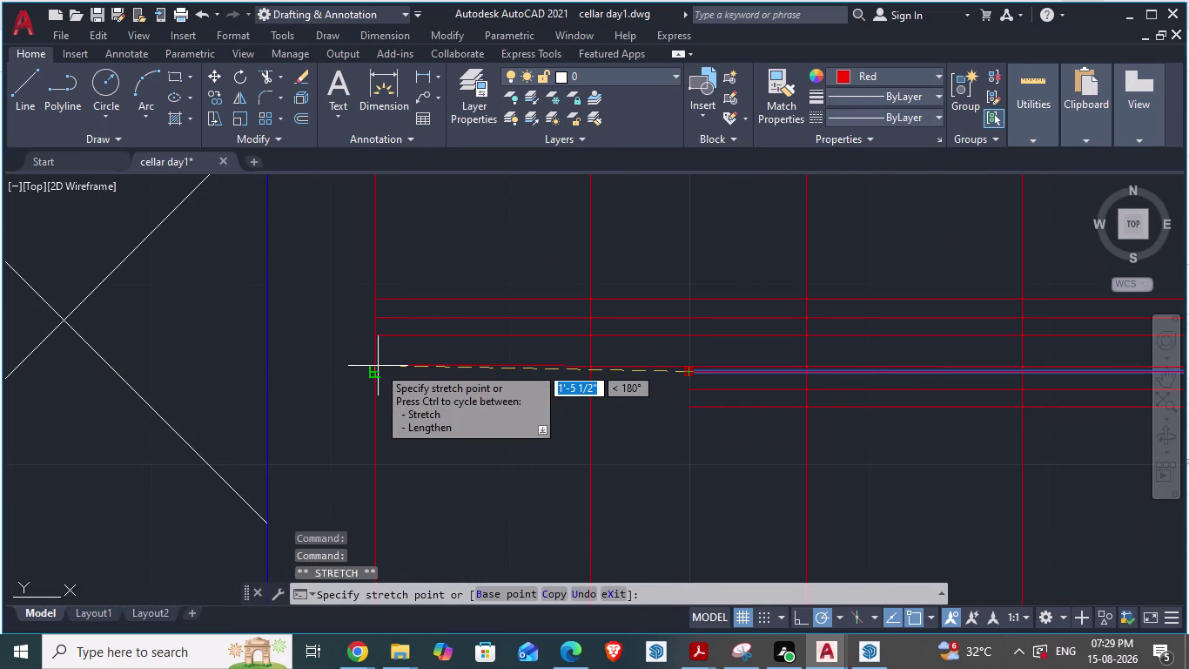
drag(377, 365, 366, 373)
scroll(up, 3)
click(366, 373)
scroll(down, 3)
scroll(up, 3)
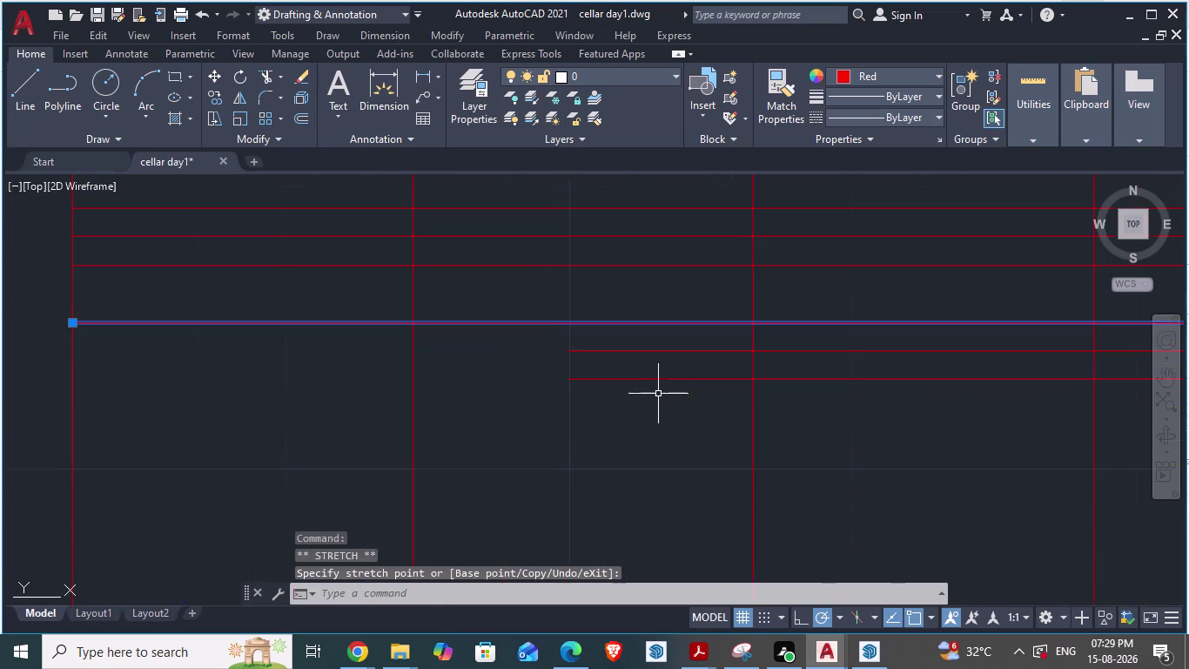
click(580, 351)
scroll(down, 3)
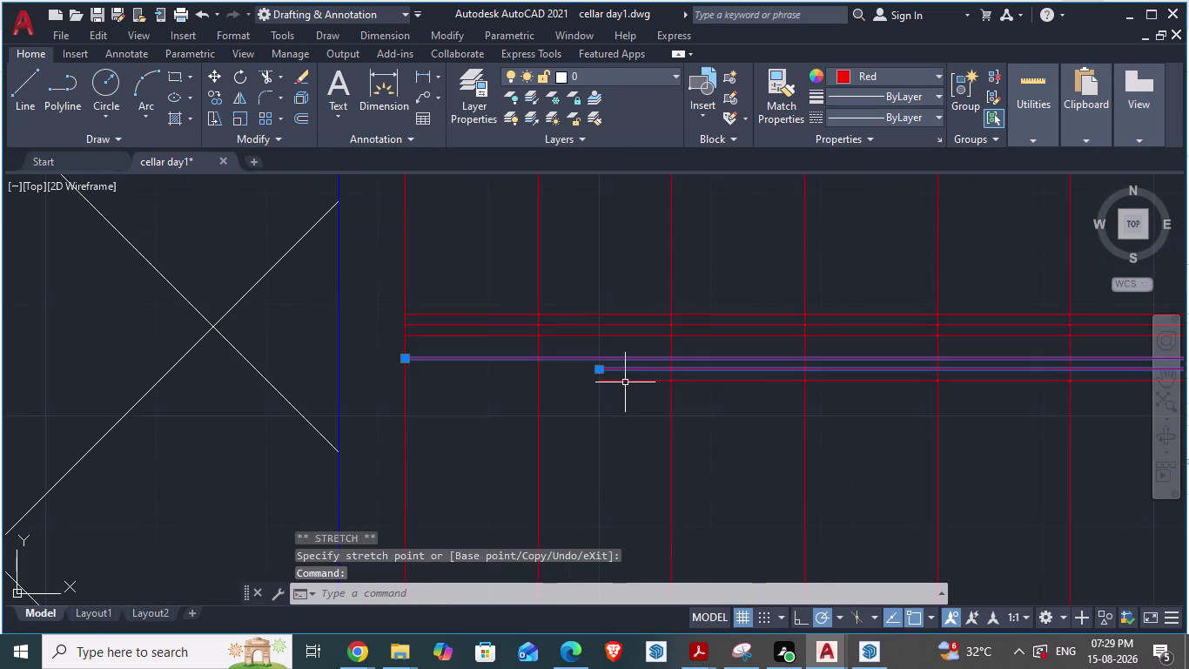
drag(602, 369, 432, 373)
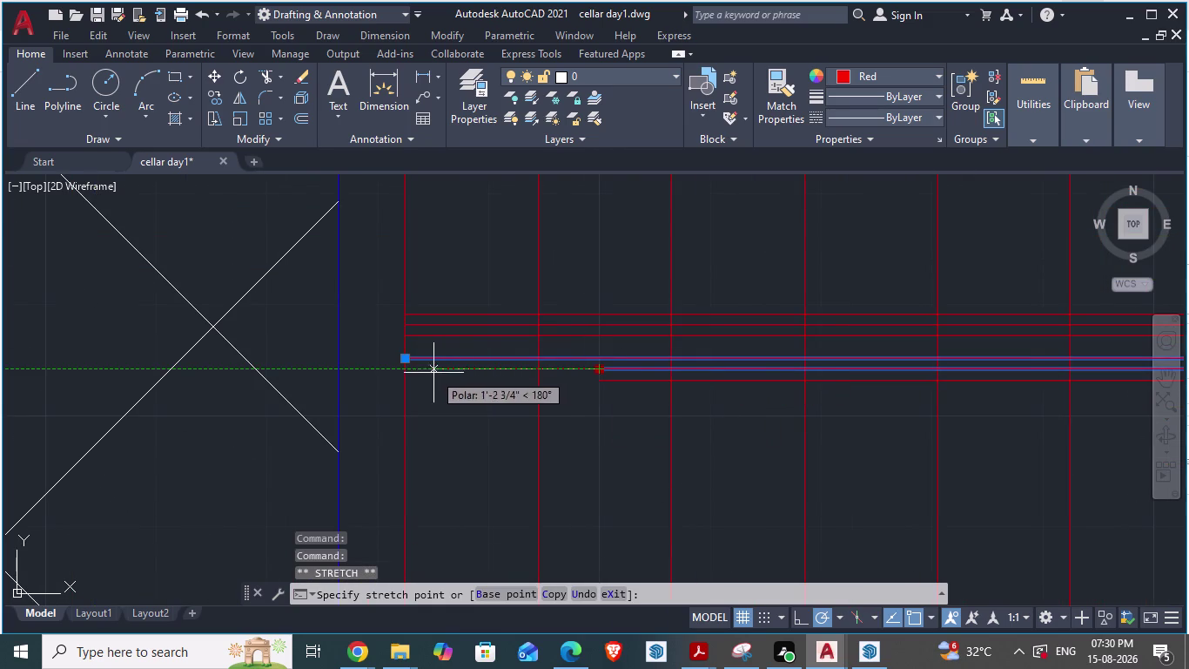
drag(433, 373, 408, 373)
scroll(up, 3)
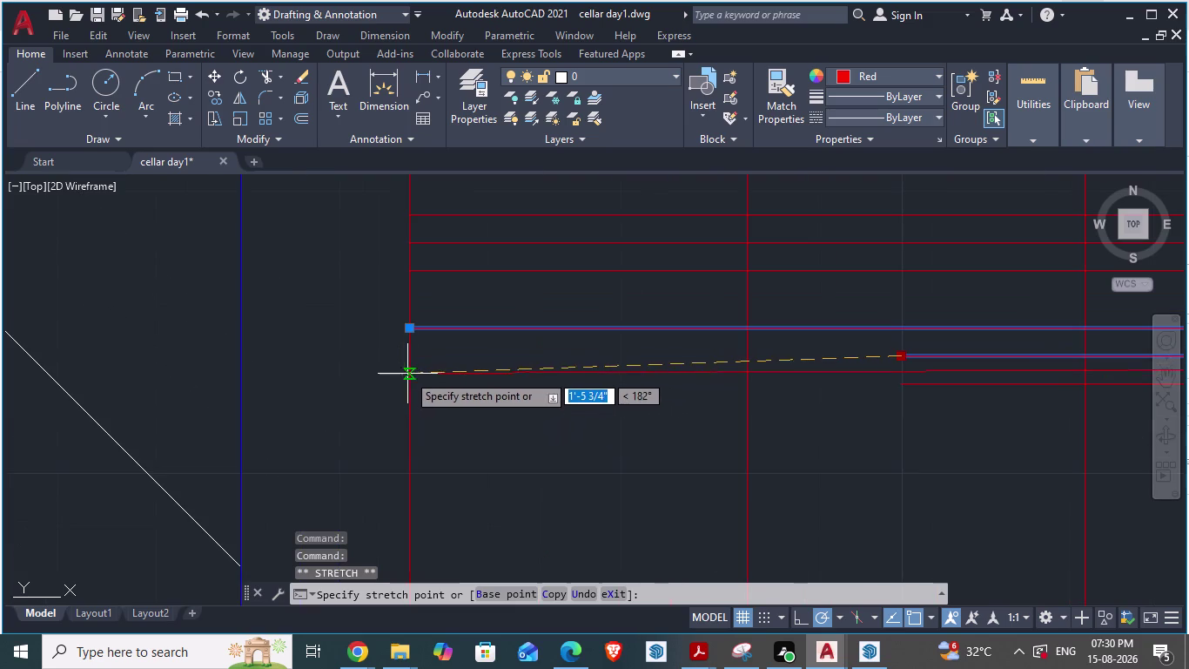
drag(408, 374, 416, 357)
click(416, 358)
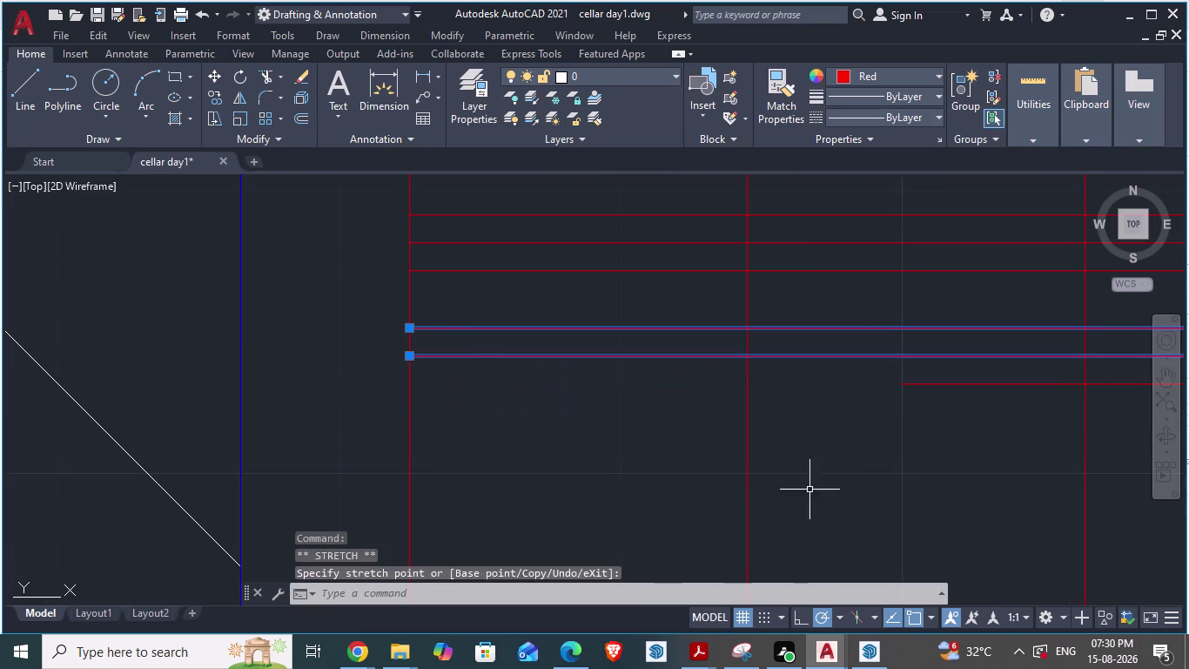
Extend the last handrail line of the group to the red vertical line and deselect.
click(924, 384)
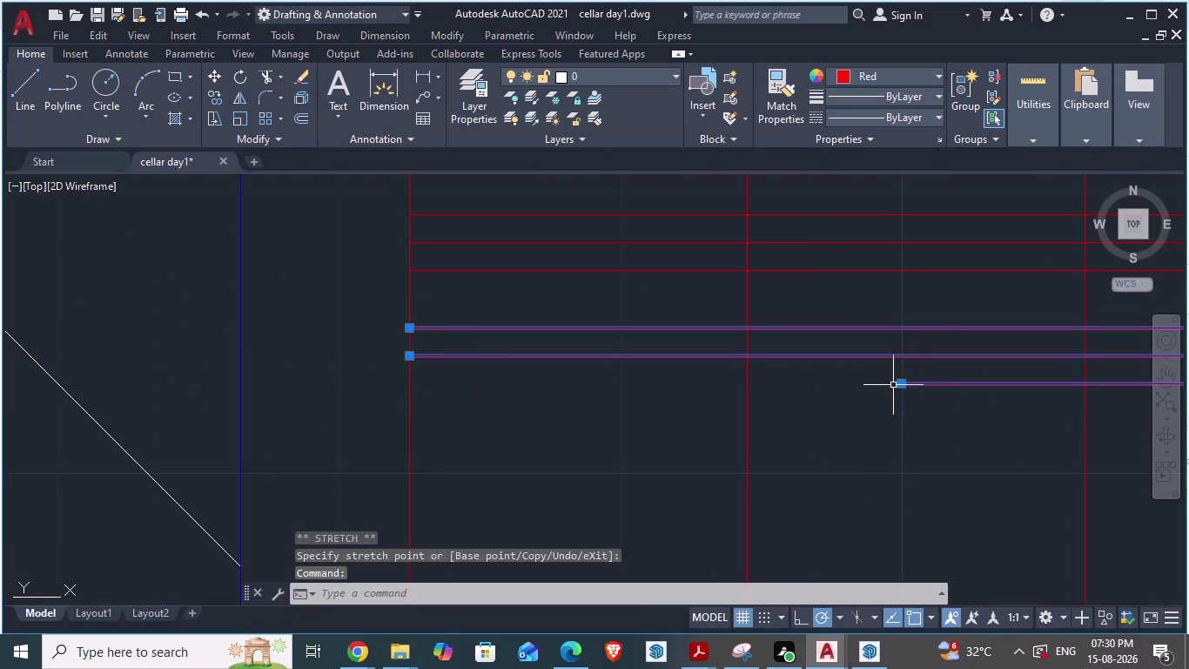
drag(904, 387, 400, 390)
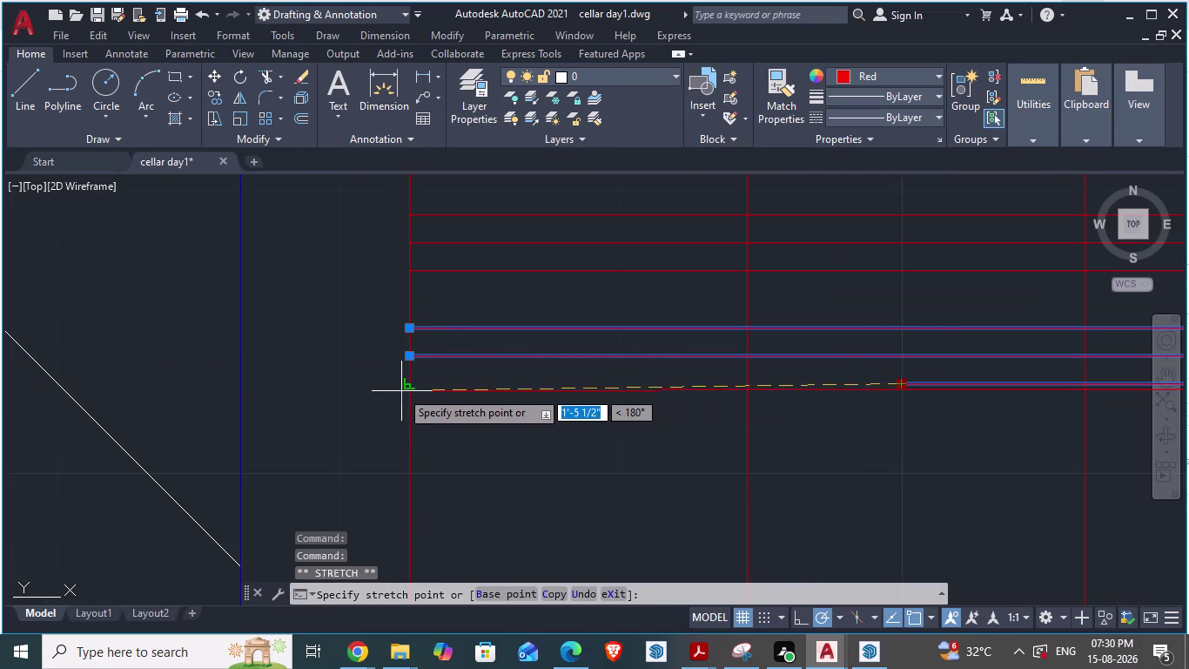
drag(401, 389, 413, 386)
click(413, 386)
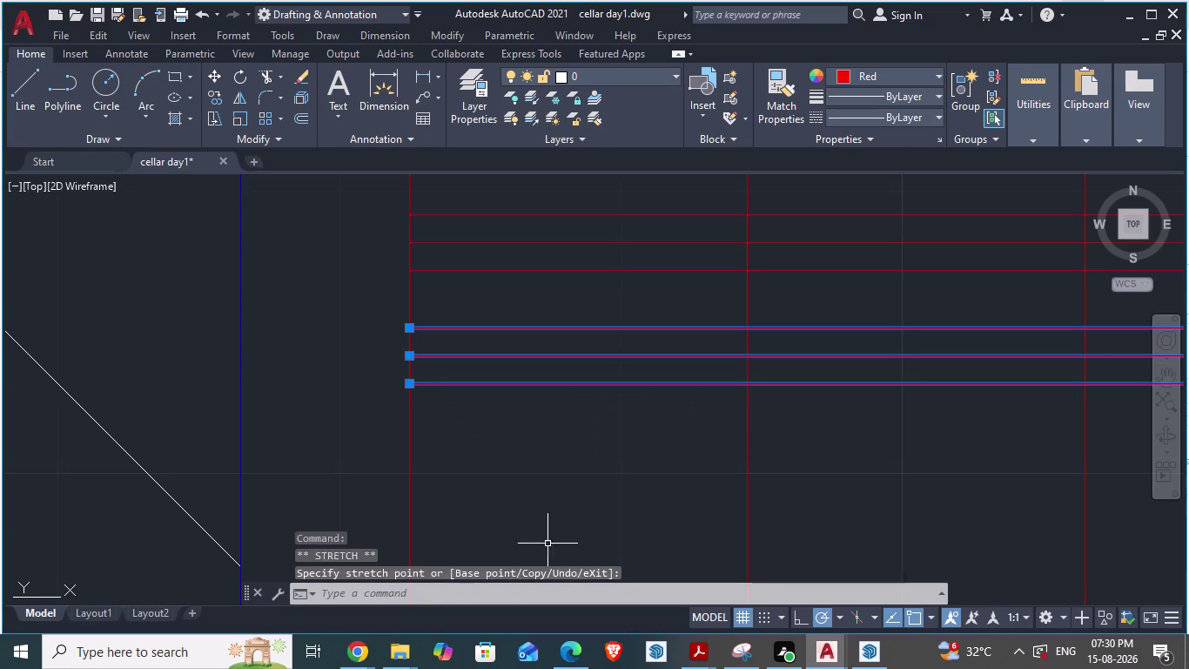
scroll(down, 3)
key(Escape)
scroll(down, 3)
scroll(down, 3)
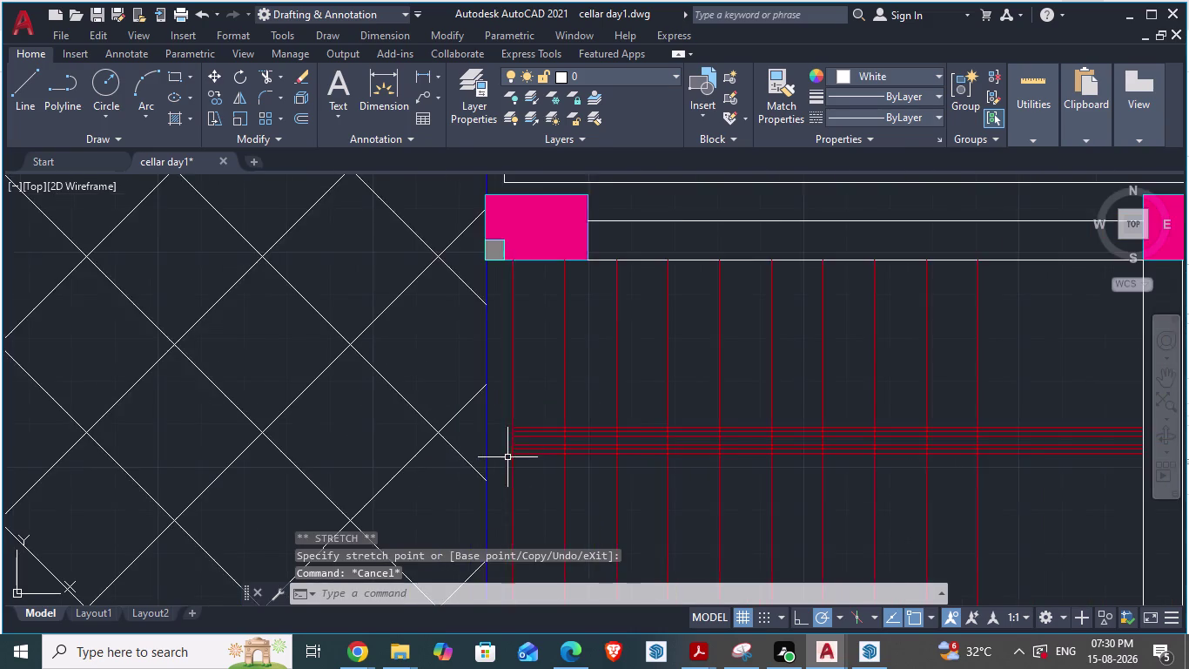
Compare the handrail ends with the reference plan, cancelling a stray command there.
scroll(up, 3)
scroll(up, 3)
key(alt+Tab)
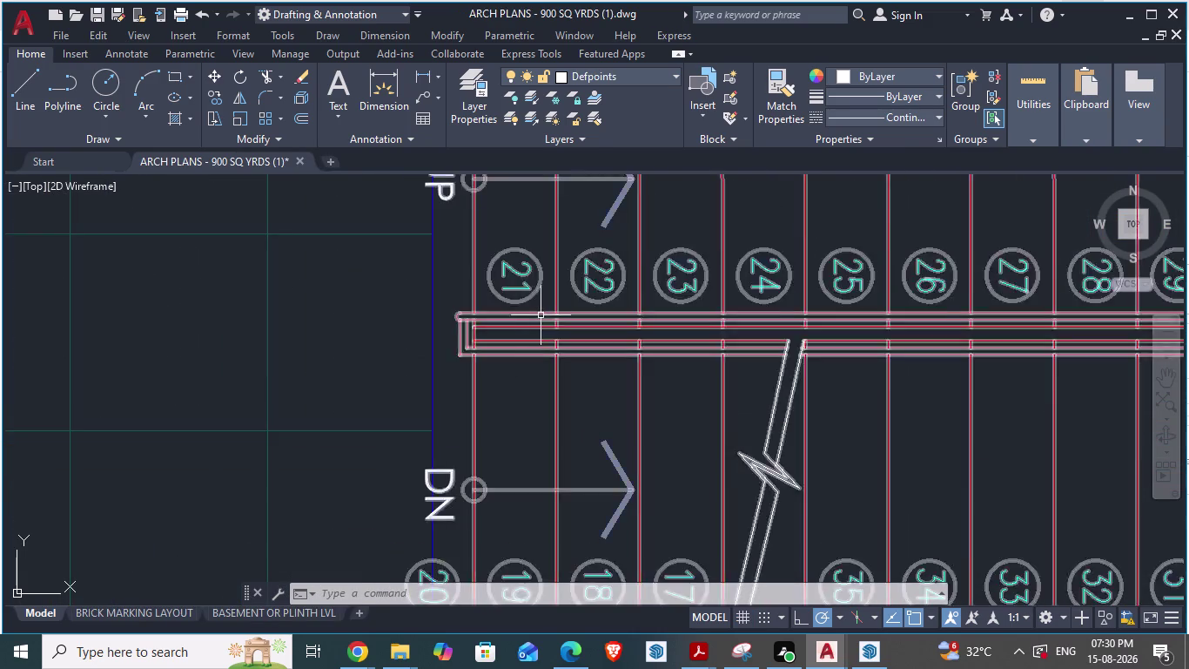
scroll(up, 3)
click(514, 397)
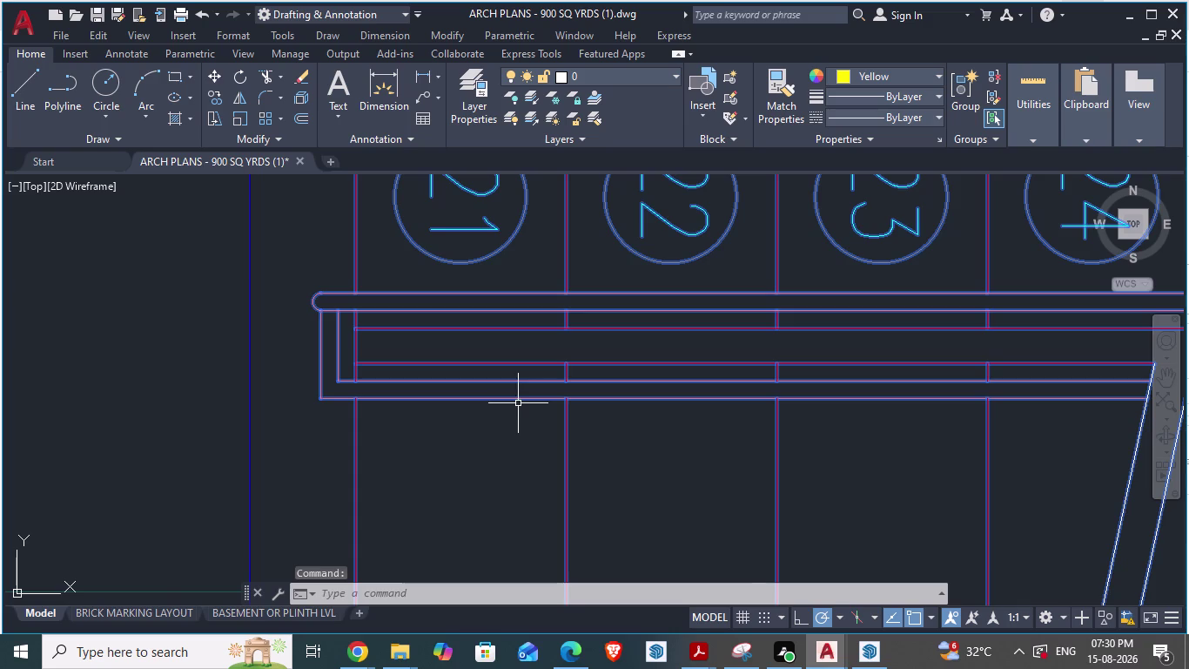
key(Escape)
scroll(down, 3)
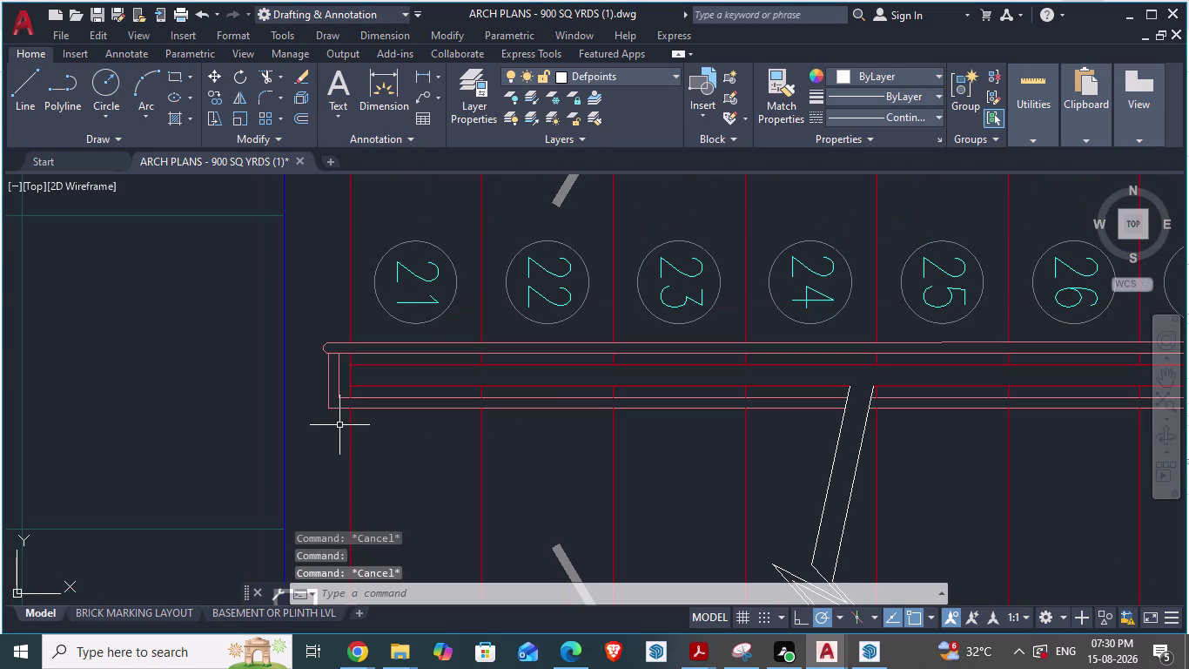
key(alt+Tab)
scroll(down, 3)
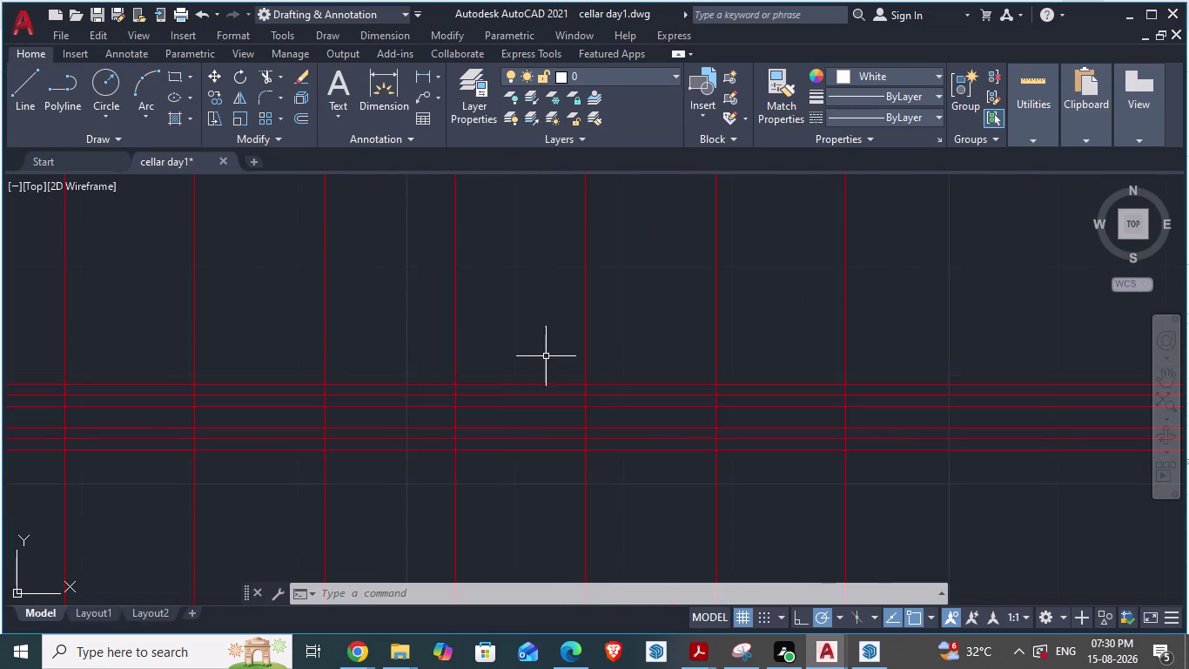
key(alt+Tab)
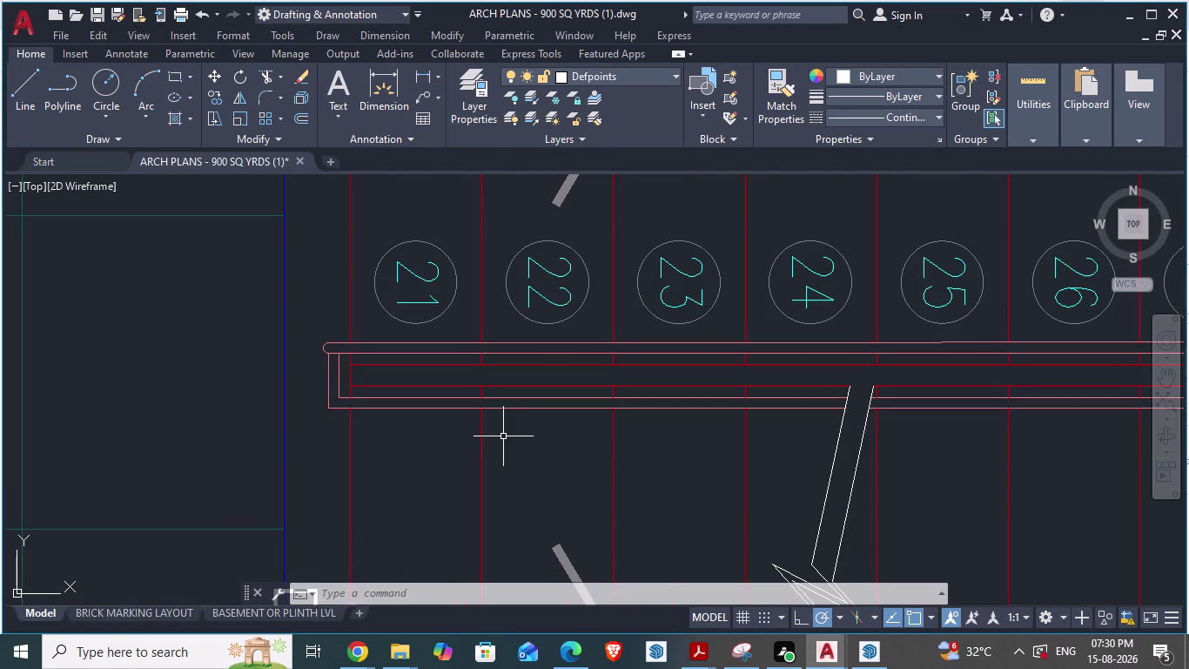
scroll(down, 3)
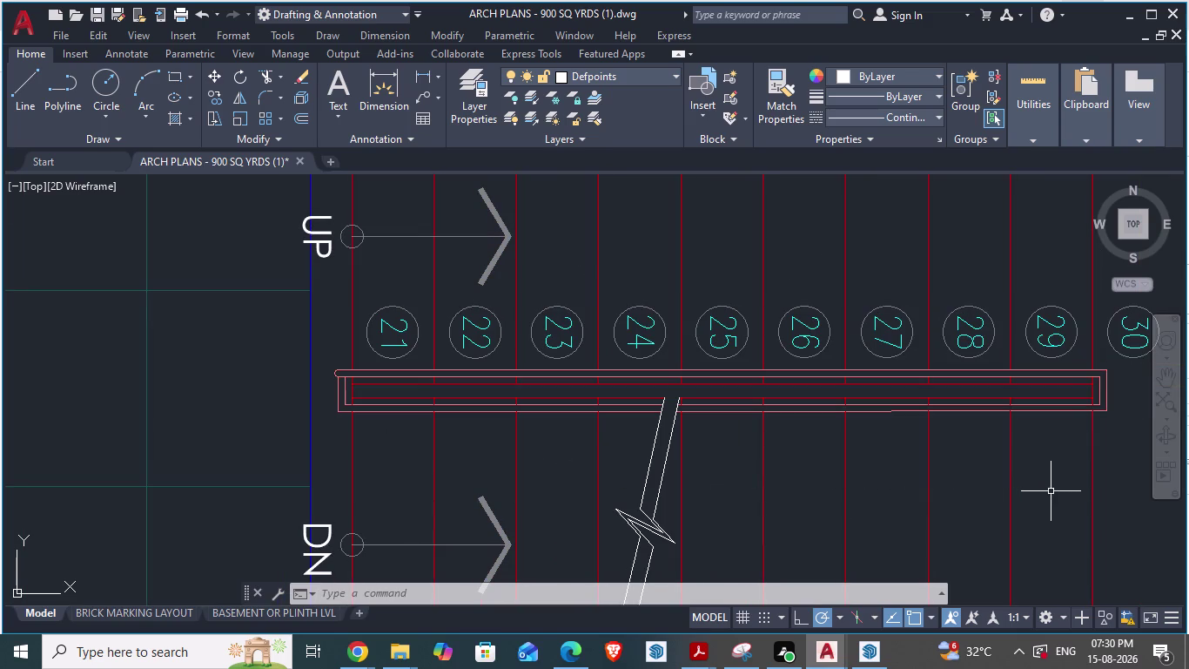
key(alt+Tab)
Zoom the cellar view onto the red handrail ends where they meet the wall.
scroll(down, 3)
scroll(up, 3)
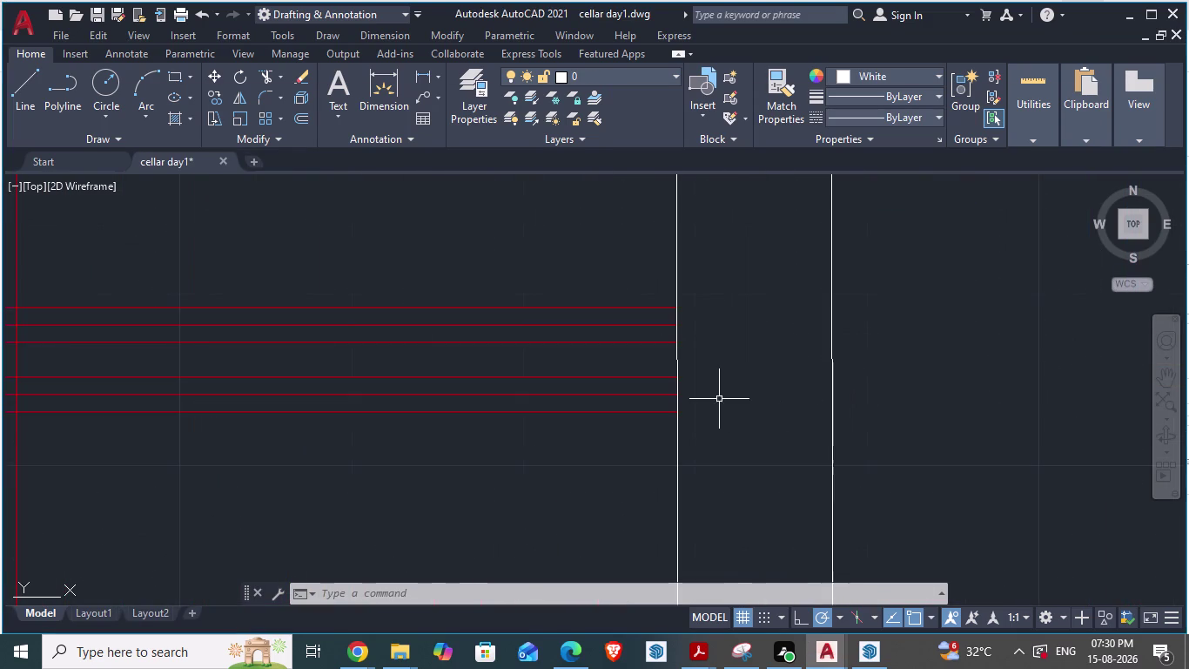
scroll(up, 3)
scroll(up, 3)
scroll(down, 3)
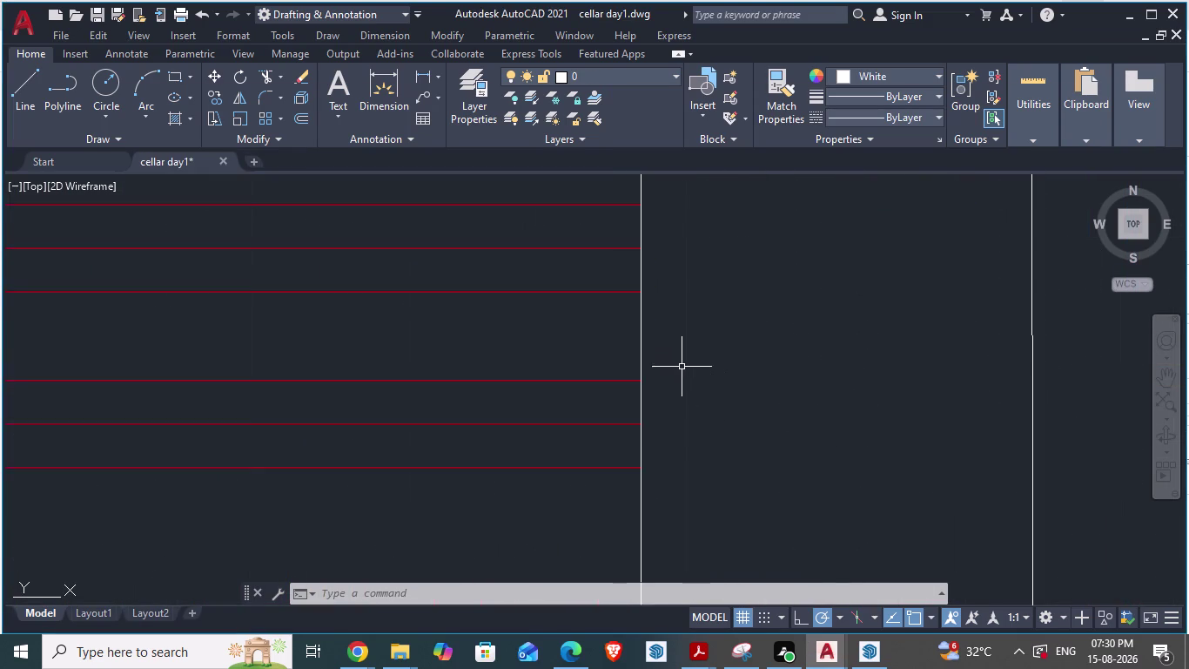
scroll(up, 3)
scroll(up, 3)
scroll(up, 3)
scroll(down, 3)
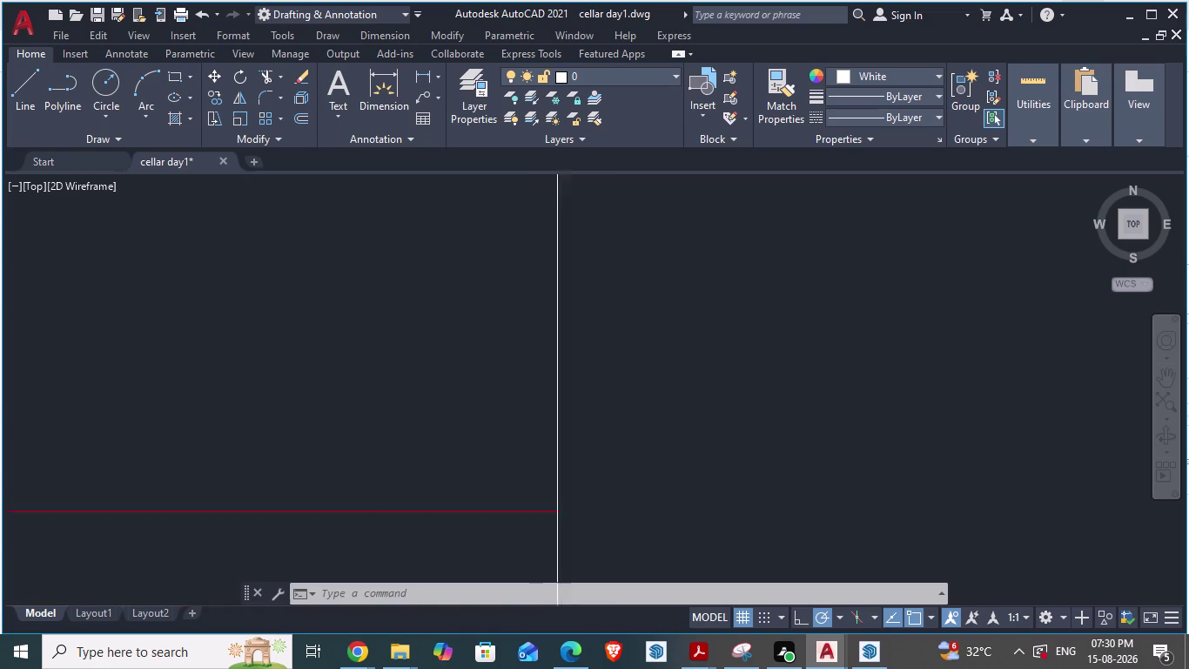
scroll(down, 3)
scroll(down, 3)
scroll(down, 3)
scroll(down, 3)
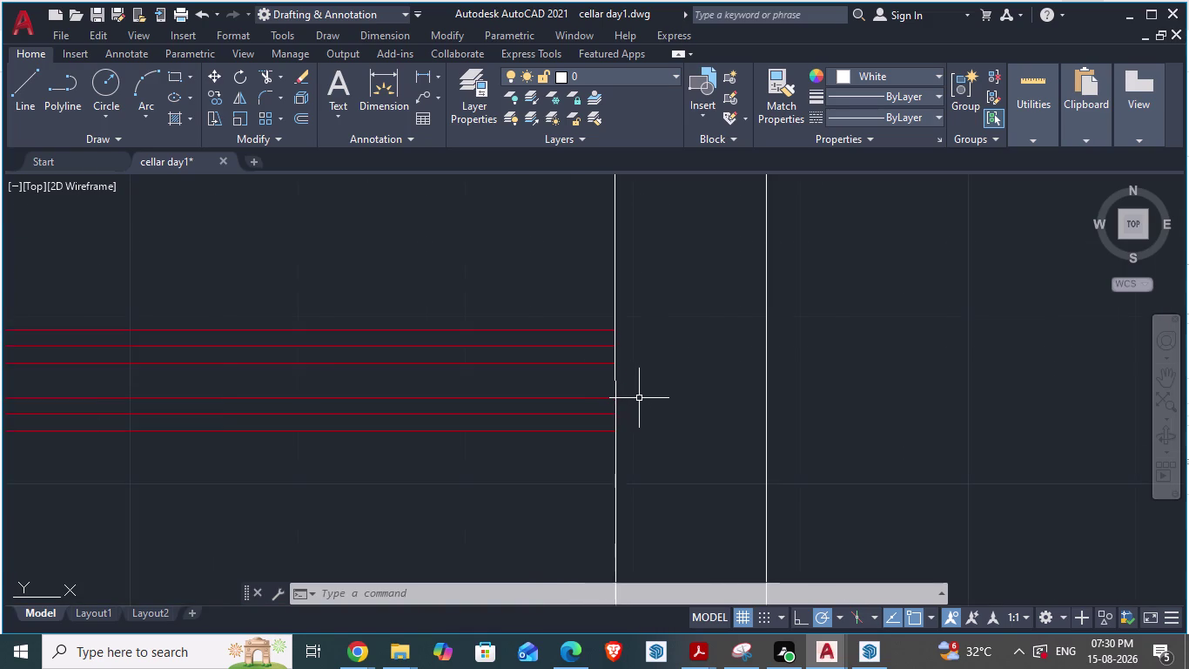
scroll(down, 3)
scroll(down, 3)
scroll(up, 3)
scroll(up, 3)
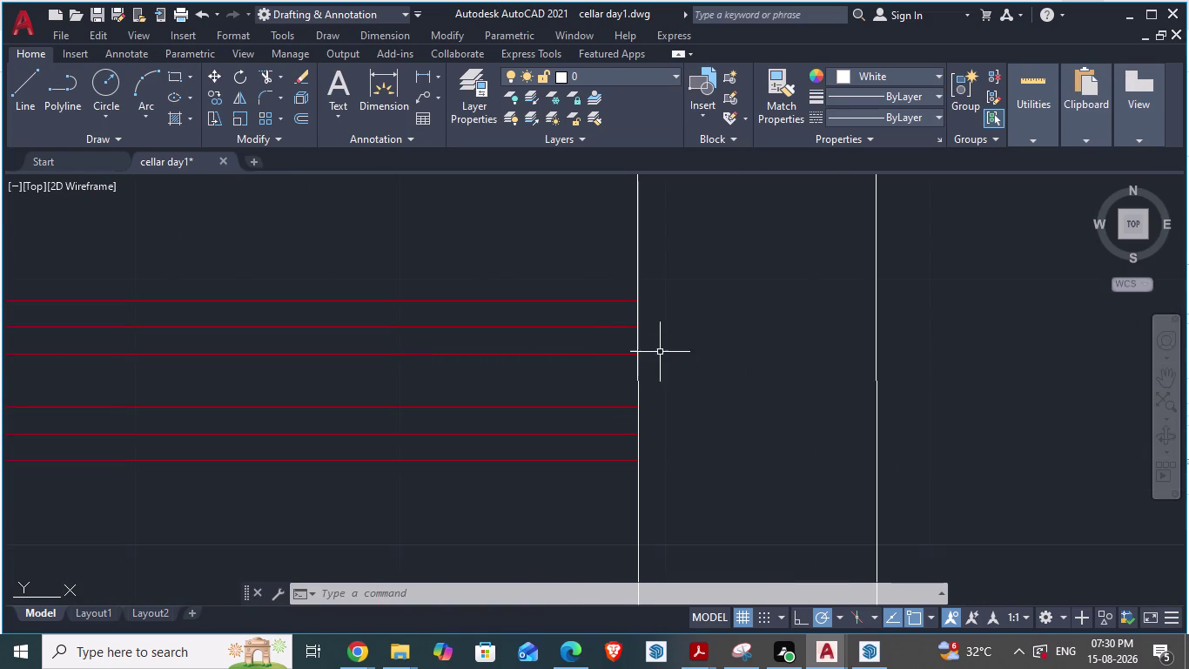
scroll(up, 3)
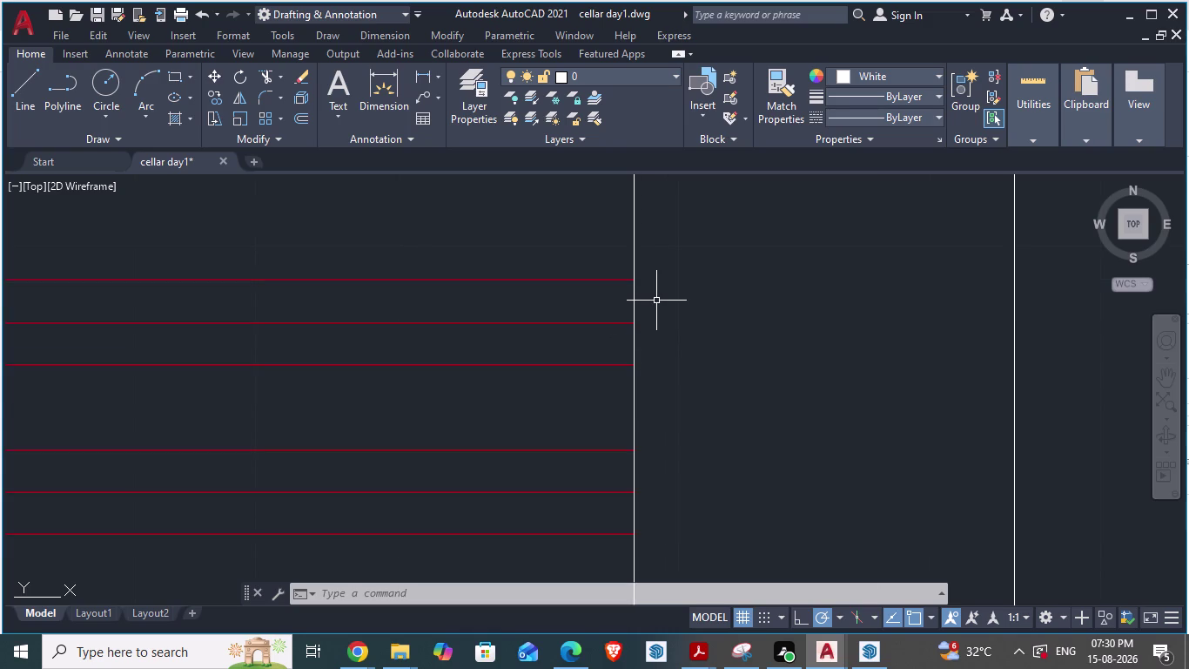
Draw a 1" line from the wall along the upper red handrail.
key(l)
key(Return)
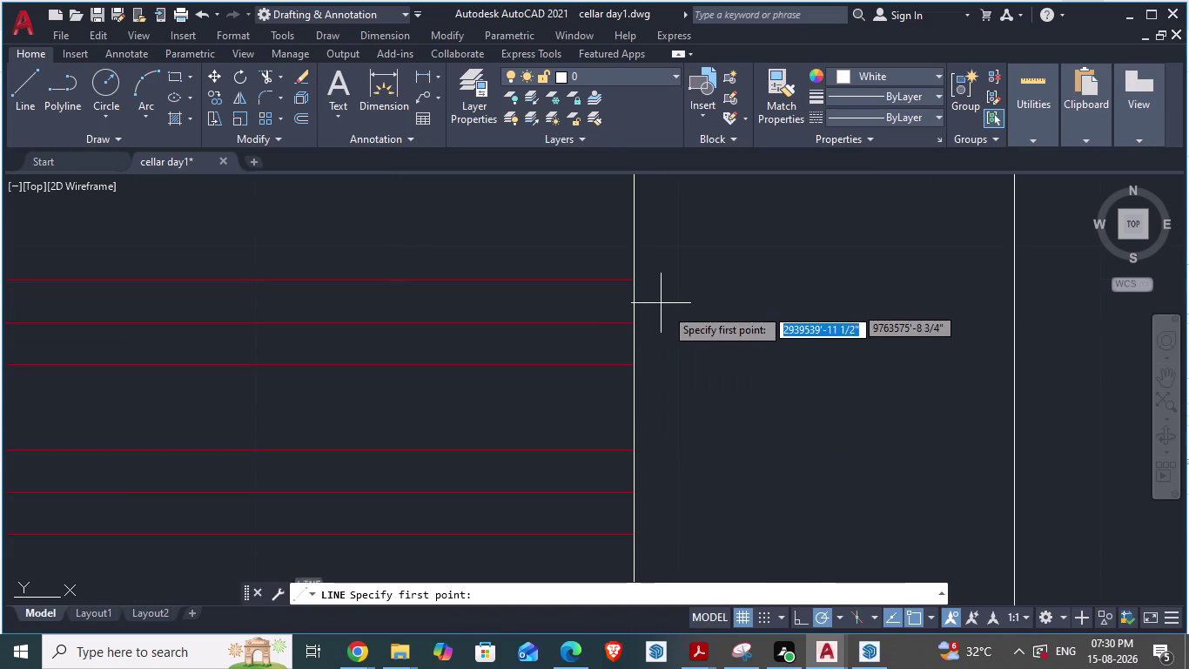
click(631, 323)
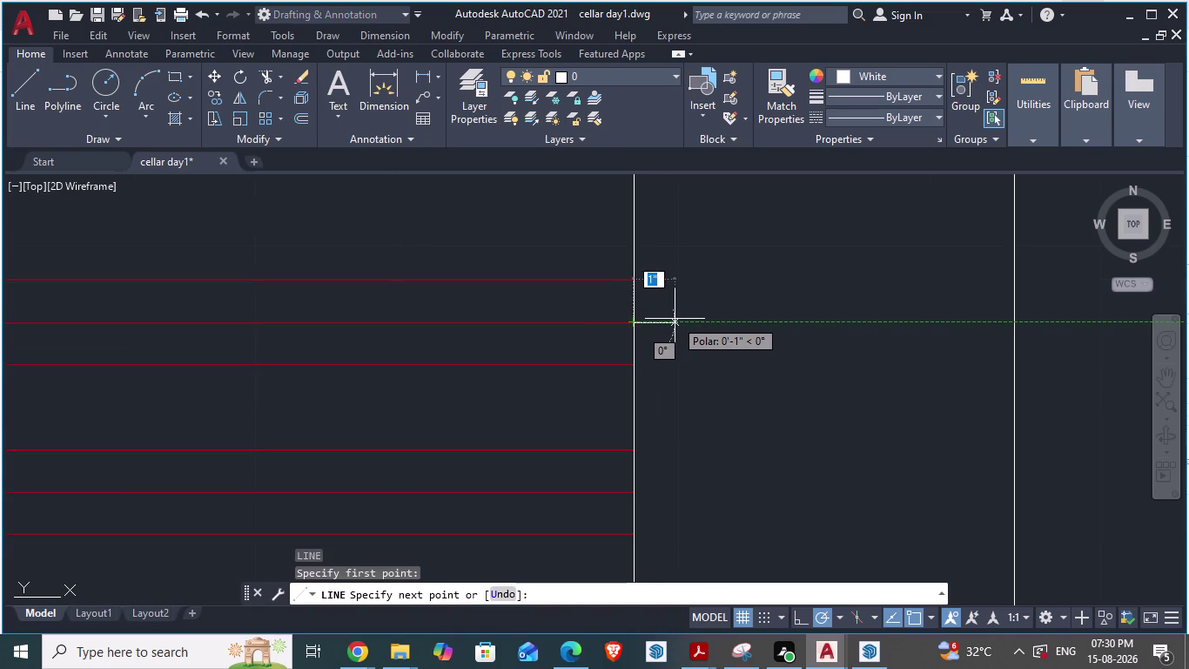
text(1")
key(Return)
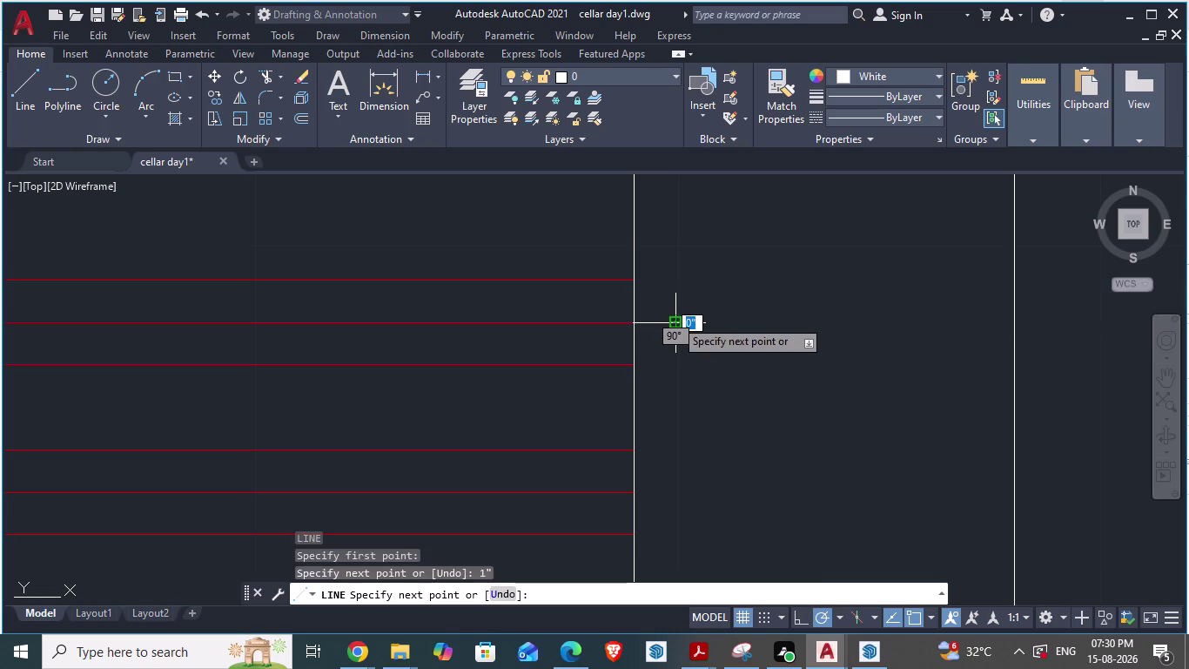
key(space)
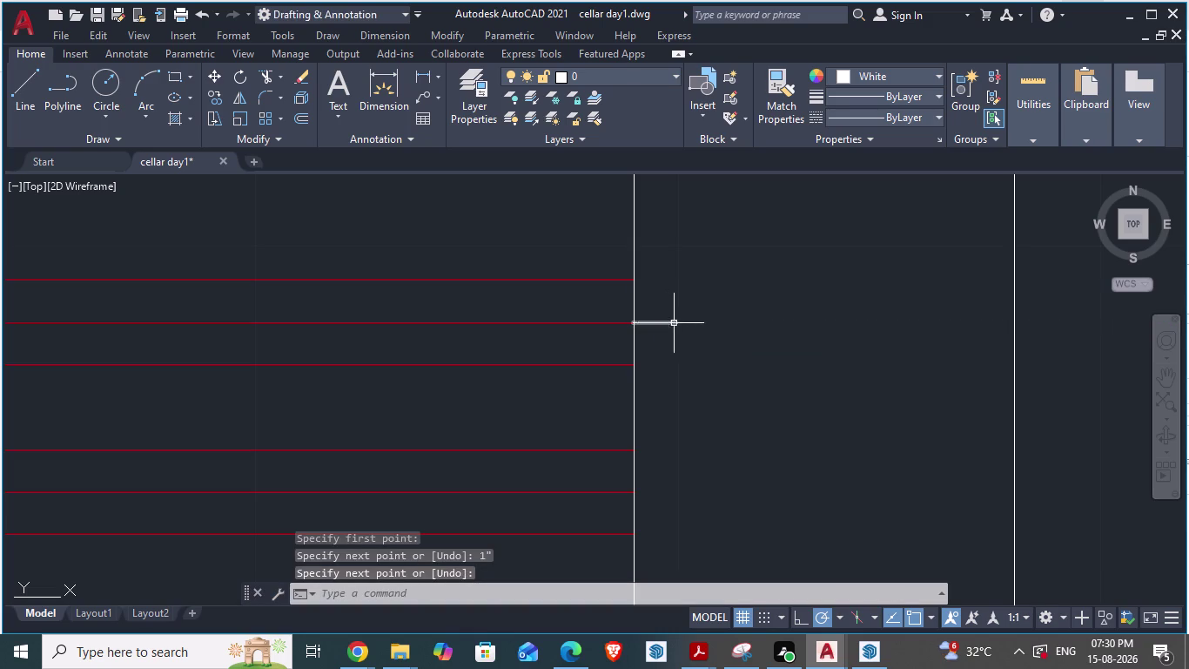
click(676, 323)
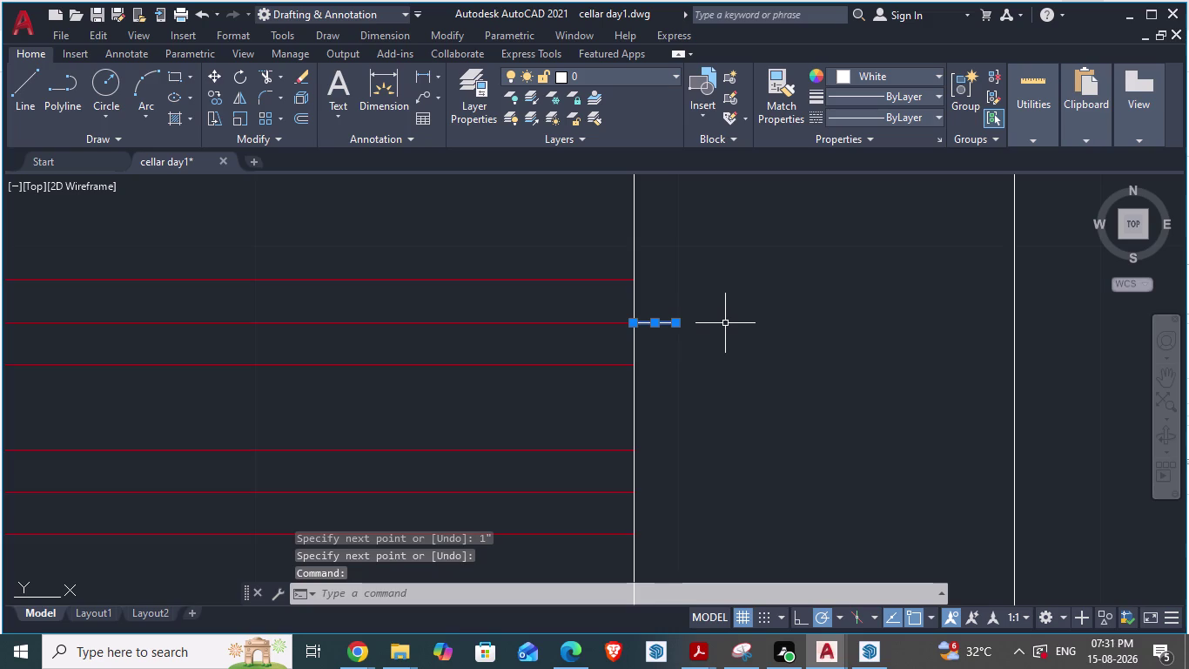
key(Escape)
Start an aligned dimension (DA) at the handrail, then cancel it.
scroll(down, 3)
scroll(up, 3)
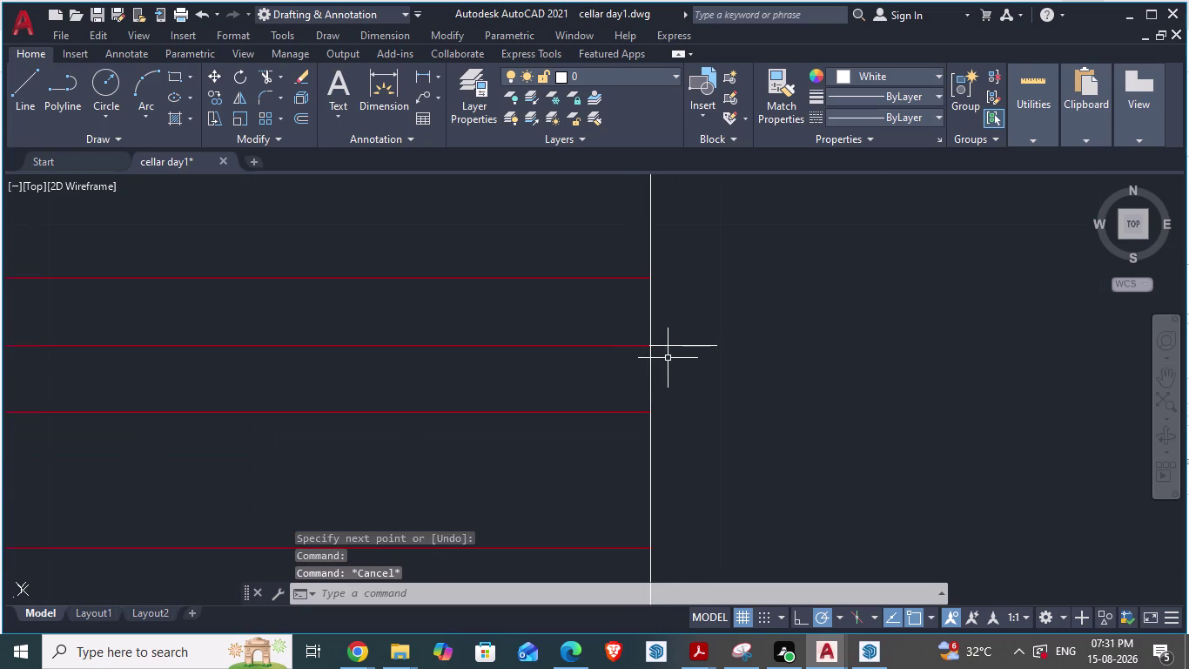
text(DA)
key(Return)
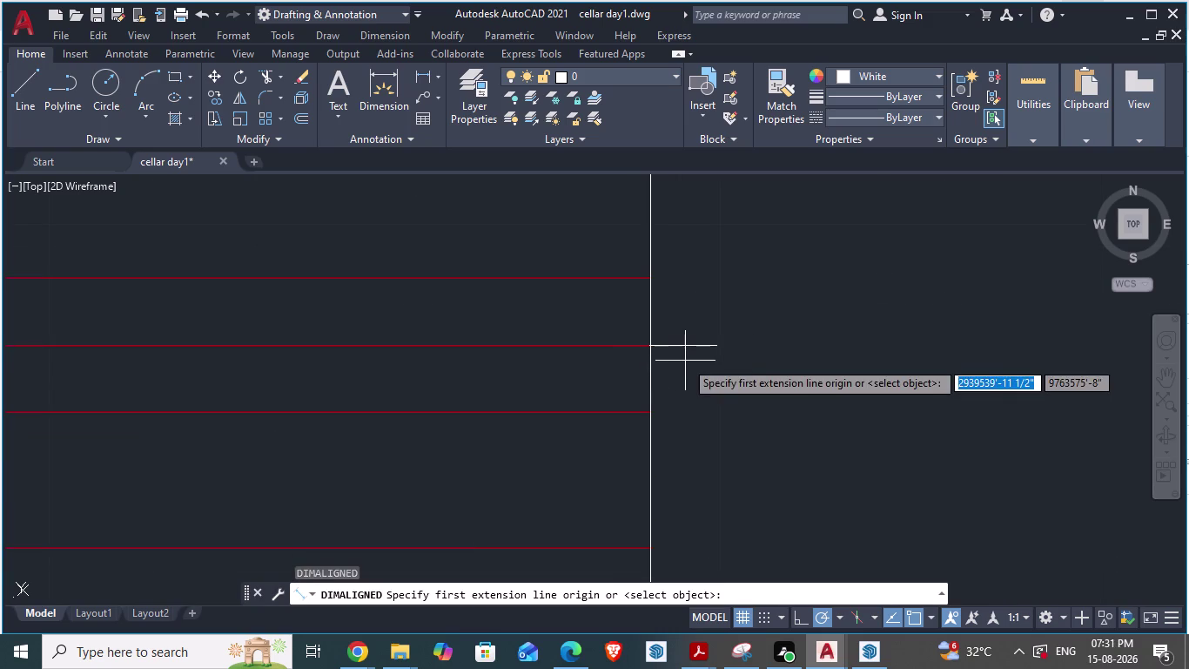
scroll(up, 3)
click(506, 330)
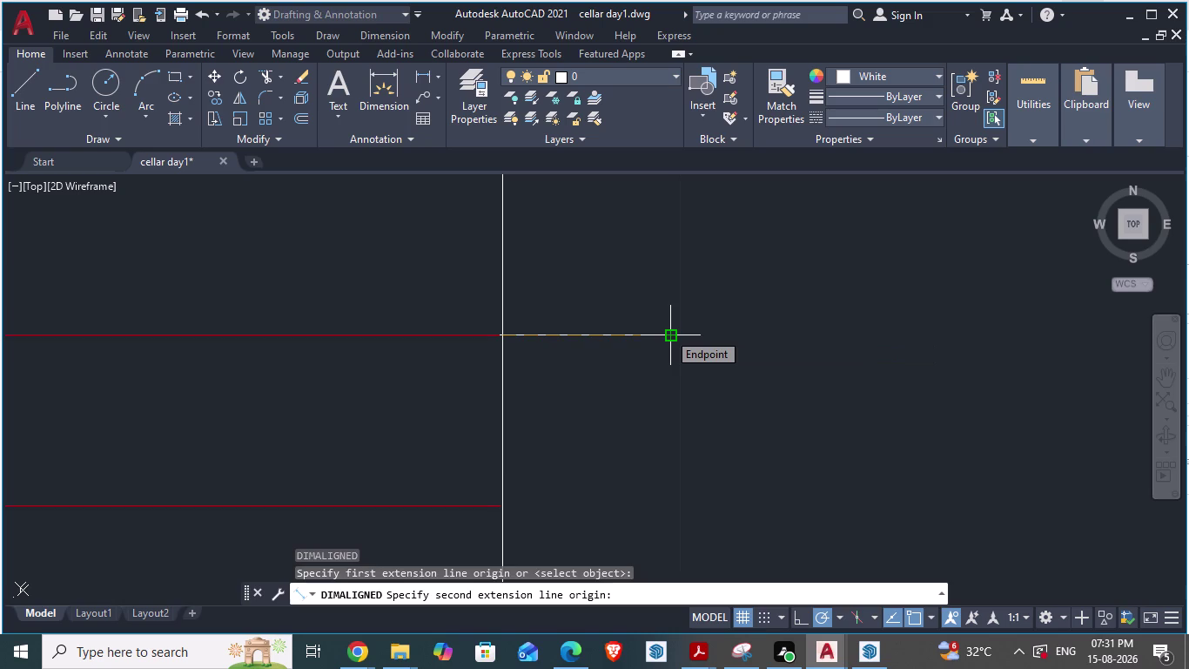
key(Escape)
scroll(down, 3)
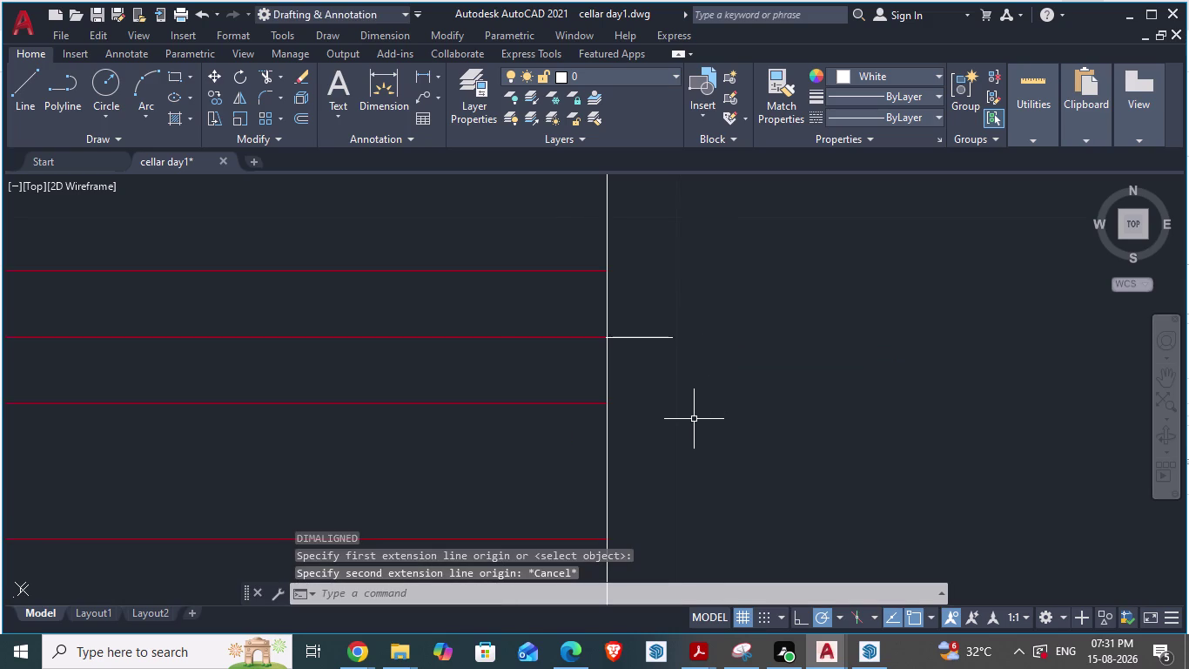
Draw the cap's bottom edge from the wall and its side up to the 1" line.
key(l)
key(Return)
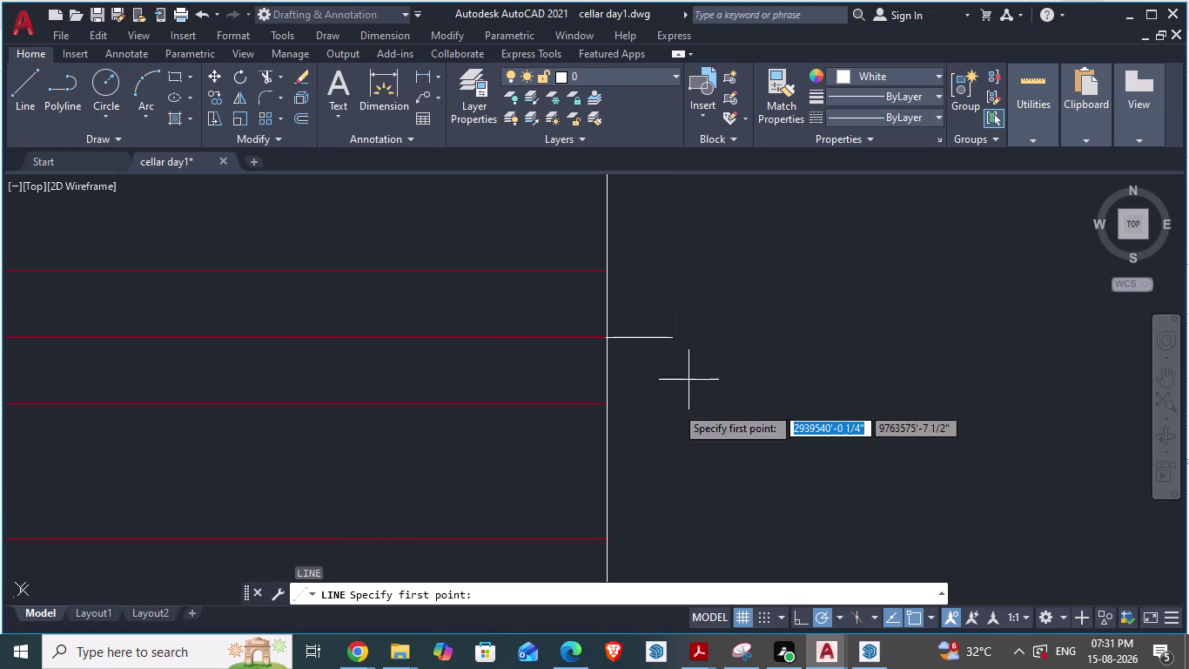
click(611, 402)
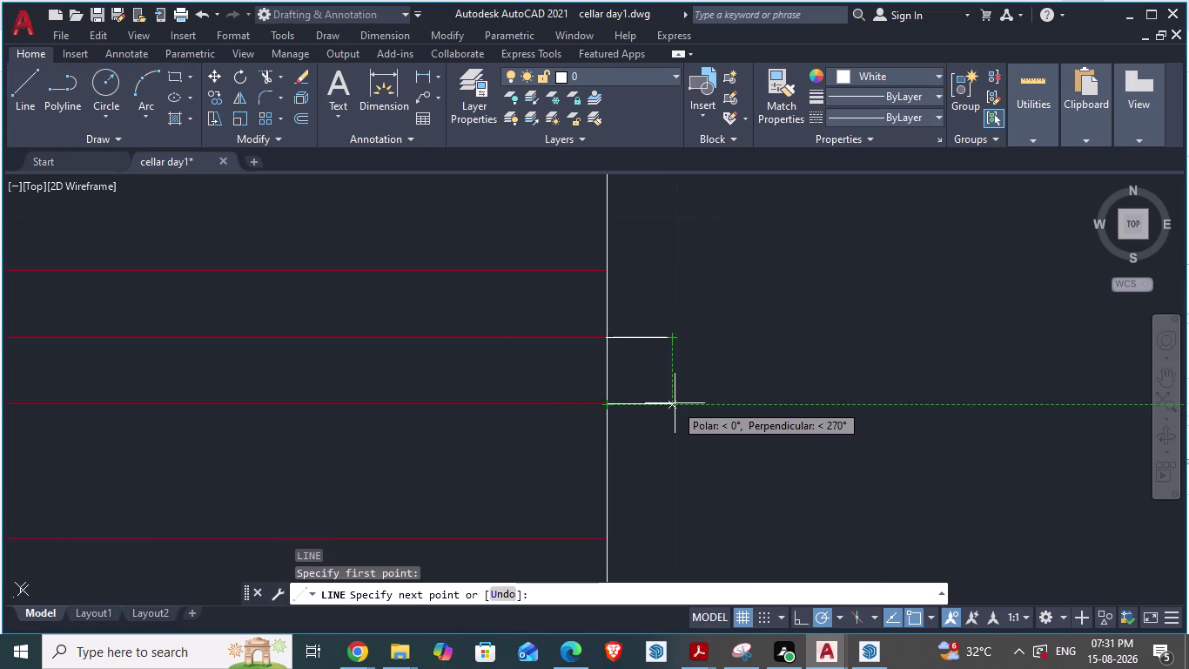
click(675, 403)
click(672, 341)
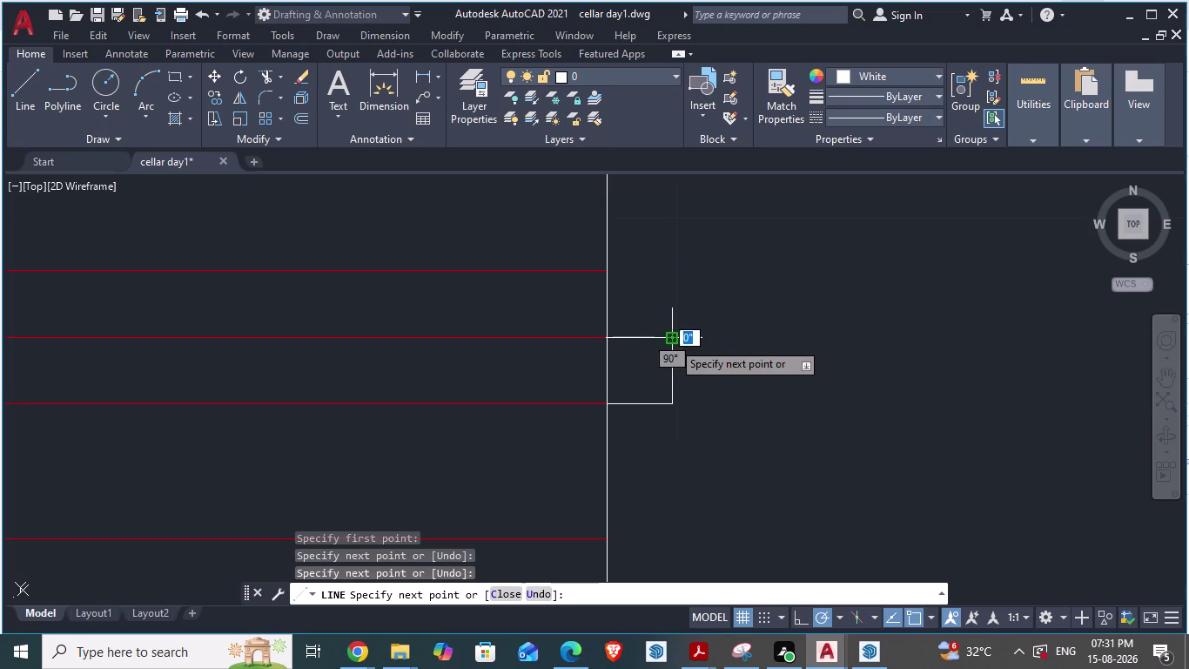
key(Escape)
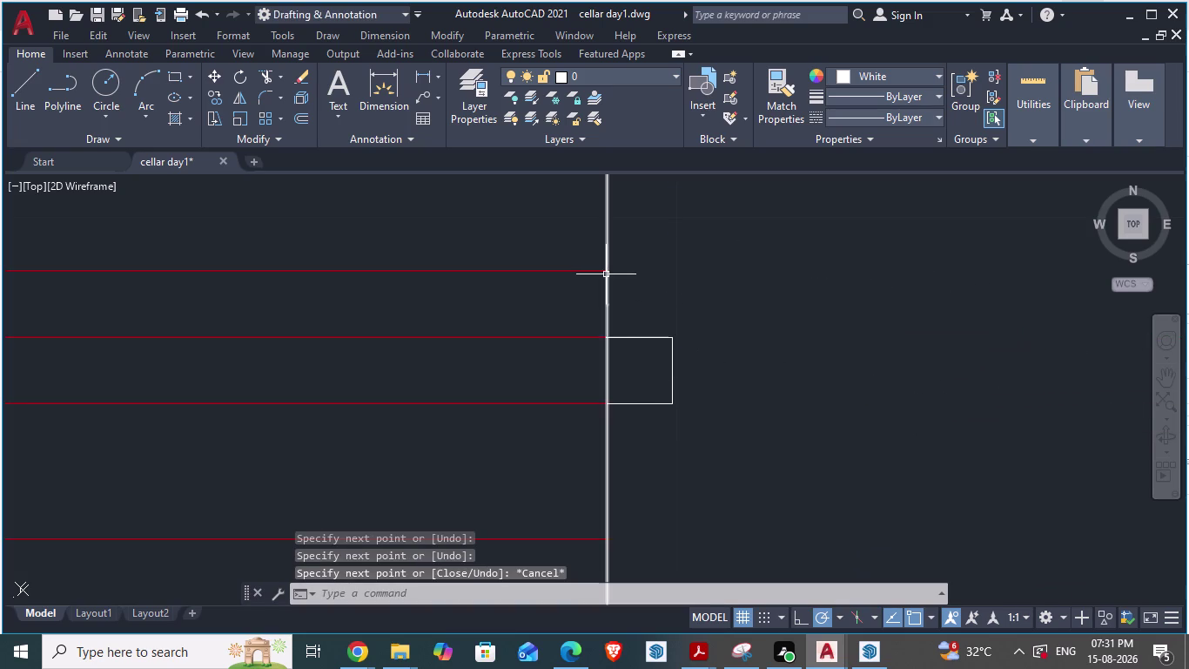
scroll(down, 3)
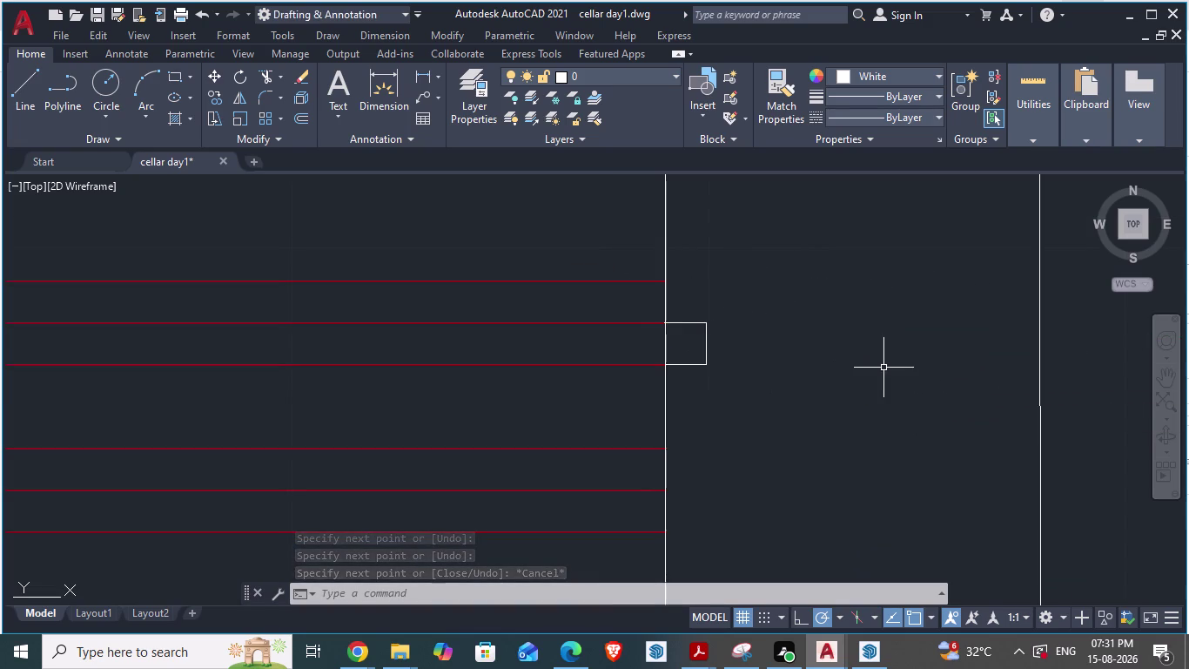
key(alt+Tab)
scroll(up, 3)
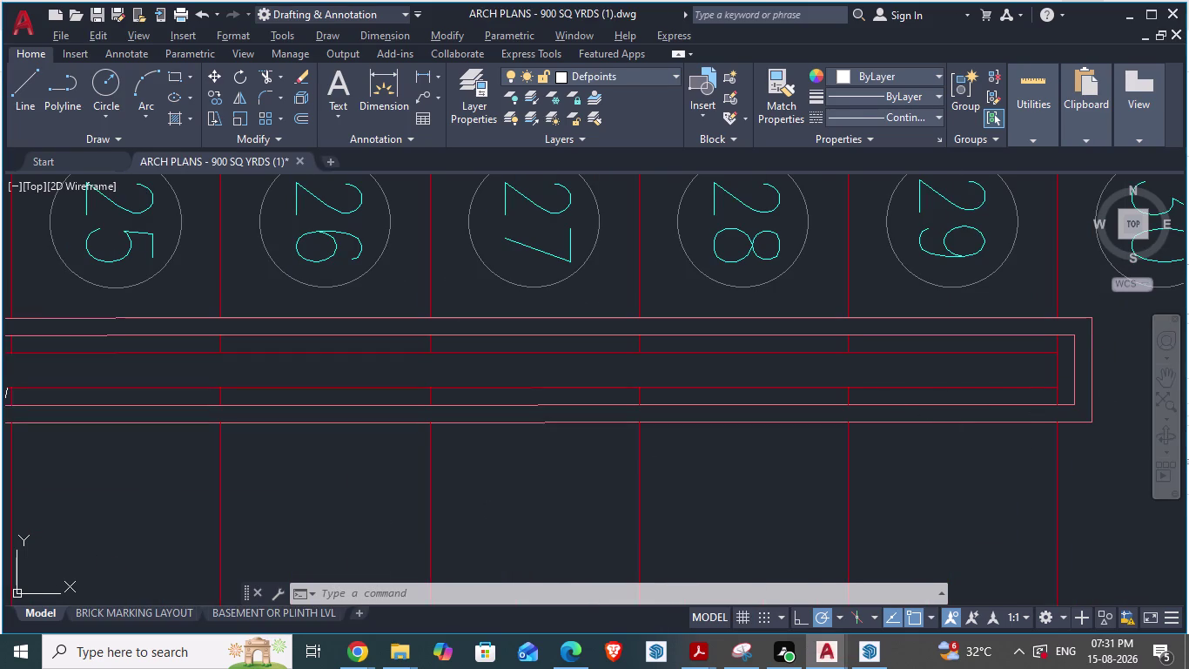
Draw the second cap's top edge from the wall along the upper handrail, then its side down to the next line.
key(alt+Tab)
scroll(up, 3)
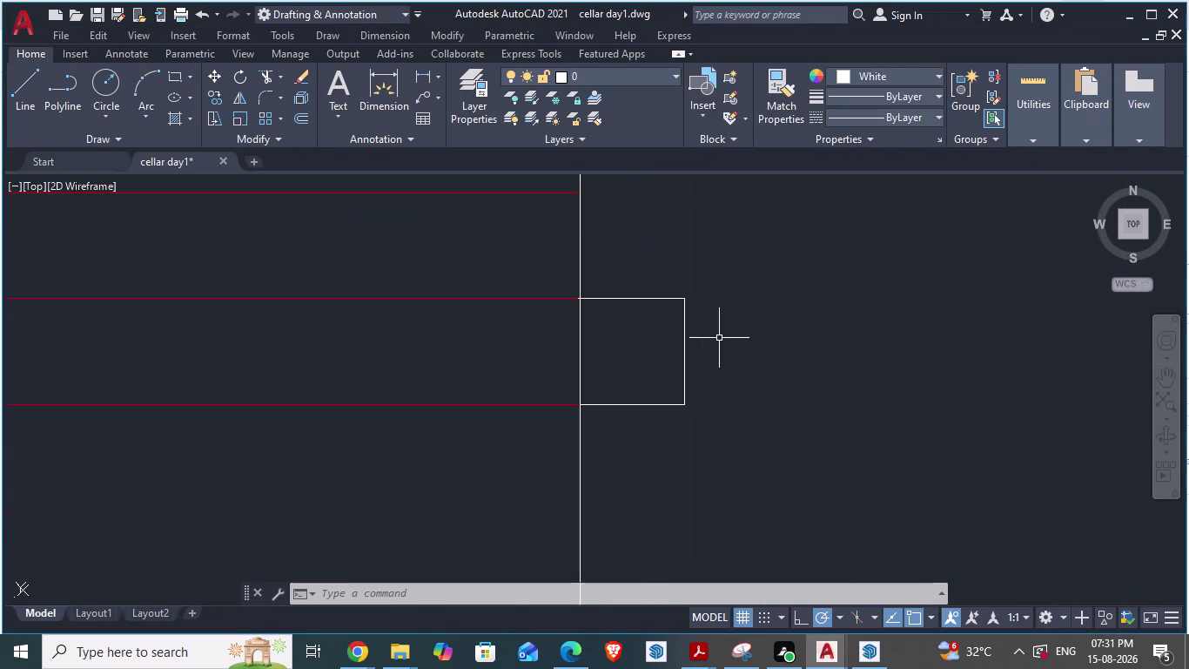
key(l)
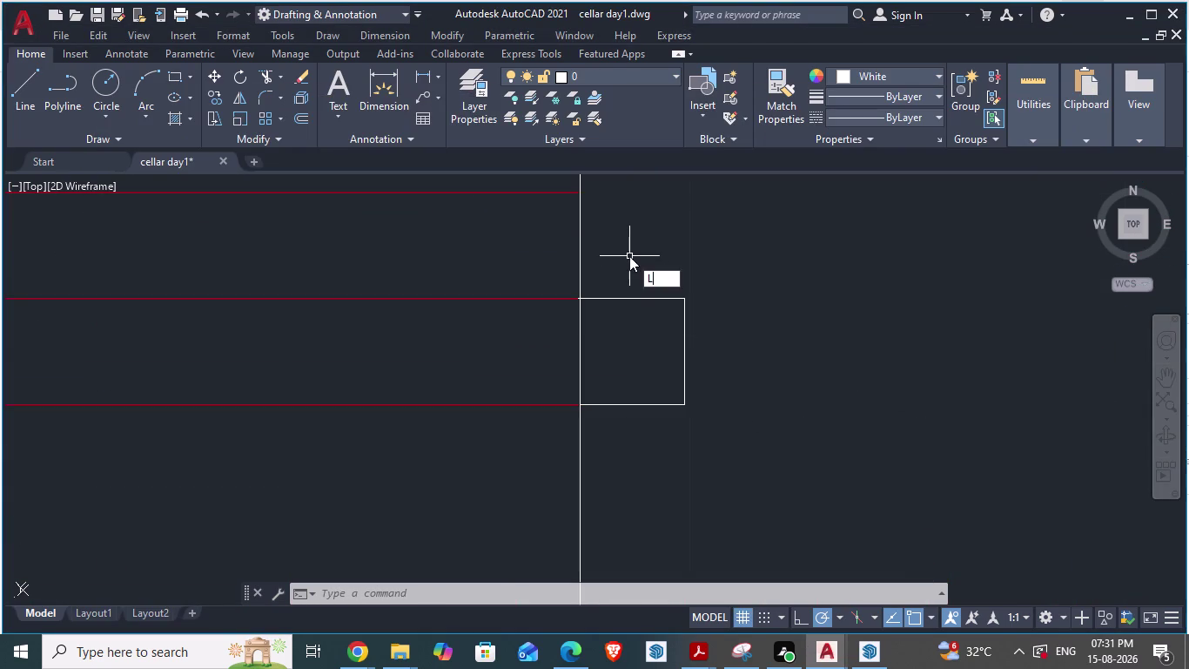
key(Return)
click(582, 191)
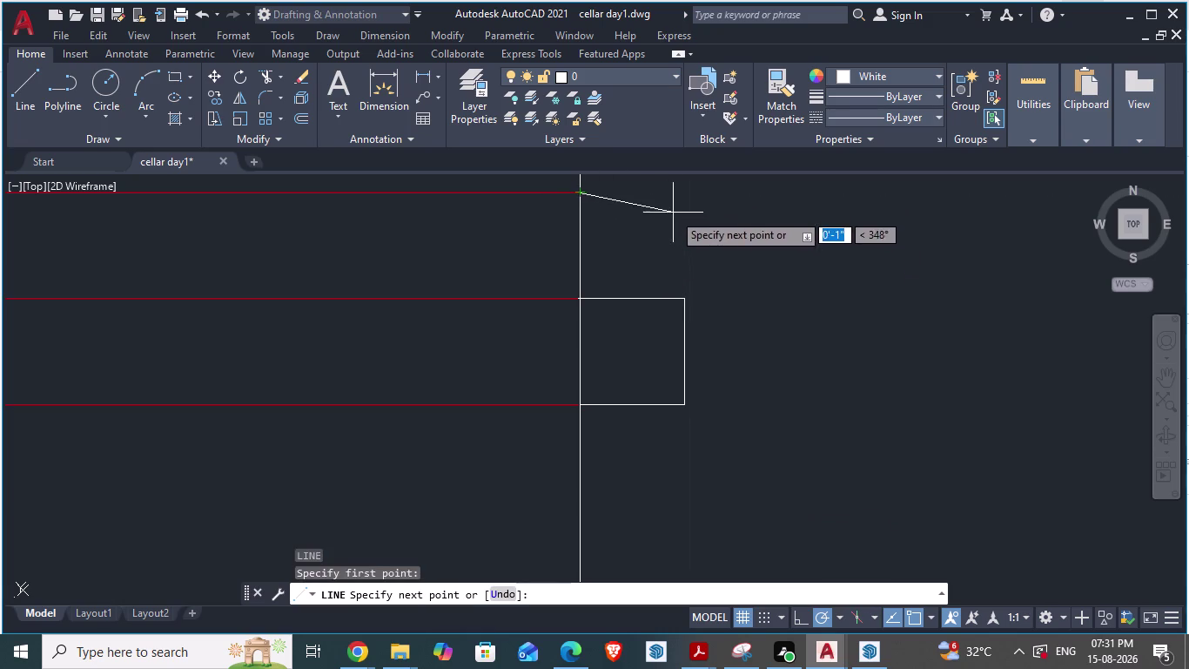
scroll(down, 3)
scroll(up, 3)
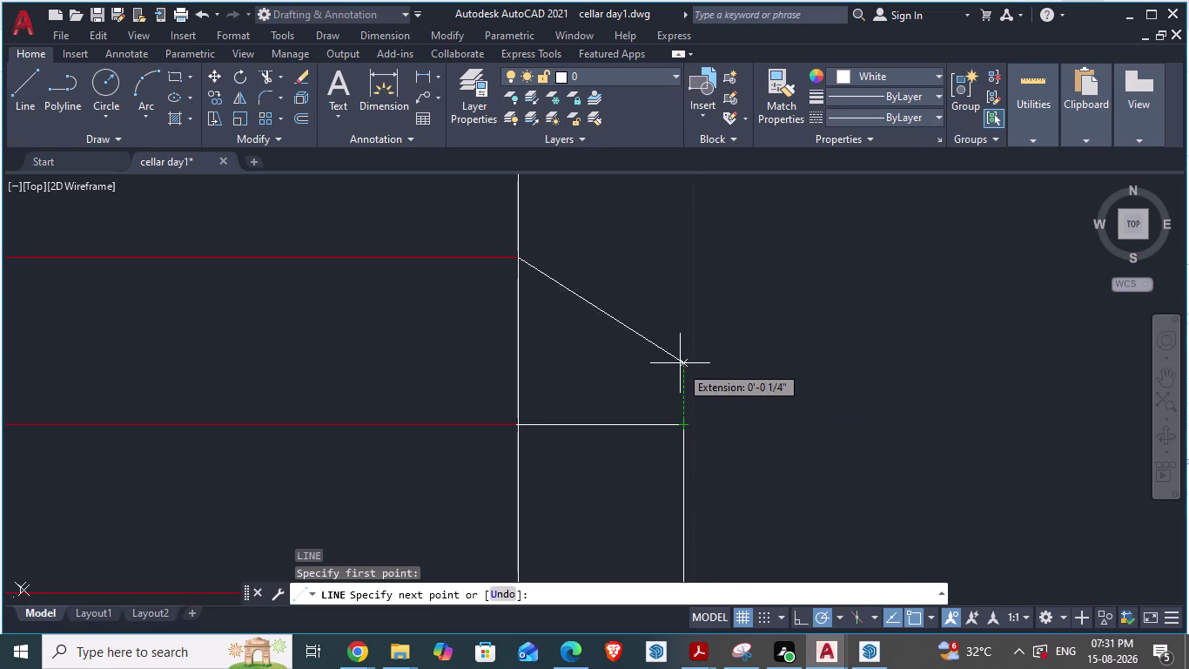
click(679, 261)
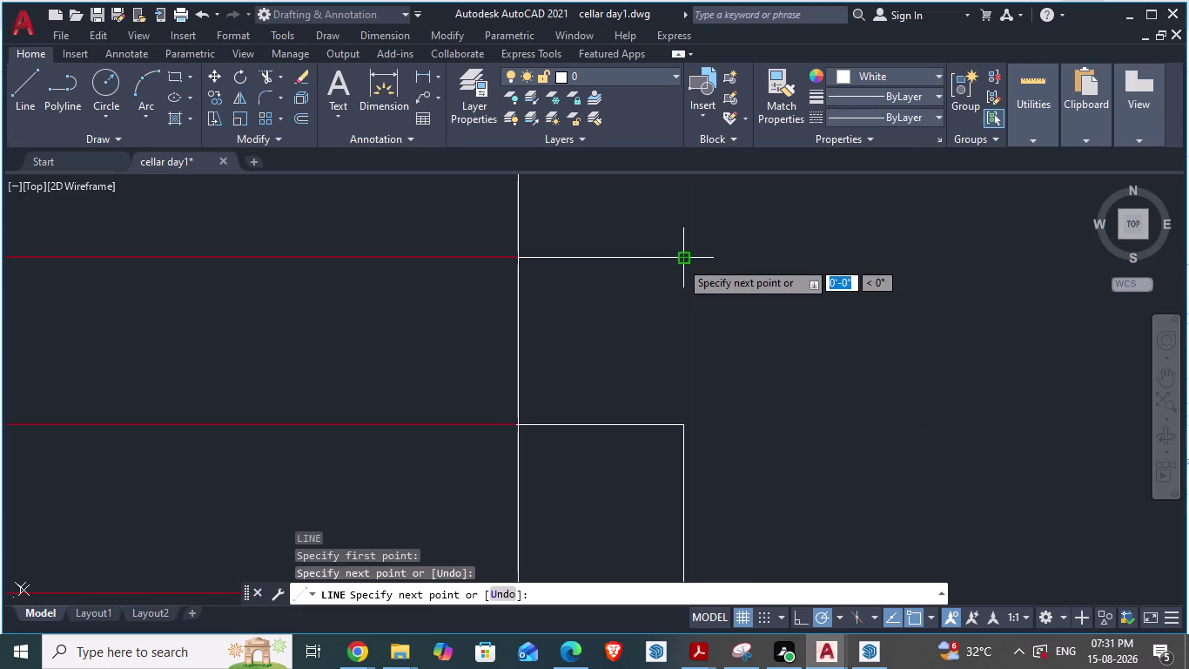
scroll(down, 3)
scroll(down, 3)
scroll(up, 3)
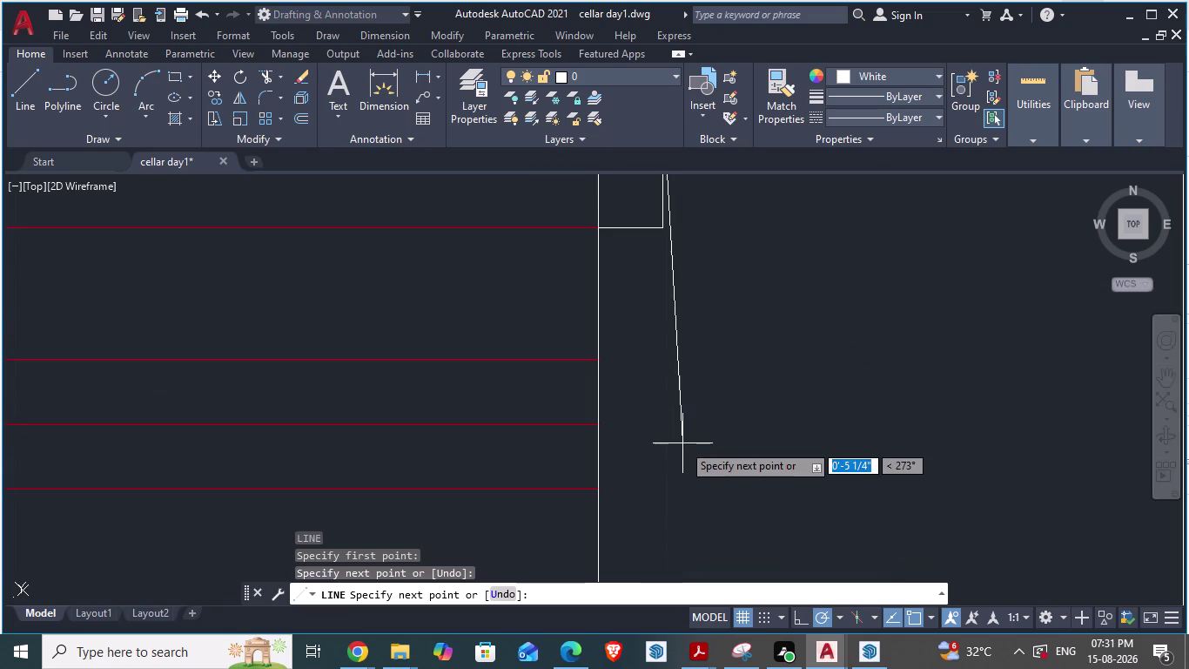
click(667, 356)
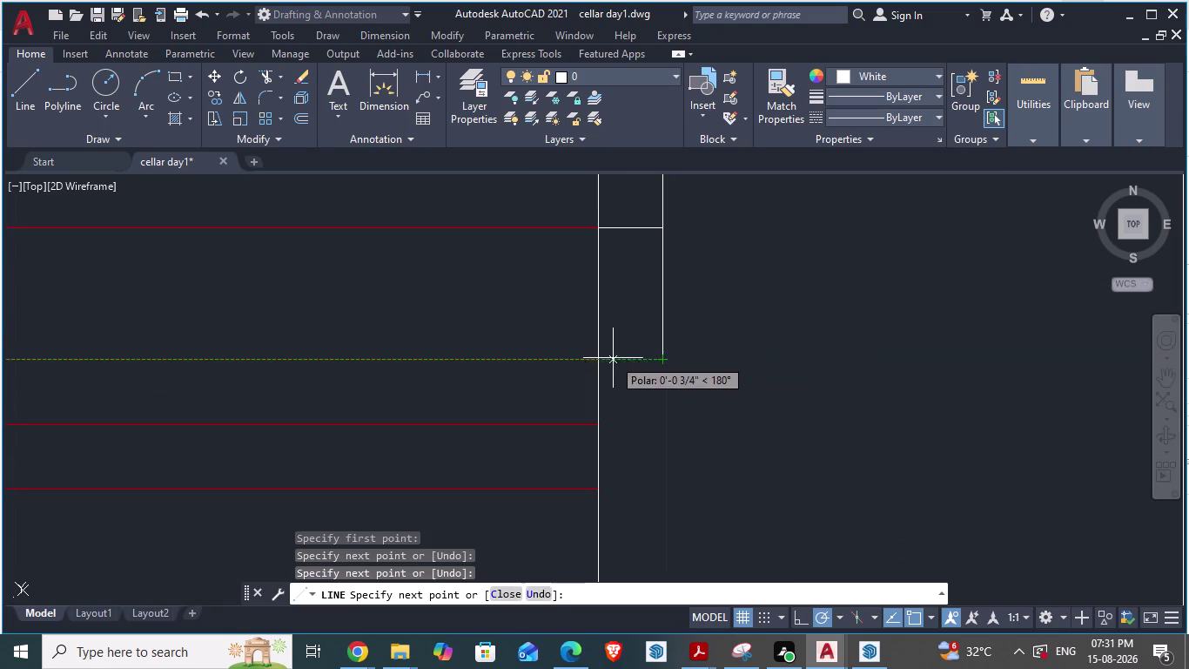